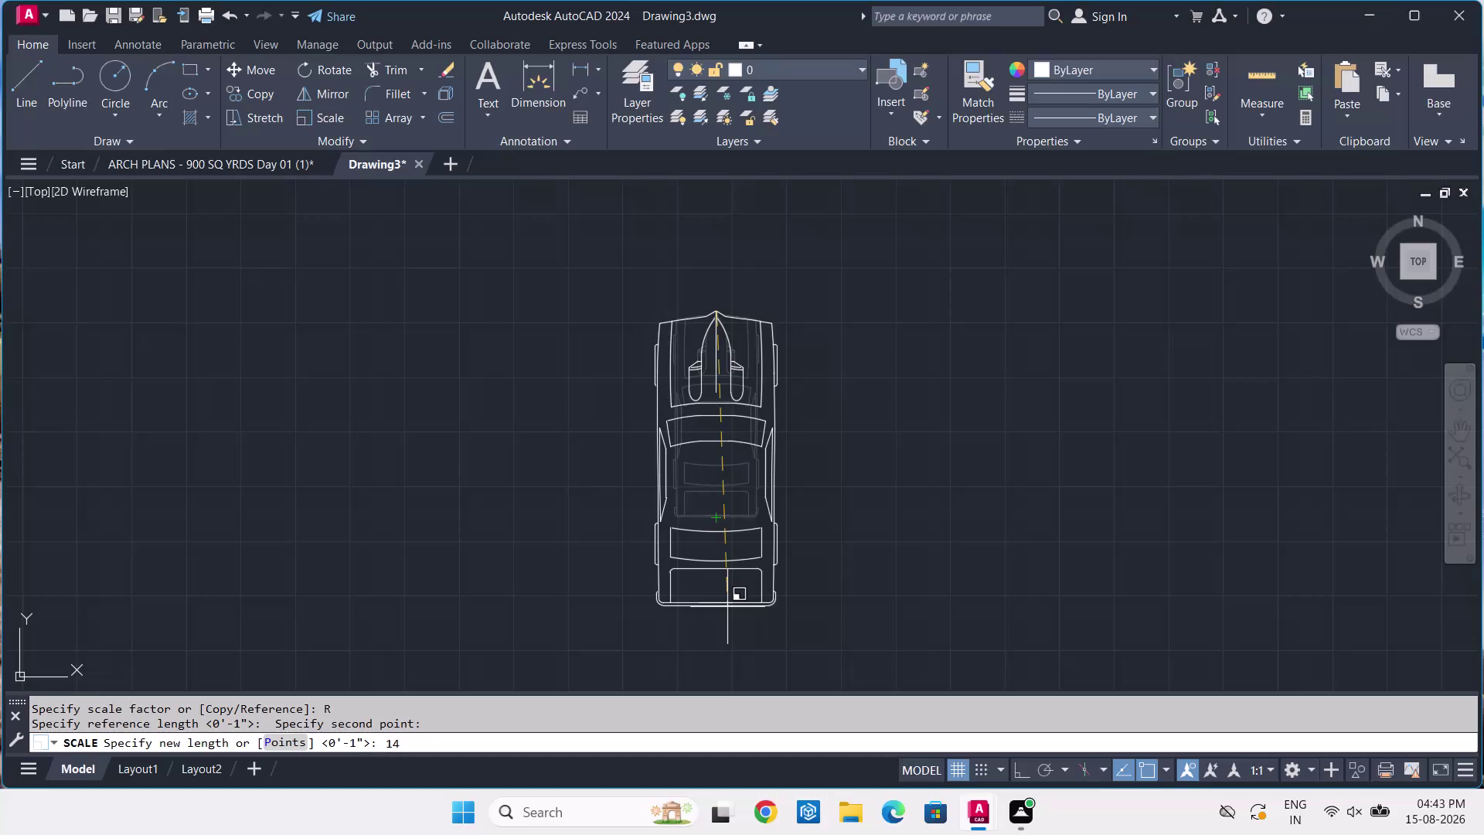
Finish scaling the car block to a 14'-6" reference length.
text('-)
key(6)
key(Return)
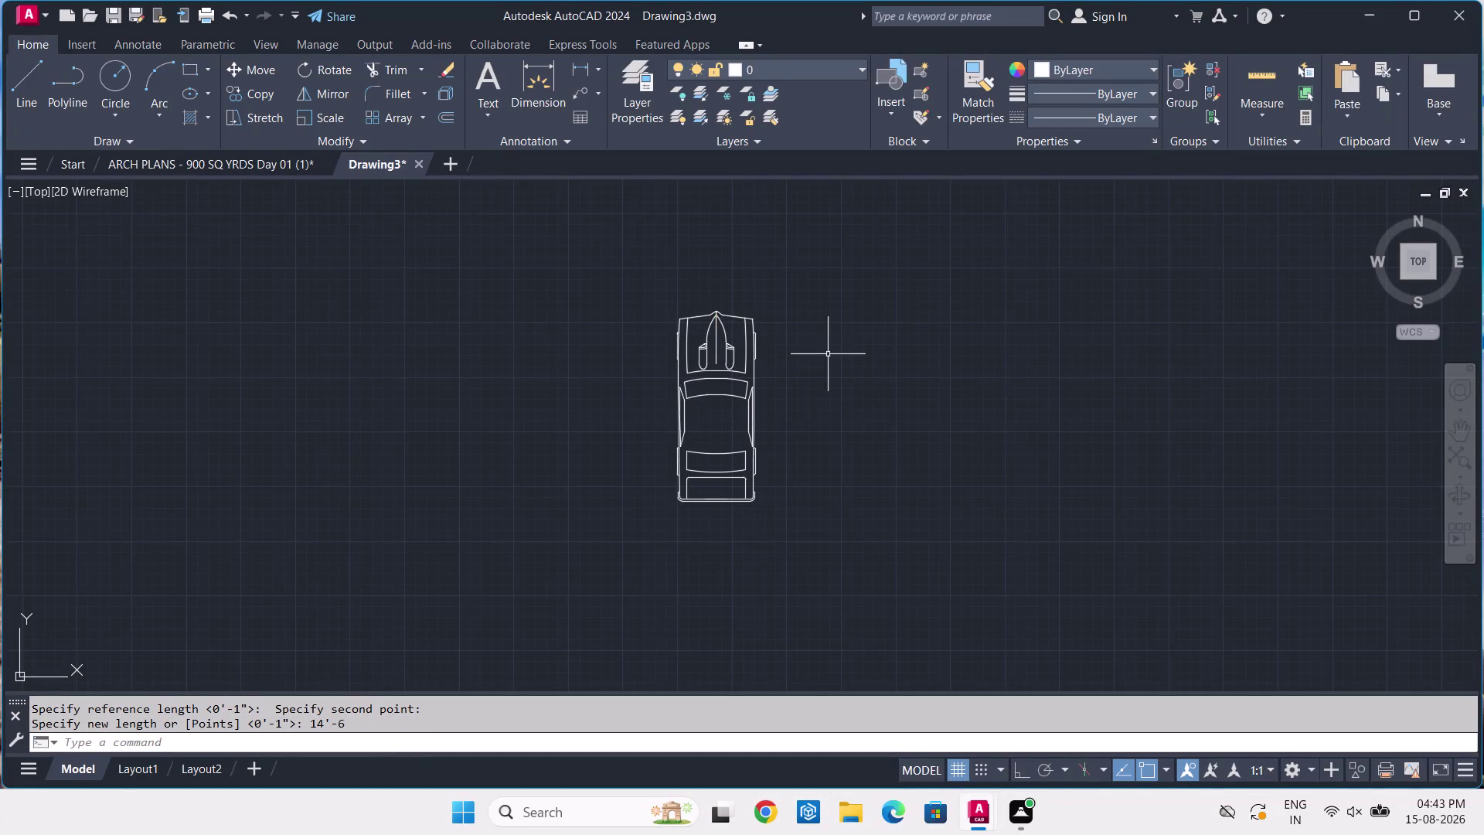
Copy the resized car into the first parking bay of the top row.
click(844, 298)
click(584, 397)
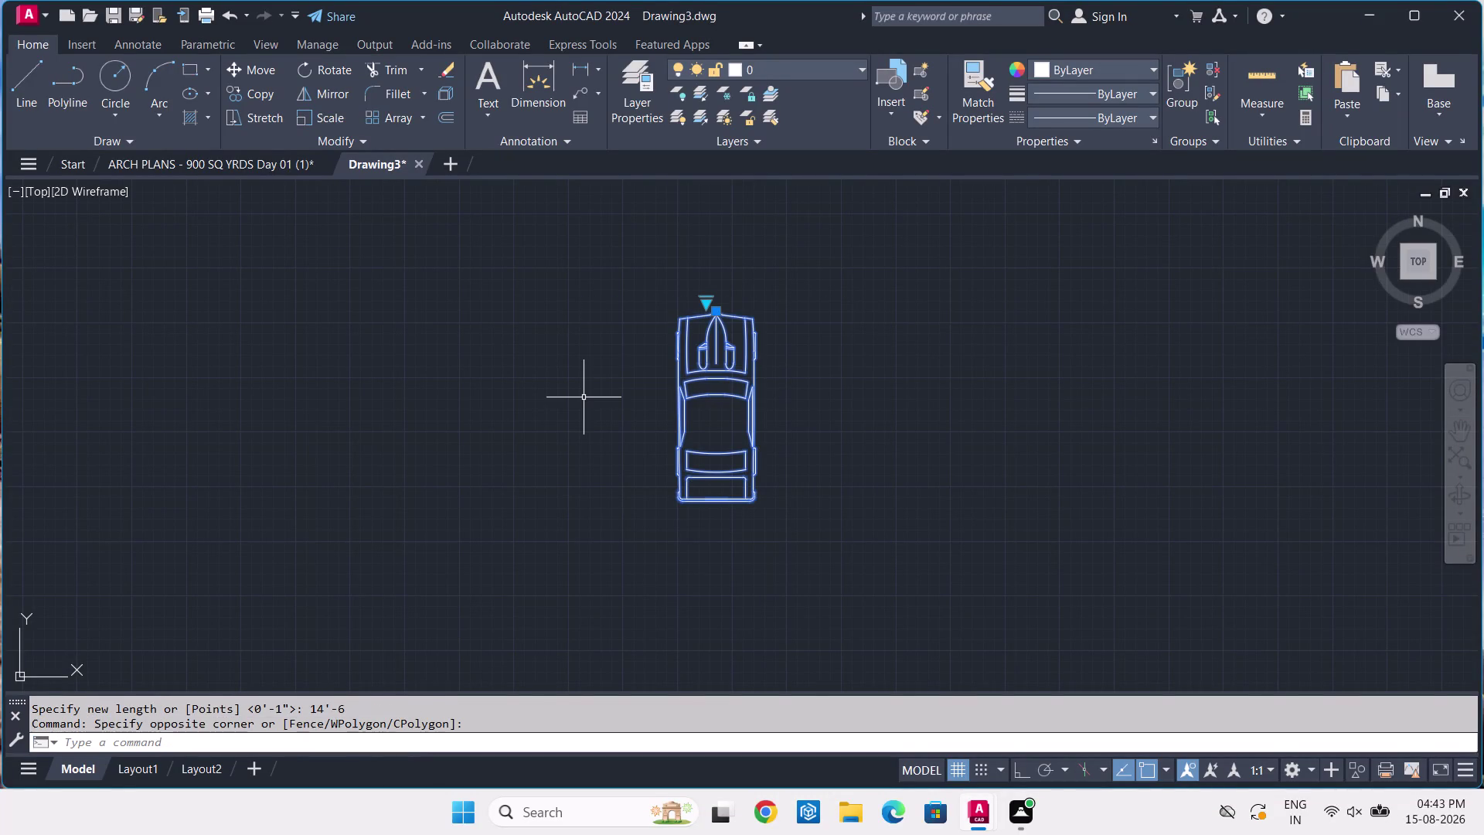
text(CO)
key(space)
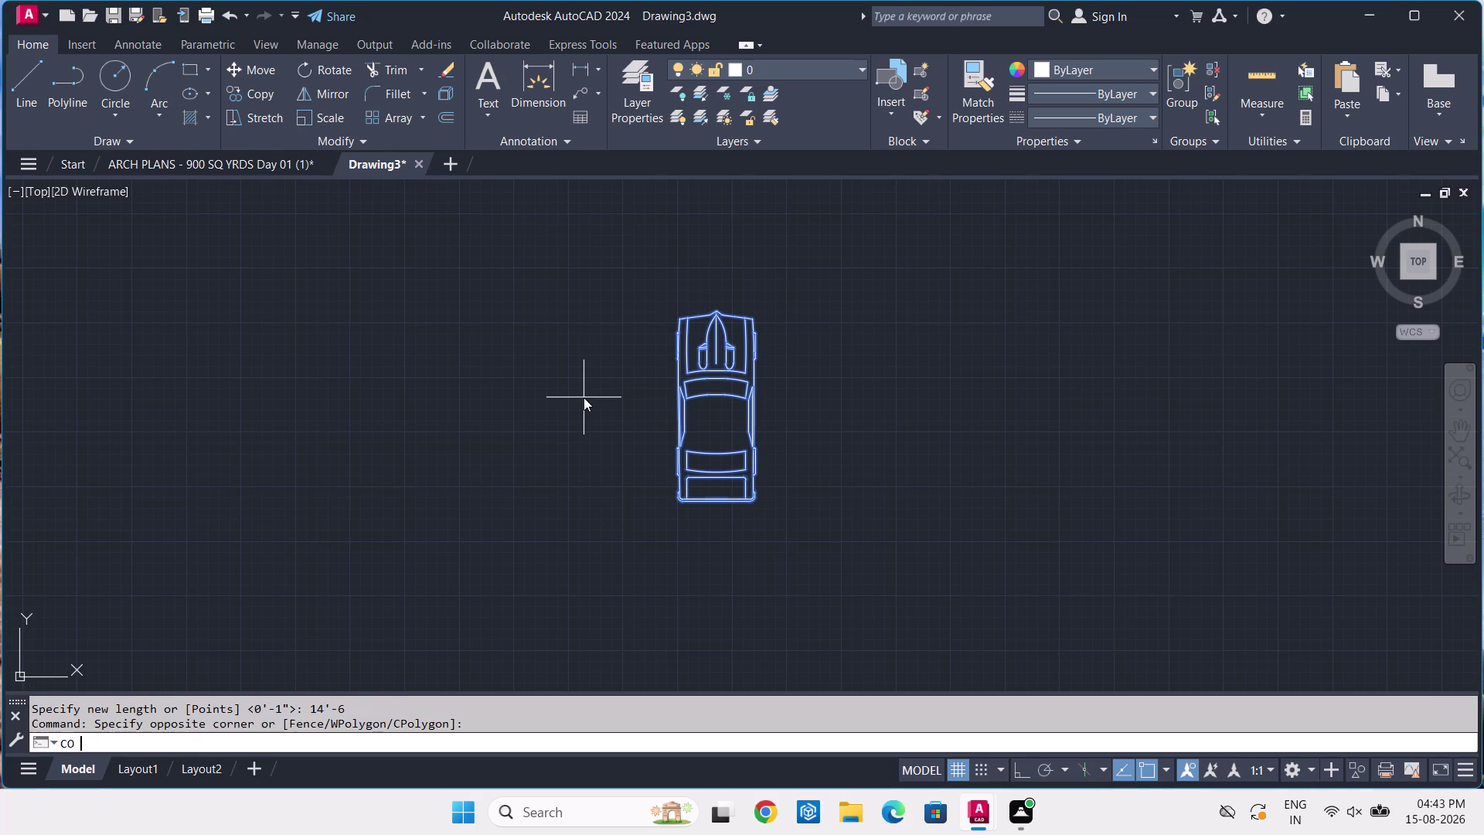
key(F8)
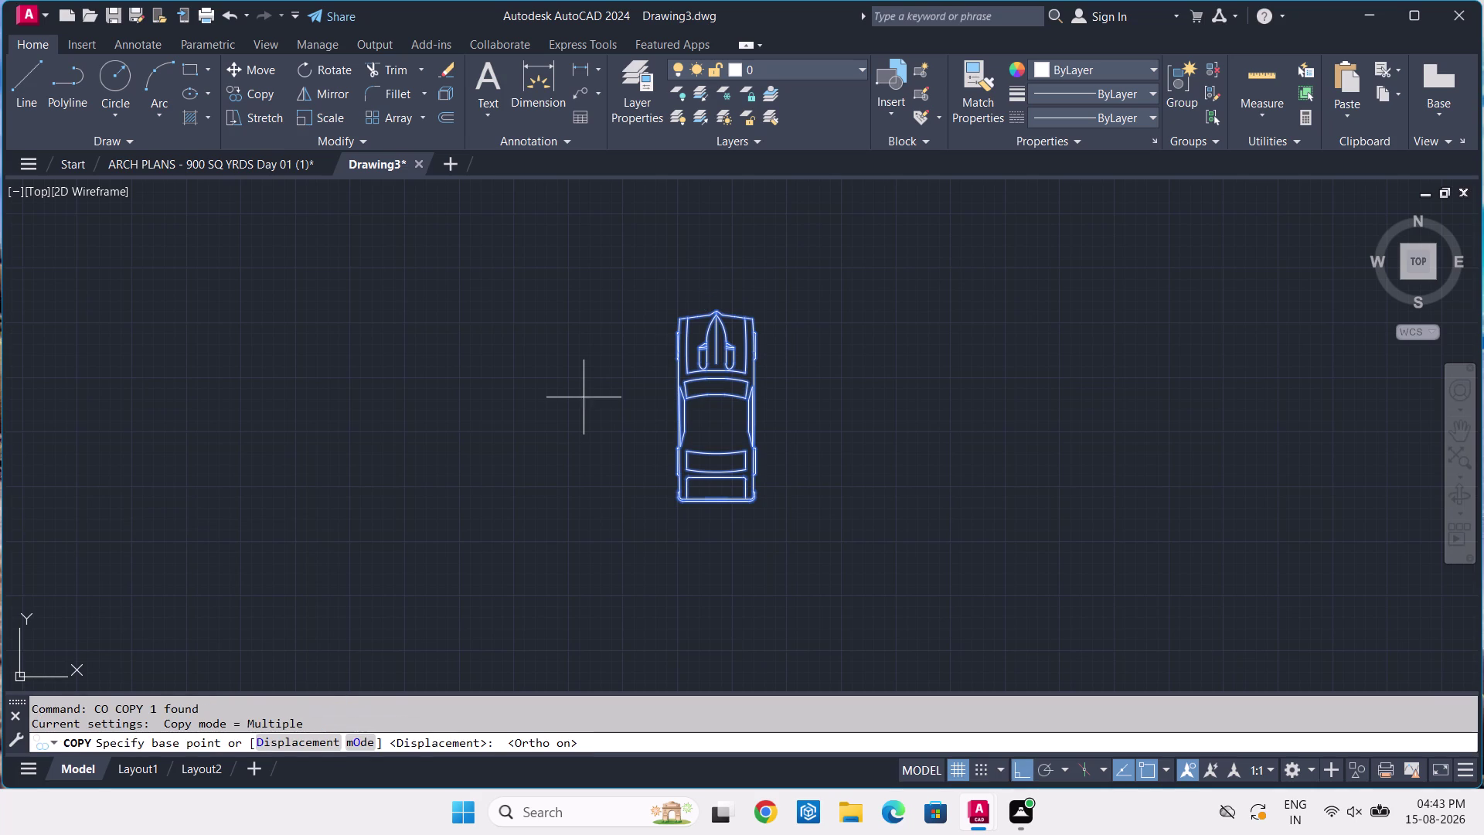
key(F8)
click(704, 386)
scroll(down, 3)
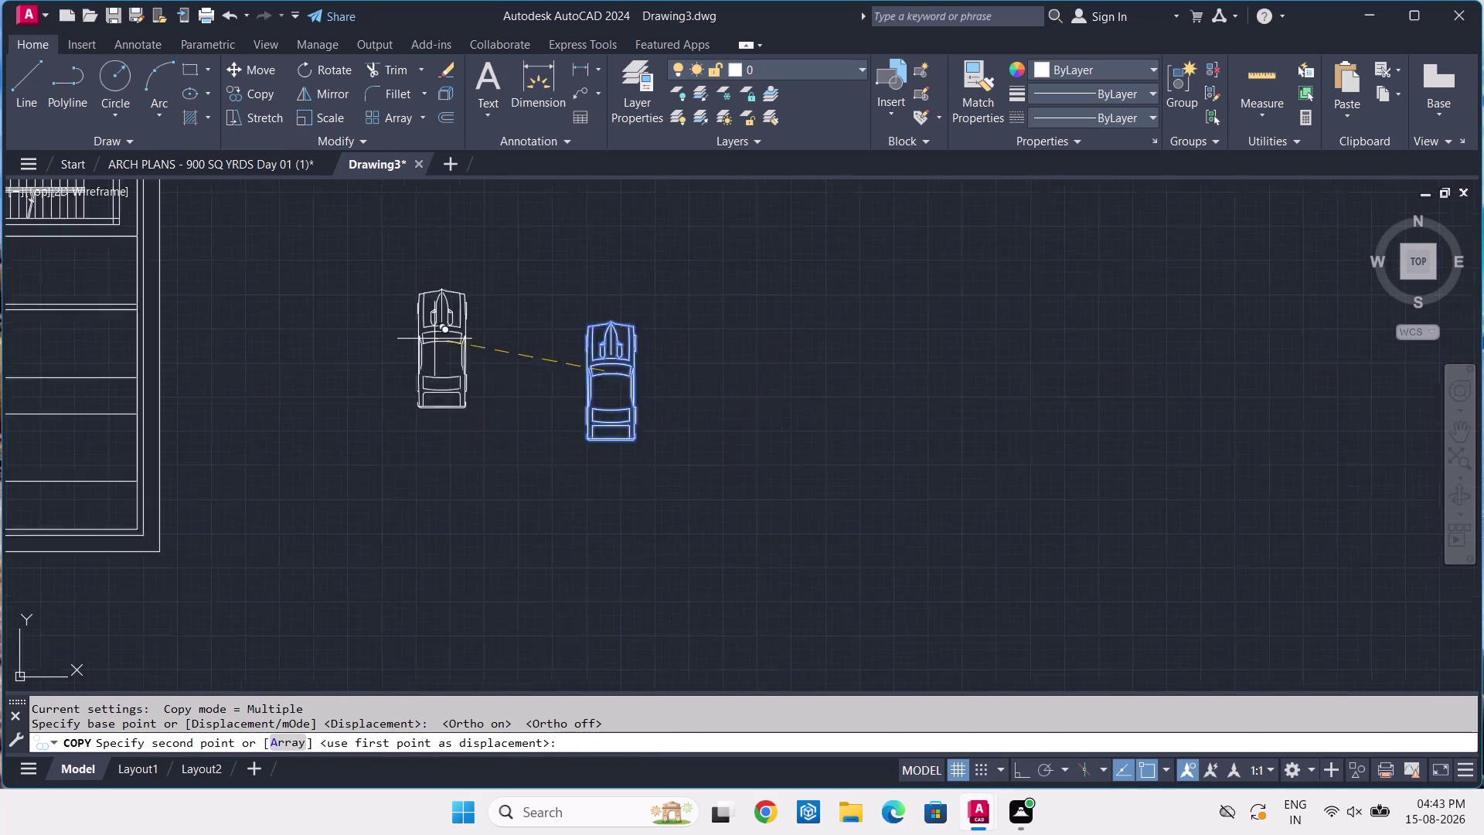
scroll(down, 3)
middle_drag(427, 338, 897, 534)
scroll(up, 3)
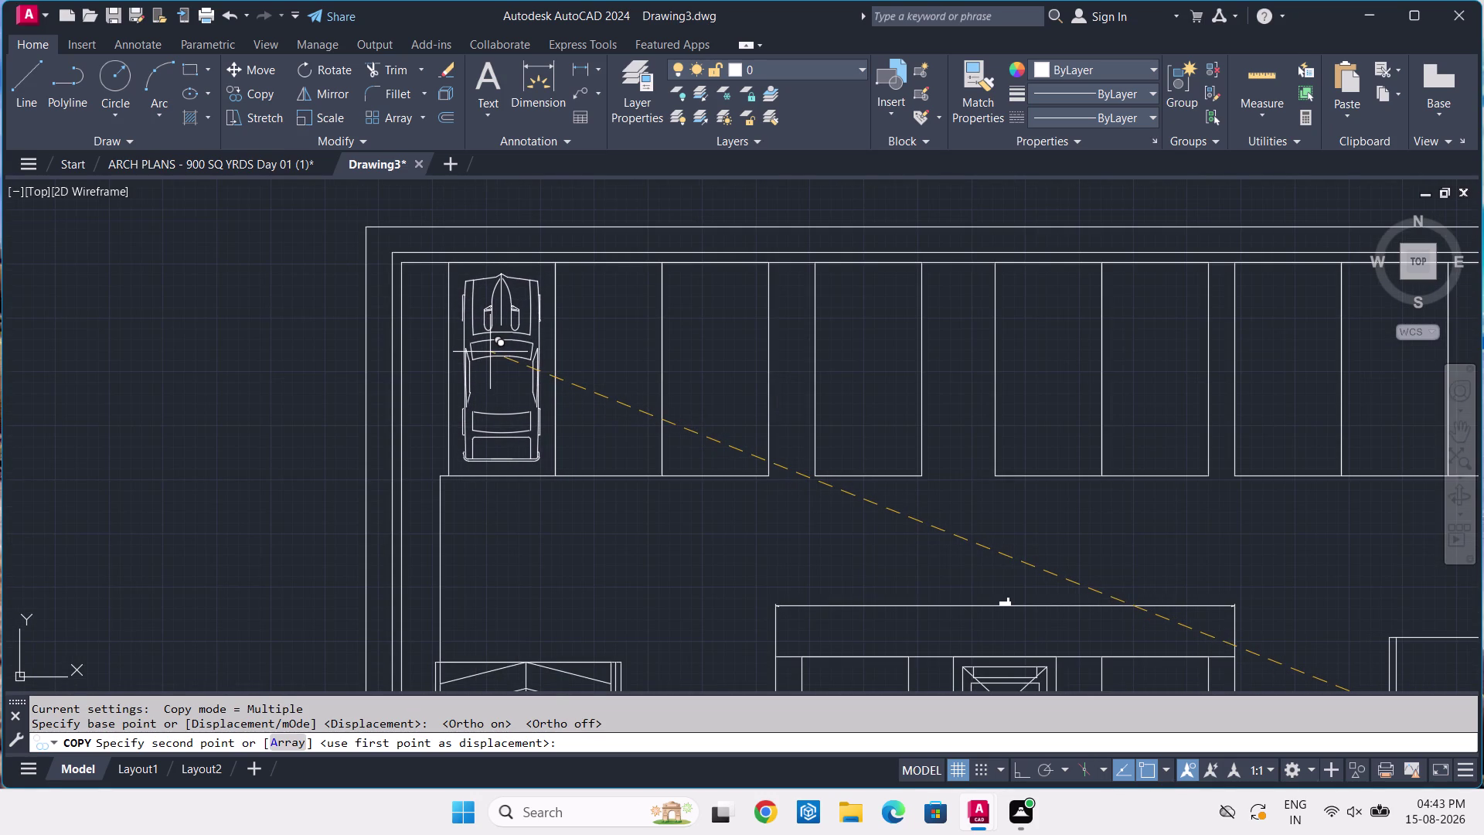
click(490, 352)
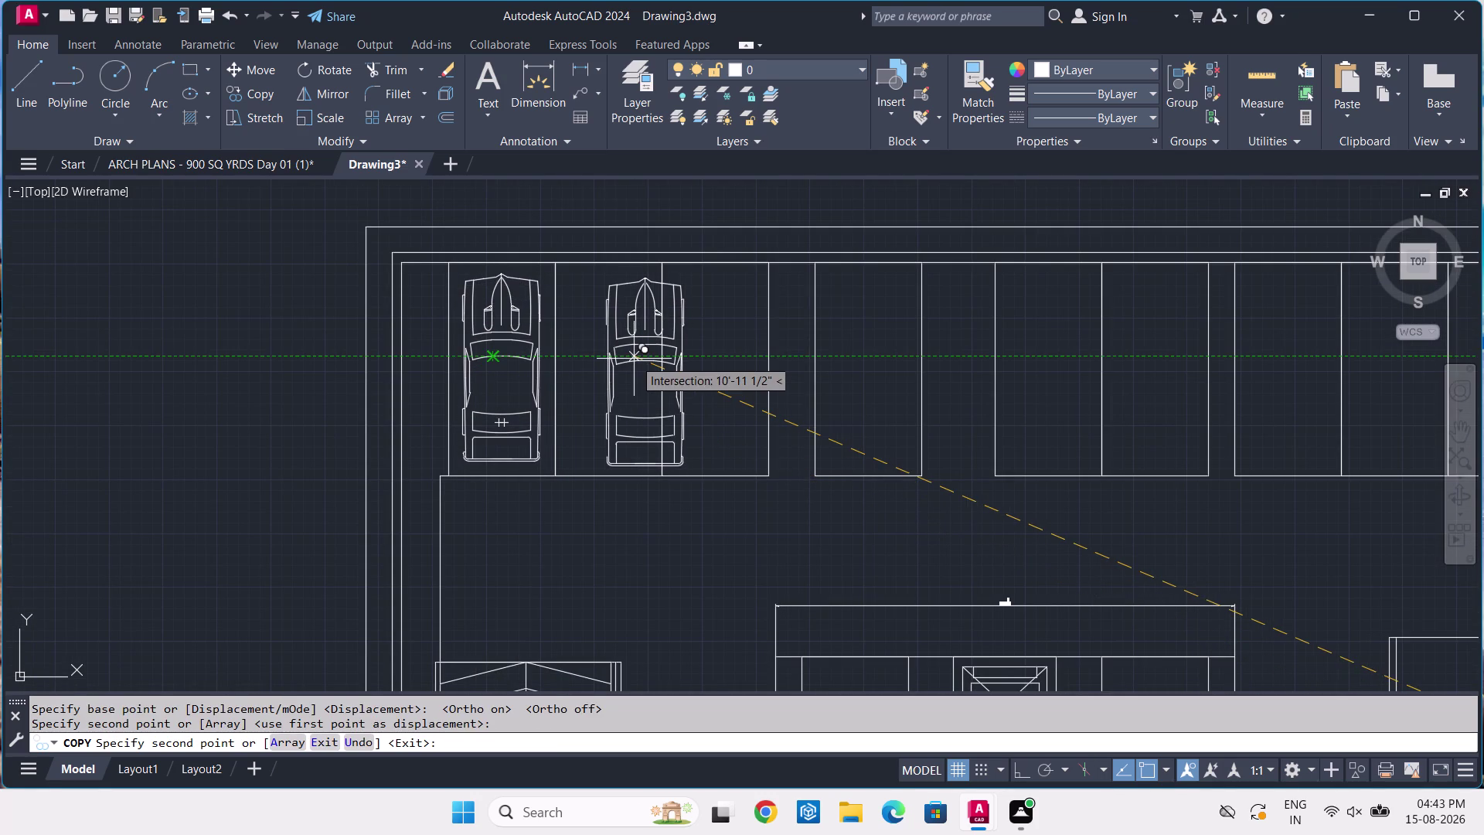
key(space)
click(517, 321)
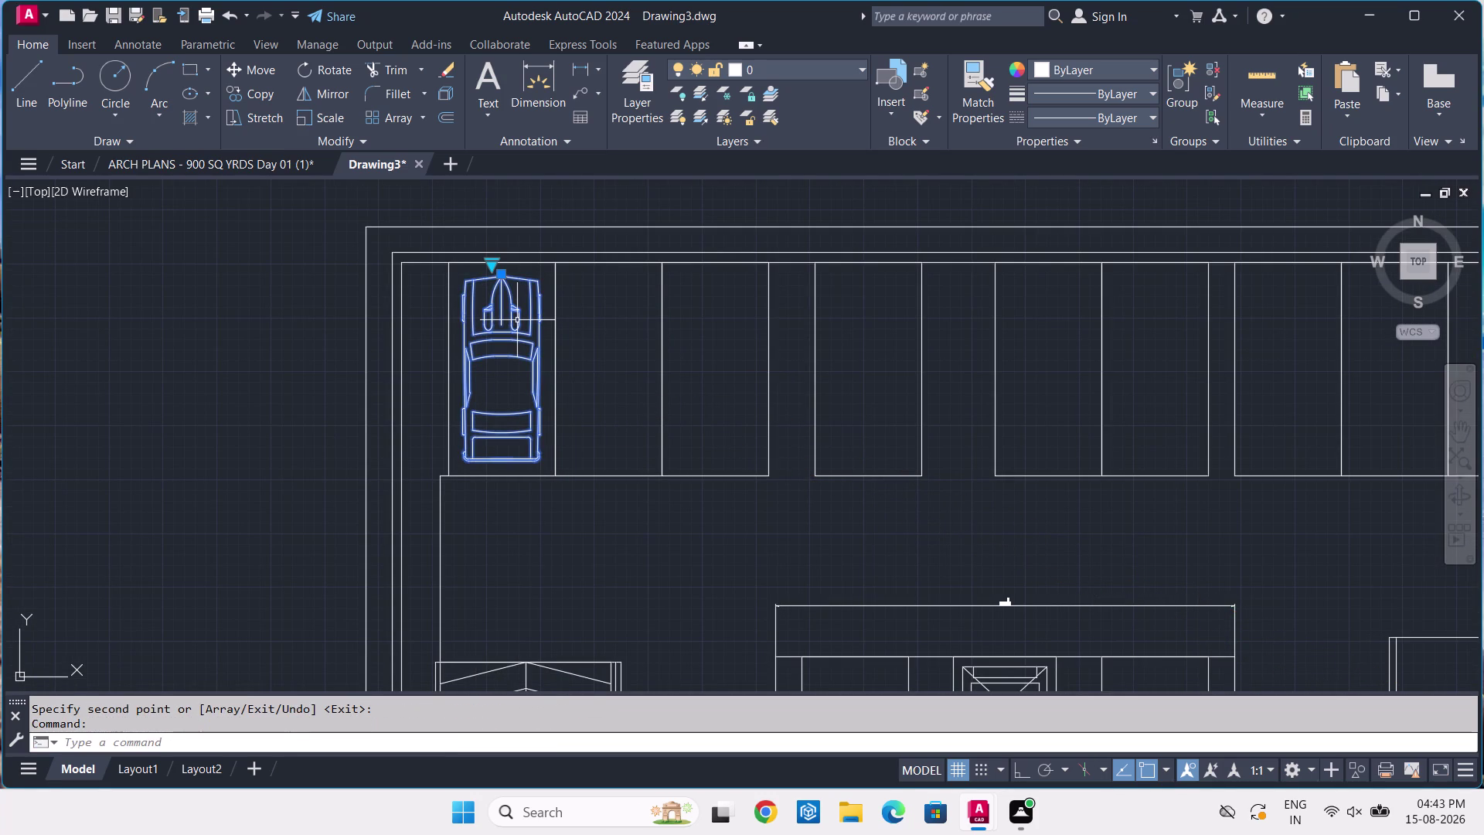
Copy the car with Ortho into the second, third and fourth top-row bays, redoing the misplaced third.
text(C)
text(O)
key(space)
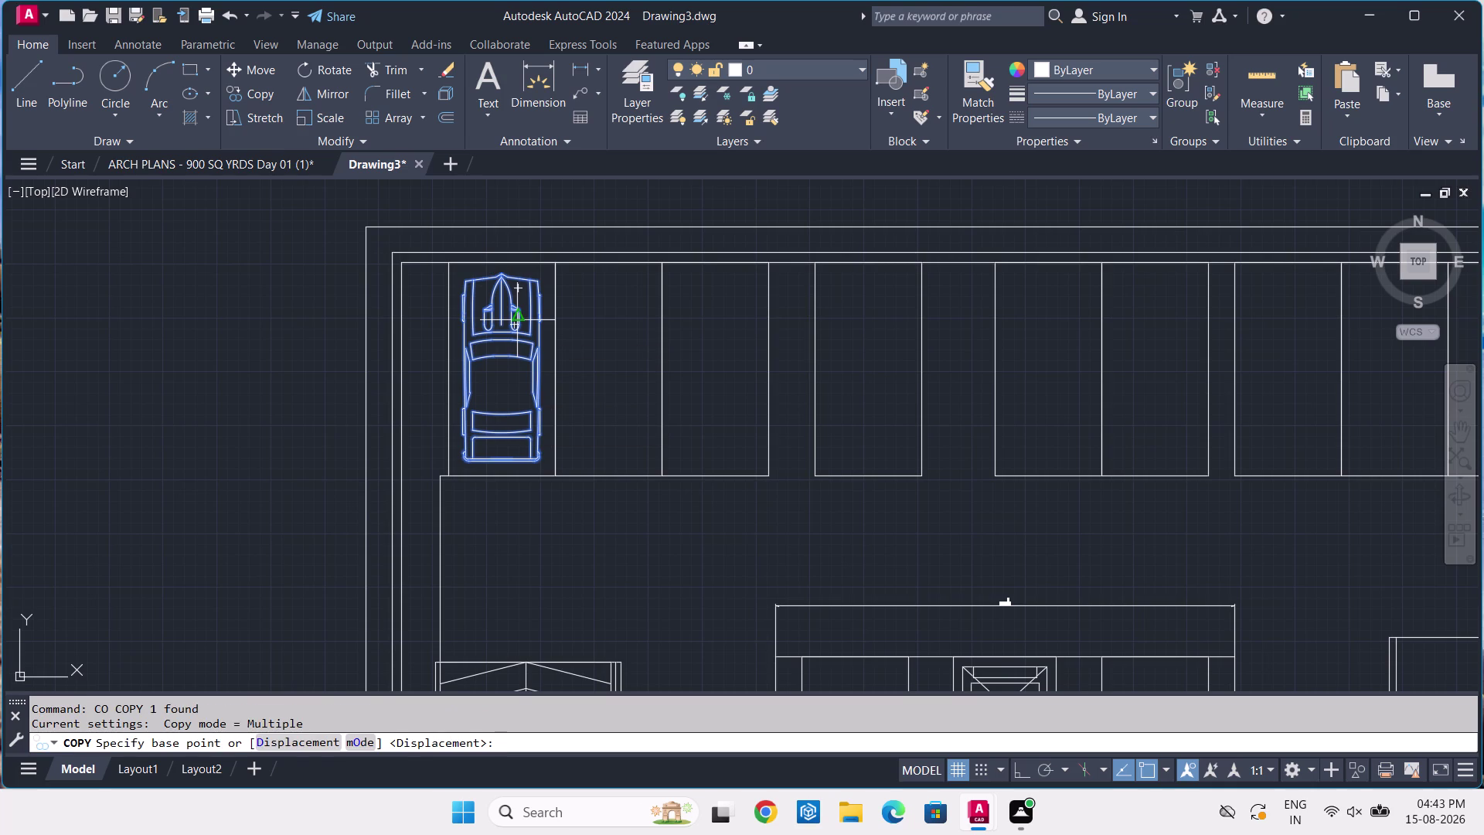
key(F8)
click(503, 347)
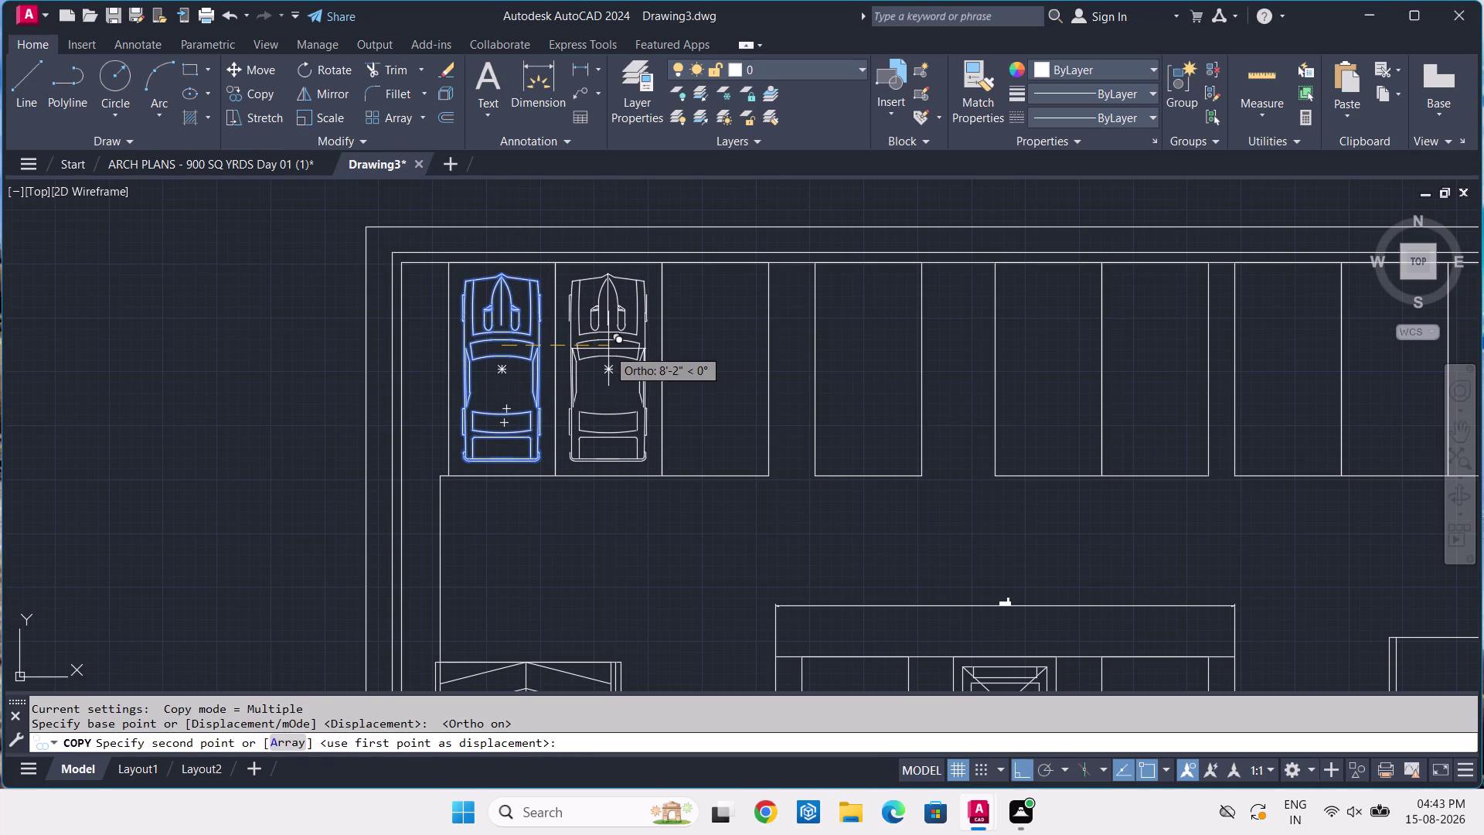
scroll(up, 3)
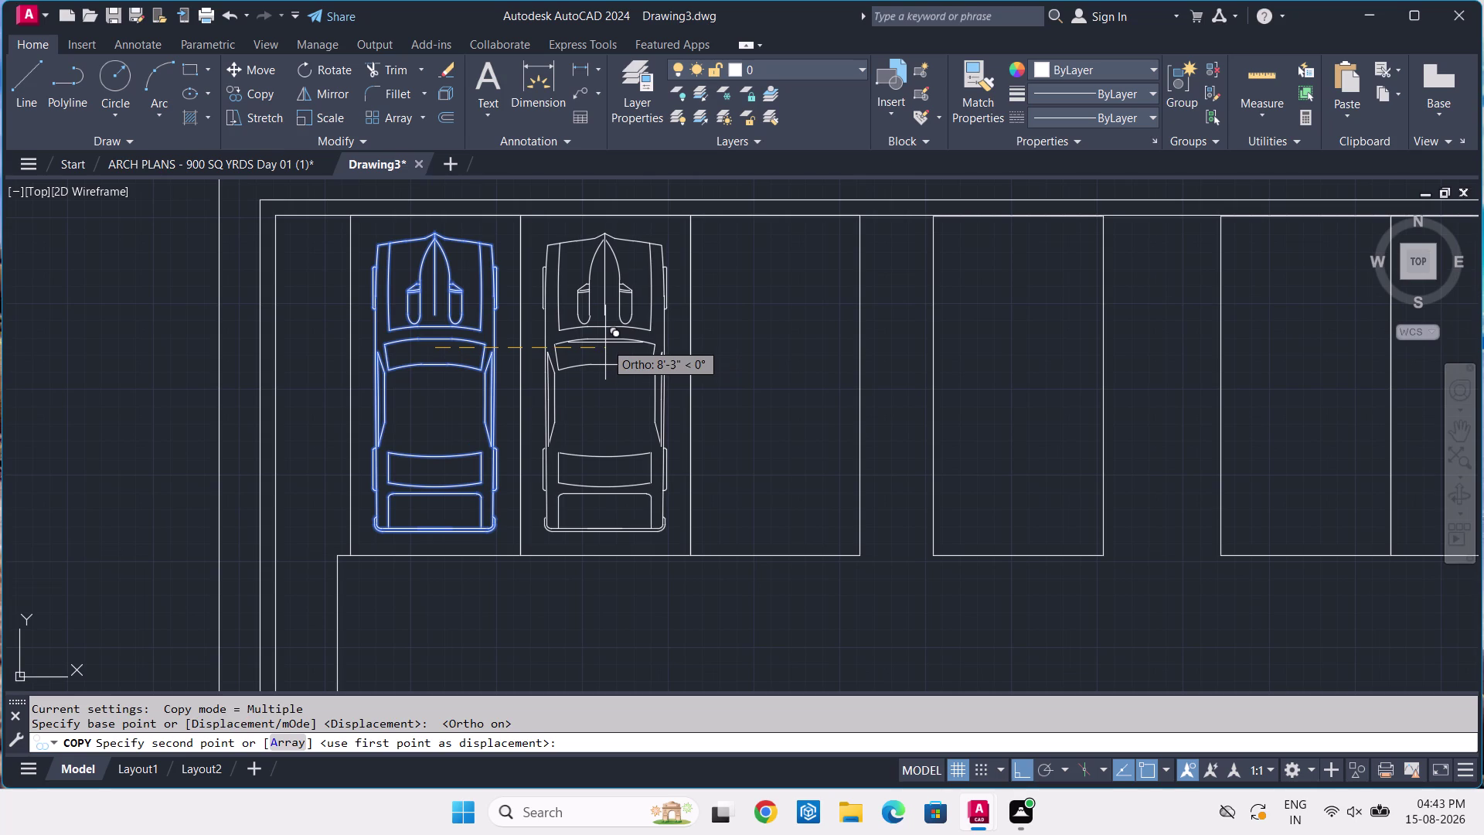
click(605, 343)
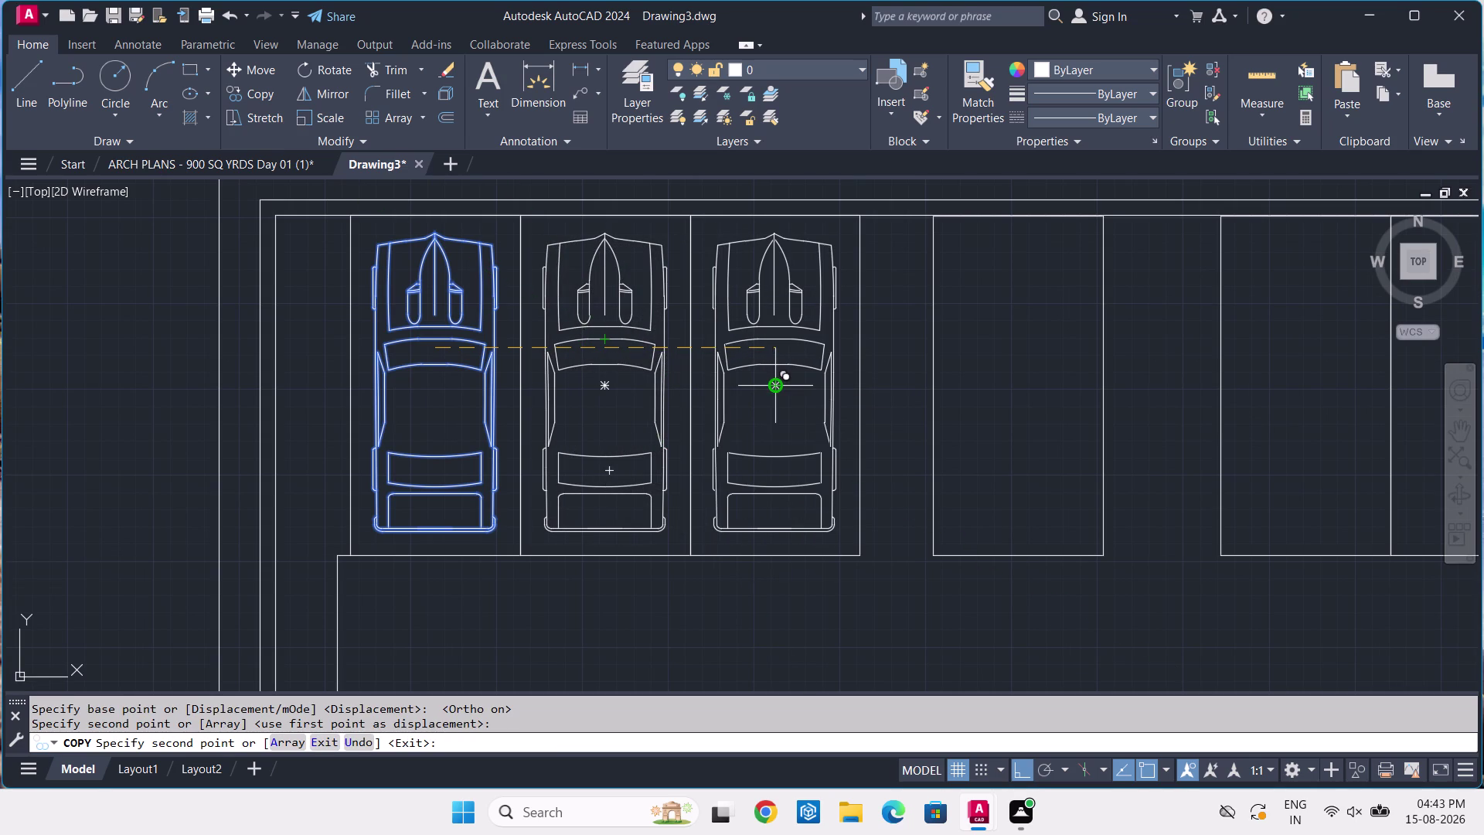
click(776, 387)
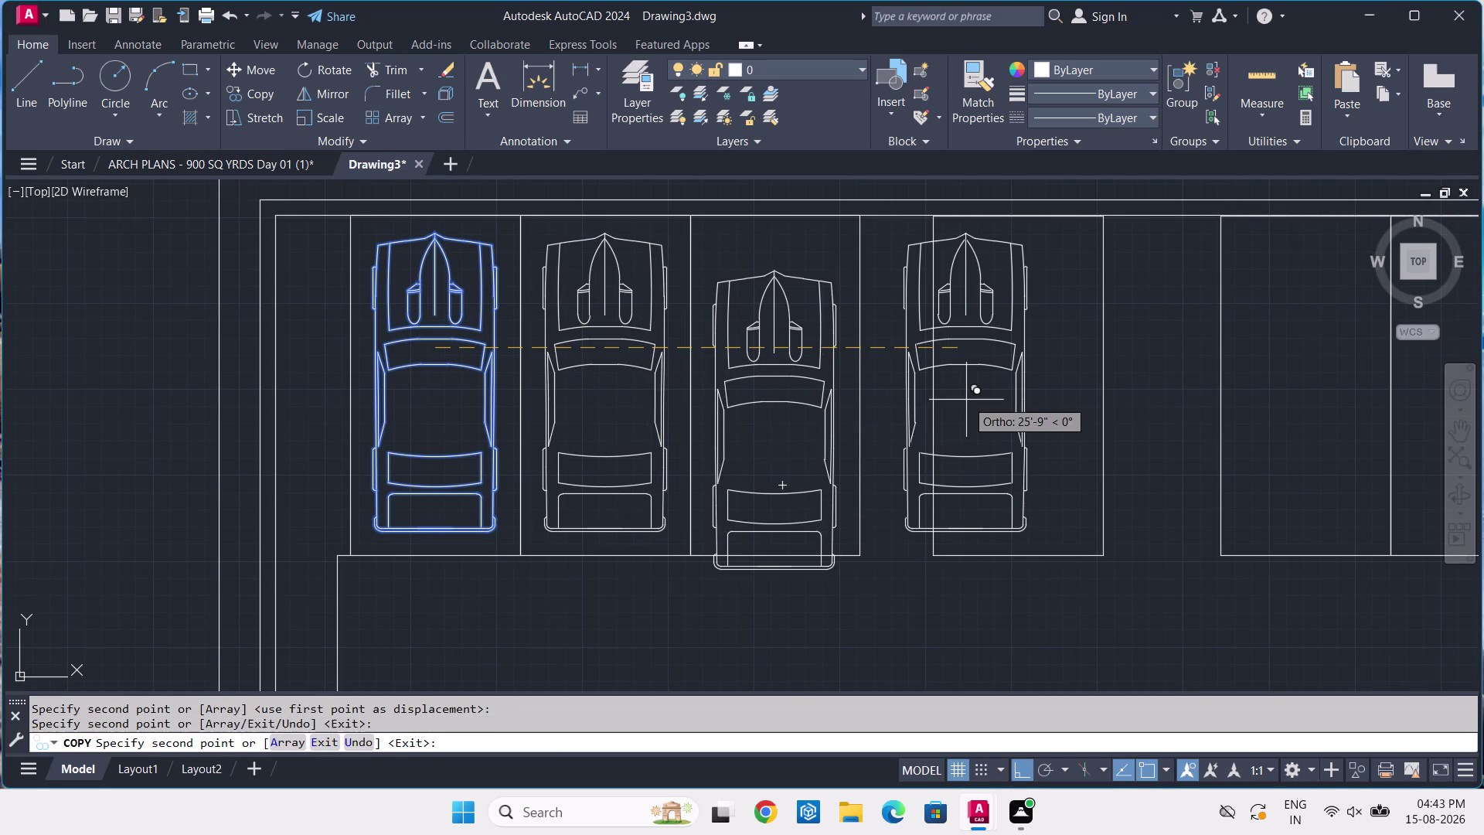
key(ctrl+z)
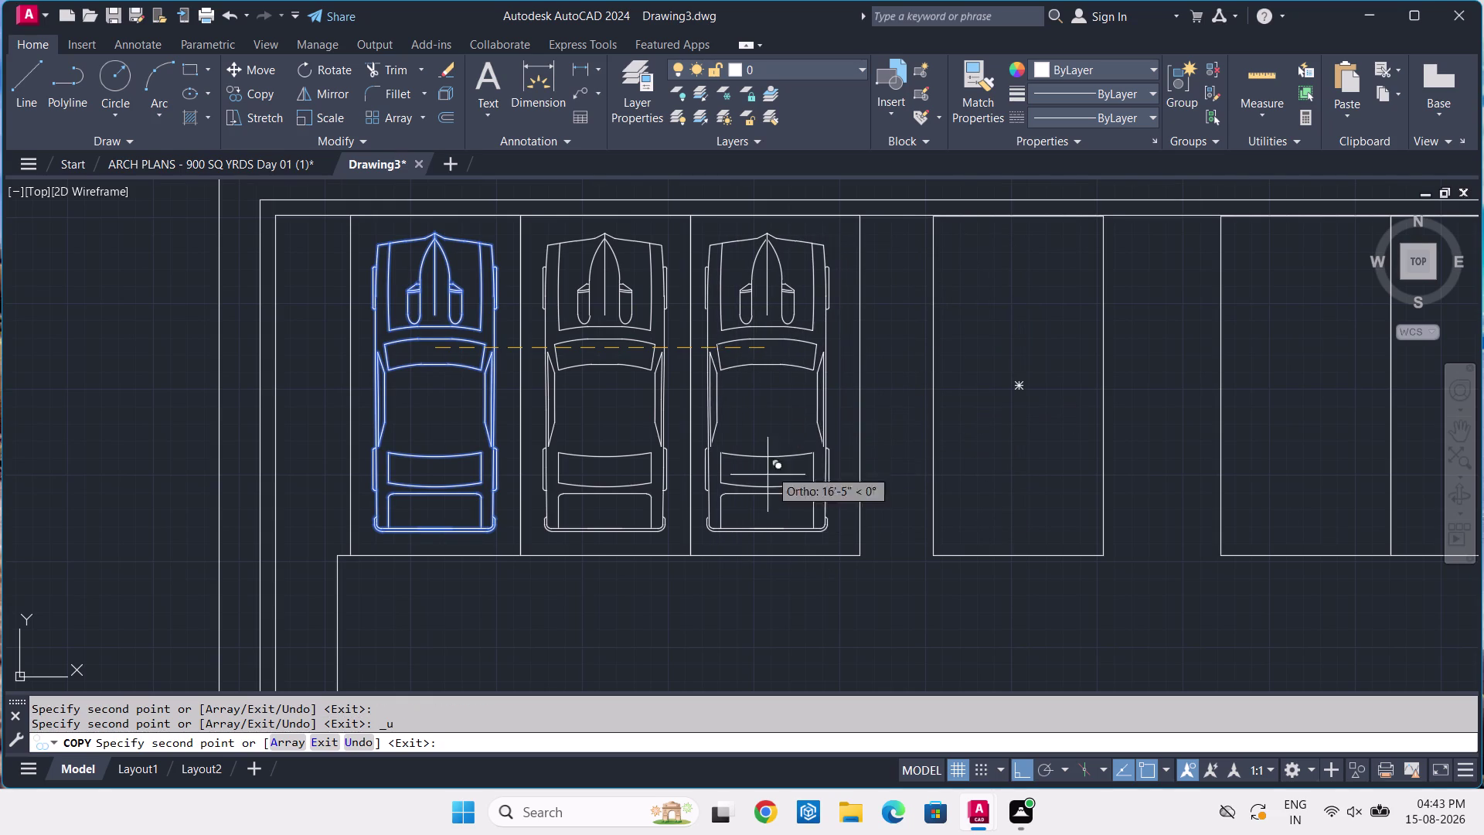
click(776, 511)
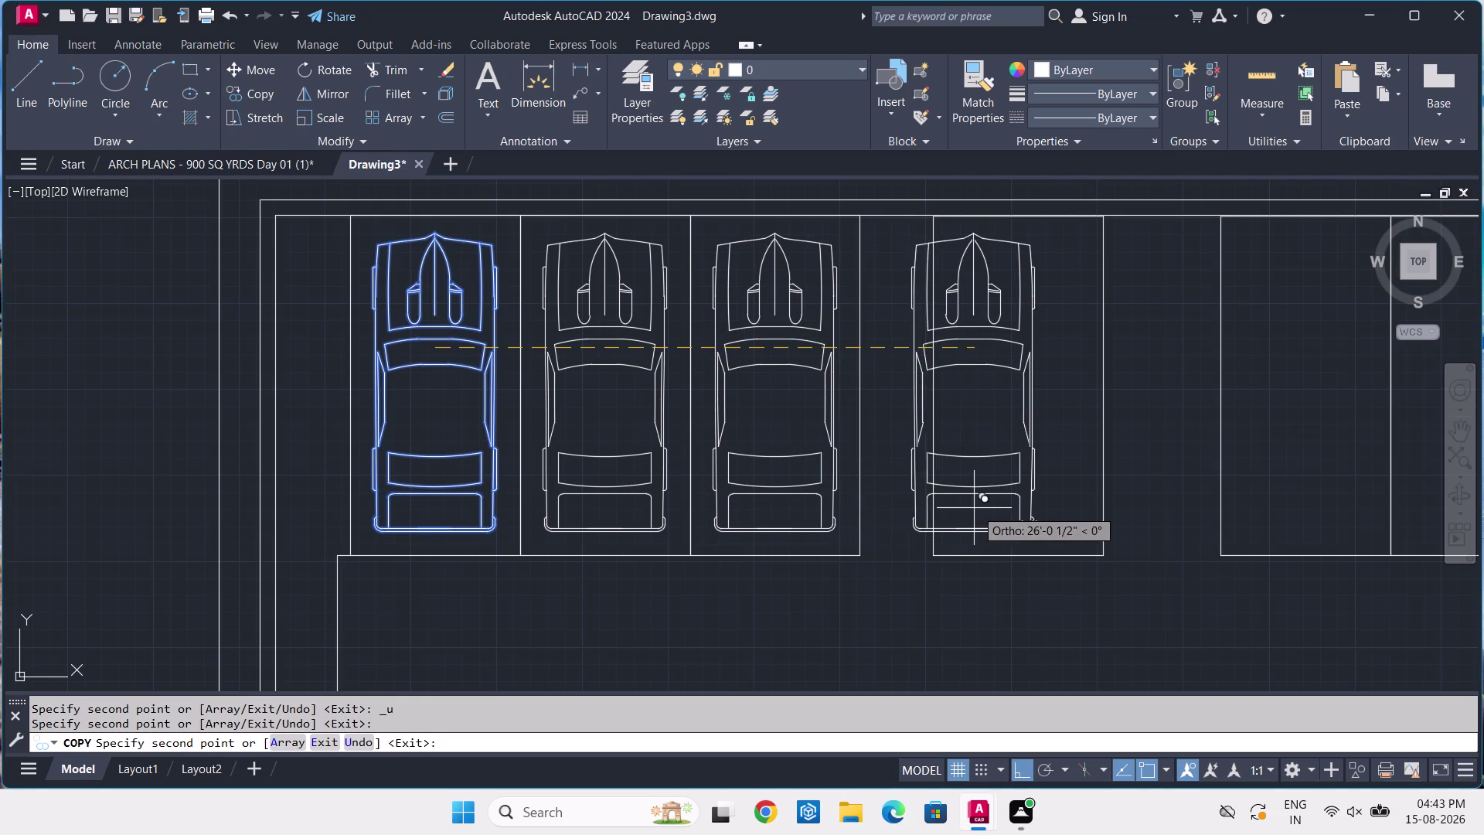
click(1018, 530)
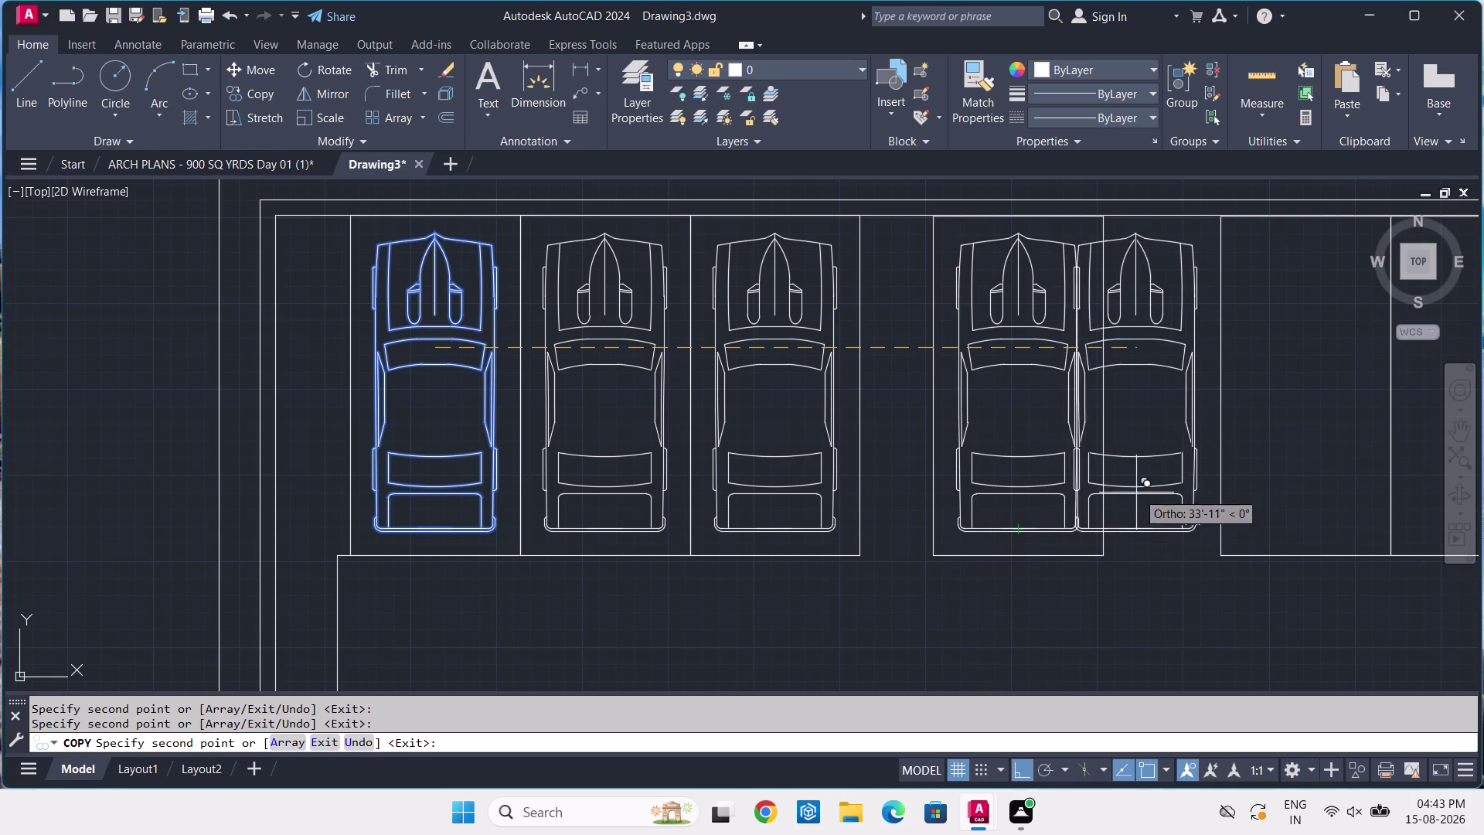
Continue placing car copies across the remaining top-row bays through the last one.
middle_drag(1153, 484, 656, 488)
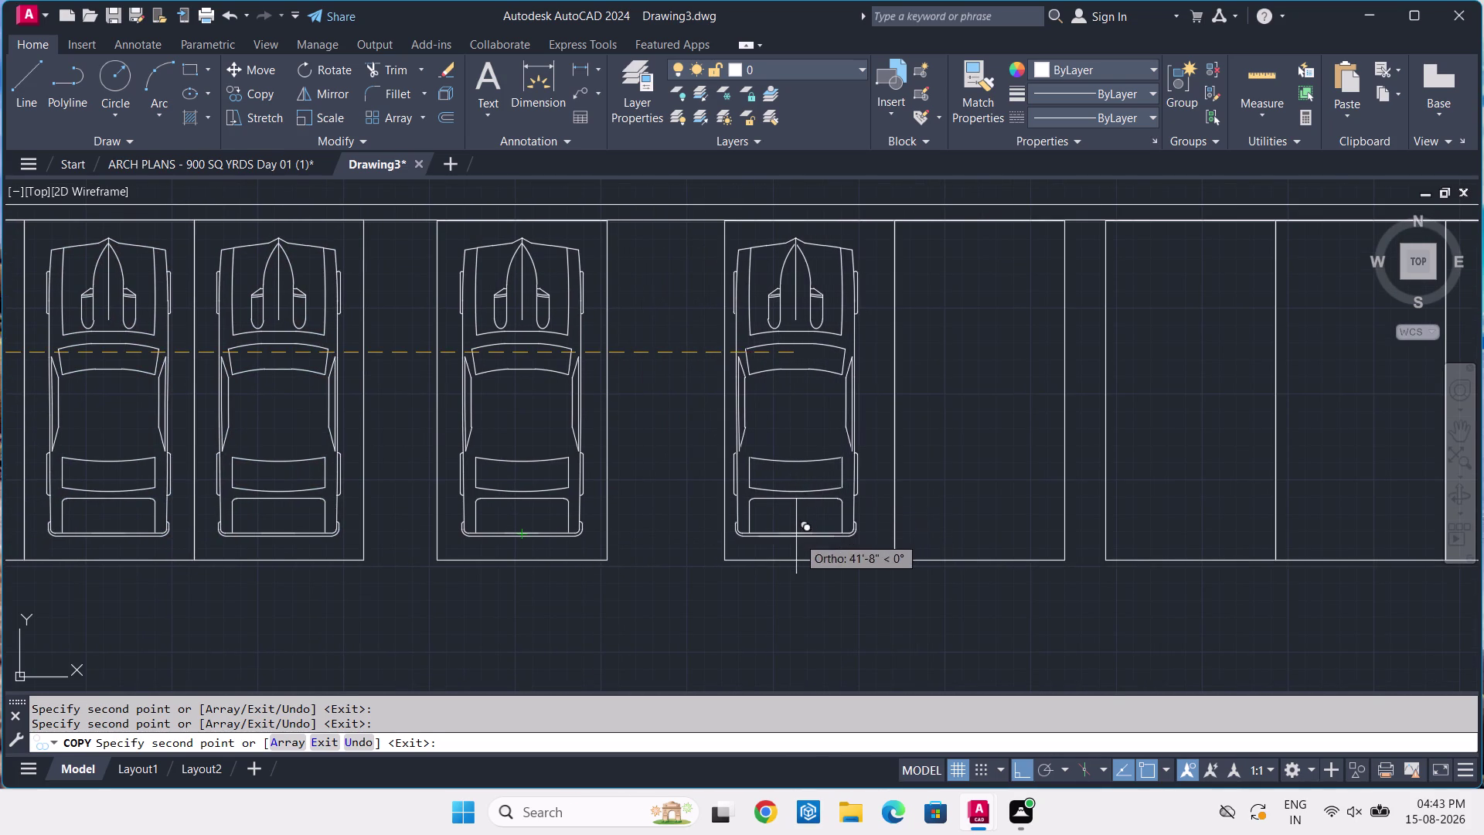
click(809, 549)
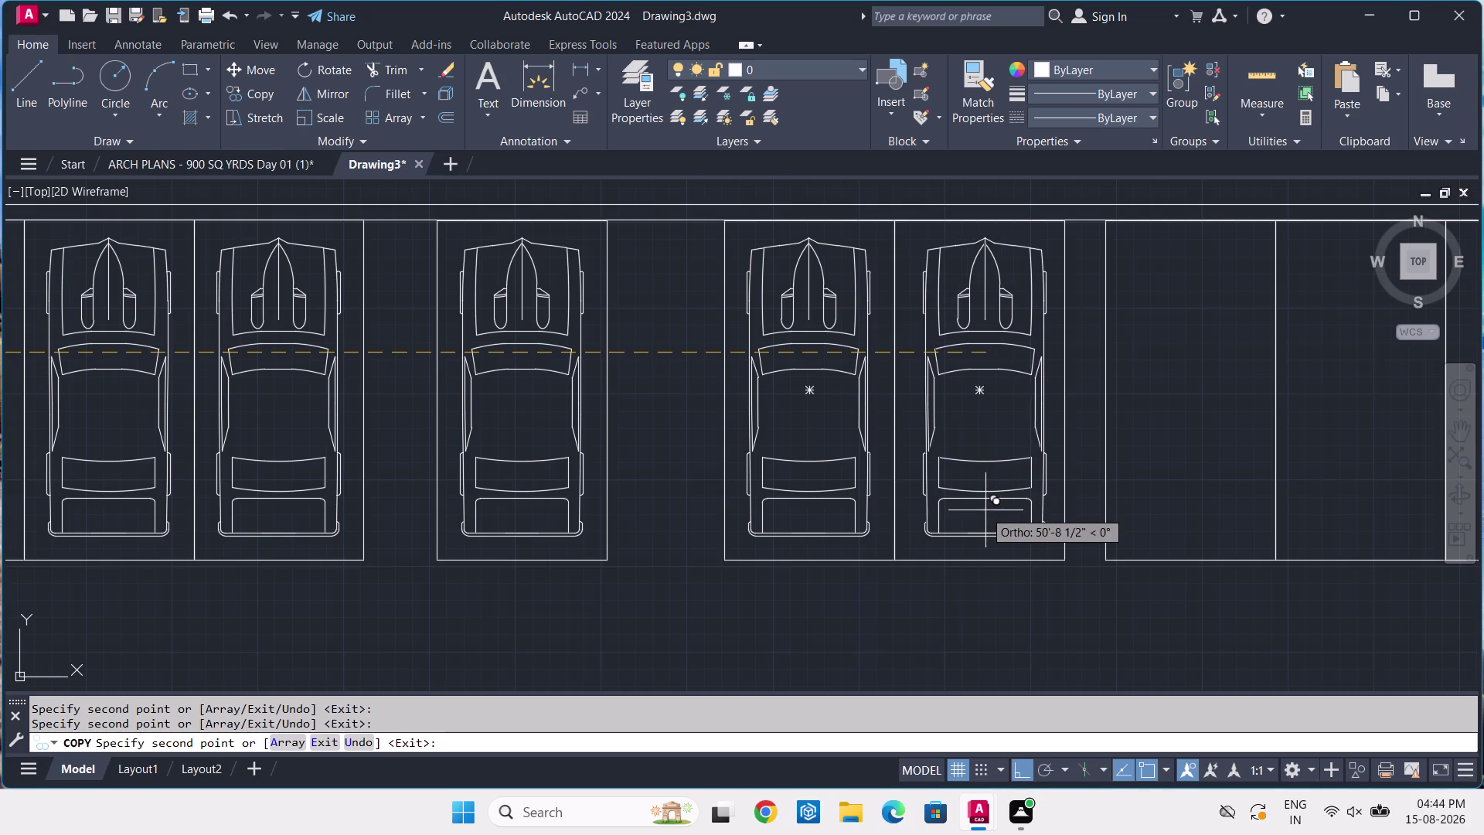
click(981, 504)
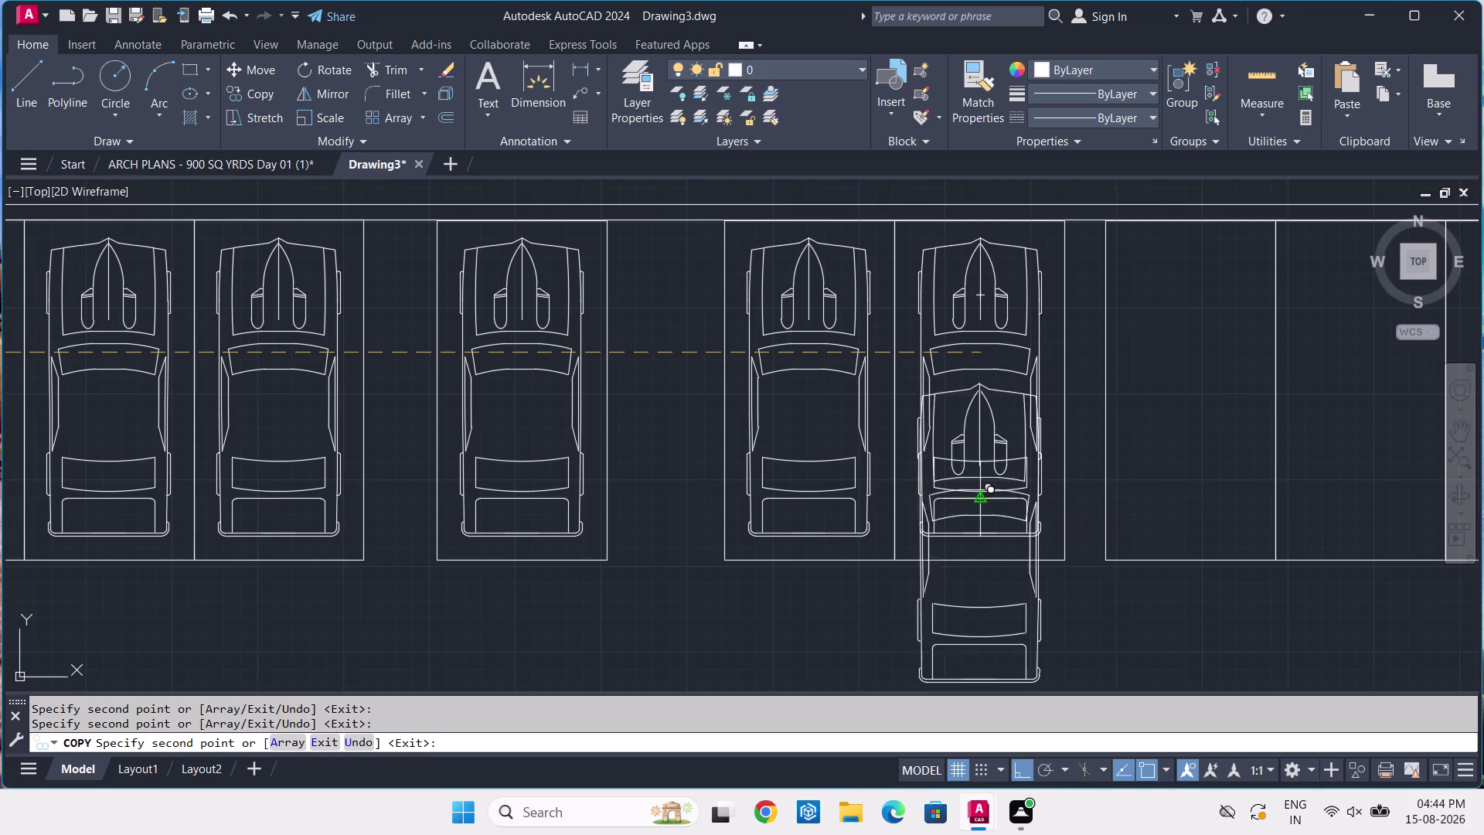
click(1191, 630)
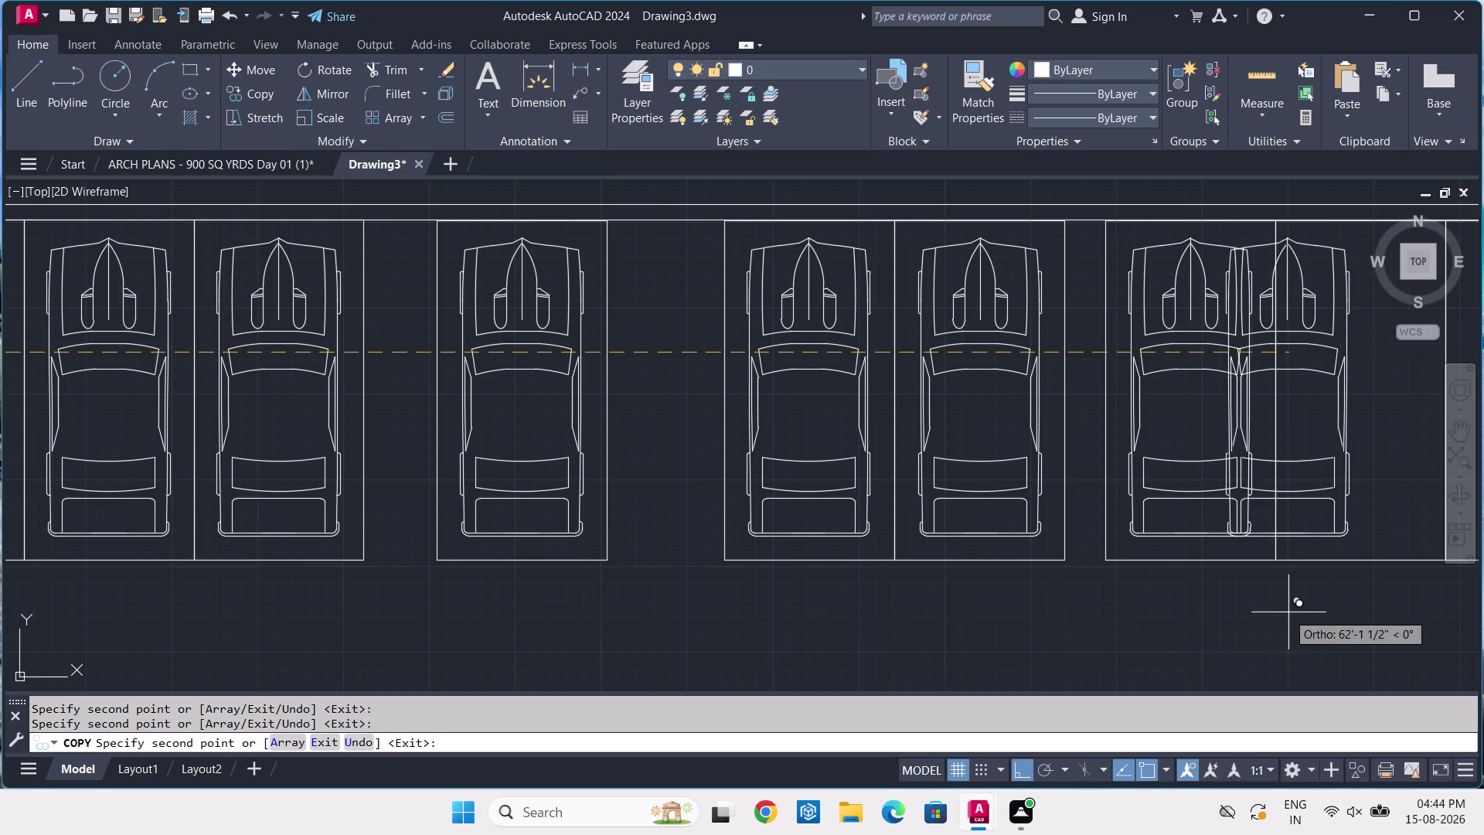
middle_drag(1320, 596, 938, 568)
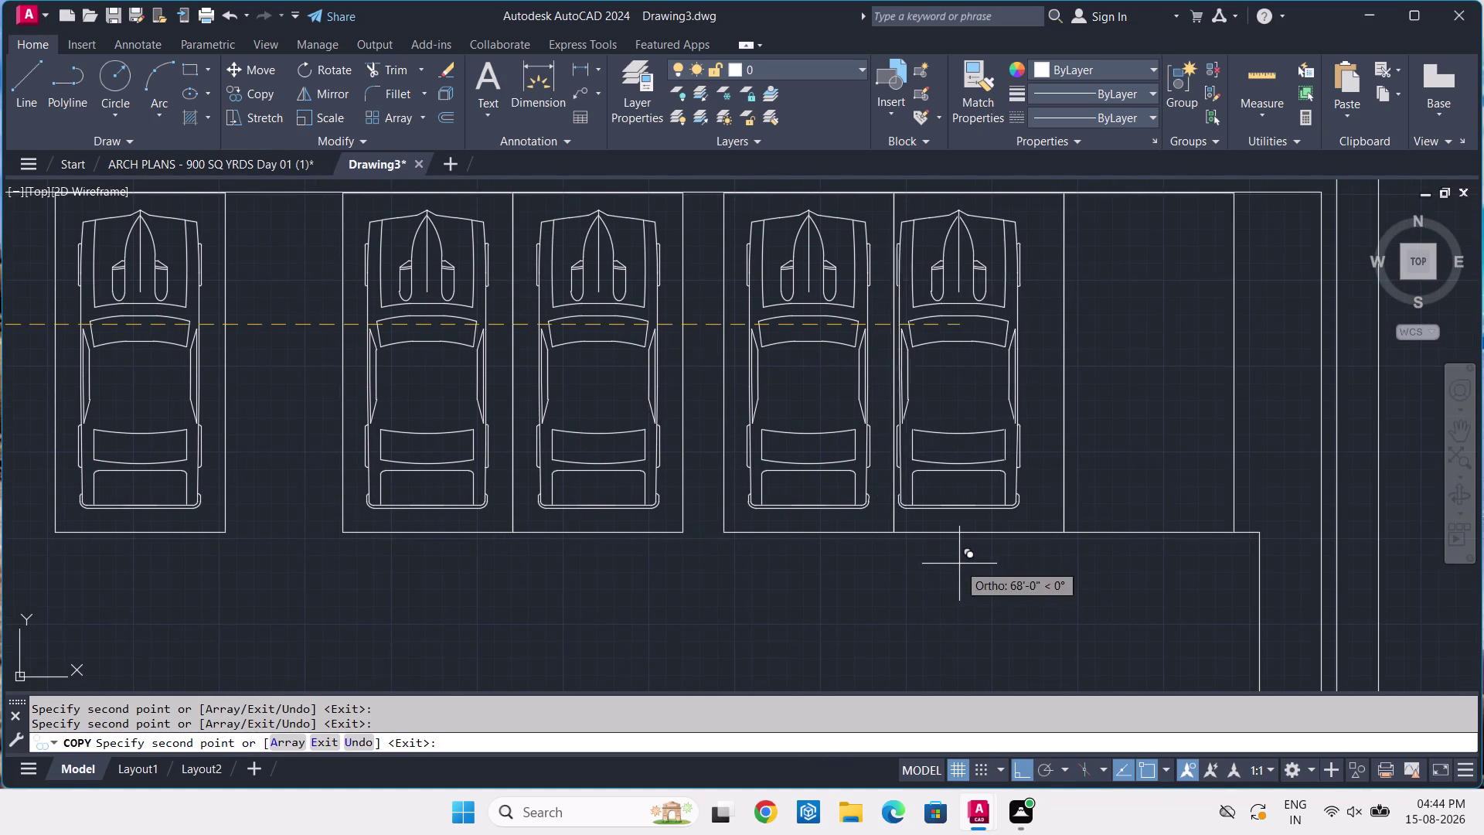
click(977, 626)
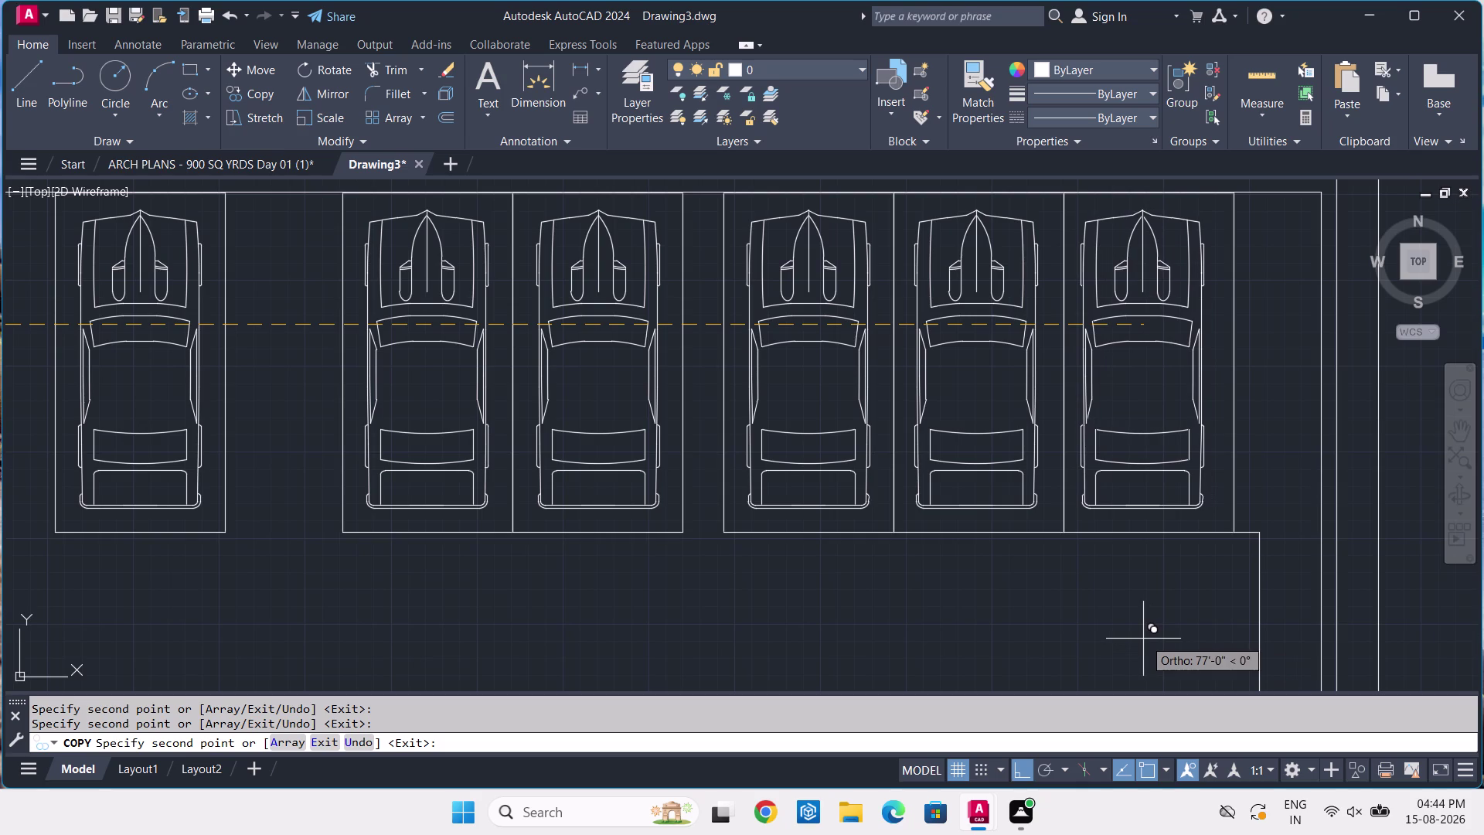
click(1150, 645)
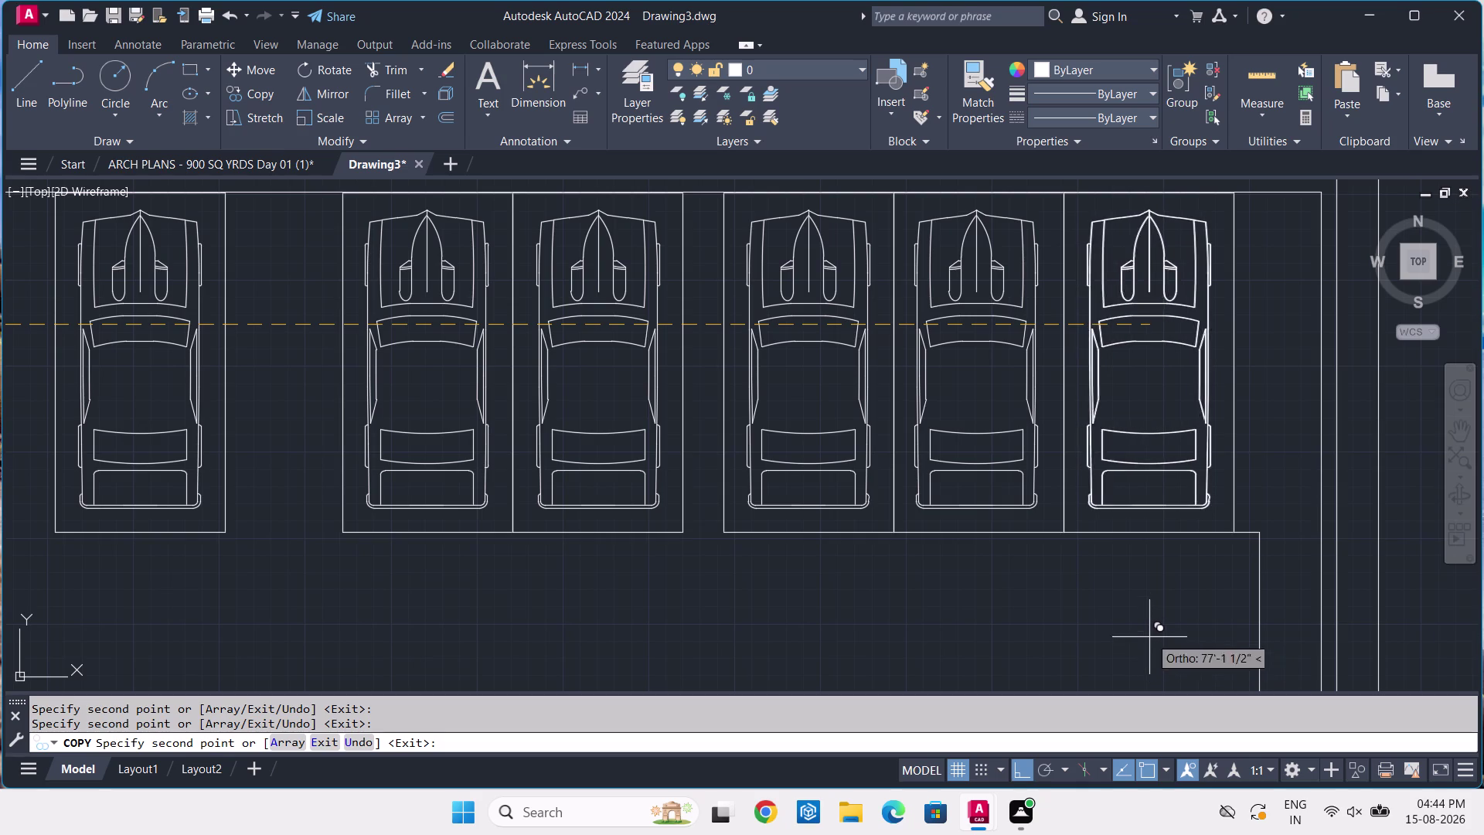
scroll(down, 3)
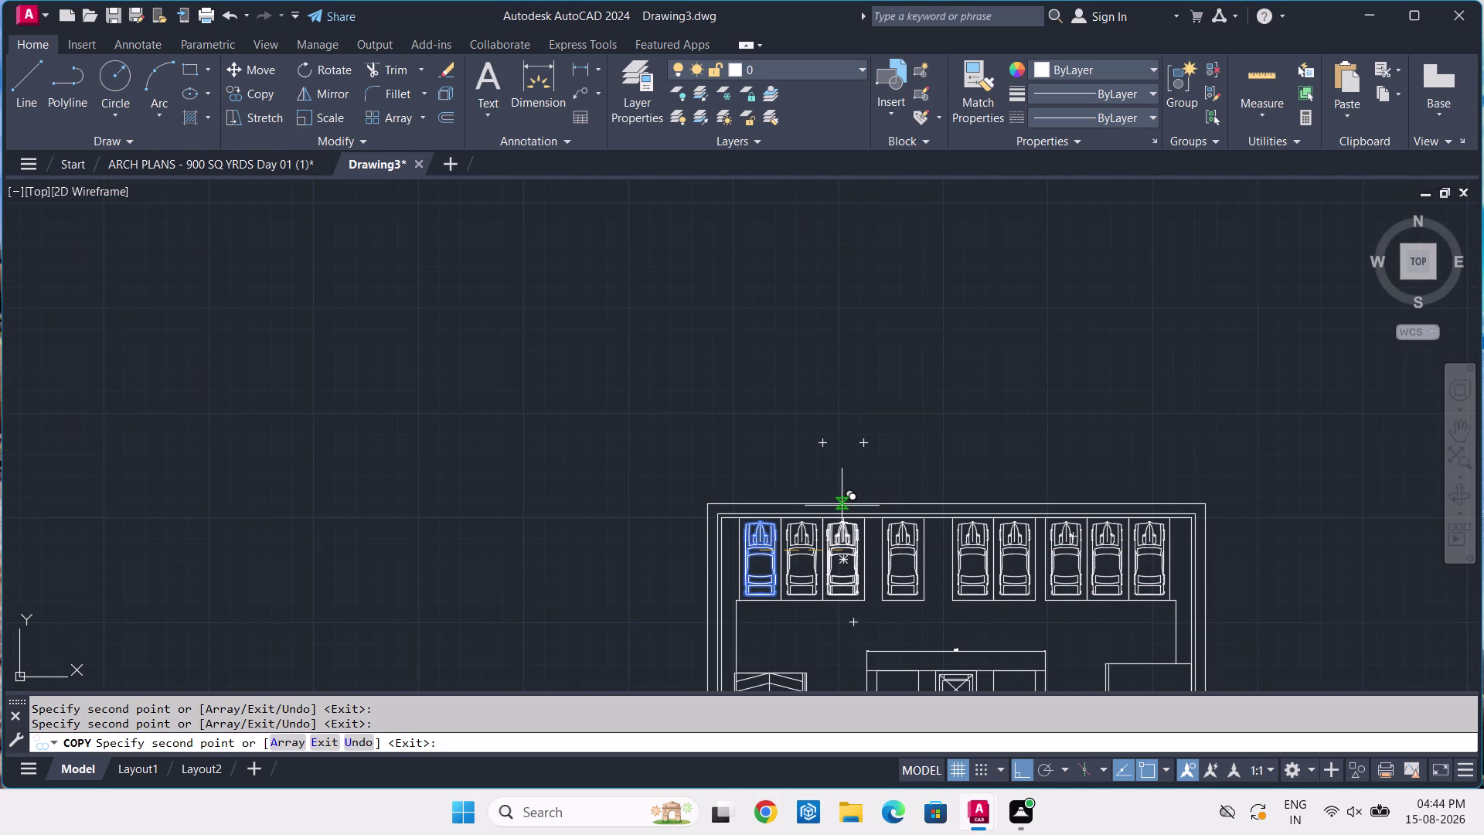
key(Escape)
scroll(down, 3)
scroll(down, 3)
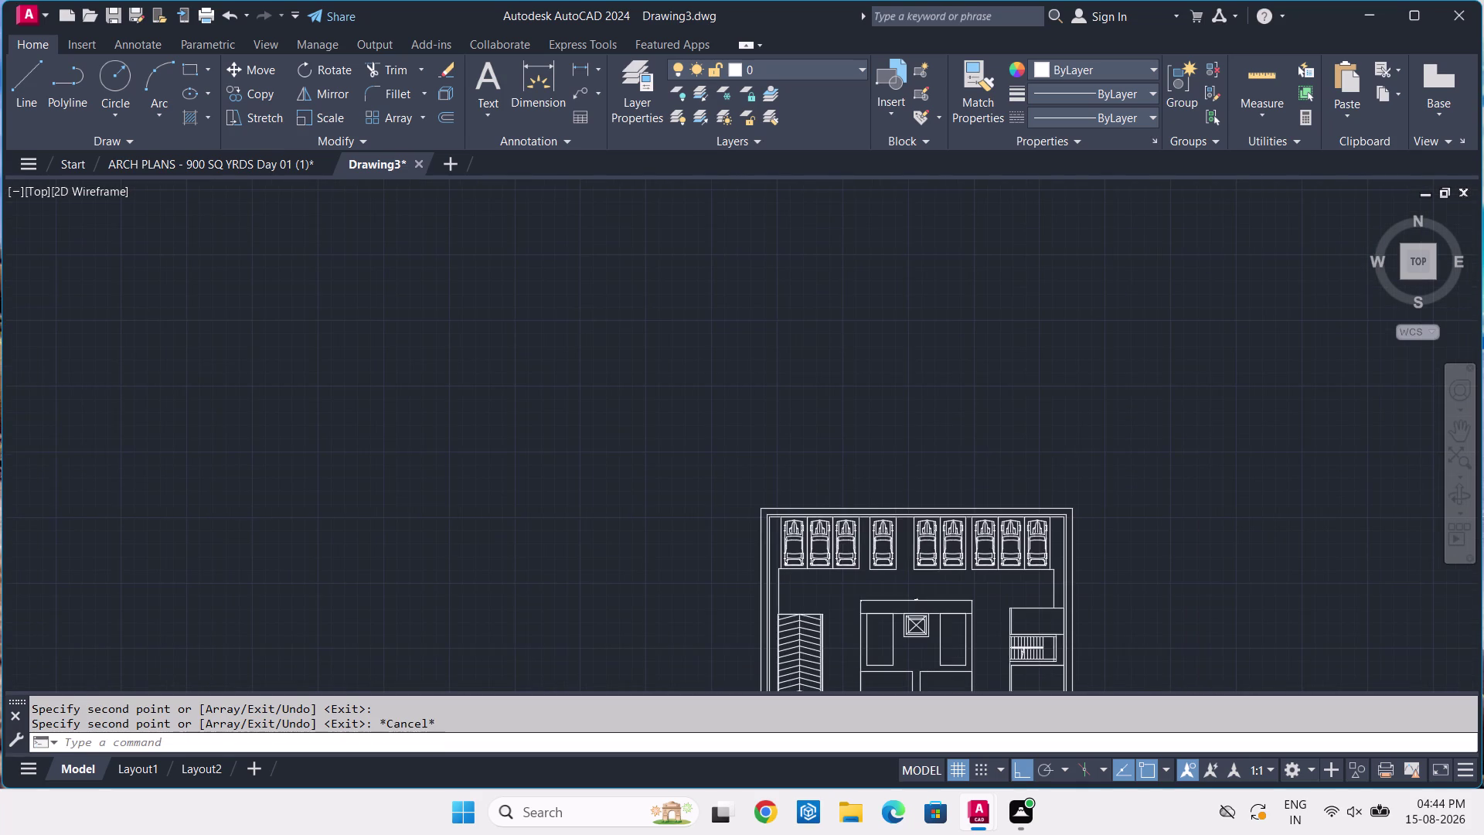
Dismiss the quick action menu and review the ARCH PLANS reference parking layout.
middle_drag(923, 555, 892, 412)
right_click(892, 413)
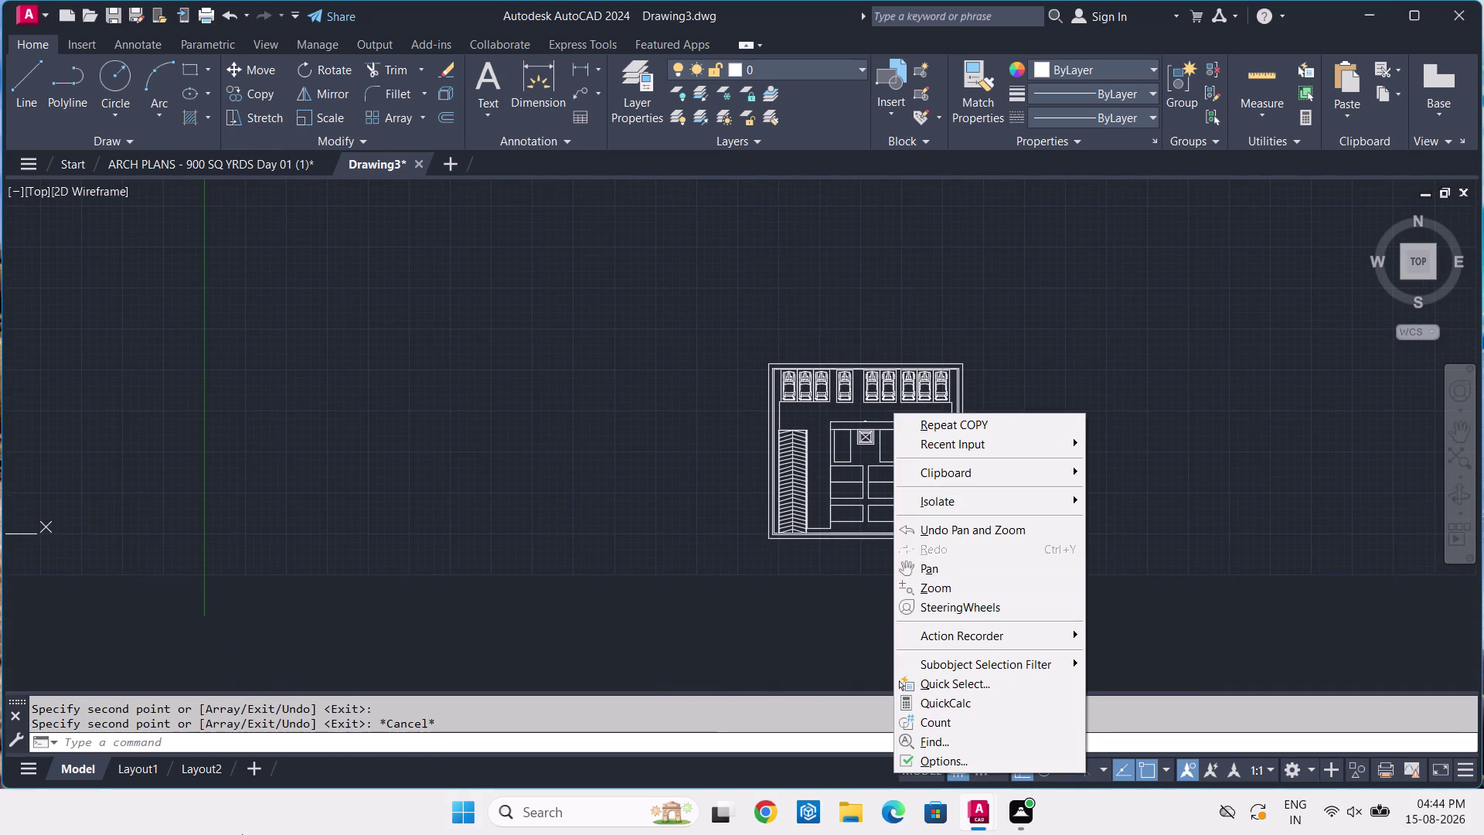
key(Escape)
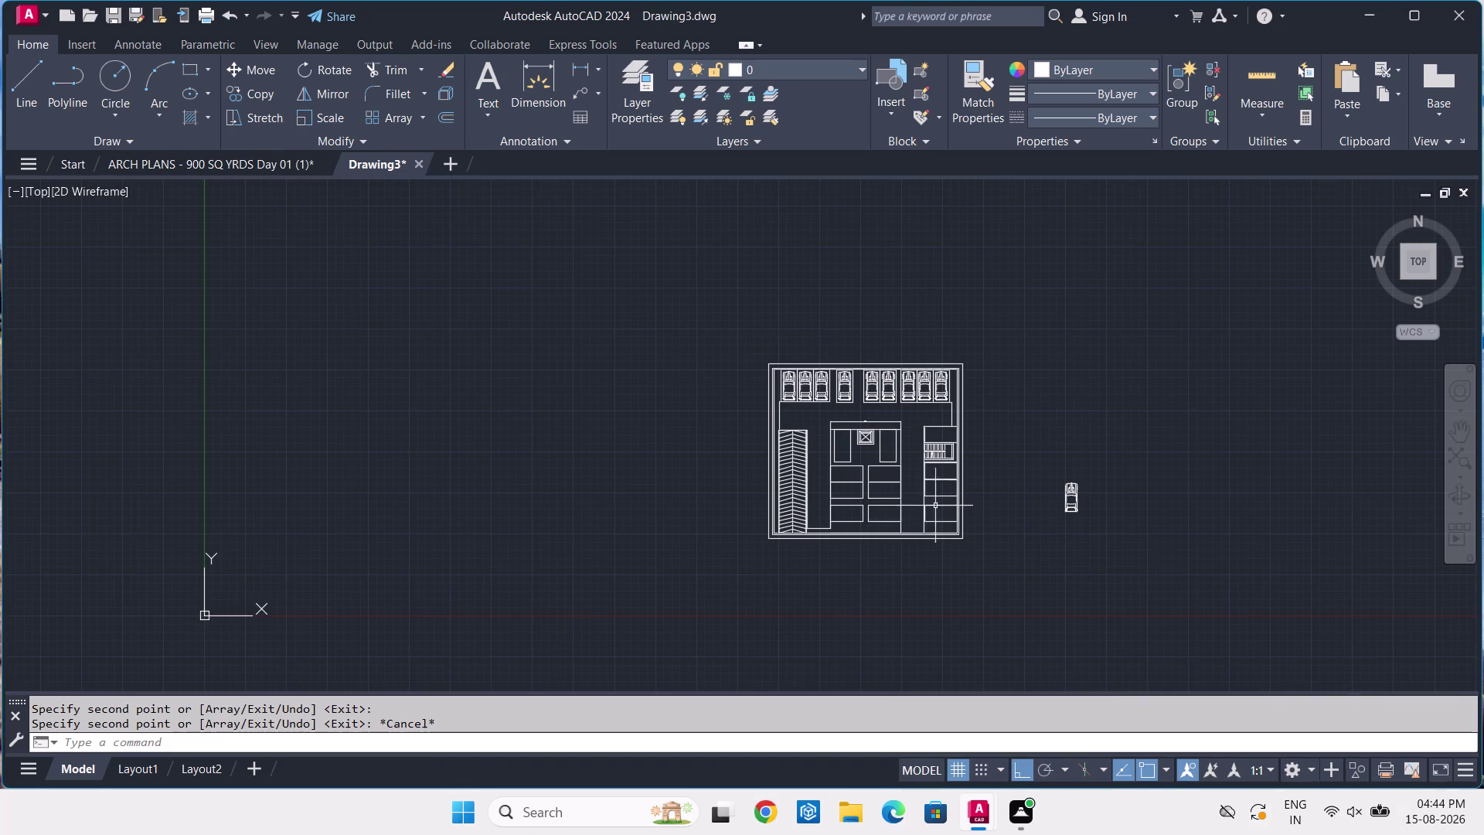
scroll(up, 3)
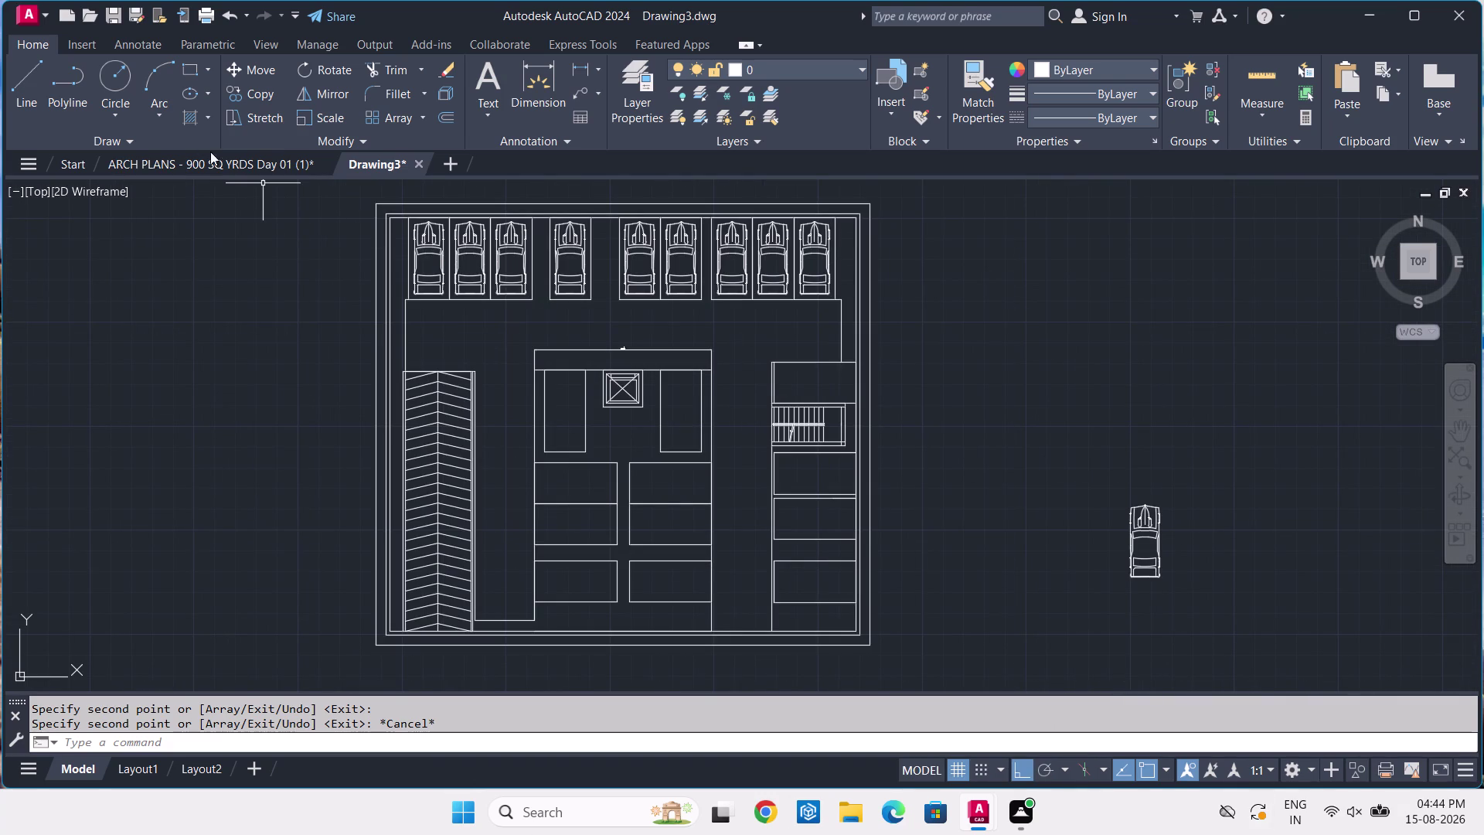
click(220, 162)
scroll(down, 3)
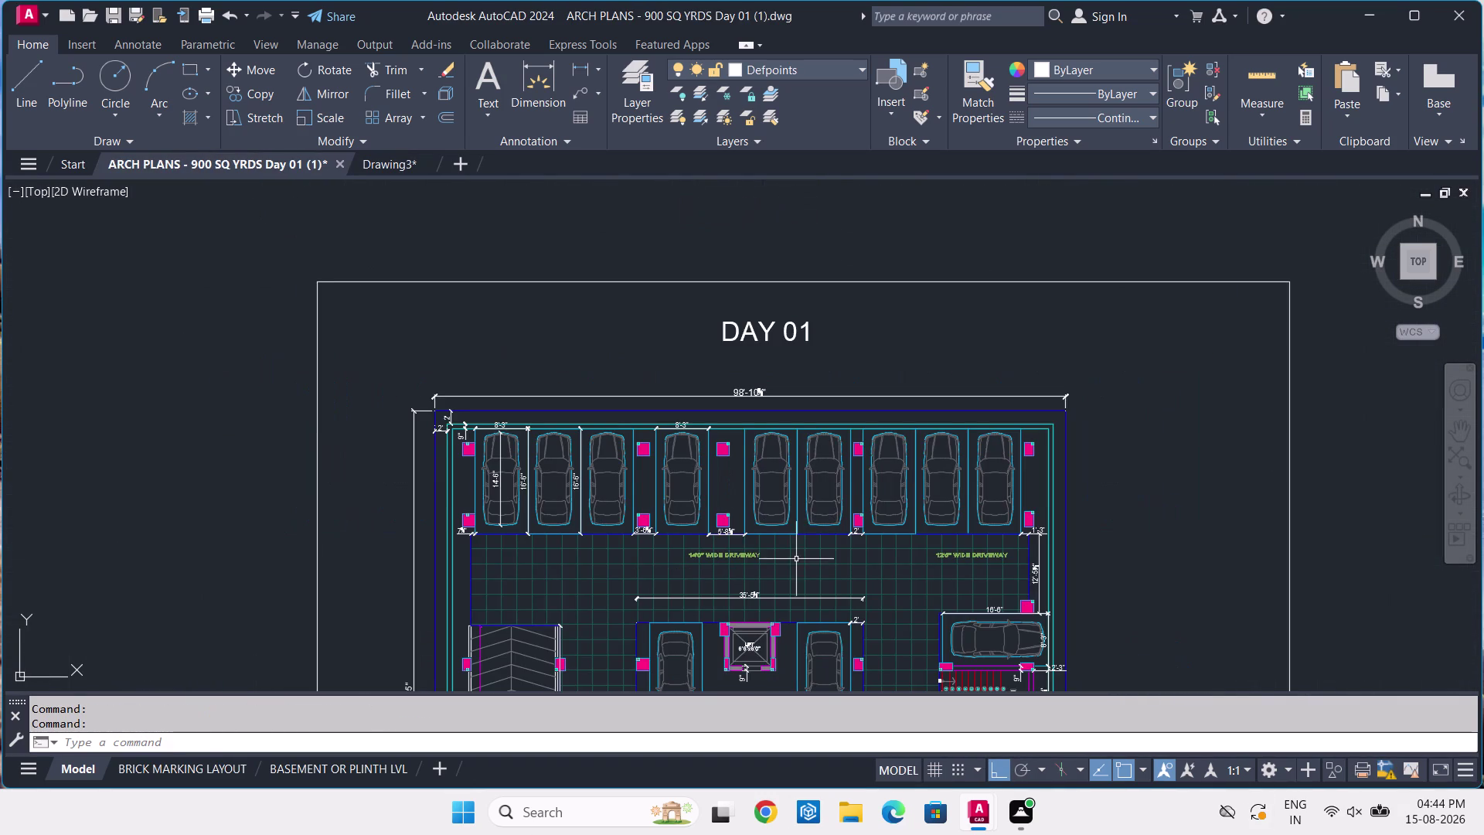
middle_drag(797, 563, 783, 493)
Return to Drawing3 and box-select the stray car beside the plan.
click(372, 159)
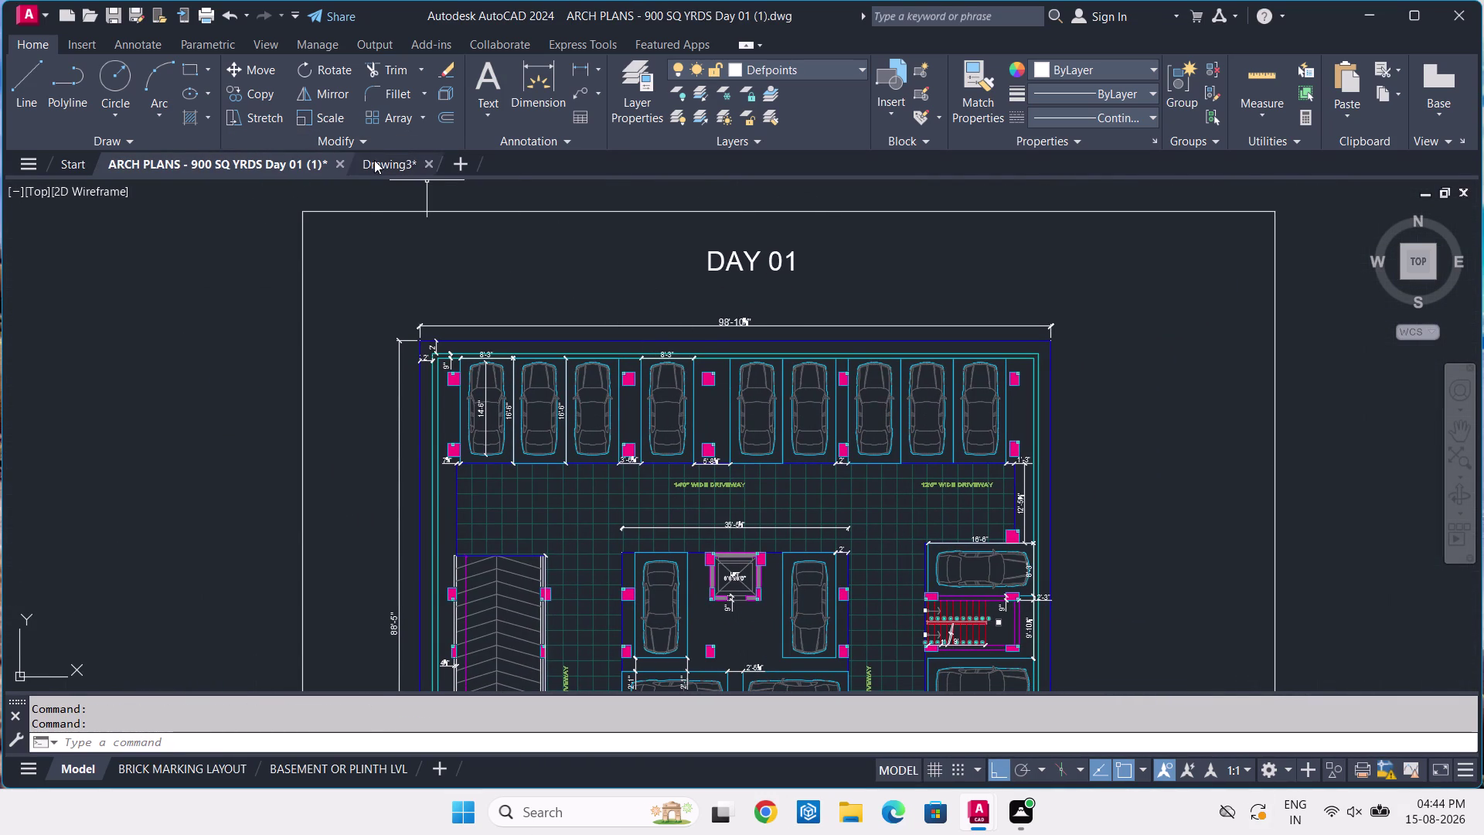
middle_drag(1198, 508, 1082, 330)
drag(1094, 337, 1081, 350)
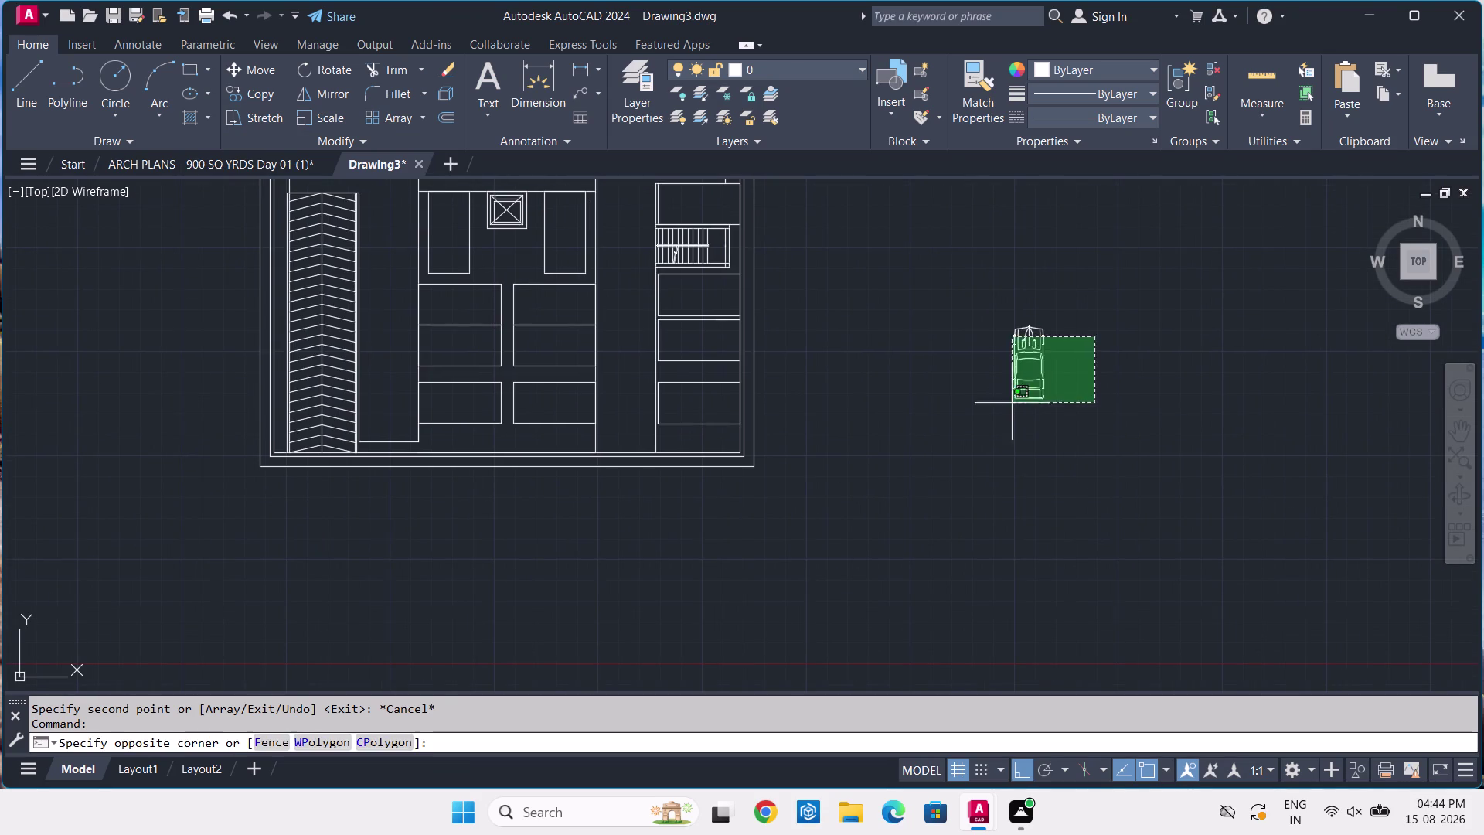
Mirror the car block, keeping the original.
click(1003, 409)
click(1003, 409)
text(MI)
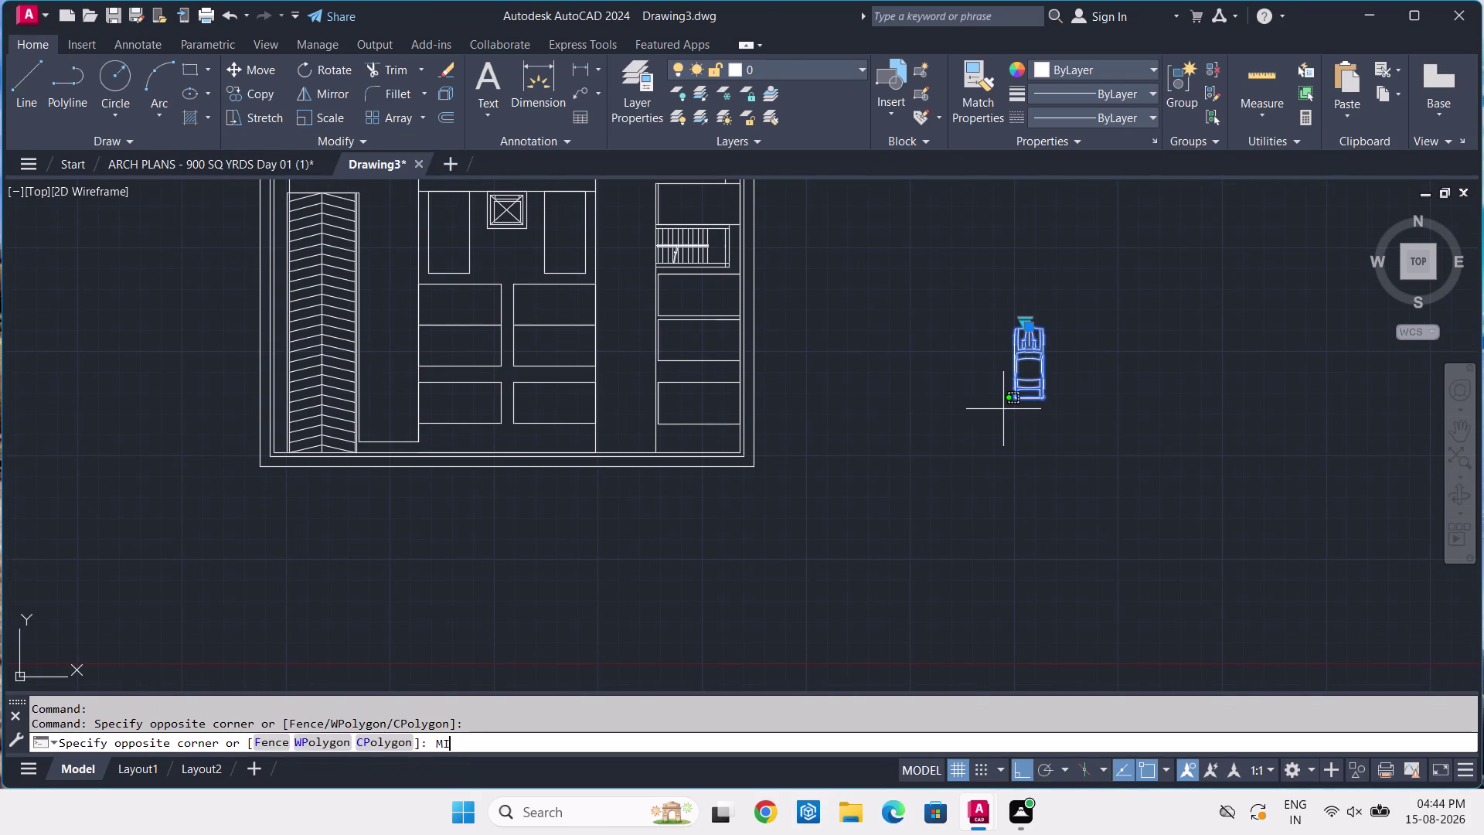
key(space)
click(1002, 419)
click(1187, 402)
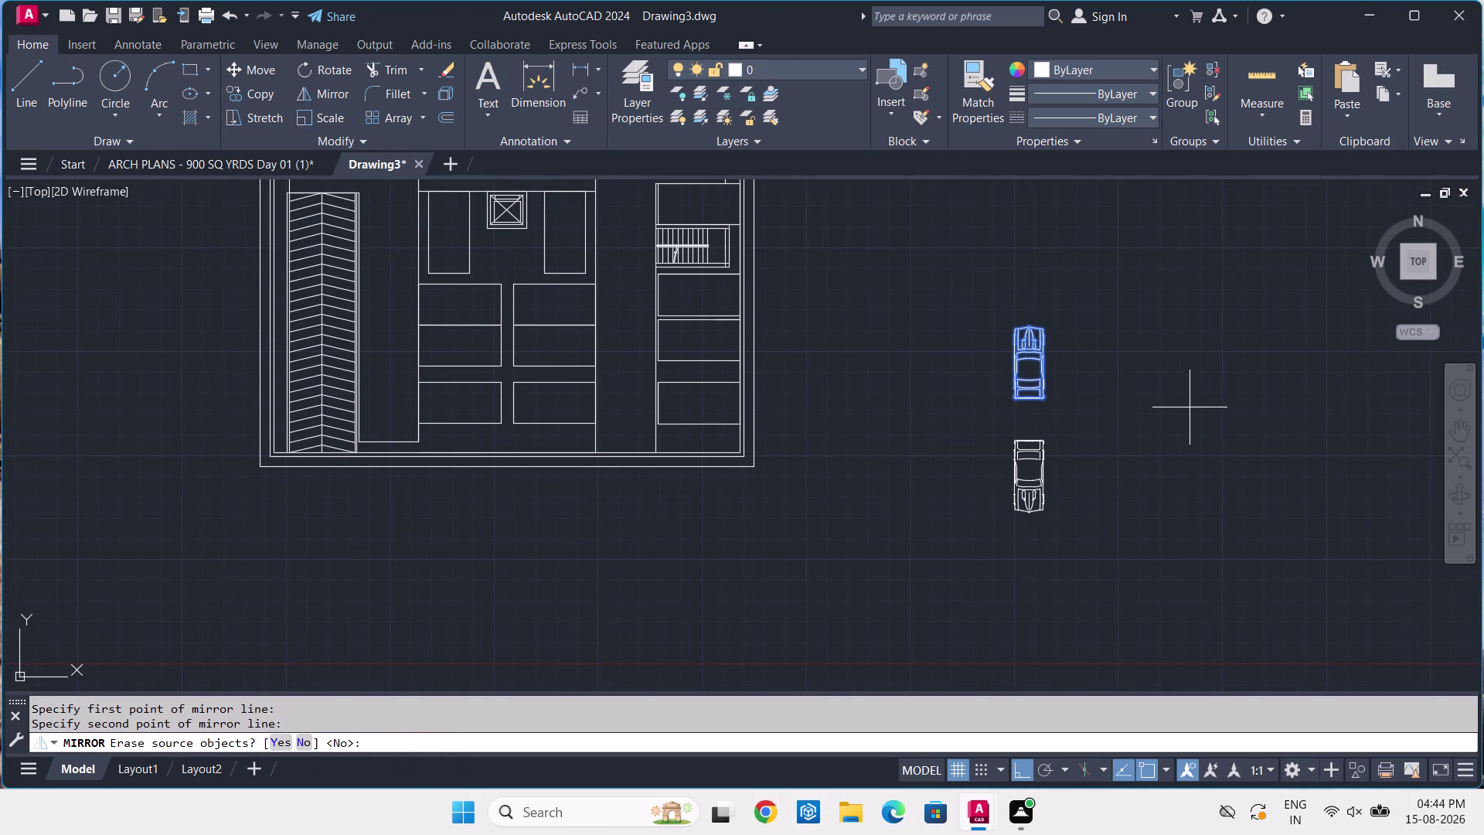
key(space)
Select the flipped car and start a copy, then cancel it.
click(1125, 435)
click(981, 513)
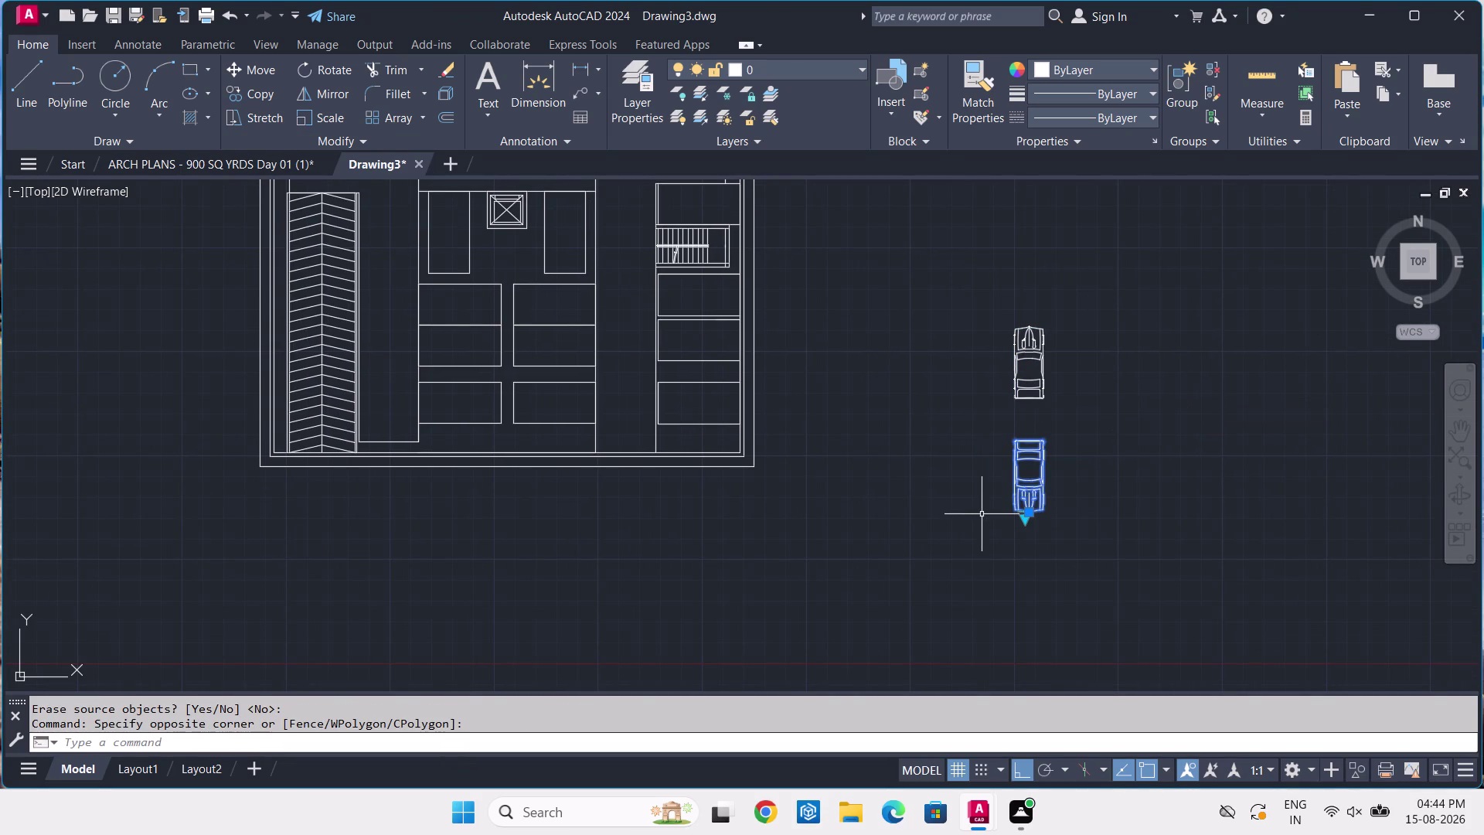
text(CO)
key(space)
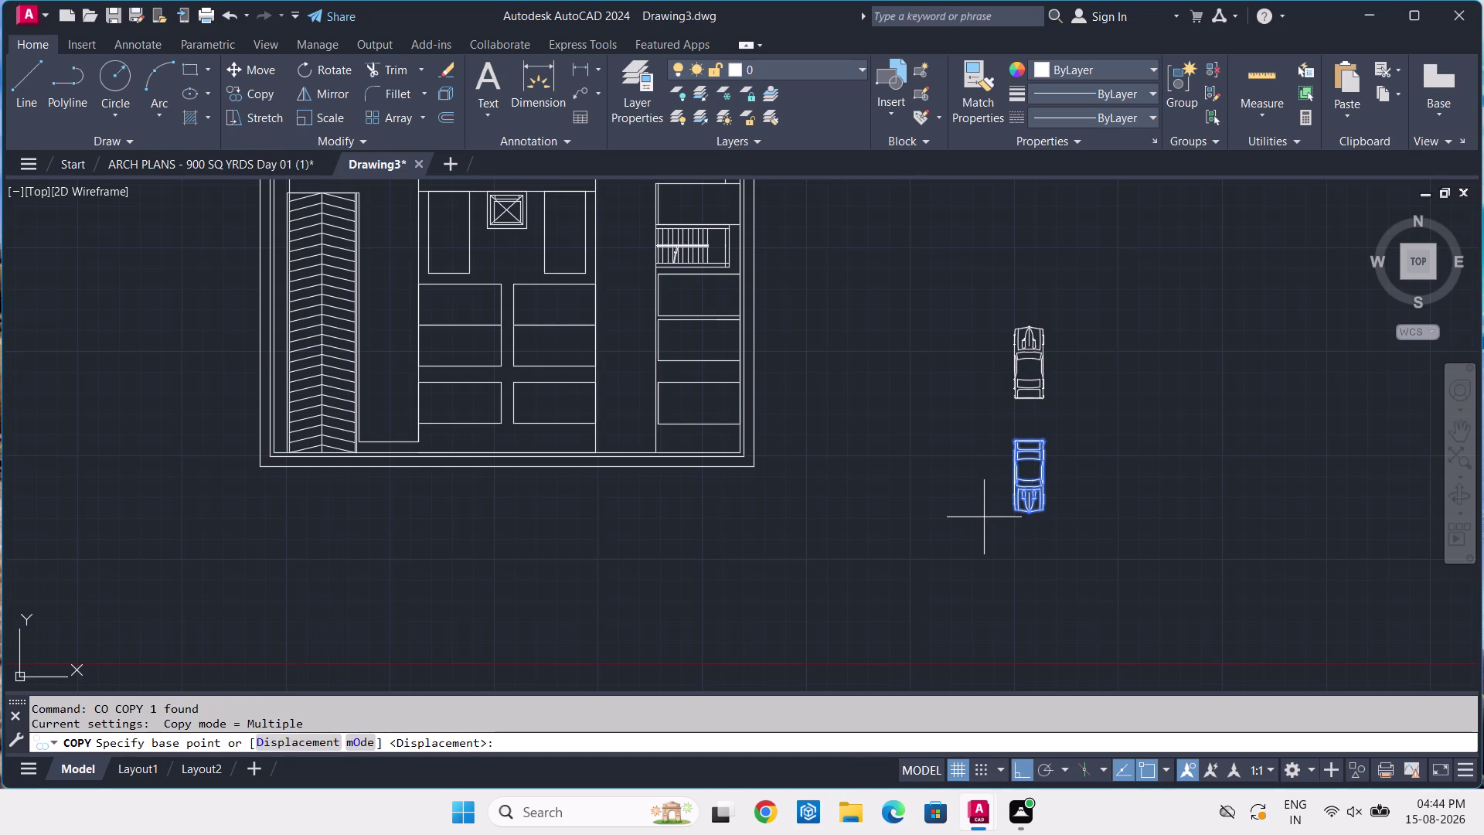
key(Return)
key(Escape)
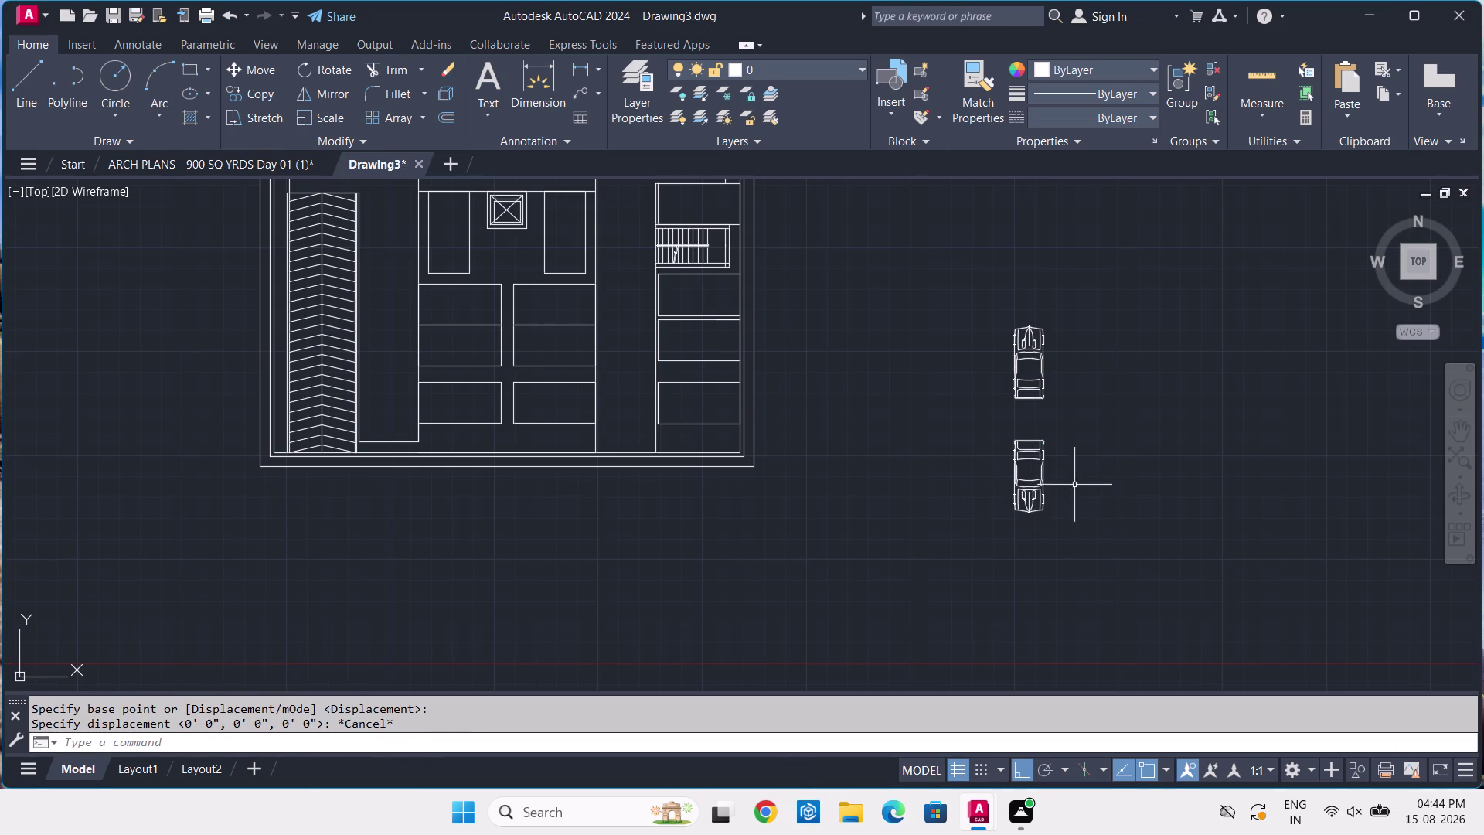
Copy the flipped car into the parking bay left of the lift shaft.
click(1066, 474)
click(998, 488)
key(c)
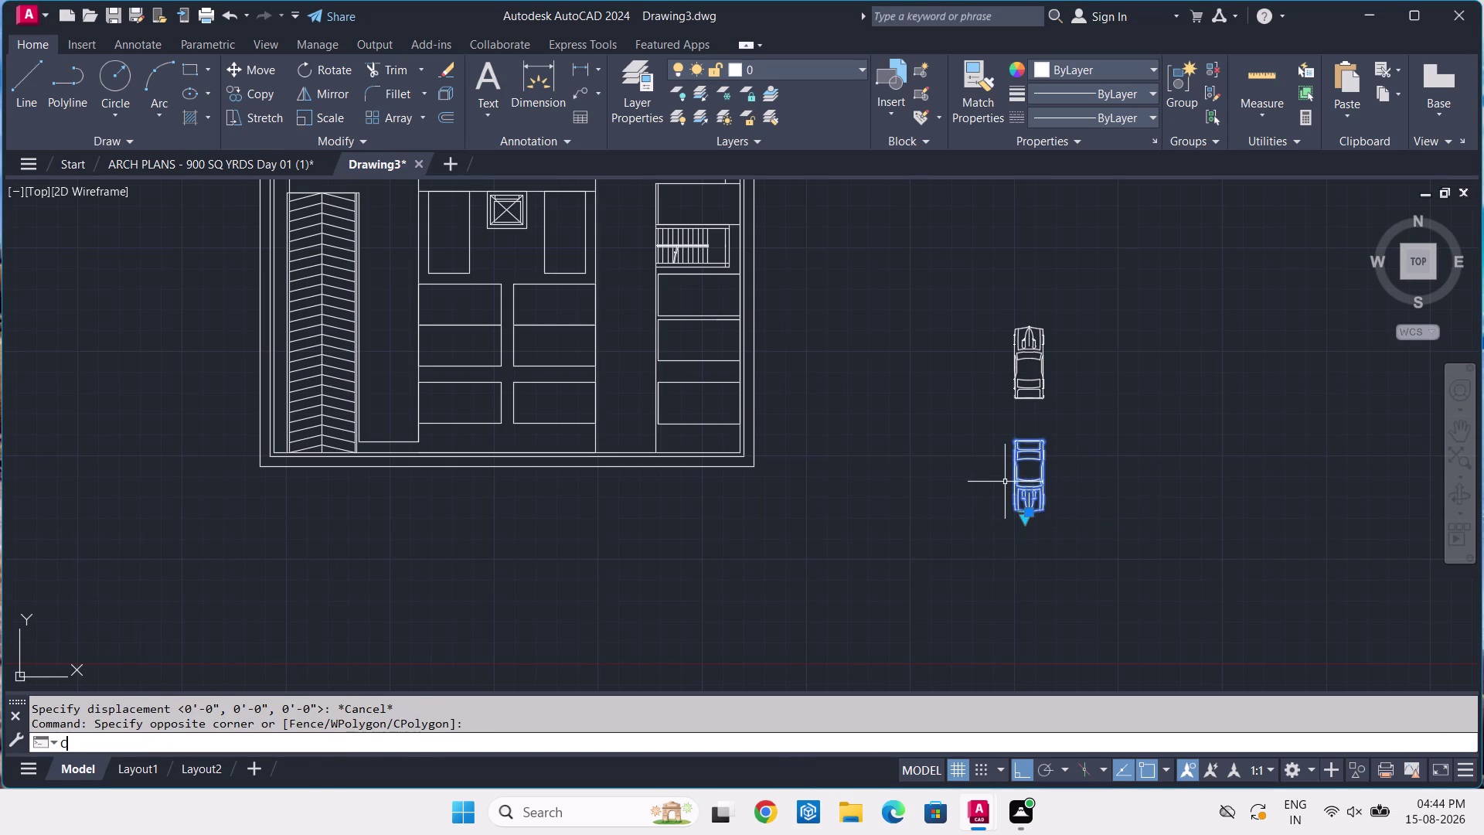
text(O)
key(space)
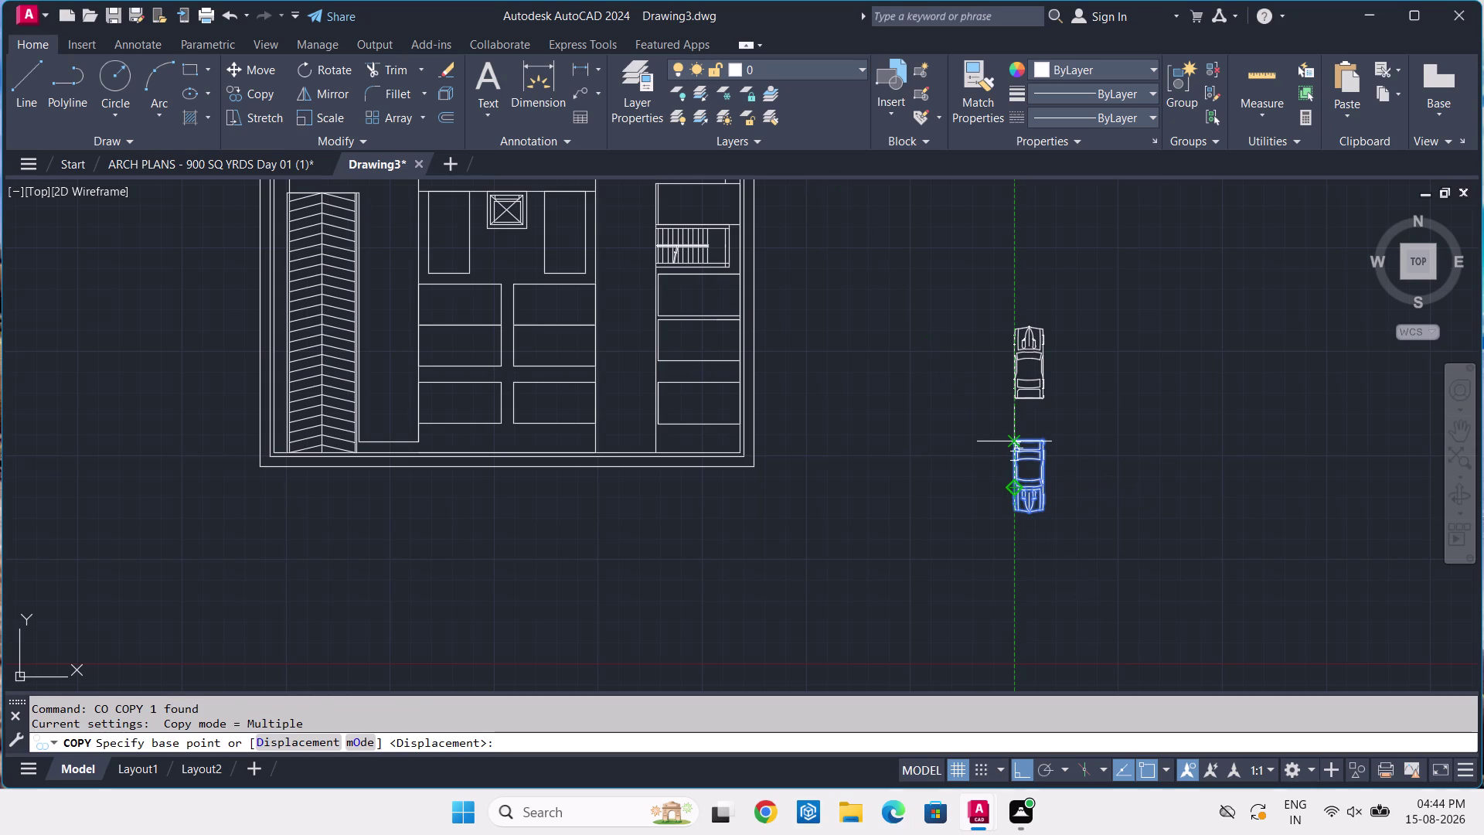
key(F8)
click(1027, 449)
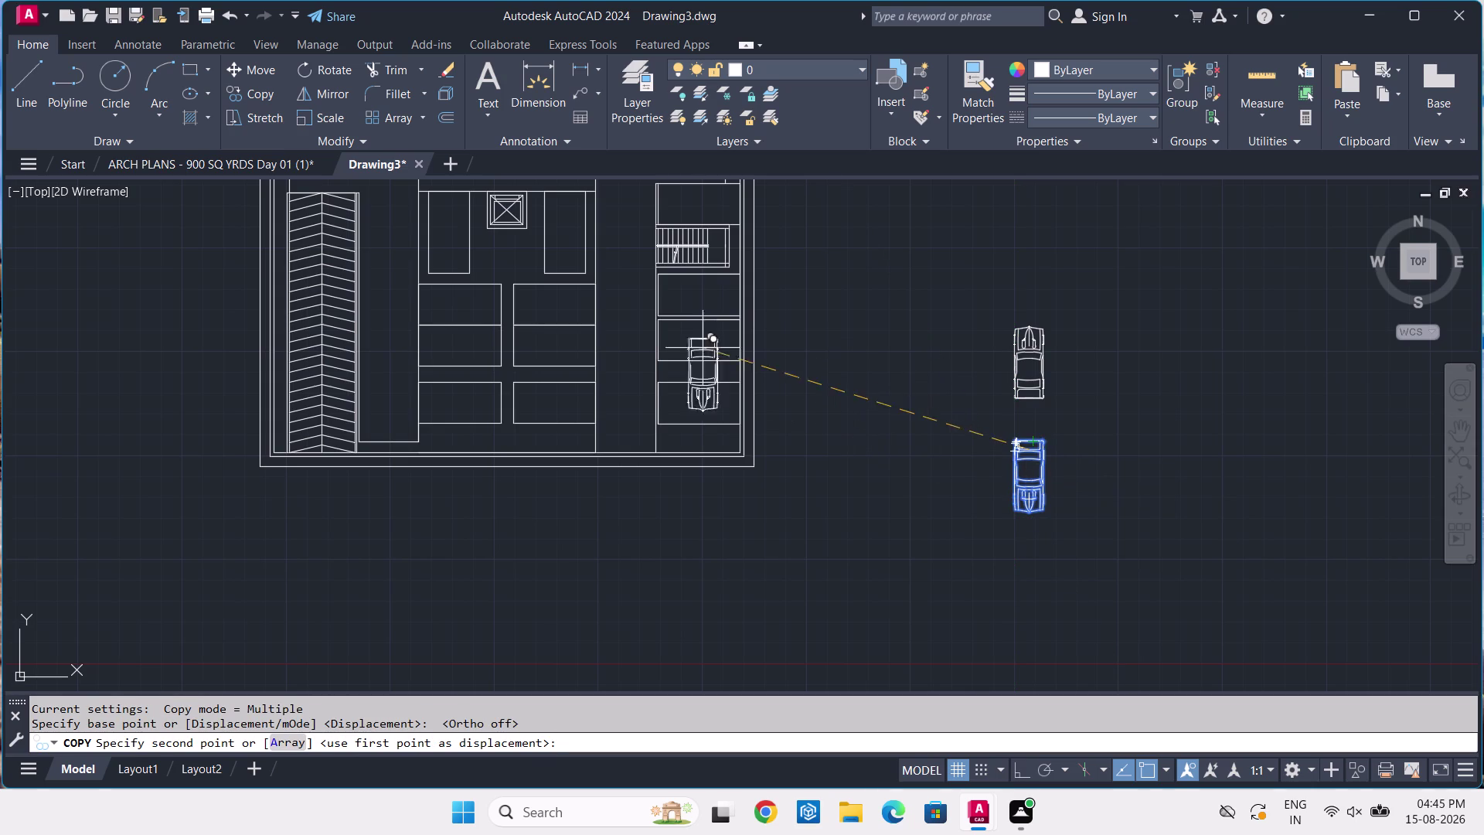
scroll(up, 3)
middle_drag(456, 225, 456, 235)
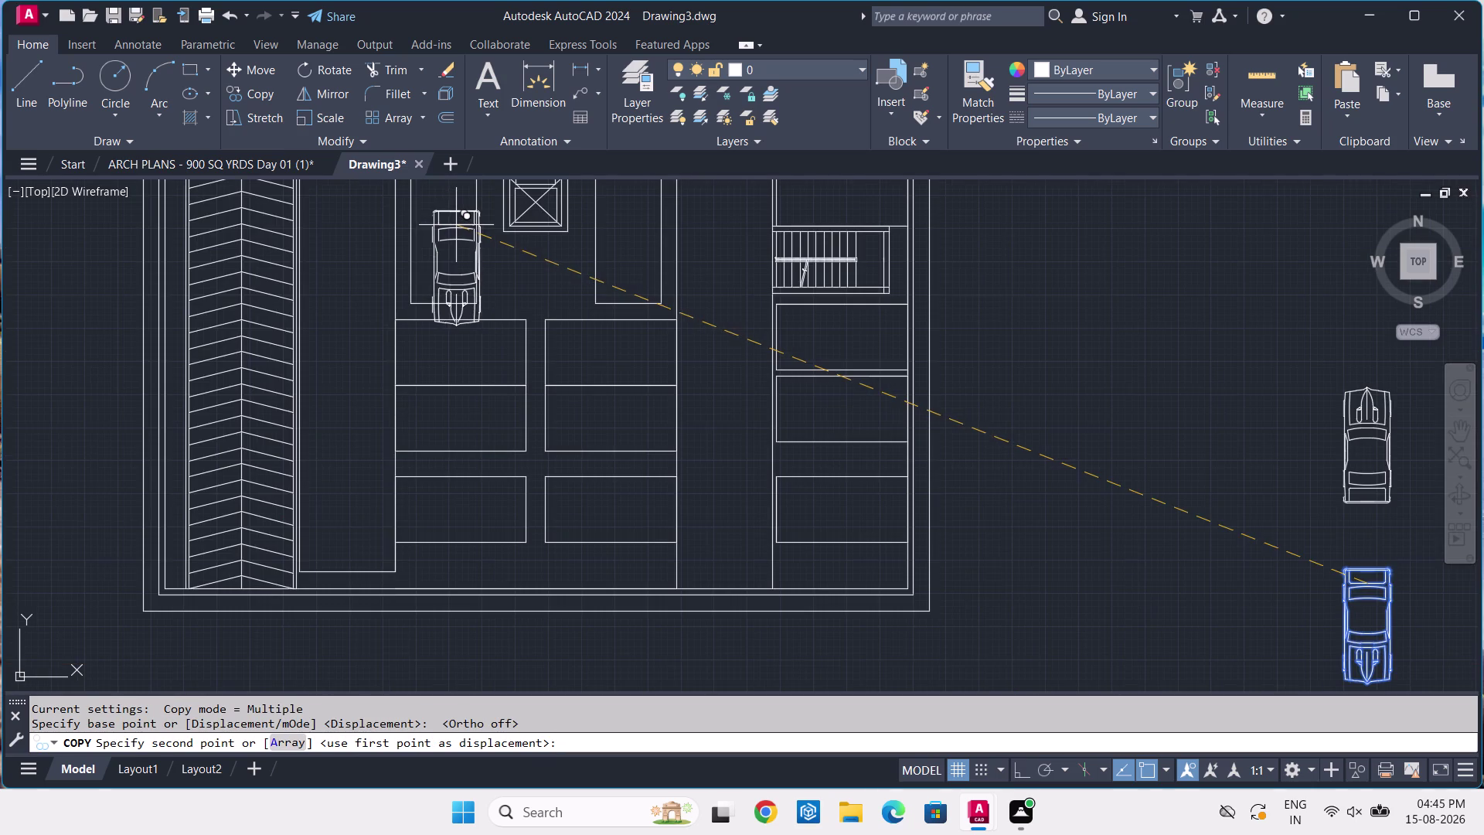
middle_drag(457, 235, 428, 456)
scroll(up, 3)
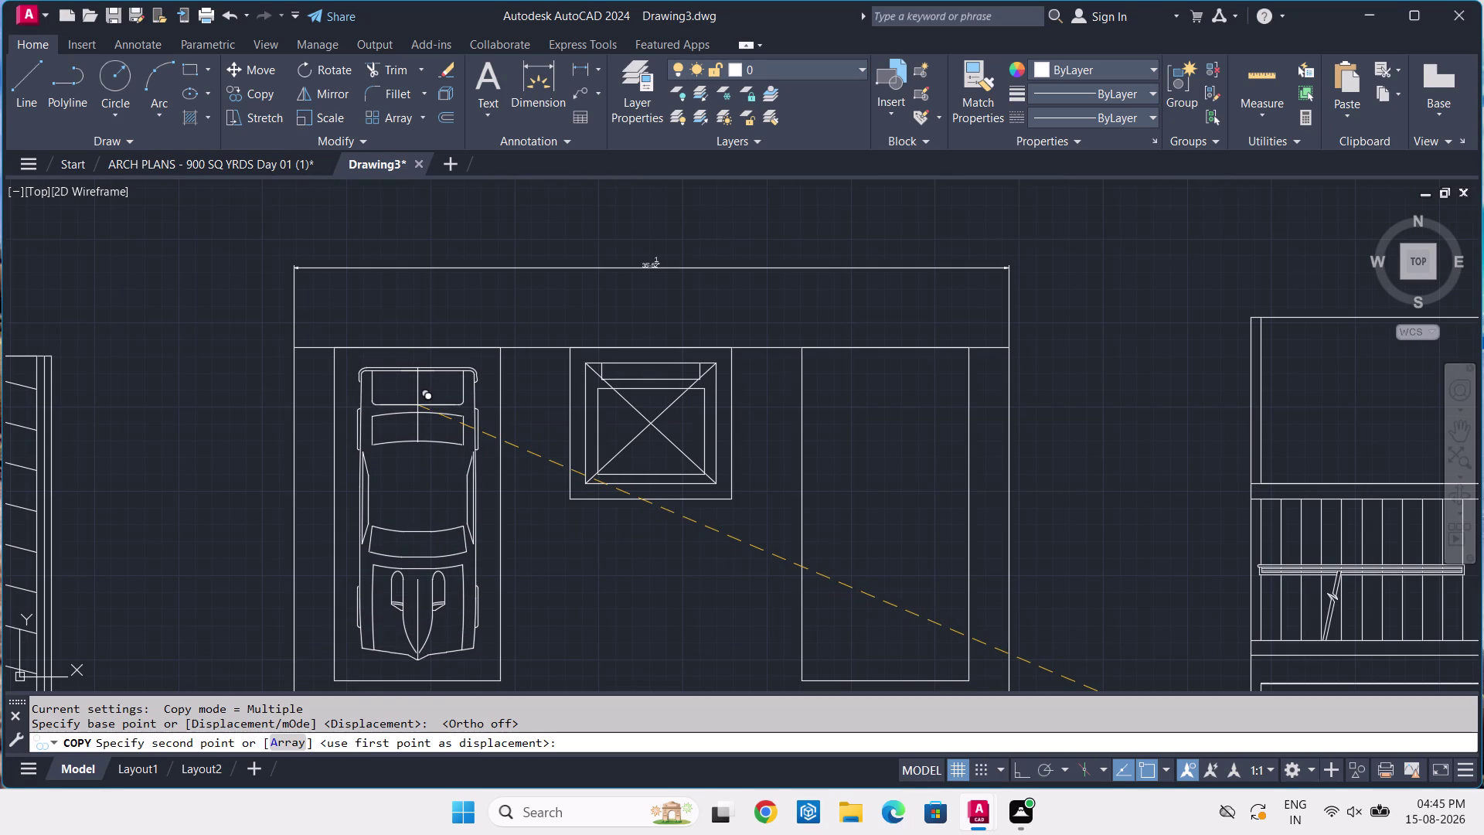
click(417, 405)
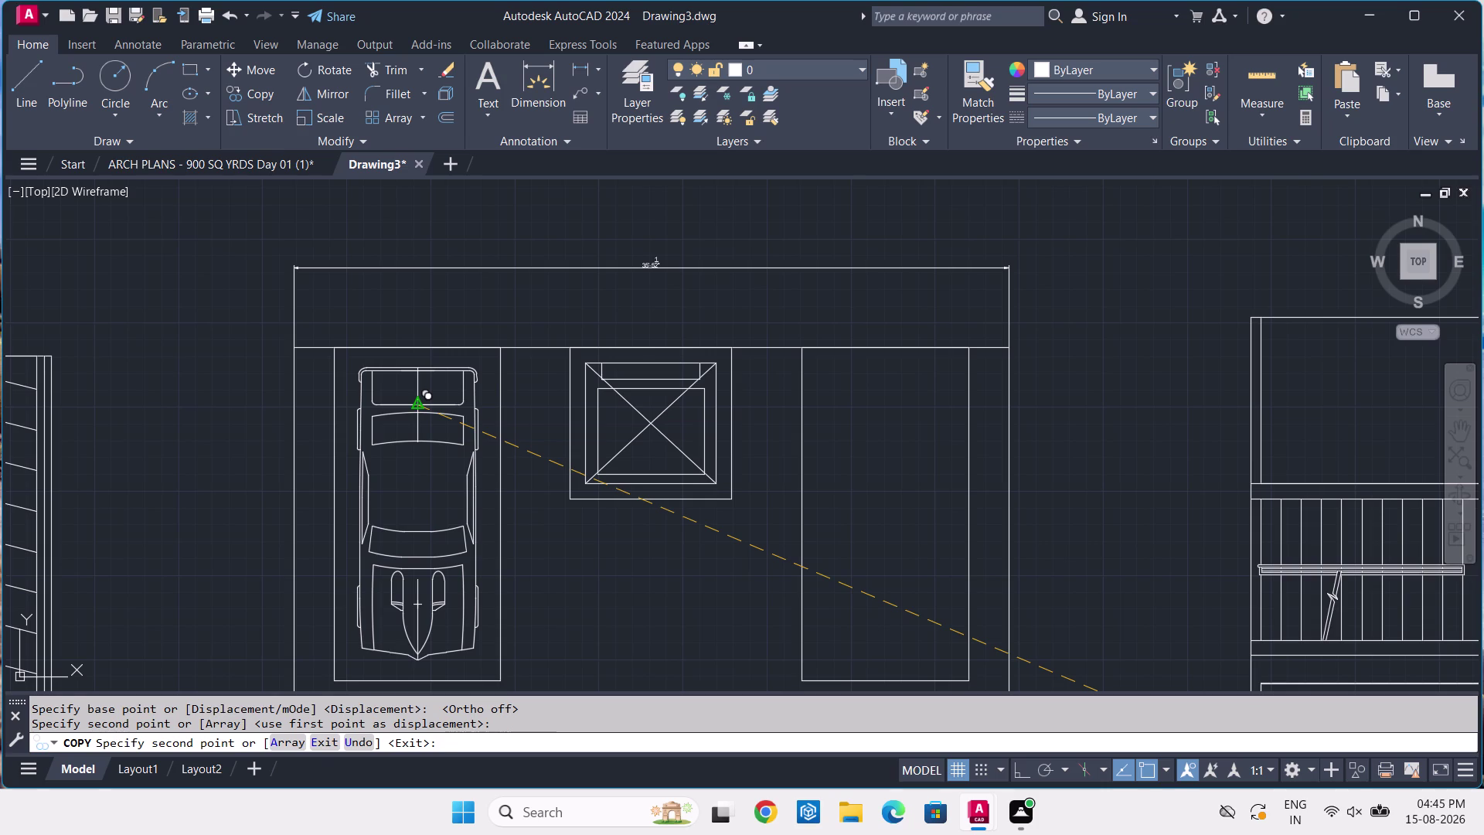
key(space)
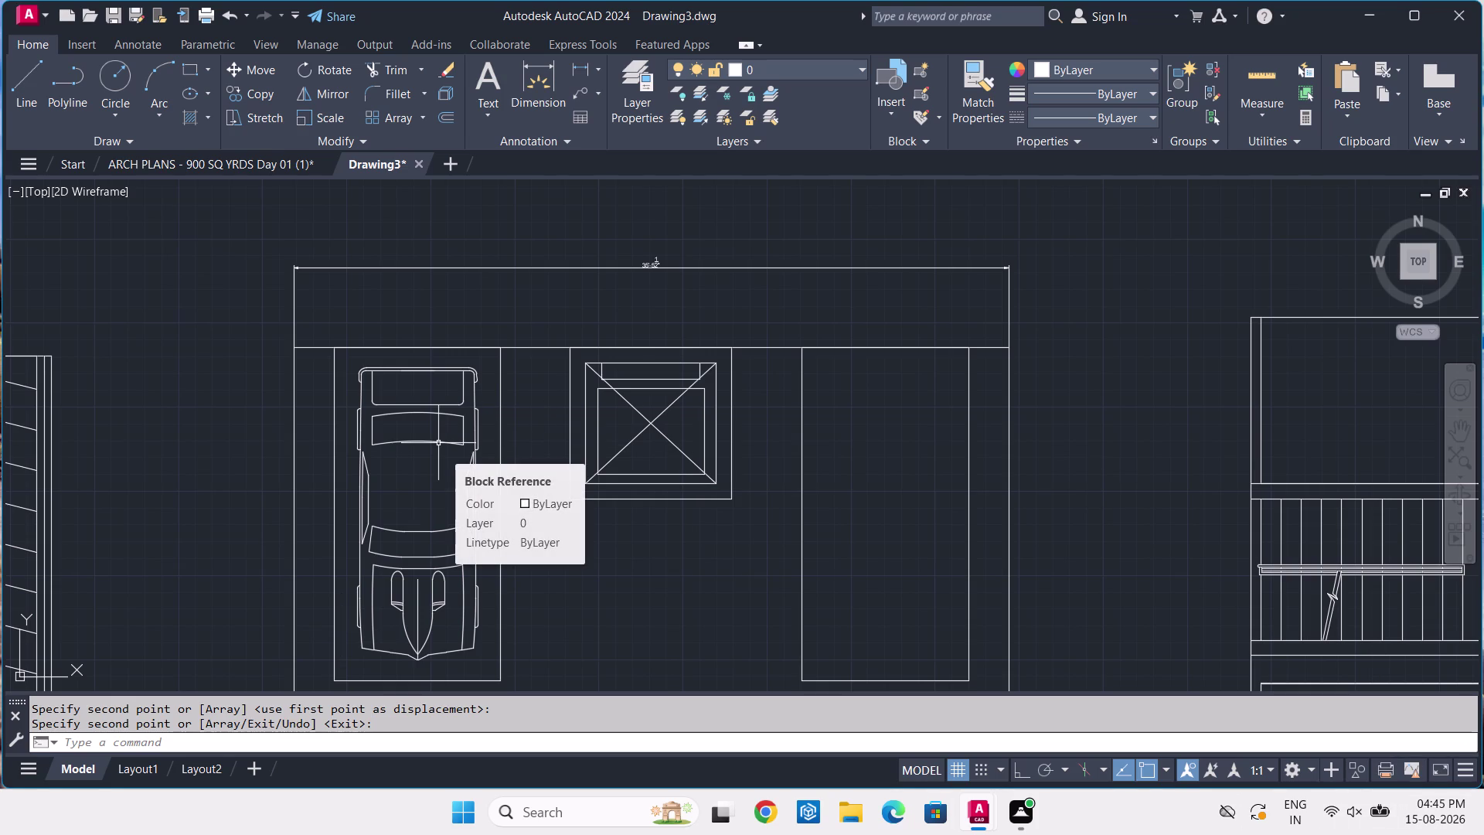
Select the car now sitting in the bay left of the lift.
click(470, 398)
click(471, 396)
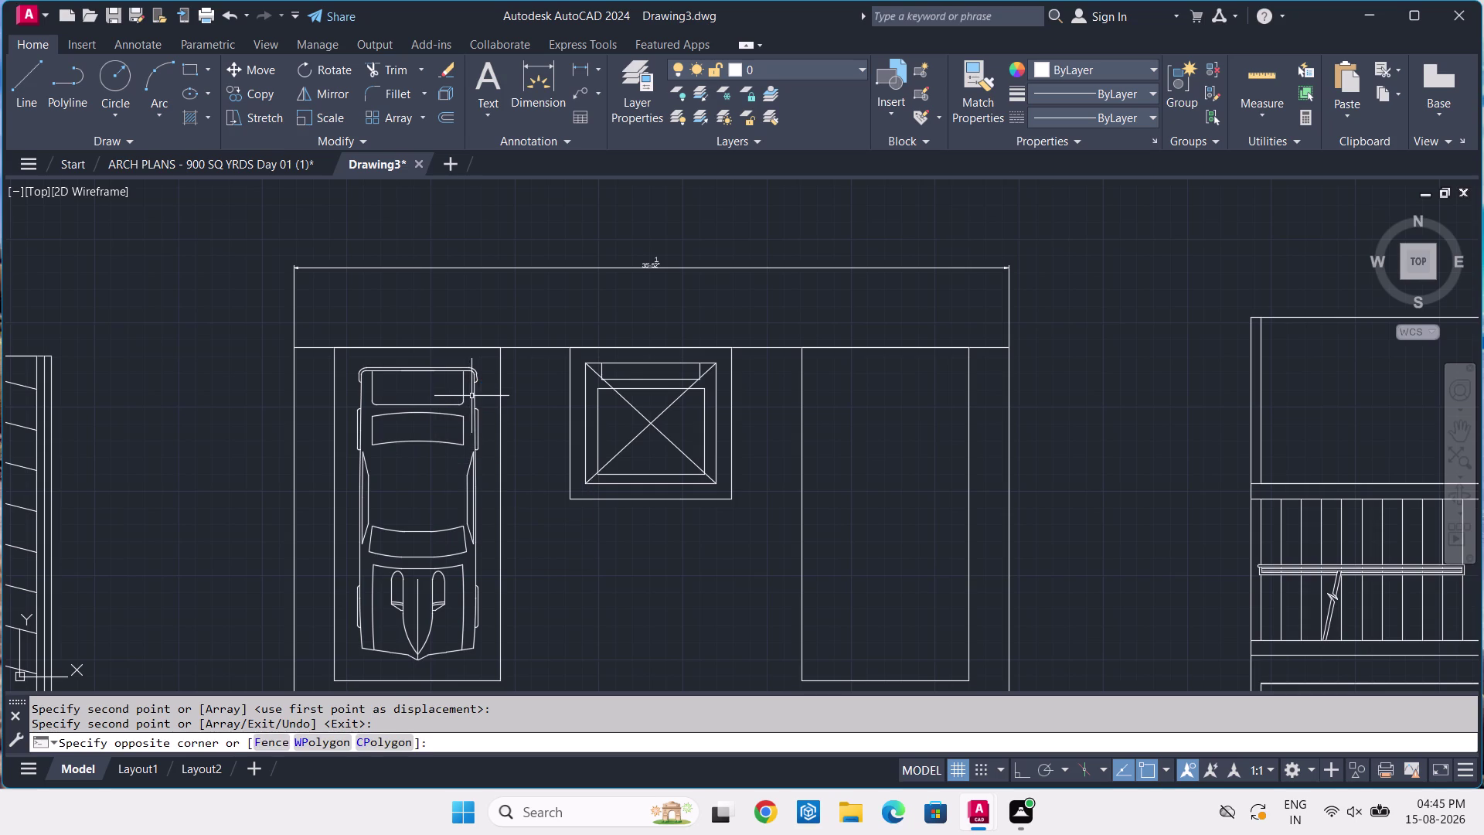
click(440, 415)
Copy the left-bay car with Ortho into the bay right of the lift shaft.
text(C)
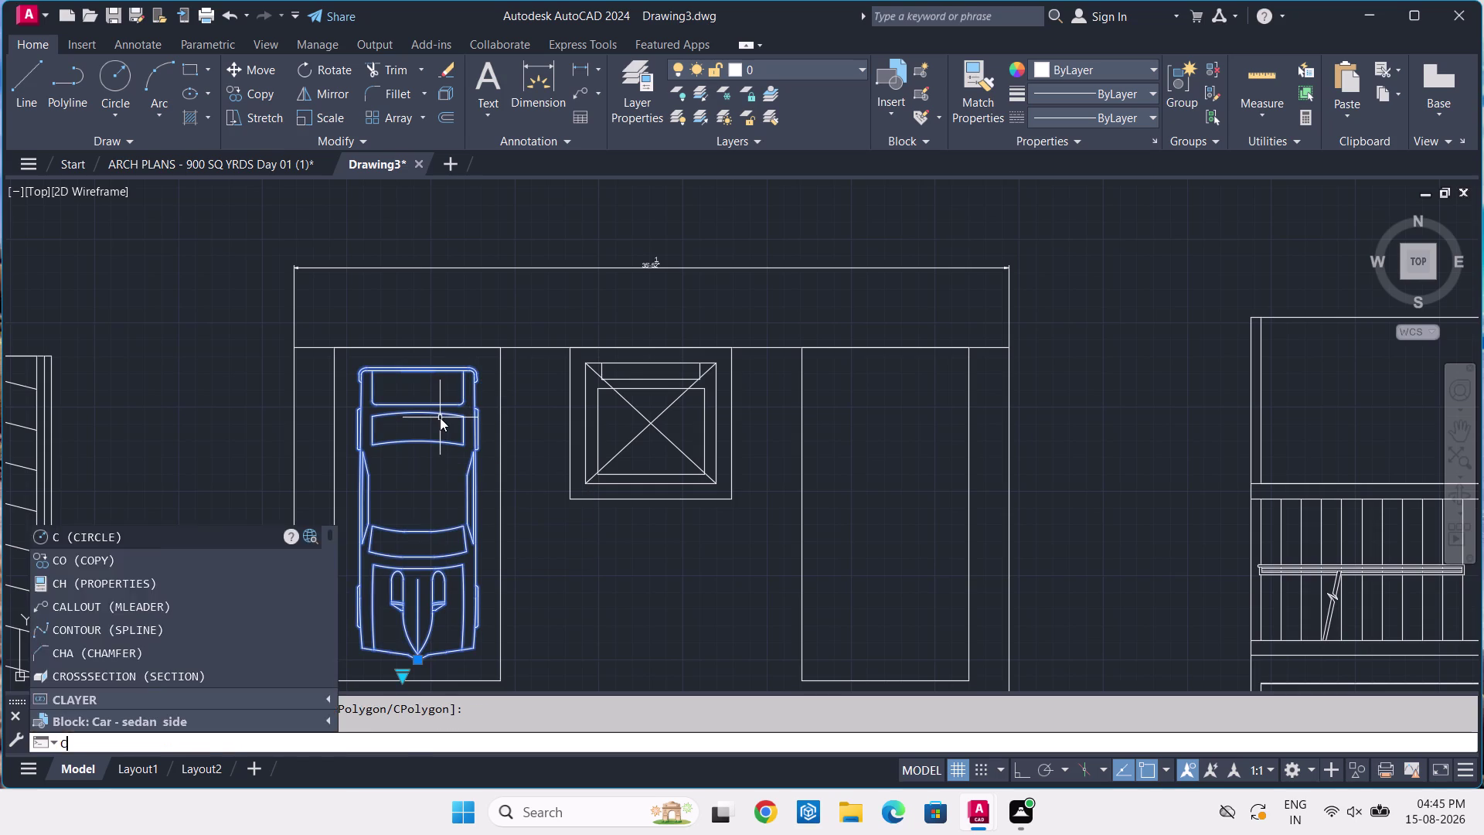
text(O)
key(space)
key(F8)
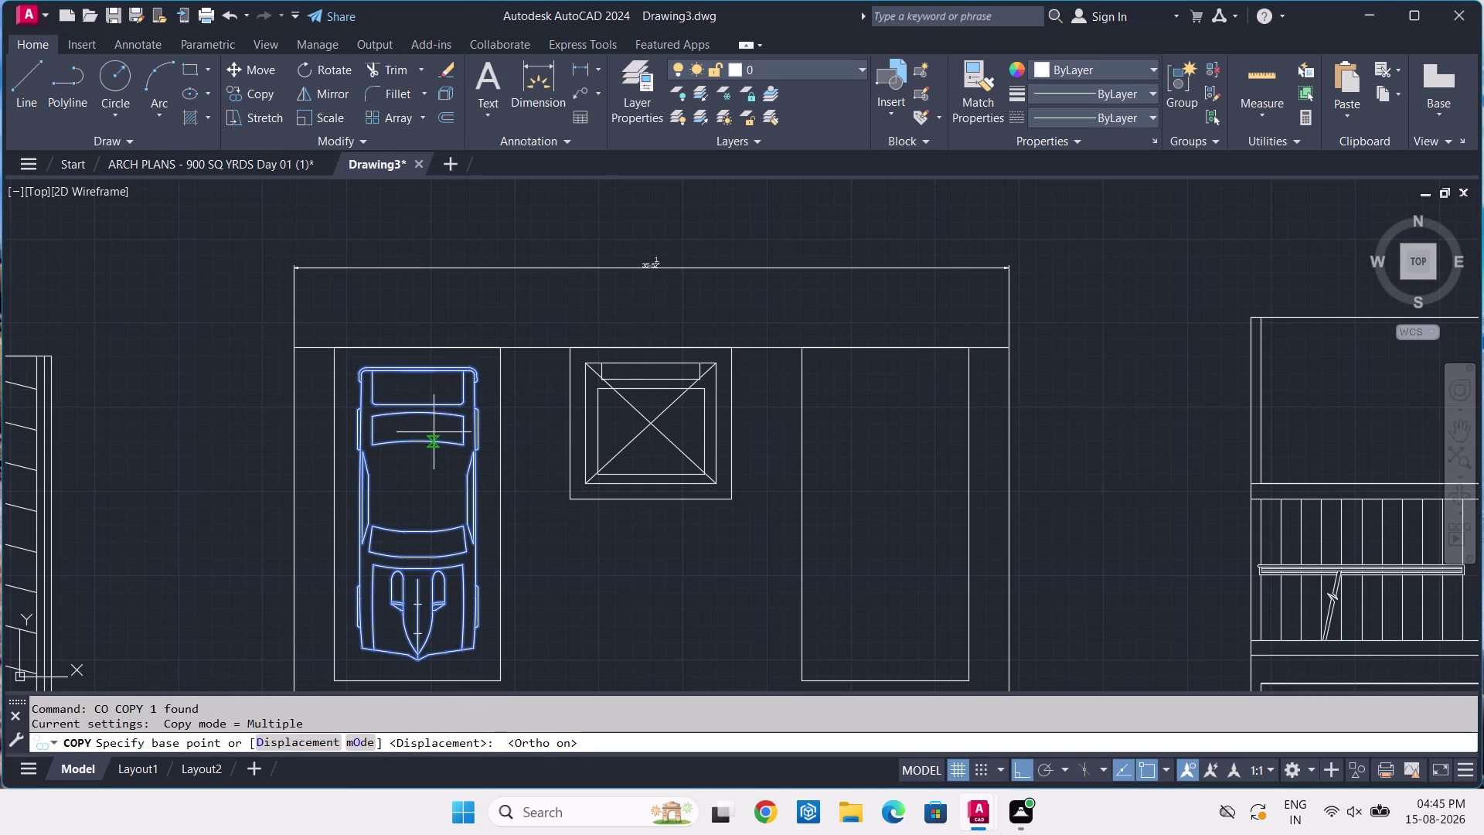
click(425, 439)
middle_drag(906, 370, 904, 369)
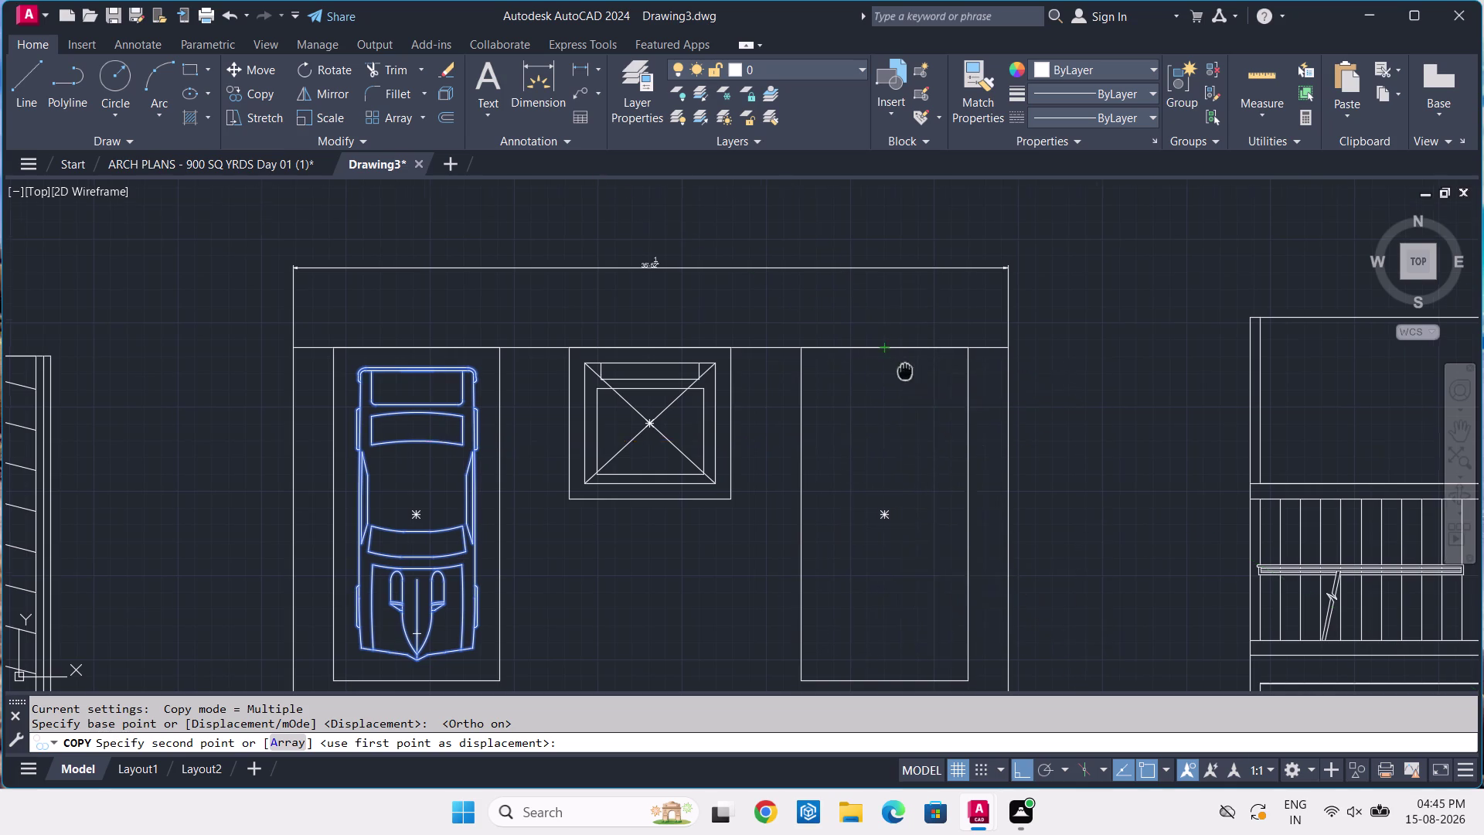
middle_drag(905, 370, 757, 263)
scroll(up, 3)
scroll(down, 3)
middle_drag(762, 360, 743, 346)
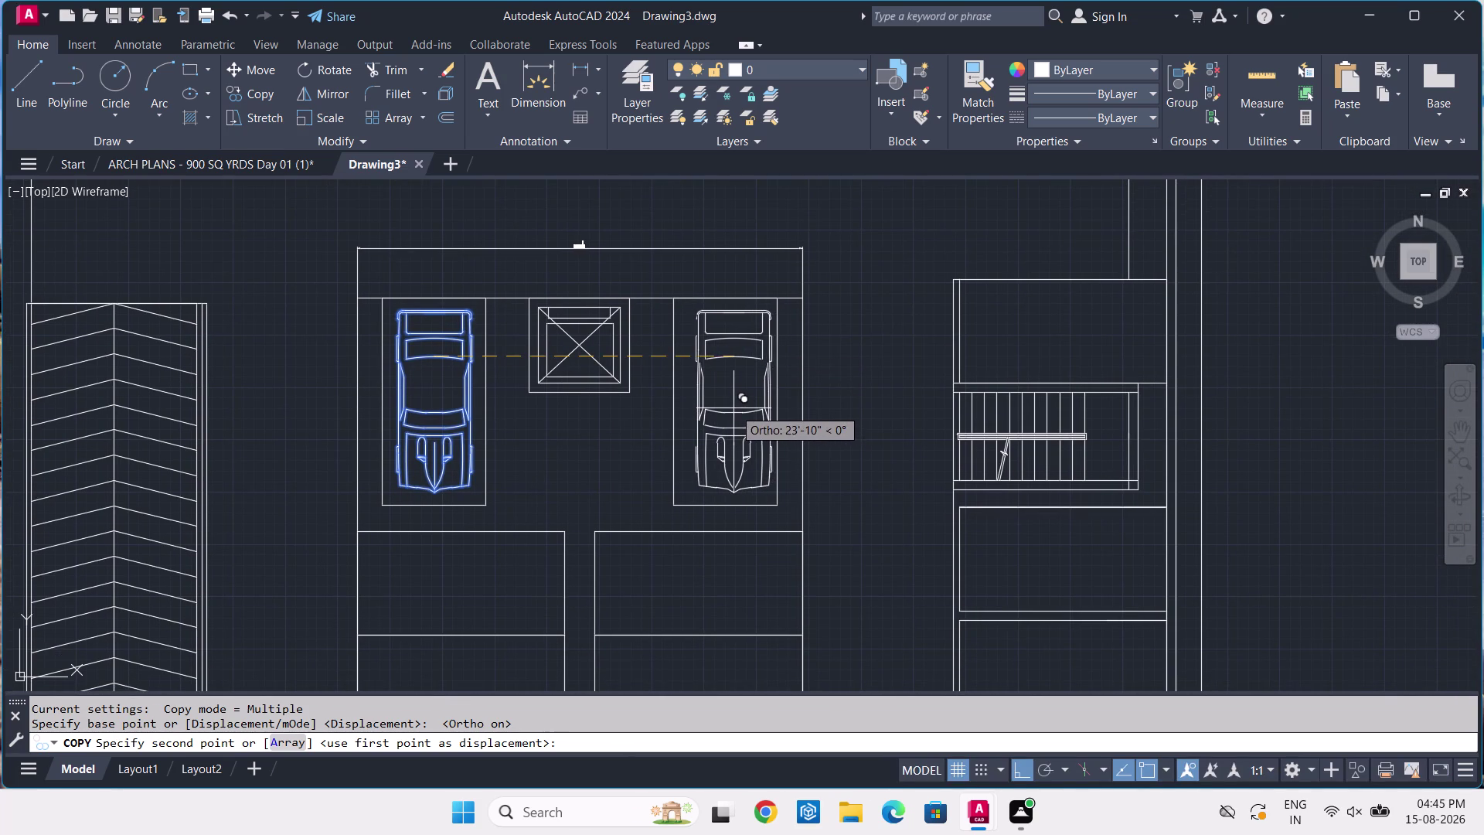
click(725, 401)
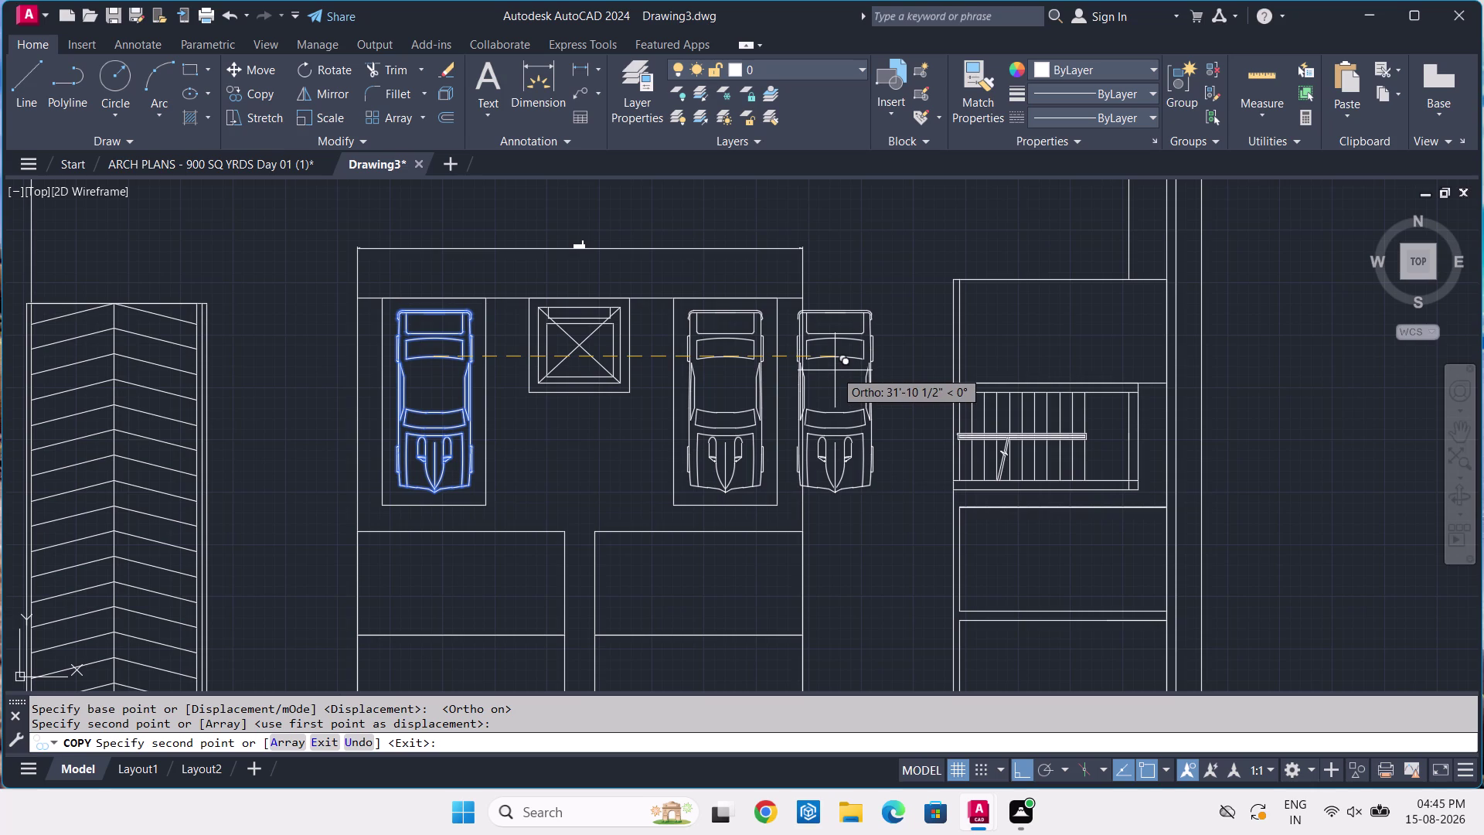
key(Return)
Zoom and pan out over the whole parking plan.
scroll(down, 3)
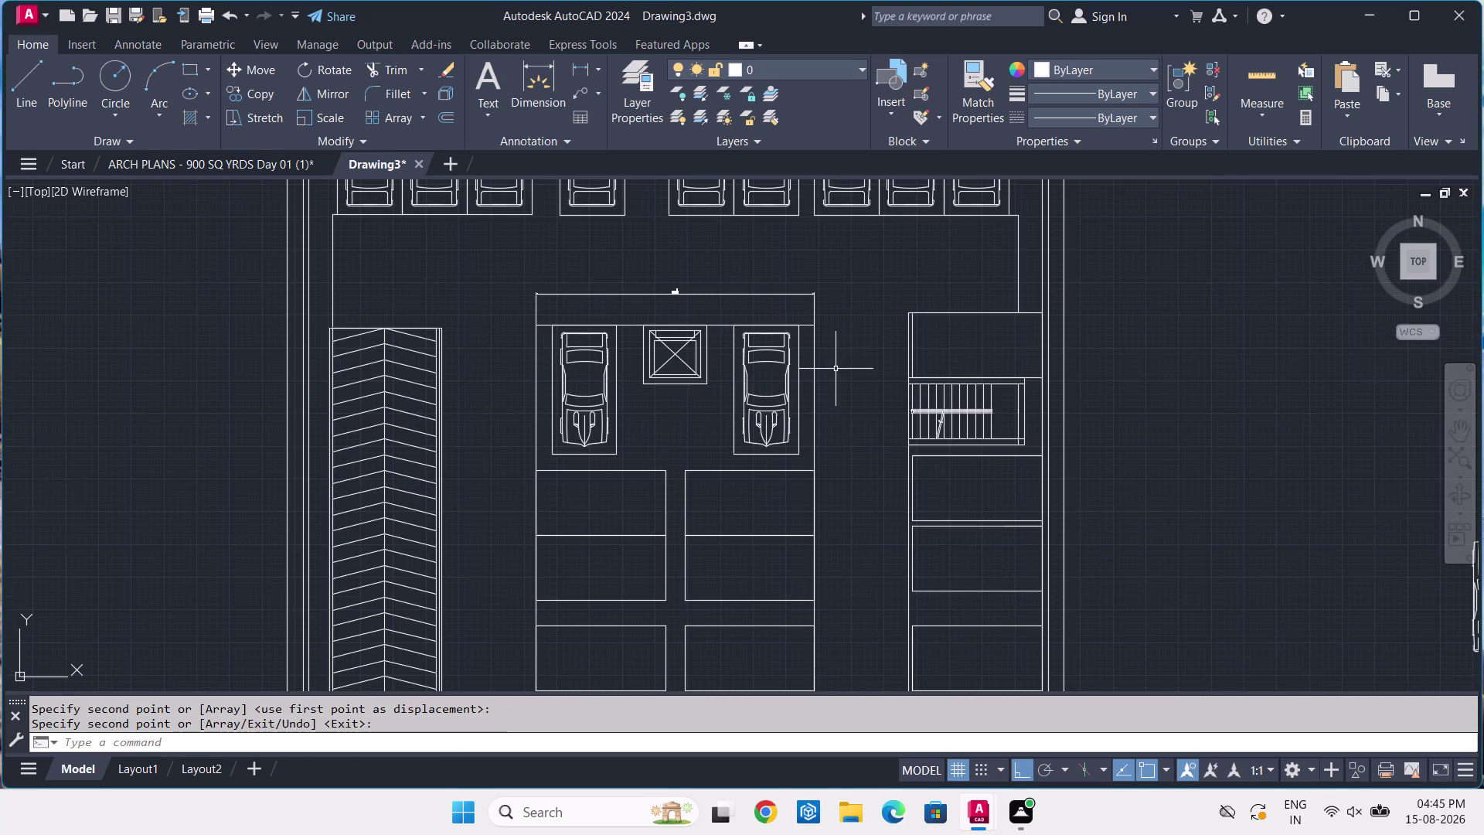
middle_drag(831, 365, 805, 323)
scroll(down, 3)
scroll(down, 3)
middle_drag(1201, 371, 983, 311)
click(250, 156)
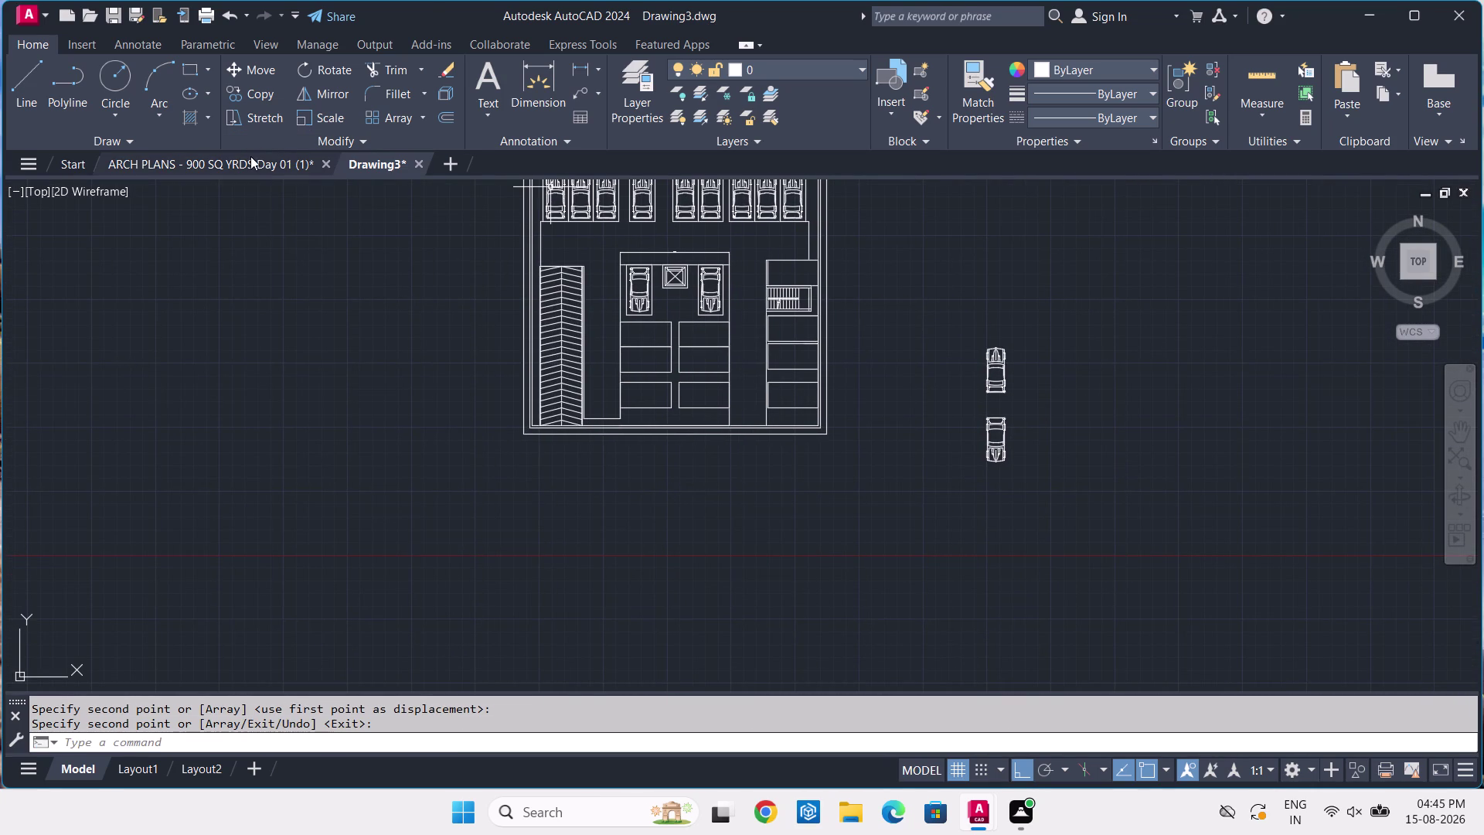
middle_drag(781, 367, 721, 289)
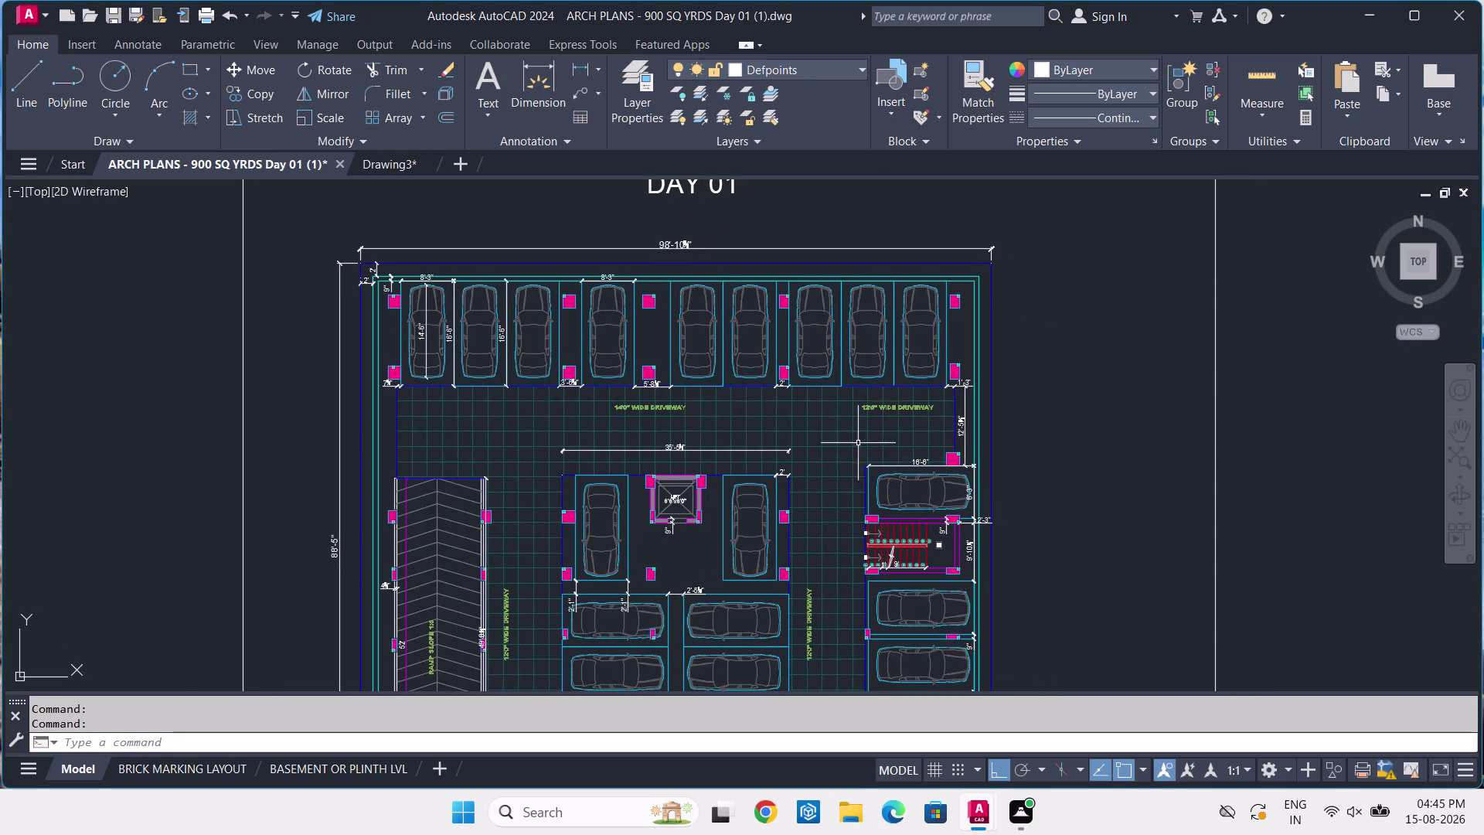
scroll(up, 3)
middle_drag(890, 476, 786, 300)
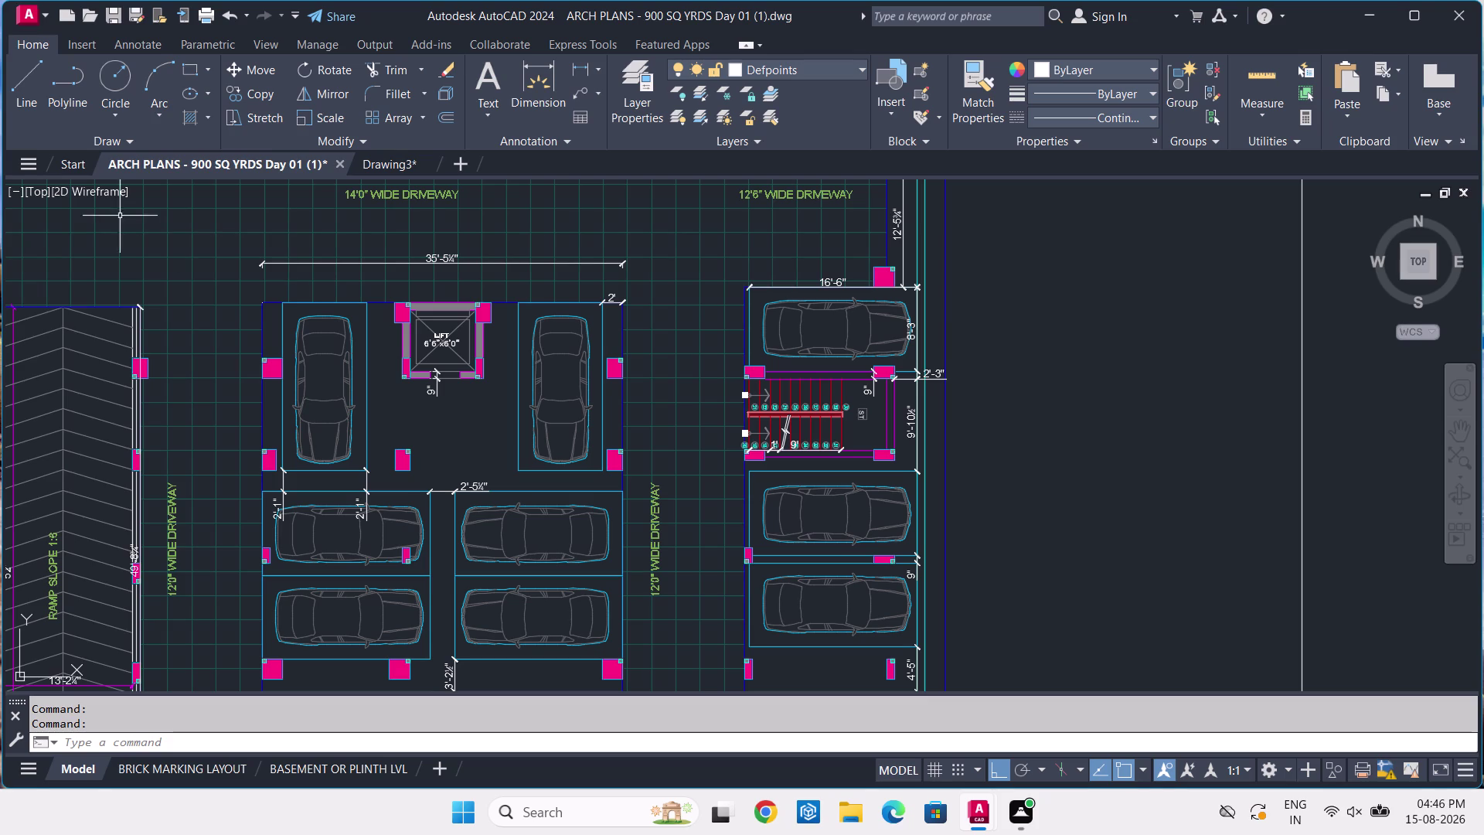
click(391, 156)
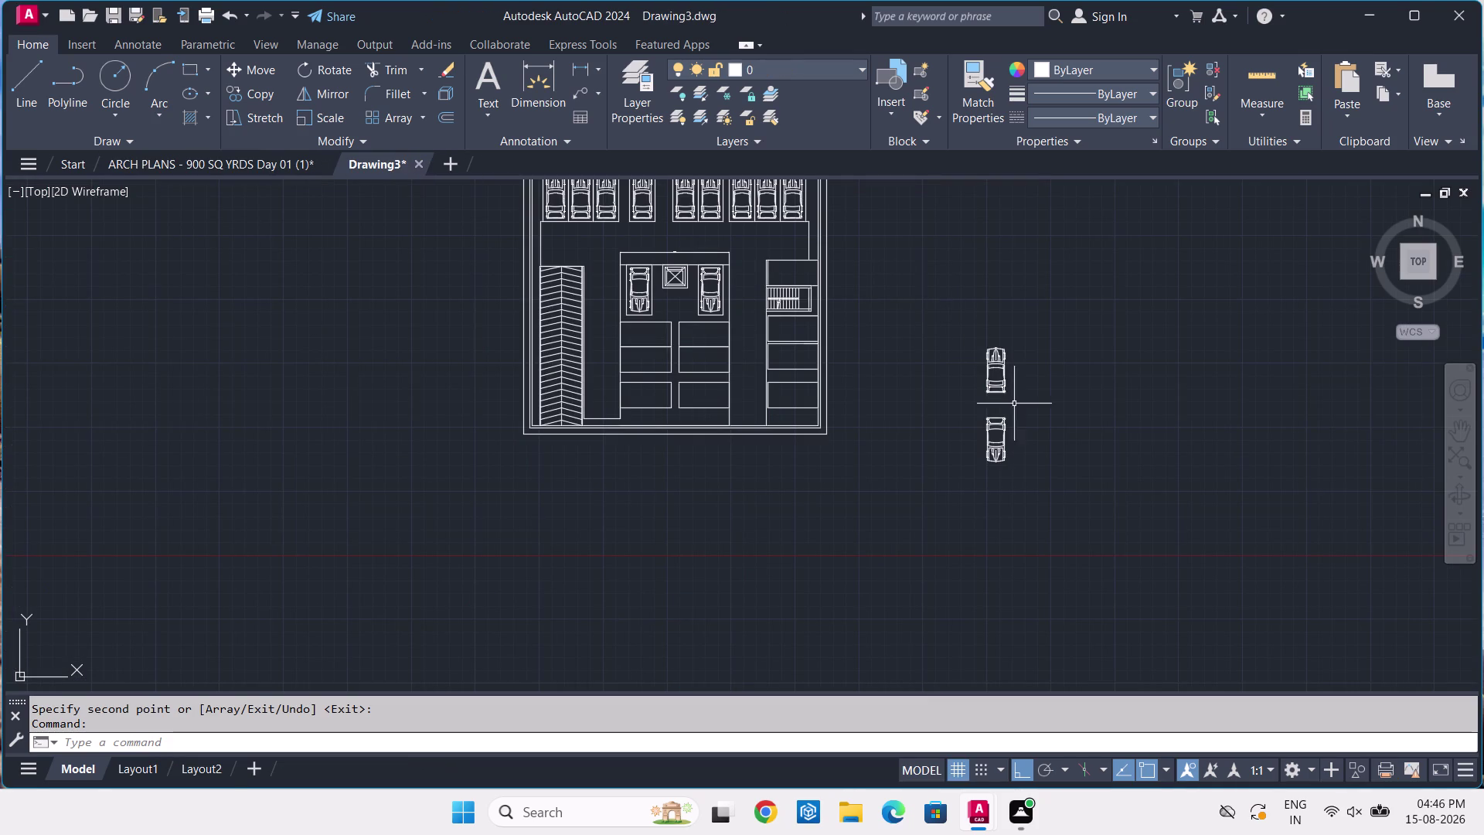
Rotate the spare car block a quarter turn to lie sideways.
middle_drag(1039, 498, 972, 463)
scroll(up, 3)
click(1007, 267)
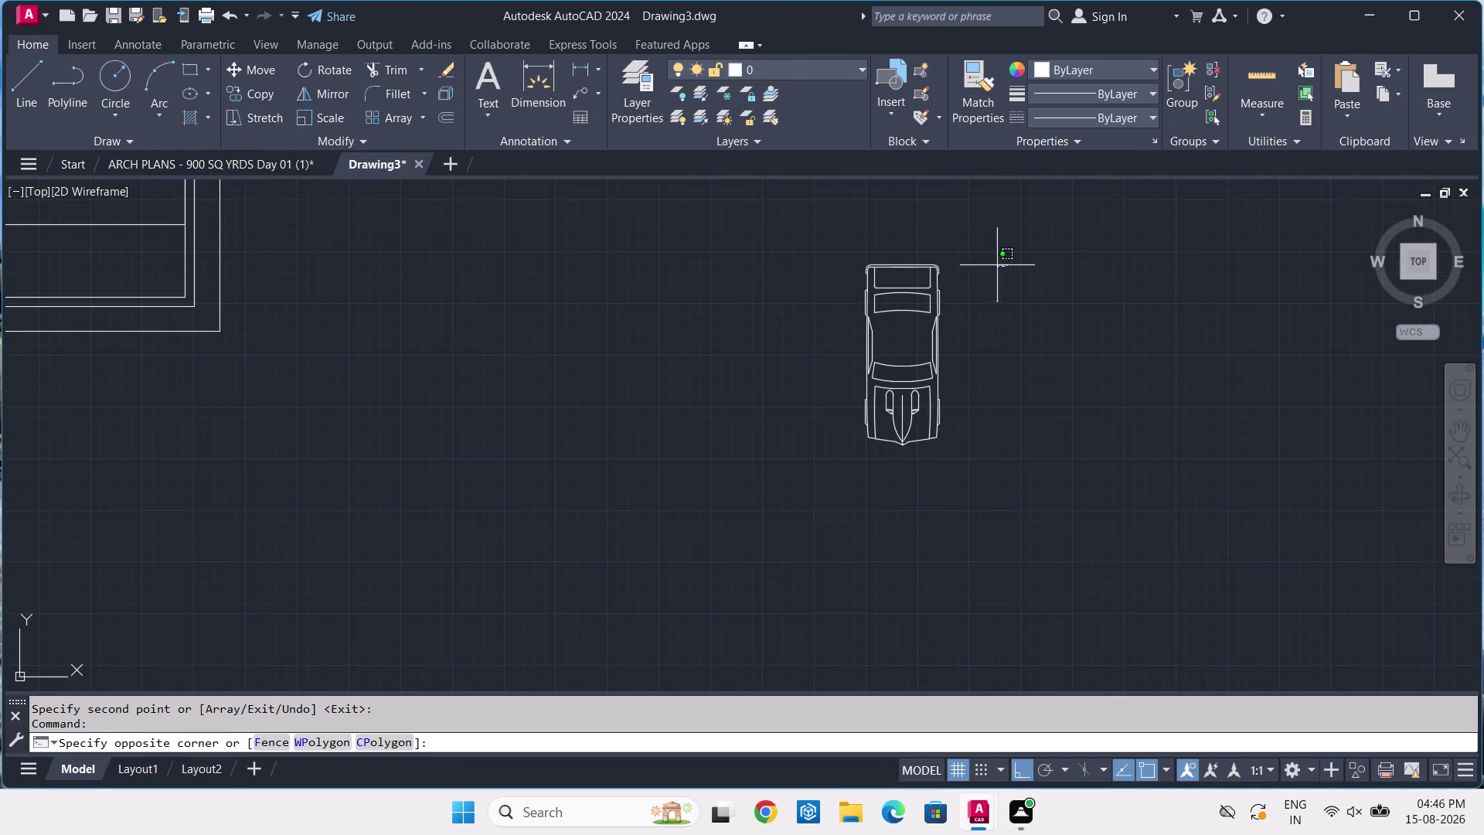
click(844, 381)
text(RO)
key(space)
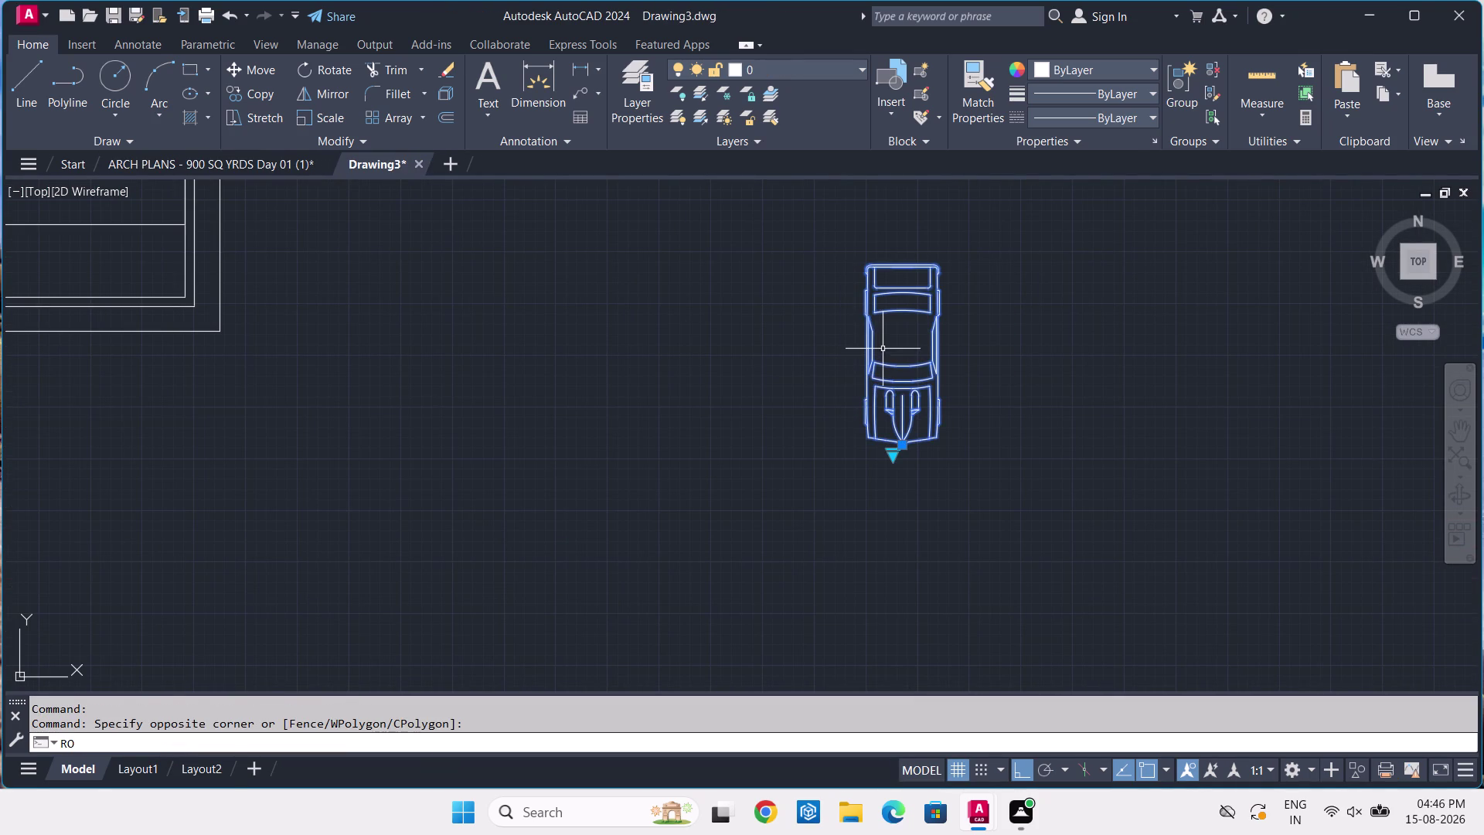
click(945, 426)
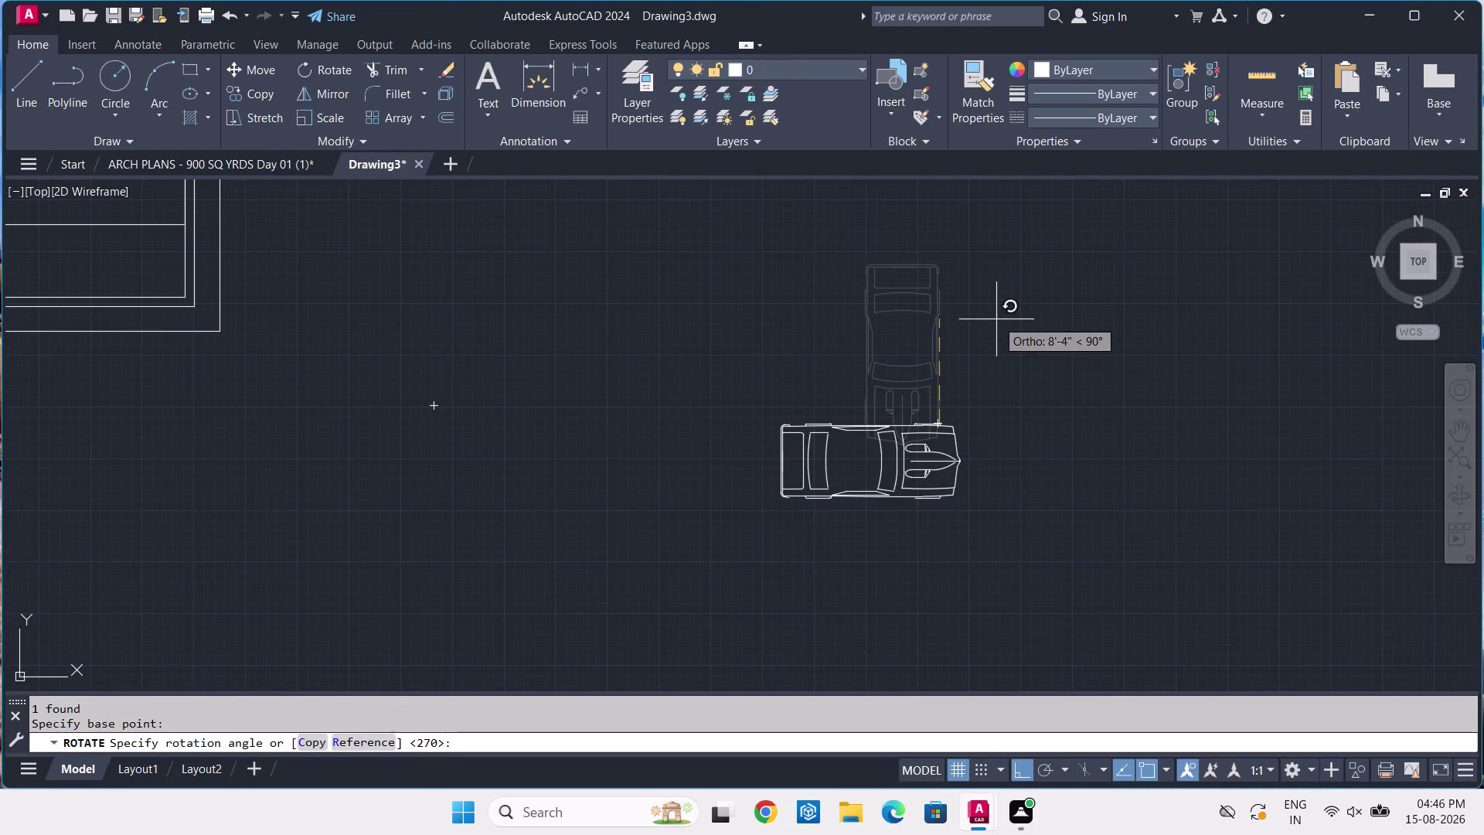
click(995, 318)
Mirror the sideways car, keeping the original.
click(1021, 351)
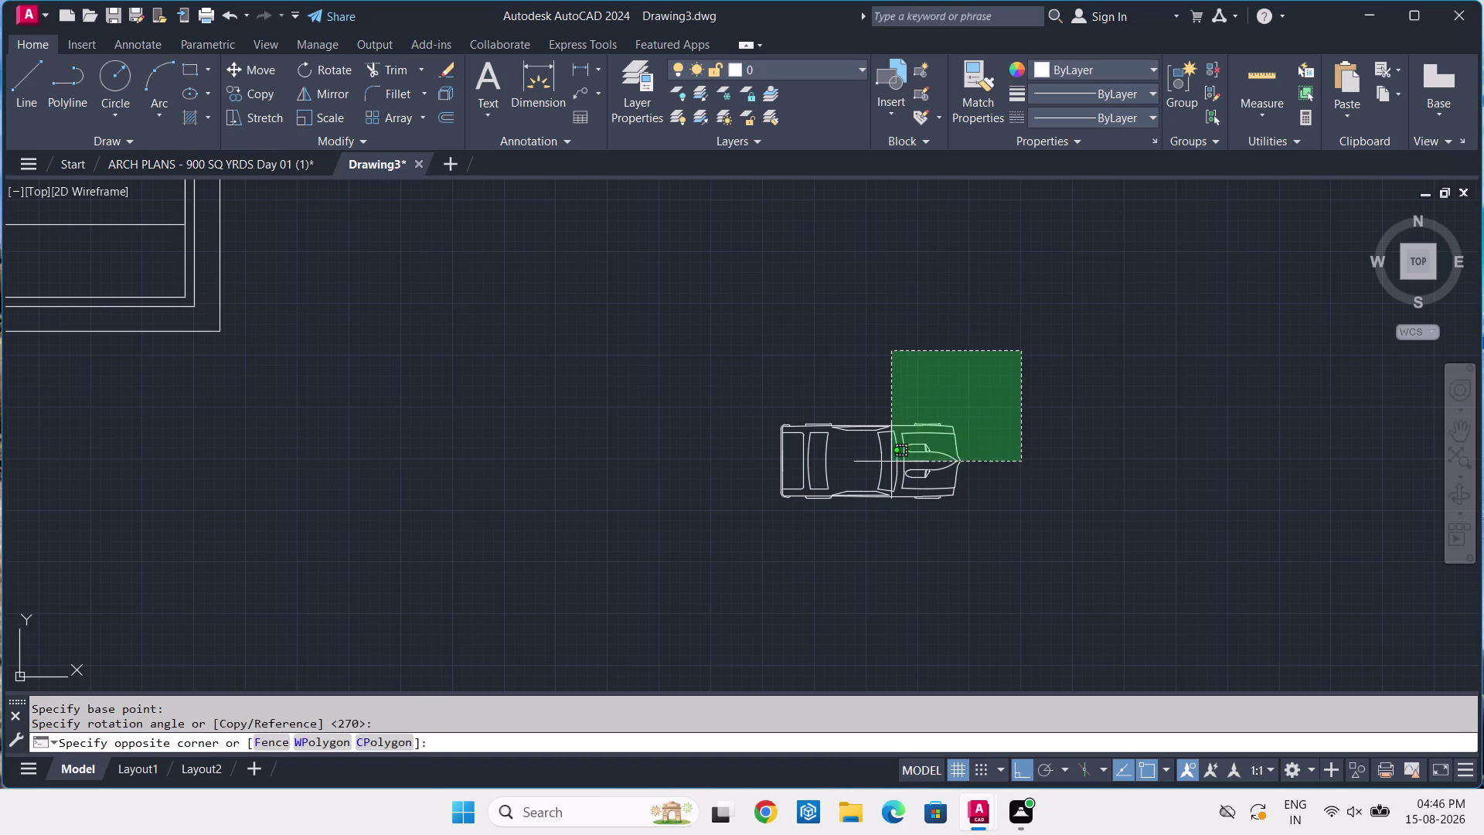
click(891, 461)
key(m)
key(i)
key(space)
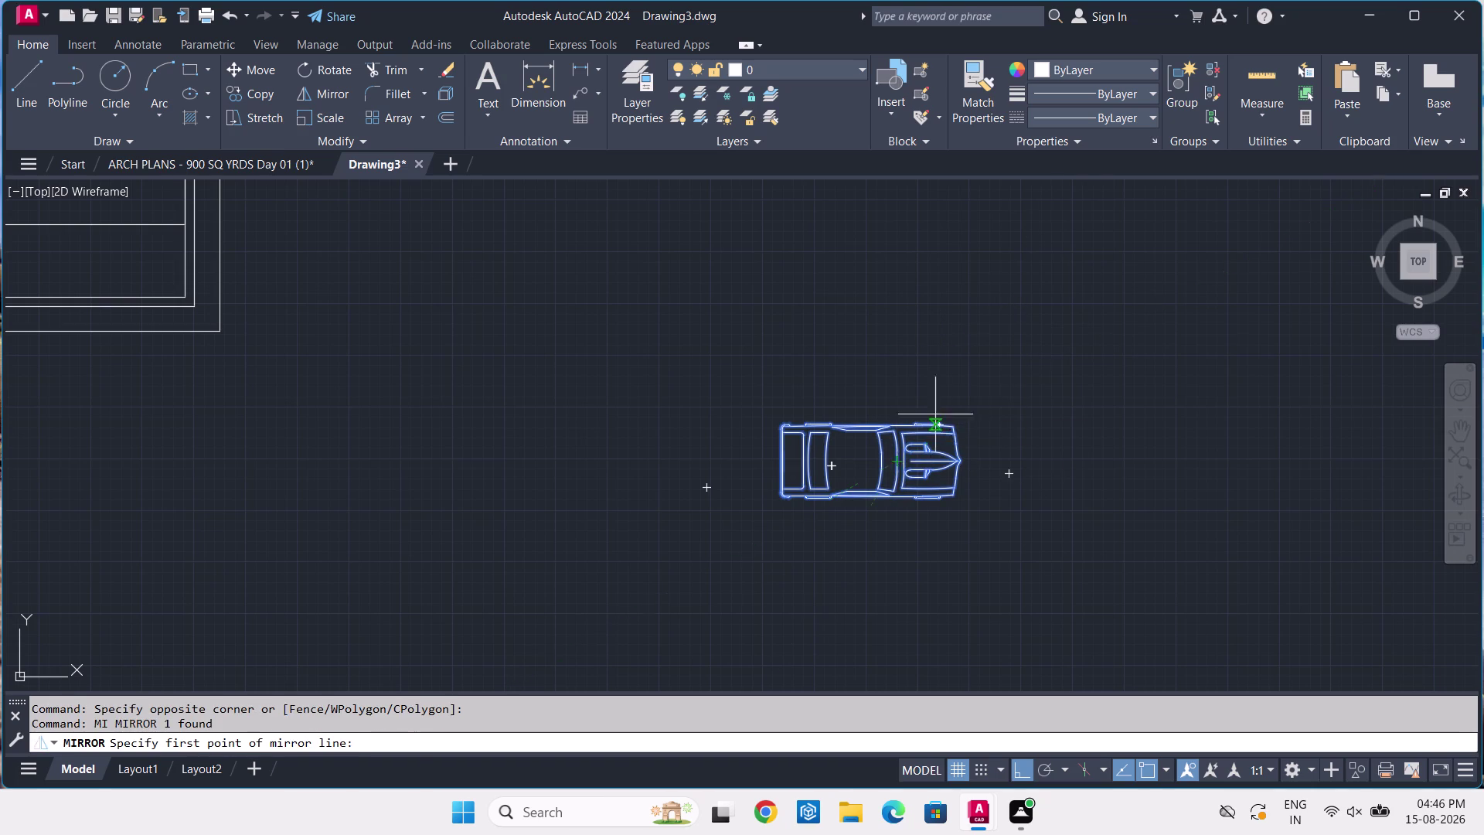
click(997, 369)
click(1019, 528)
key(space)
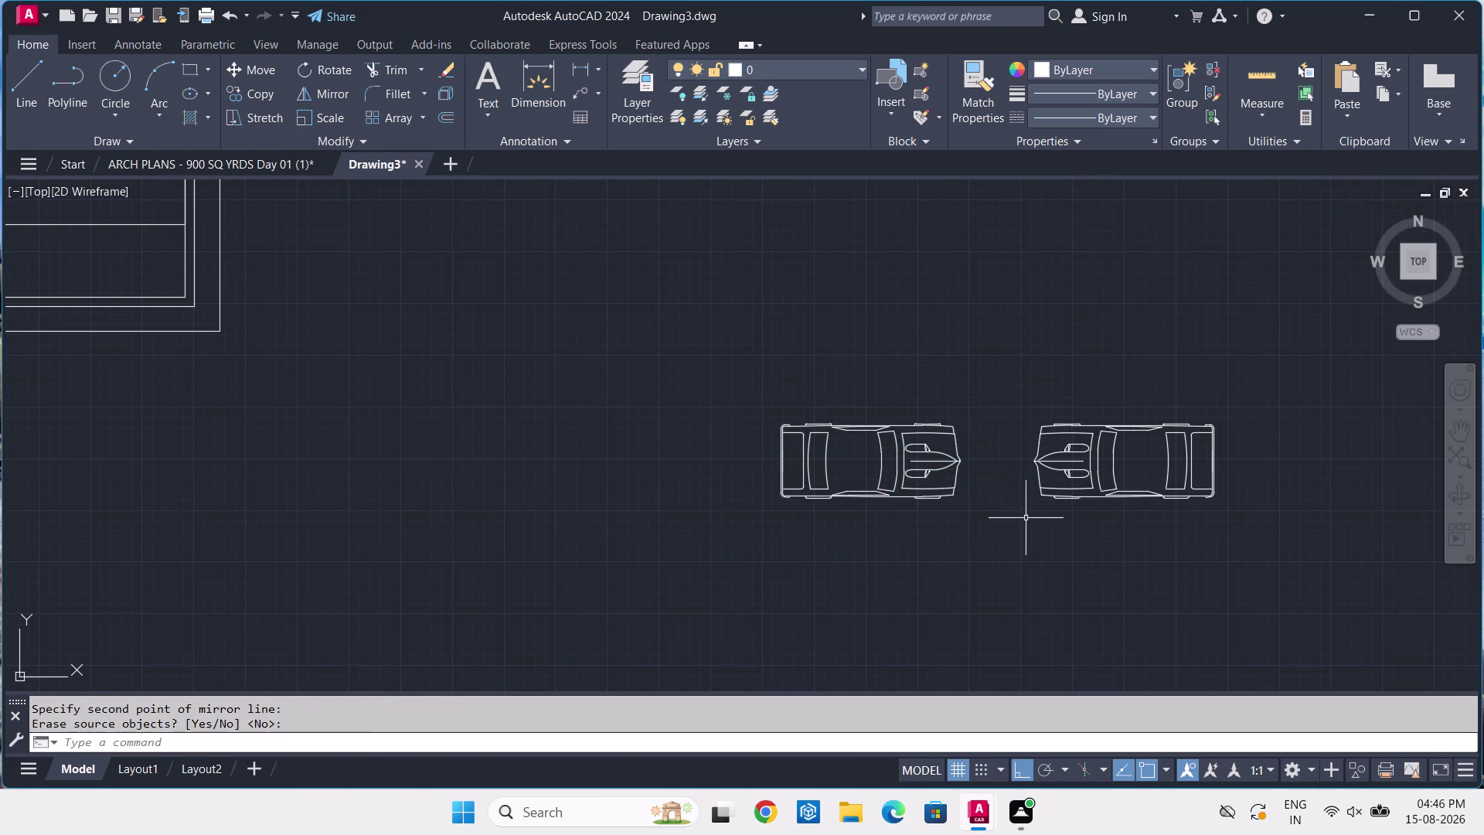
Select the sideways car and start copying it from a base point on it.
click(993, 398)
click(891, 495)
key(c)
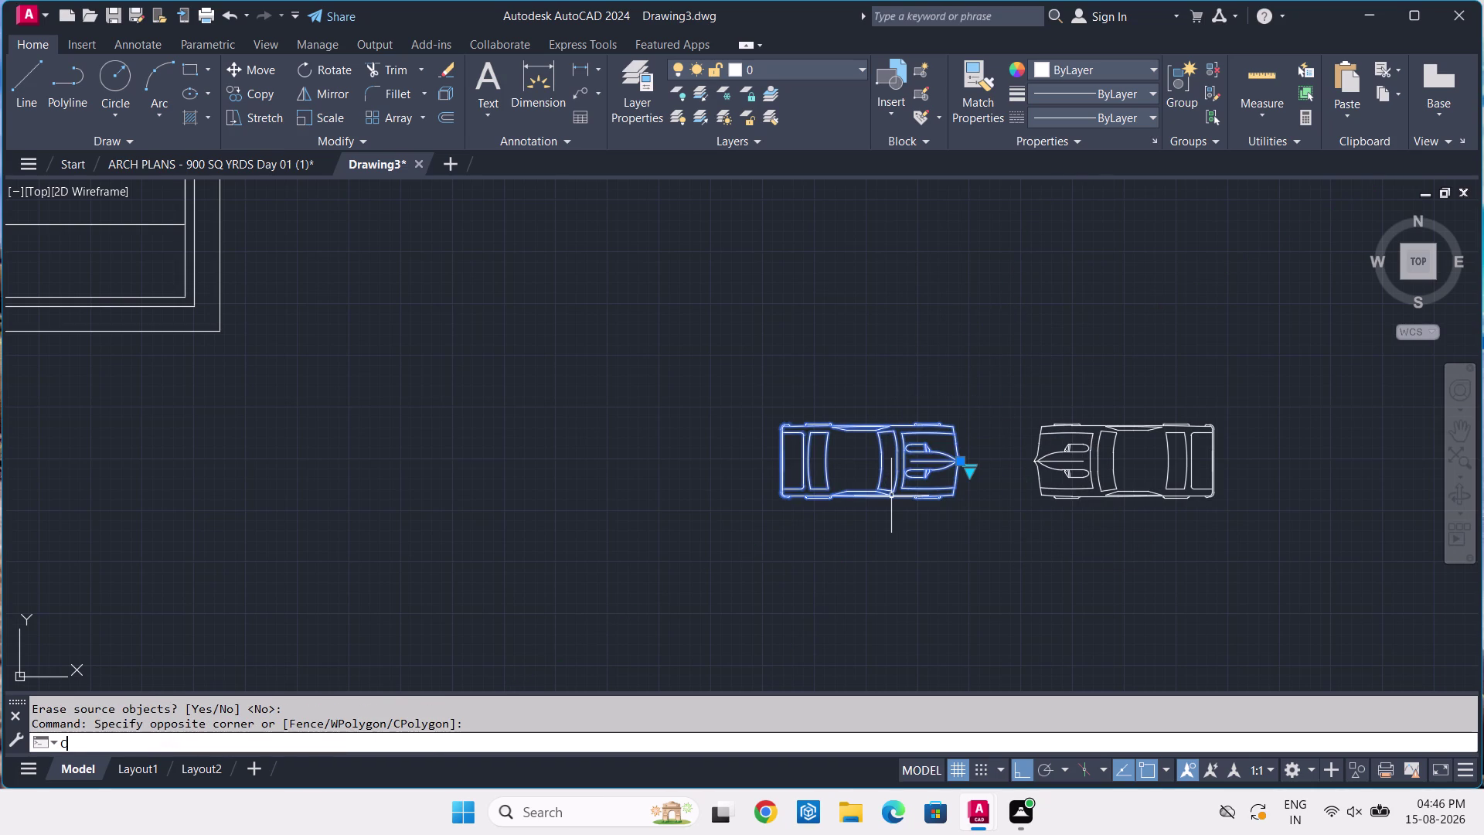
text(O)
key(space)
click(880, 489)
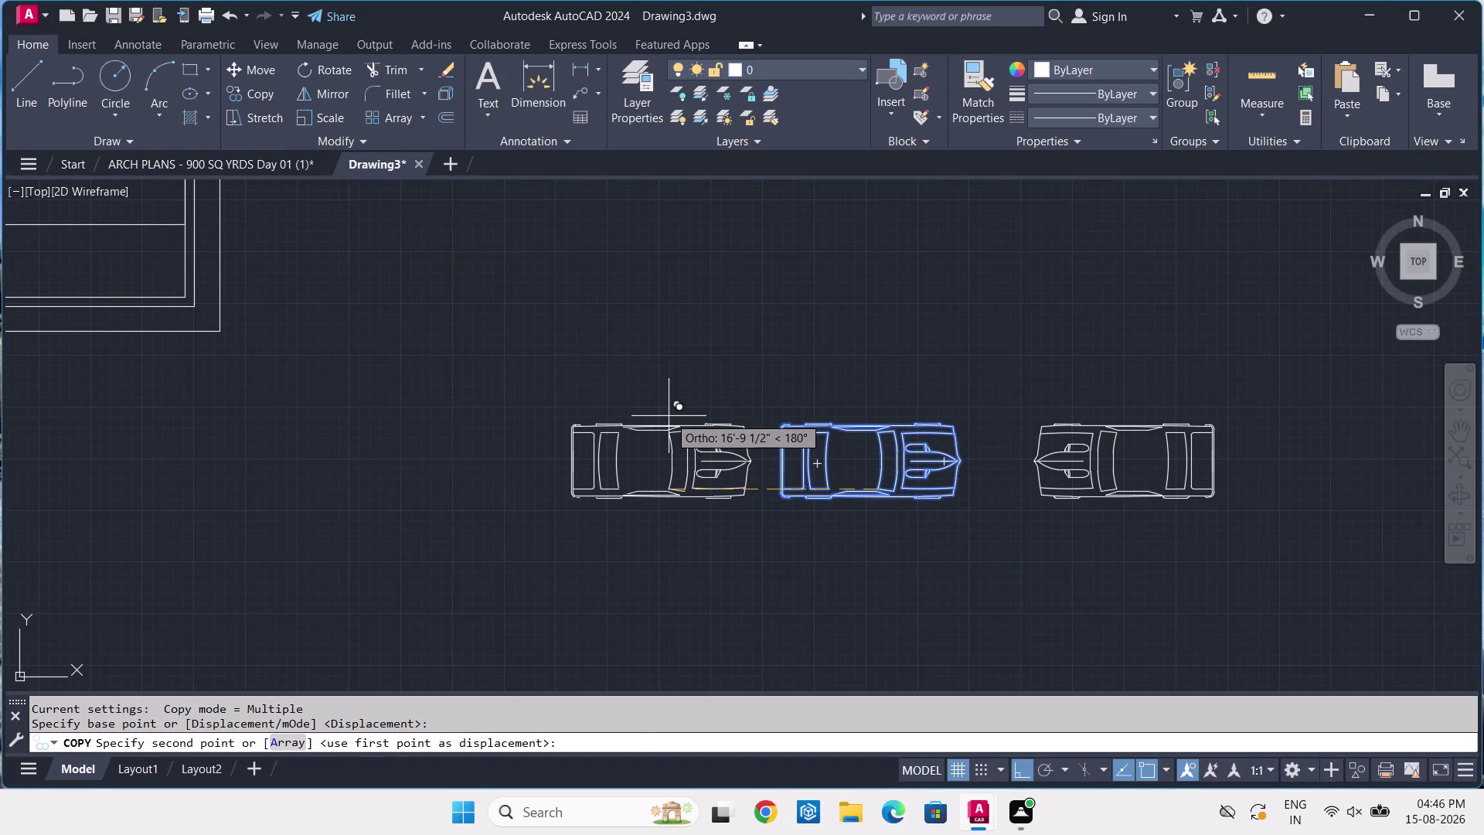
Place the sideways car copy in the top bay of the left column.
key(F8)
scroll(down, 3)
middle_drag(415, 372, 691, 458)
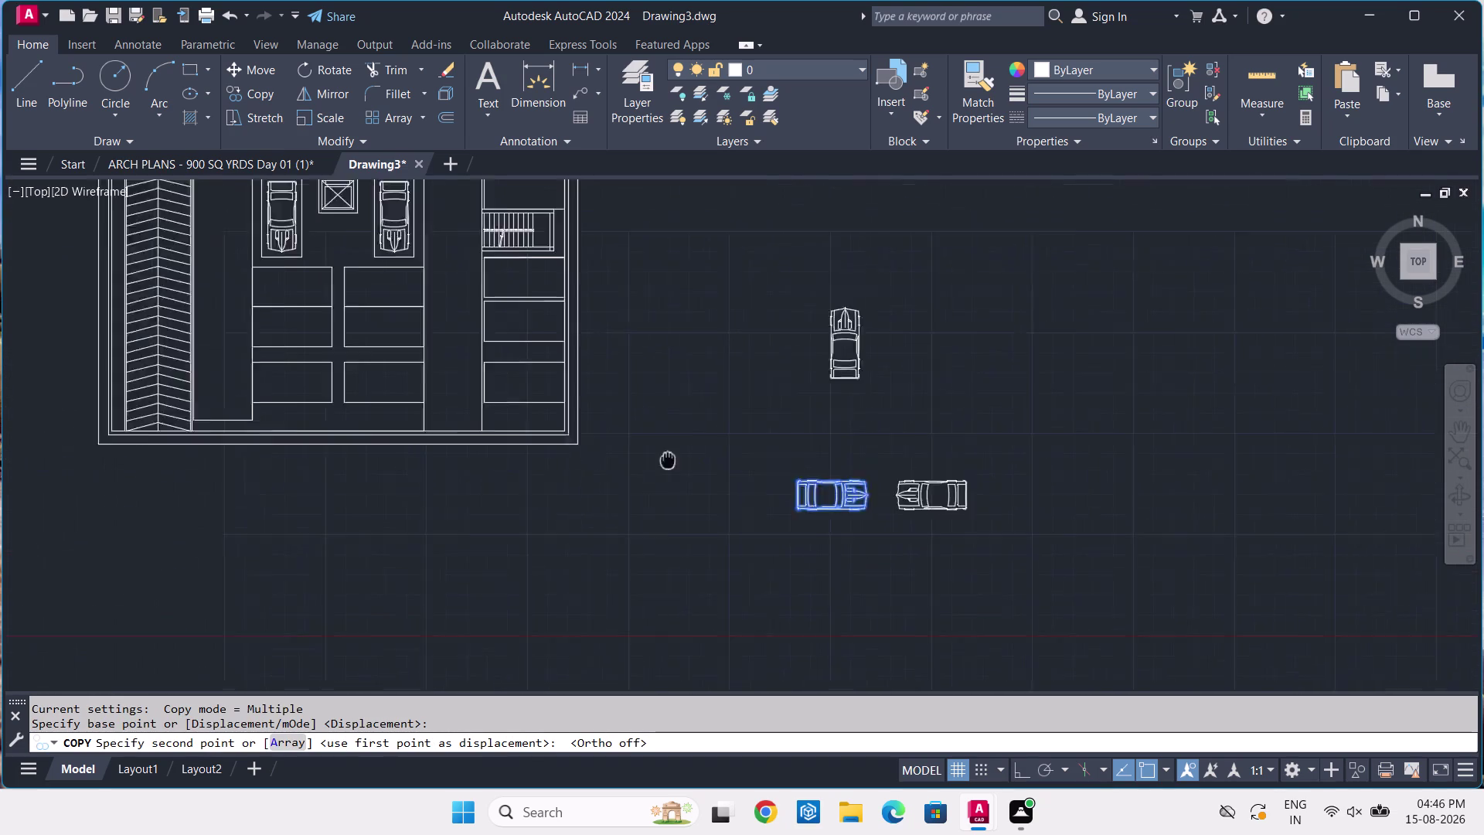
middle_drag(691, 458, 707, 457)
scroll(up, 3)
middle_drag(361, 301, 460, 418)
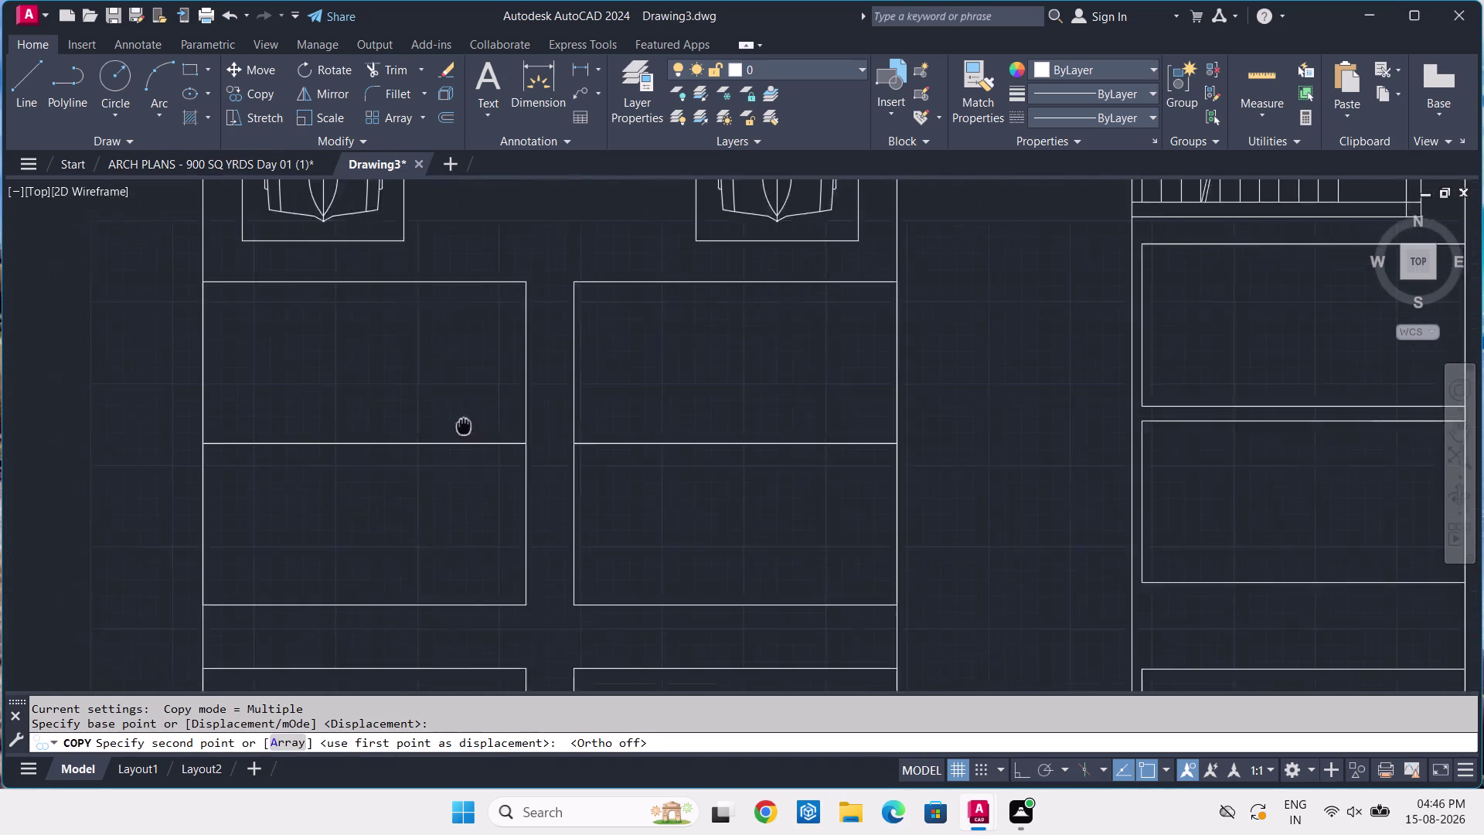
middle_drag(460, 419, 477, 445)
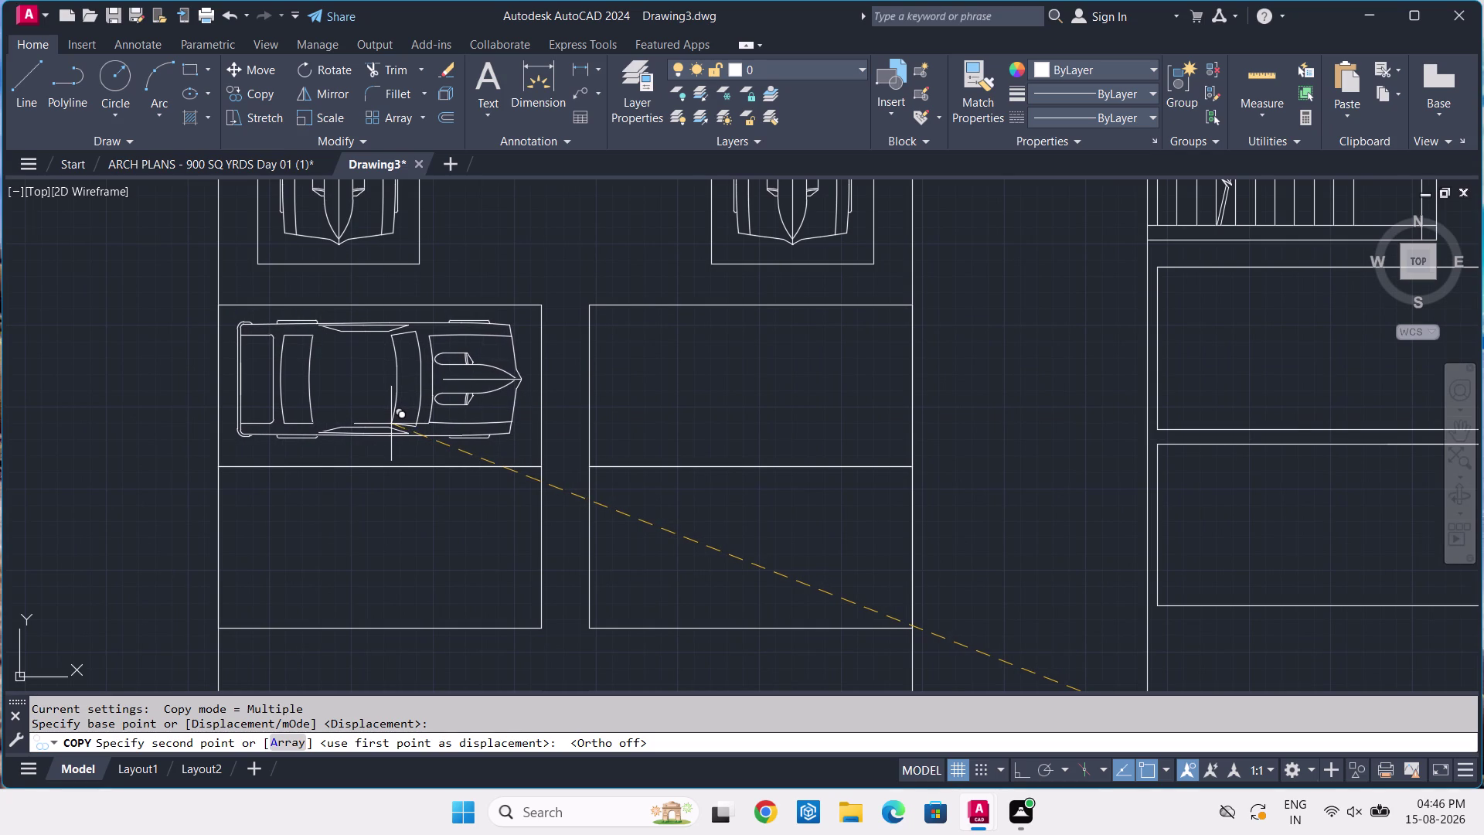
click(392, 430)
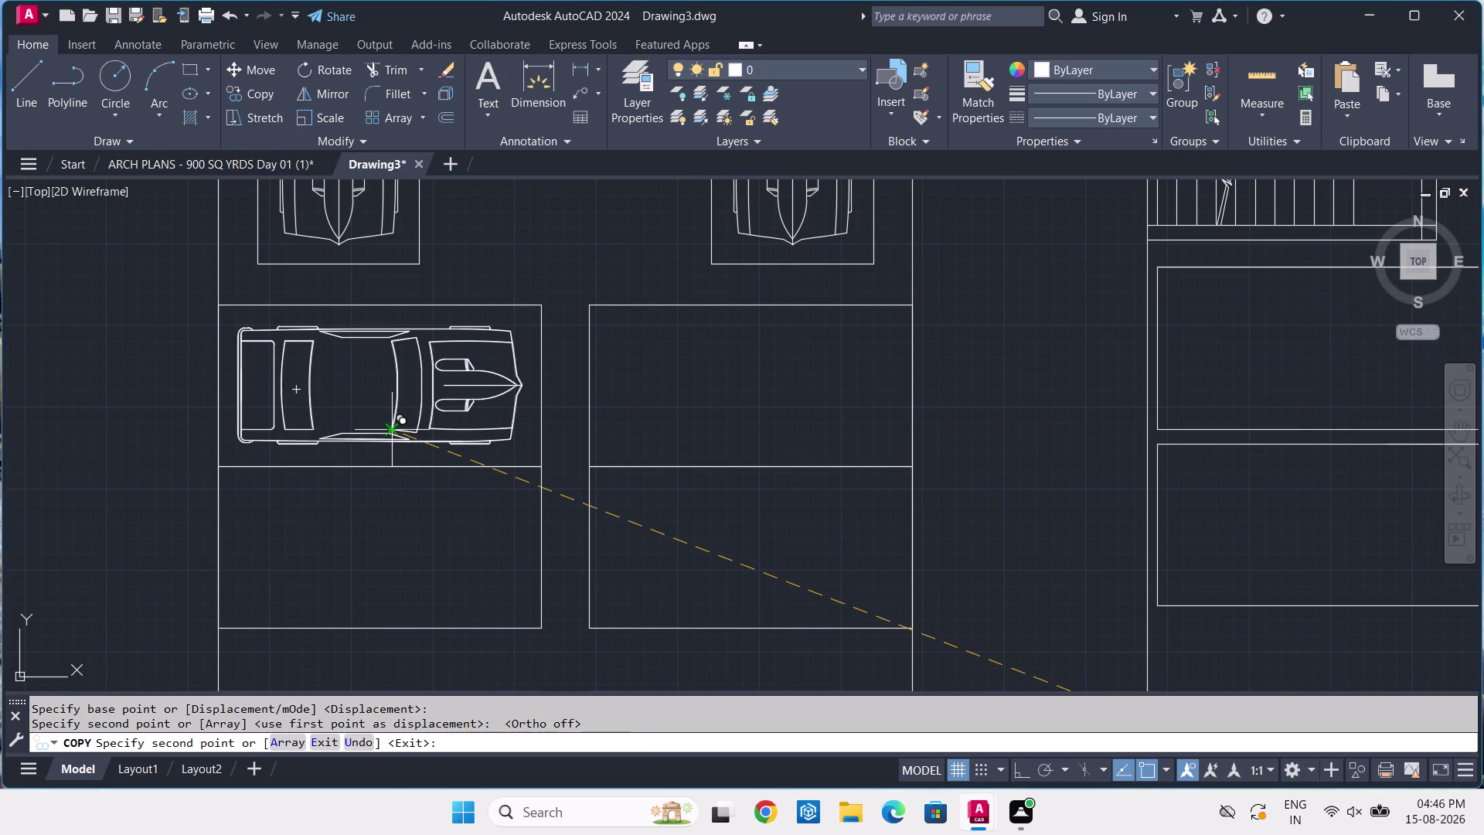
key(space)
Copy that car with Ortho straight down into the two bays below it.
click(480, 406)
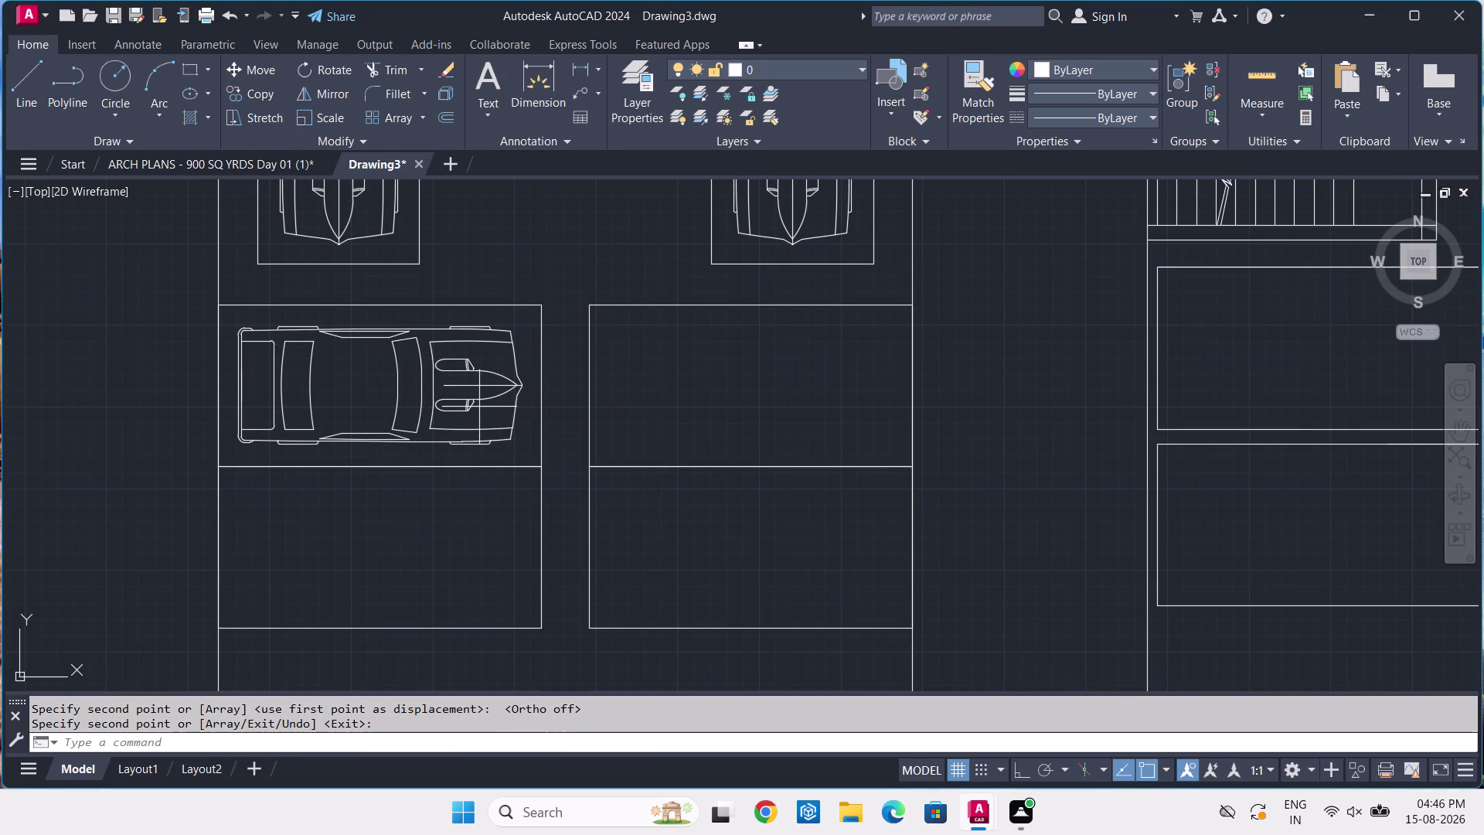
click(469, 397)
key(c)
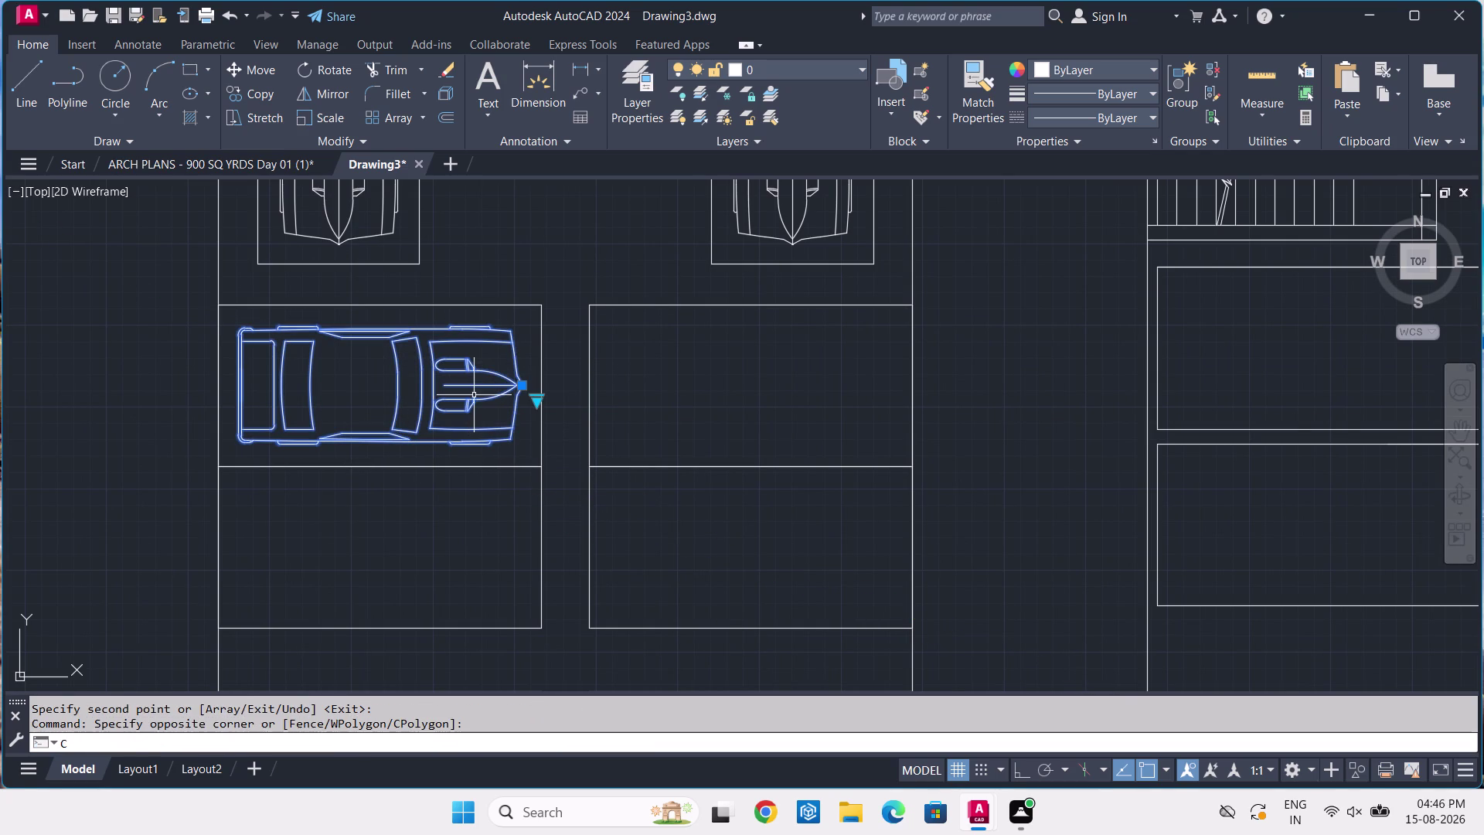
key(o)
key(space)
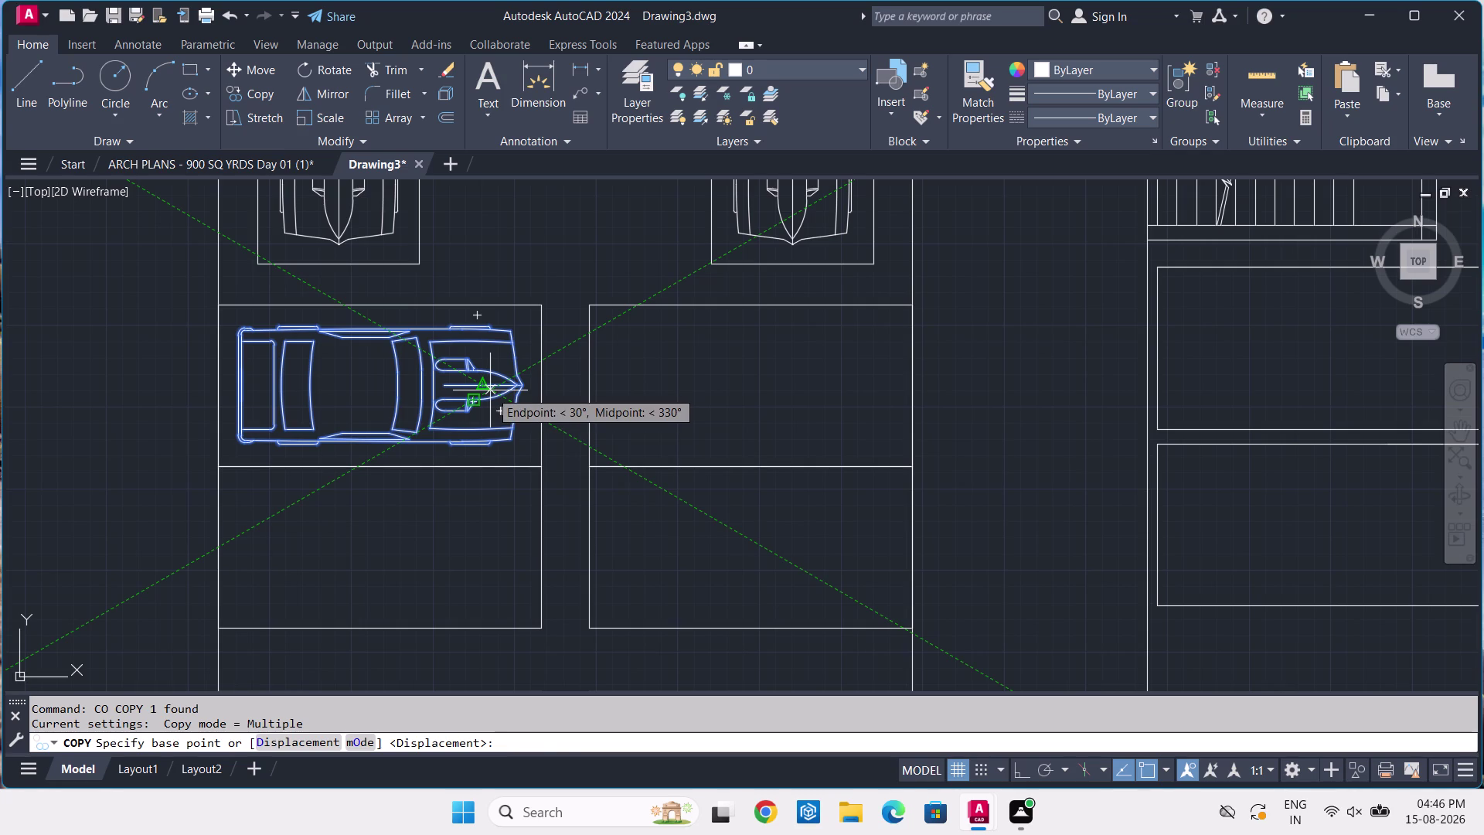
key(F8)
click(437, 400)
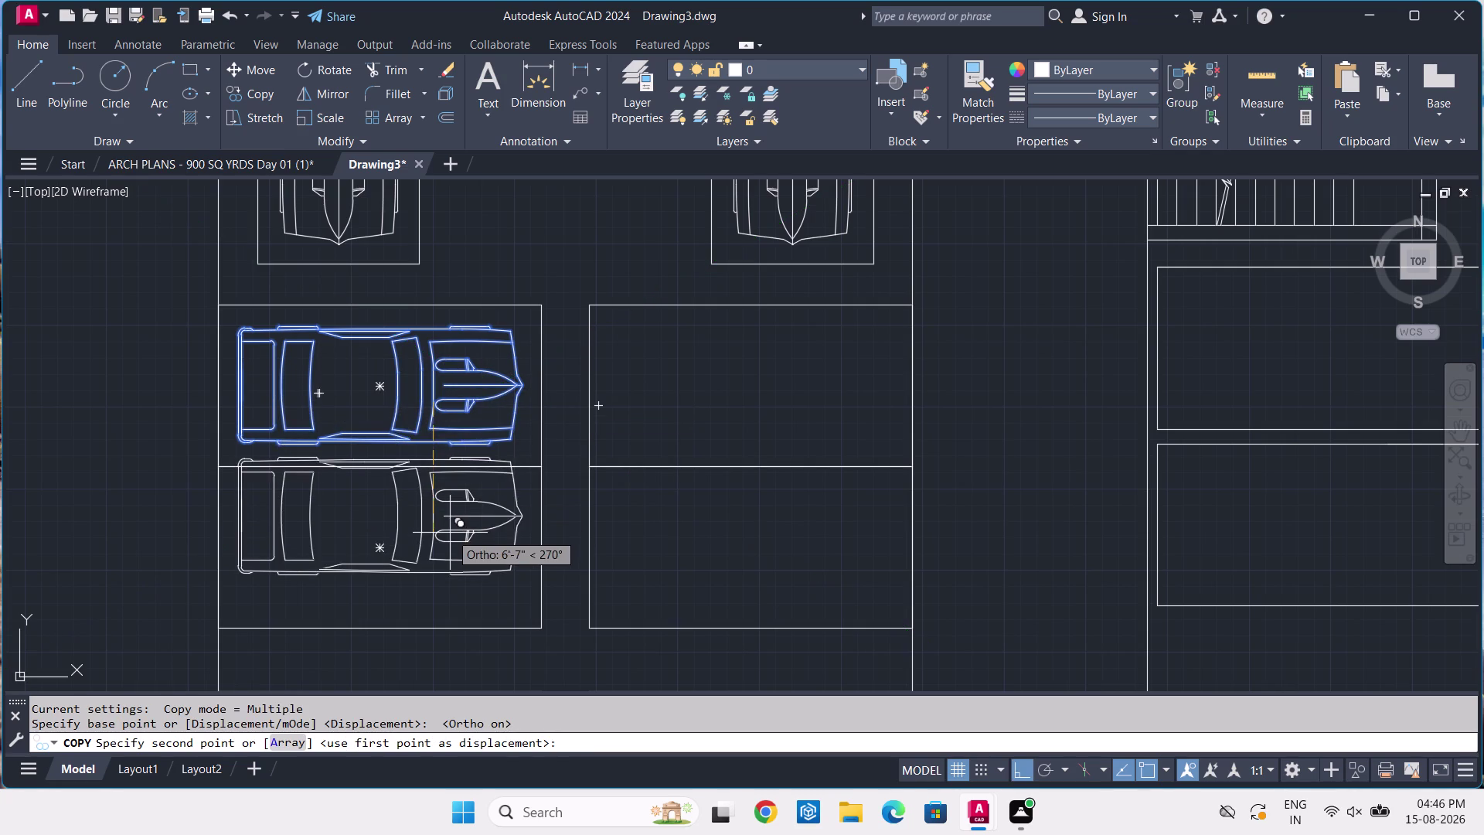
middle_drag(450, 533, 474, 427)
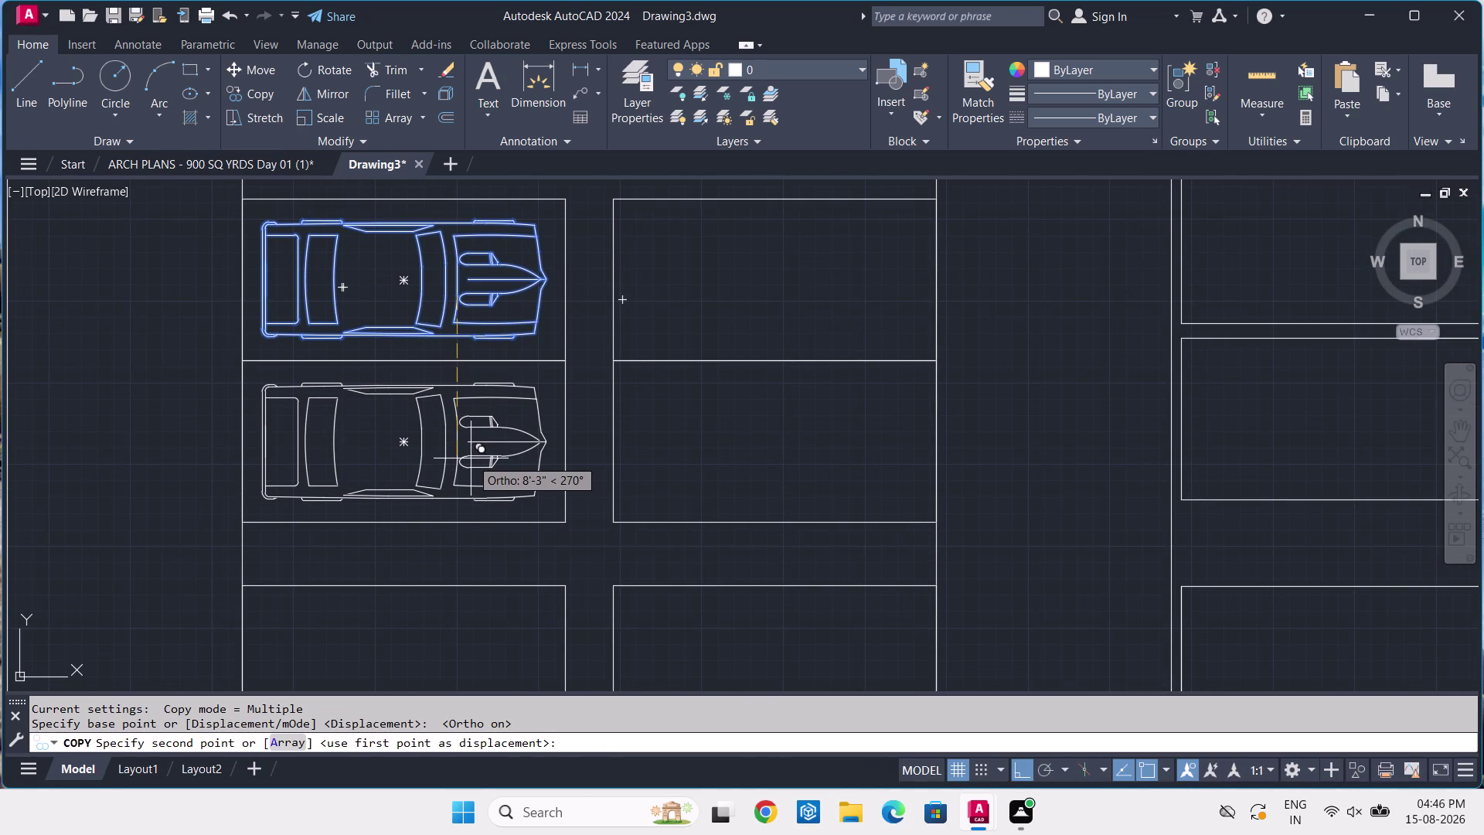
click(471, 459)
middle_drag(459, 509, 459, 374)
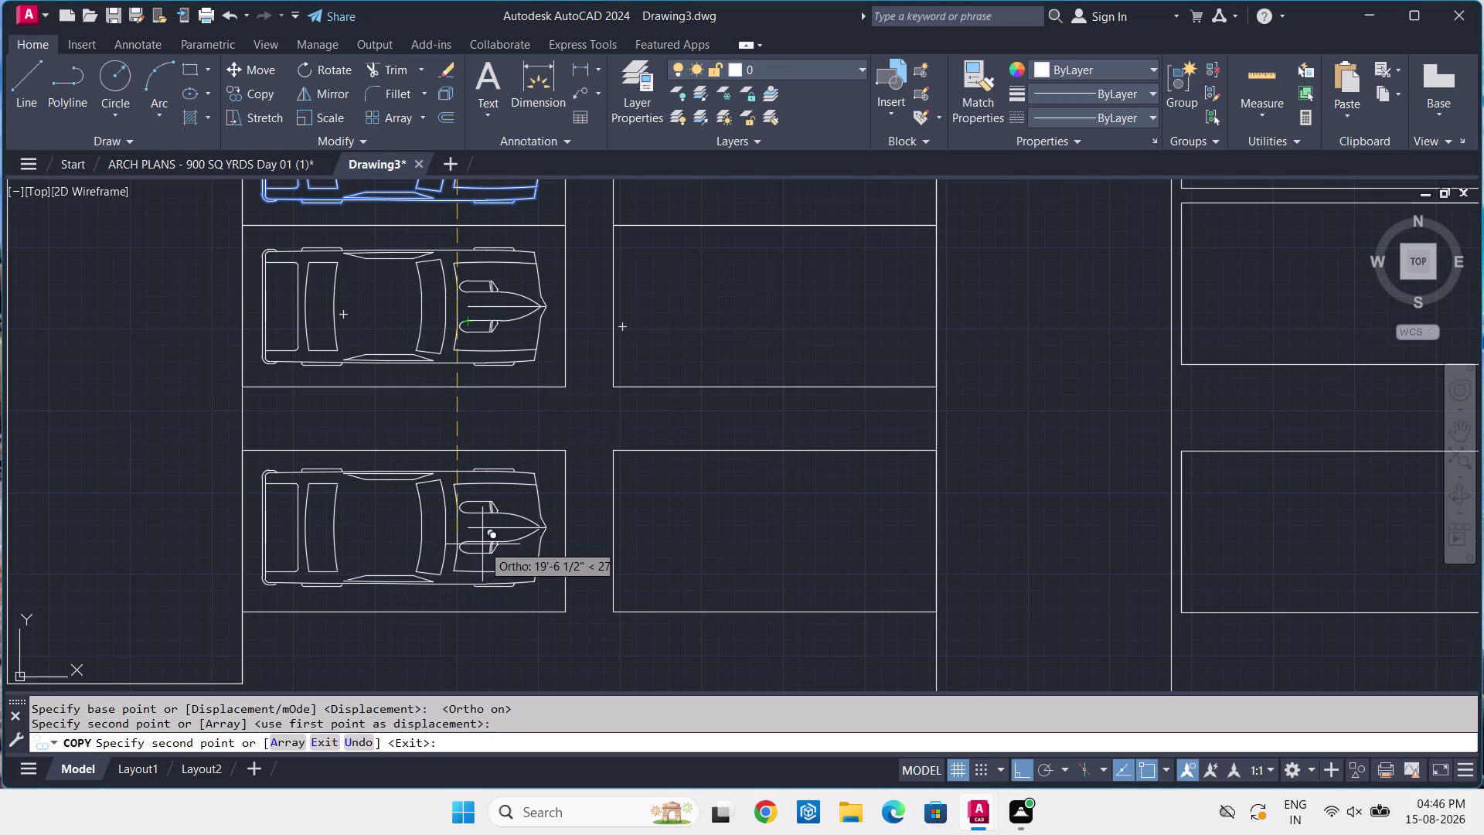
click(482, 544)
scroll(down, 3)
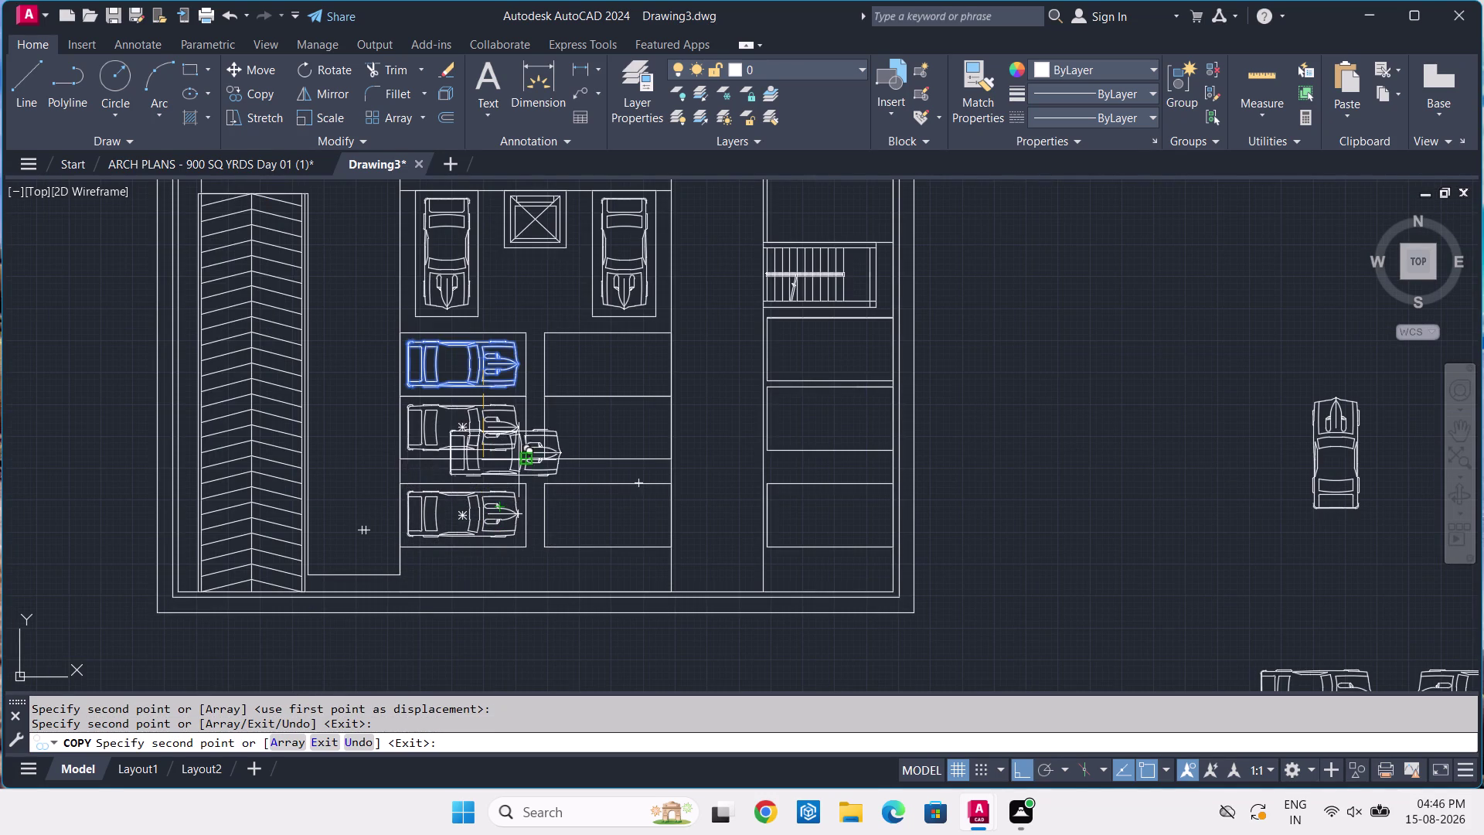
key(space)
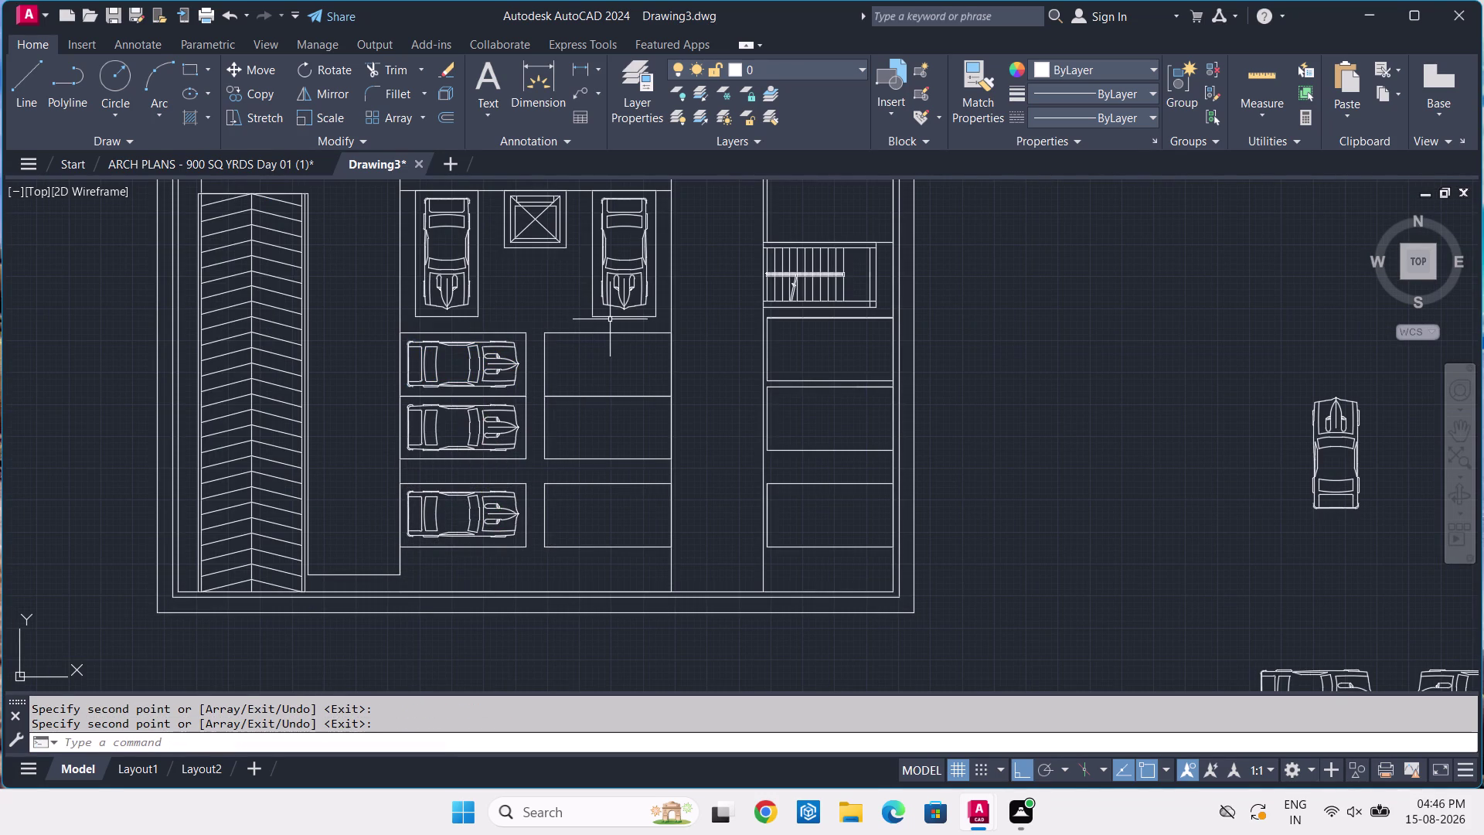
Draw a short guide line across the top corner between the two bay columns.
text(L)
key(space)
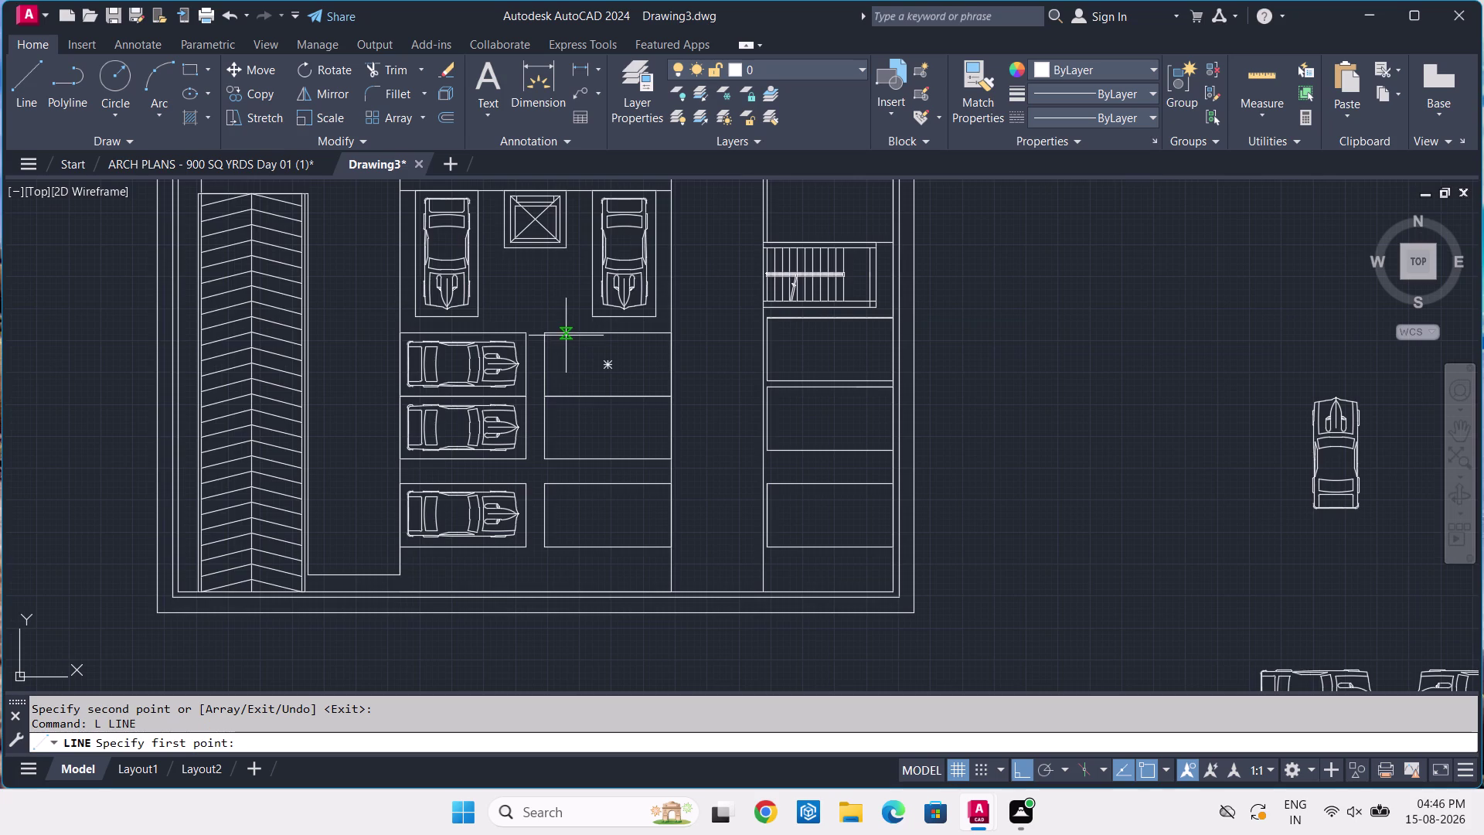
scroll(up, 3)
click(529, 340)
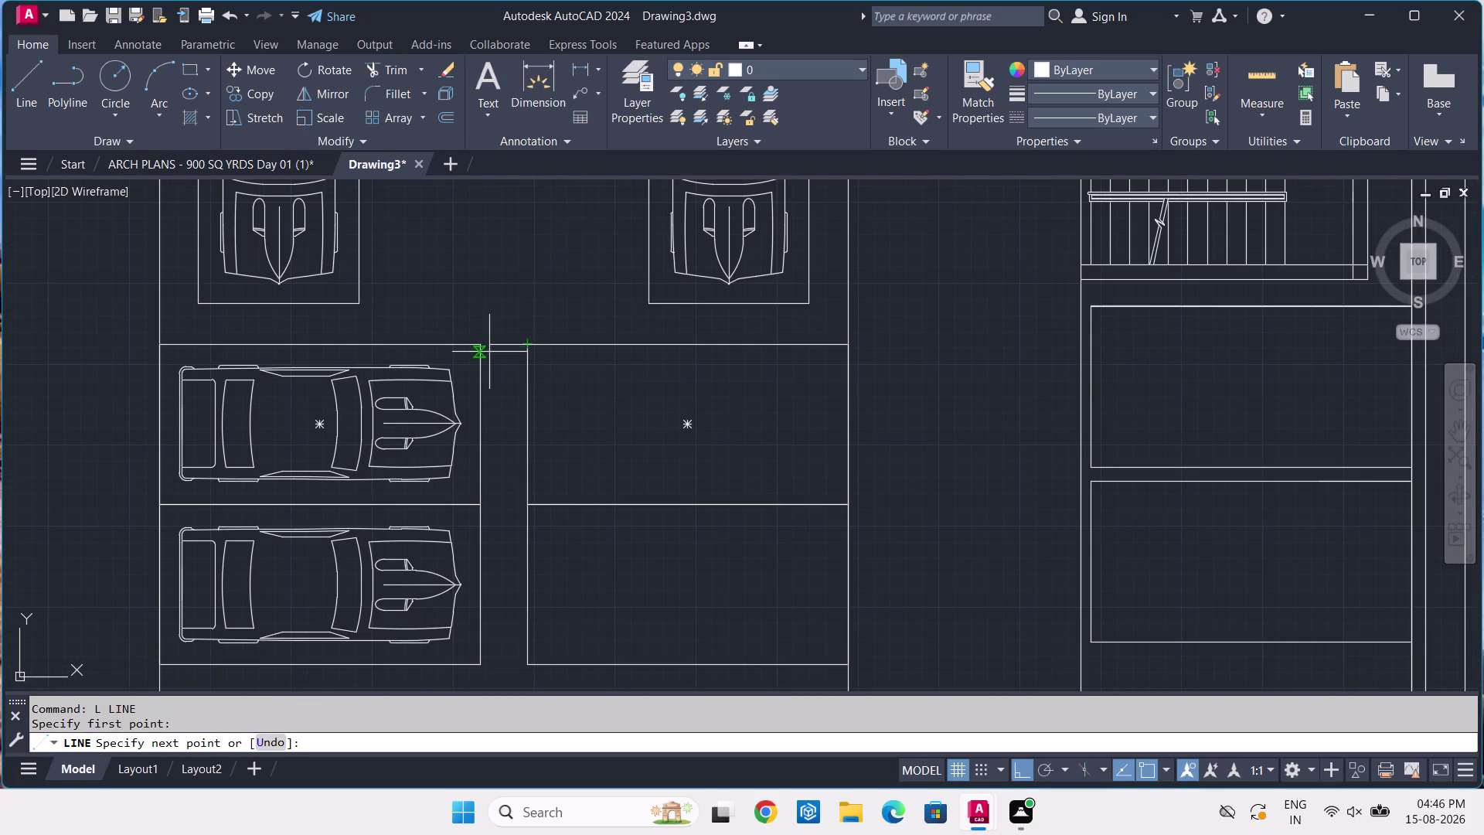
click(483, 341)
key(space)
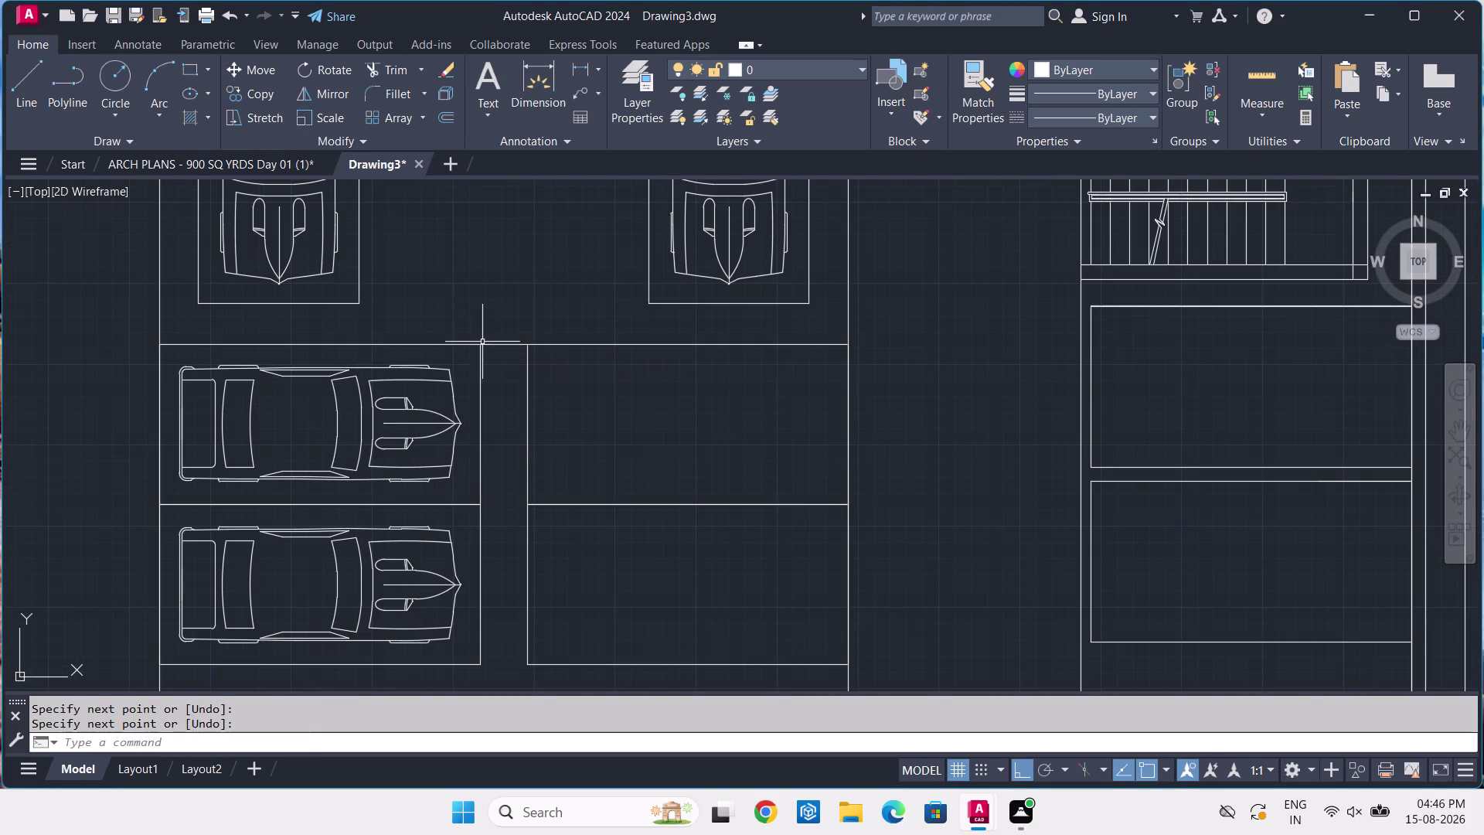
Select the sideways cars in the left column and zoom out to the whole bay group.
click(451, 368)
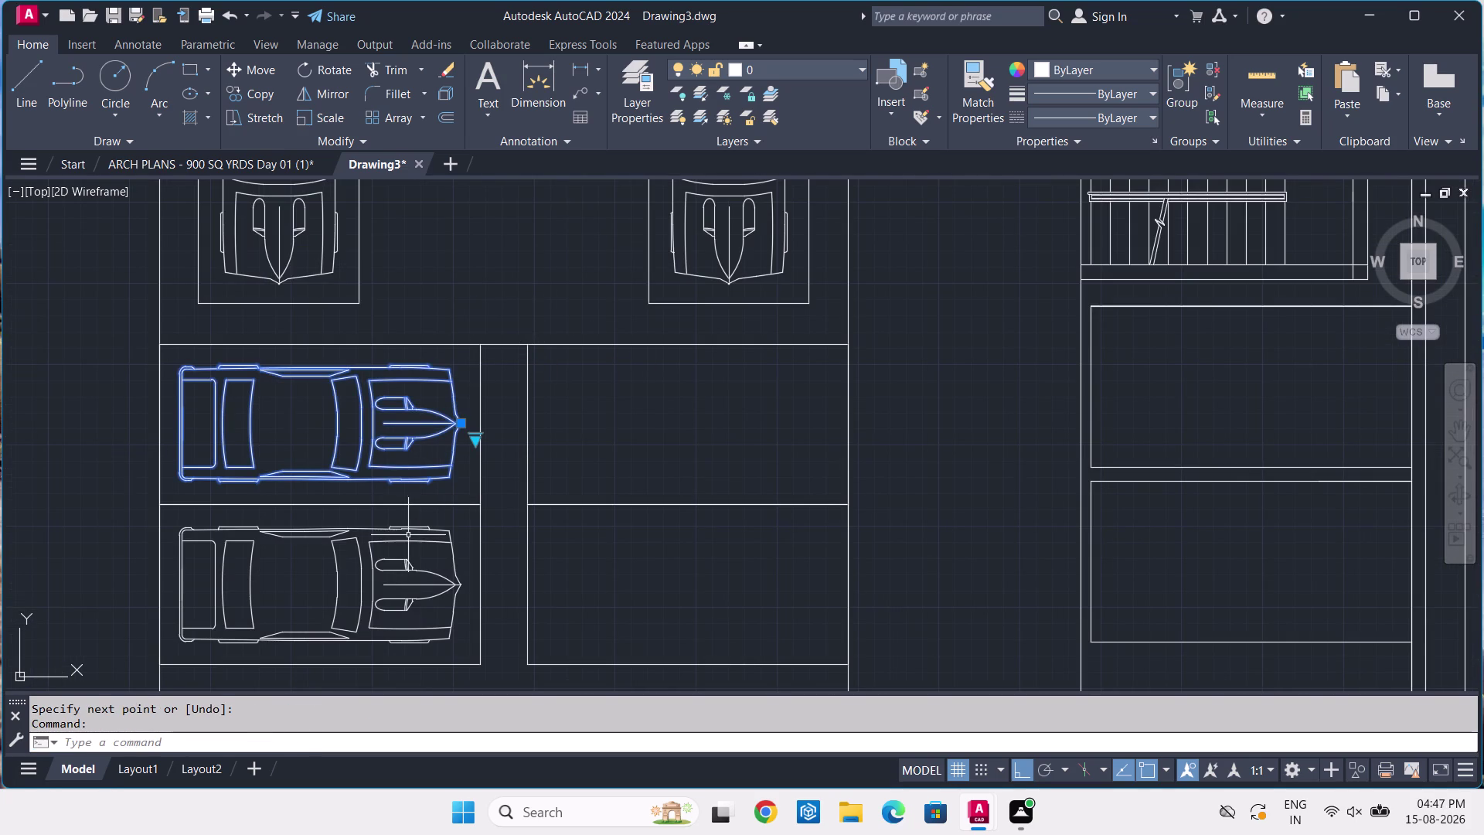
click(408, 535)
click(366, 546)
scroll(down, 3)
middle_drag(385, 537, 394, 472)
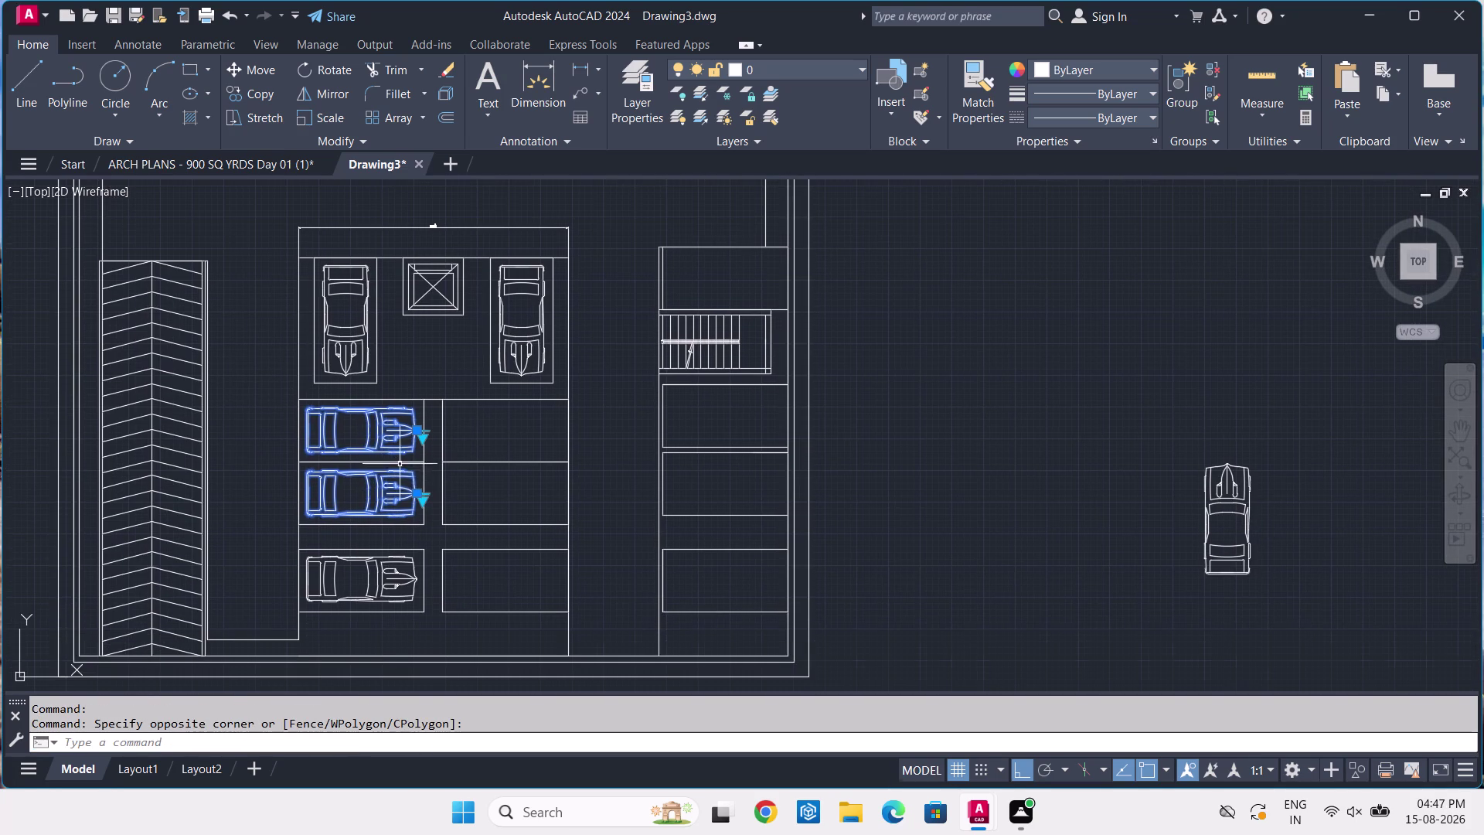
Mirror the three selected cars across a vertical axis, keeping the originals.
click(404, 576)
key(m)
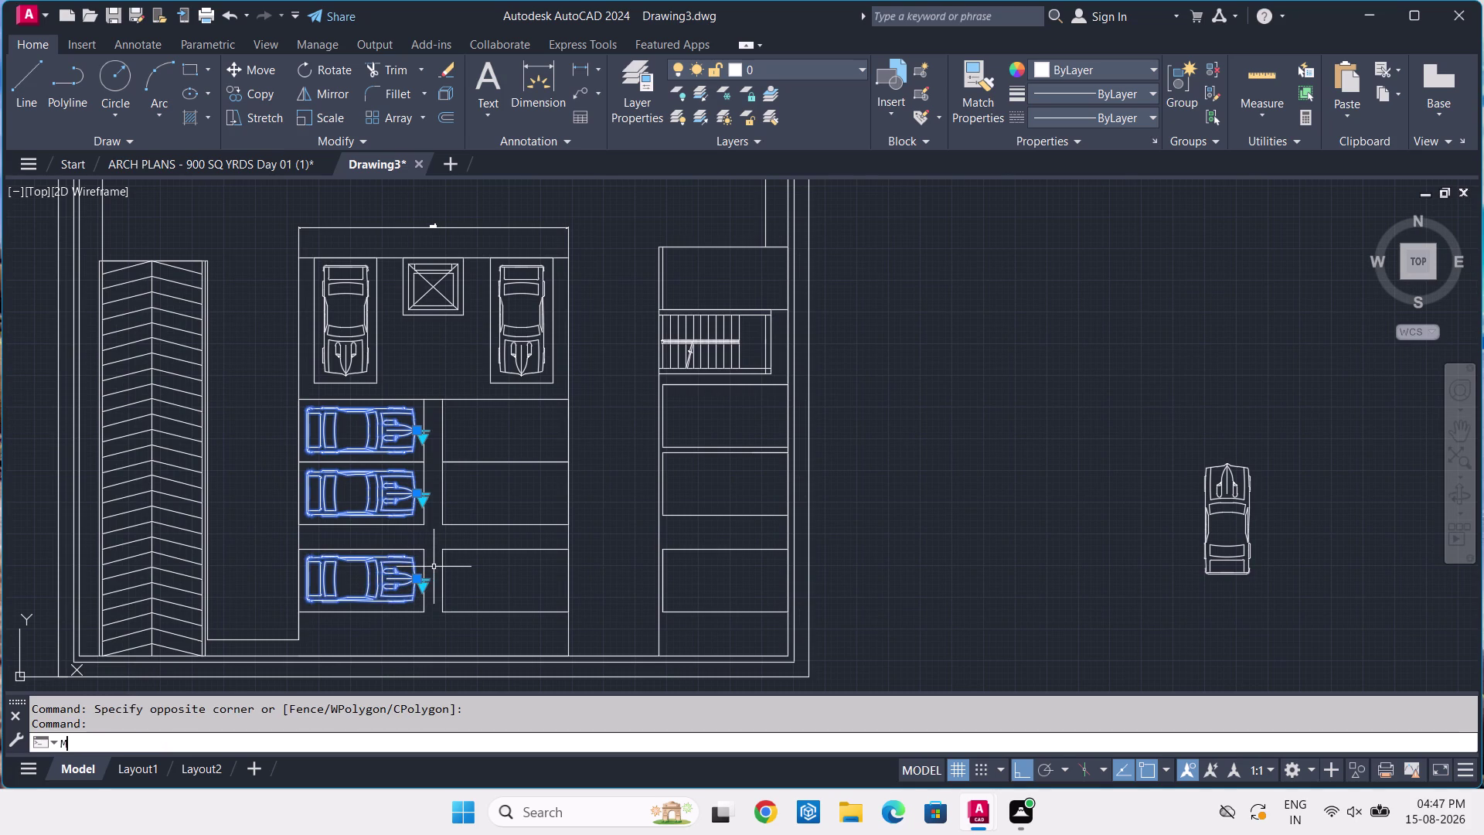
key(i)
key(space)
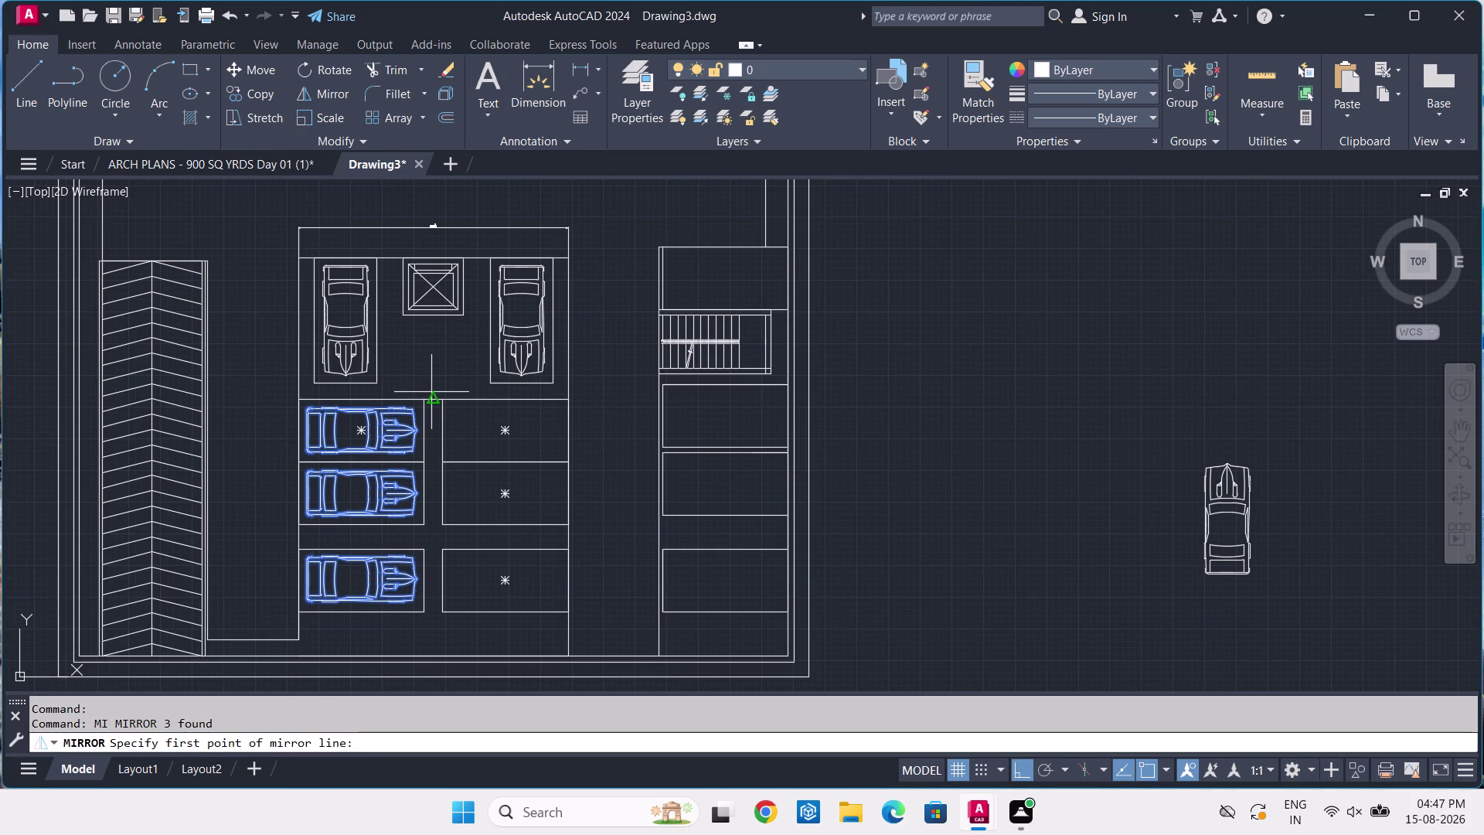
click(427, 401)
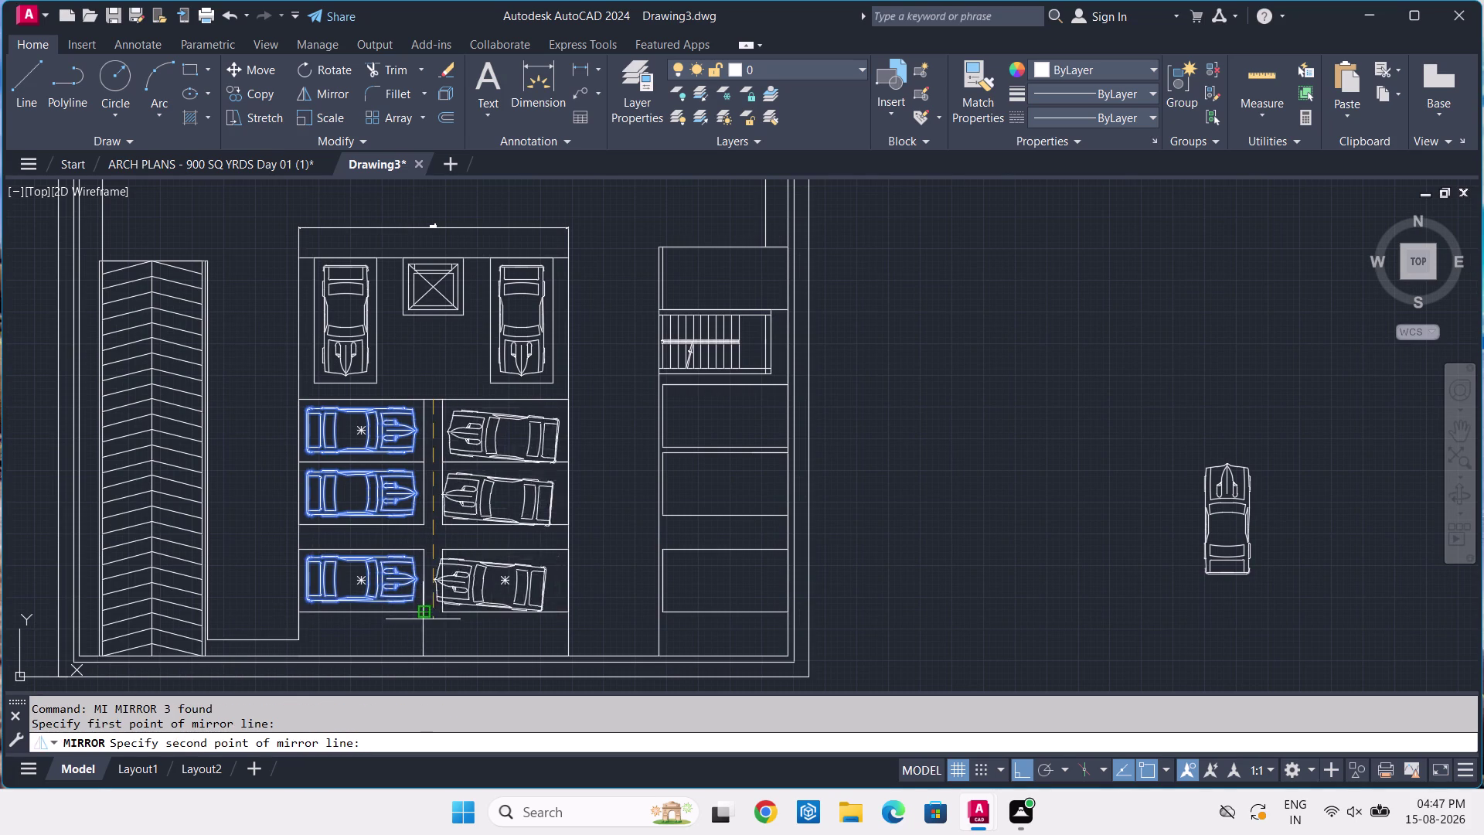
click(442, 631)
key(space)
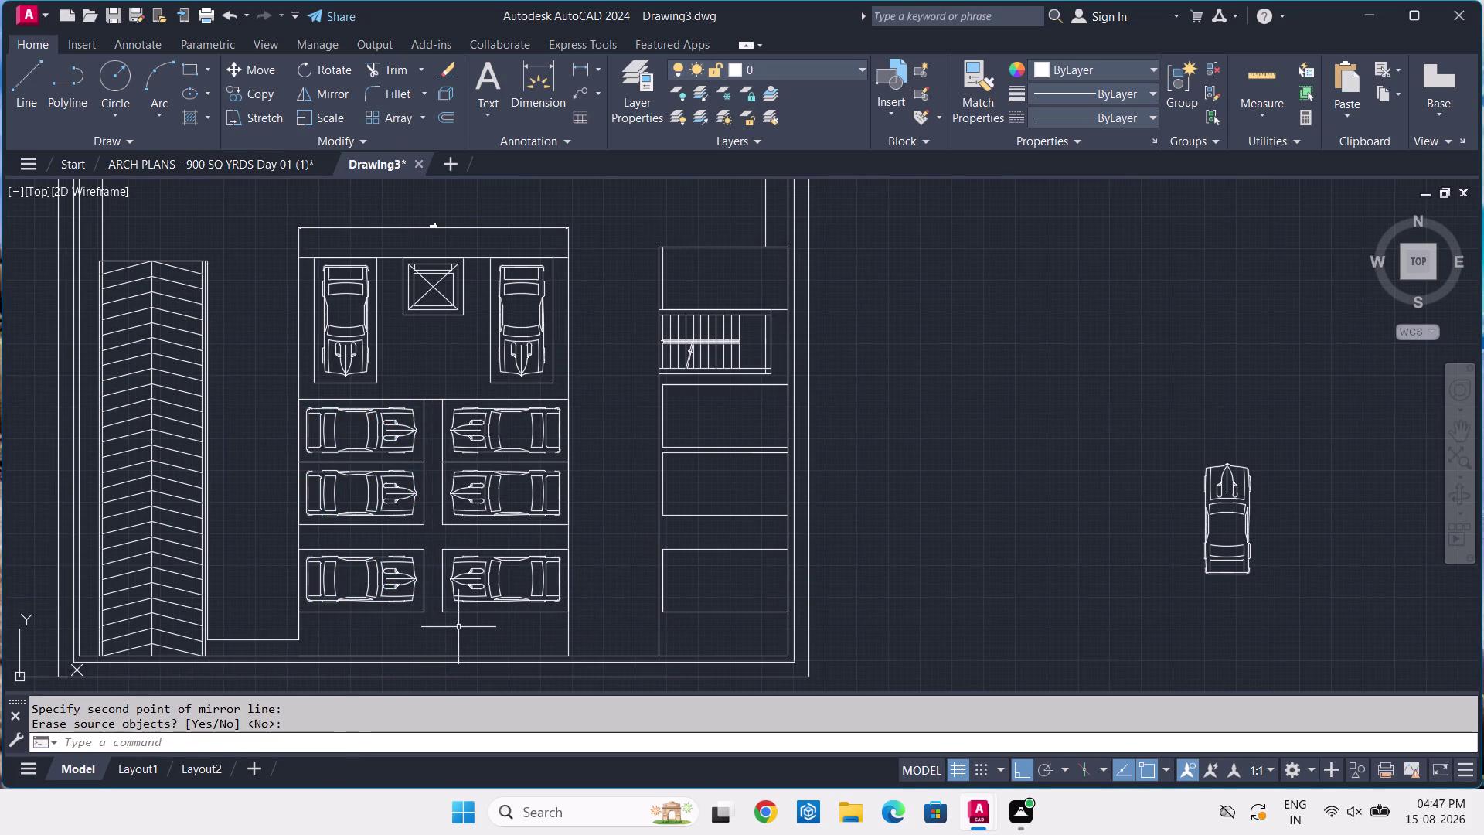
Delete the guide line, check ARCH PLANS, then select the top left-column car in Drawing3.
click(434, 401)
key(Delete)
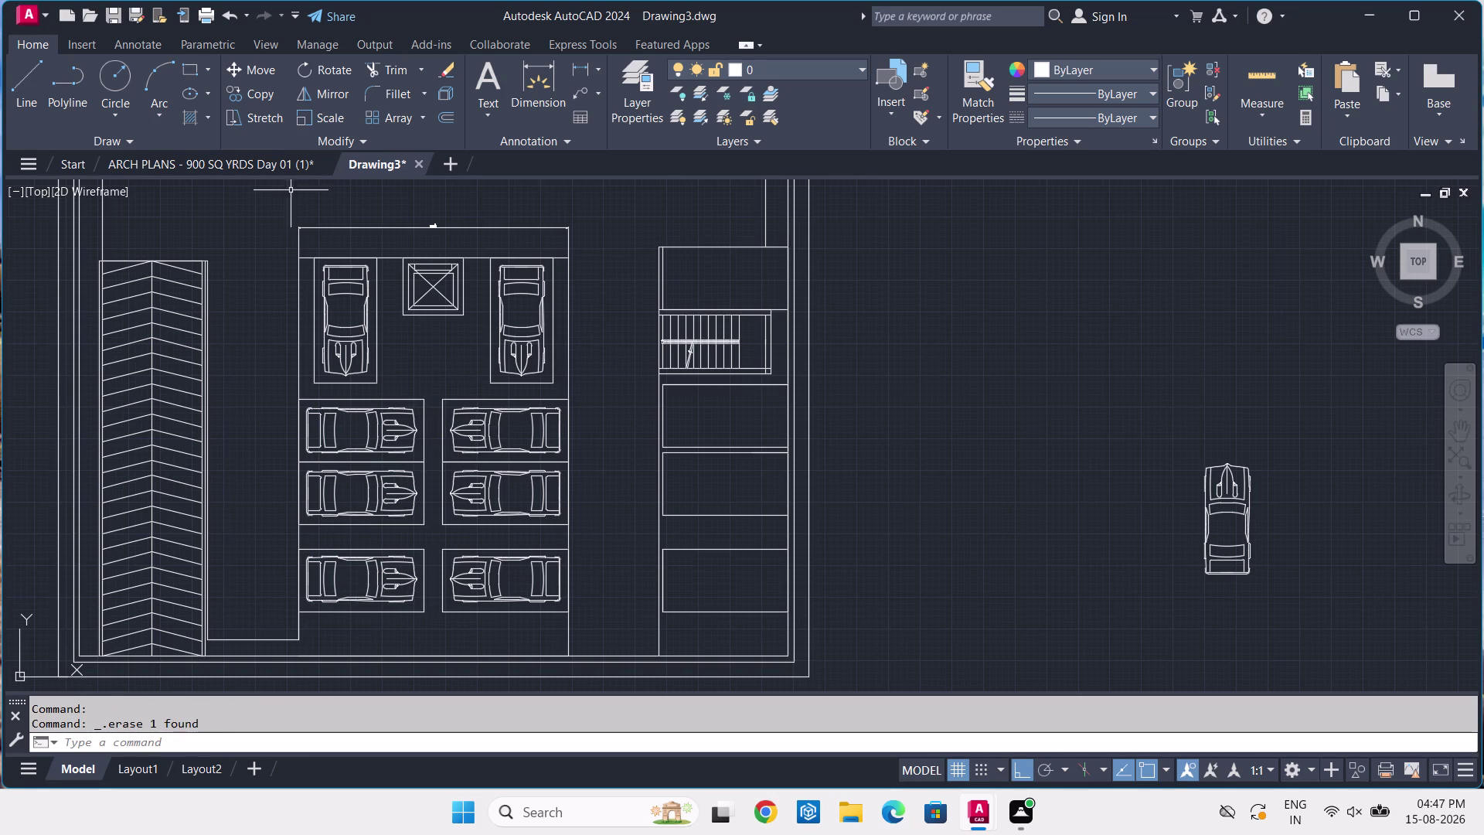
click(298, 158)
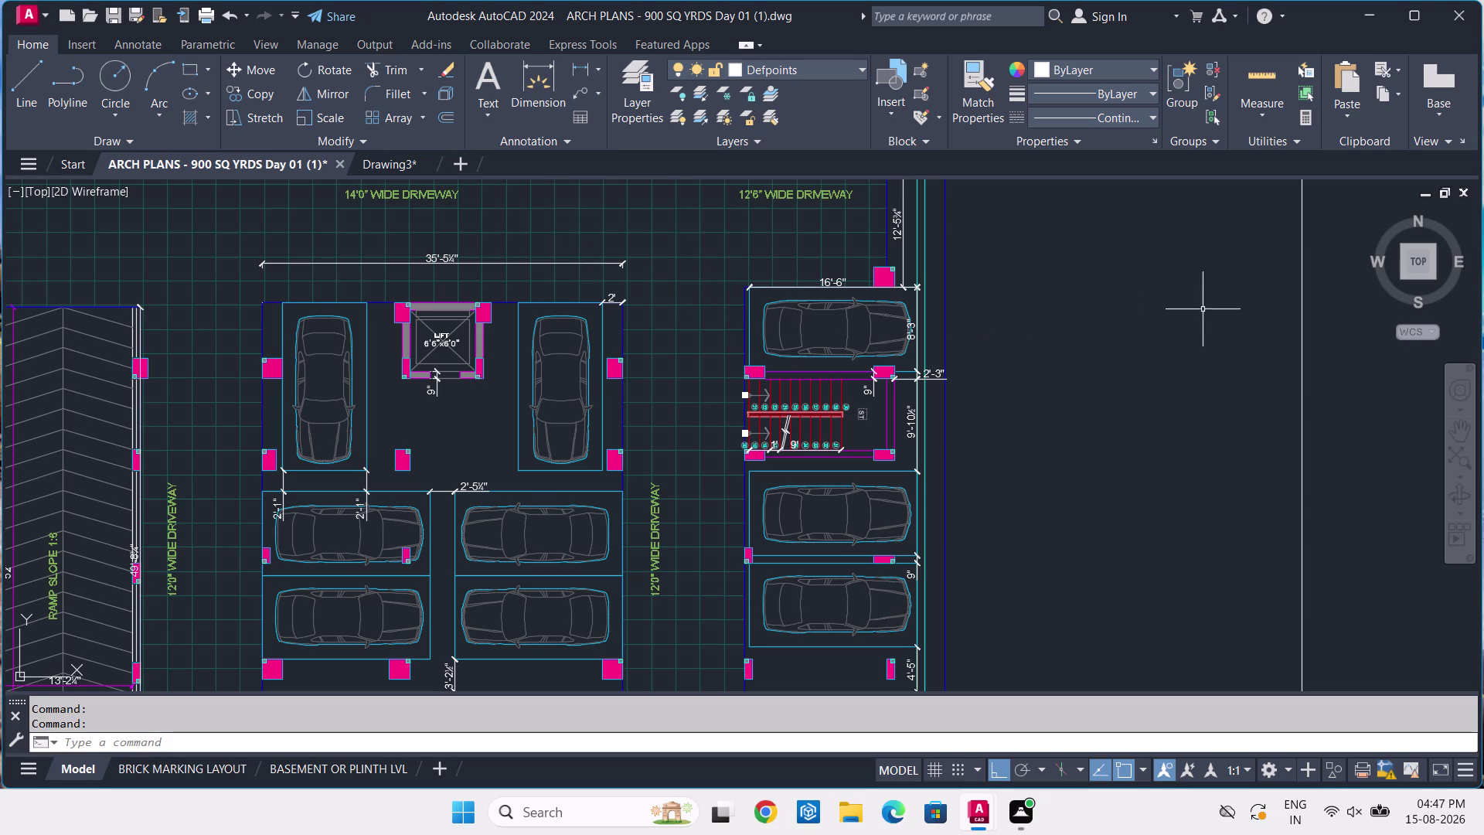
click(382, 164)
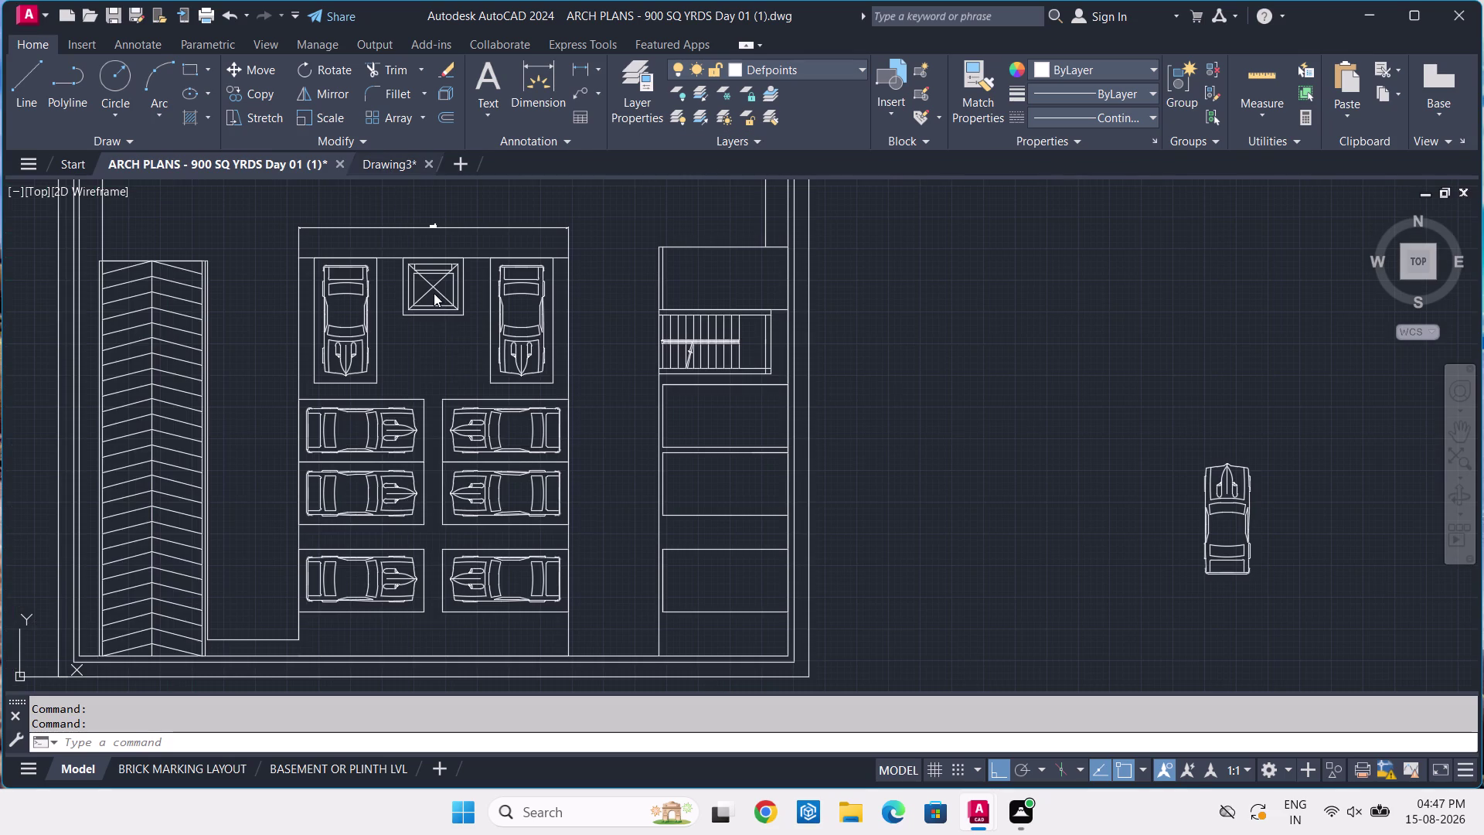
click(400, 409)
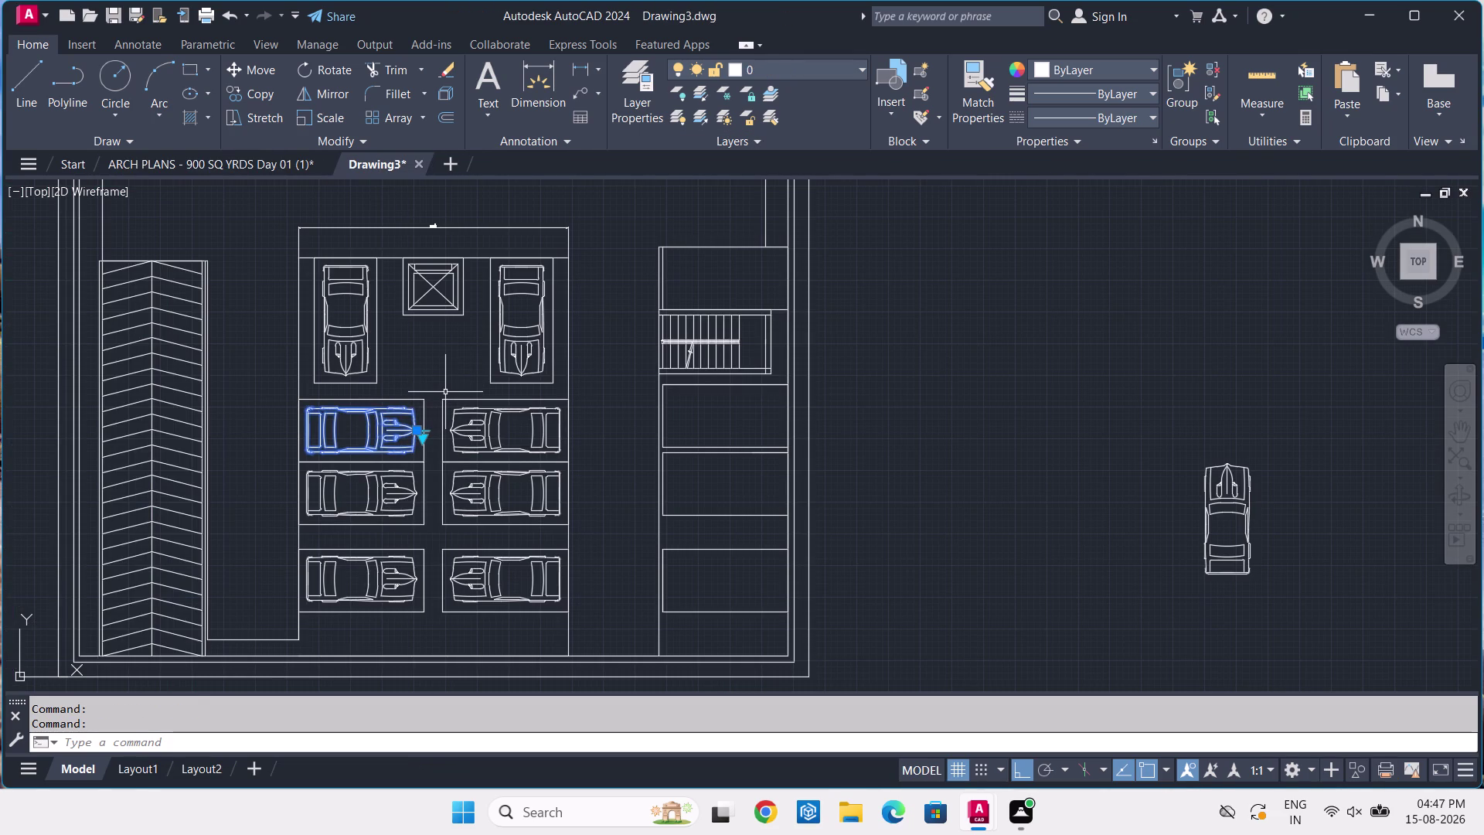
With Ortho off, copy the car into the right-column bay below the stairs.
key(F8)
text(C)
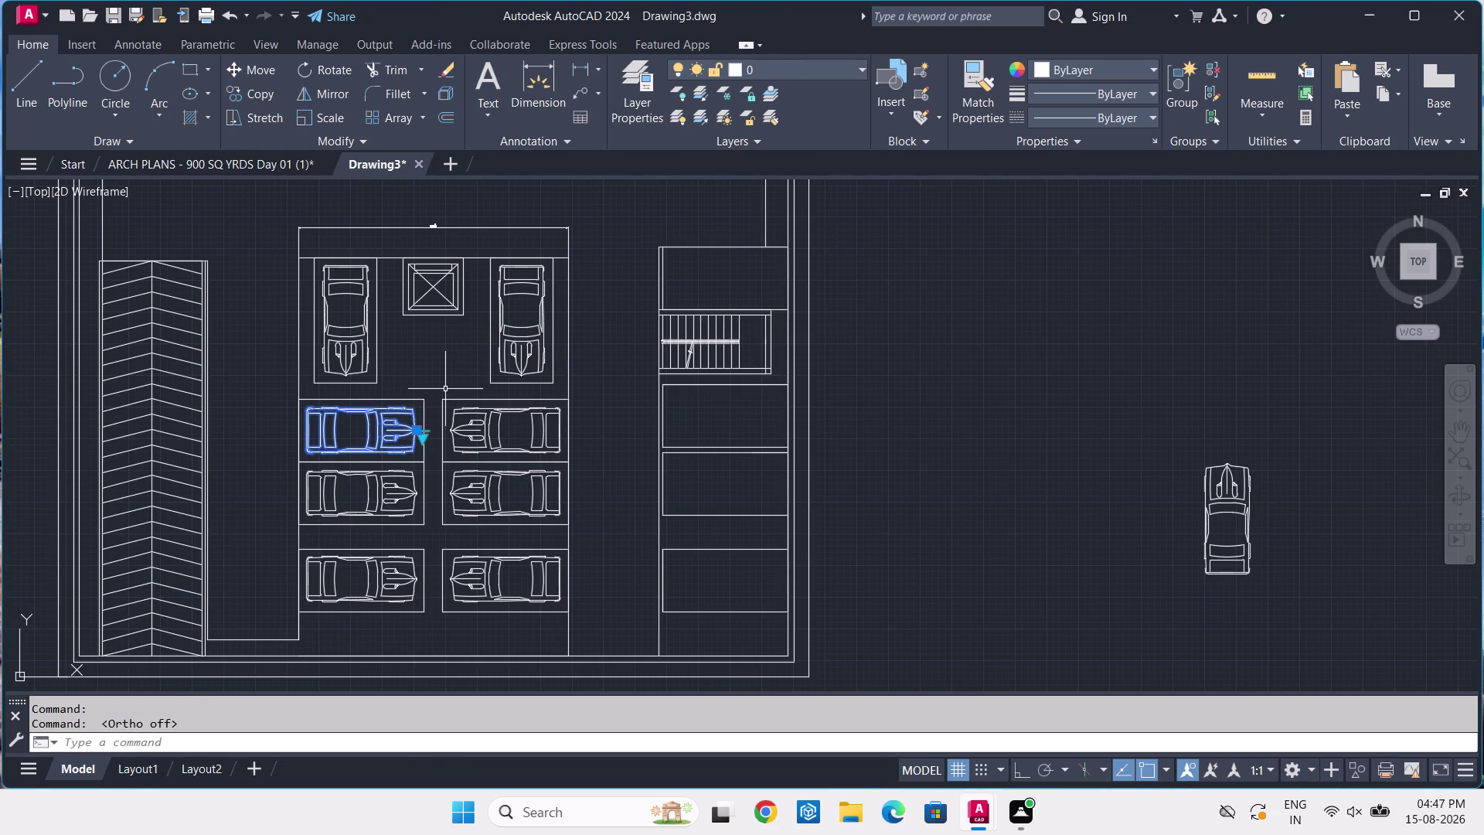
text(O)
key(space)
click(391, 420)
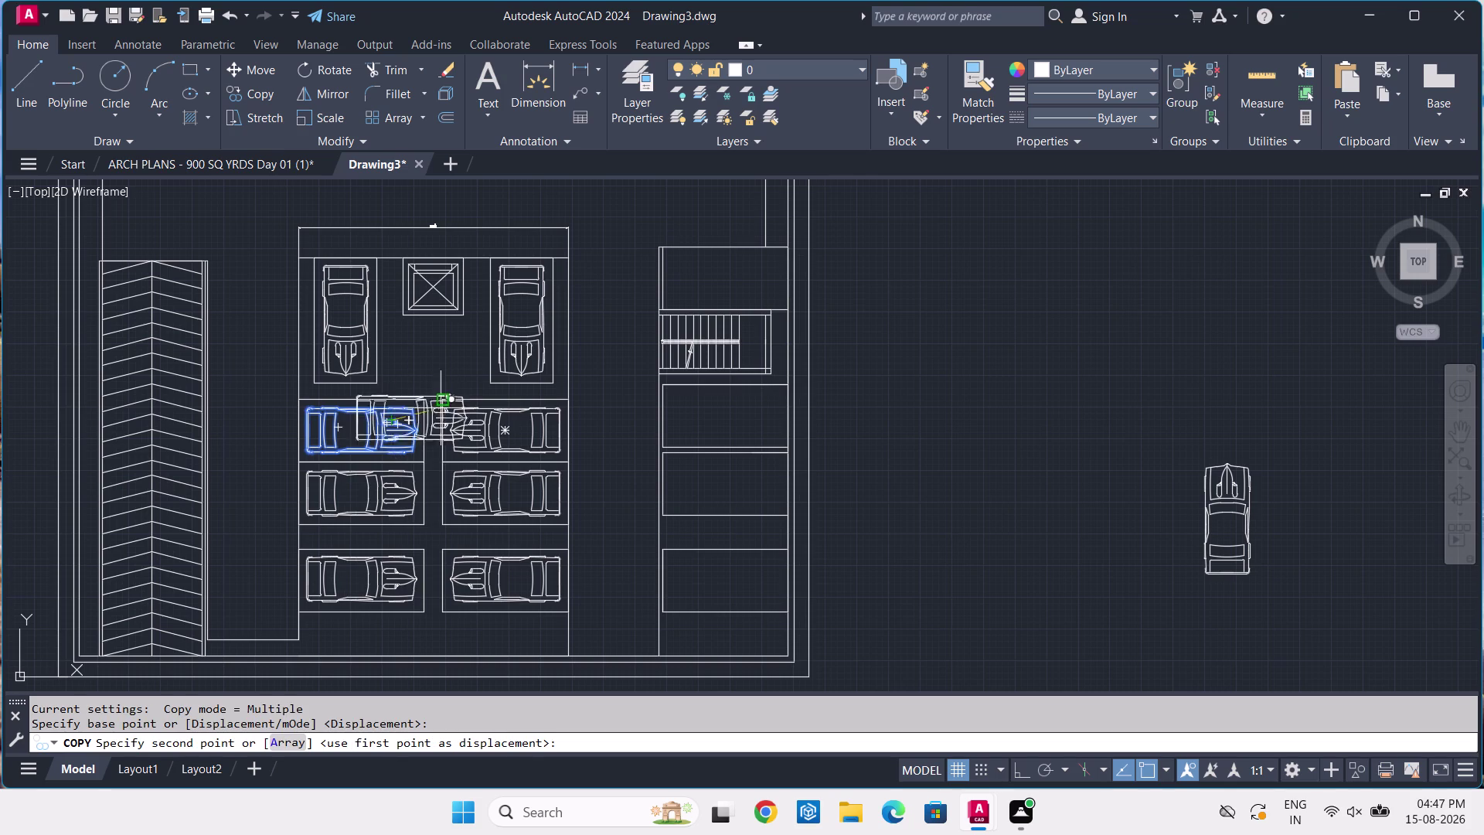
scroll(up, 3)
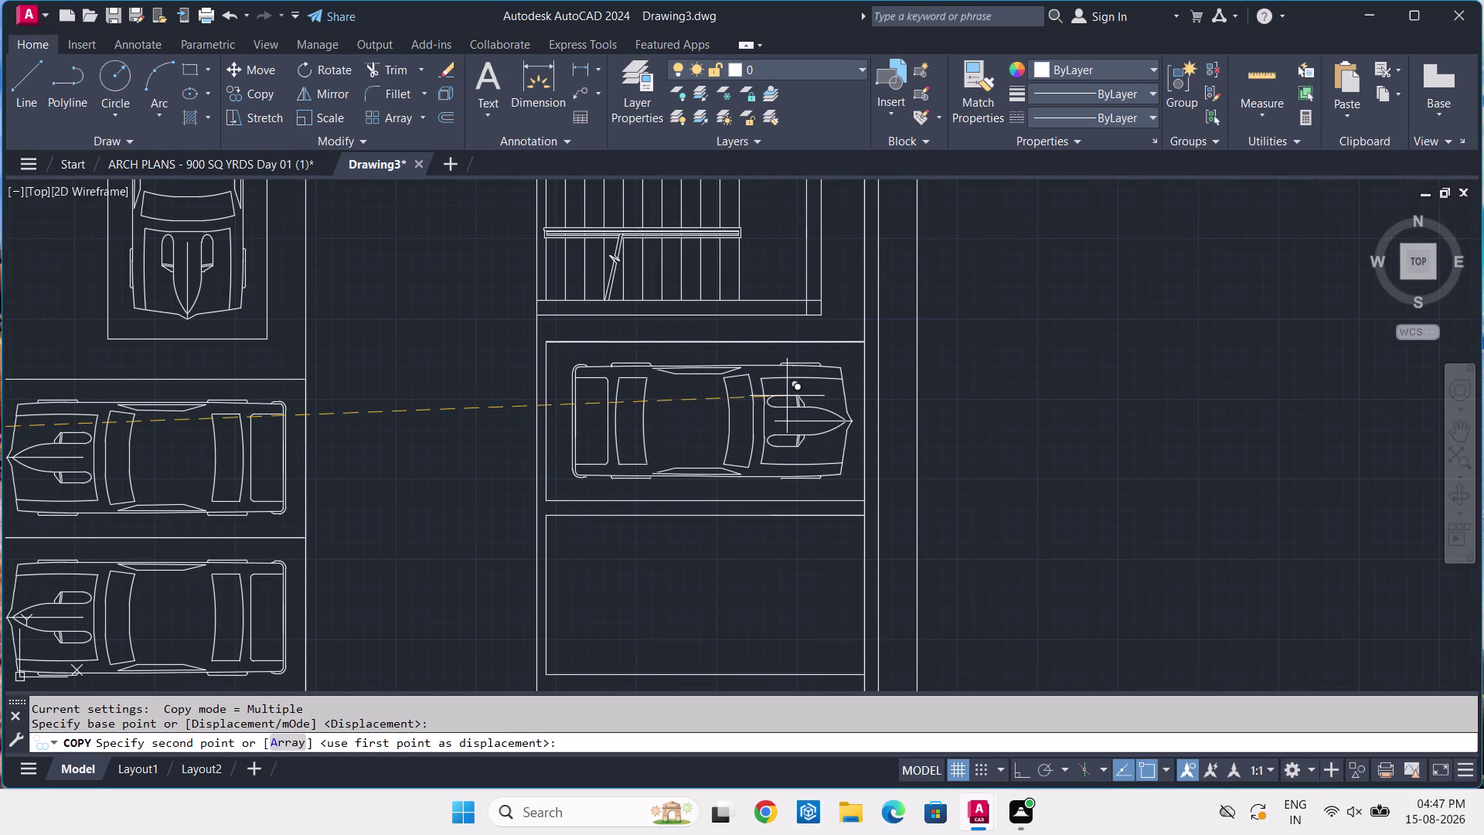
click(782, 395)
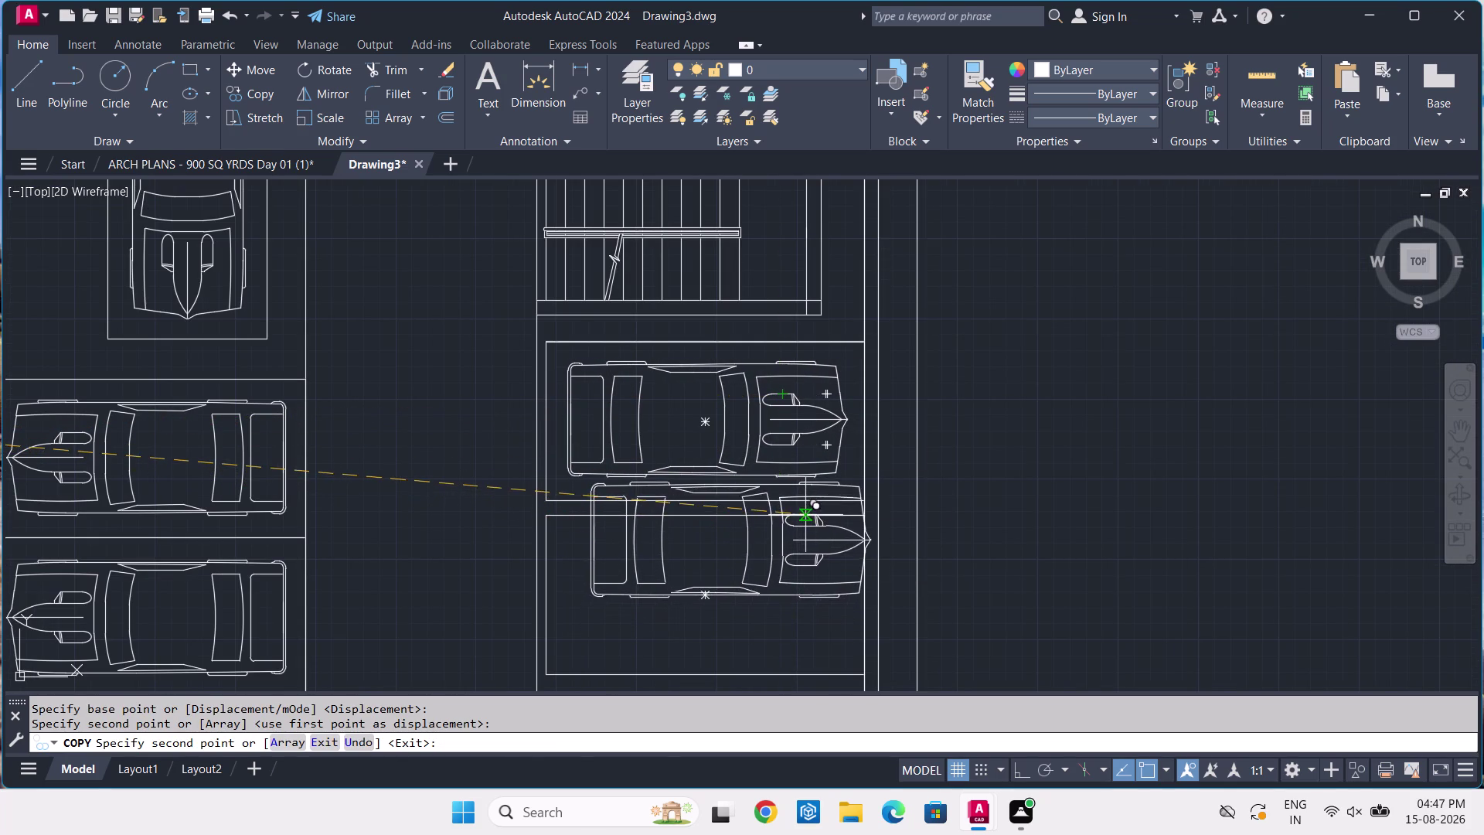
key(space)
scroll(down, 3)
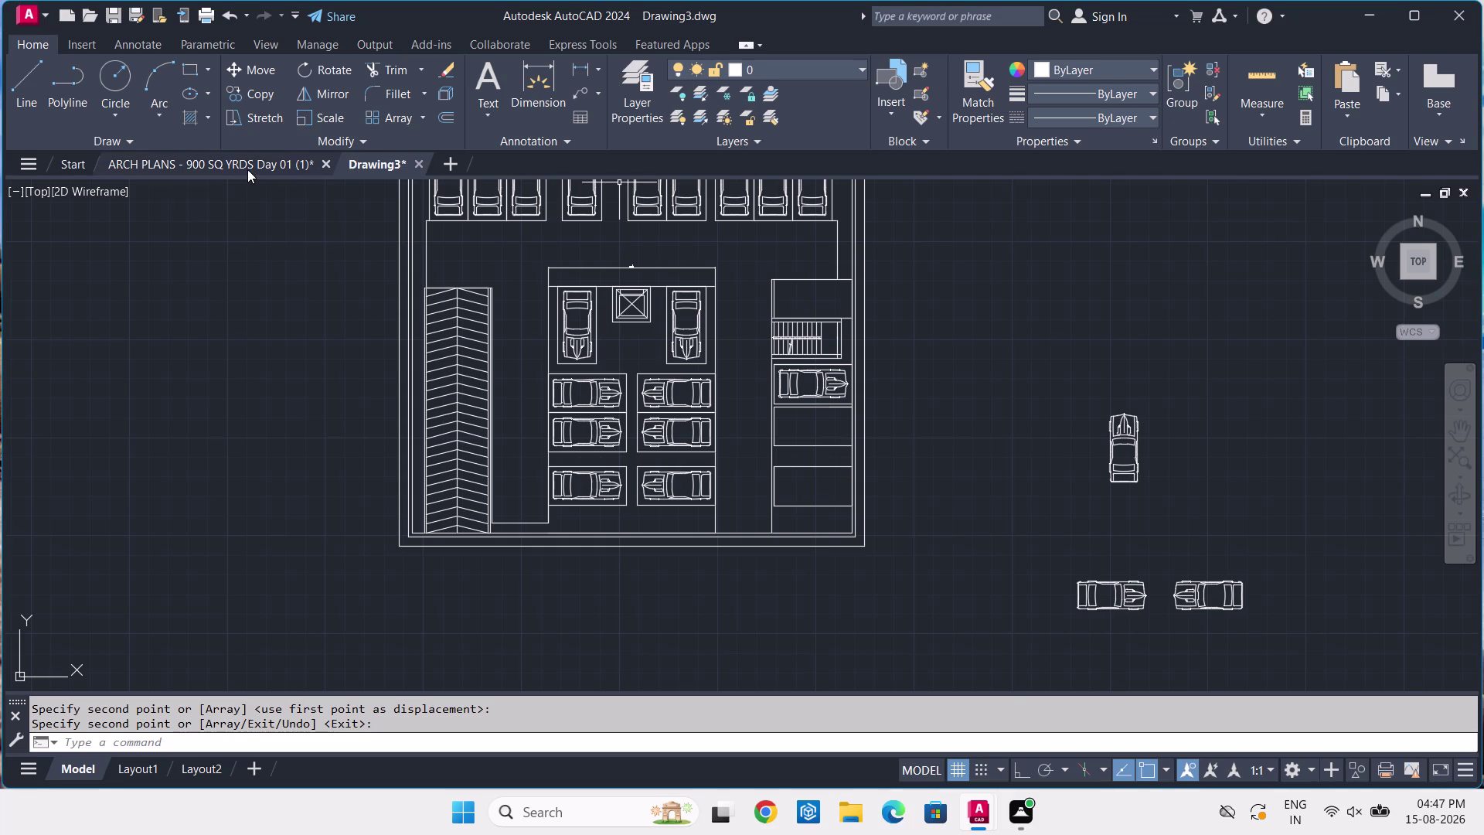
Check the ARCH PLANS reference, then select the new car below the stairs.
click(247, 169)
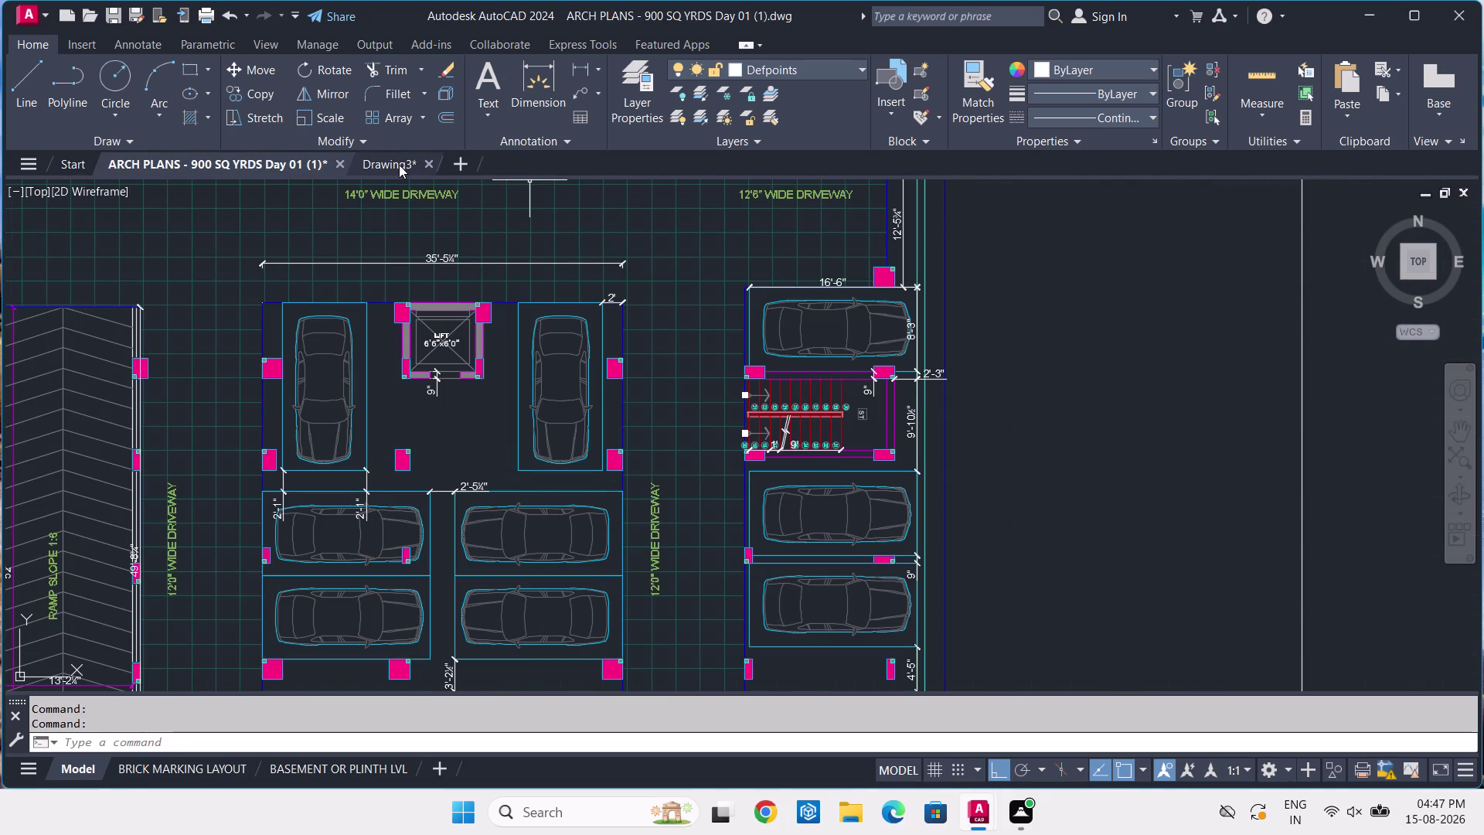
click(399, 165)
click(820, 382)
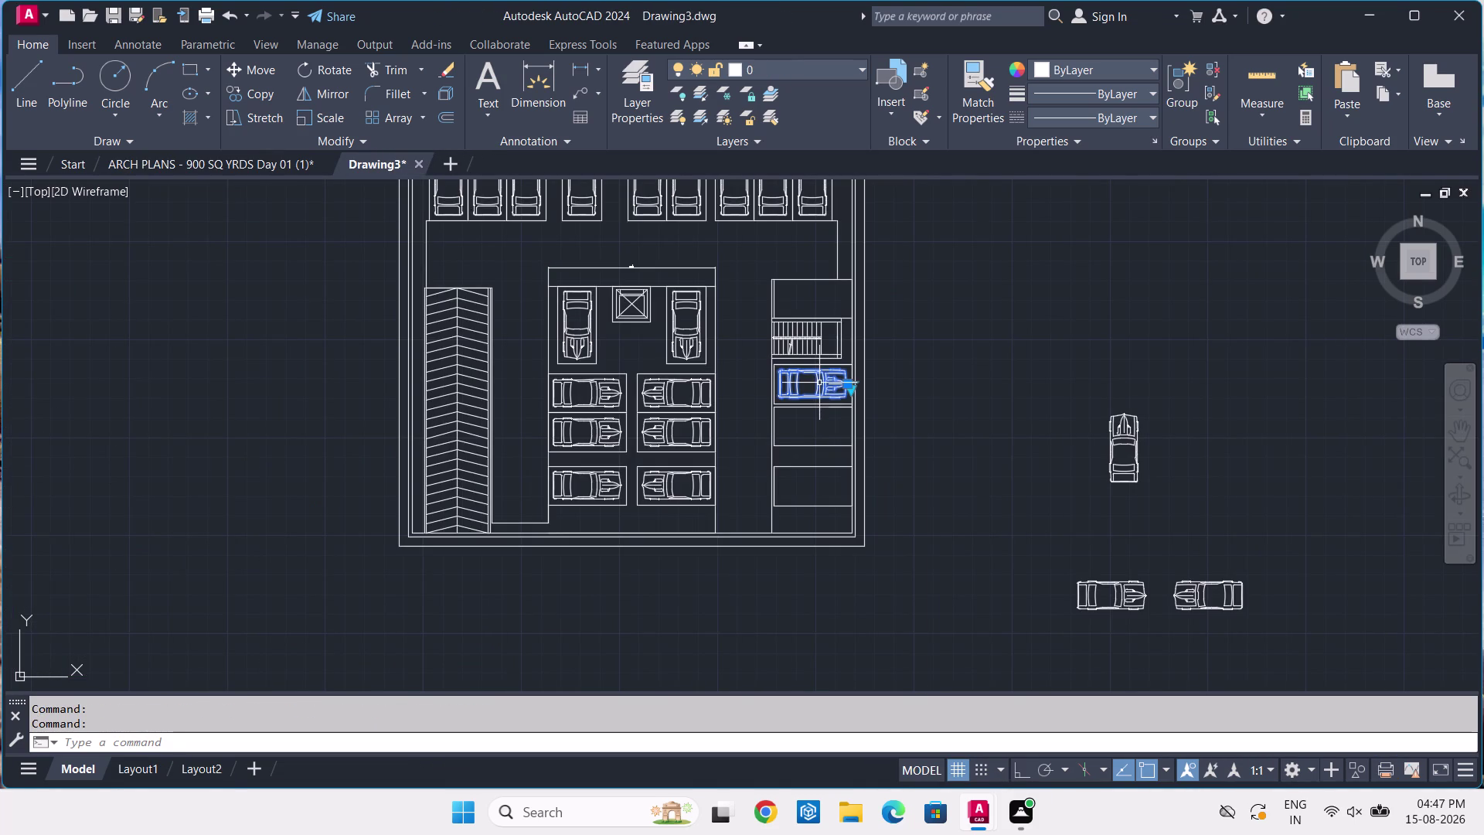
With Ortho on, copy the car into the top bay above the stairs and two lower bays.
key(c)
text(O)
key(space)
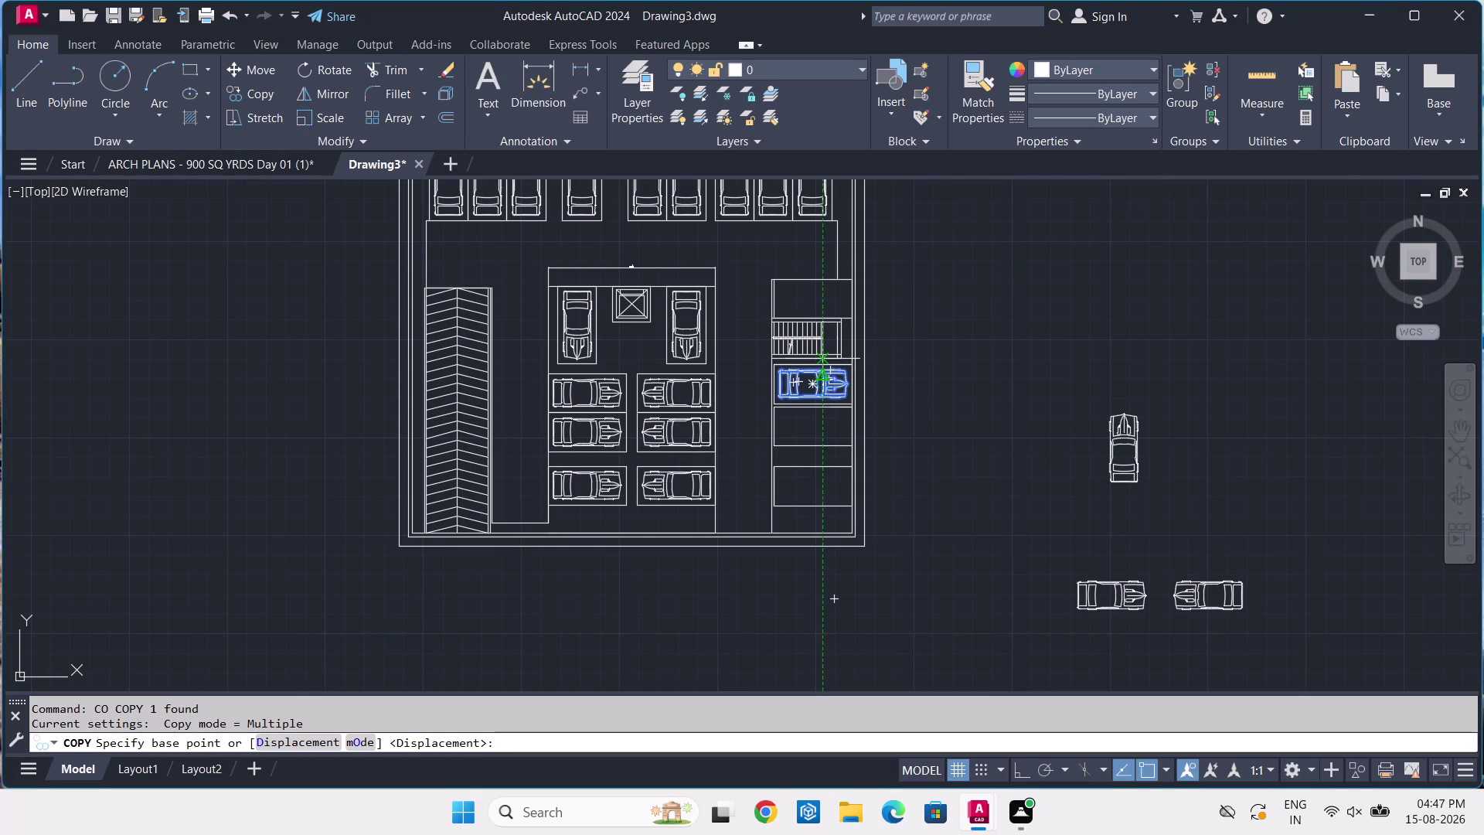
click(806, 387)
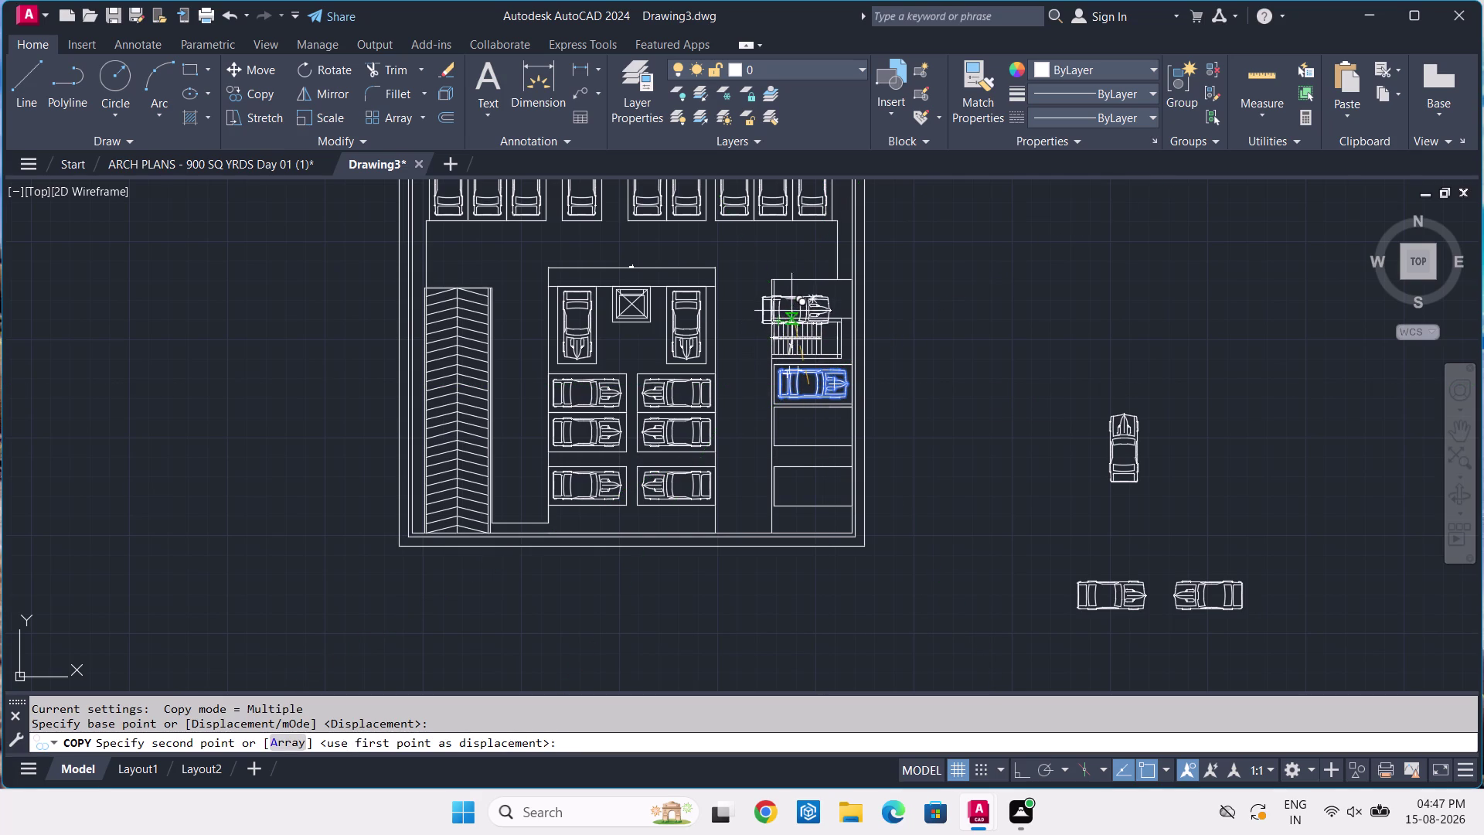
key(F8)
scroll(up, 3)
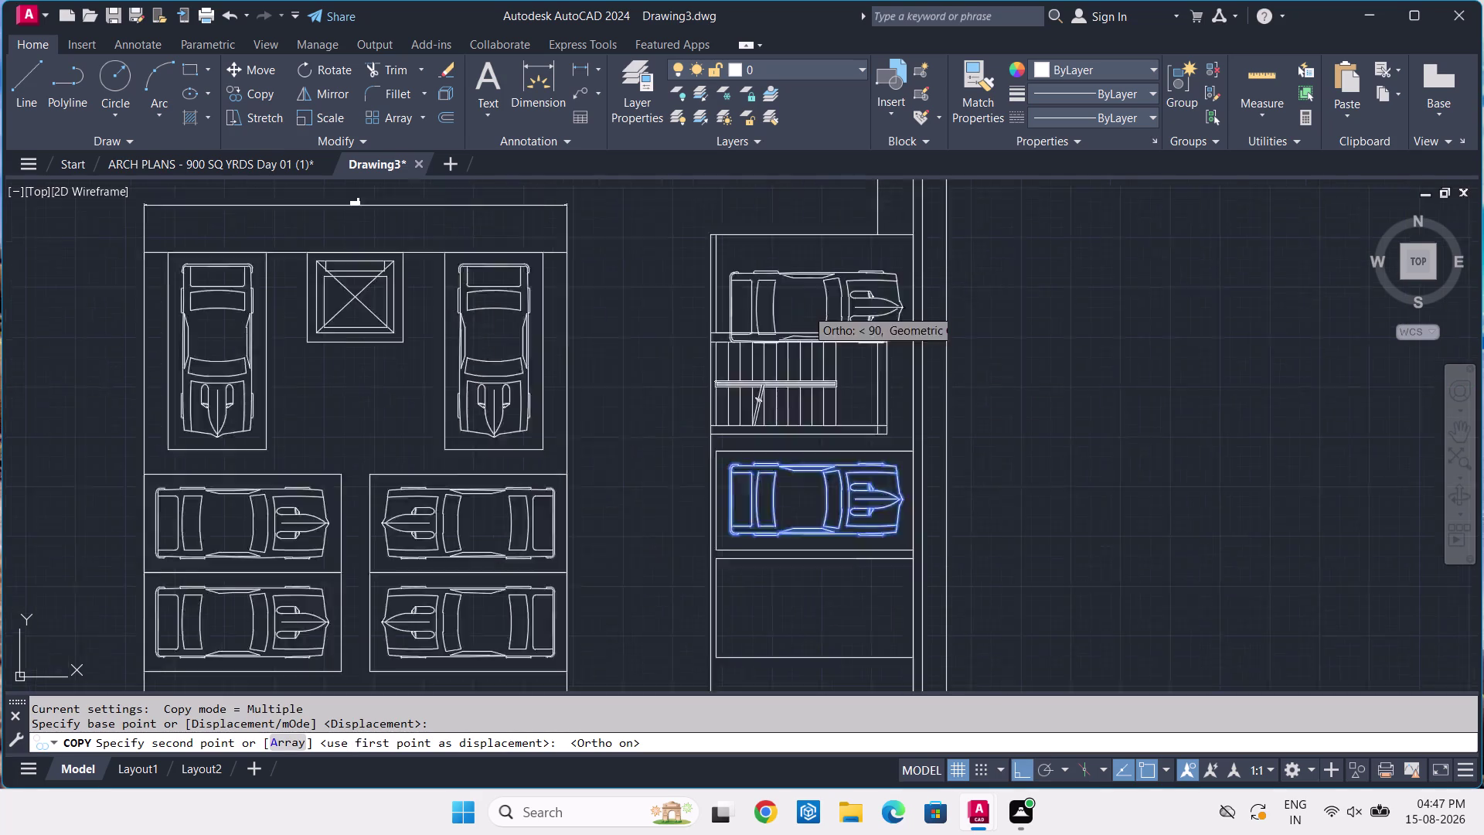
scroll(up, 3)
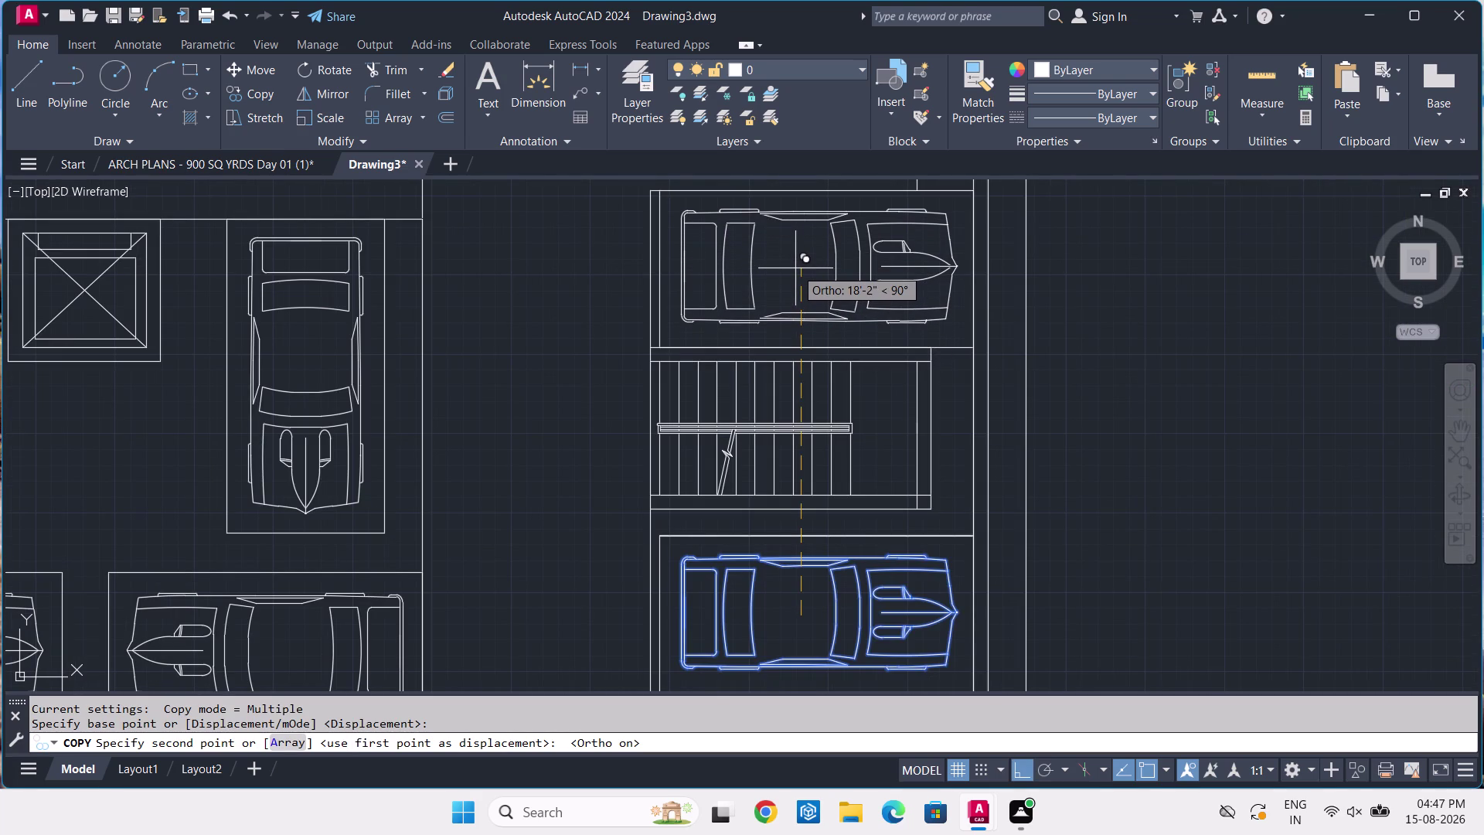
click(795, 268)
scroll(down, 3)
scroll(up, 3)
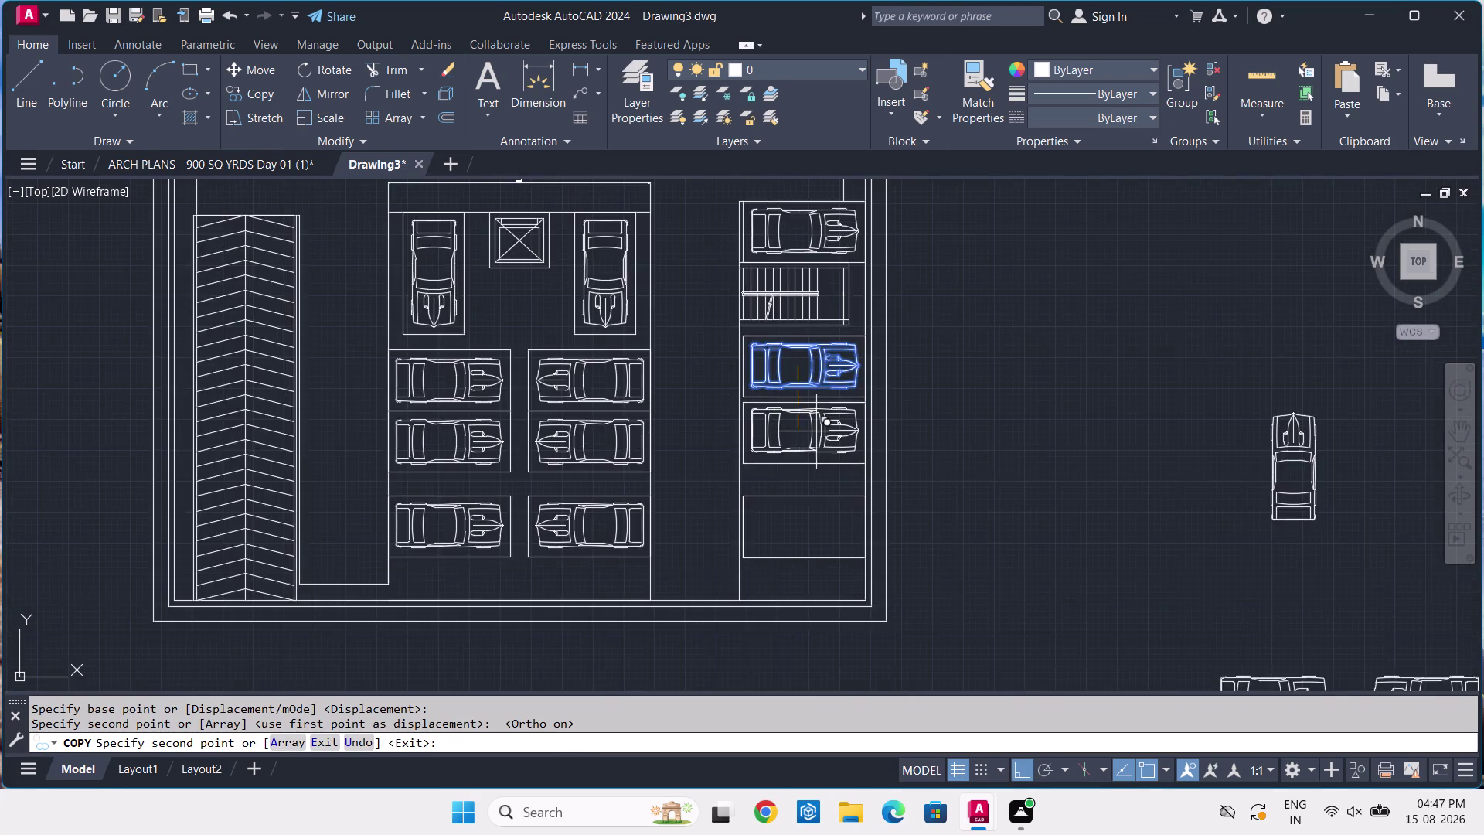
scroll(up, 3)
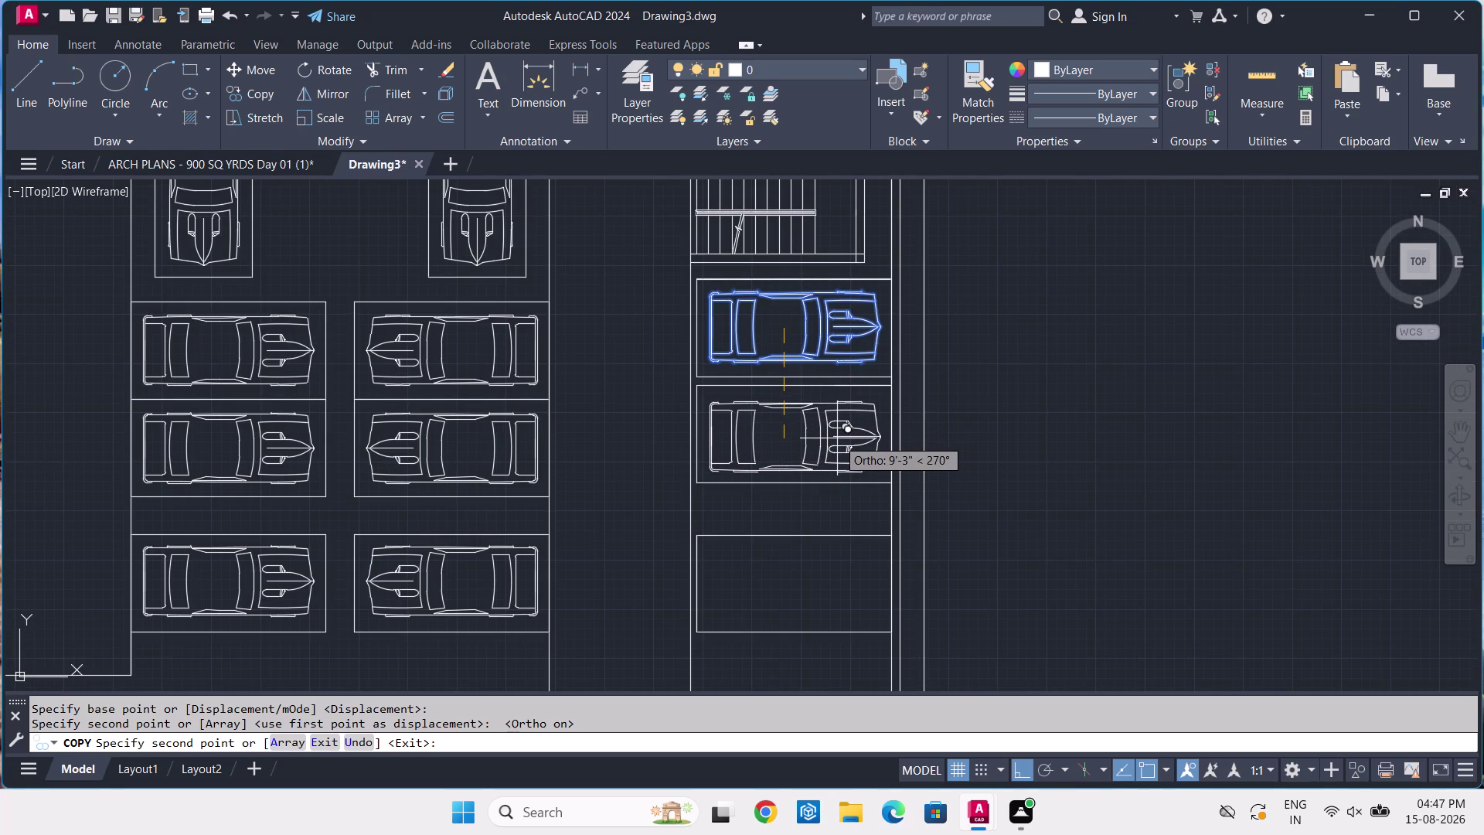
click(837, 438)
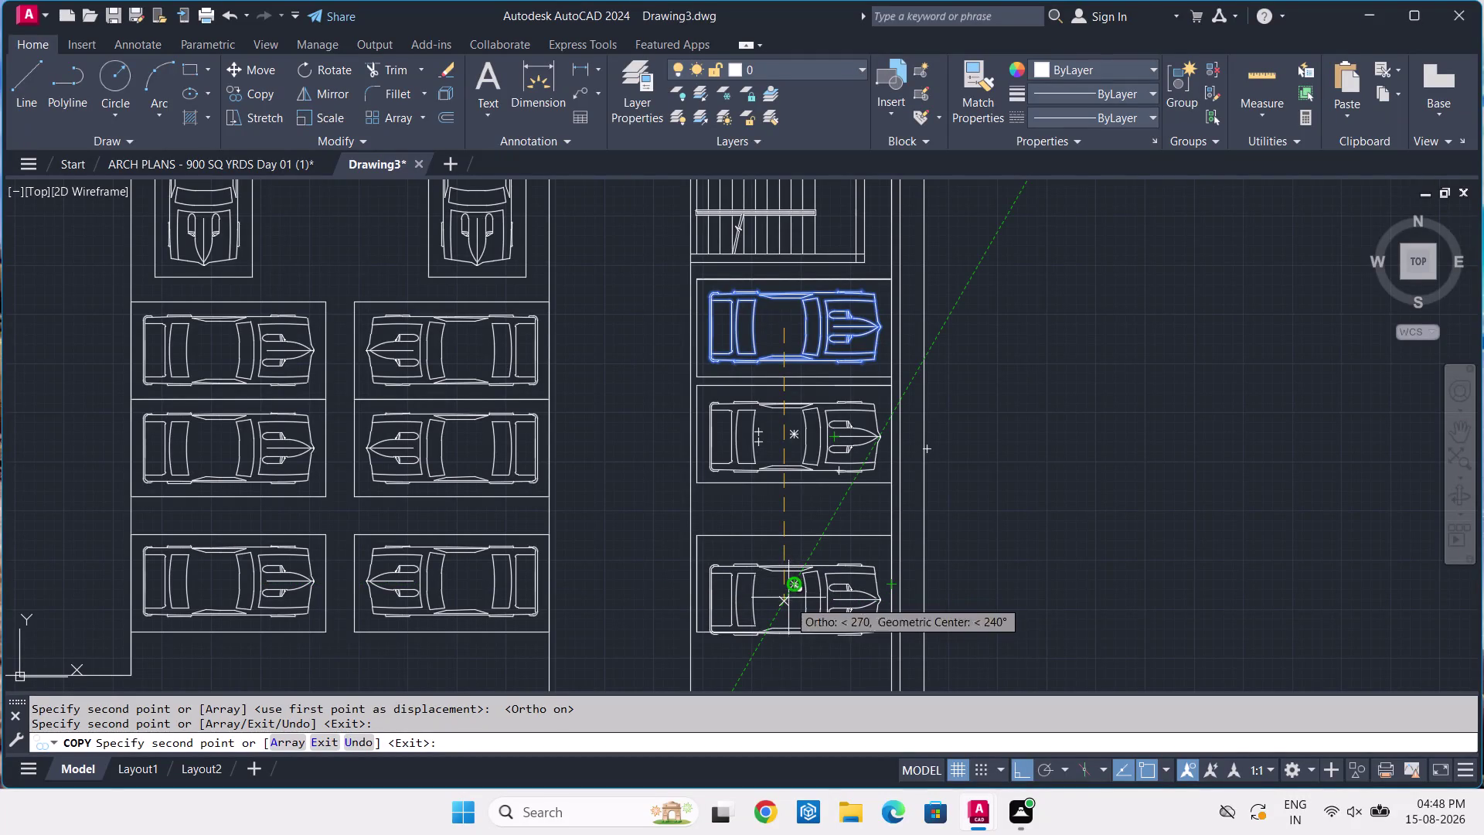
click(838, 582)
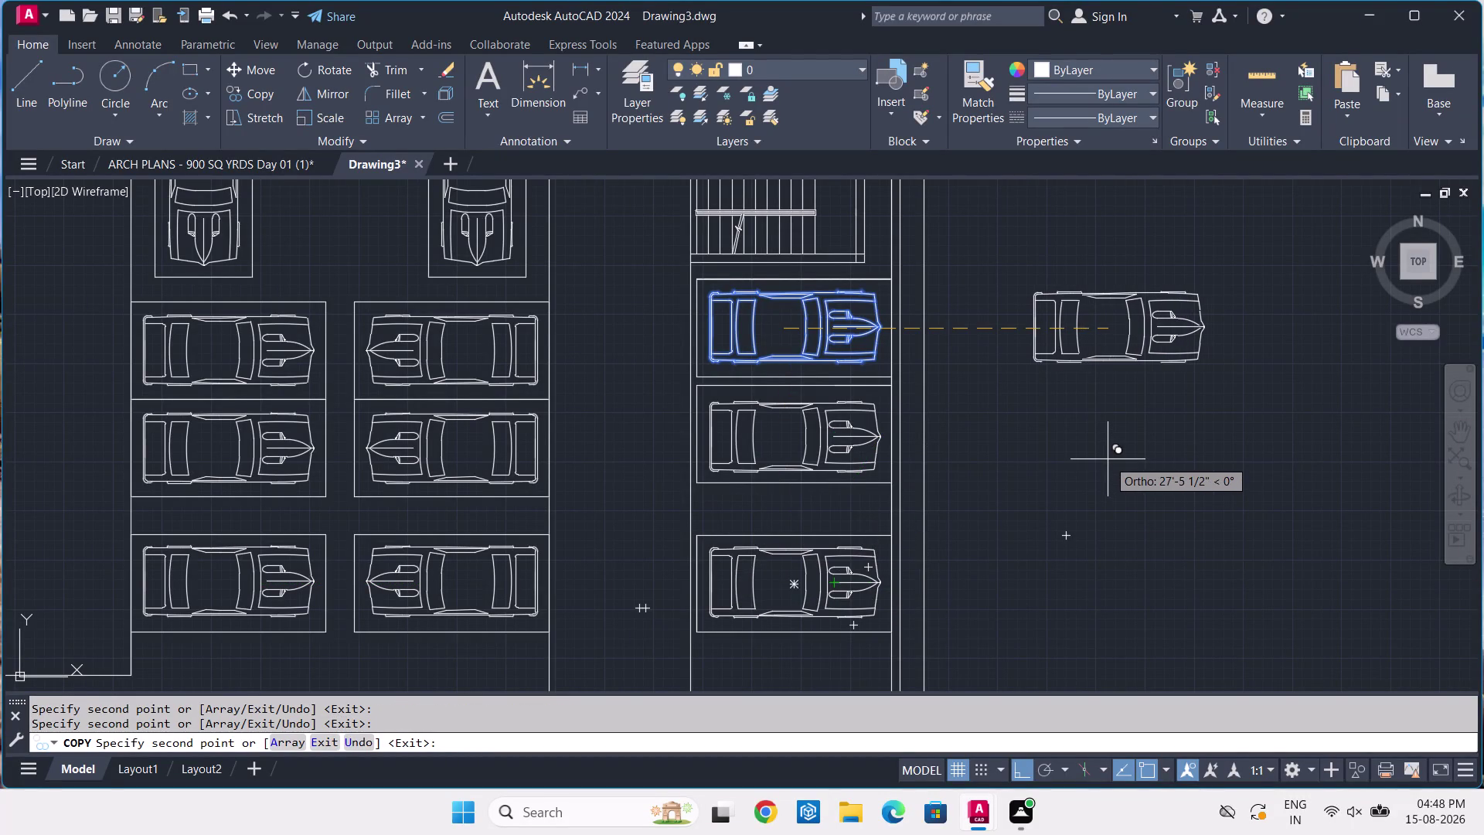
key(space)
Pan over the parking plan's top row of bays, then switch to ARCH PLANS.
scroll(down, 3)
middle_drag(1103, 474, 1086, 436)
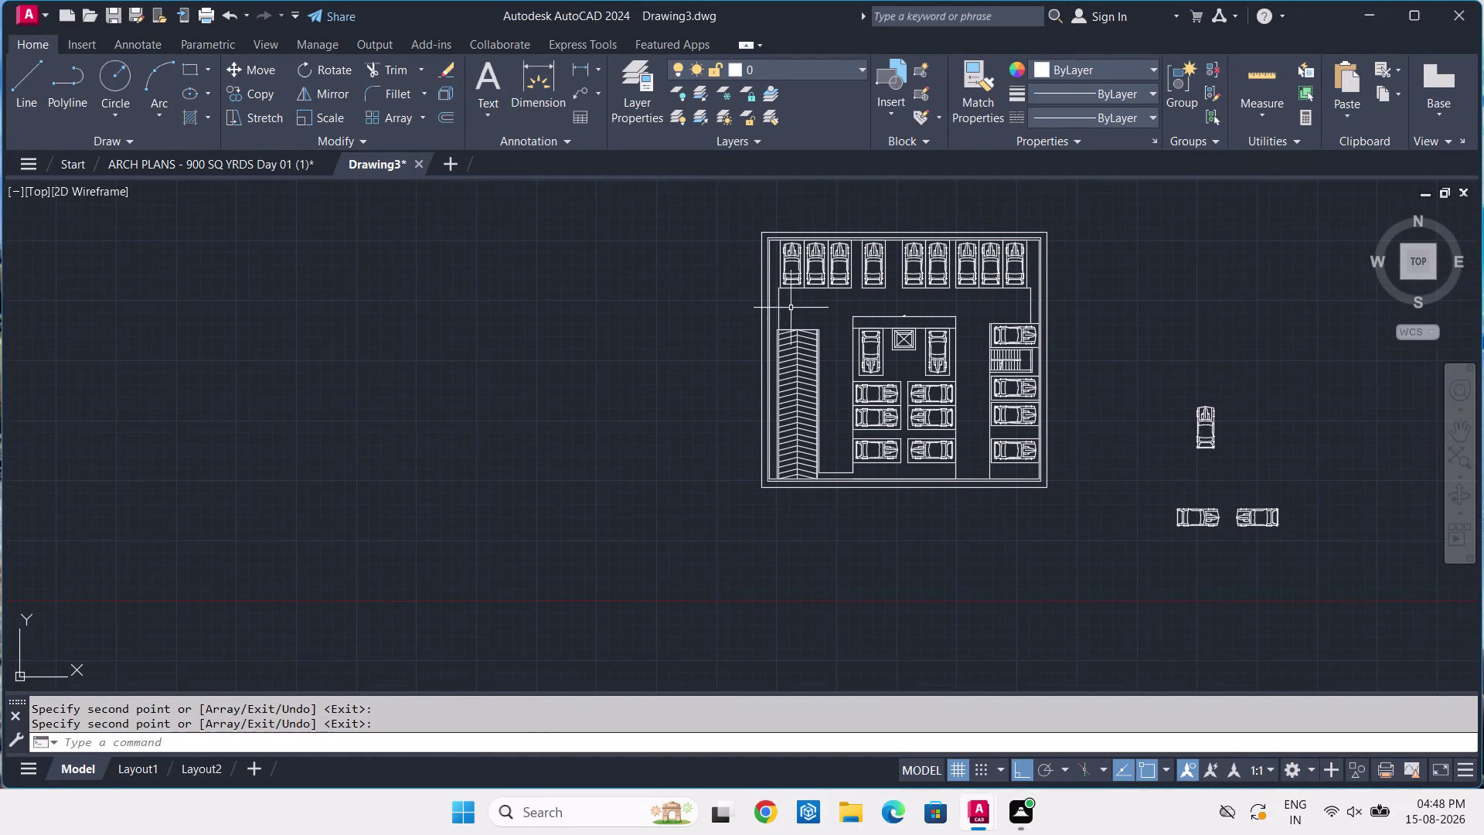
scroll(up, 3)
middle_drag(919, 266, 953, 375)
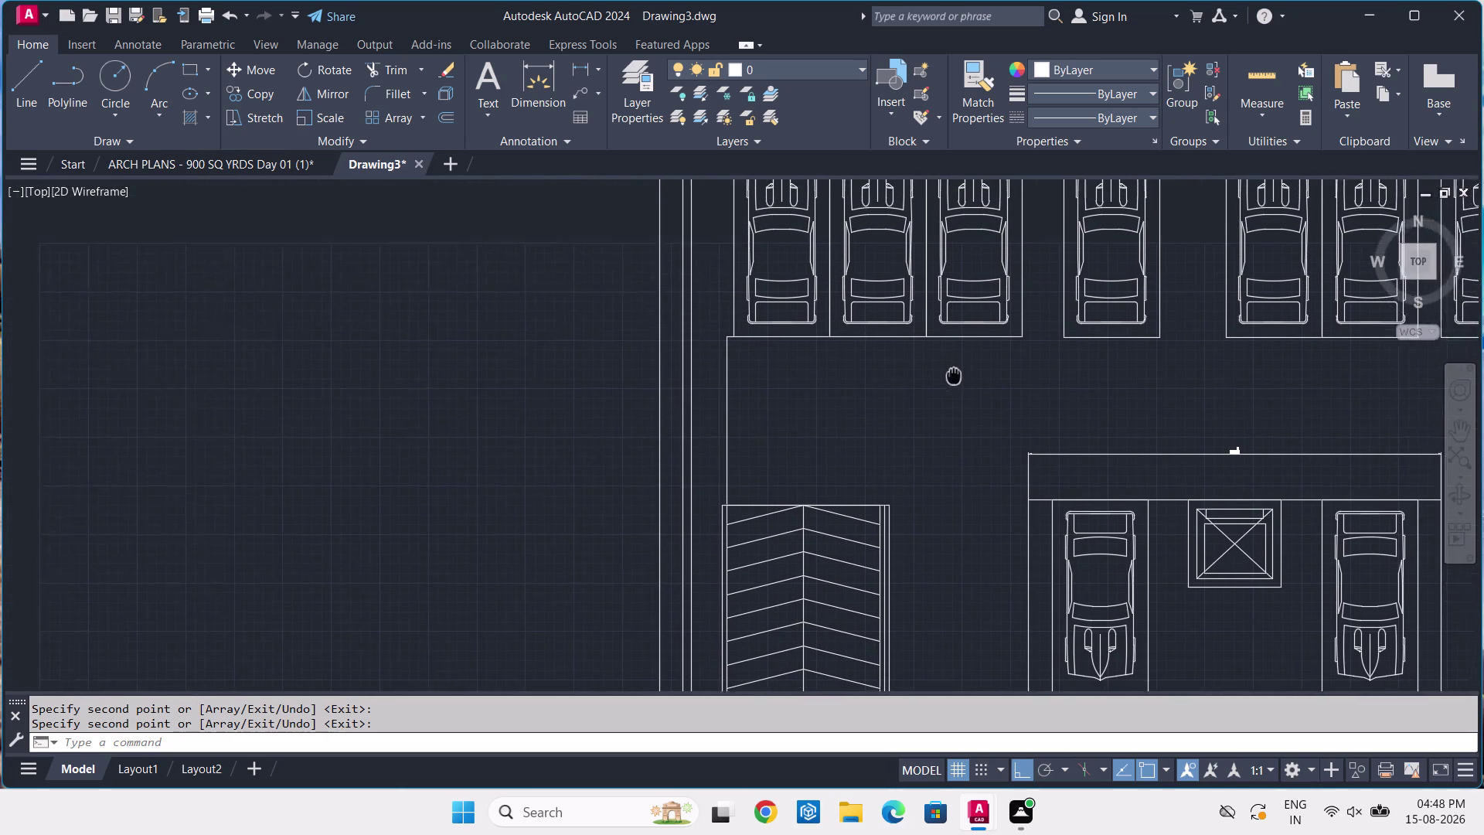
middle_drag(953, 376, 935, 438)
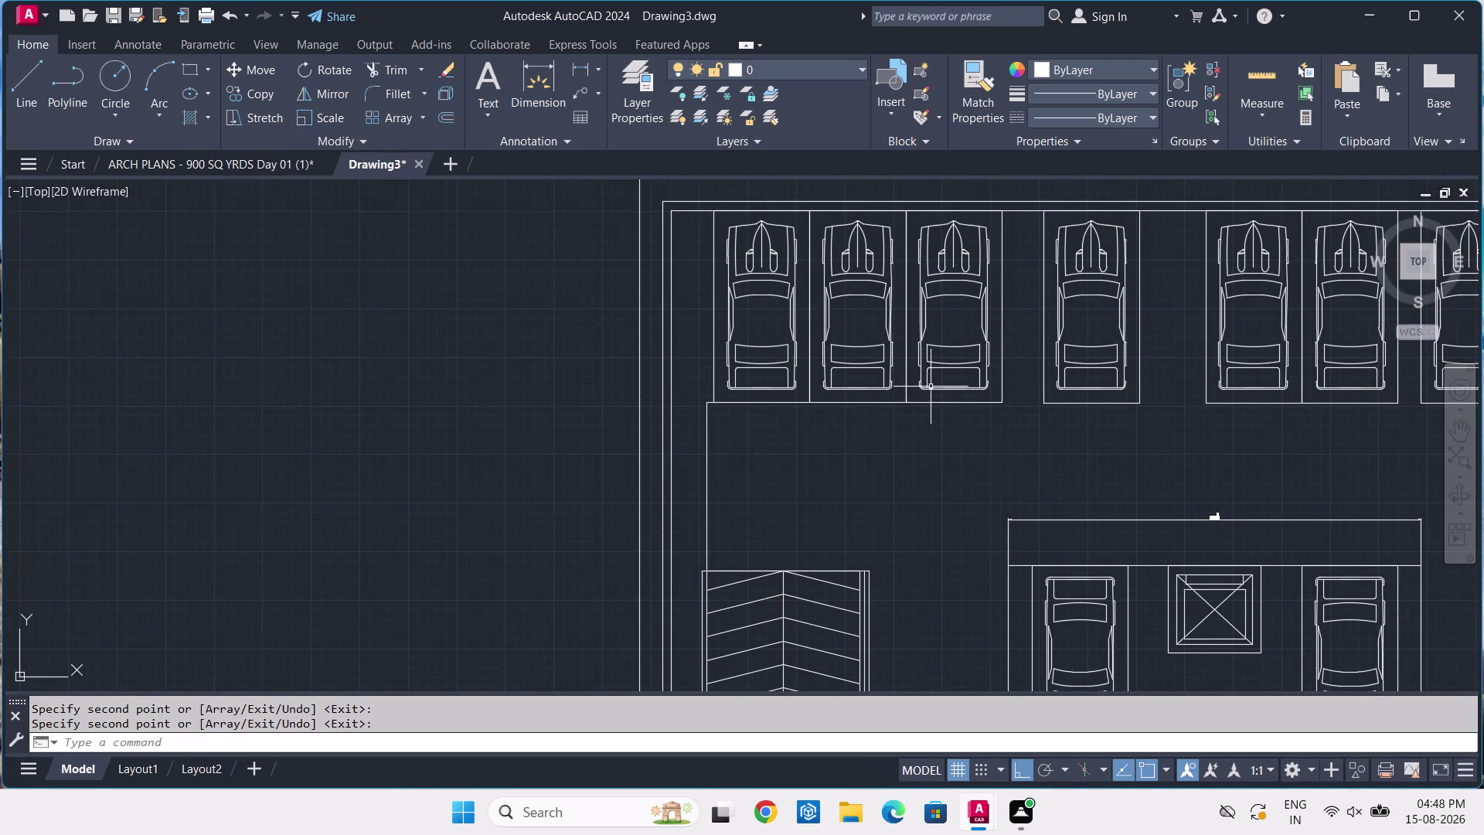
click(245, 165)
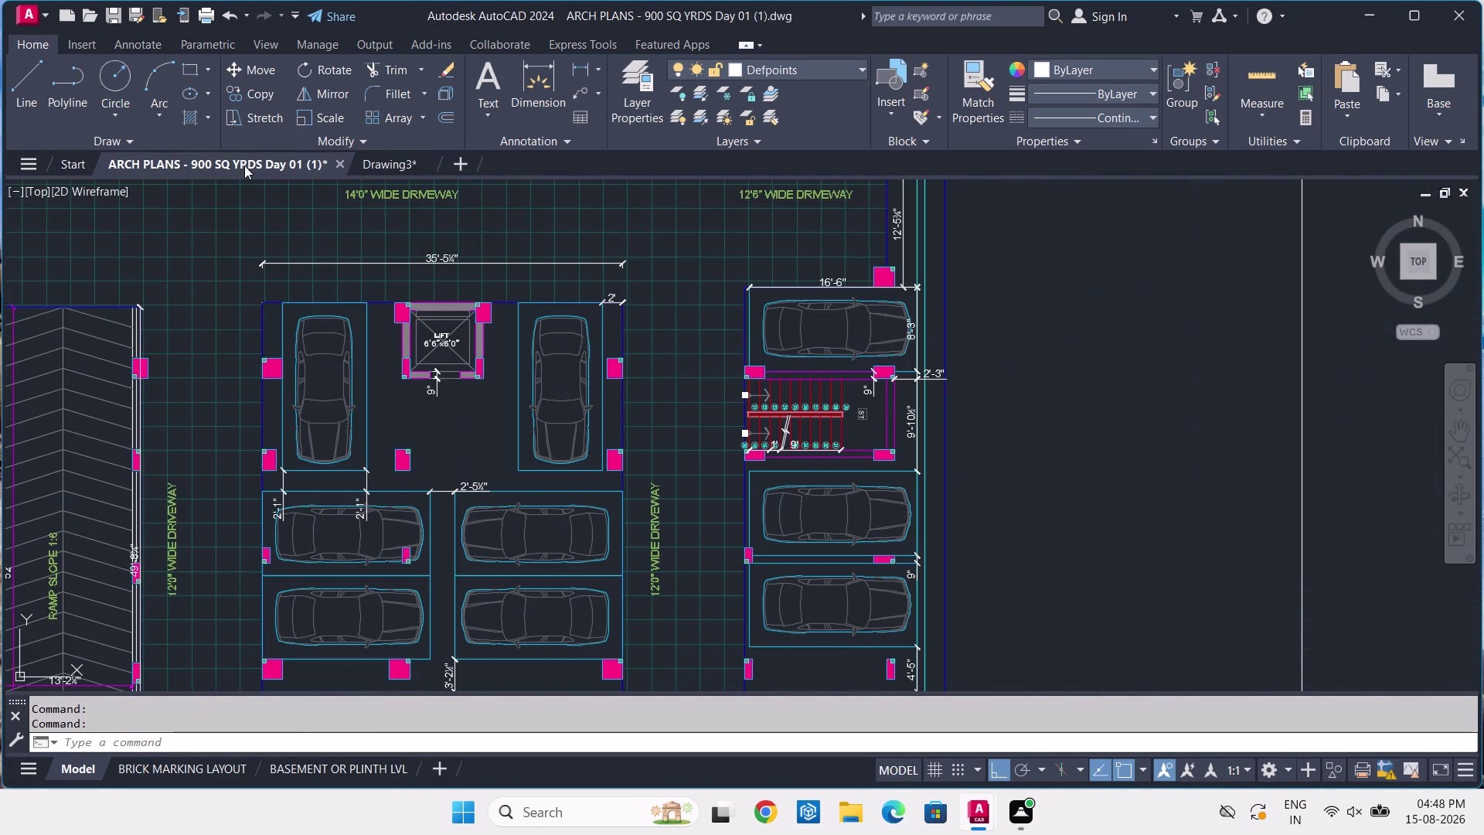
scroll(down, 3)
middle_drag(604, 399, 875, 337)
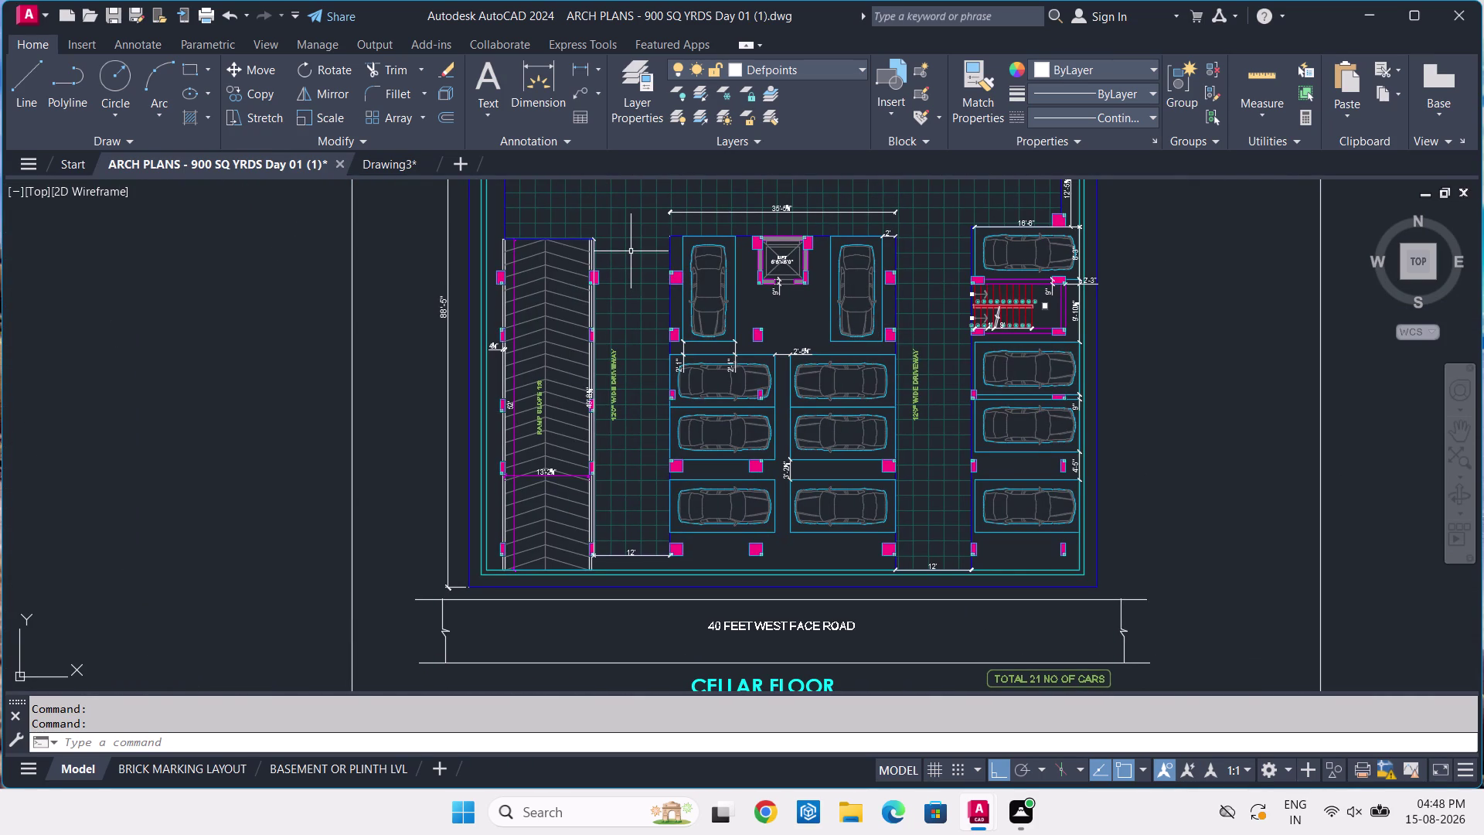
middle_drag(631, 252, 487, 305)
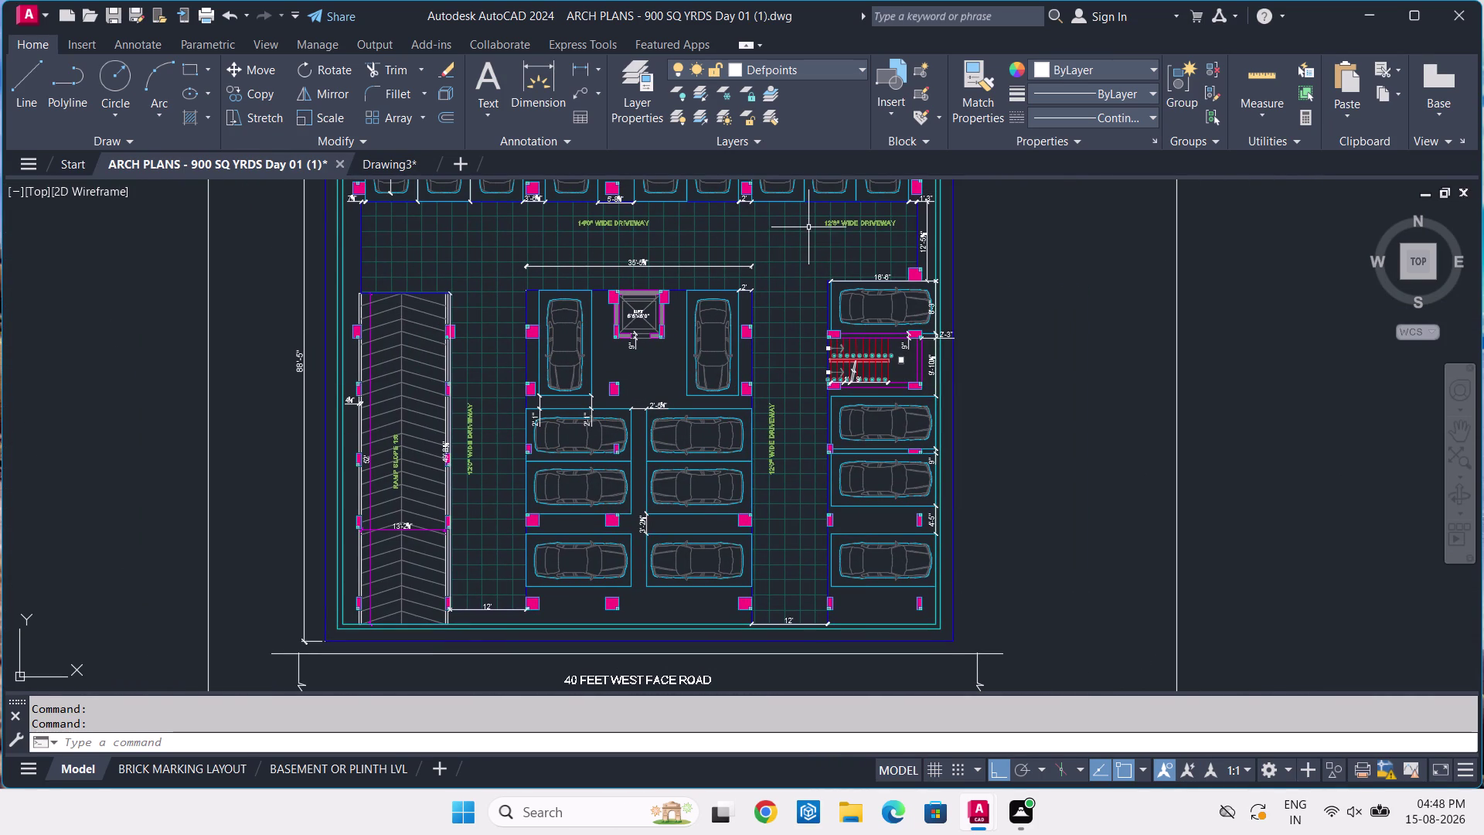
middle_drag(806, 231, 617, 346)
middle_drag(610, 388, 725, 289)
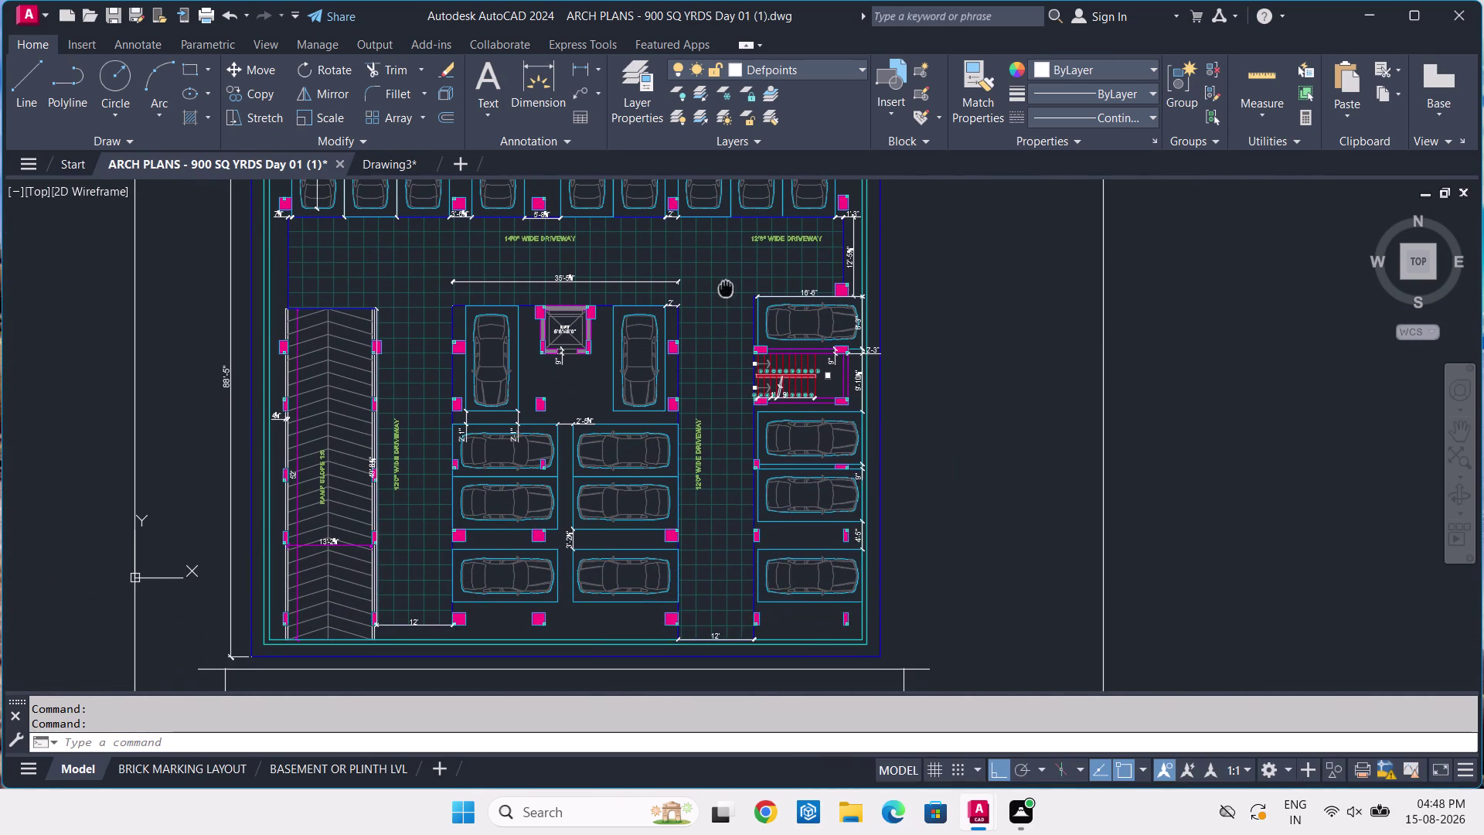
middle_drag(725, 289, 726, 288)
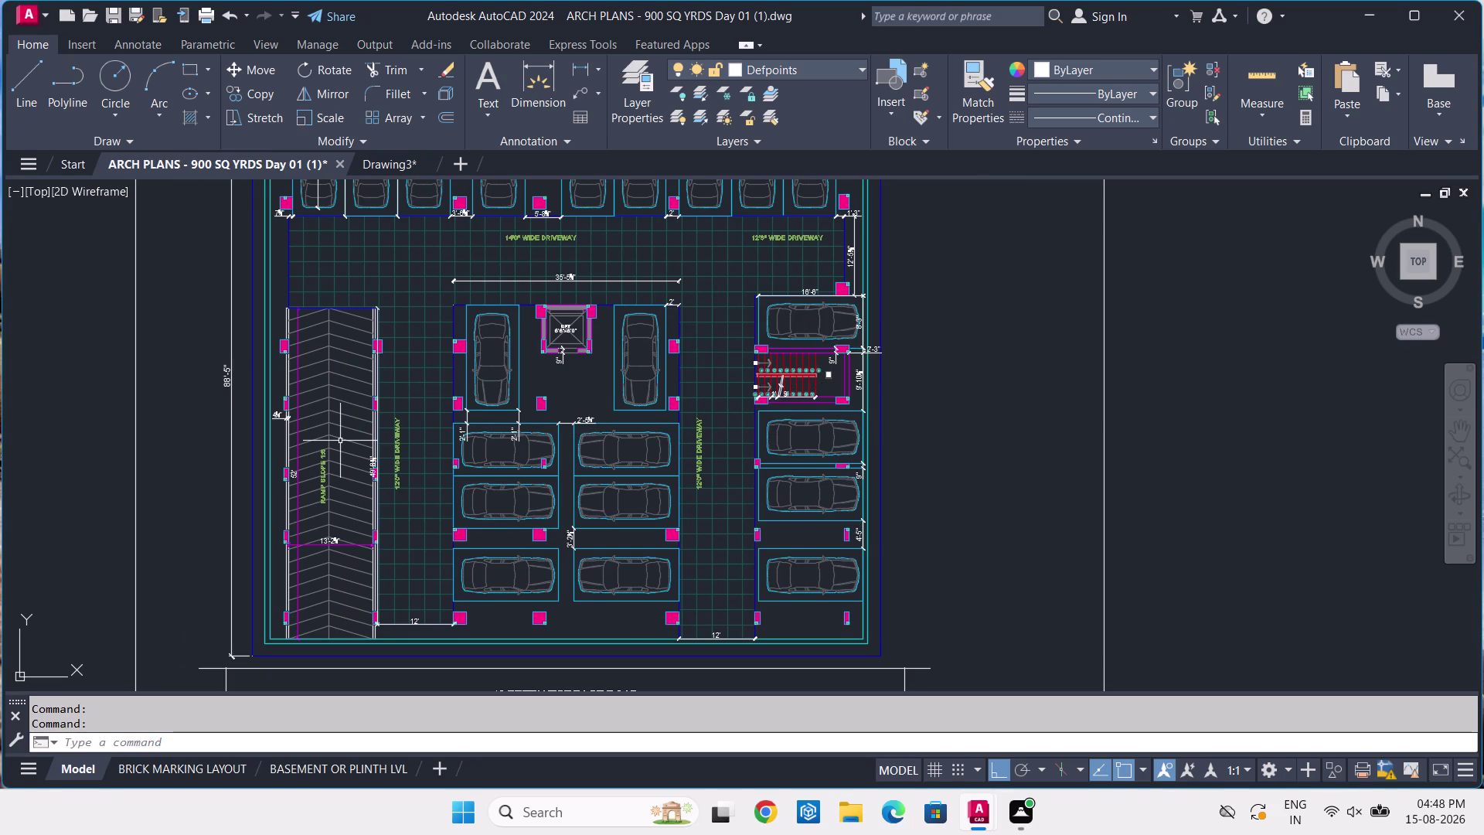
scroll(up, 3)
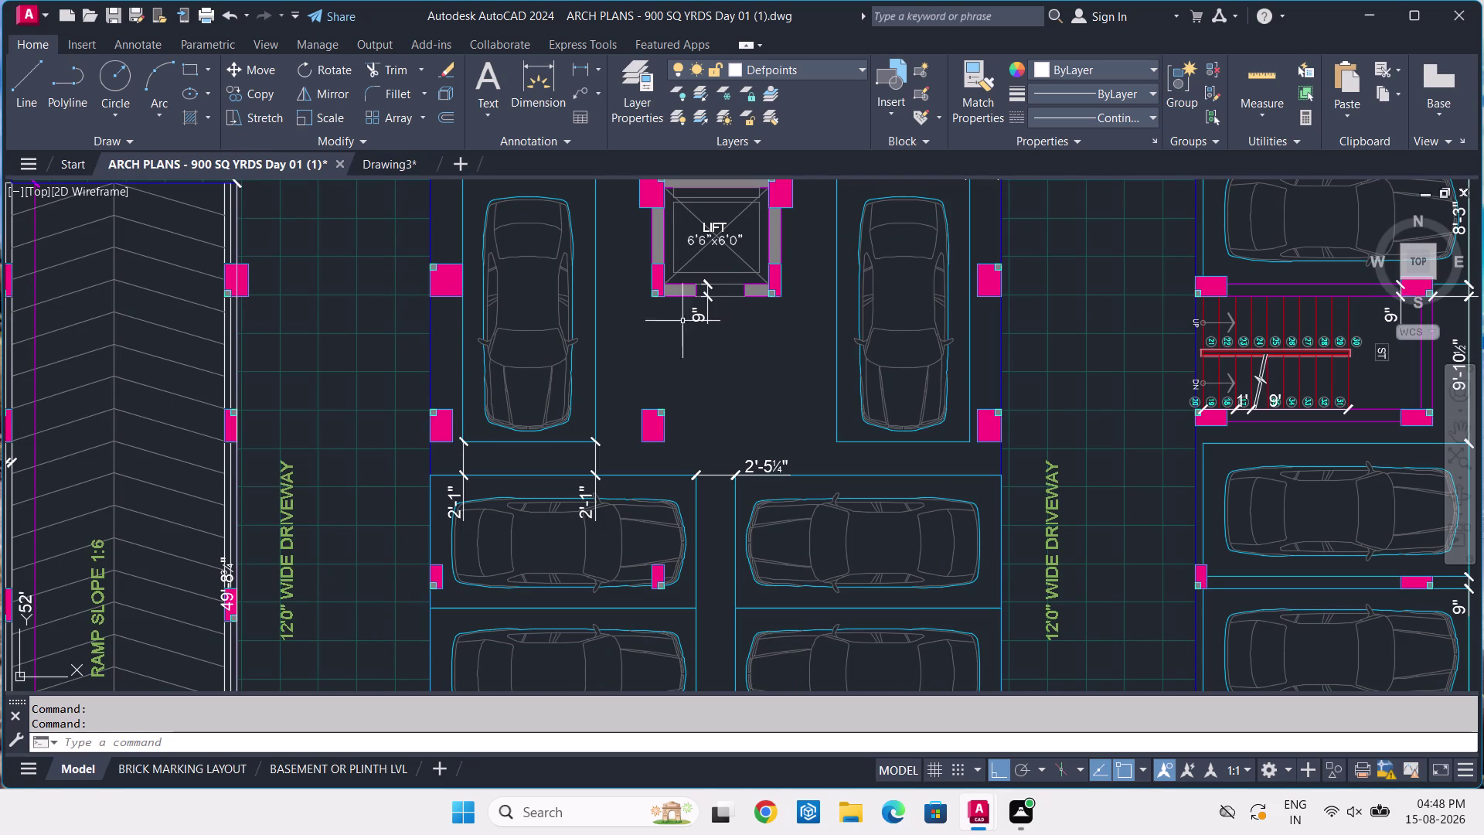
click(592, 315)
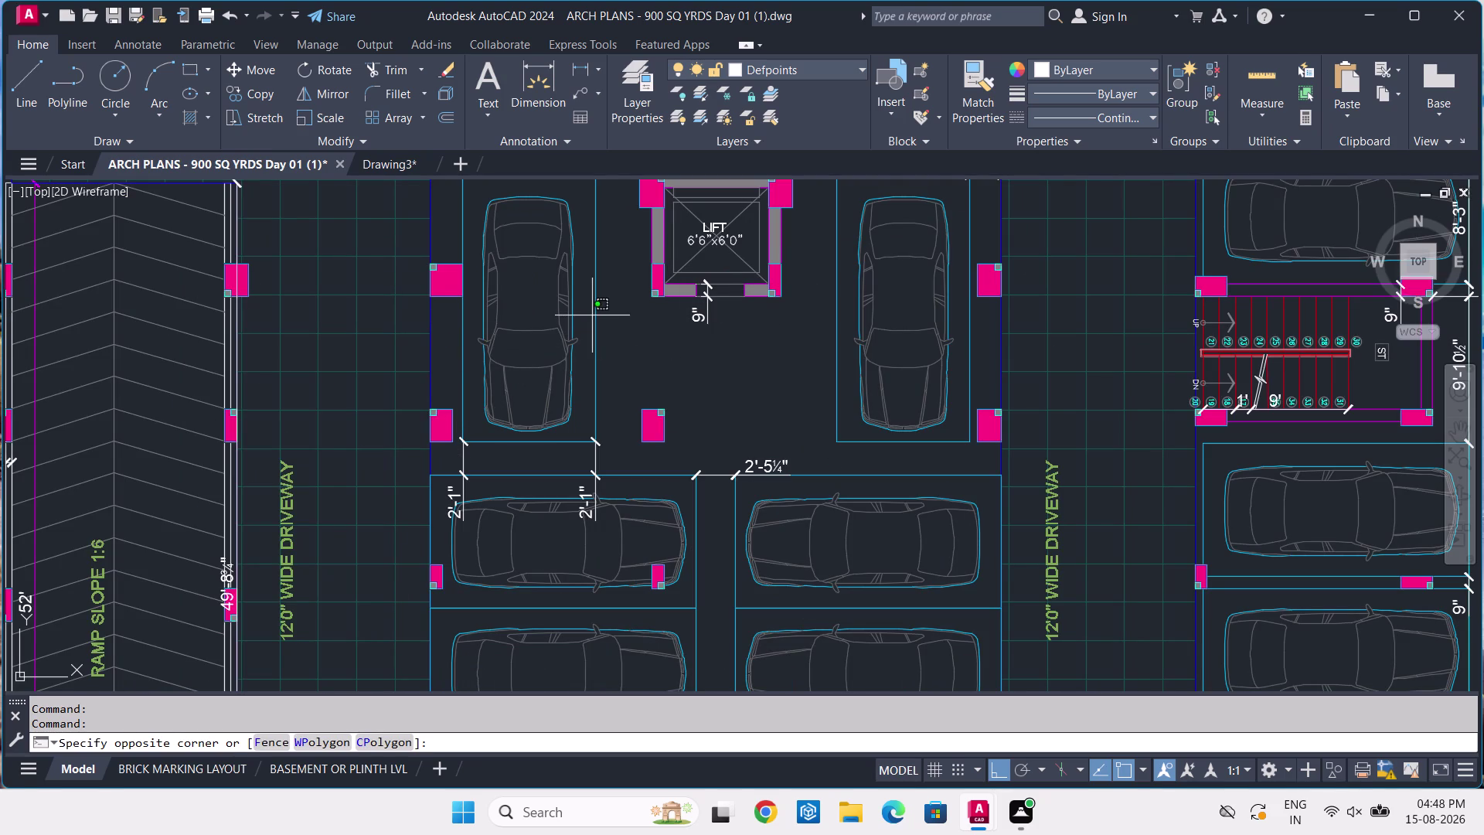
click(592, 315)
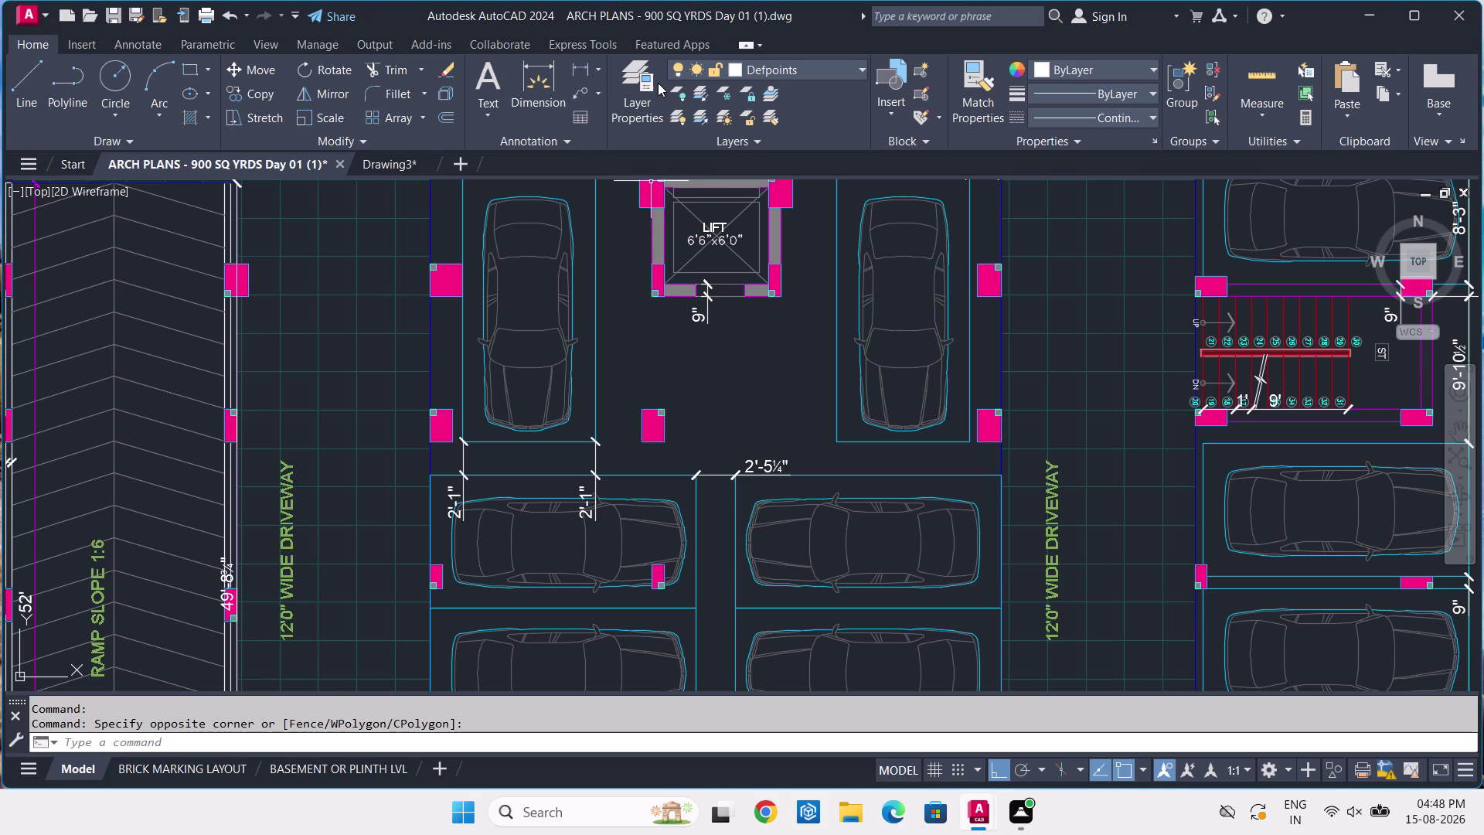
Open Layer Properties for ARCH PLANS and scroll through its layer list.
click(645, 71)
scroll(down, 3)
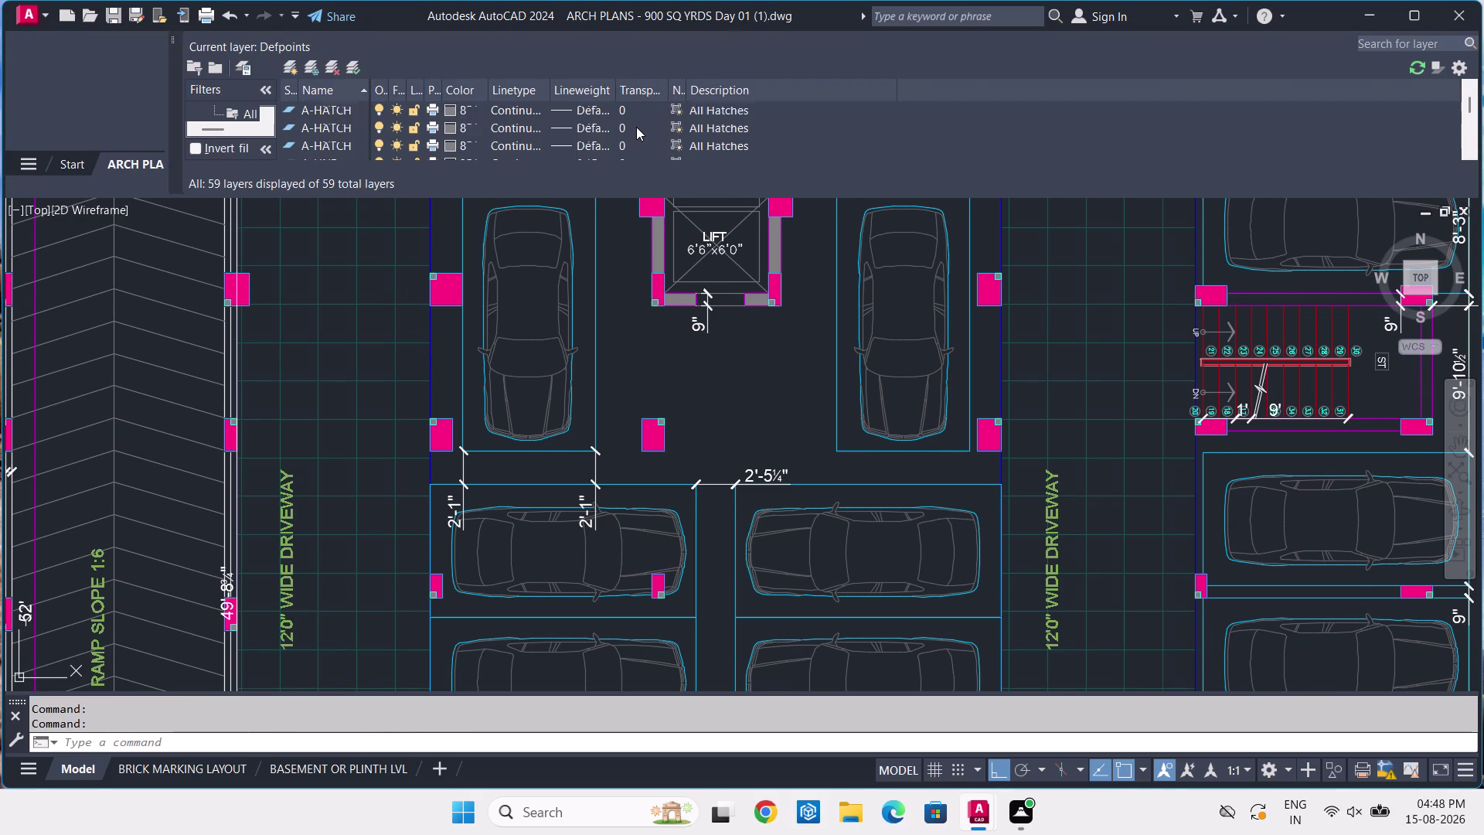
scroll(down, 3)
scroll(down, 3)
scroll(down, 3)
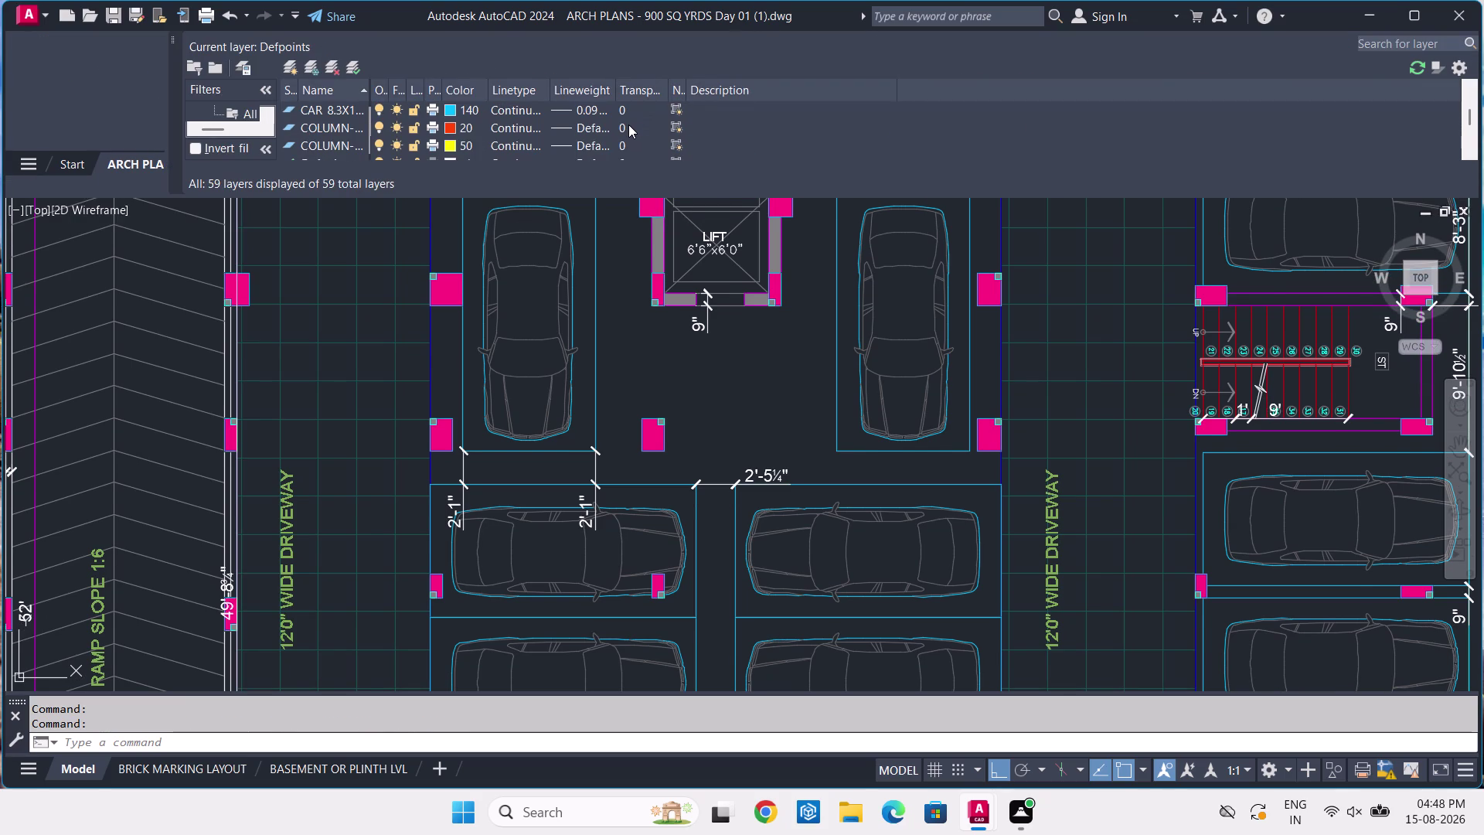
scroll(down, 3)
scroll(down, 3)
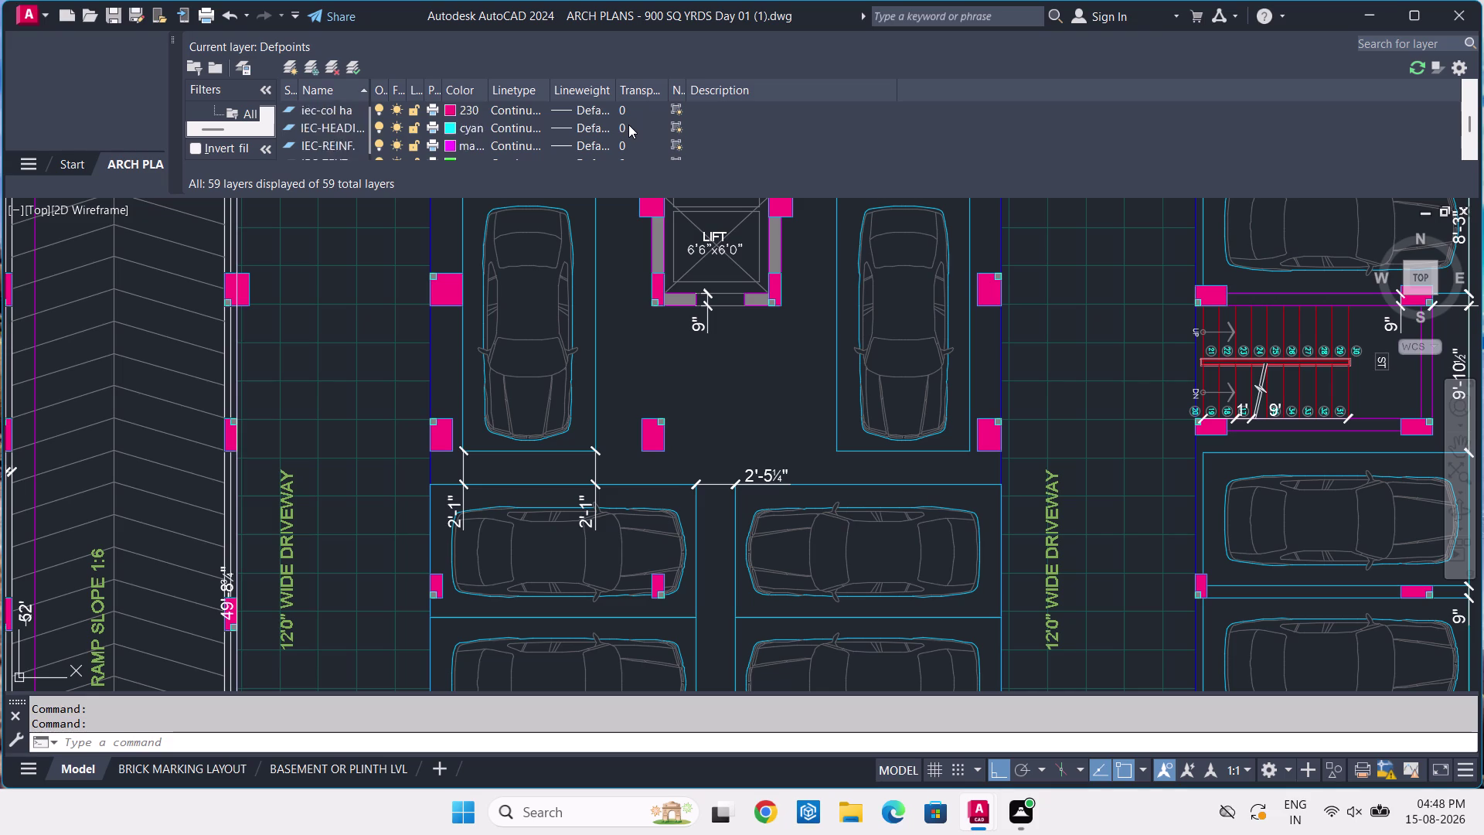
scroll(down, 3)
scroll(down, 3)
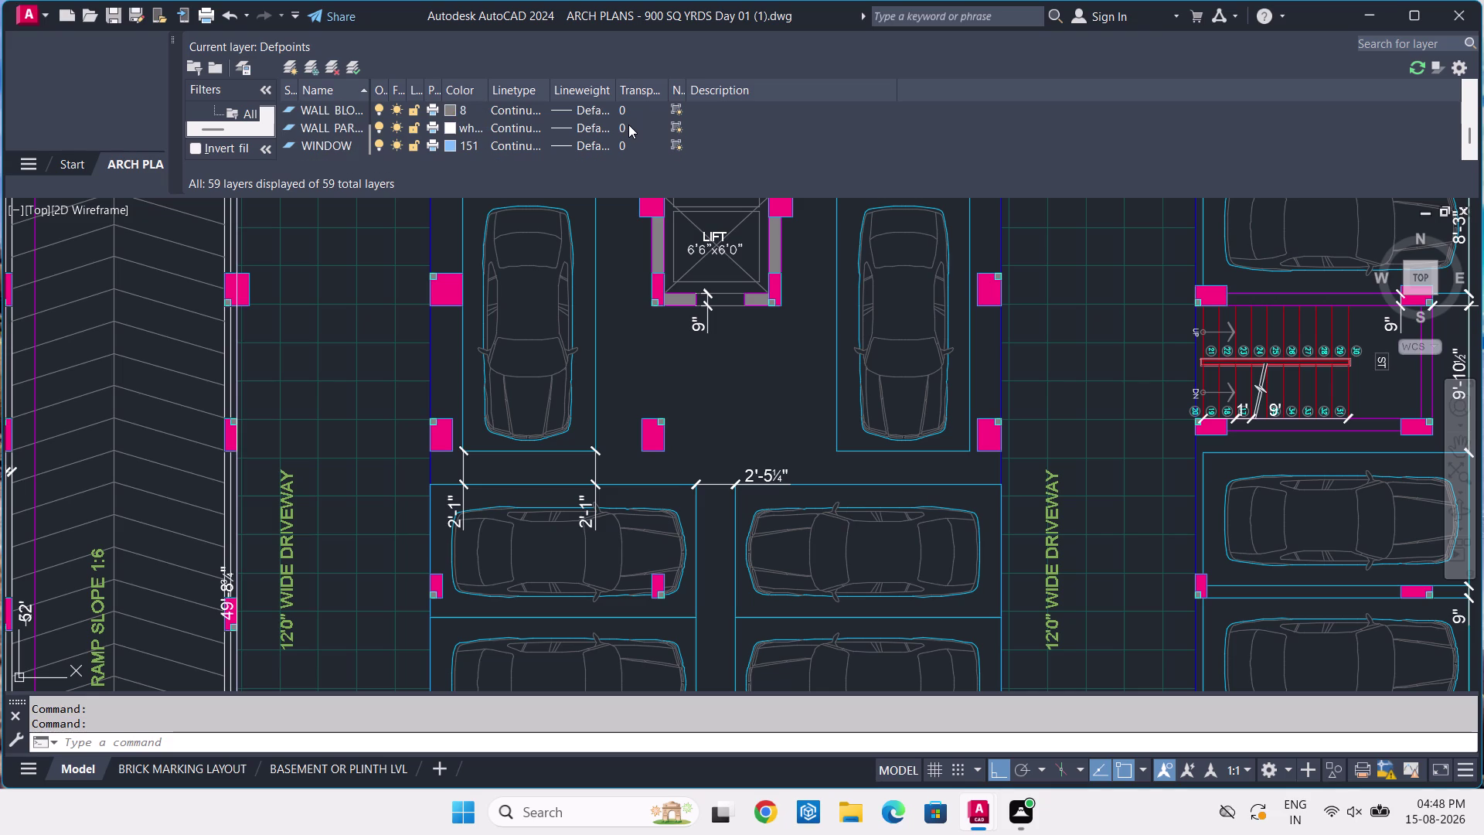
scroll(down, 3)
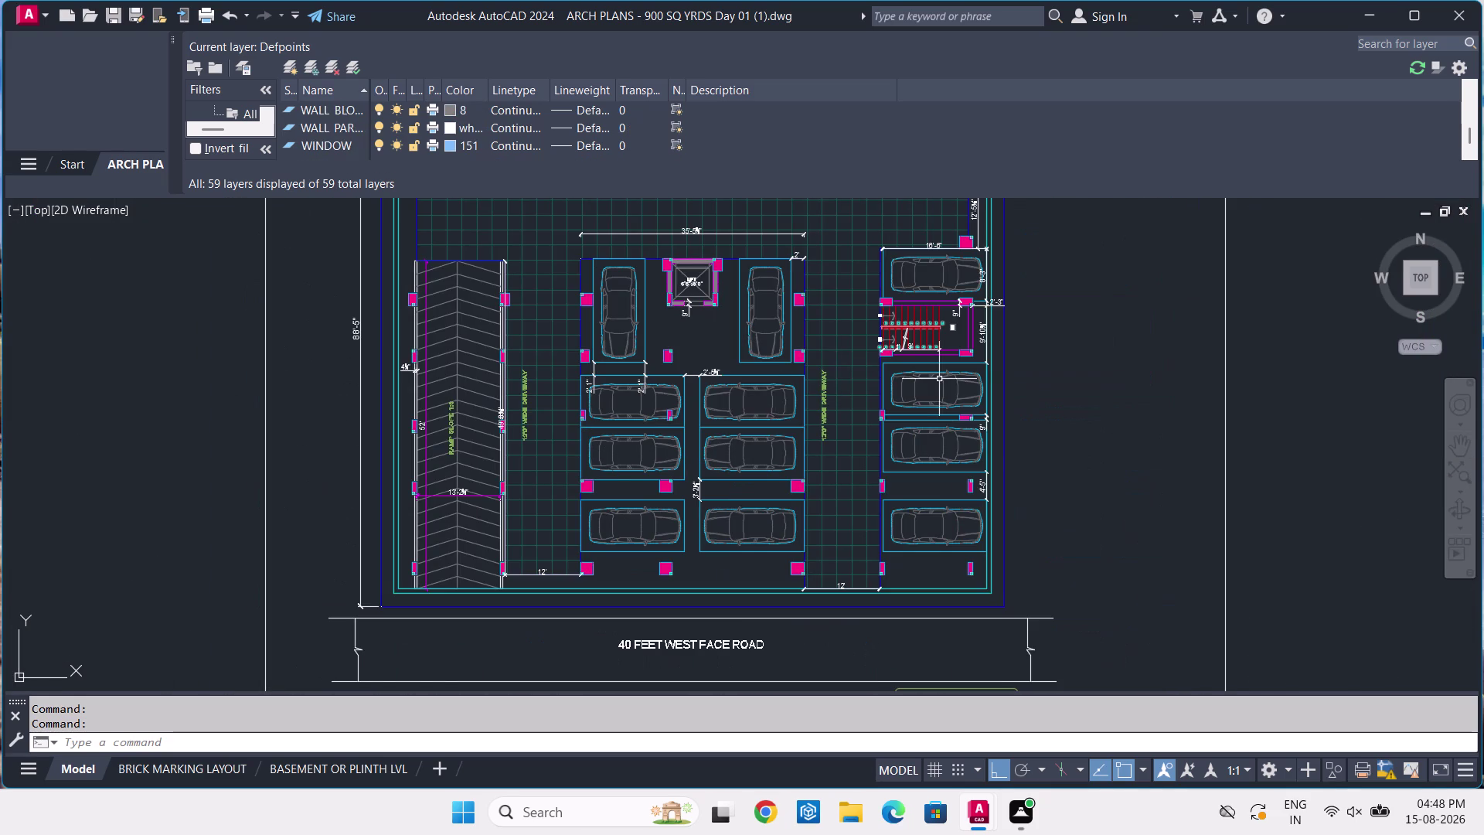
Pan and zoom to the reference top parking row with 8'-3" by 16'-6" bays.
middle_drag(1044, 362, 890, 308)
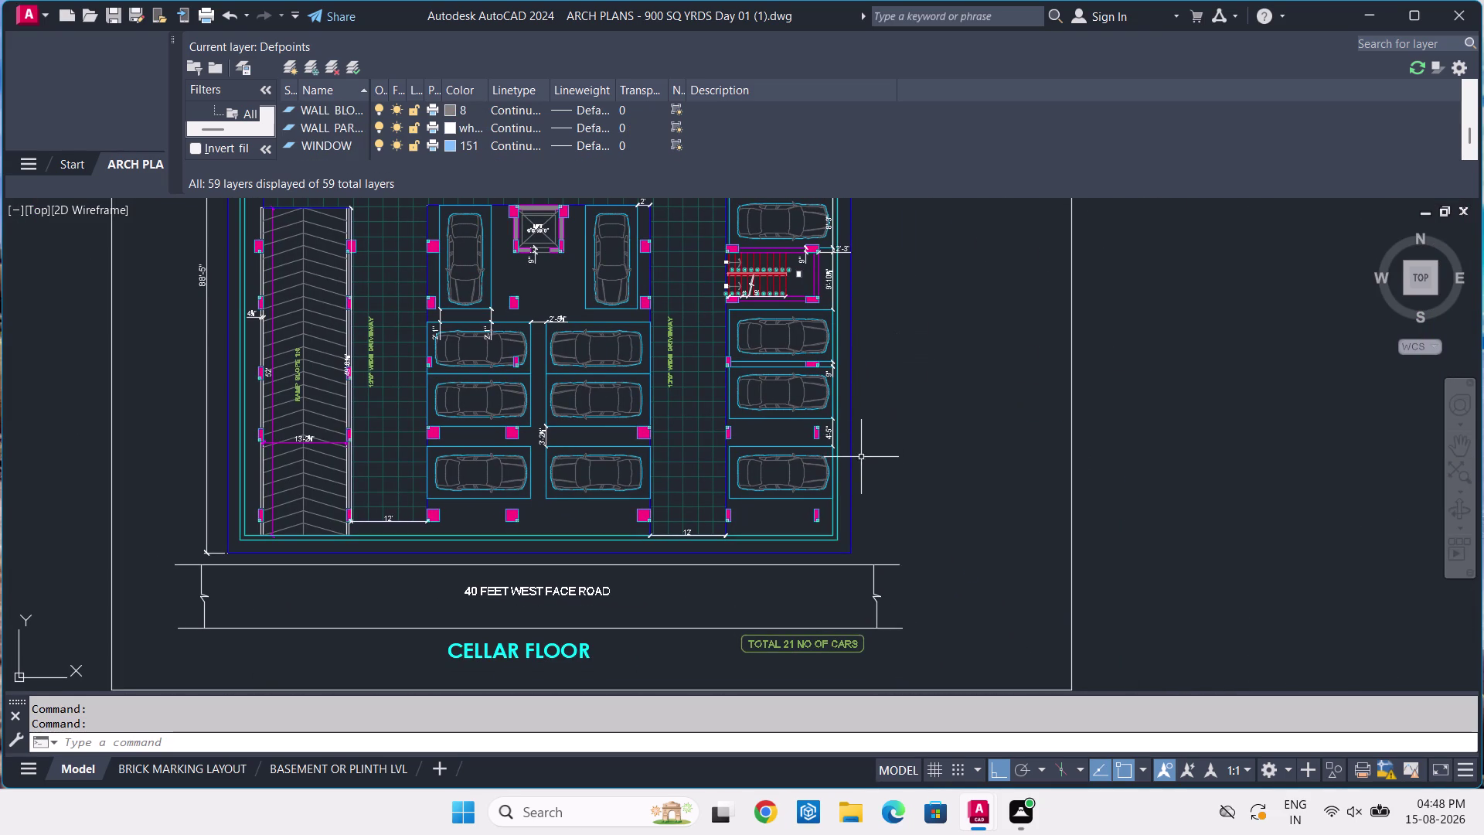
middle_drag(896, 466, 922, 318)
middle_drag(621, 309, 647, 346)
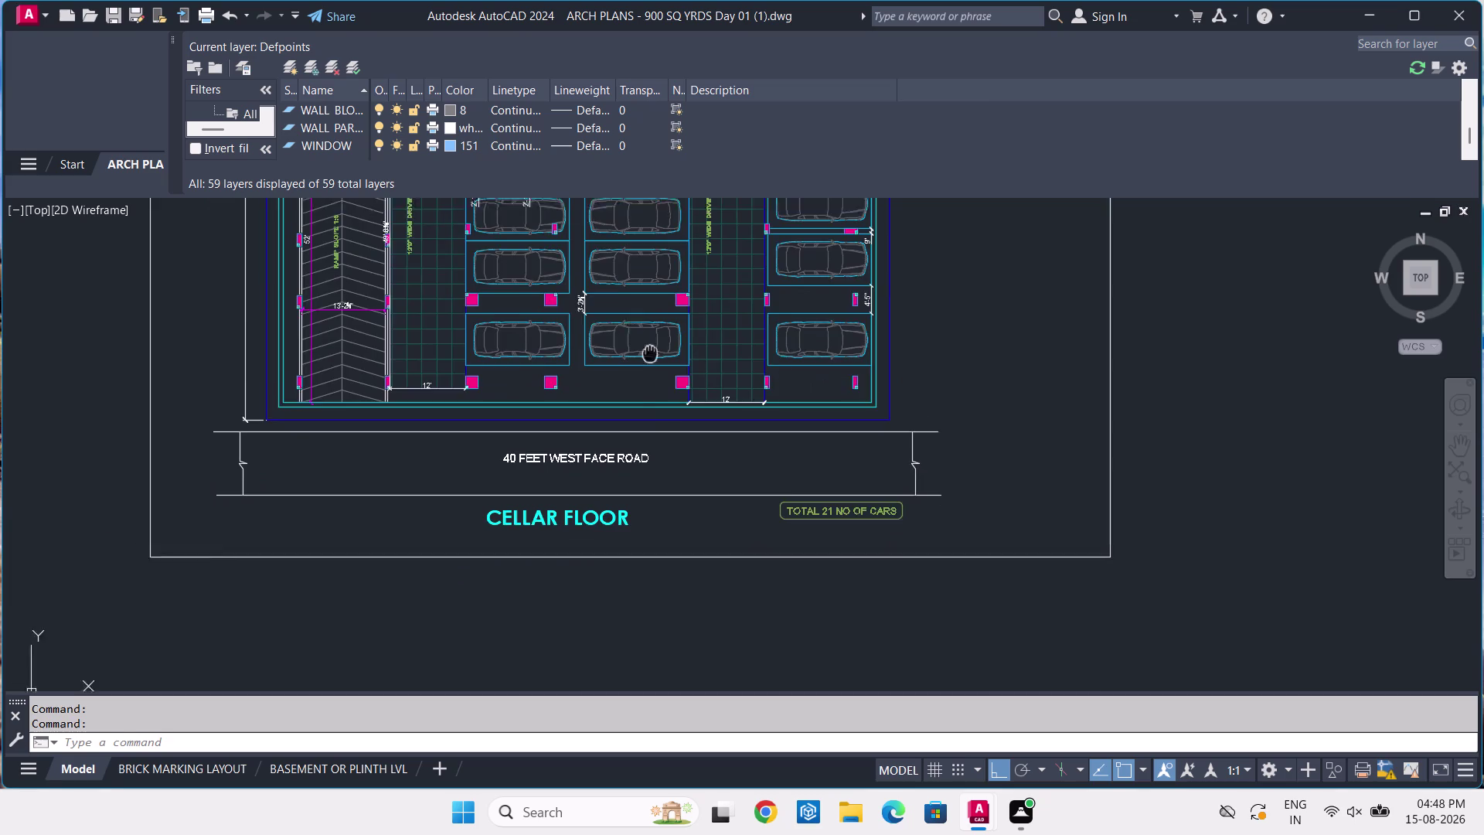
middle_drag(647, 346, 653, 635)
middle_drag(603, 503, 580, 632)
middle_drag(512, 490, 513, 493)
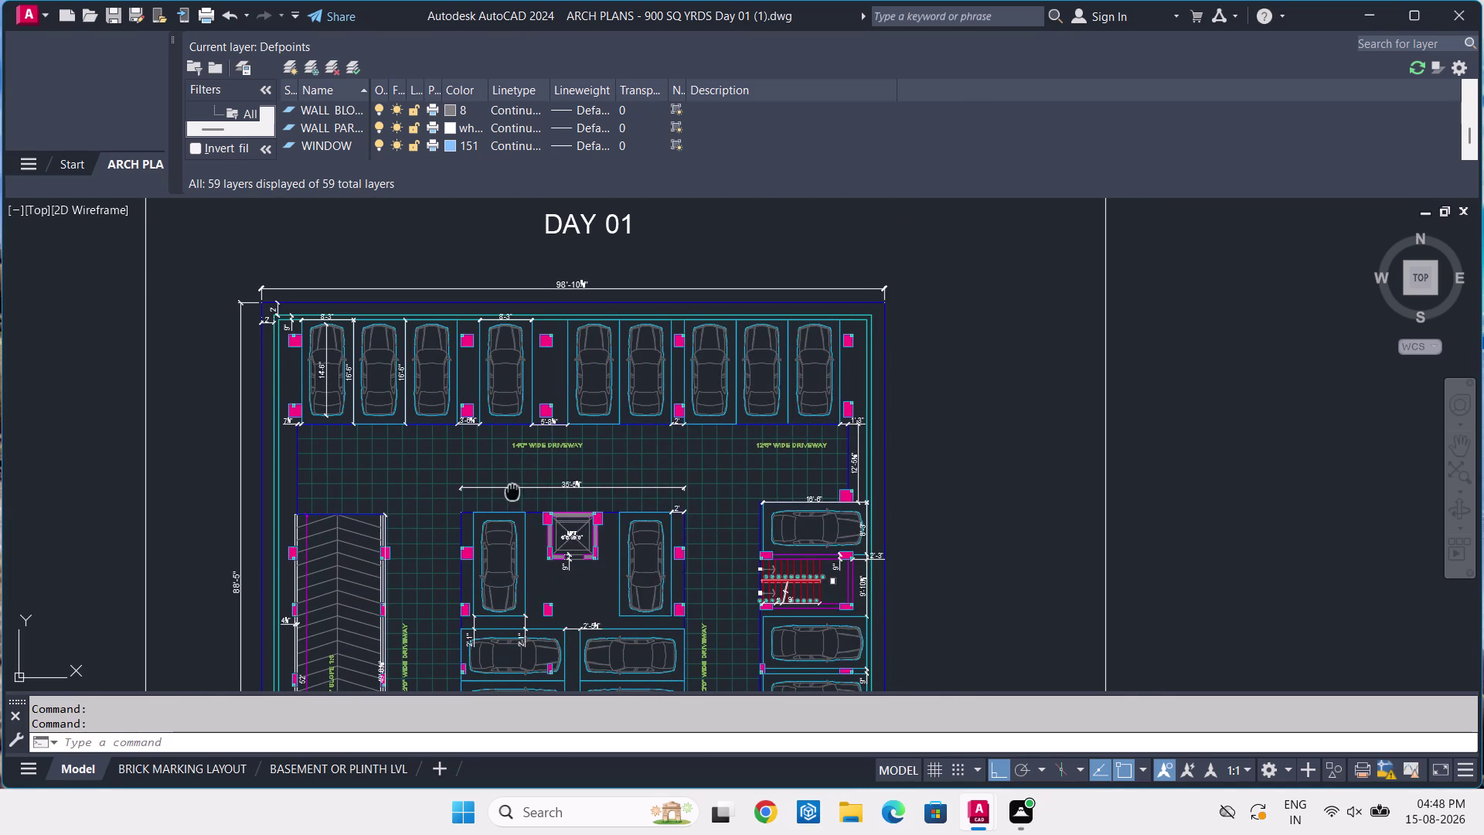
middle_drag(513, 494, 524, 547)
scroll(up, 3)
scroll(up, 3)
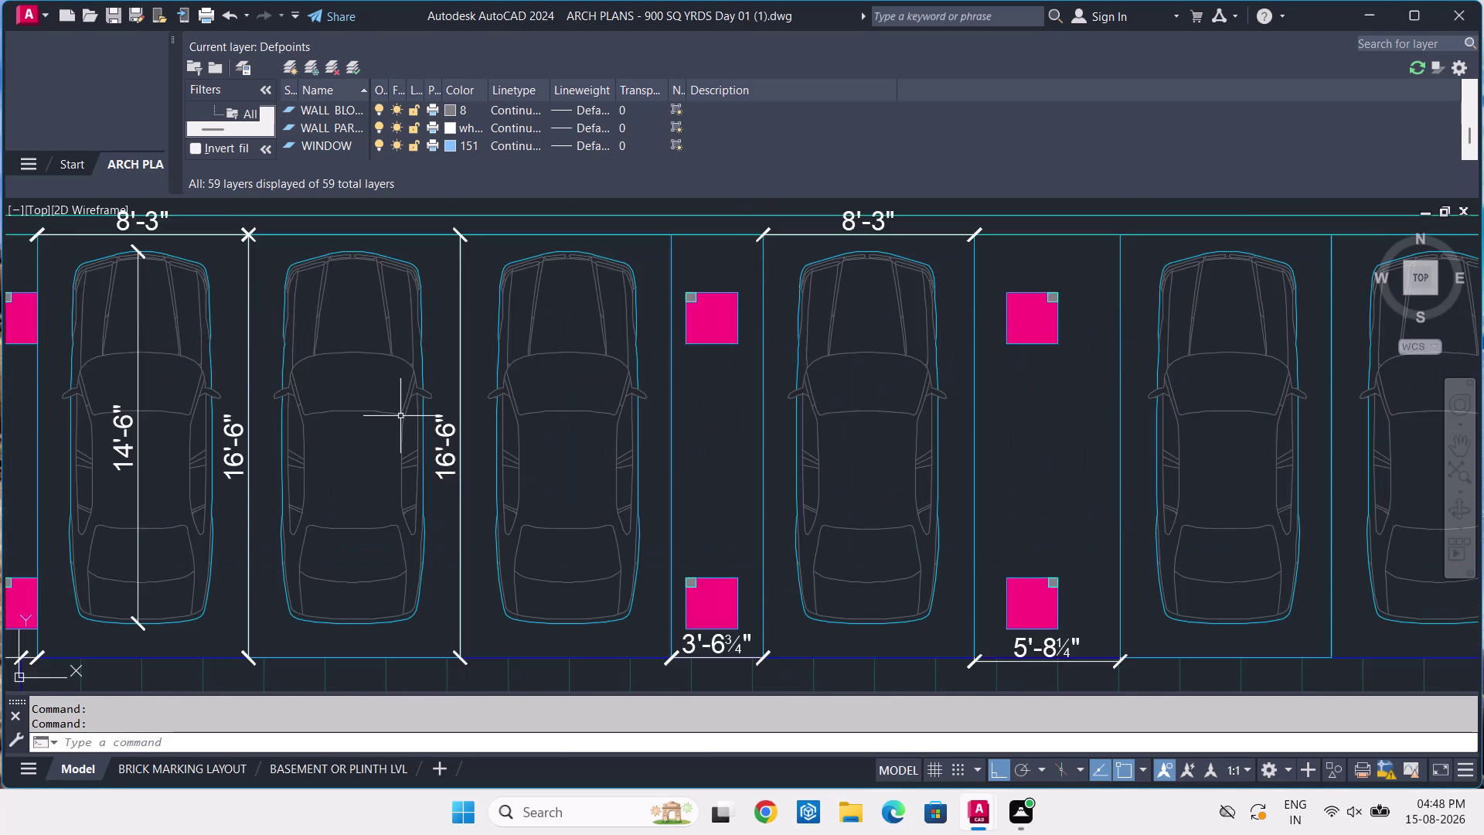
scroll(up, 3)
scroll(down, 3)
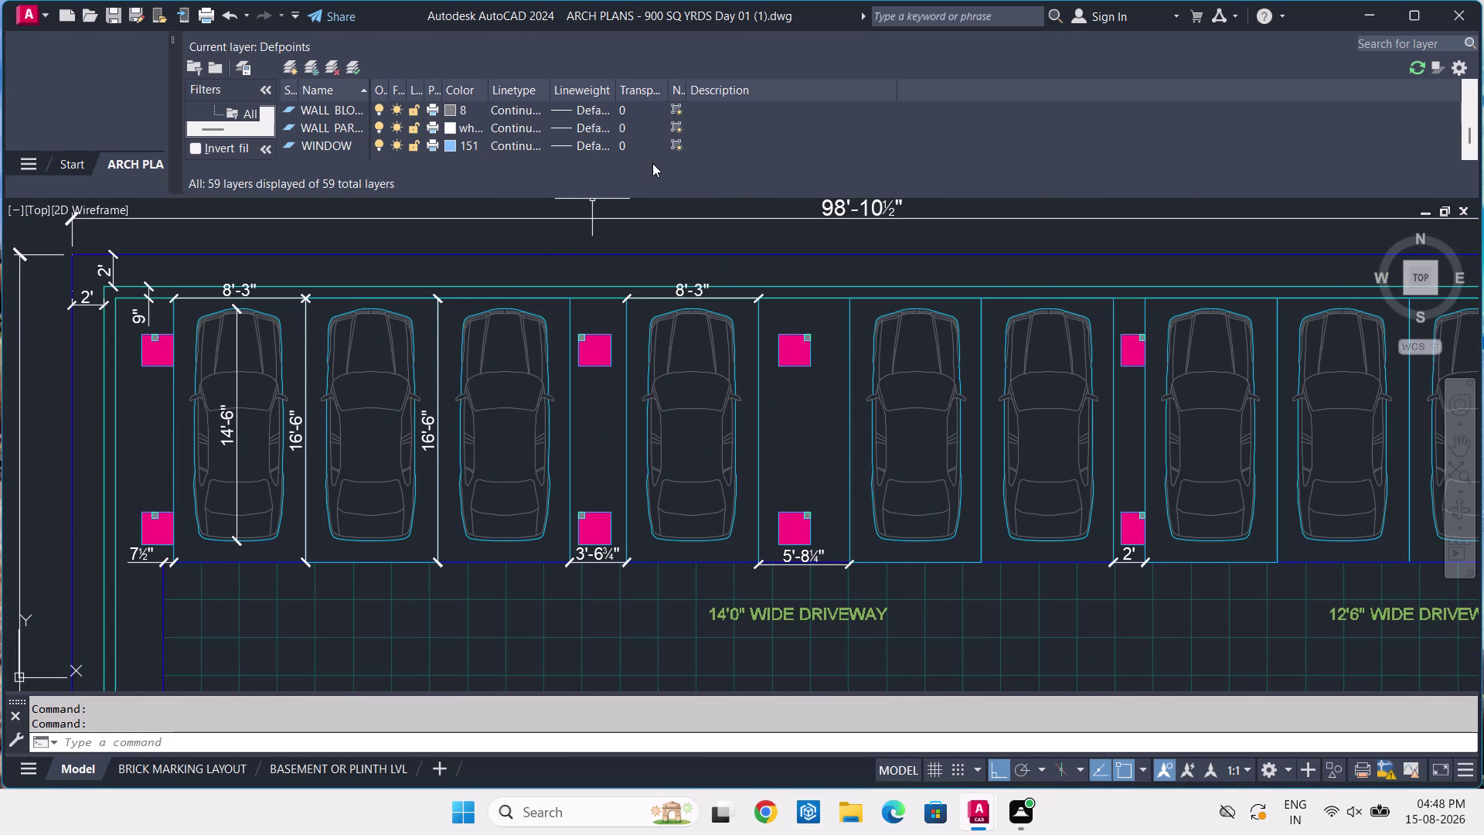
key(Escape)
click(169, 34)
click(176, 41)
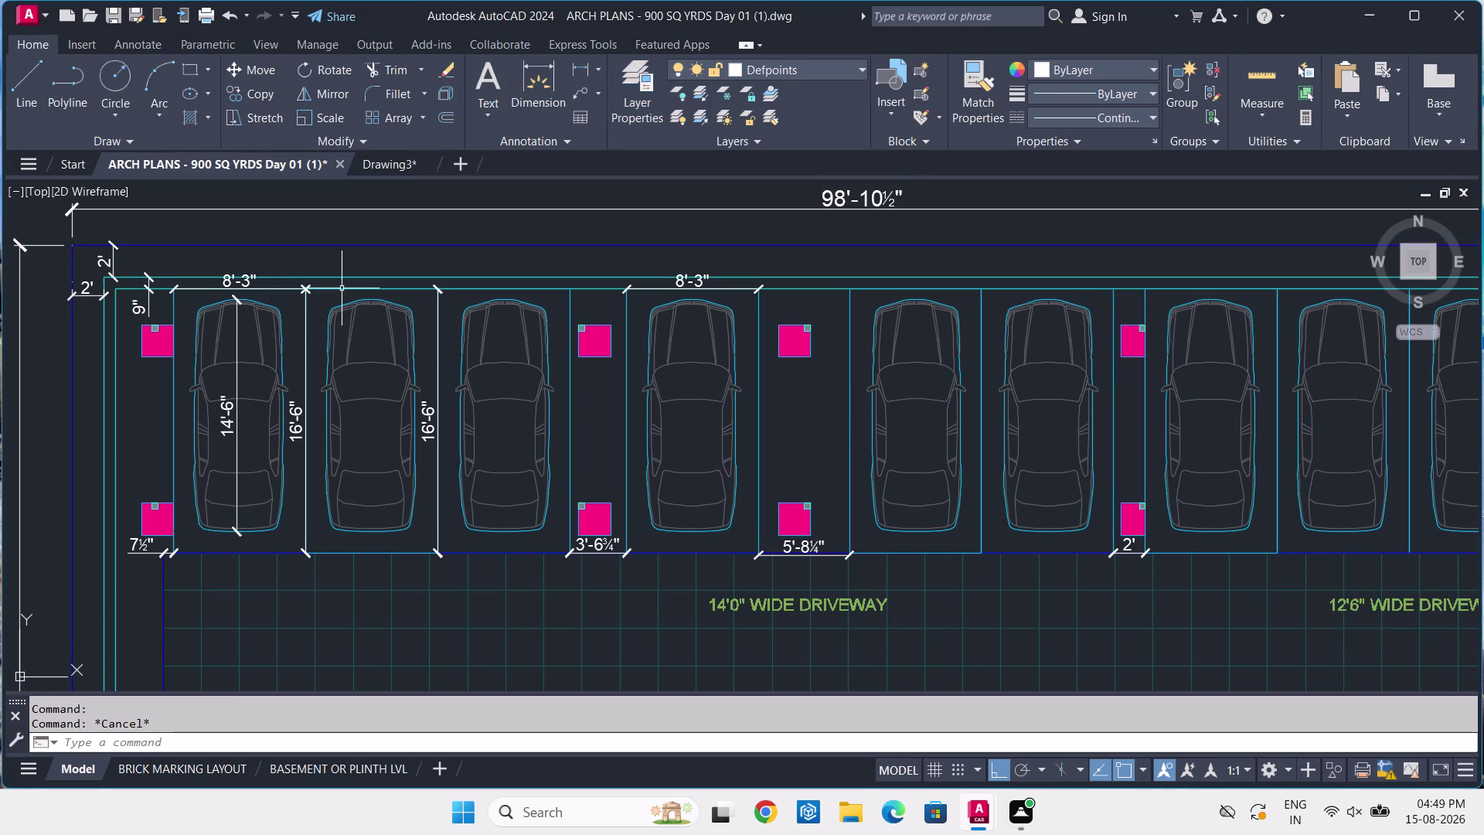
click(342, 289)
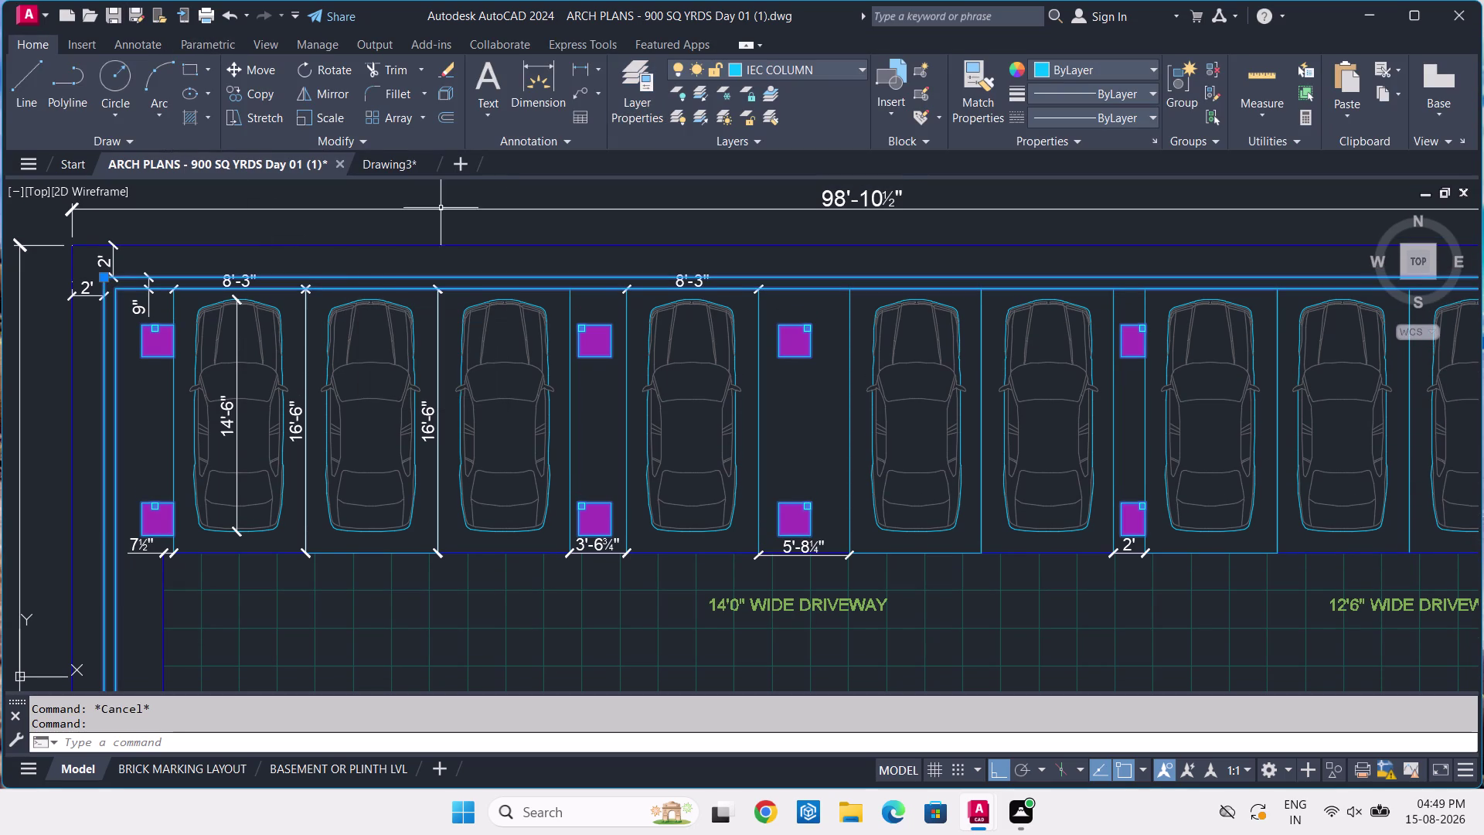
click(821, 71)
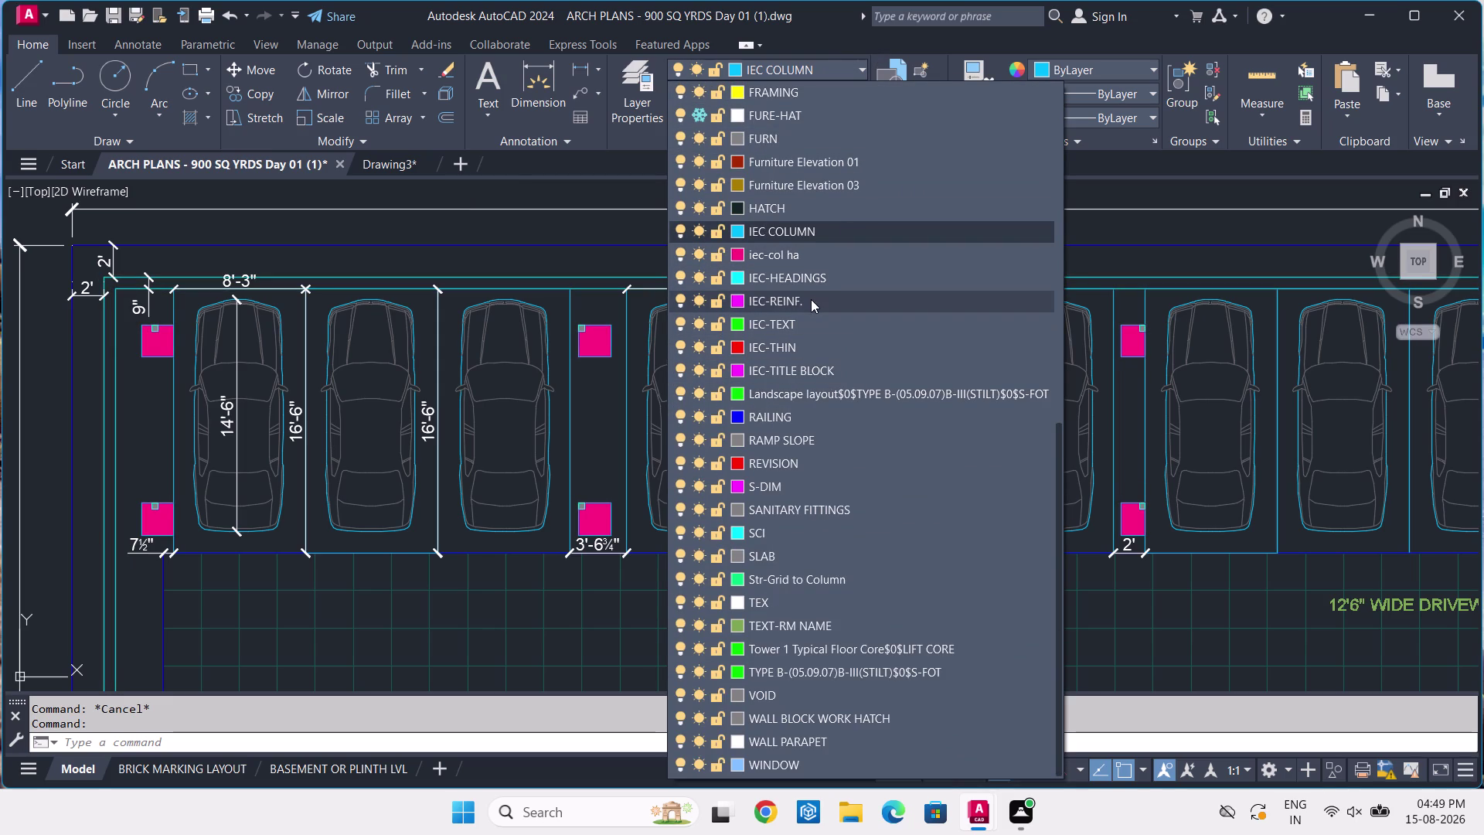
middle_drag(478, 372, 438, 310)
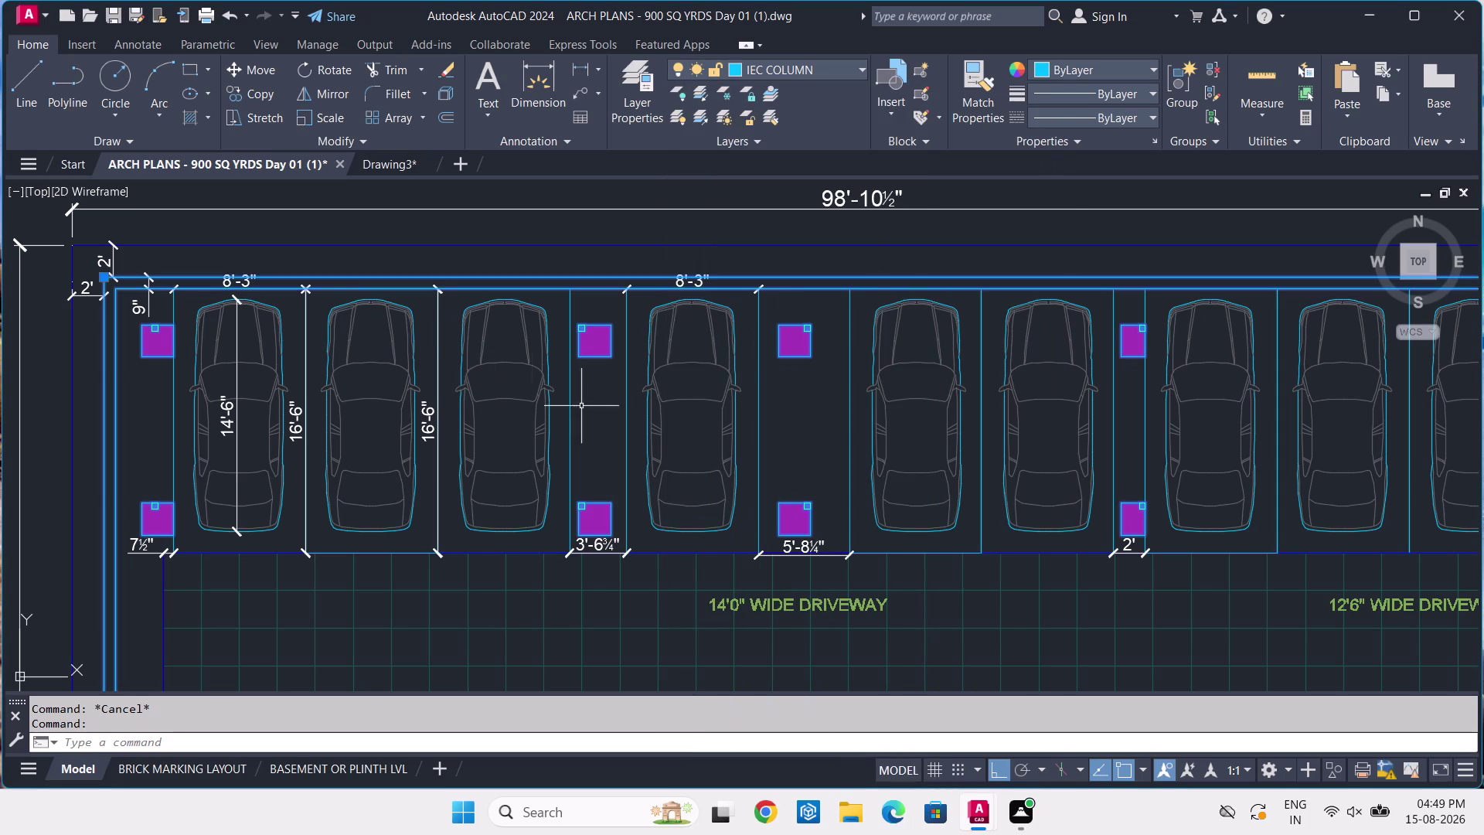
key(Escape)
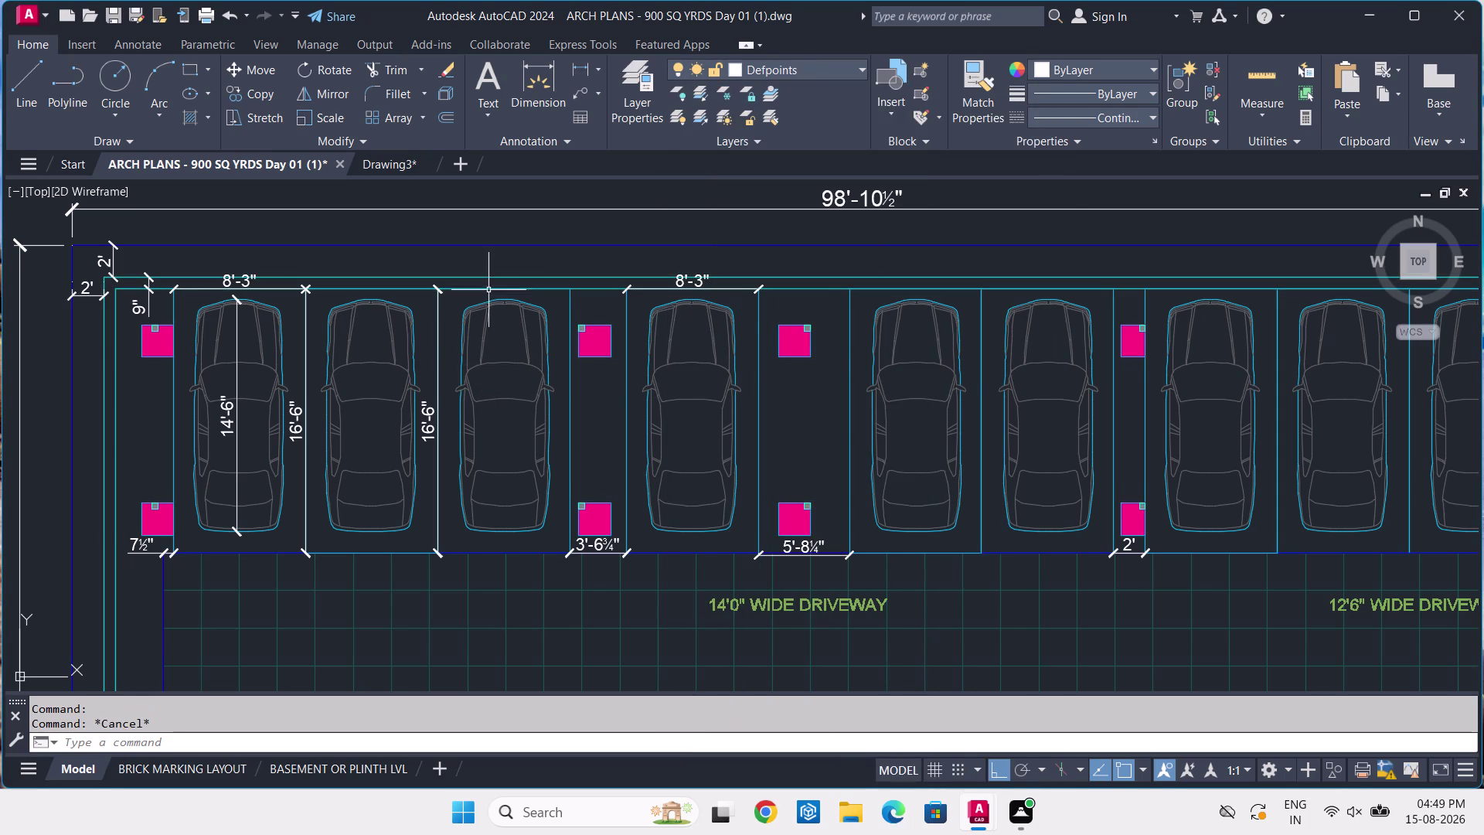
scroll(down, 3)
middle_drag(768, 505, 700, 394)
scroll(up, 3)
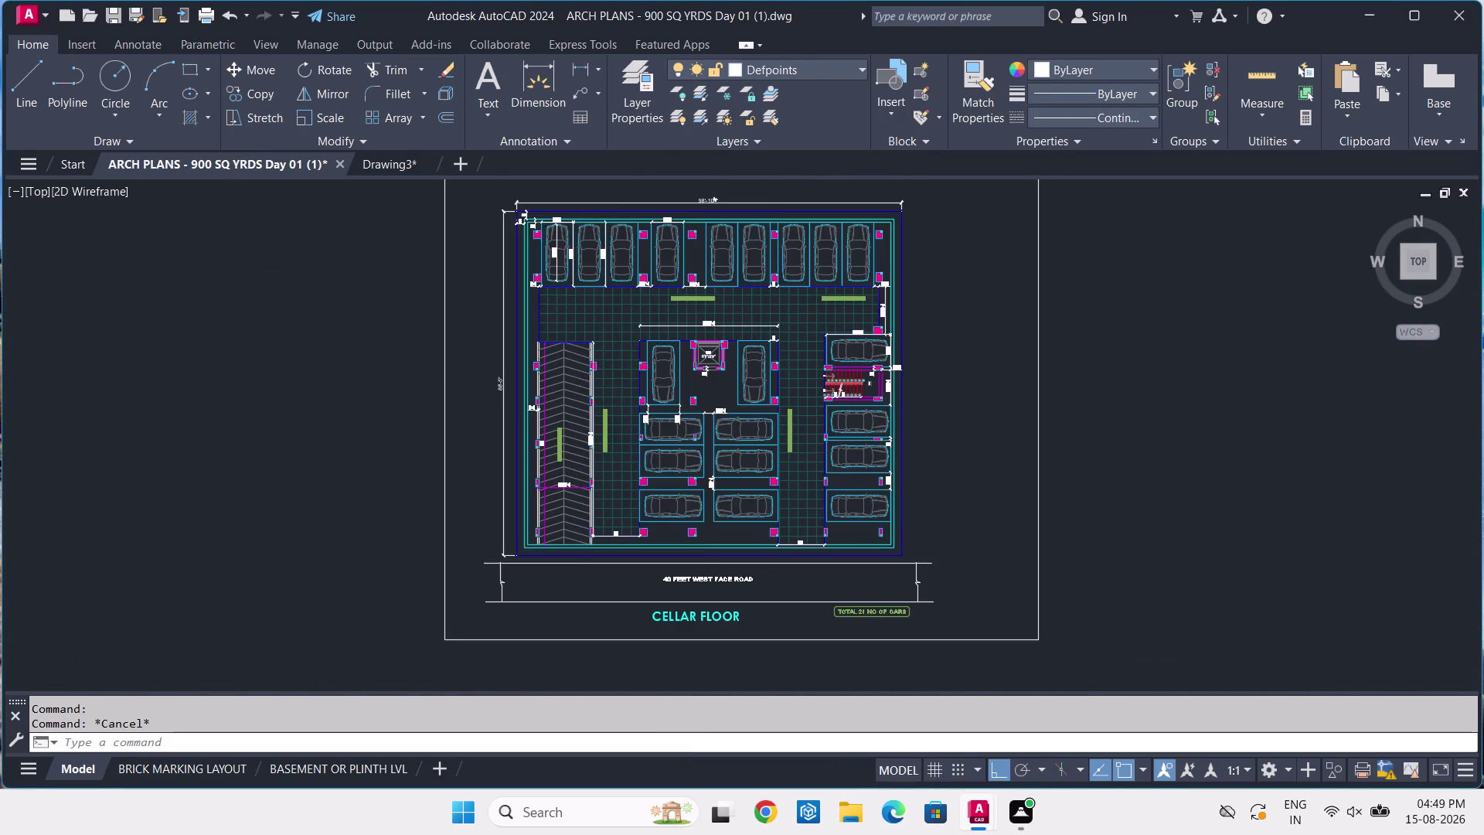
click(768, 63)
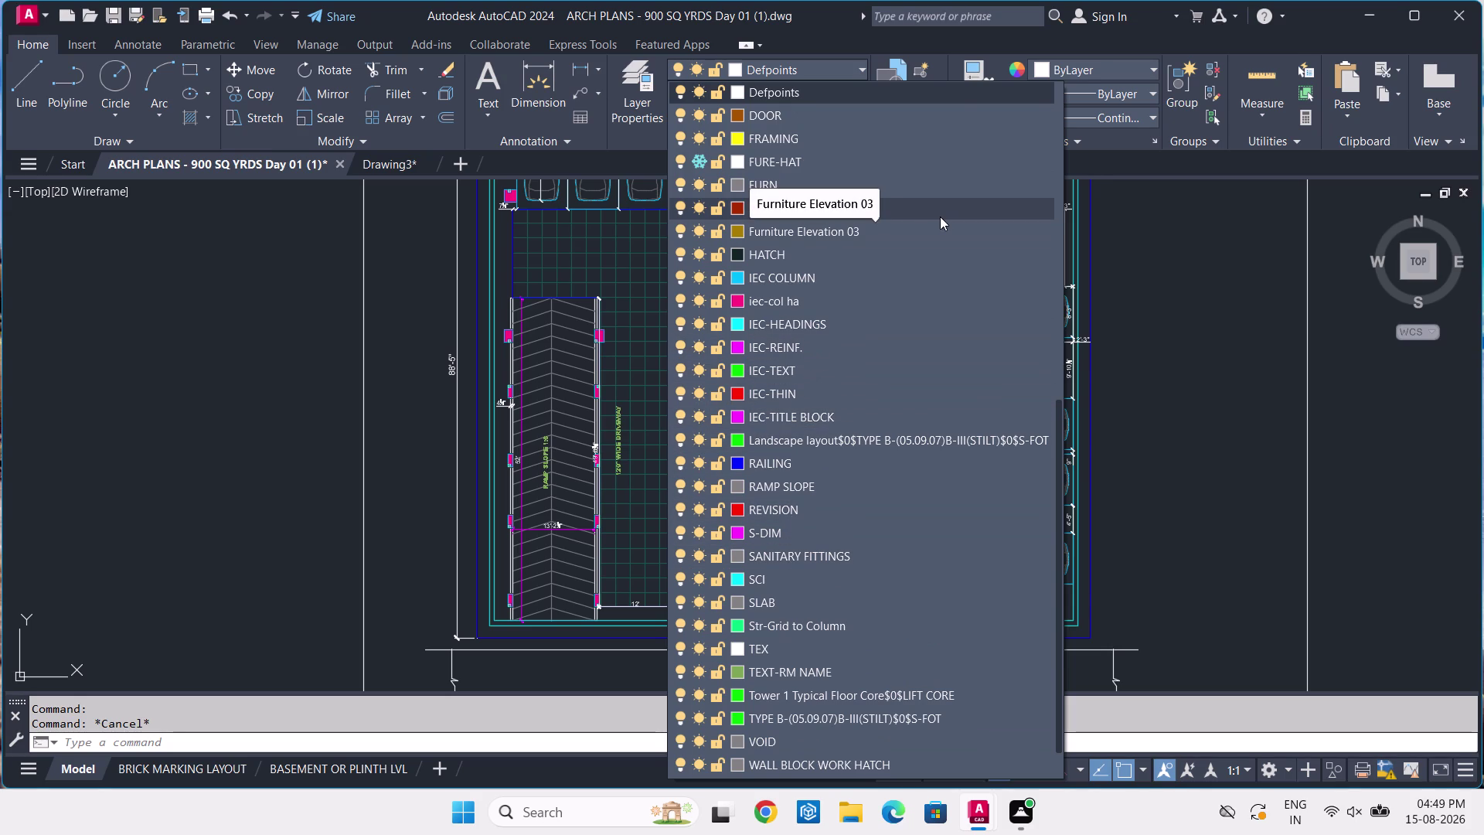
key(Escape)
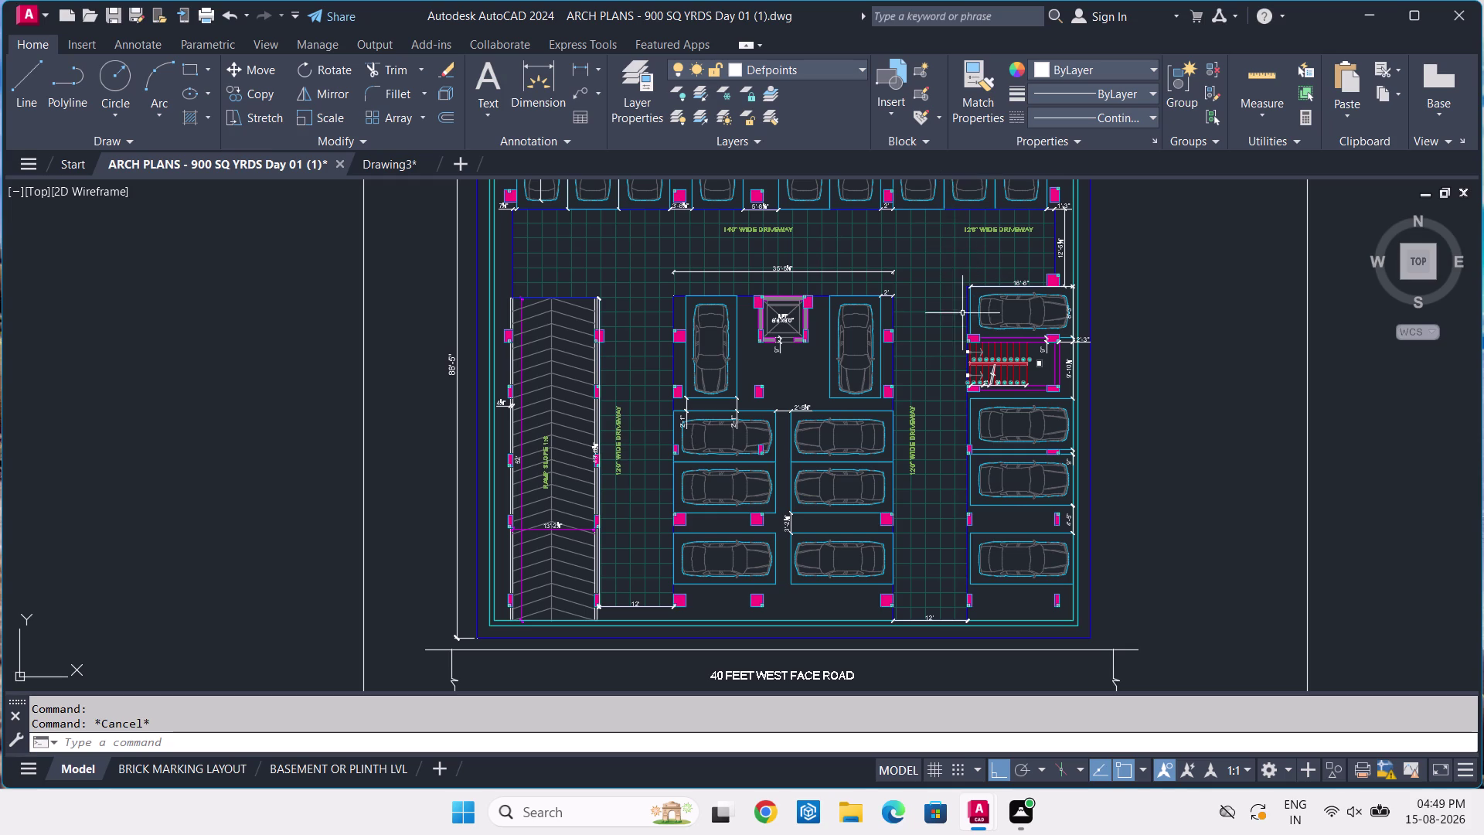
middle_drag(653, 302, 701, 427)
middle_drag(684, 391, 702, 431)
middle_drag(624, 289, 645, 347)
scroll(up, 3)
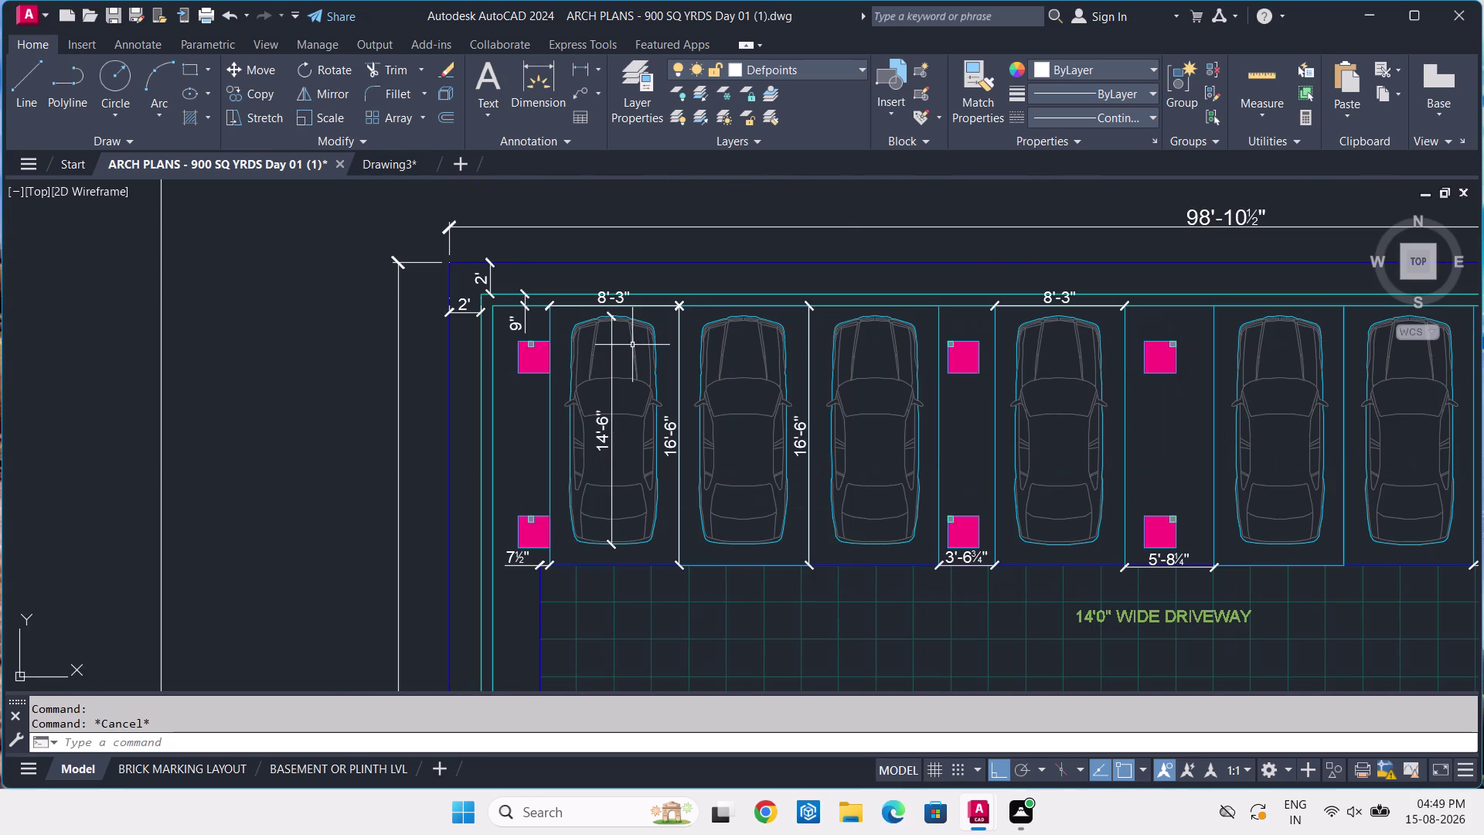
scroll(up, 3)
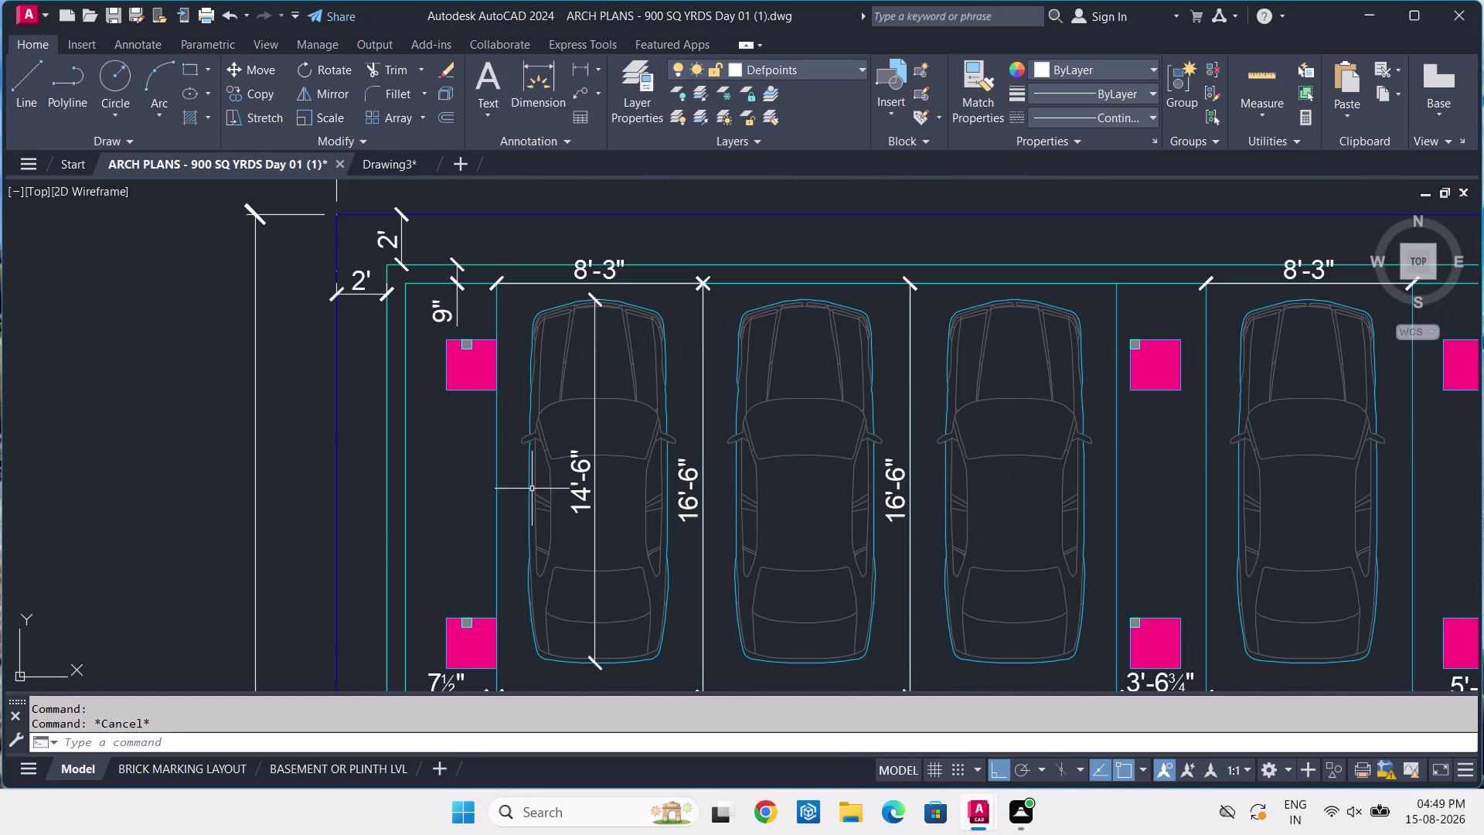
middle_drag(501, 438, 500, 402)
scroll(up, 3)
scroll(down, 3)
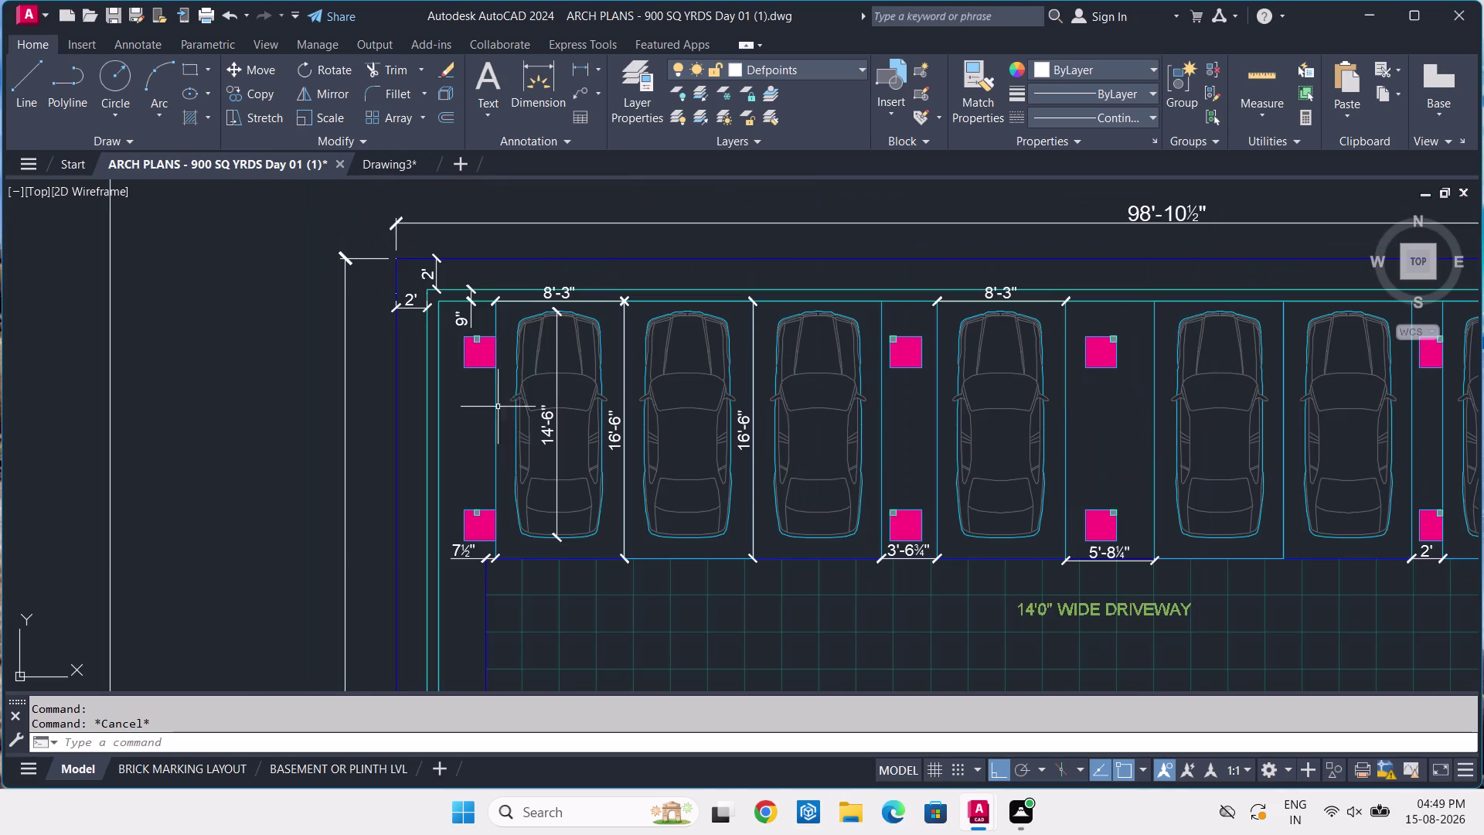
middle_drag(605, 538, 594, 494)
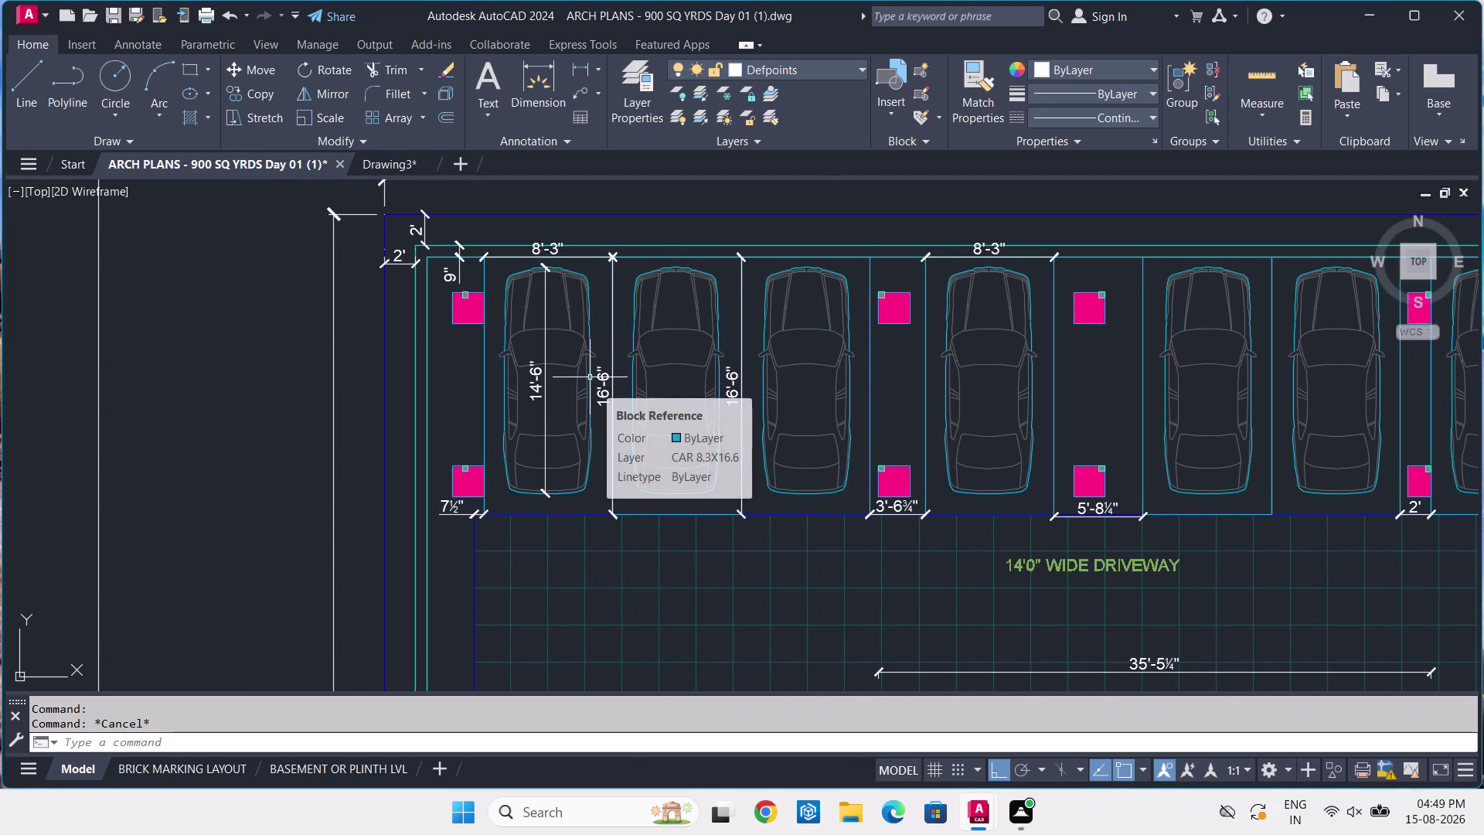
Select a car in Drawing3, recheck the ARCH PLANS top bays, and return to Drawing3.
click(389, 159)
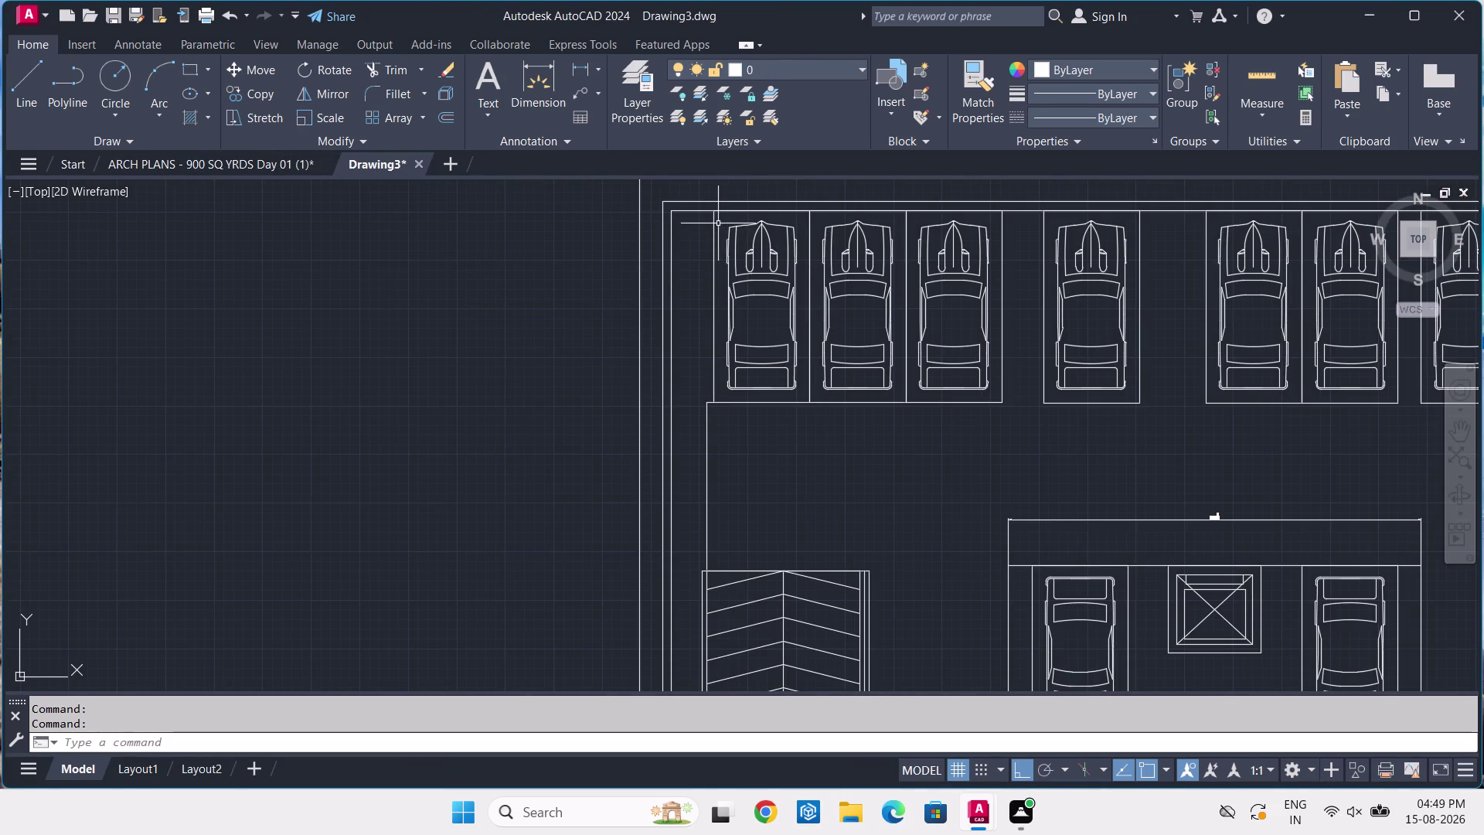
click(715, 220)
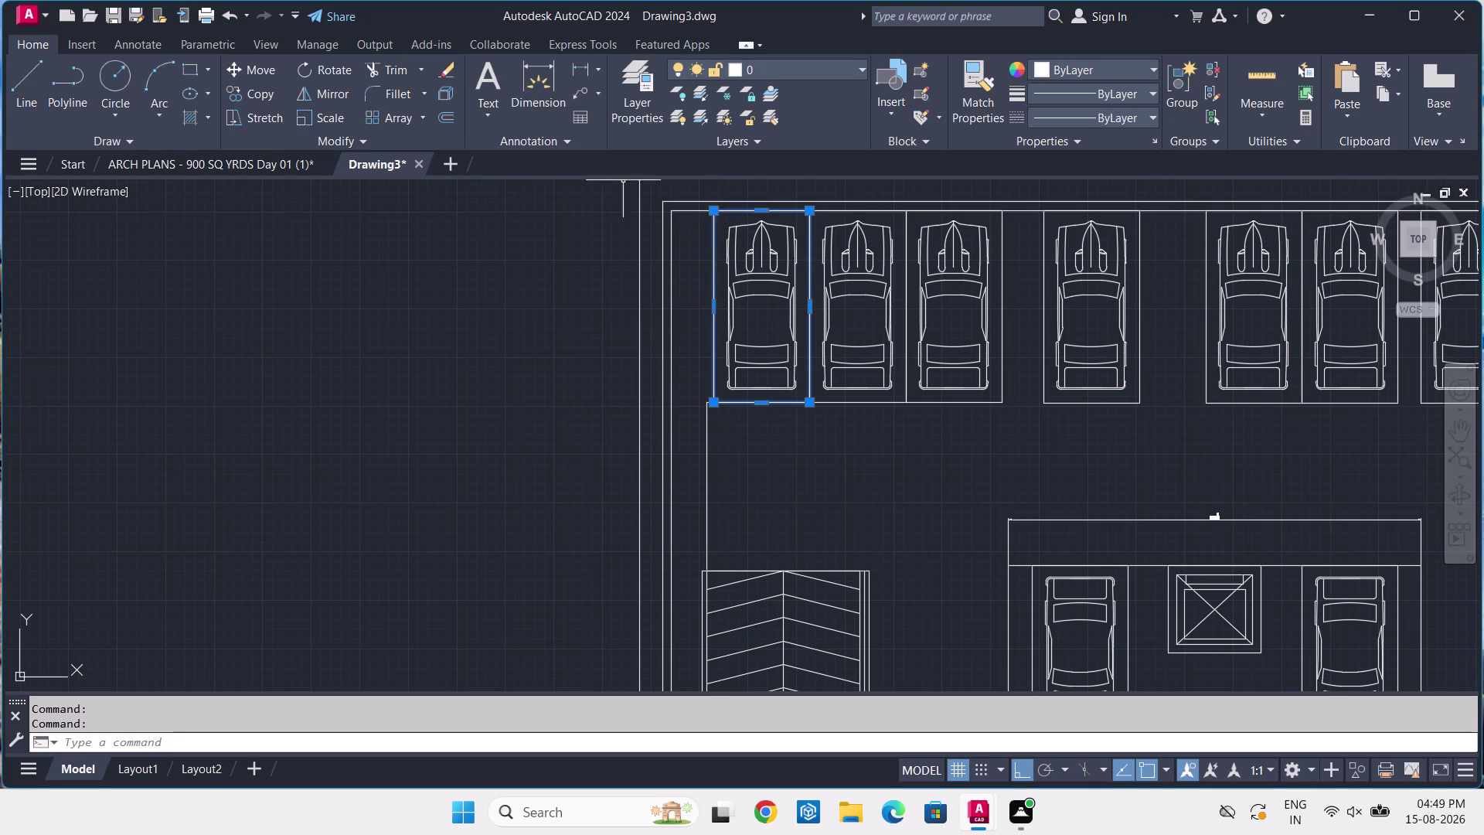
click(275, 167)
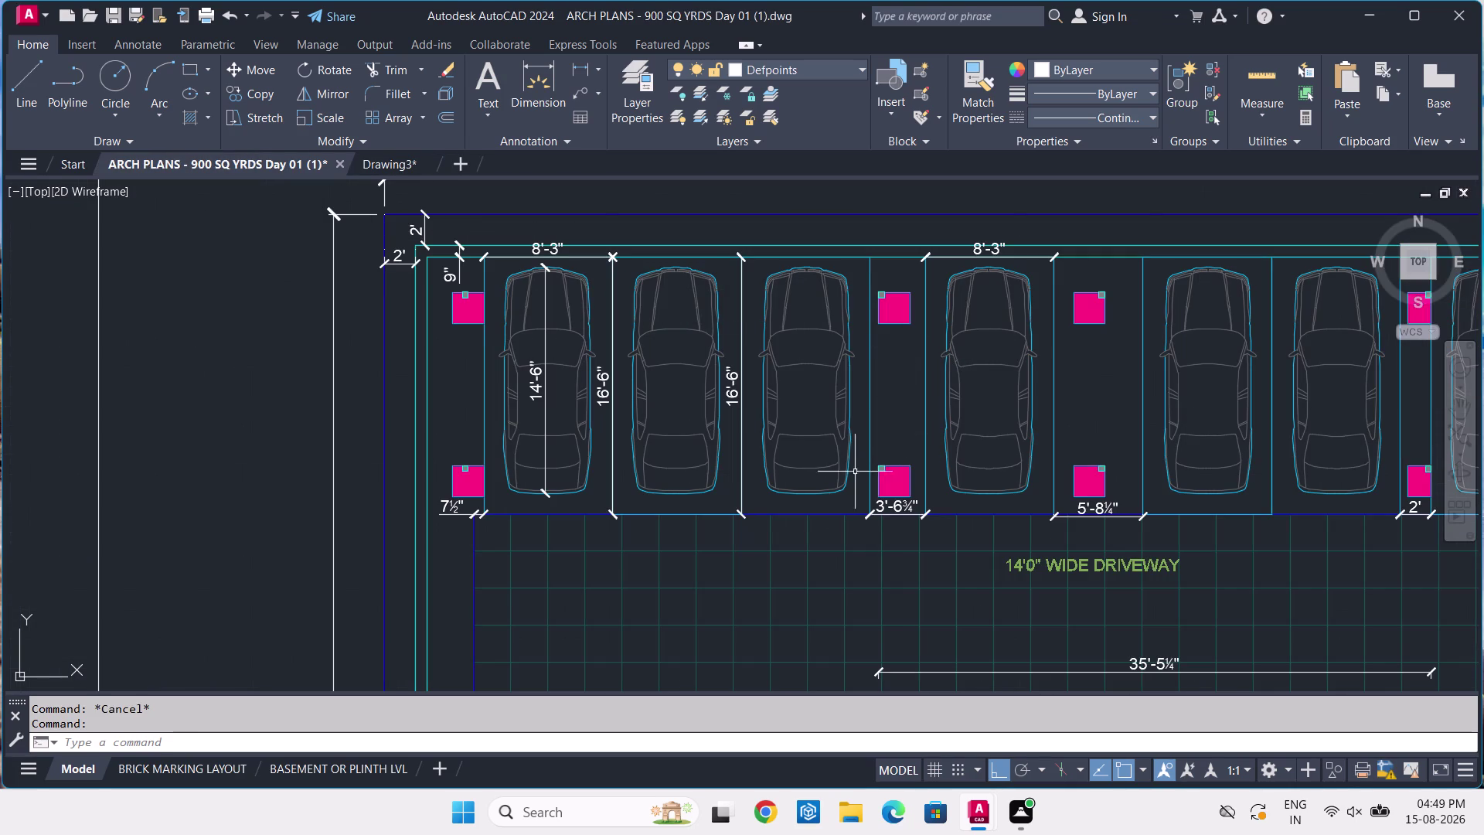
scroll(down, 3)
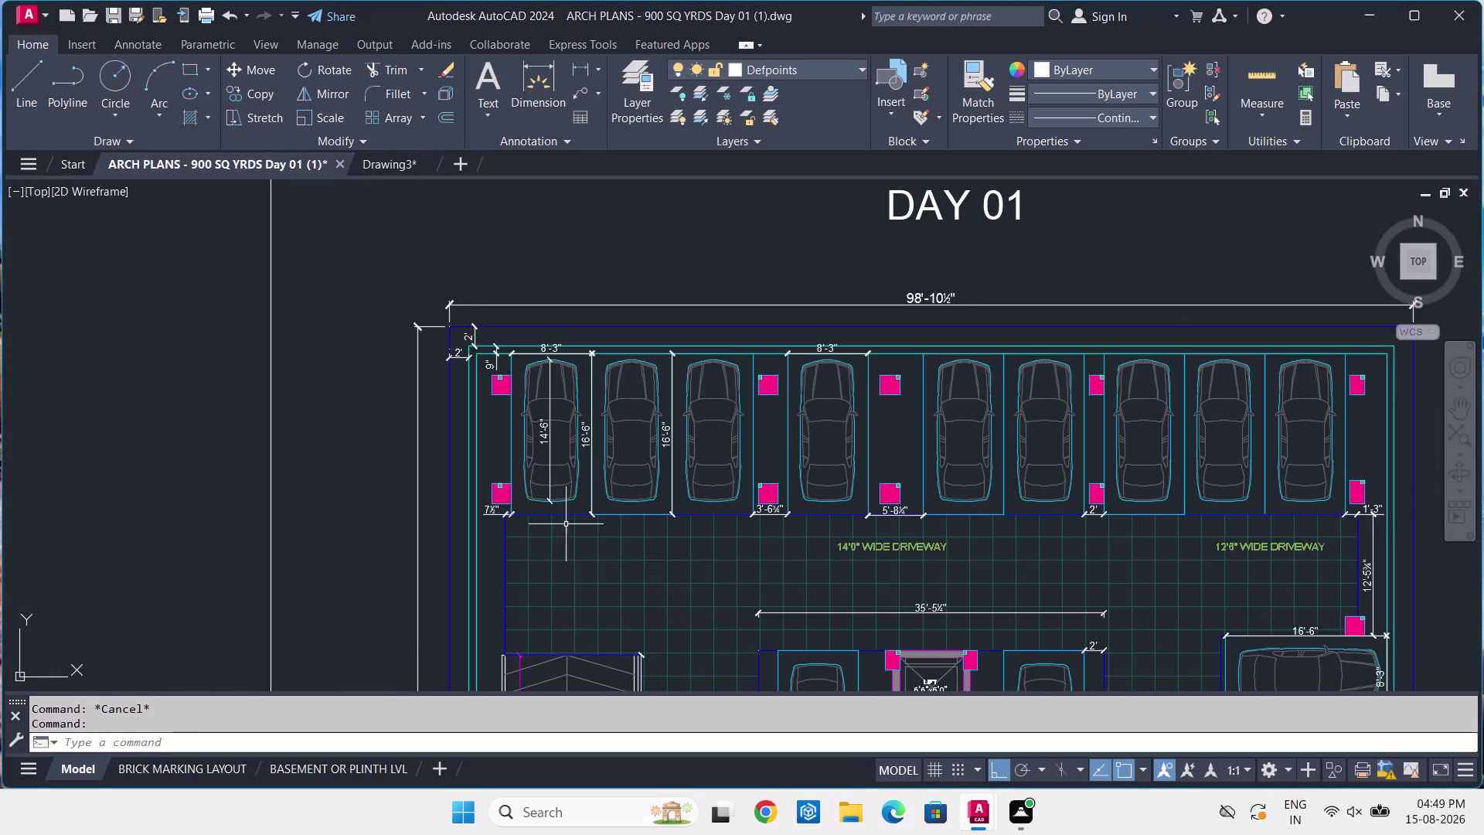
middle_drag(634, 560, 598, 497)
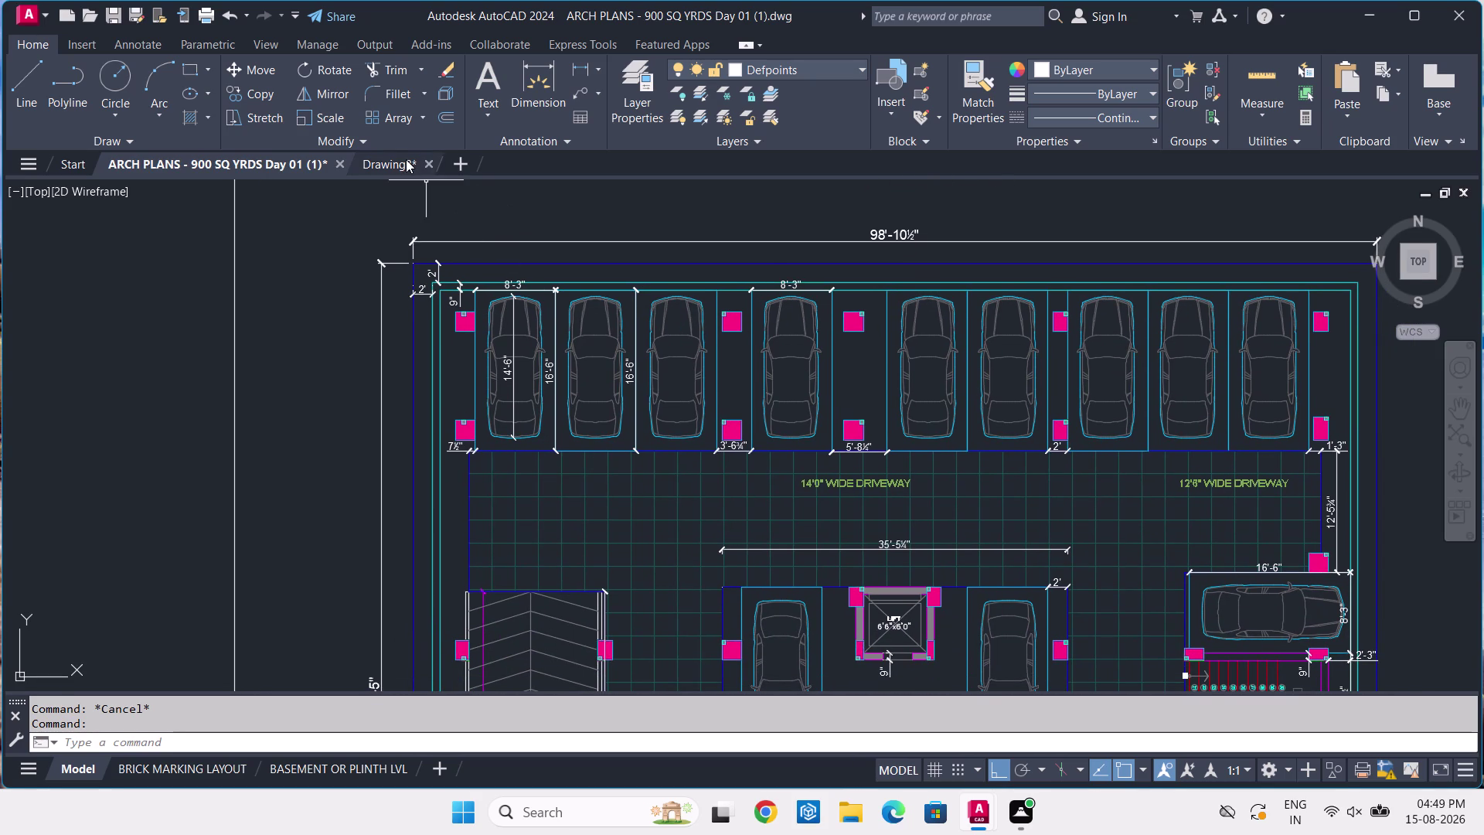
click(406, 159)
Draw a vertical line from the top bay row's right corner down to the lower block's edge.
text(L)
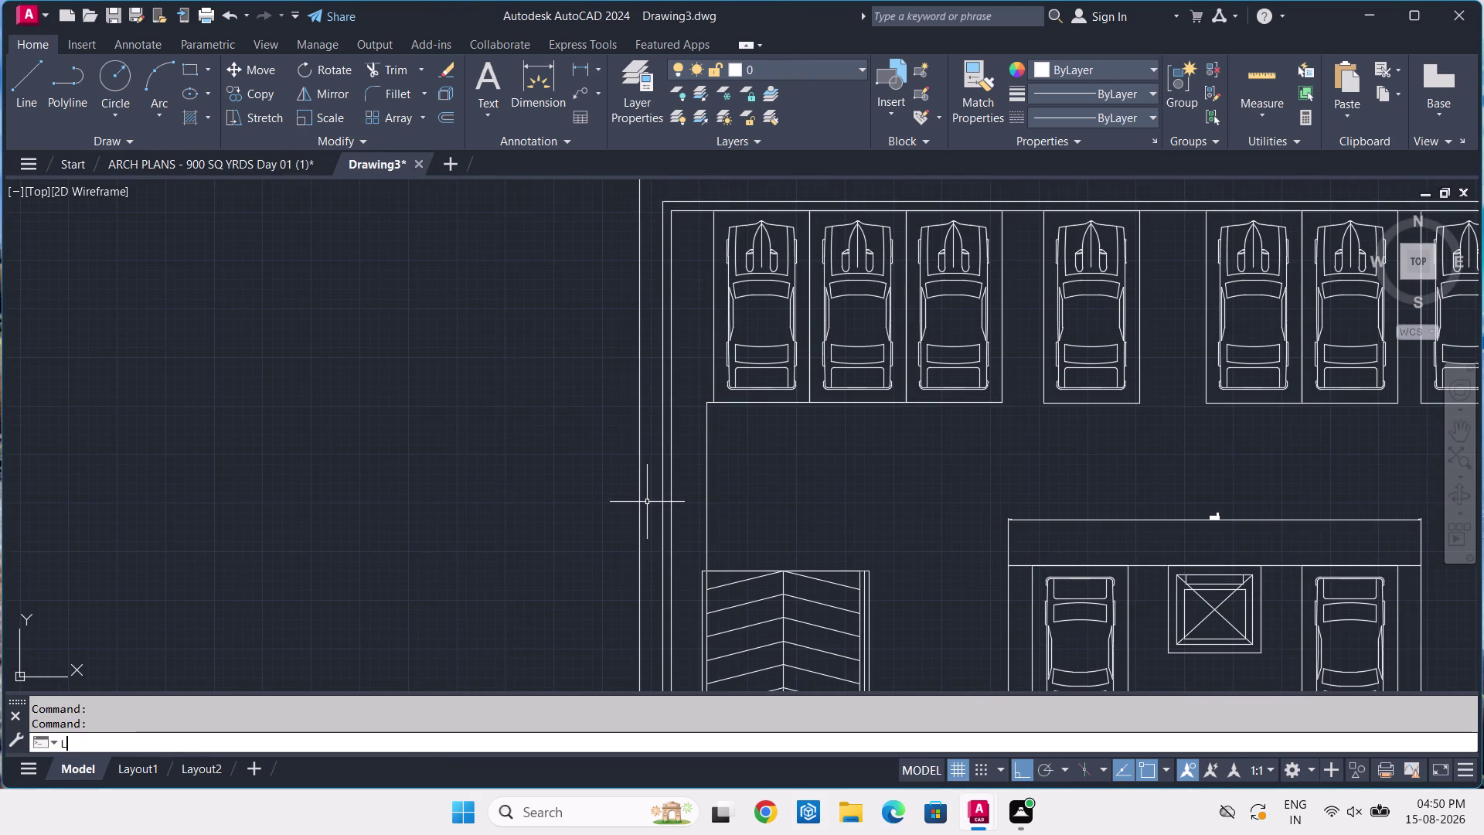
key(space)
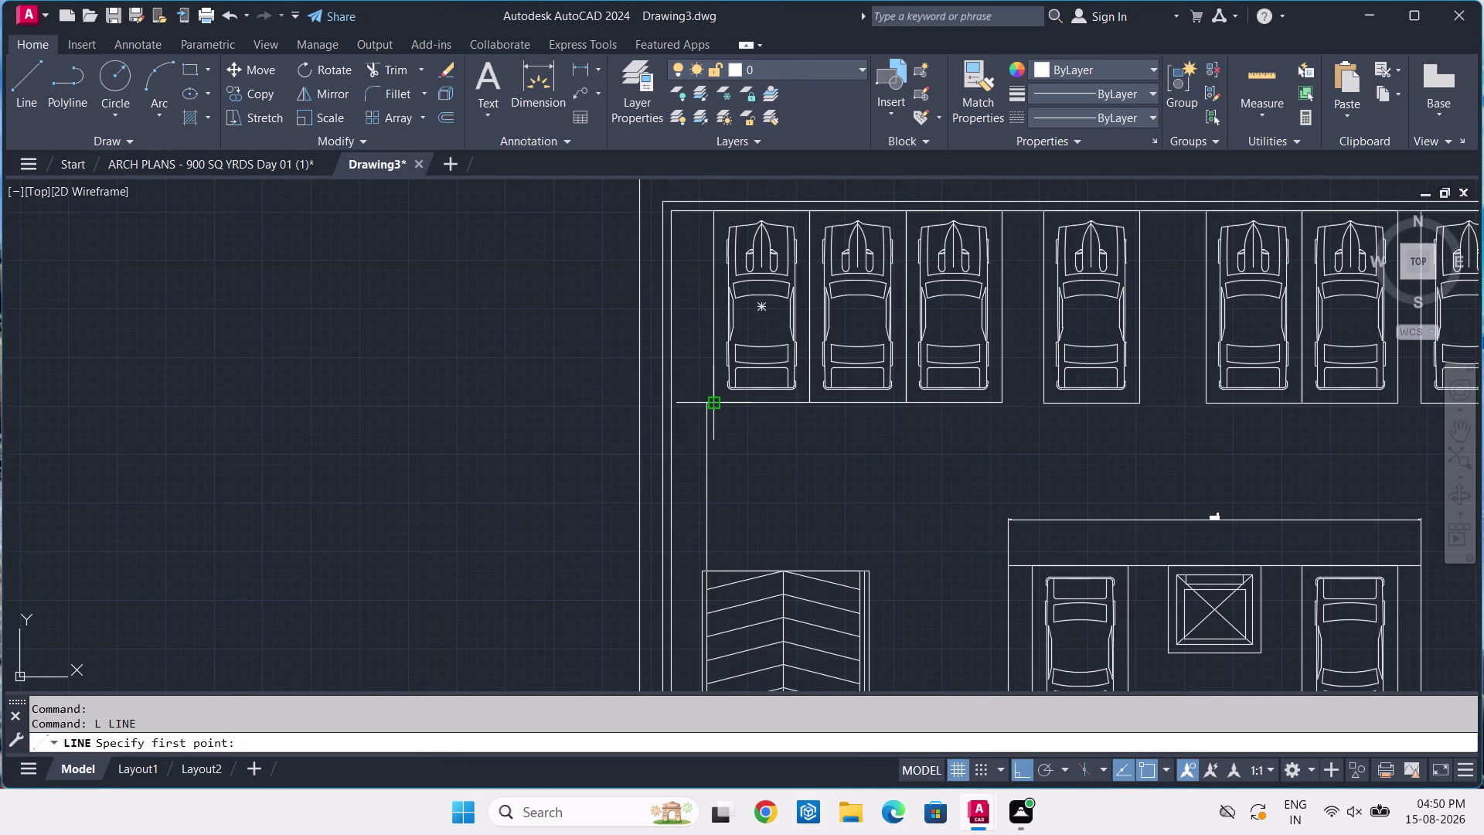
scroll(up, 3)
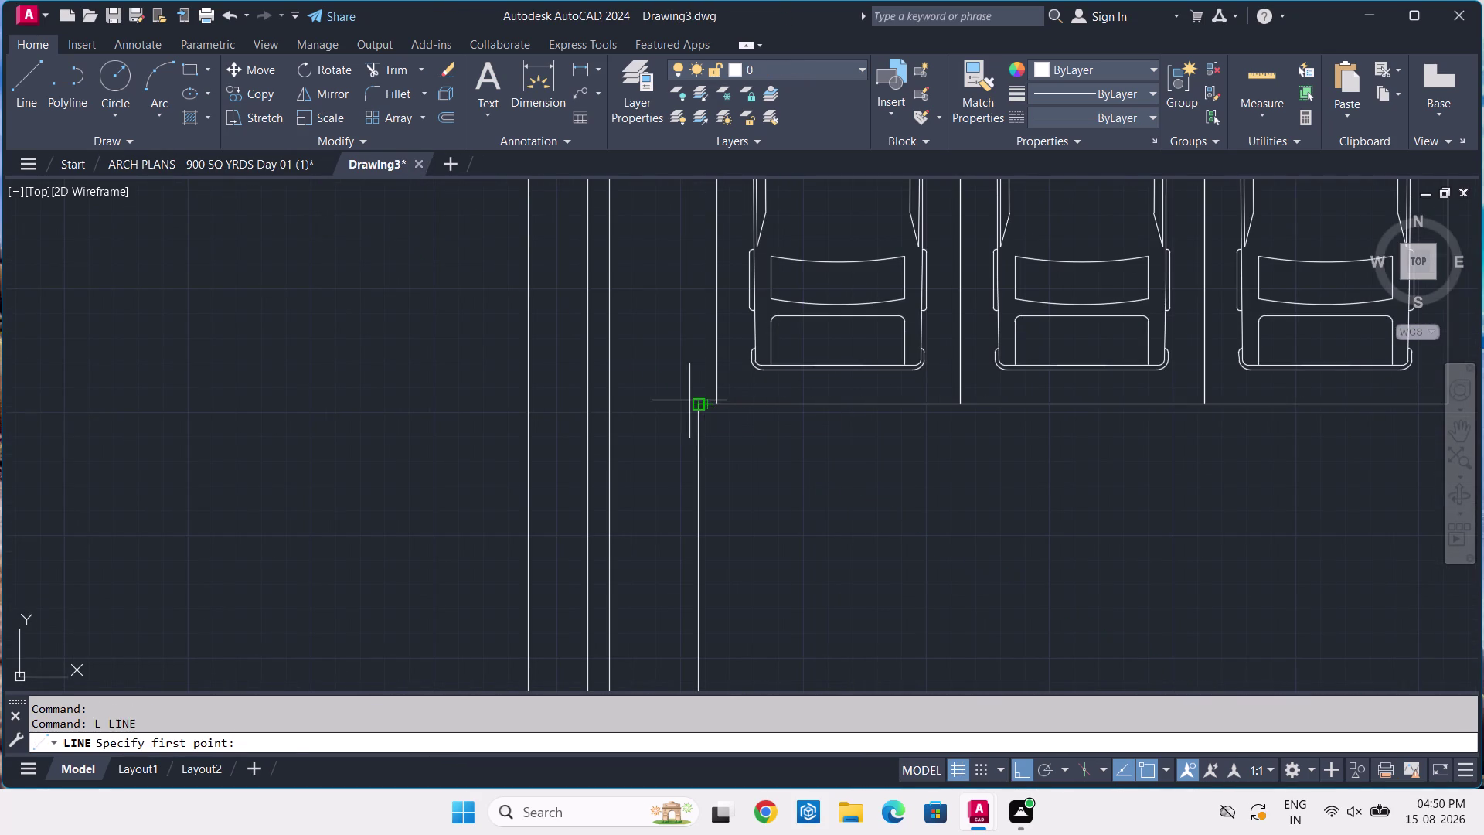
click(696, 407)
middle_drag(1331, 347, 545, 411)
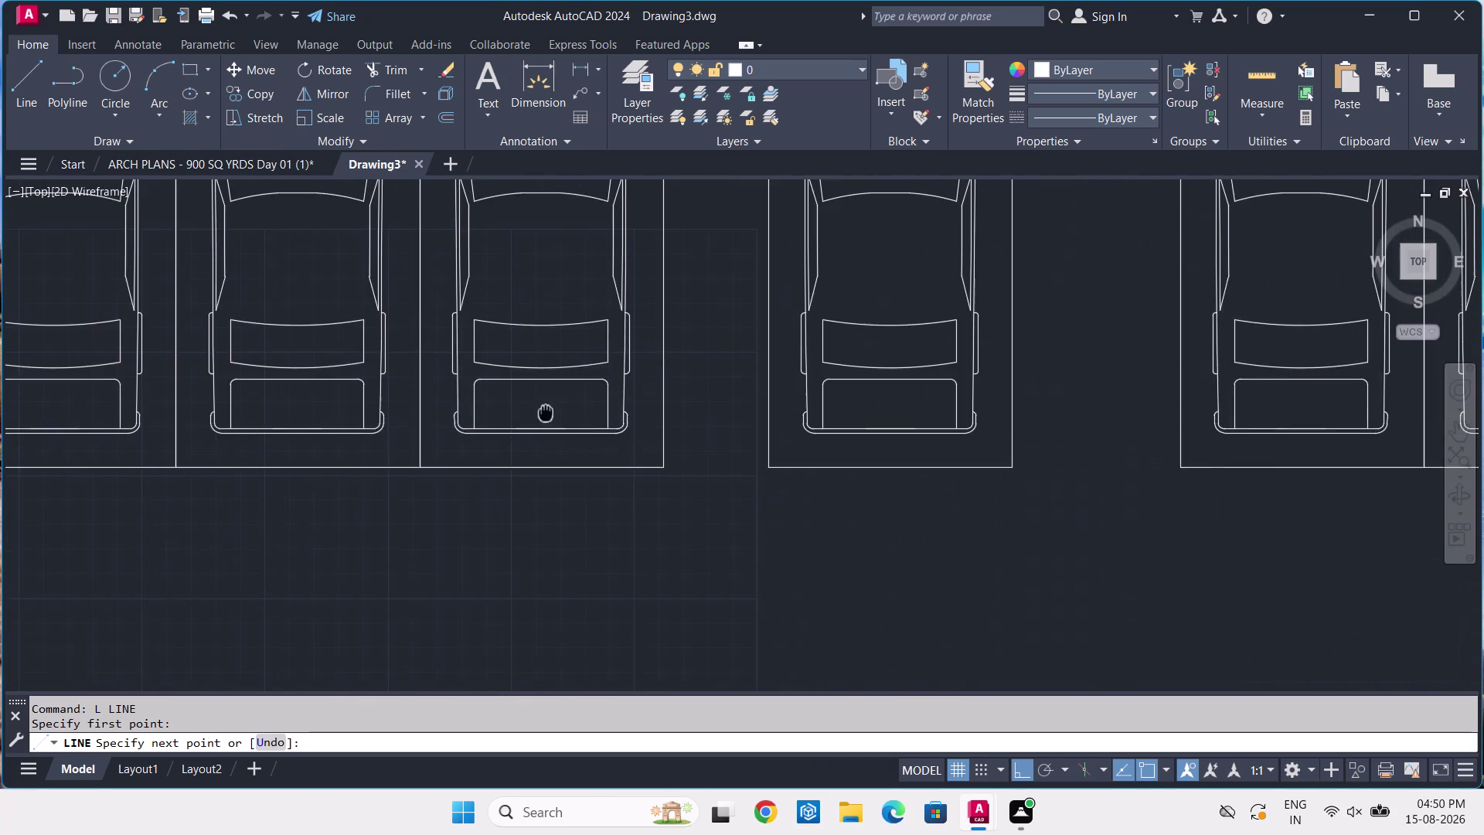
scroll(down, 3)
middle_drag(1132, 488, 612, 469)
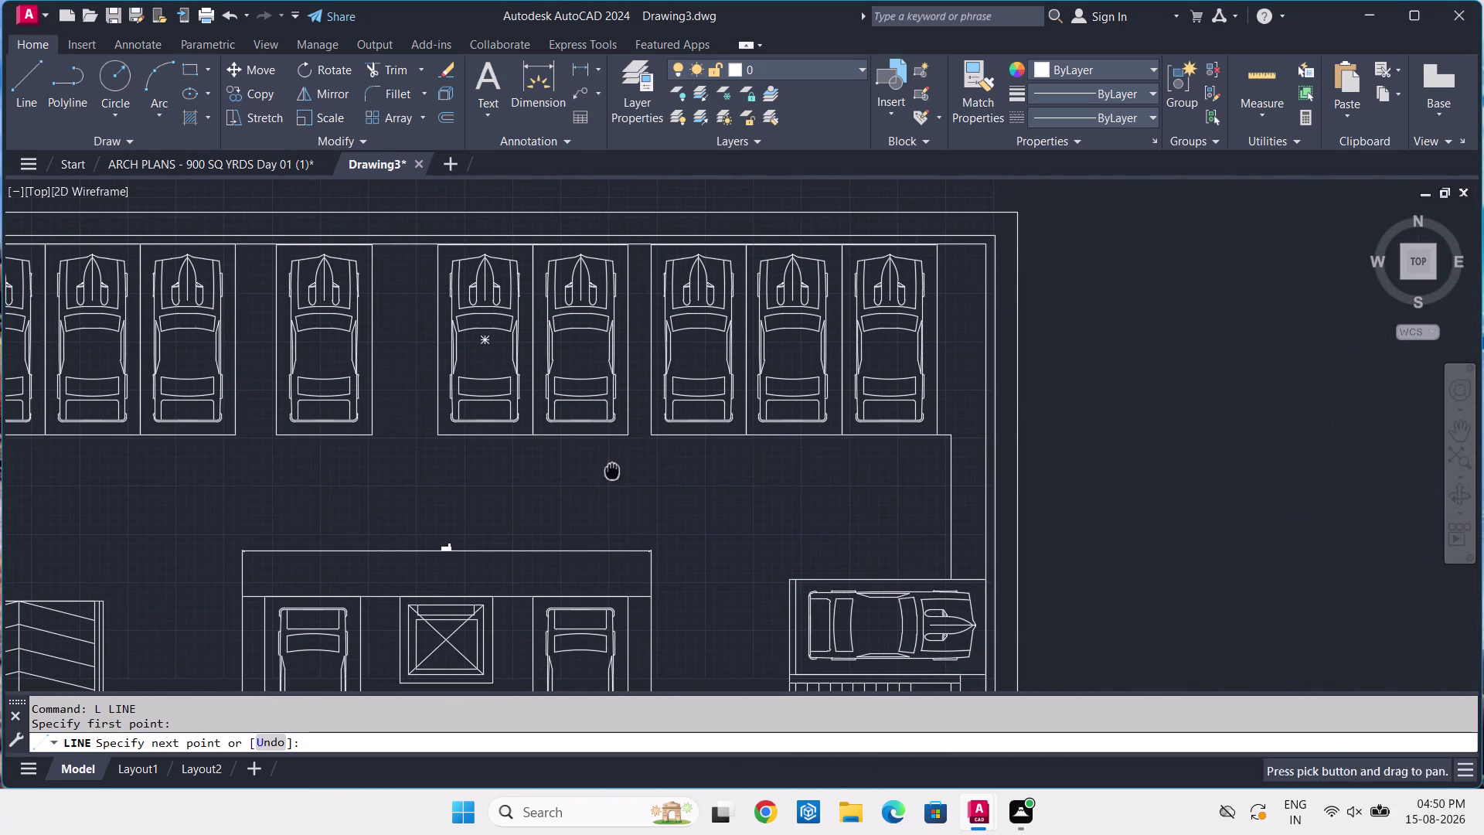
scroll(up, 3)
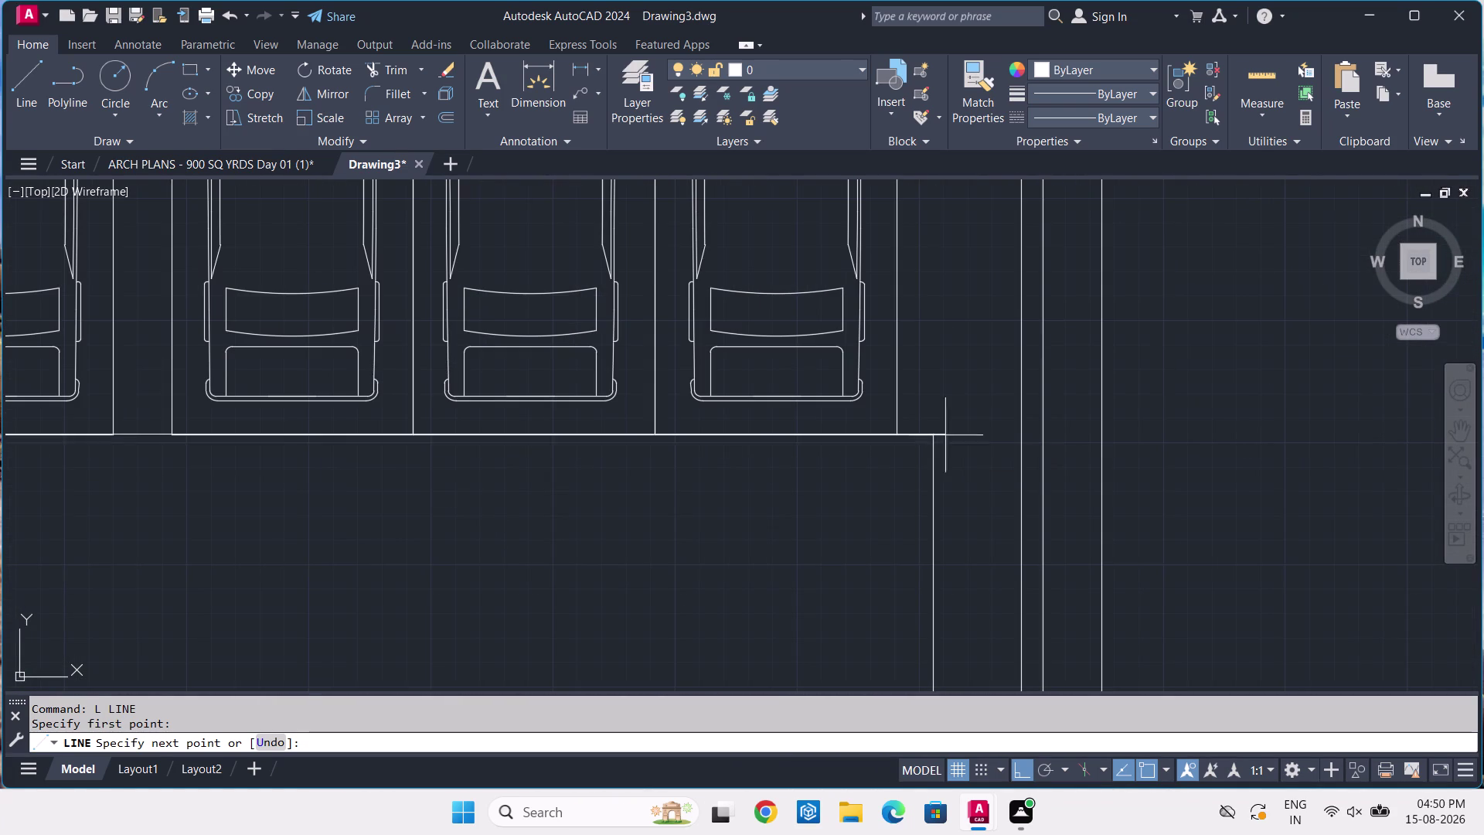
click(932, 433)
middle_drag(915, 569, 901, 406)
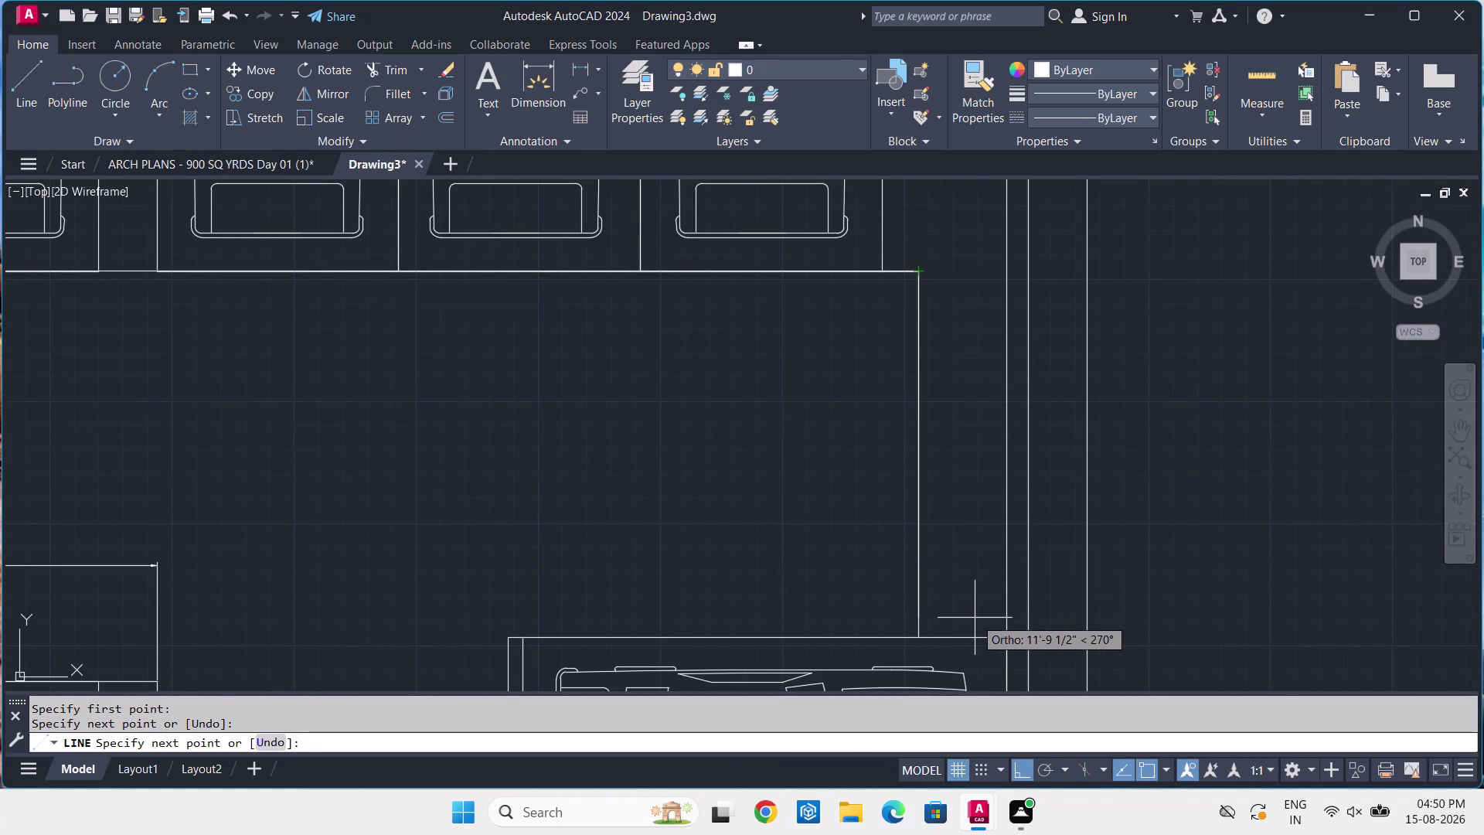
key(space)
click(920, 509)
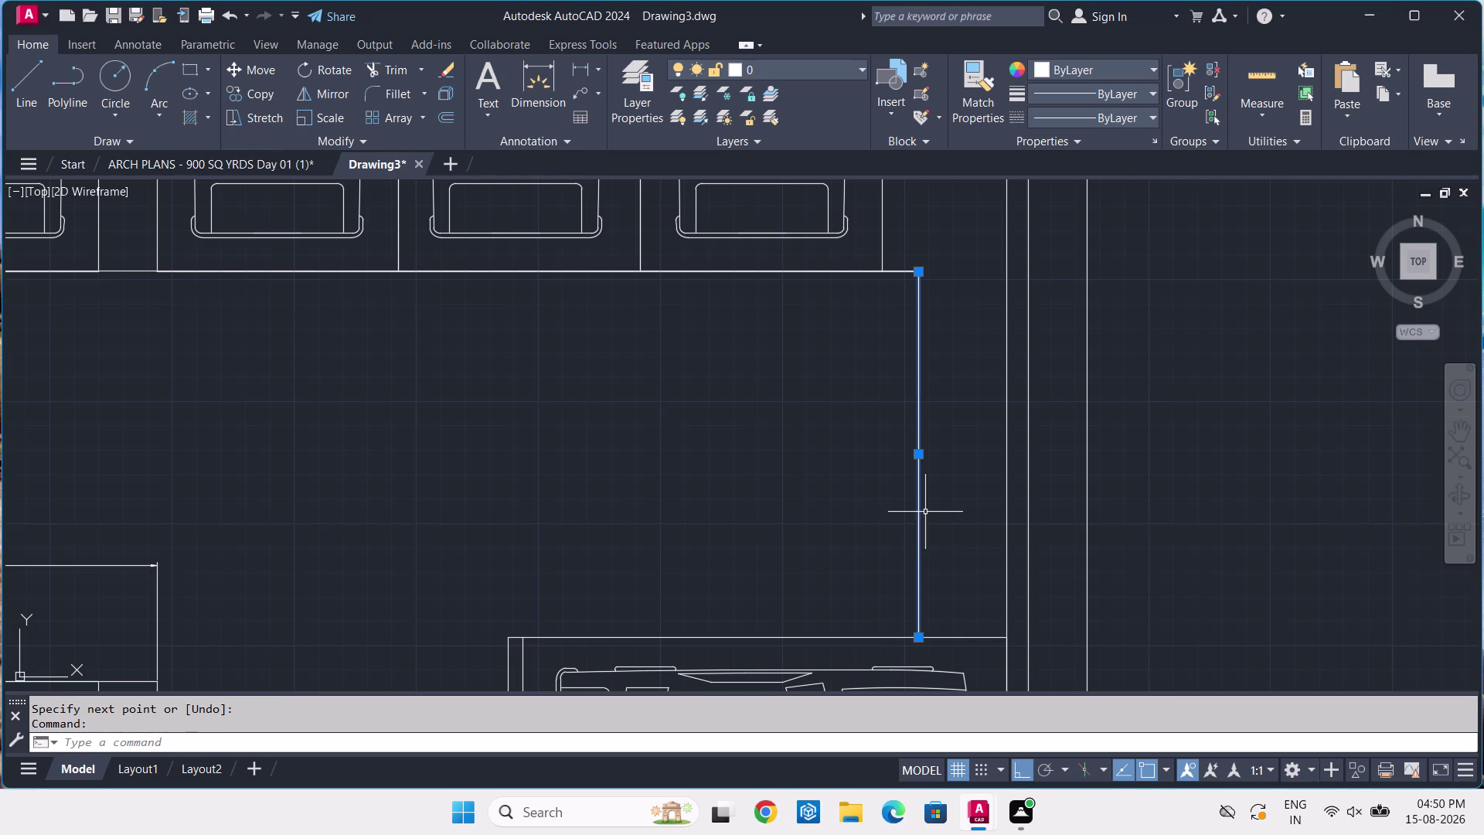
key(Escape)
Recheck ARCH PLANS, then open Layer Properties over Drawing3's top row of cars.
click(254, 166)
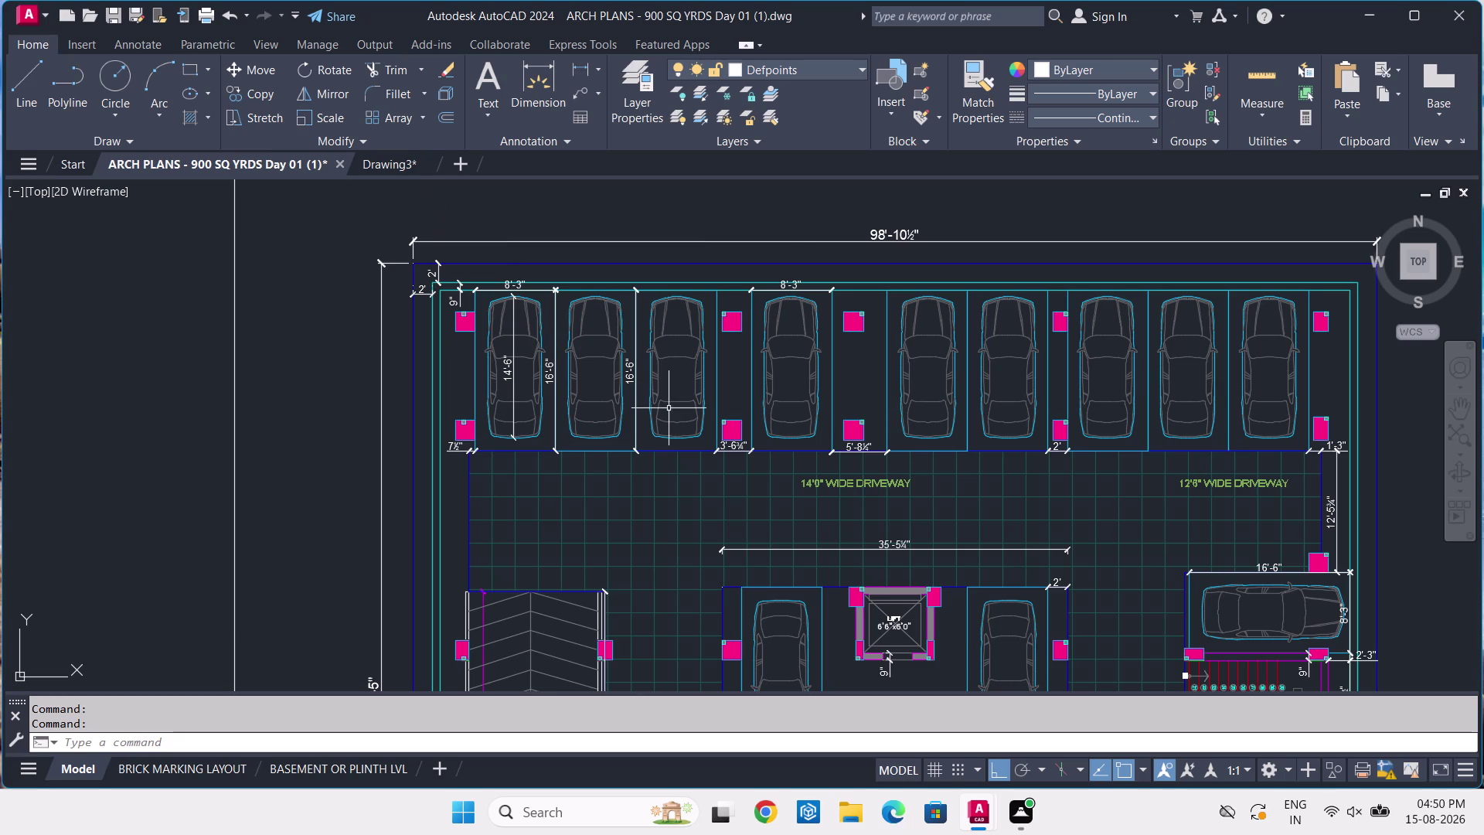
scroll(down, 3)
middle_drag(779, 499, 777, 442)
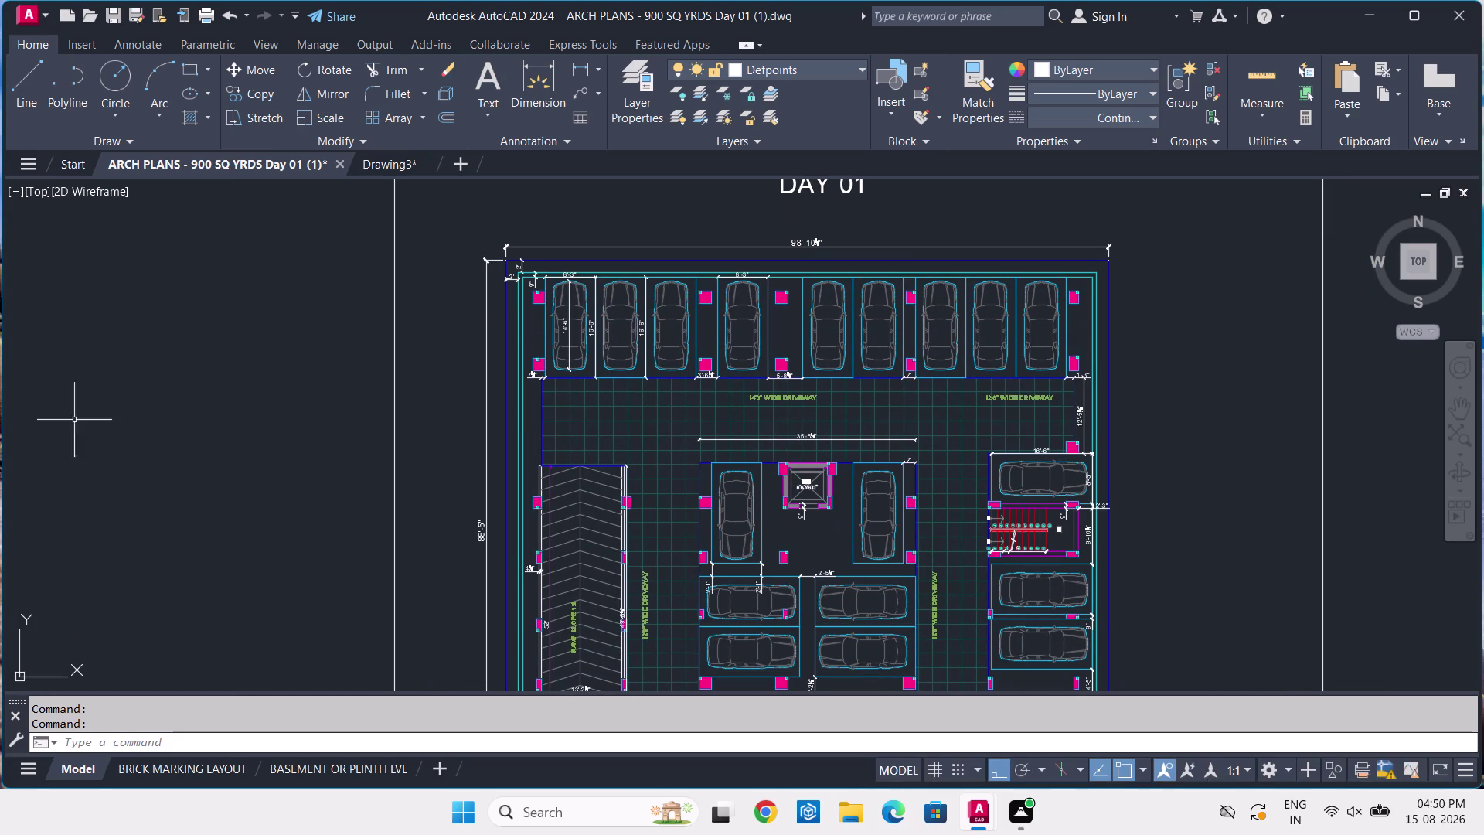
click(374, 170)
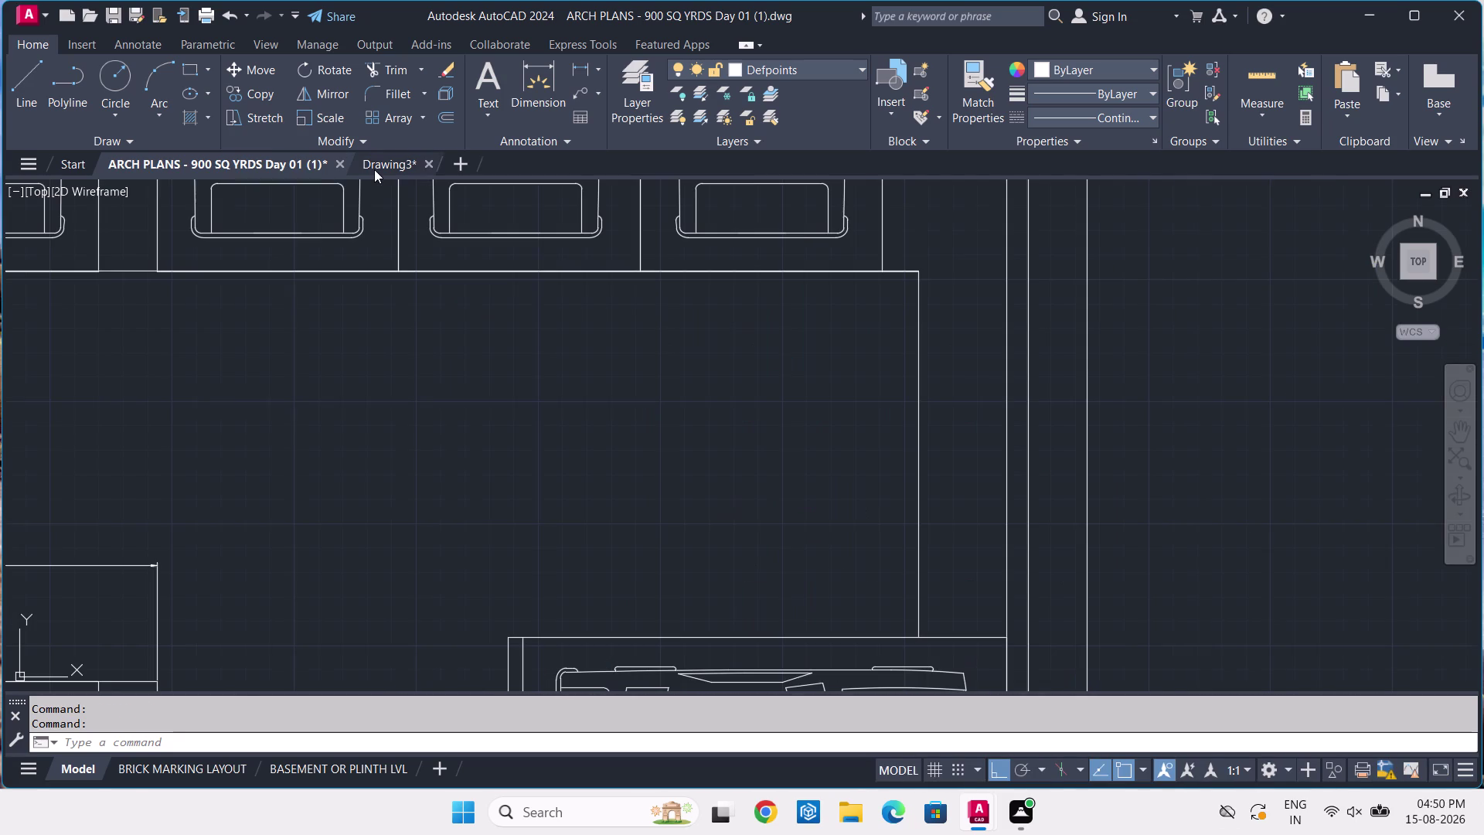
middle_drag(735, 246, 947, 514)
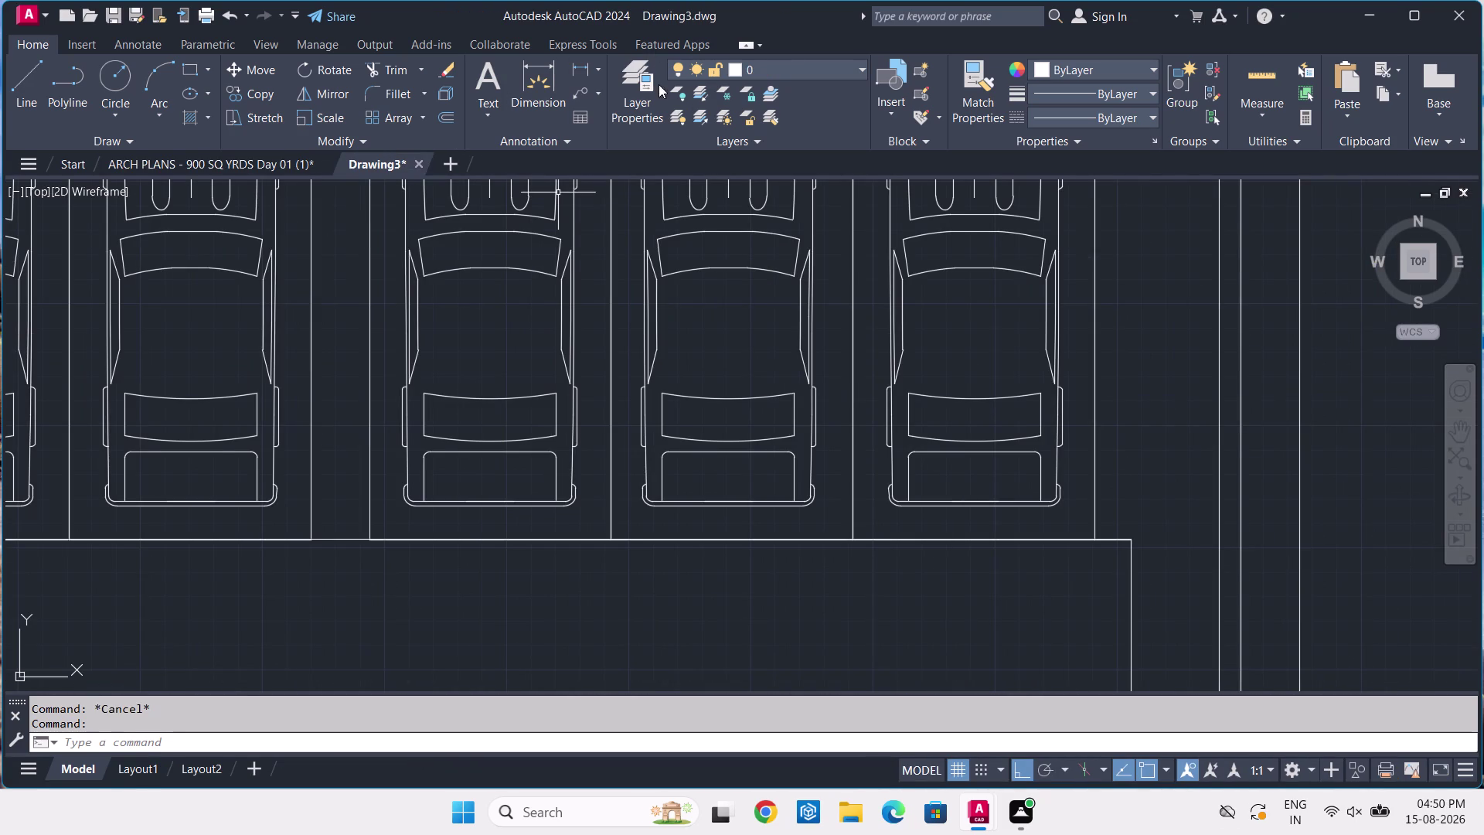
click(654, 91)
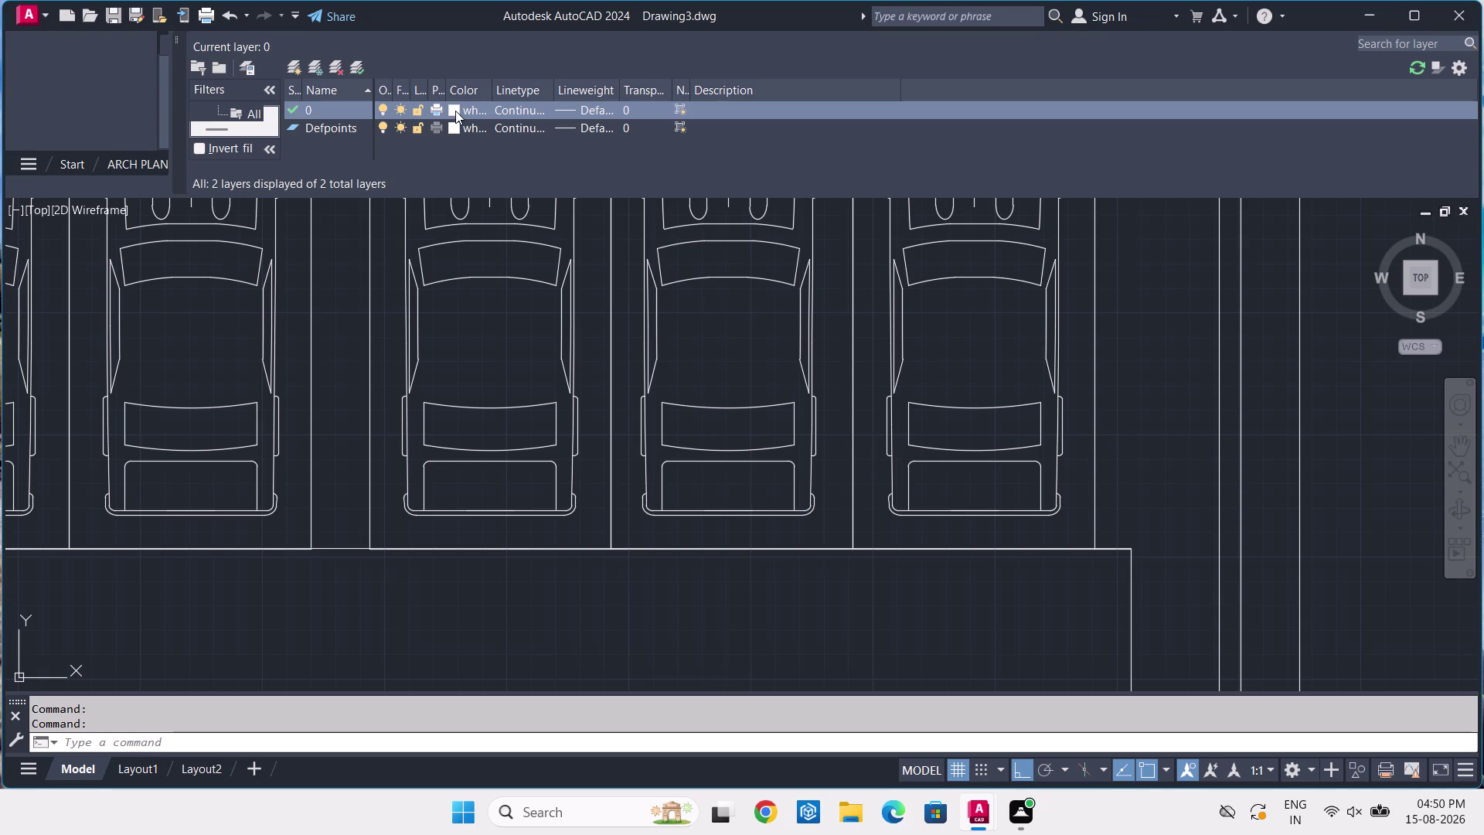
Create a new layer named CARS in Drawing3.
right_click(362, 103)
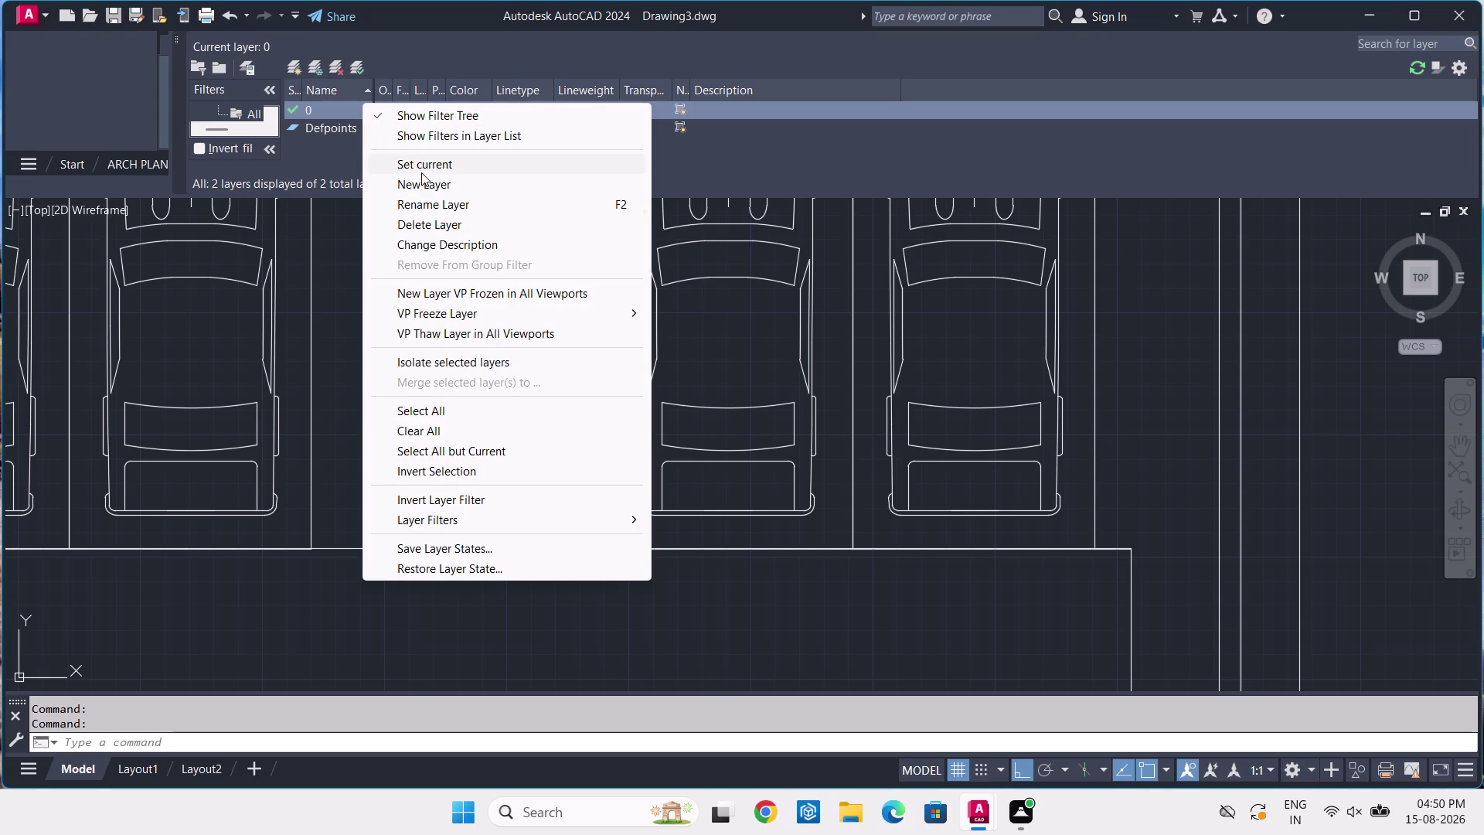
click(427, 179)
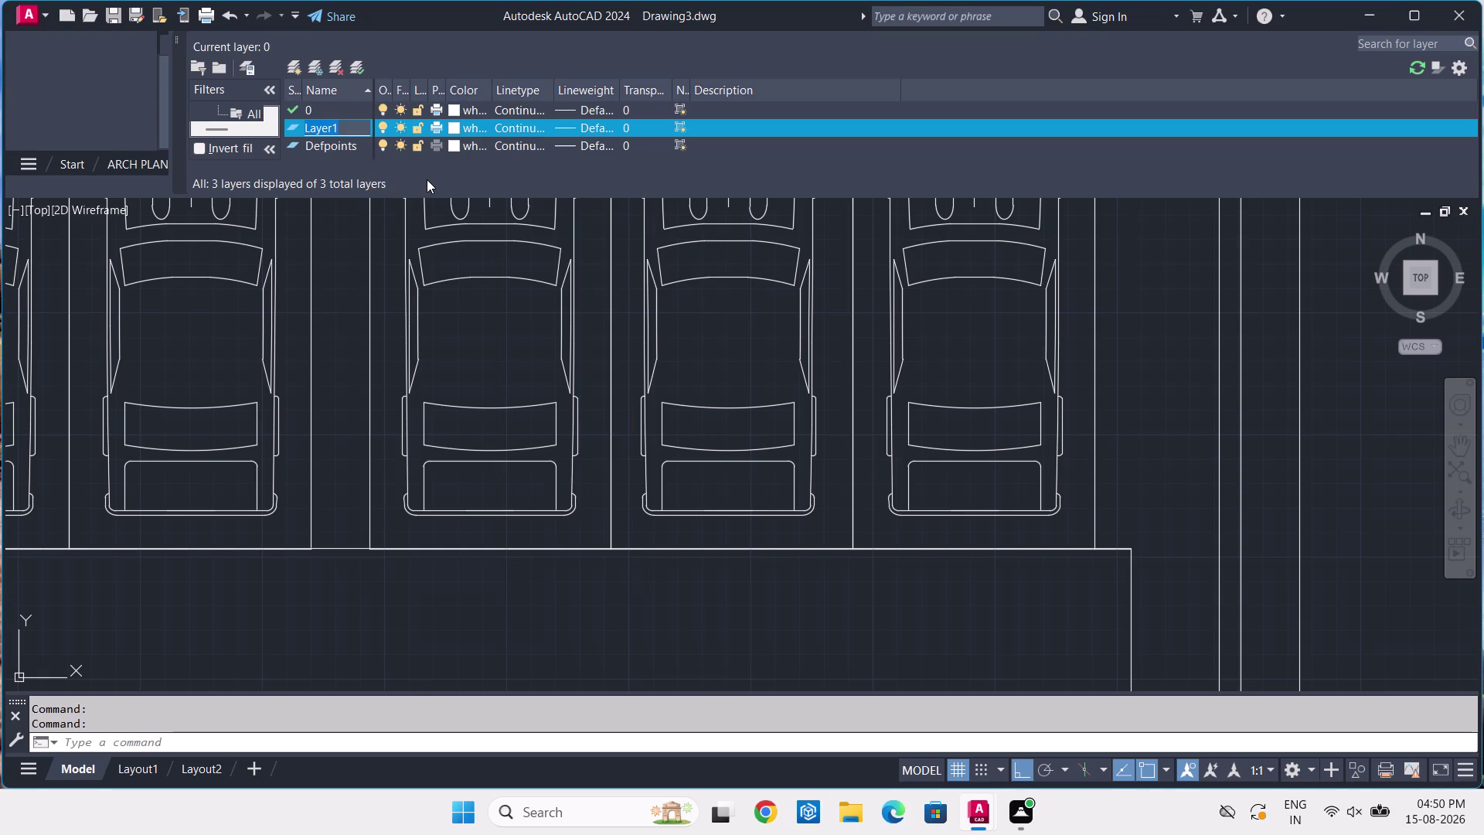
text(CA)
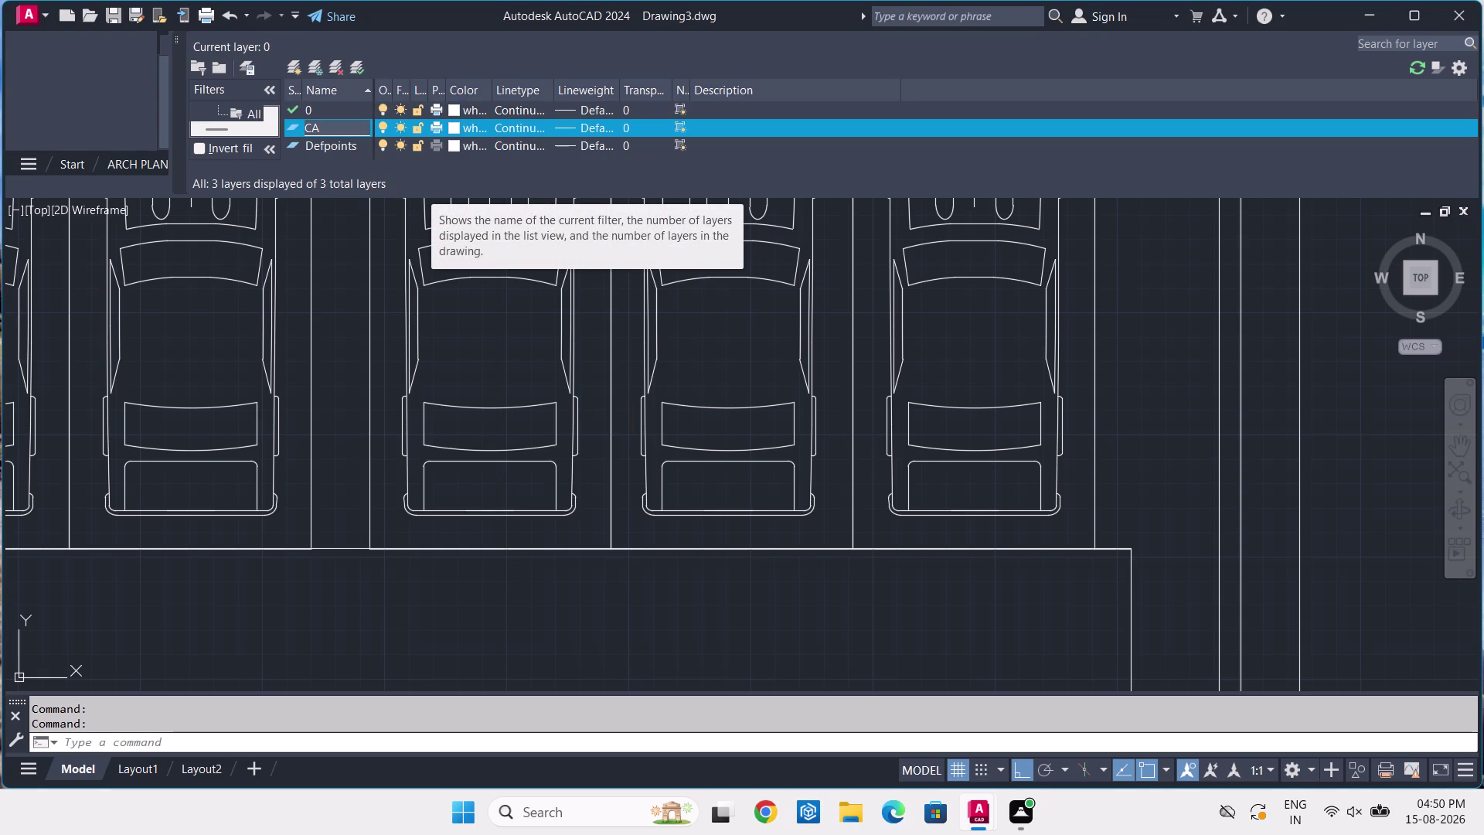
key(r)
key(s)
Give CARS cyan colour 140, make it current, and close the layer list.
click(461, 124)
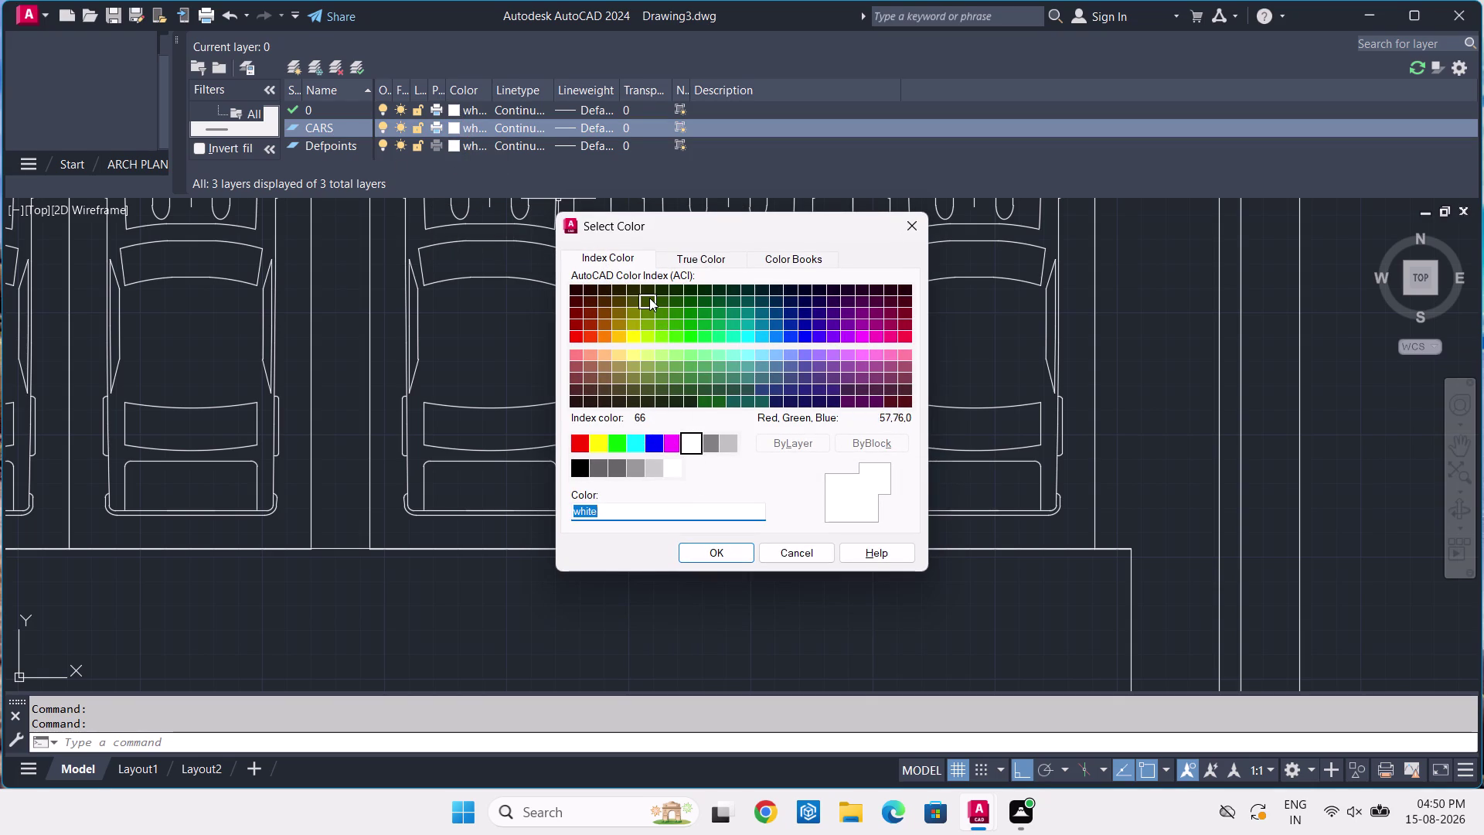
click(762, 337)
click(701, 565)
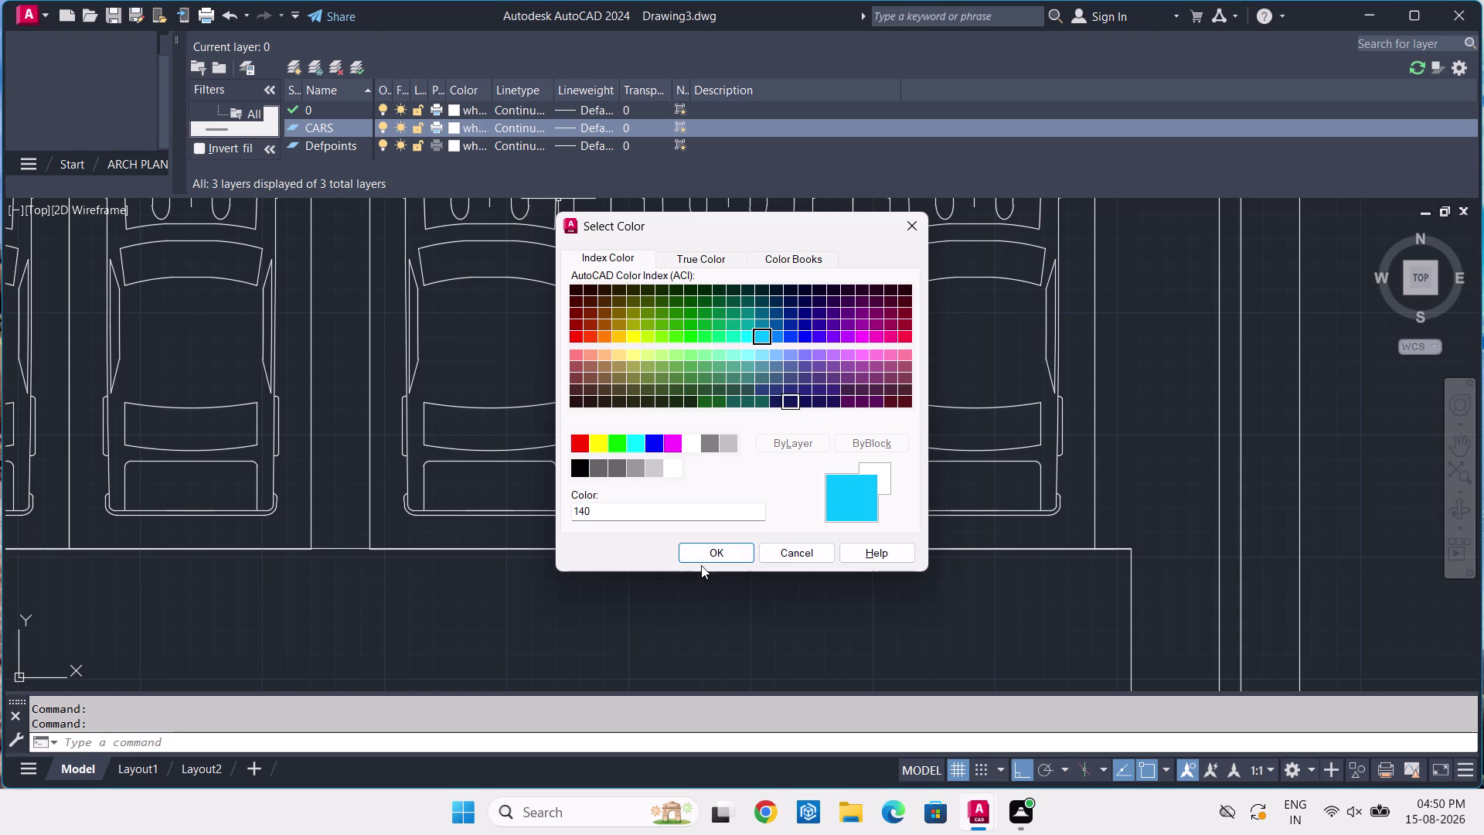
click(703, 558)
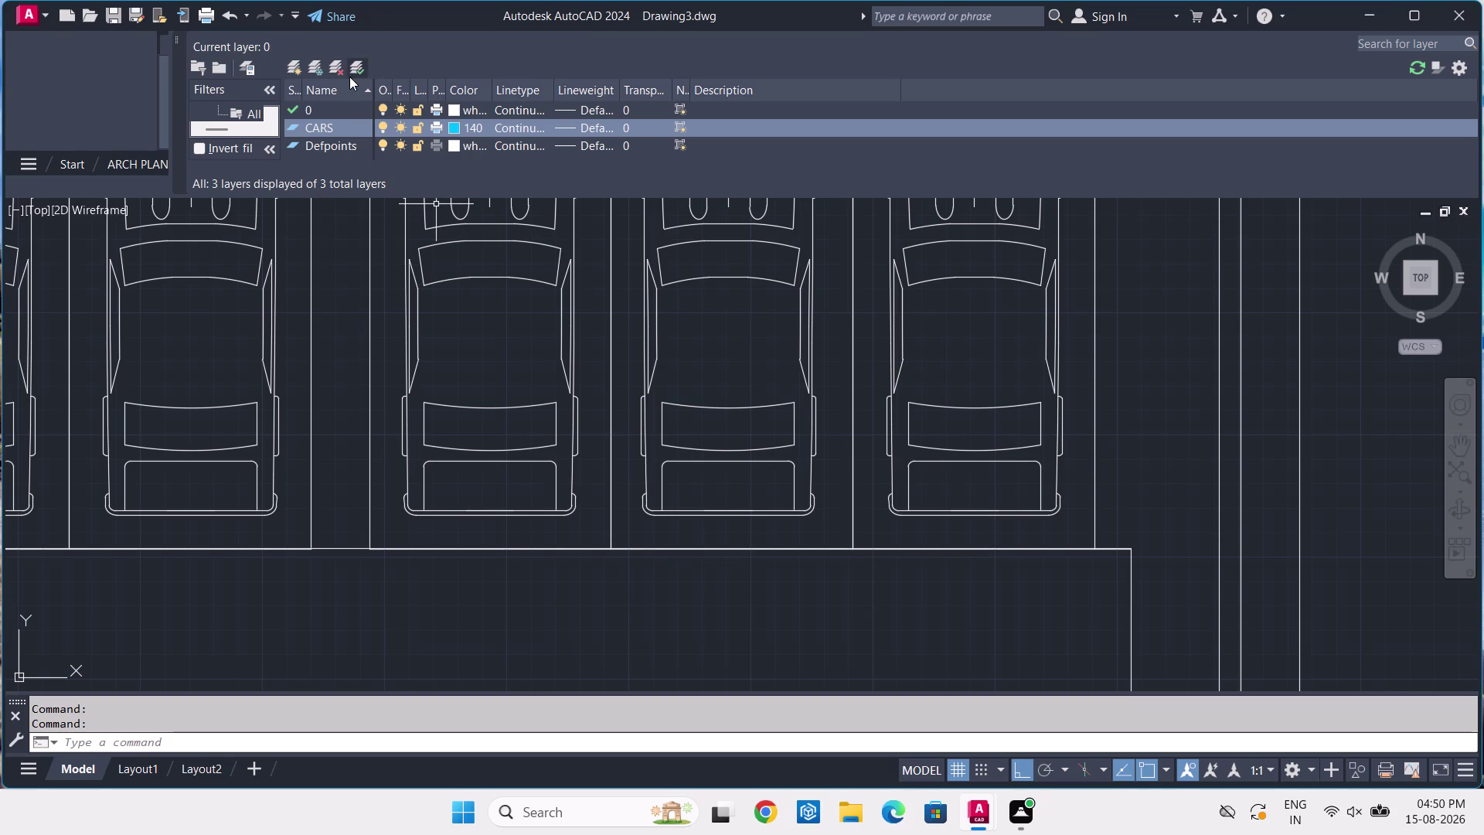
click(350, 73)
key(Escape)
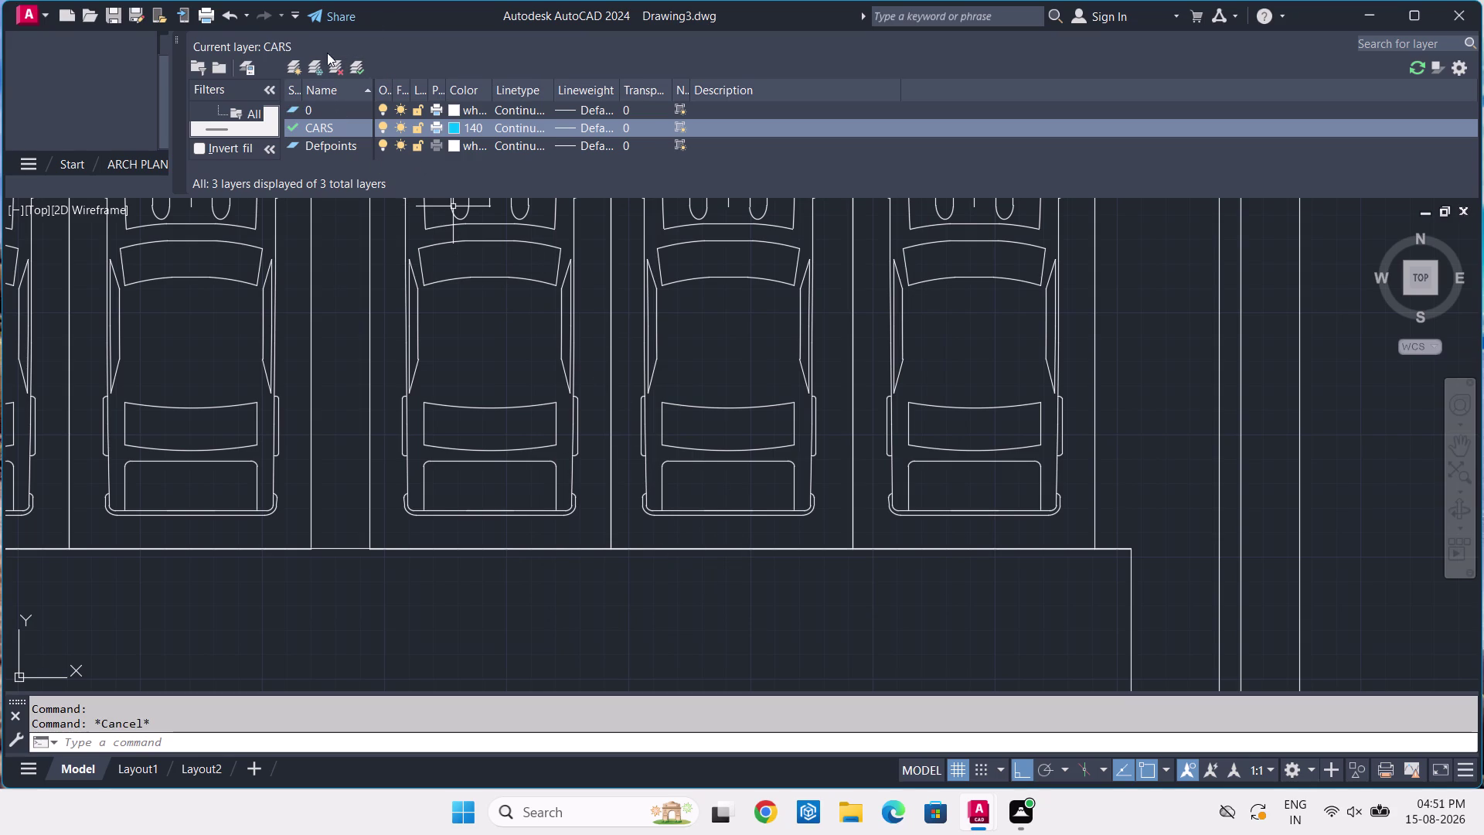
click(178, 40)
scroll(down, 3)
middle_drag(310, 337, 605, 541)
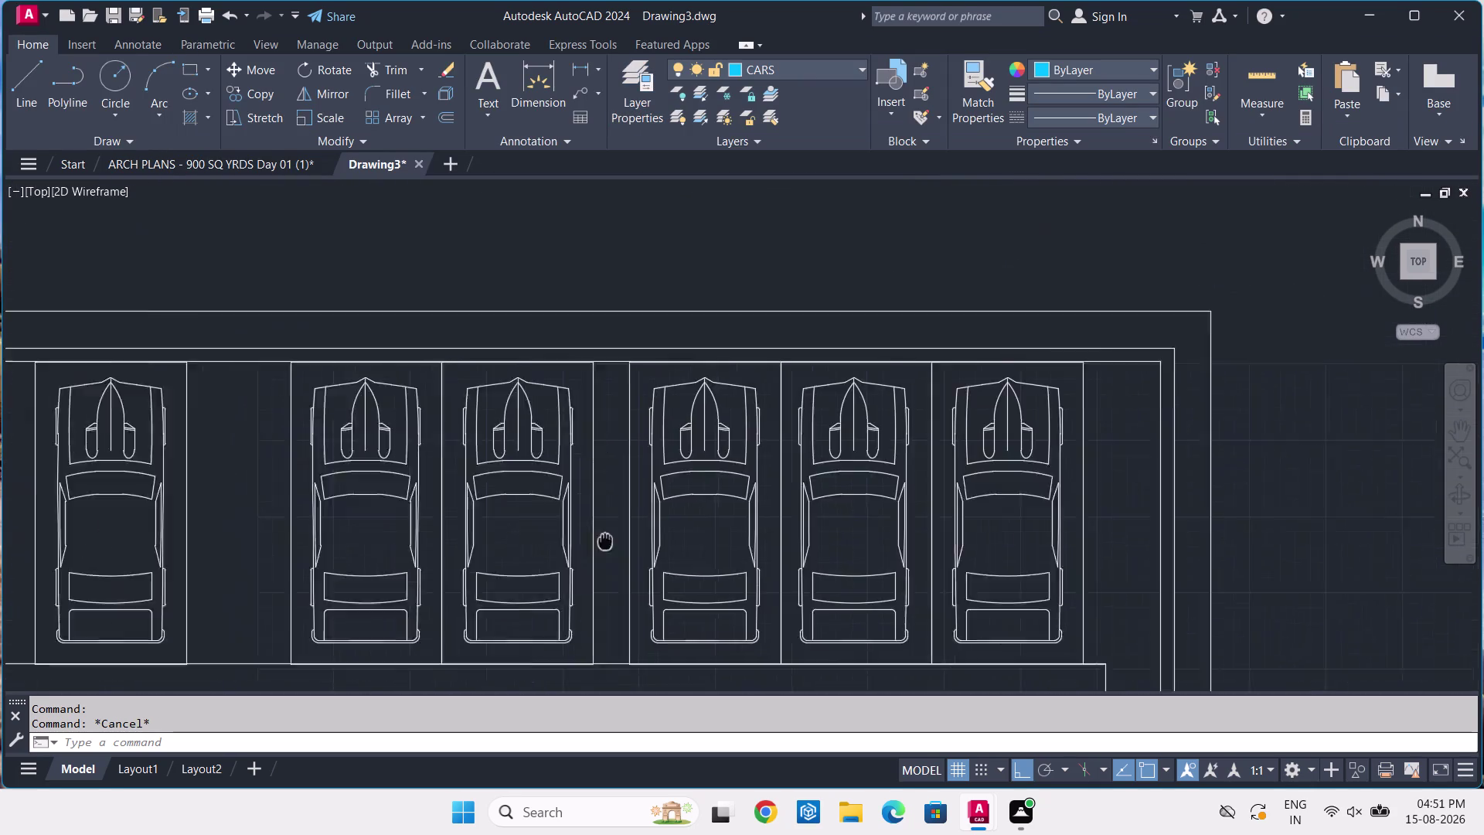
Pan and zoom across Drawing3 to view the full top row of parked cars.
middle_drag(605, 541, 1242, 457)
middle_drag(318, 487, 337, 495)
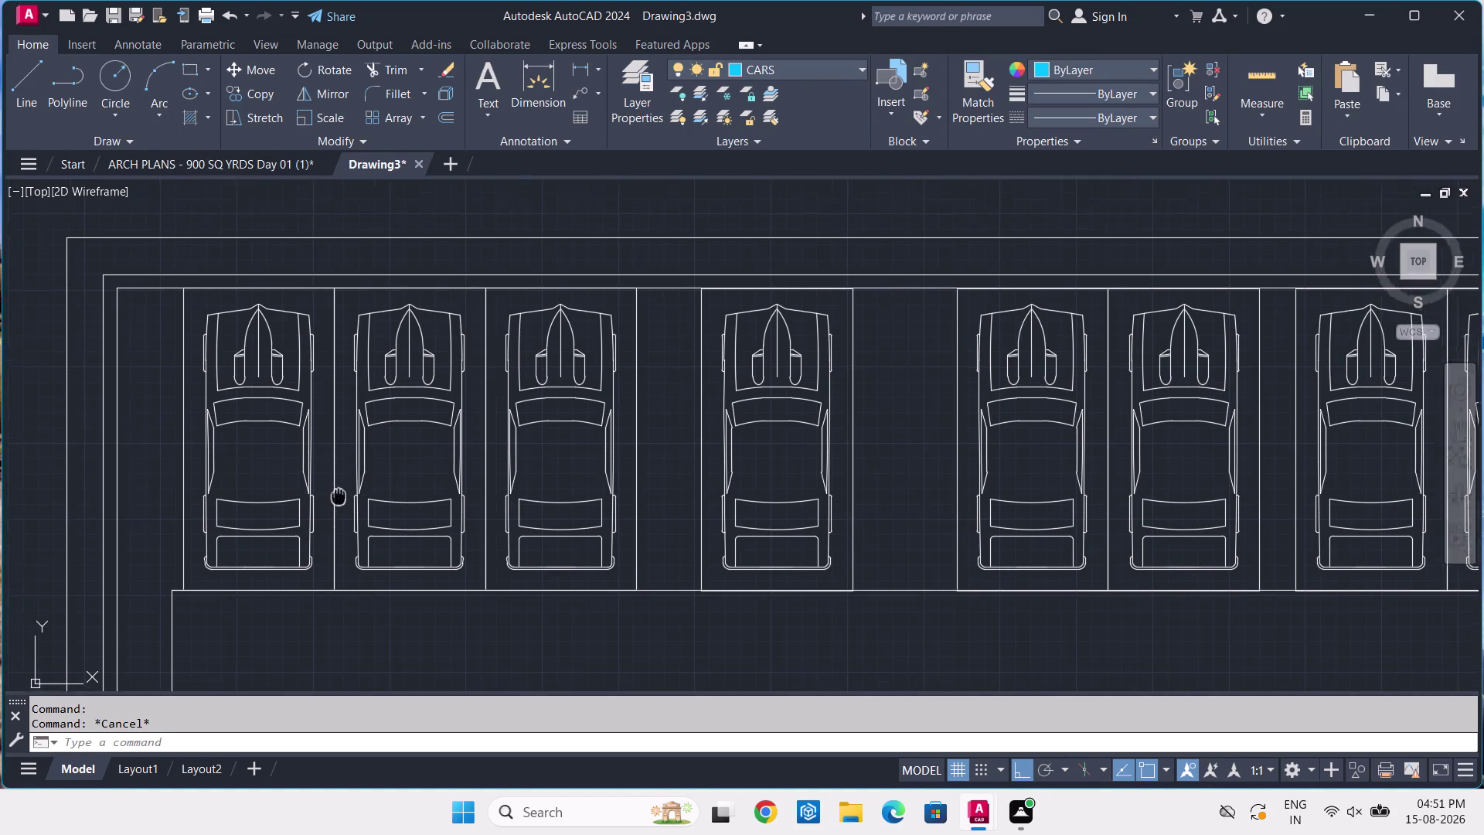
middle_drag(337, 496, 414, 519)
scroll(down, 3)
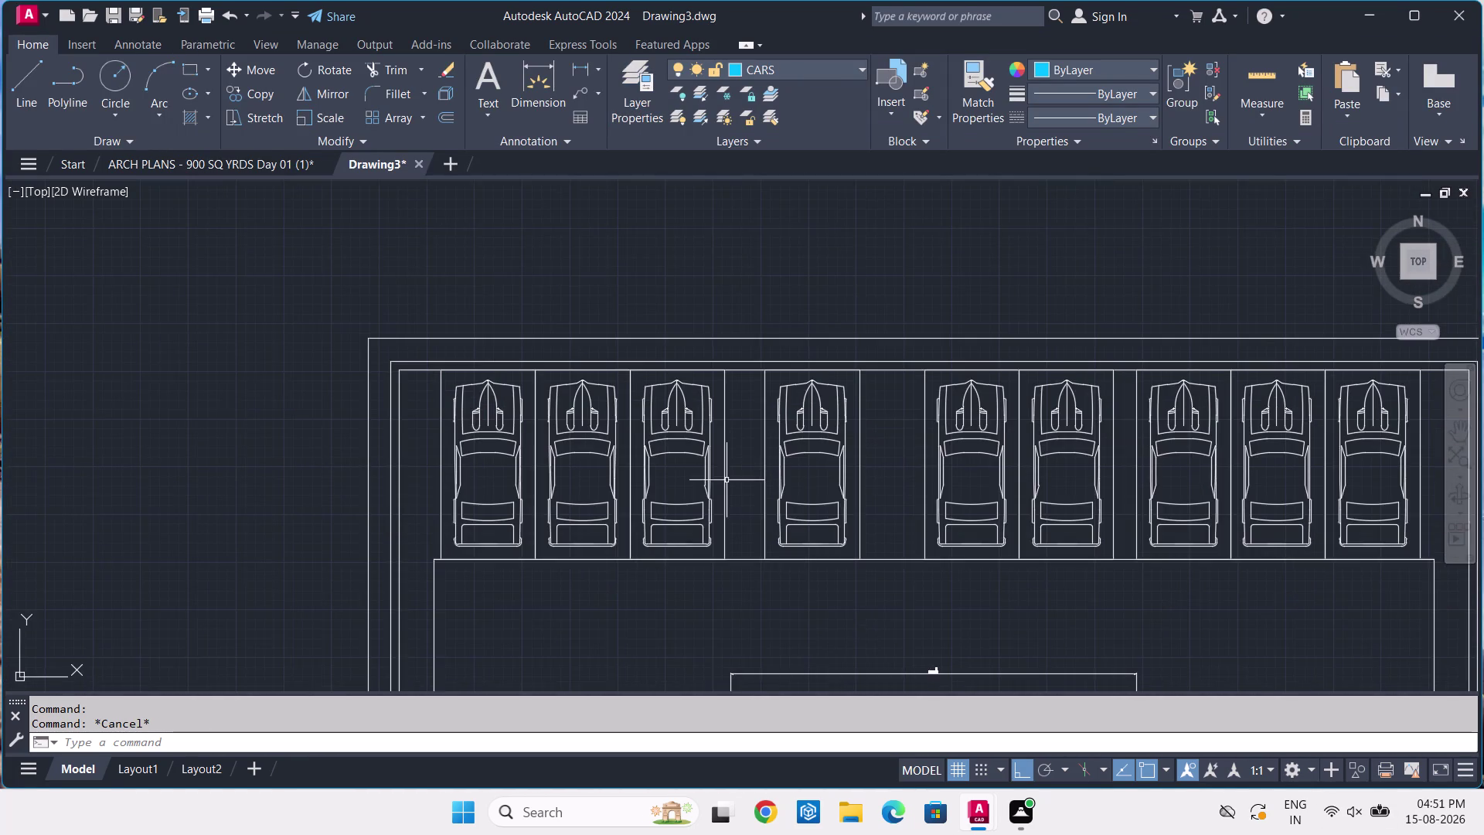
middle_drag(727, 483, 743, 381)
scroll(down, 3)
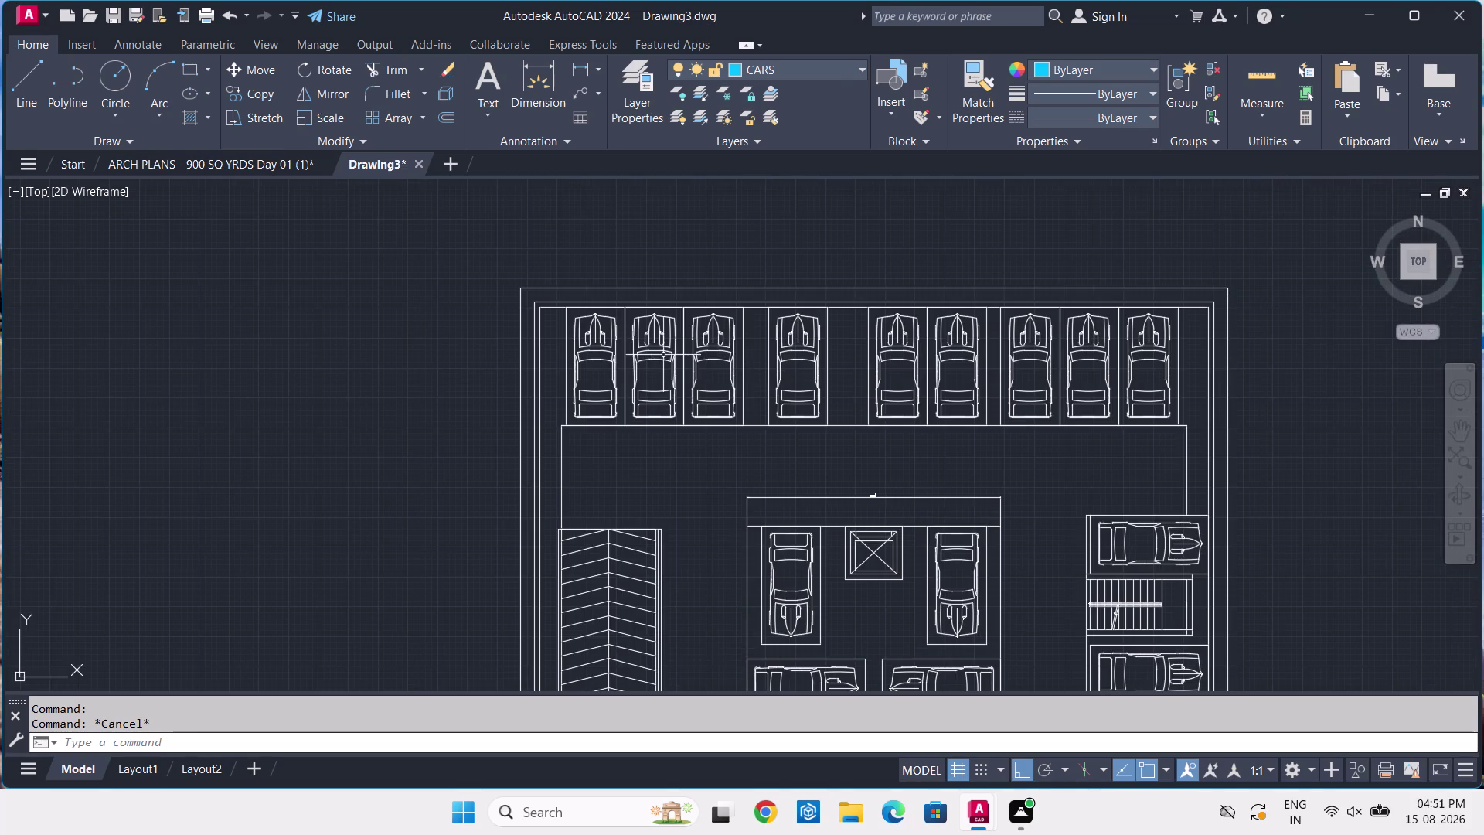
scroll(up, 3)
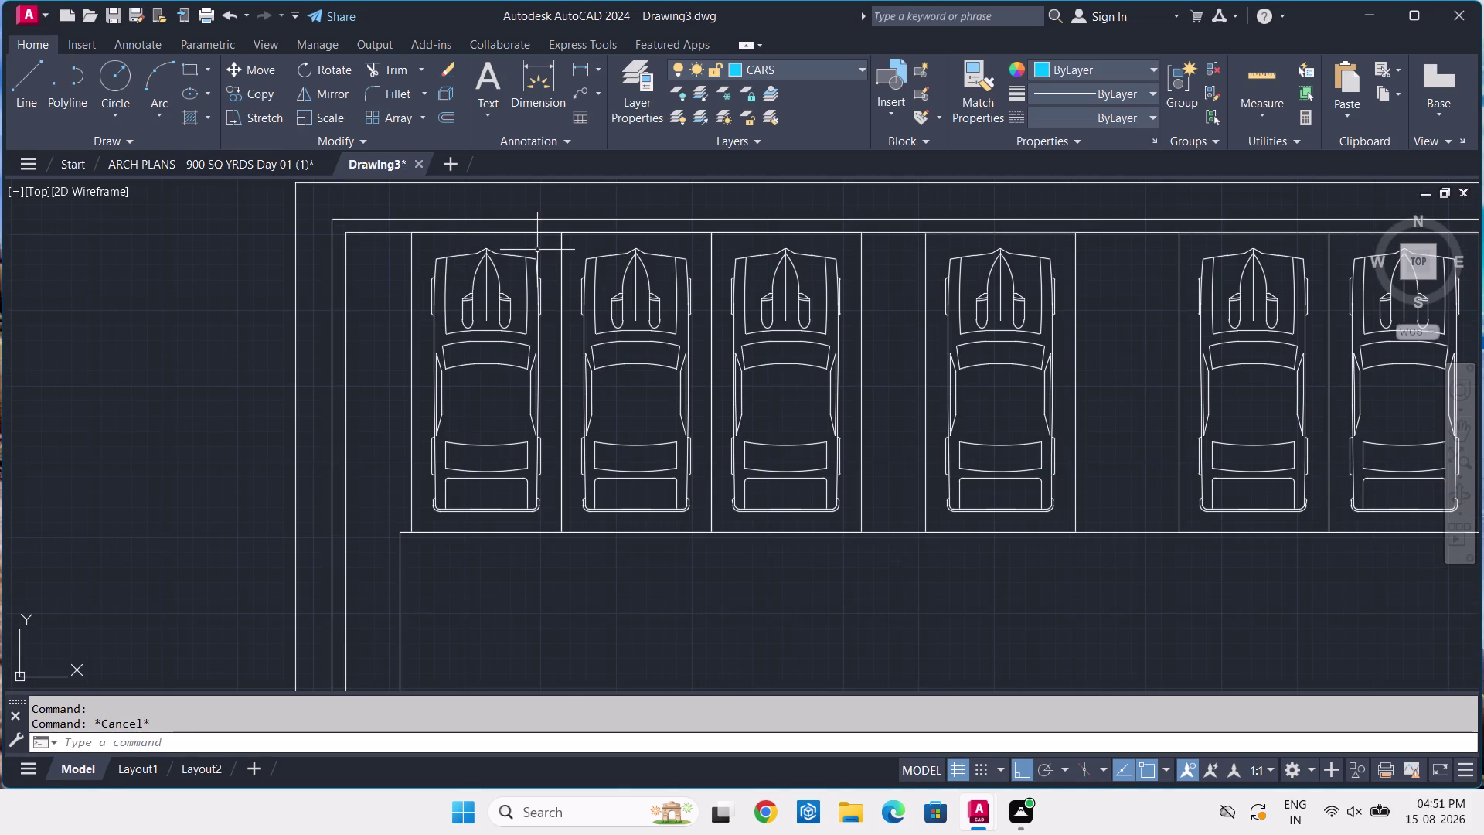
scroll(up, 3)
Window-select the car block in the first top-row bay and explode it with X.
click(547, 261)
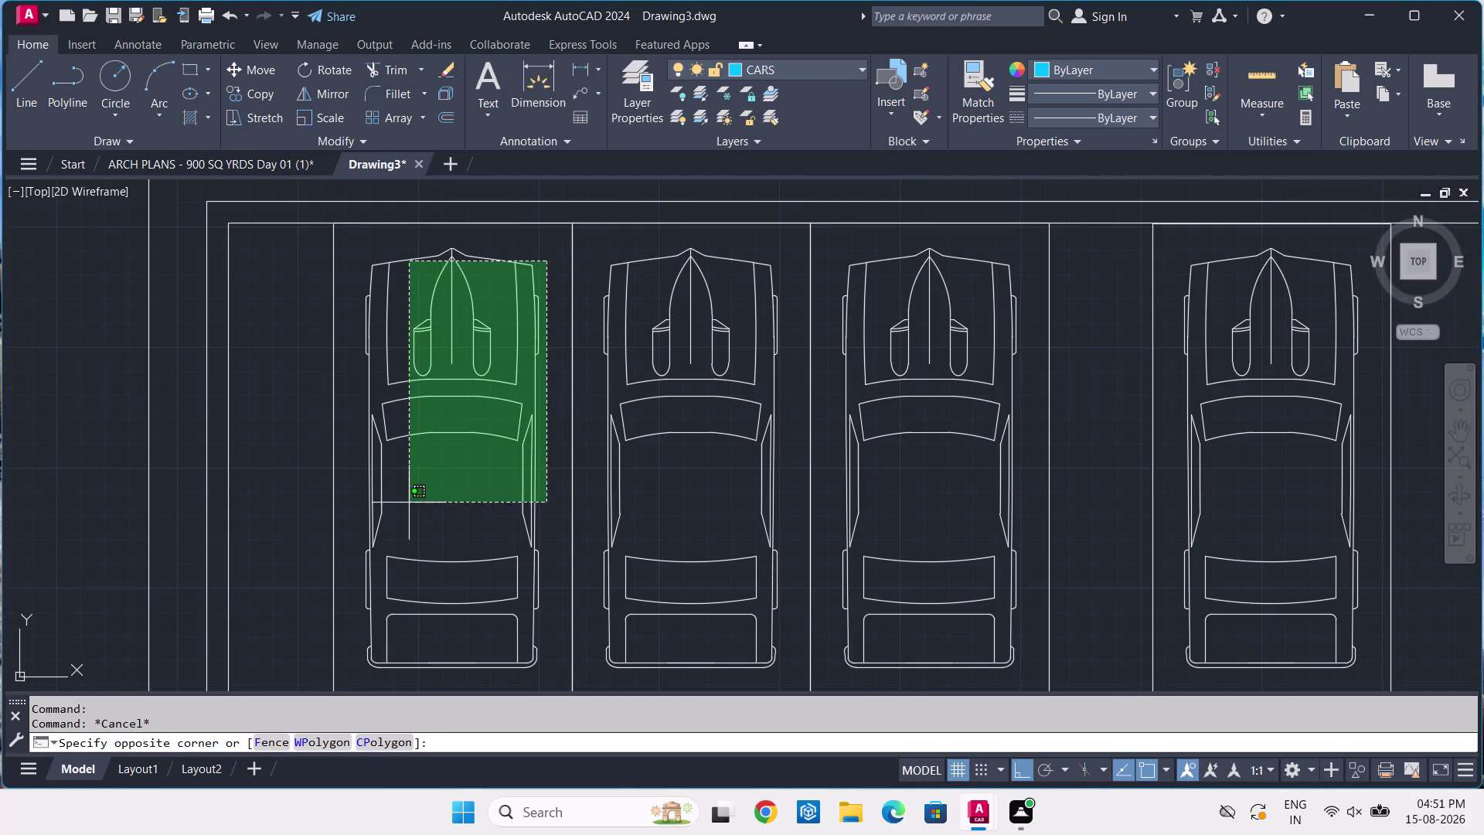
click(360, 483)
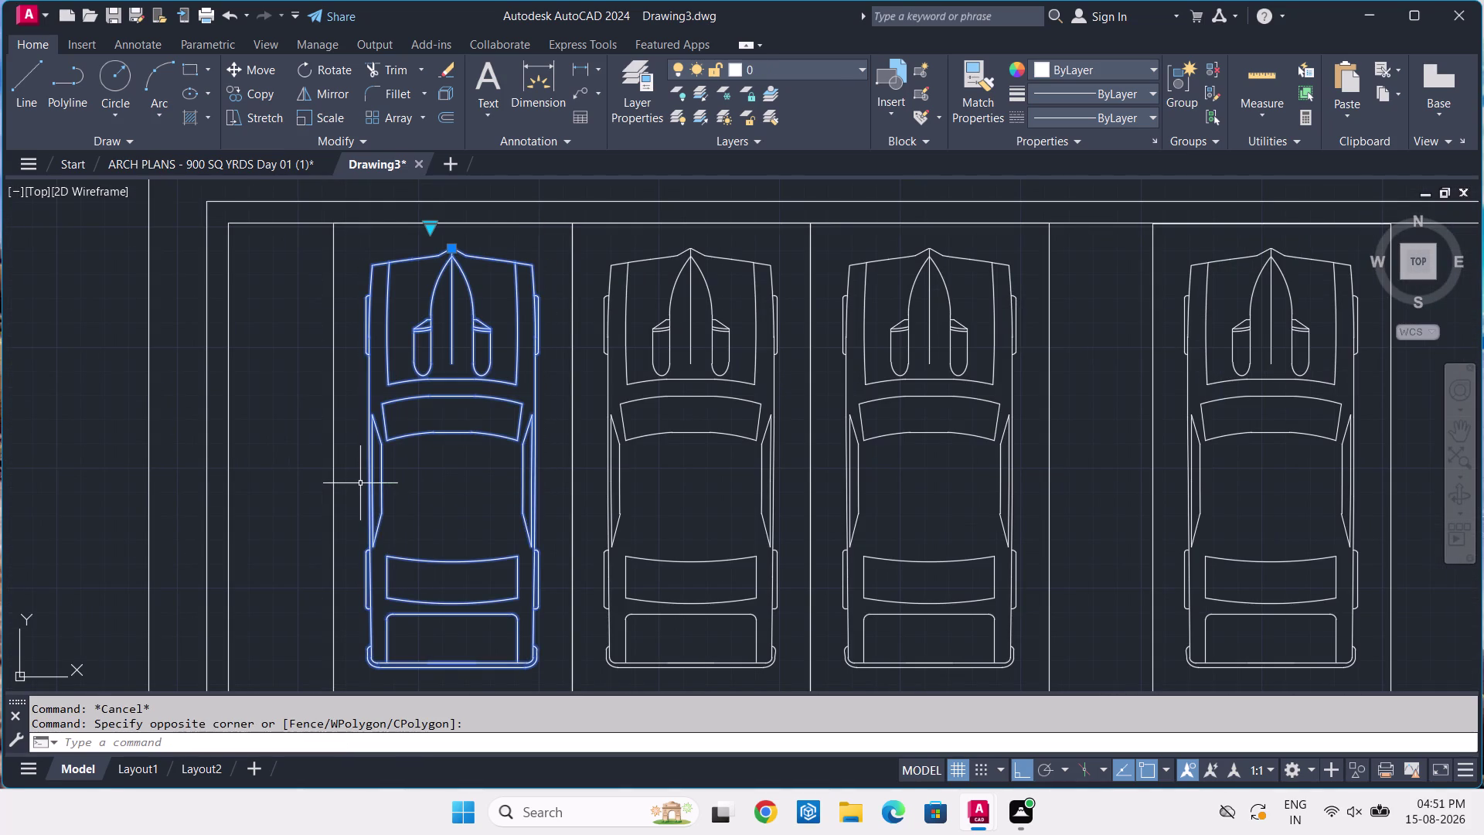
key(x)
key(space)
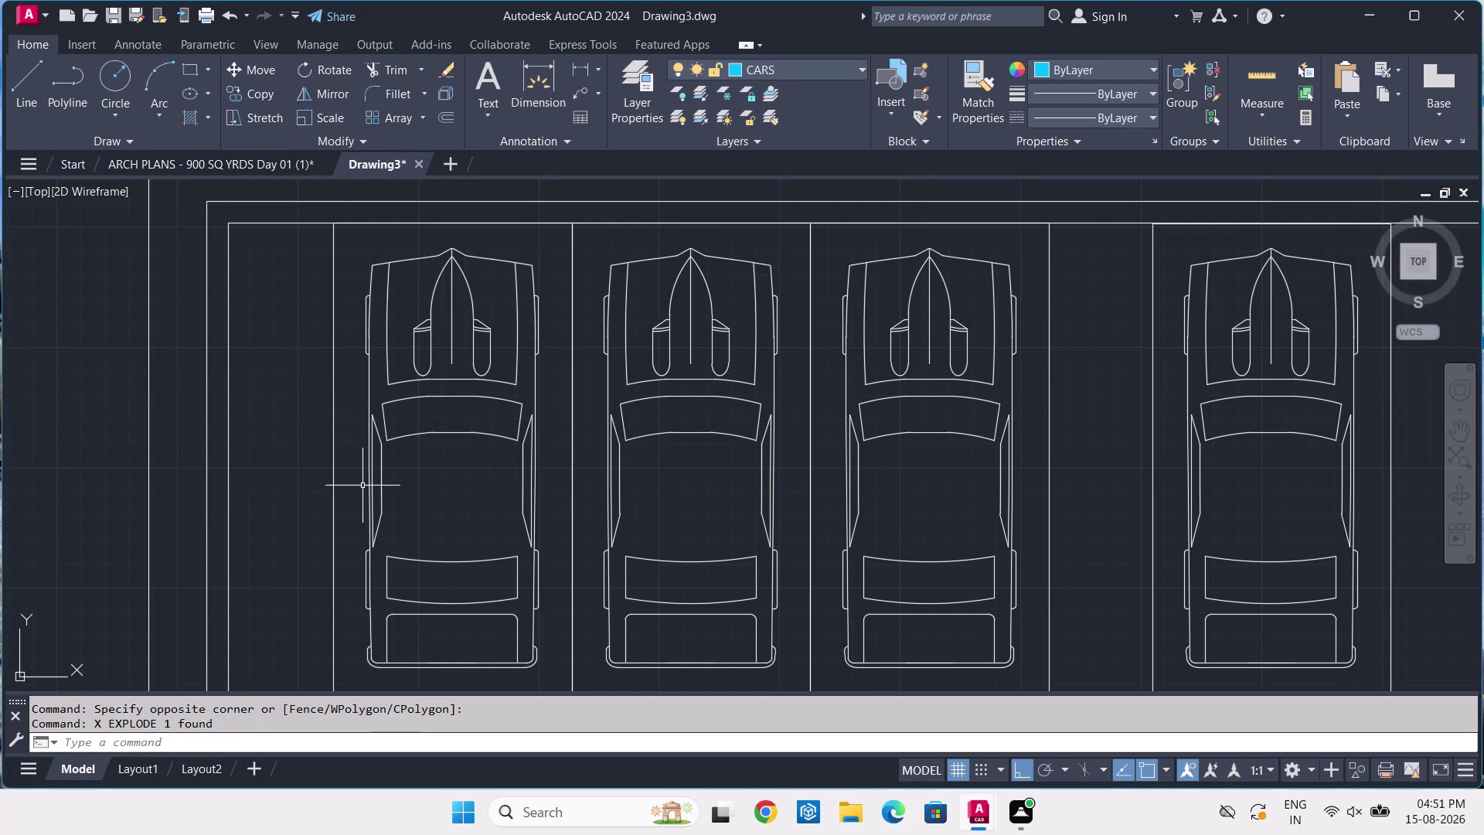
click(404, 439)
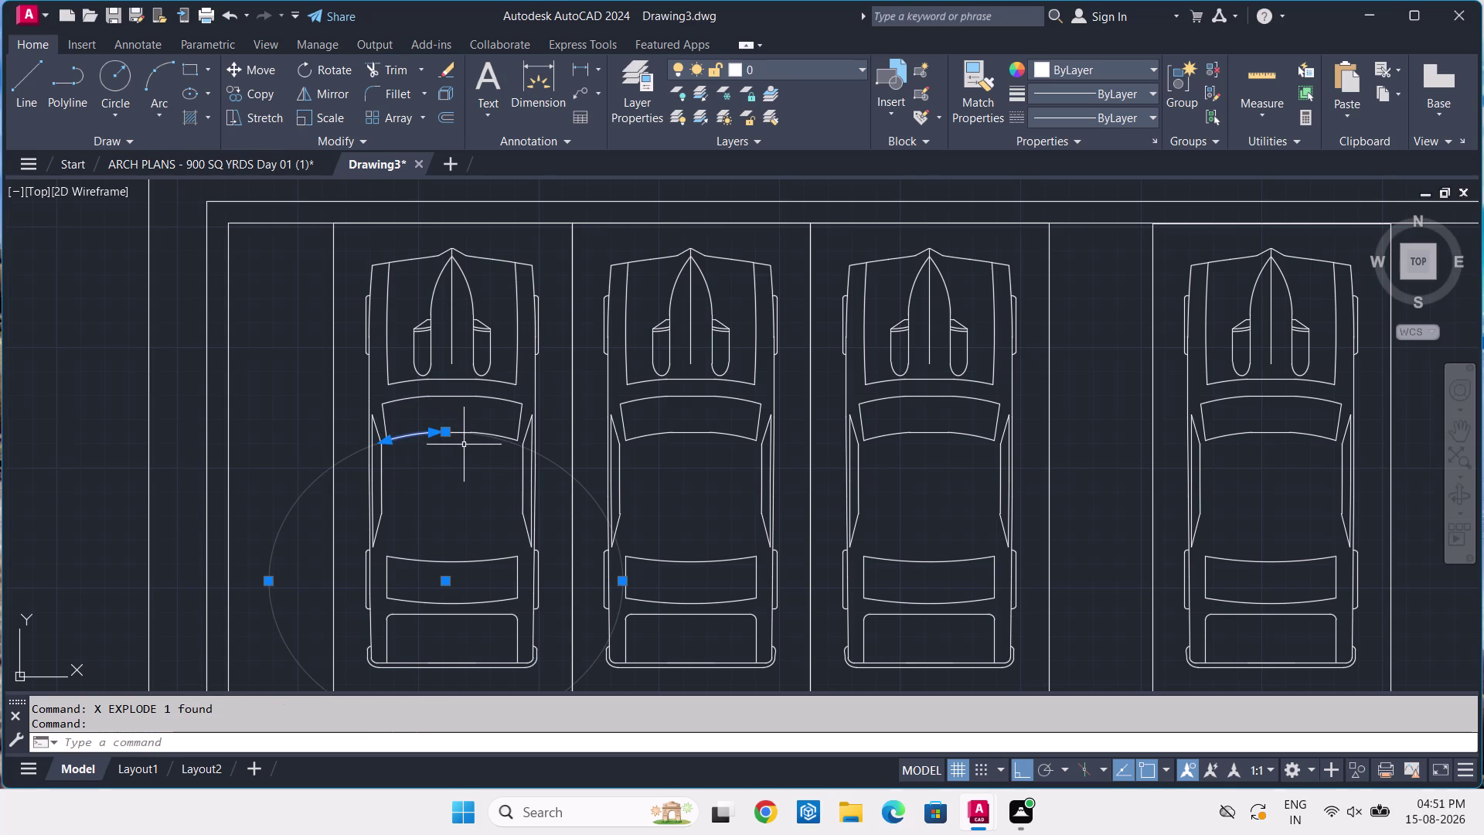
key(Escape)
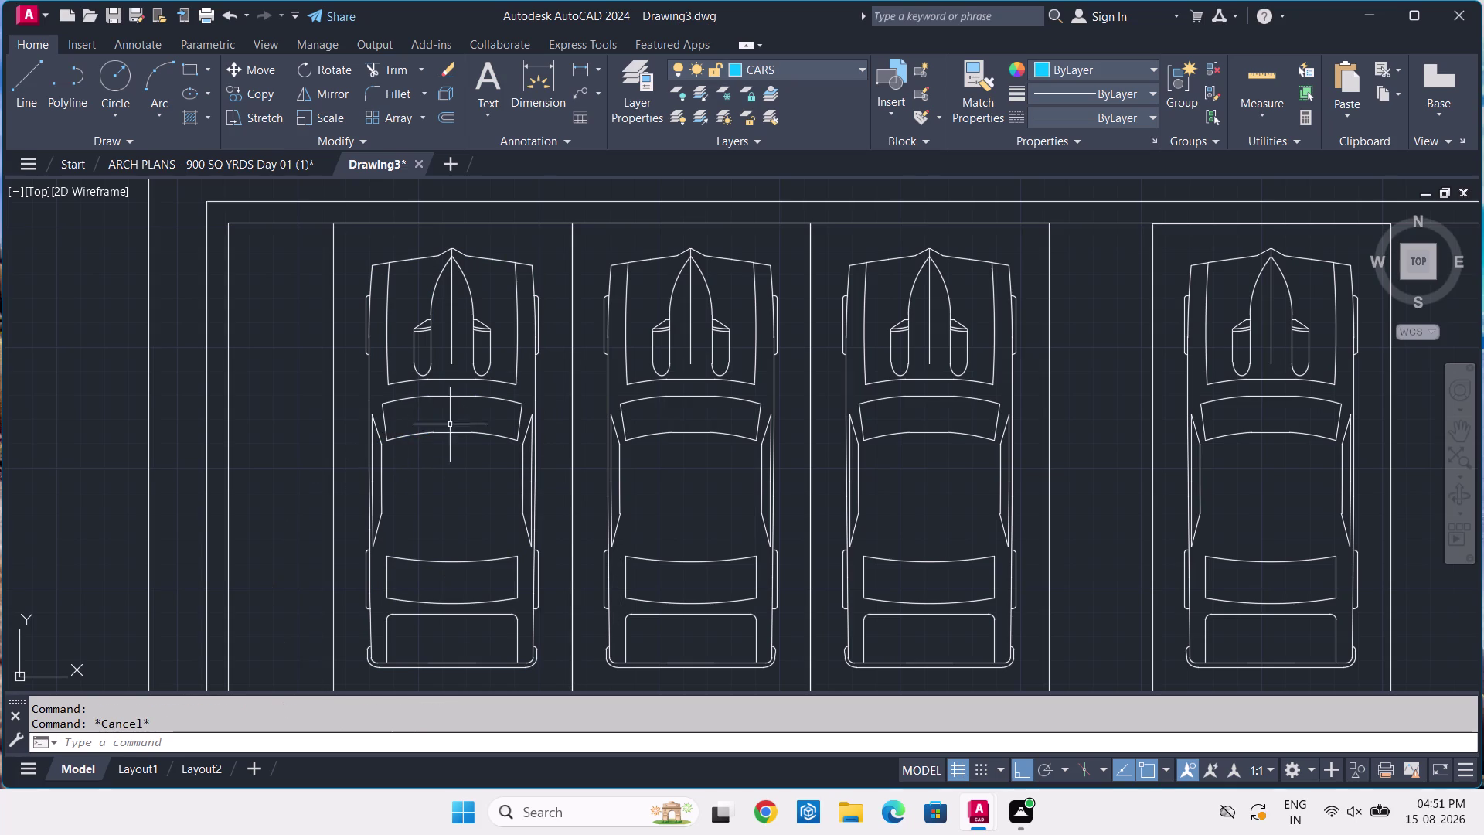
scroll(up, 3)
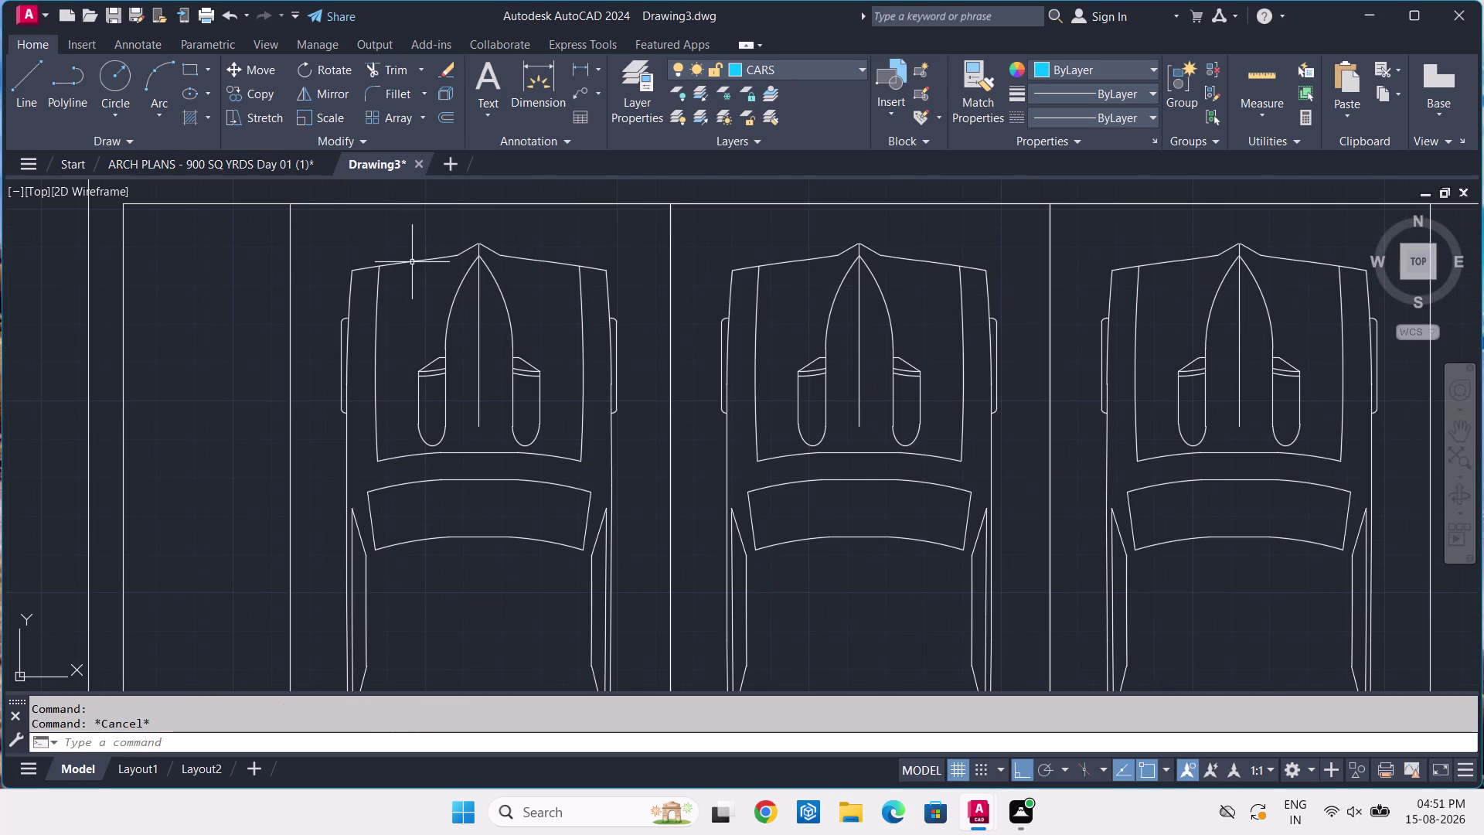
Select the front edge and right-side lines of the first car's outline.
click(414, 263)
scroll(up, 3)
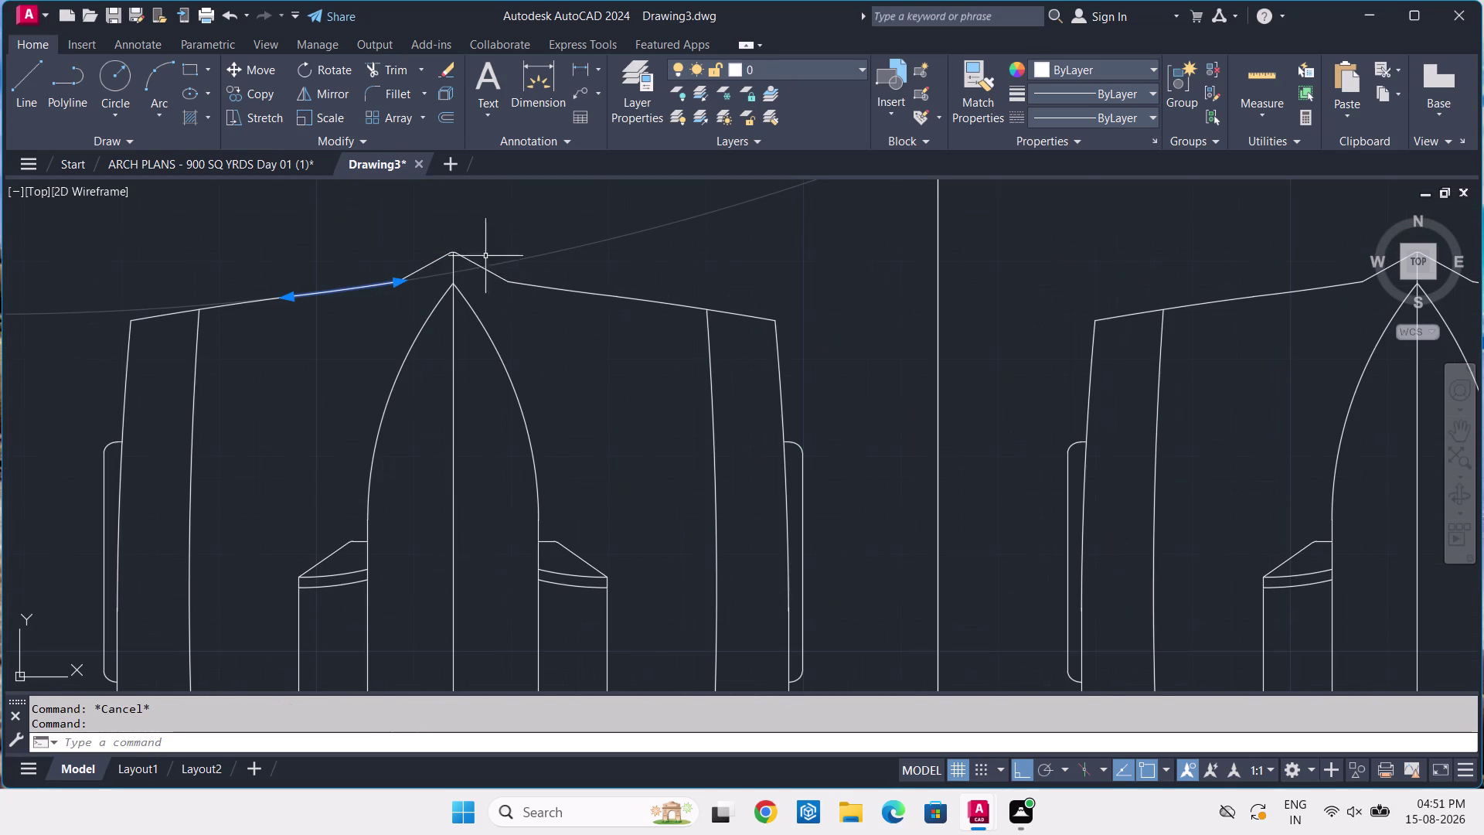
click(482, 263)
click(440, 259)
click(555, 287)
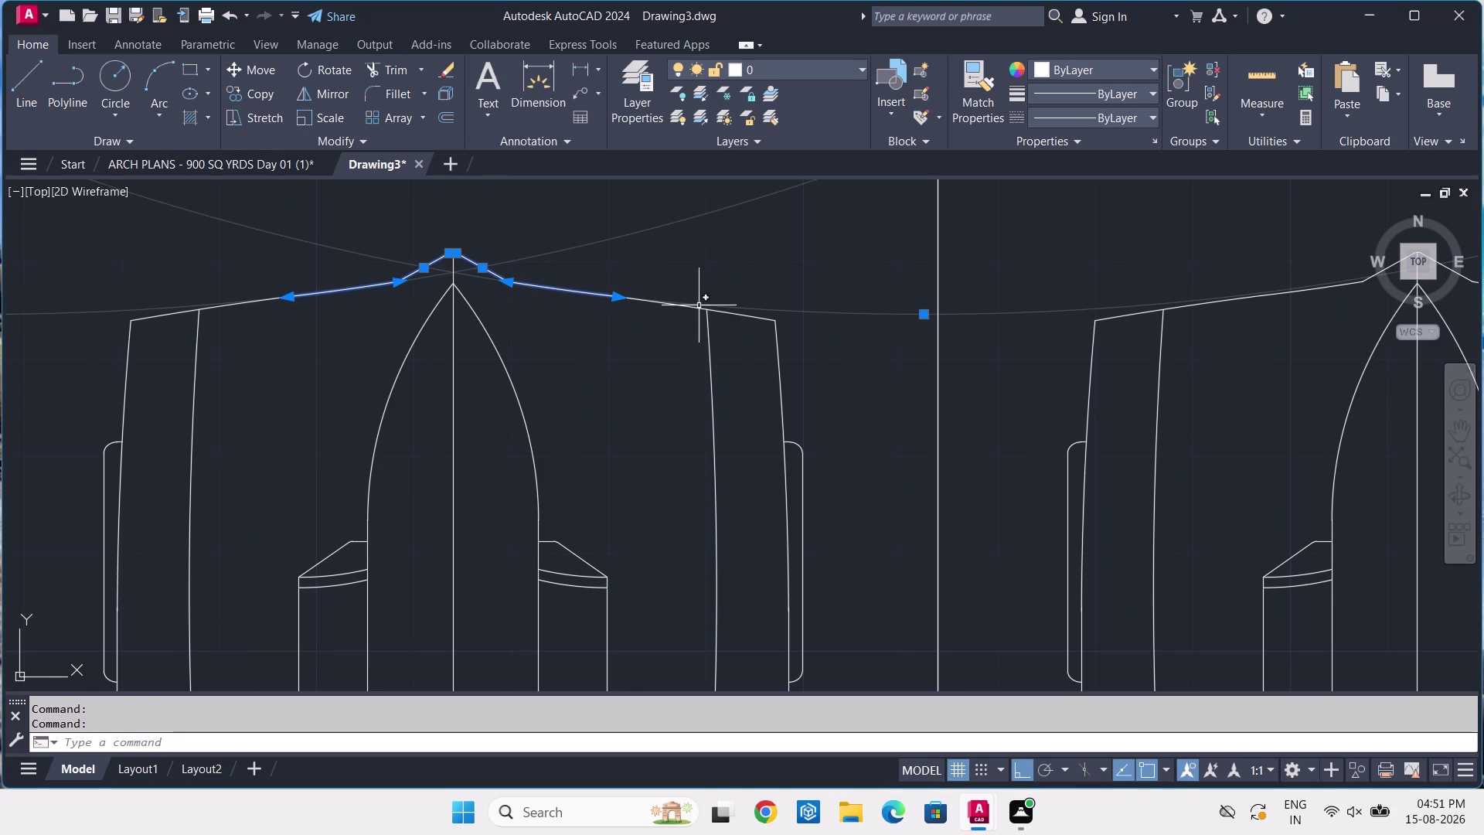
click(661, 304)
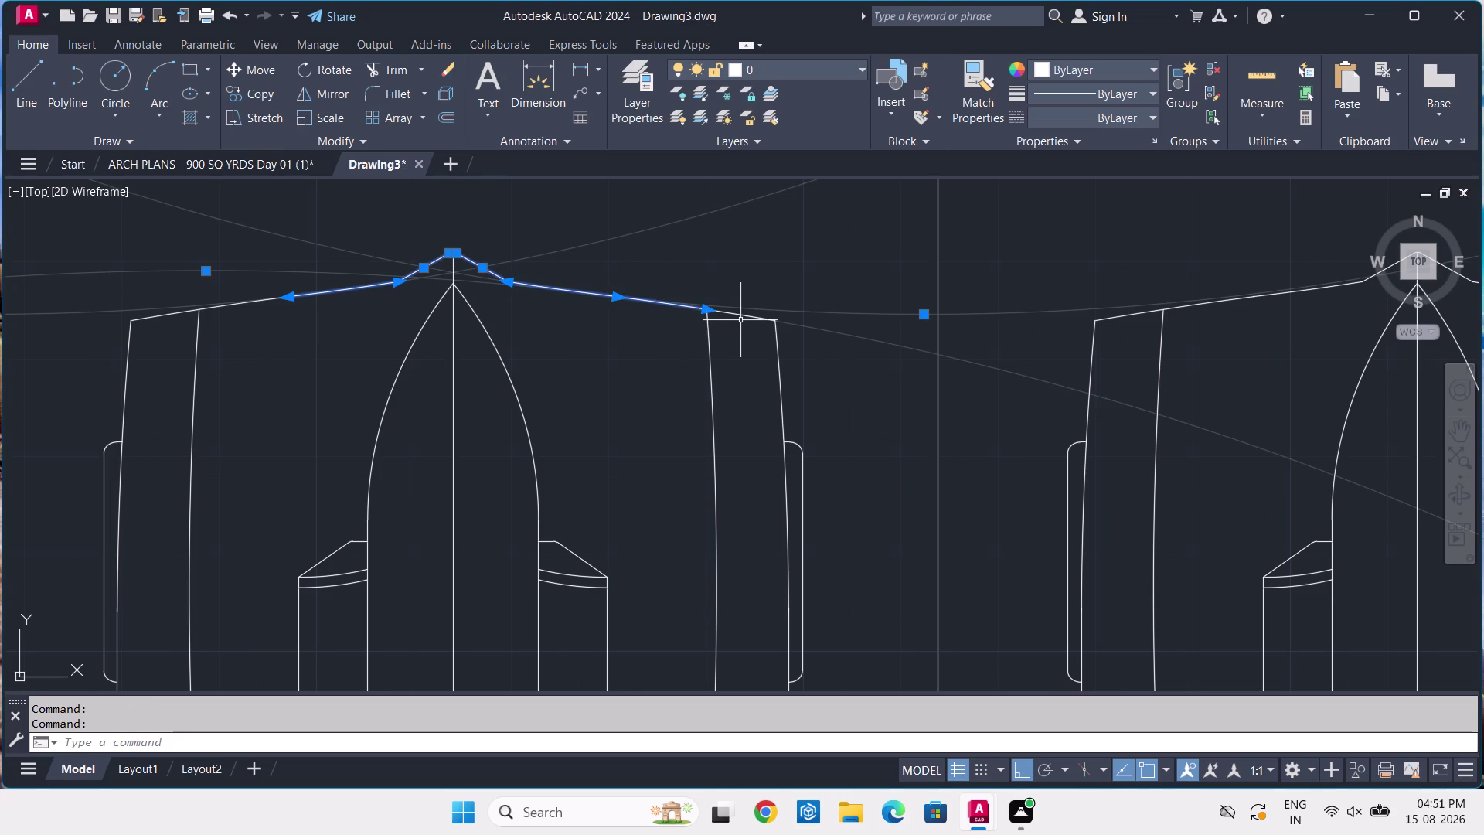
click(740, 314)
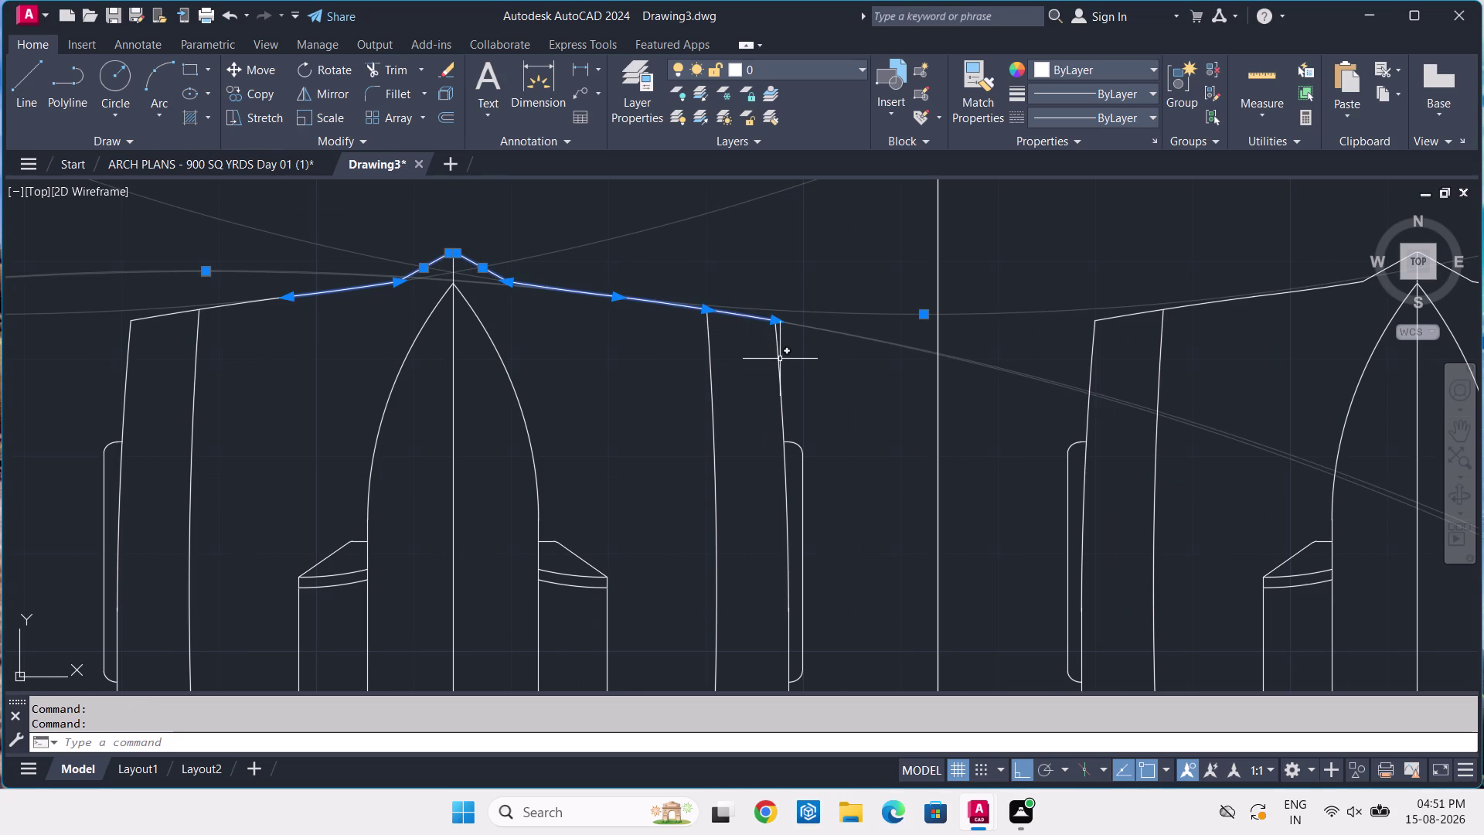
click(780, 359)
scroll(down, 3)
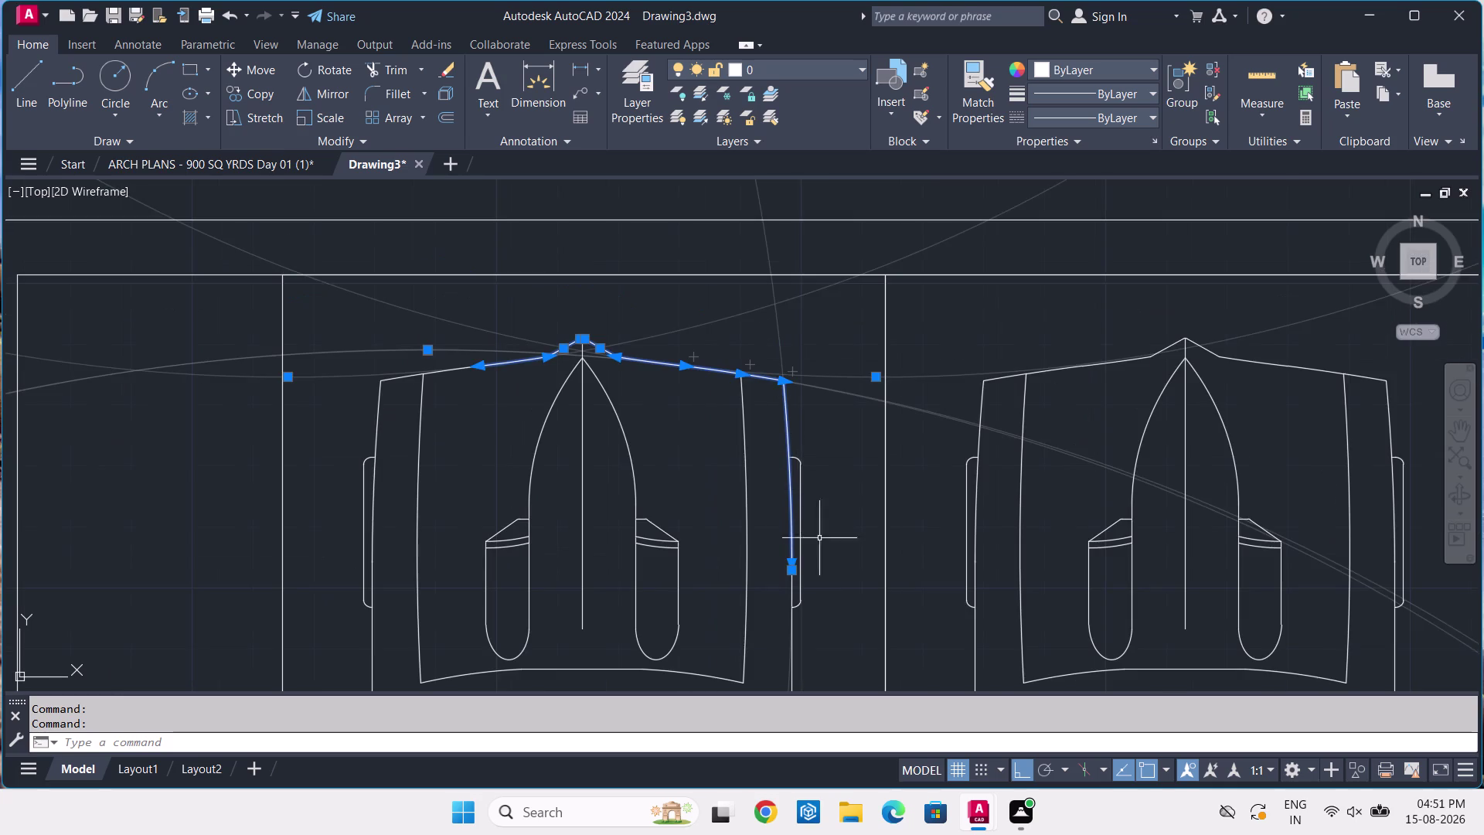
middle_drag(841, 578, 800, 448)
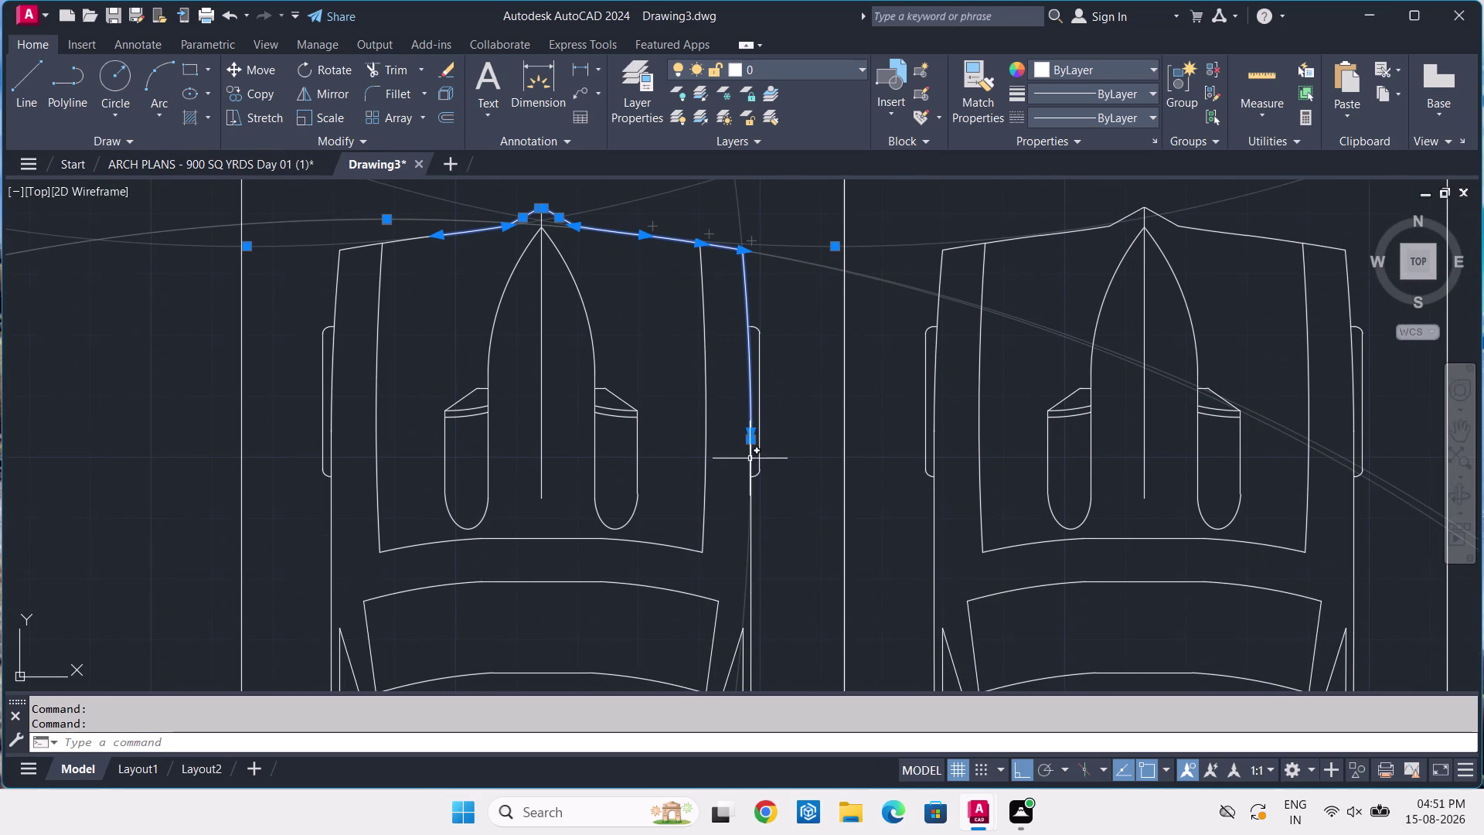
click(750, 457)
scroll(down, 3)
middle_drag(766, 556, 781, 477)
scroll(down, 3)
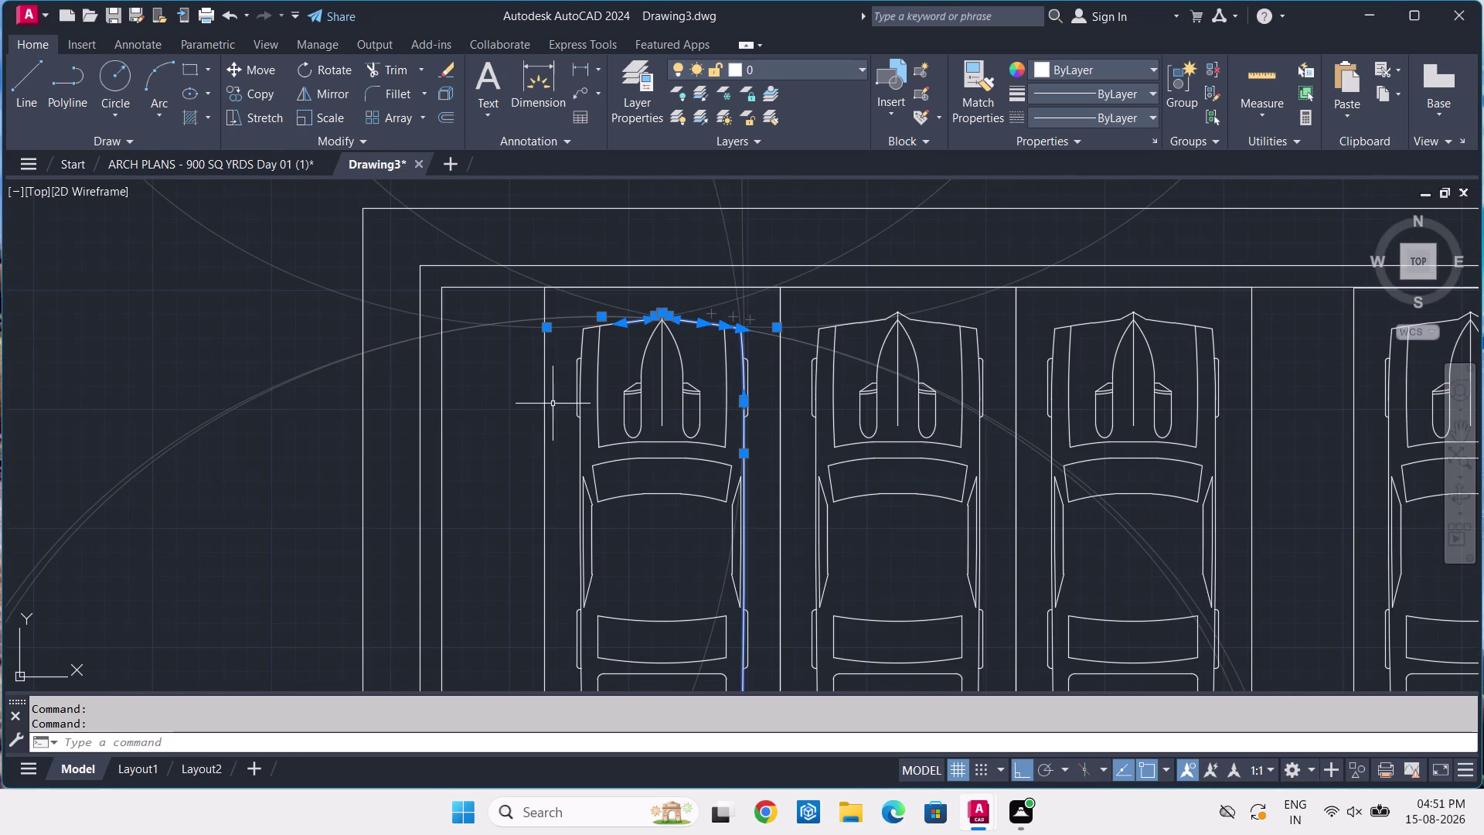
scroll(up, 3)
Add the car's left side and left front corner lines to the selection.
click(597, 295)
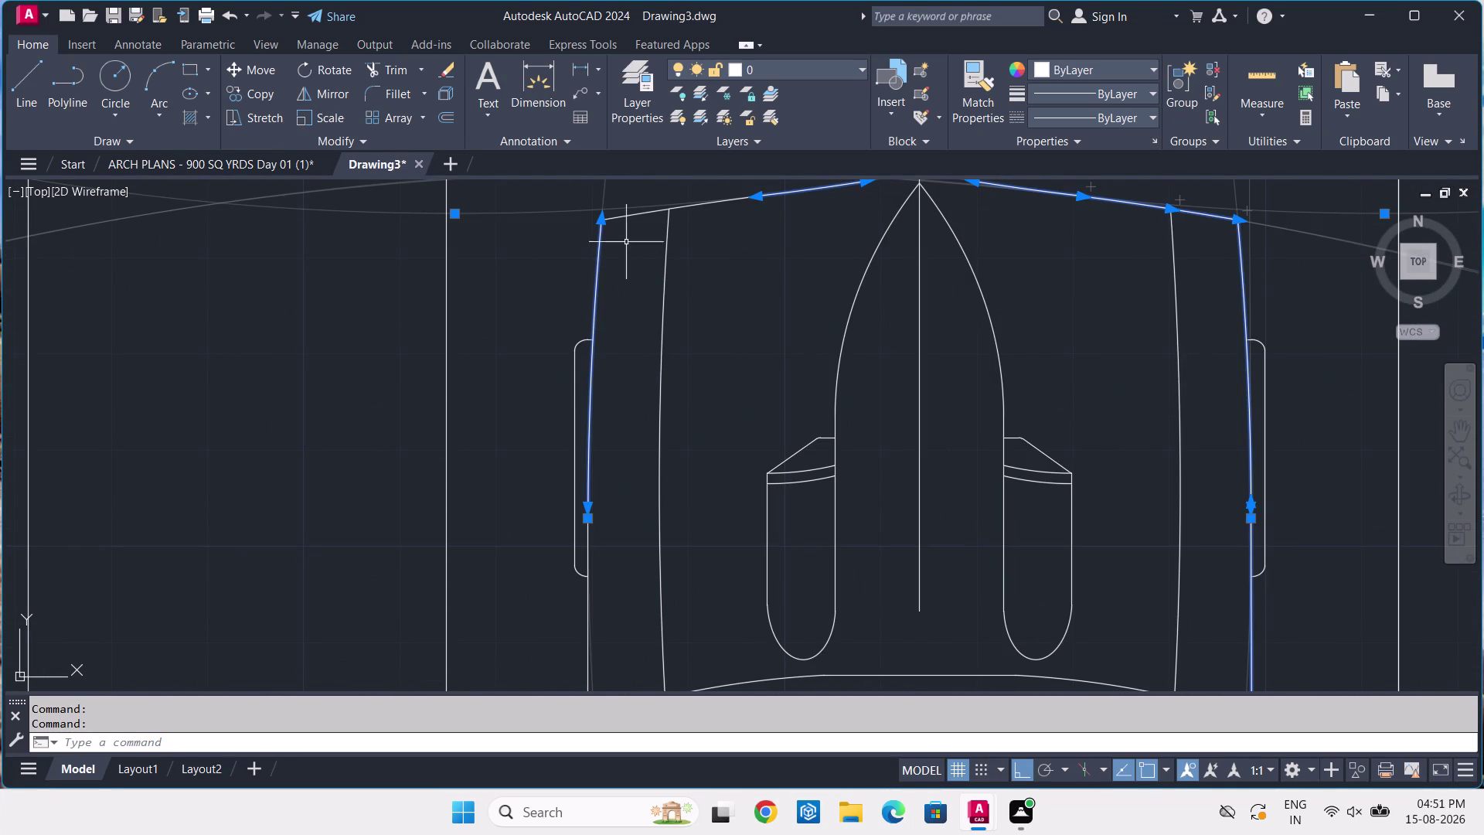
click(644, 214)
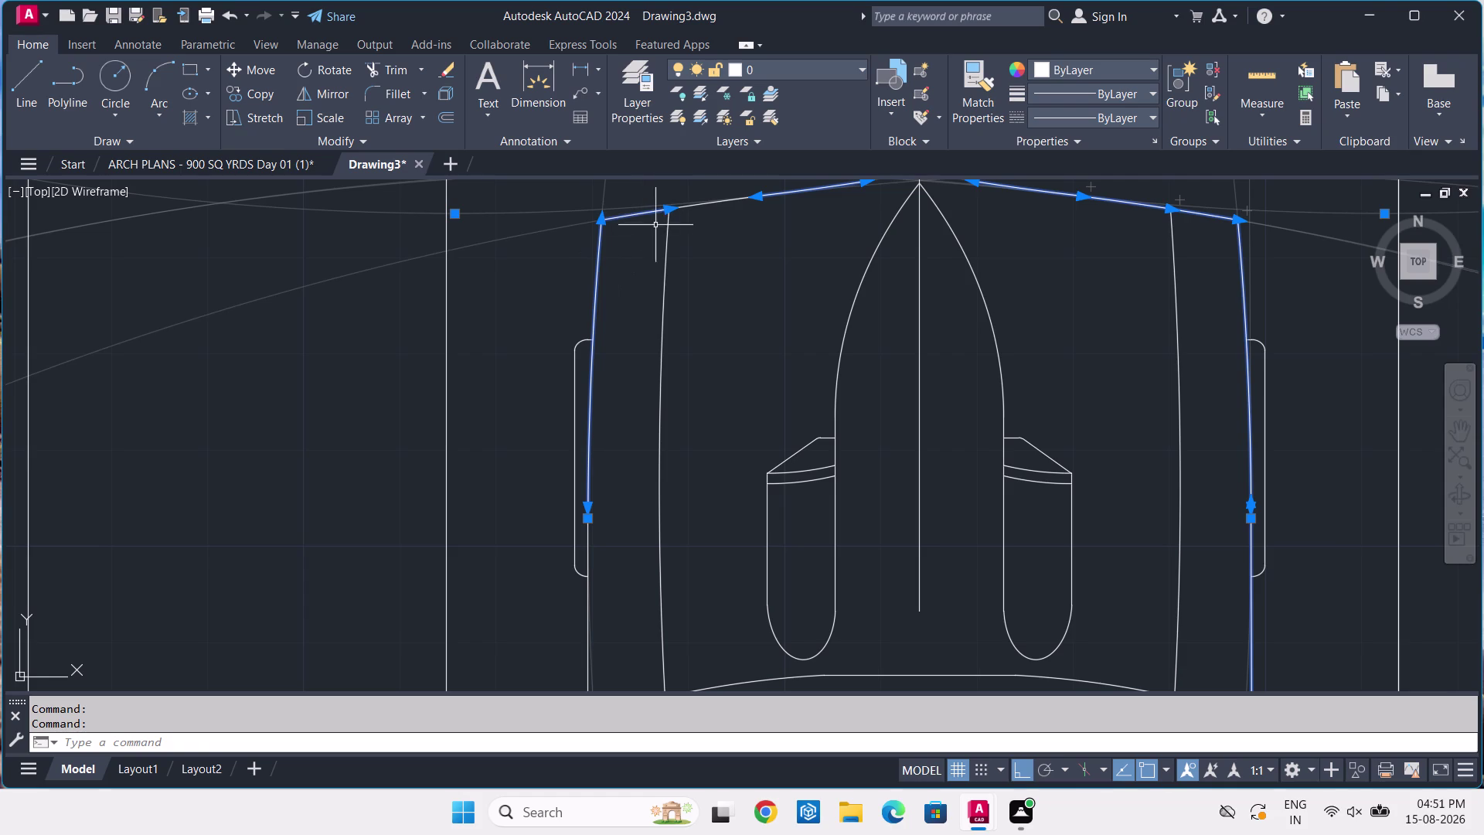
click(698, 204)
scroll(down, 3)
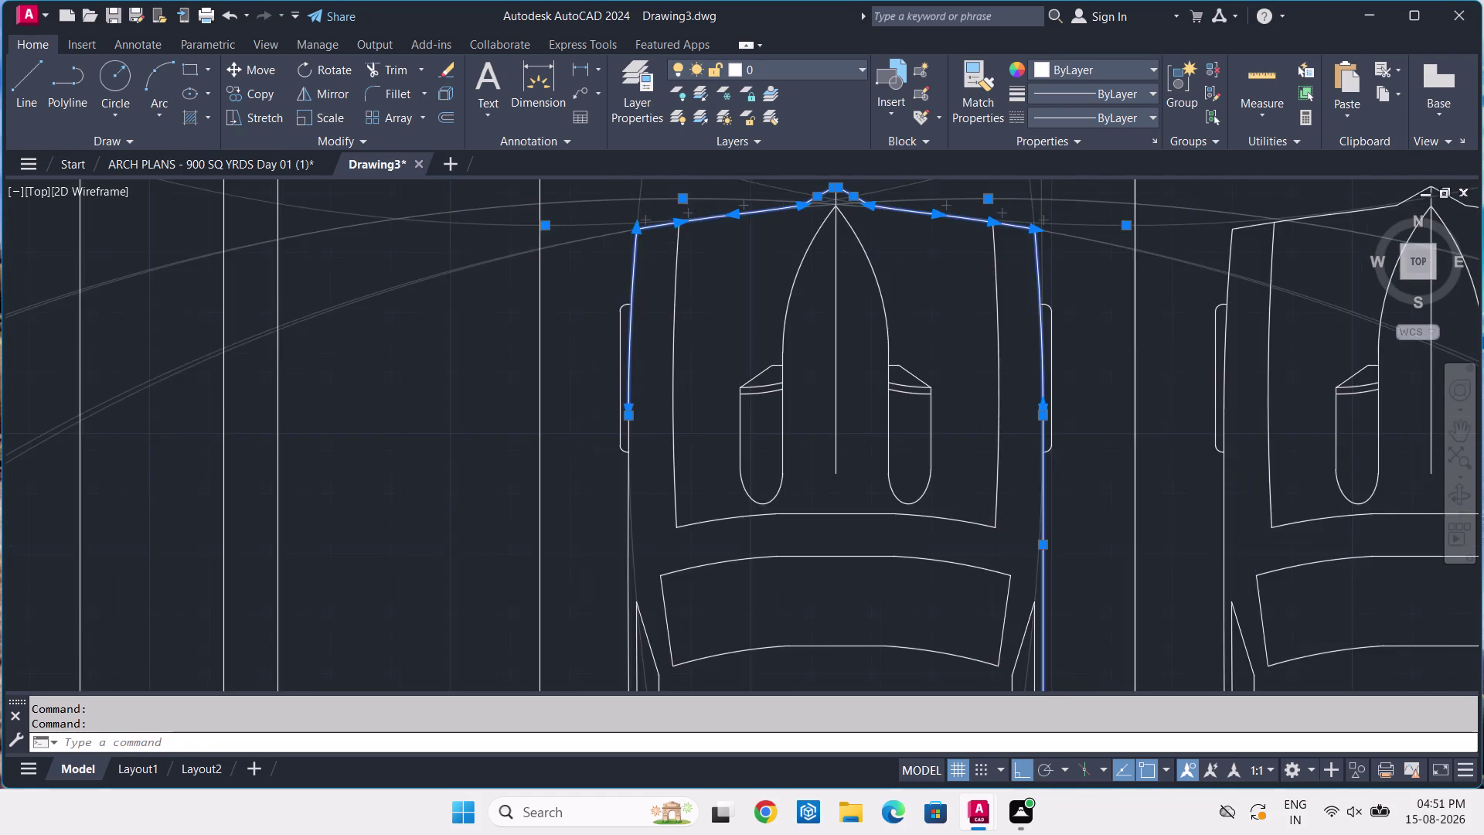
scroll(down, 3)
scroll(down, 3)
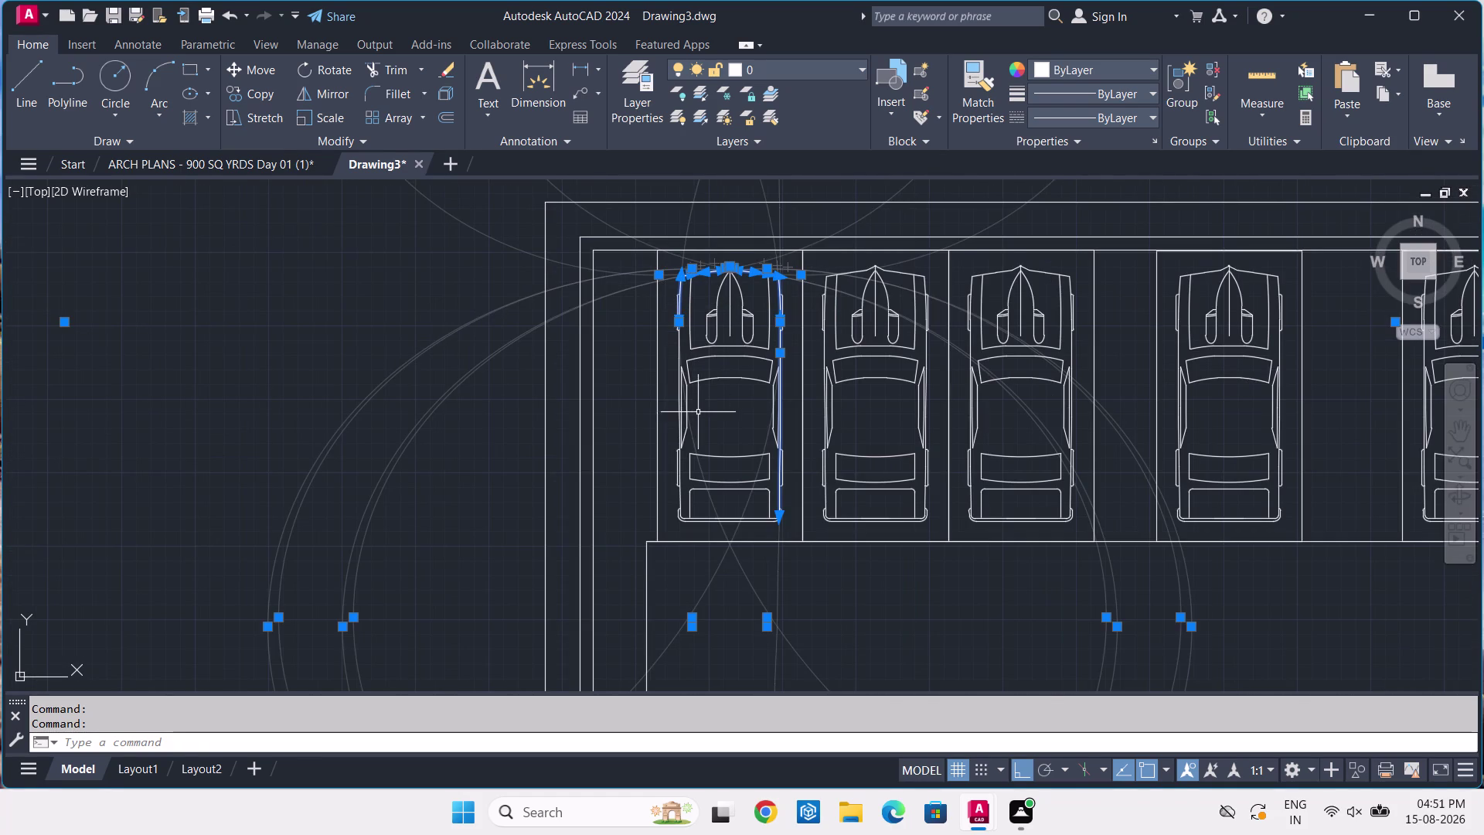
middle_drag(699, 412, 687, 305)
scroll(up, 3)
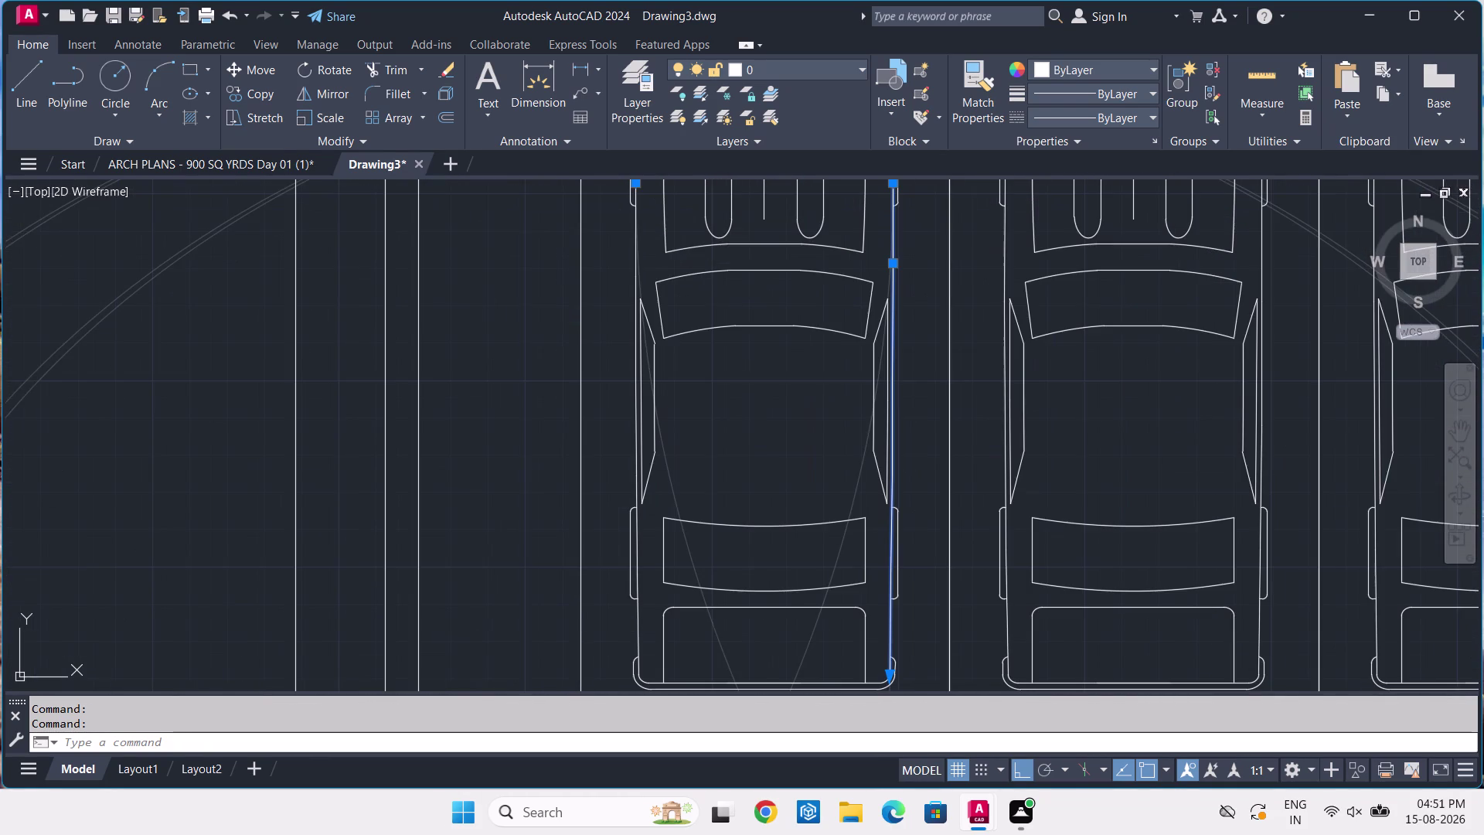
middle_drag(681, 238, 663, 304)
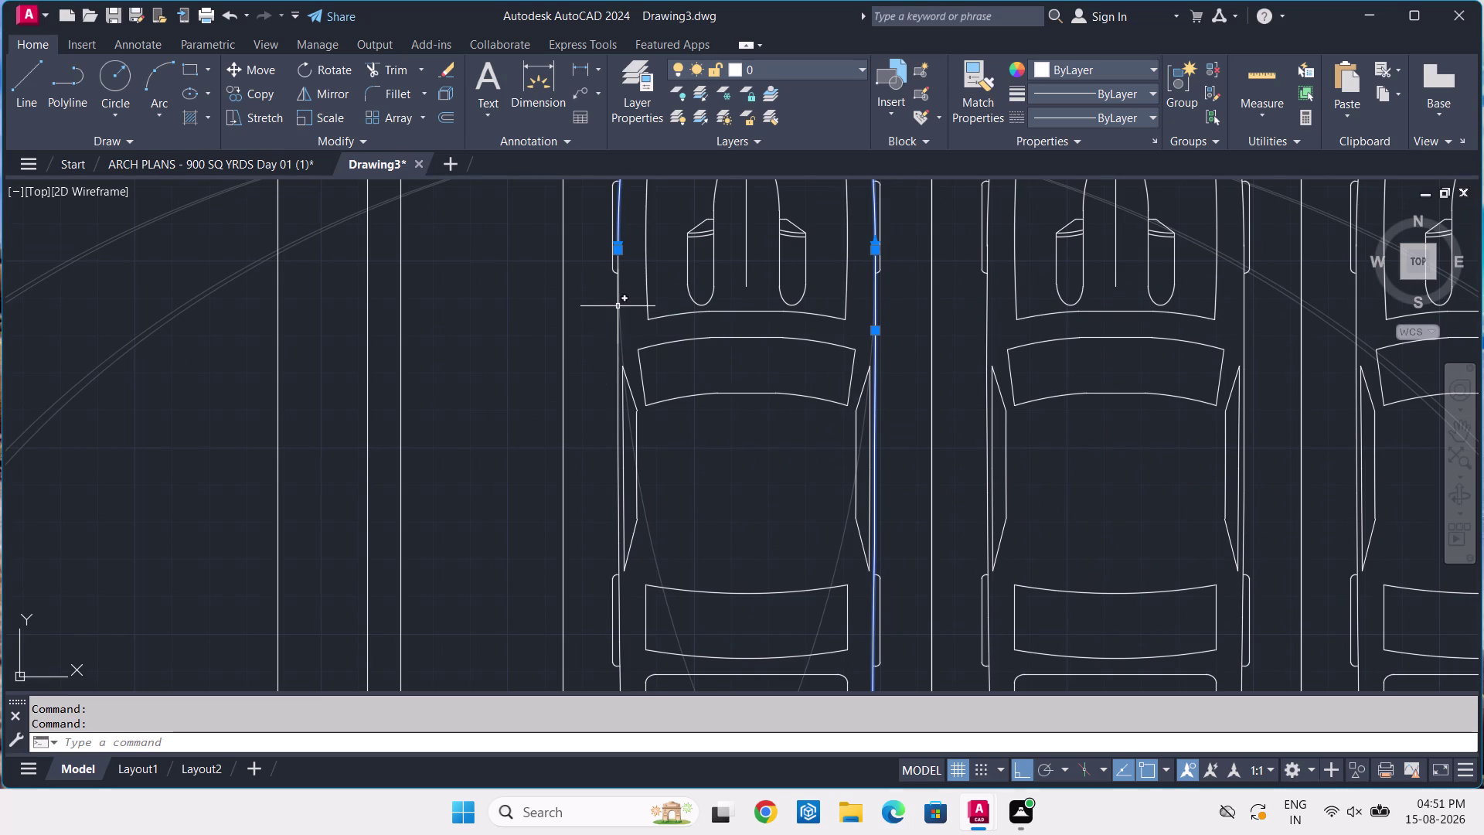
click(617, 306)
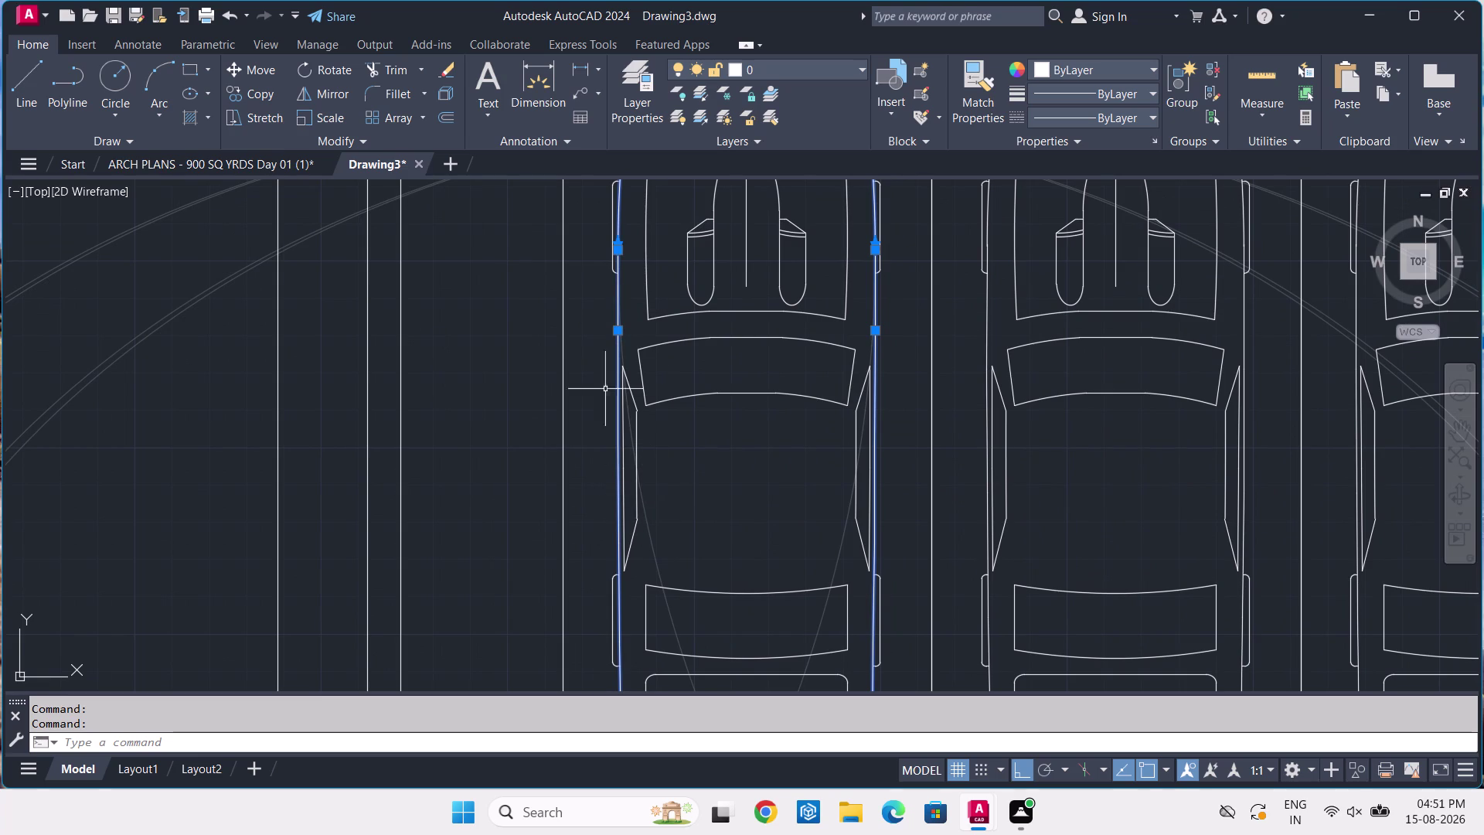
Add the rear left corner arc and rear edge, then put the selection on CARS.
scroll(up, 3)
scroll(up, 3)
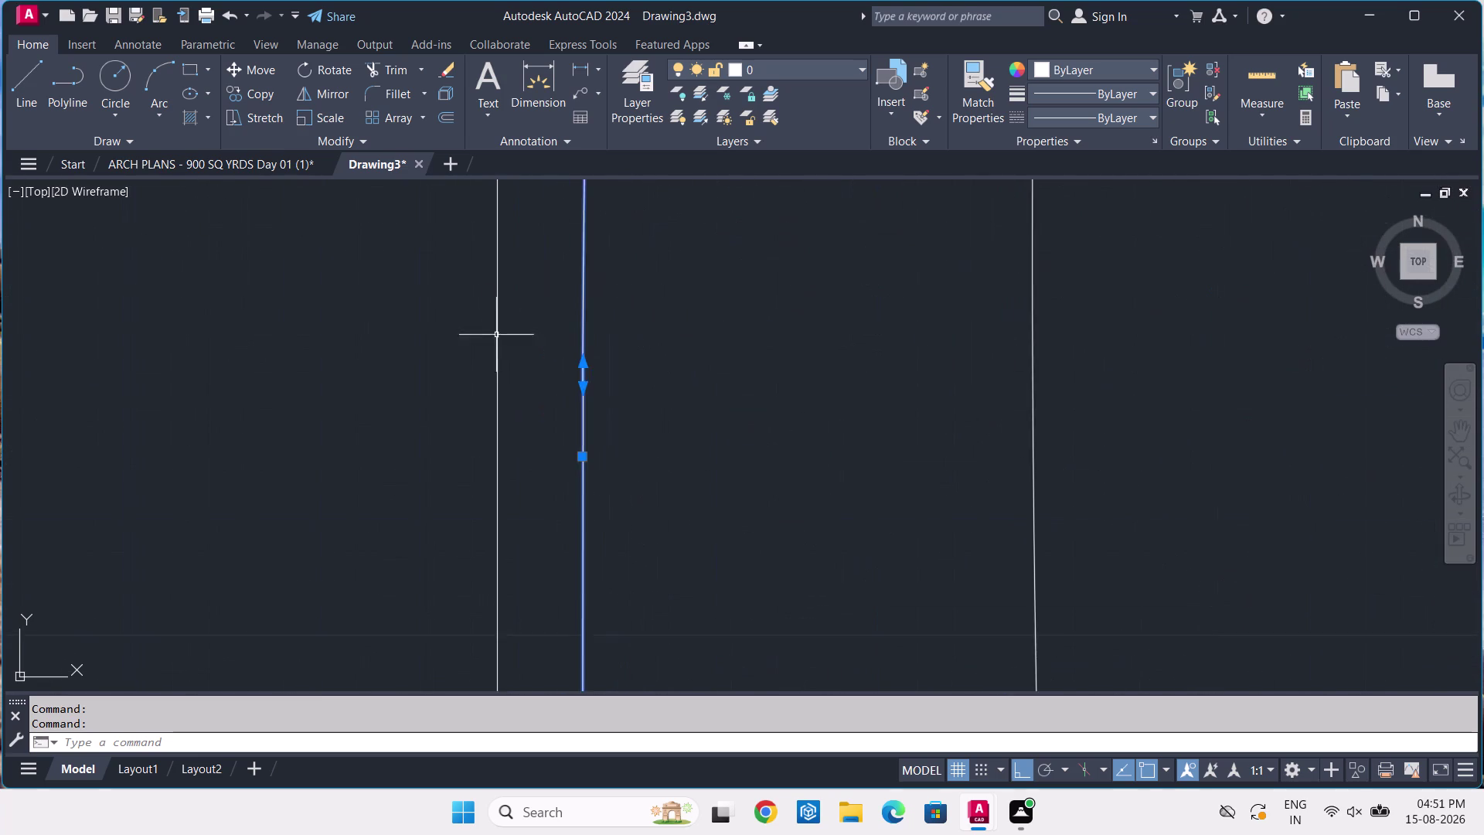
scroll(down, 3)
middle_drag(658, 541, 630, 355)
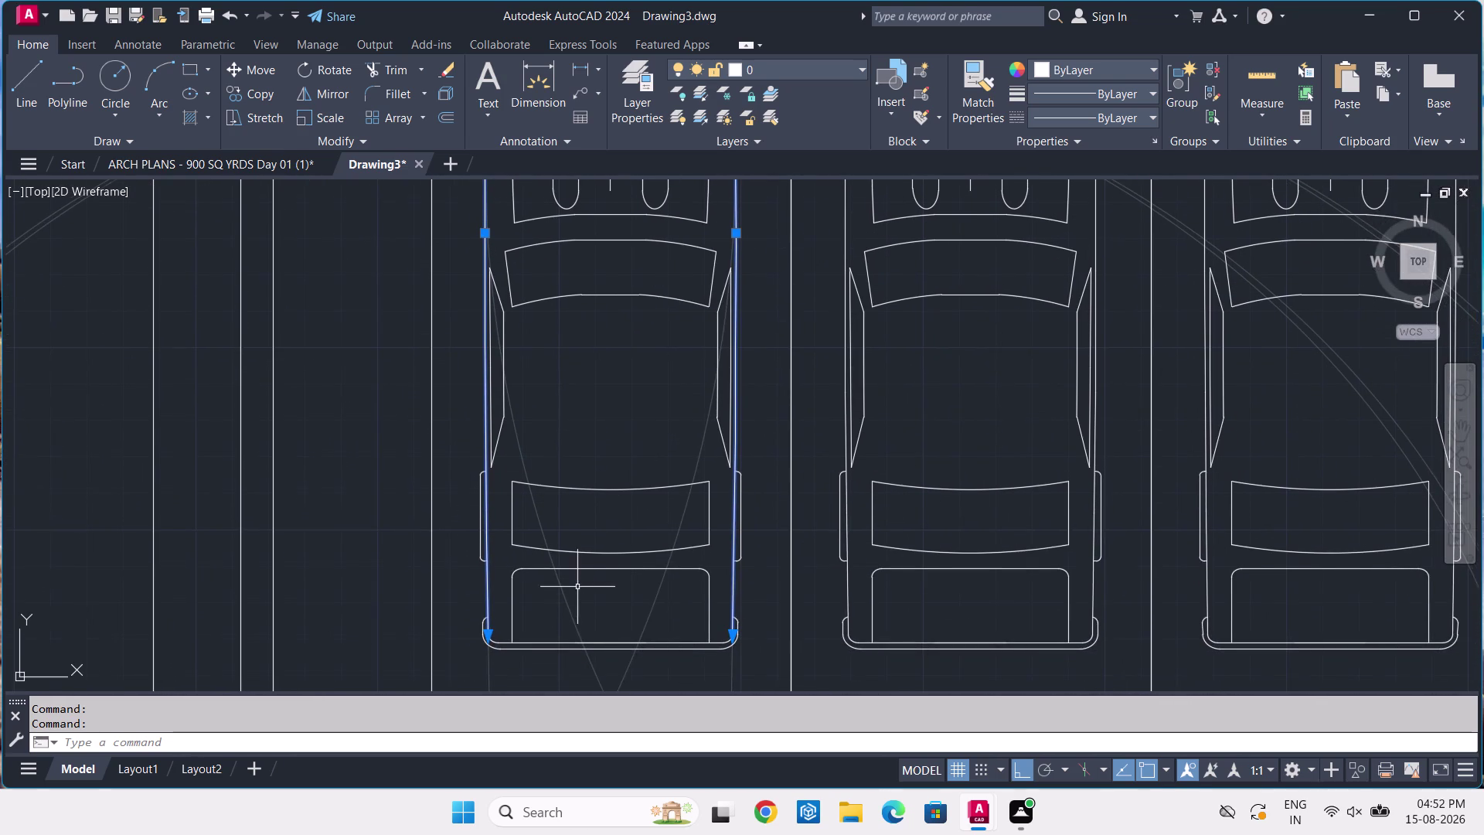
middle_drag(578, 590, 565, 479)
scroll(up, 3)
click(474, 449)
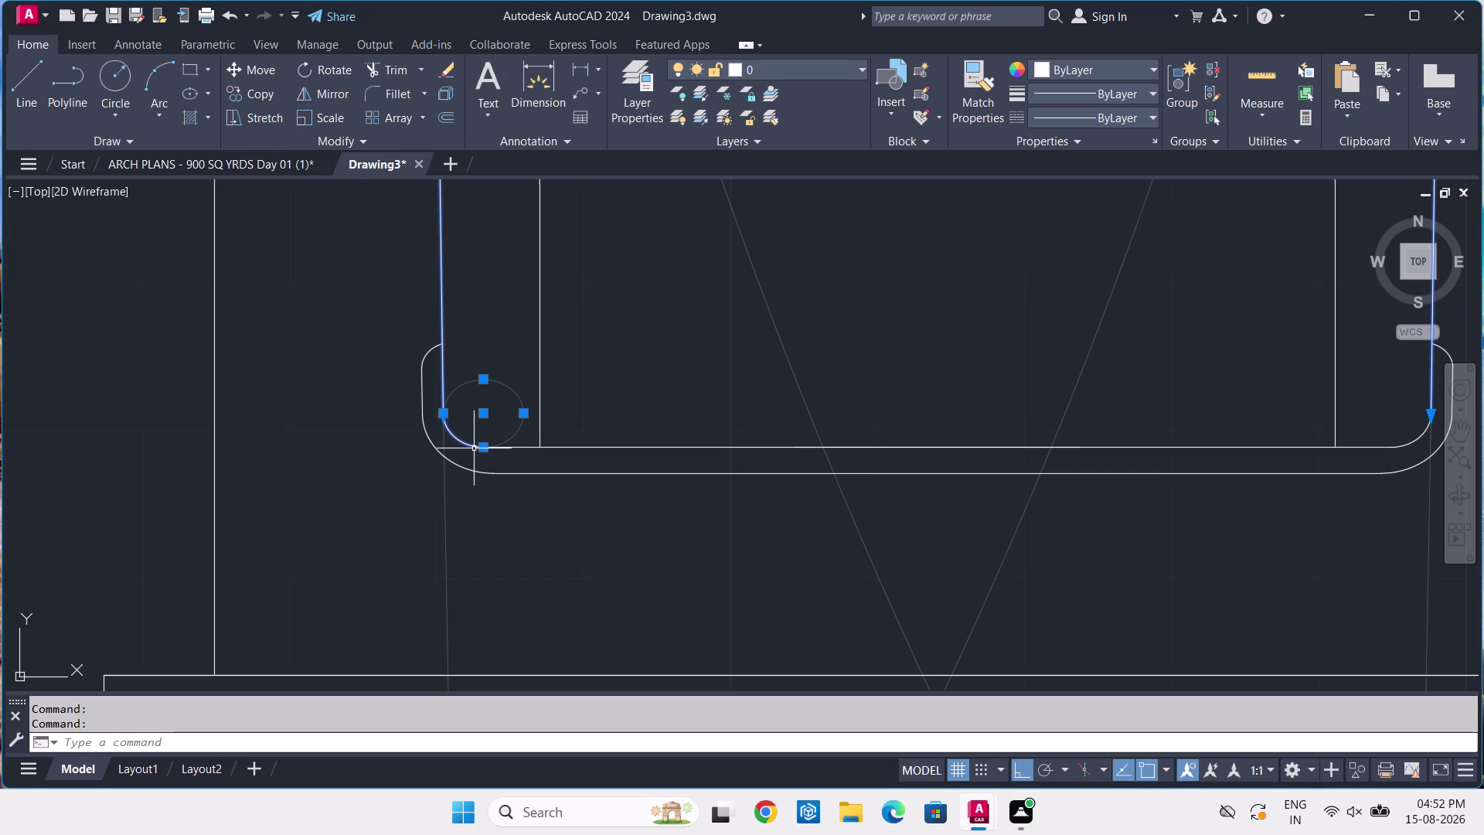
click(518, 447)
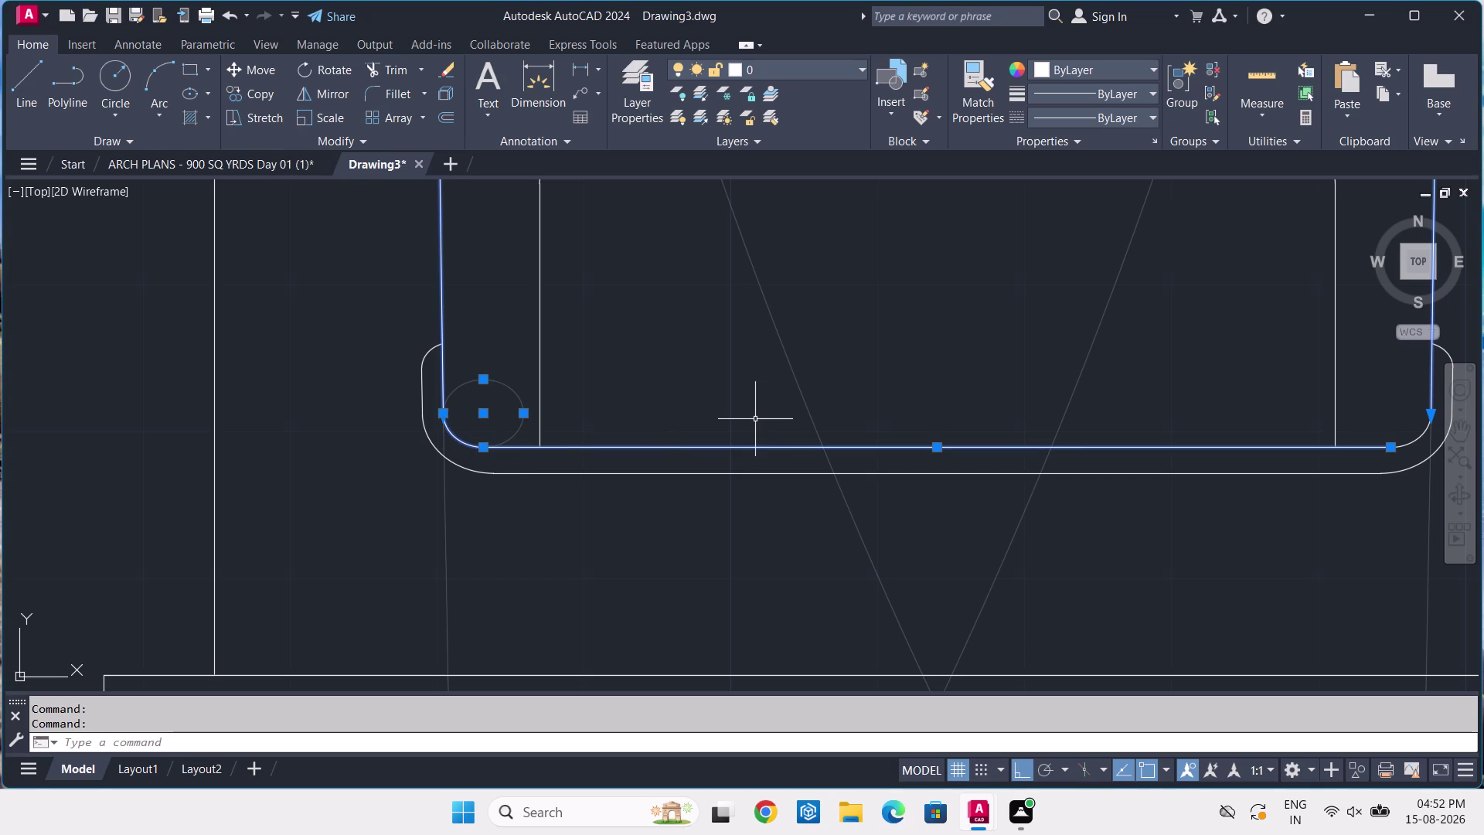
scroll(down, 3)
middle_drag(760, 418, 476, 506)
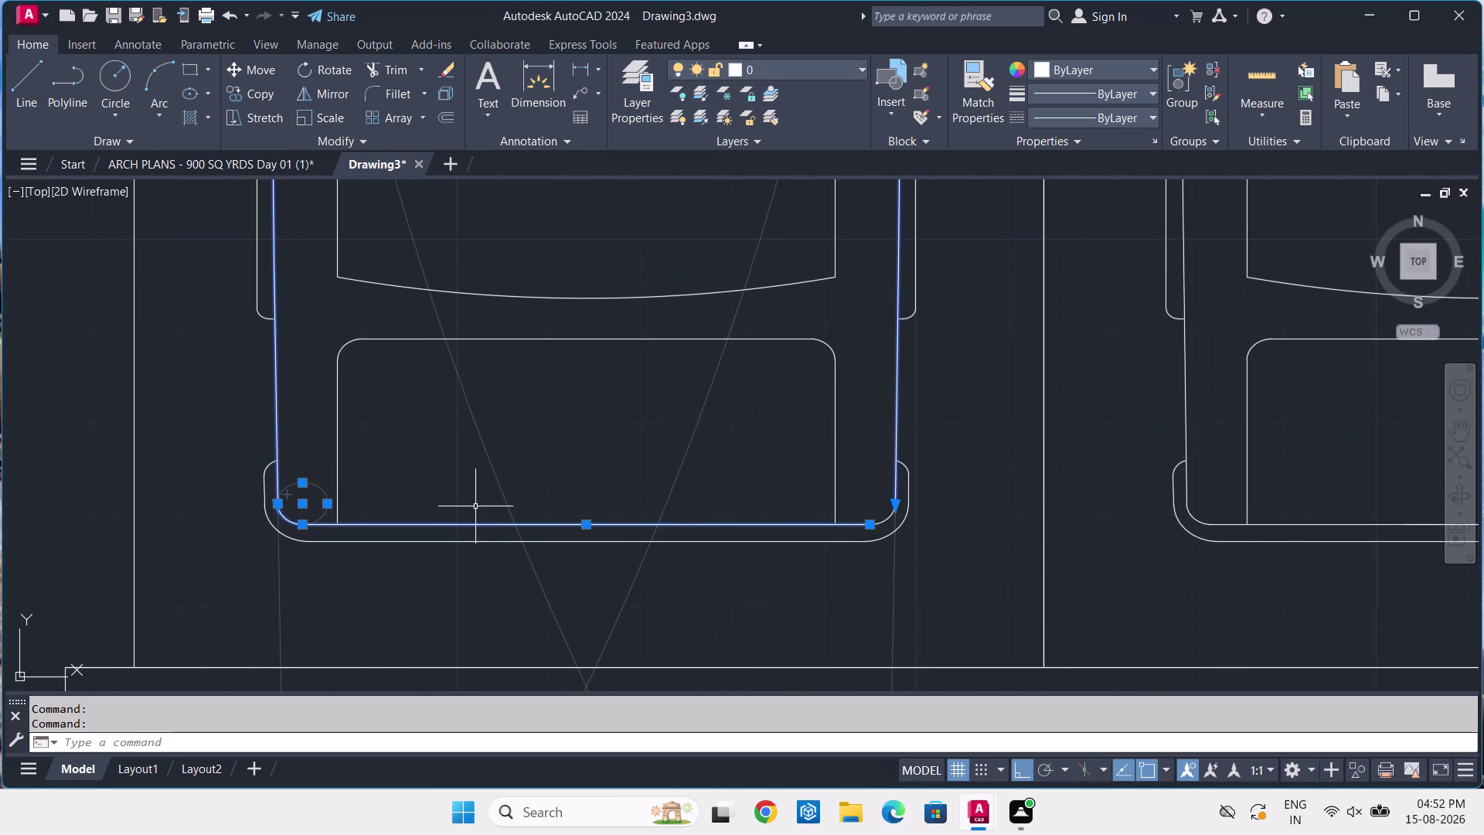
scroll(down, 3)
middle_drag(492, 451, 513, 522)
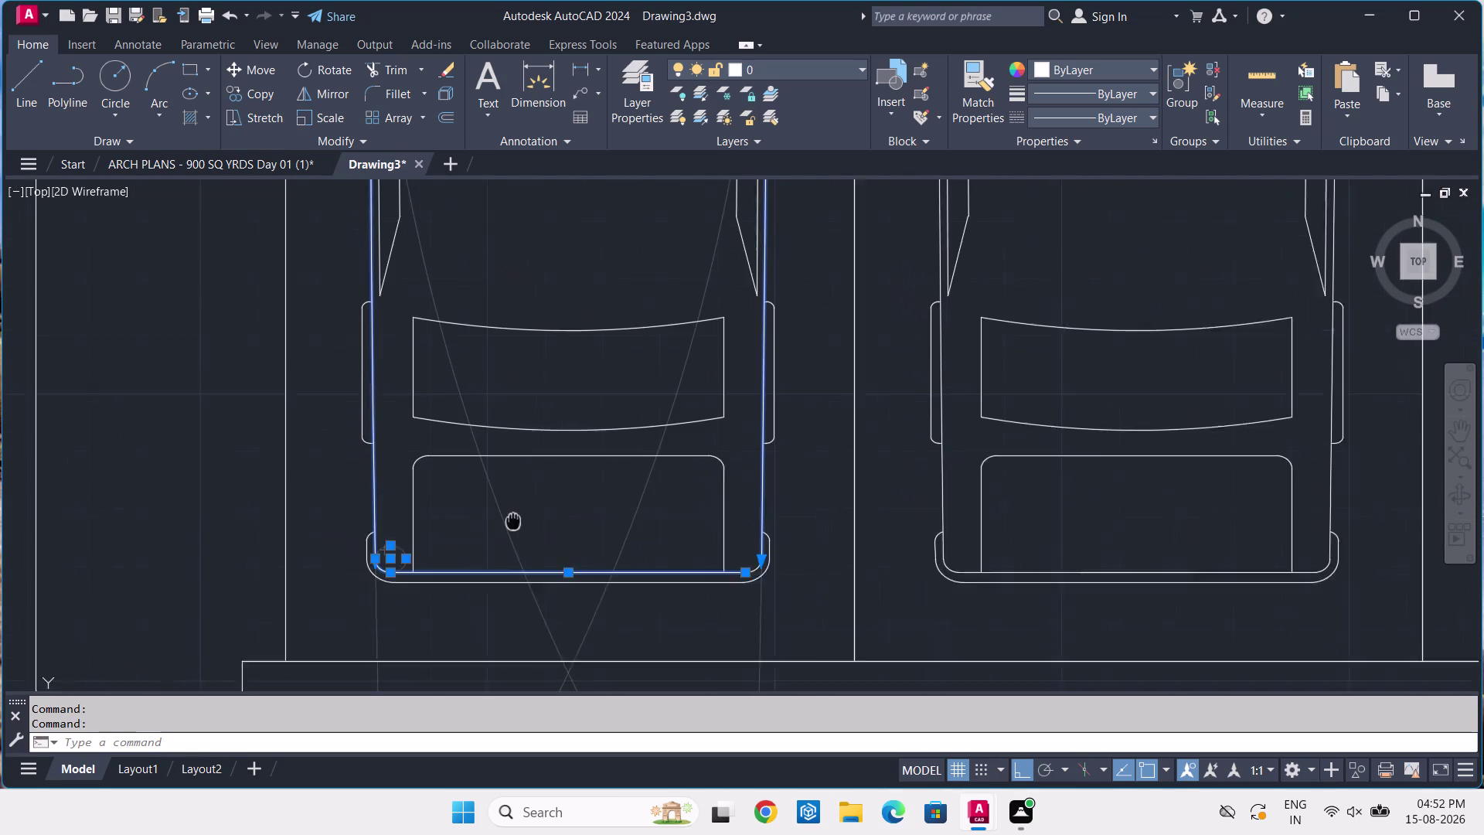
middle_drag(513, 523, 505, 565)
scroll(down, 3)
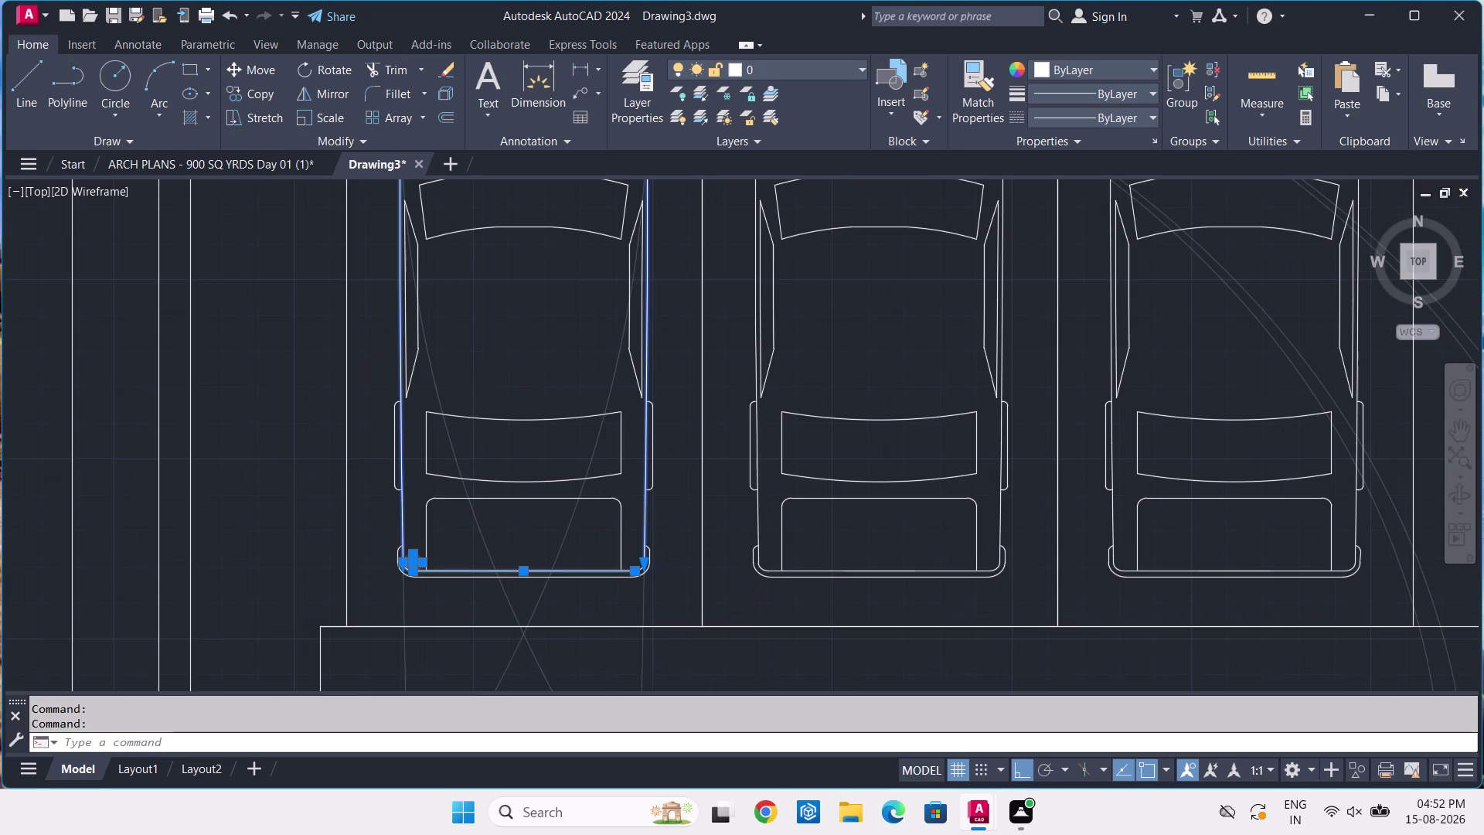
middle_drag(507, 390, 551, 536)
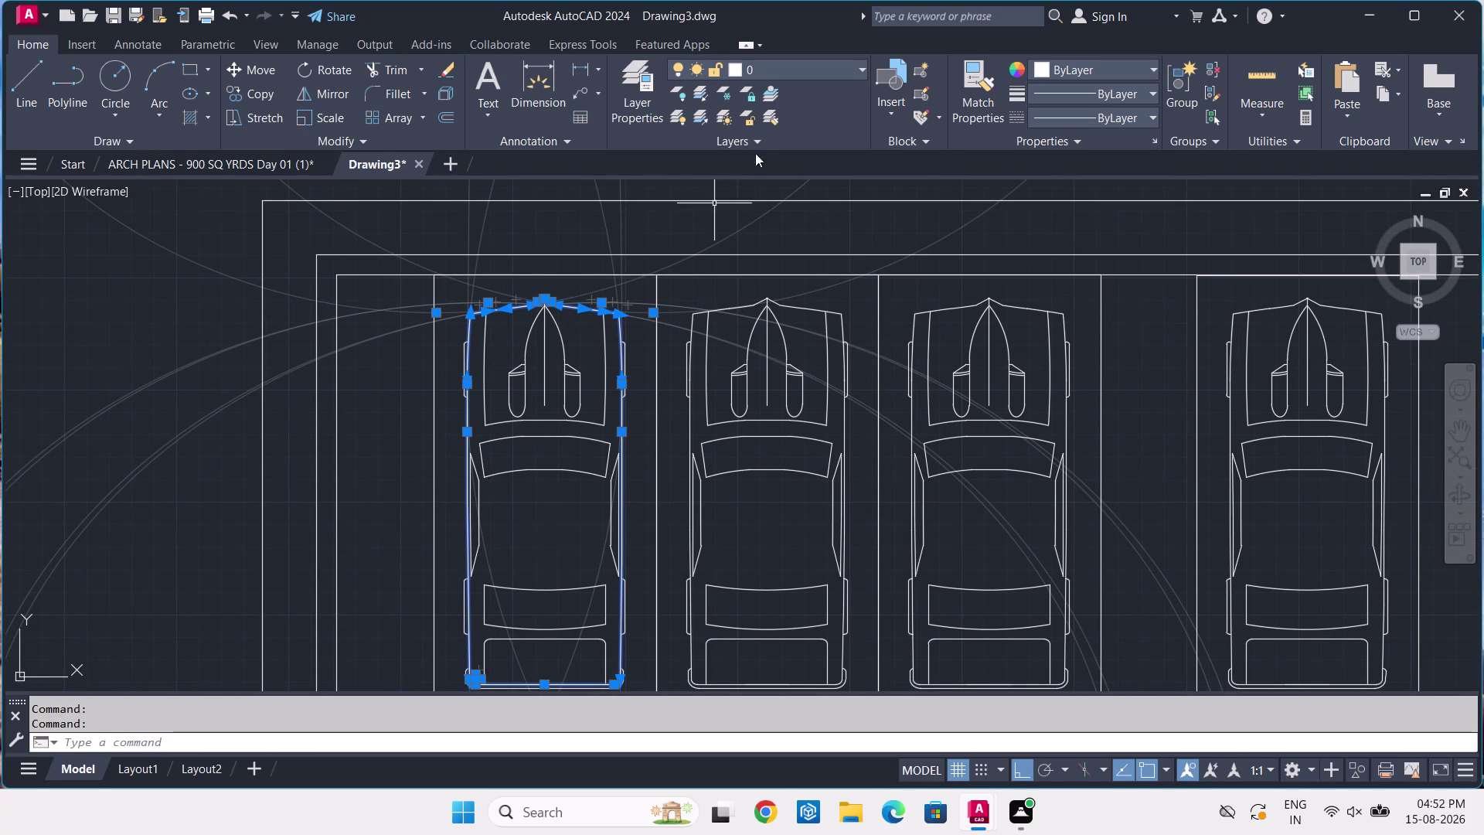
click(765, 72)
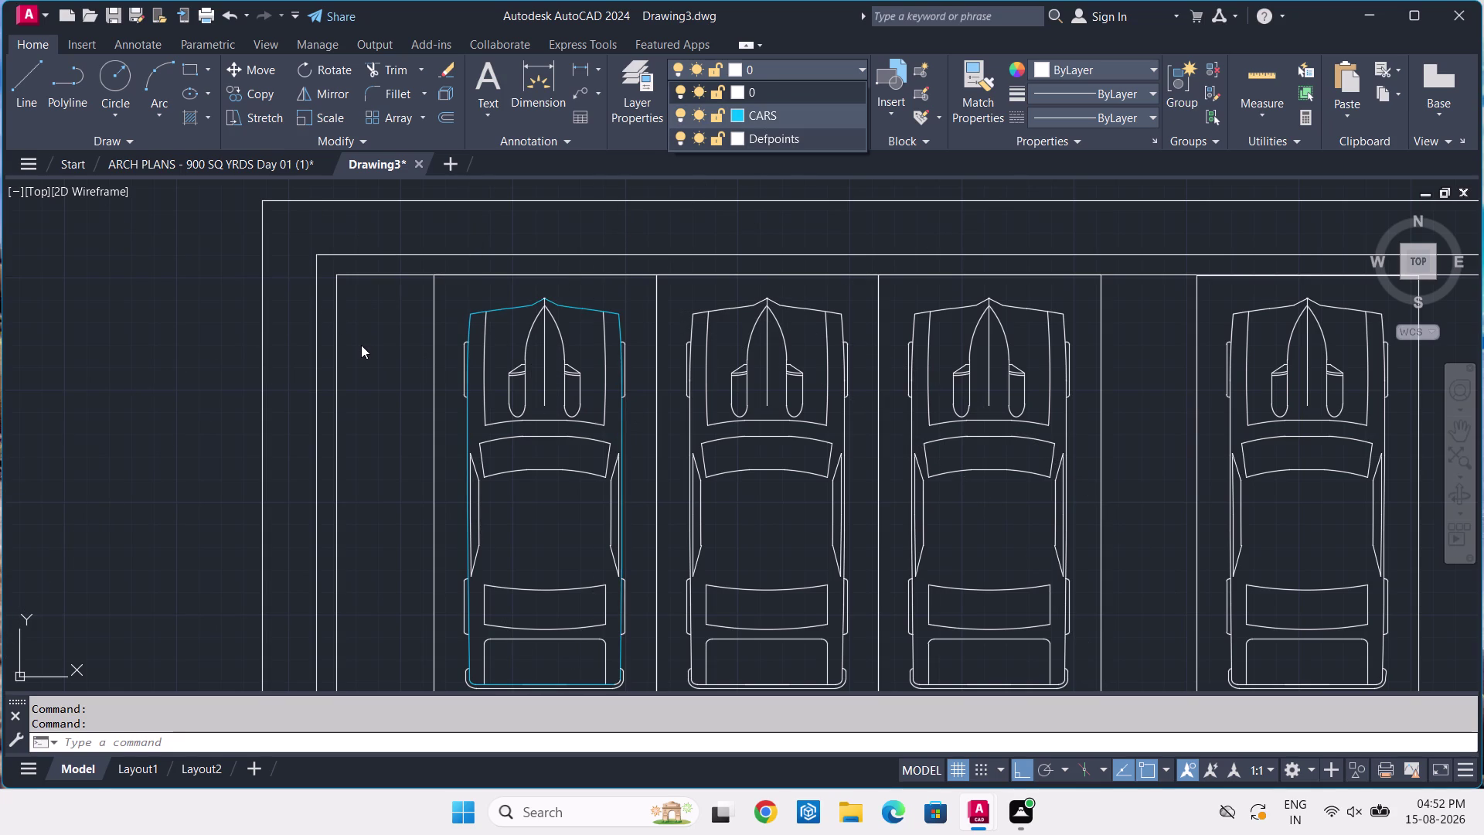
With CARS current, clear the selection and zoom back in on the first car.
key(Escape)
key(Escape)
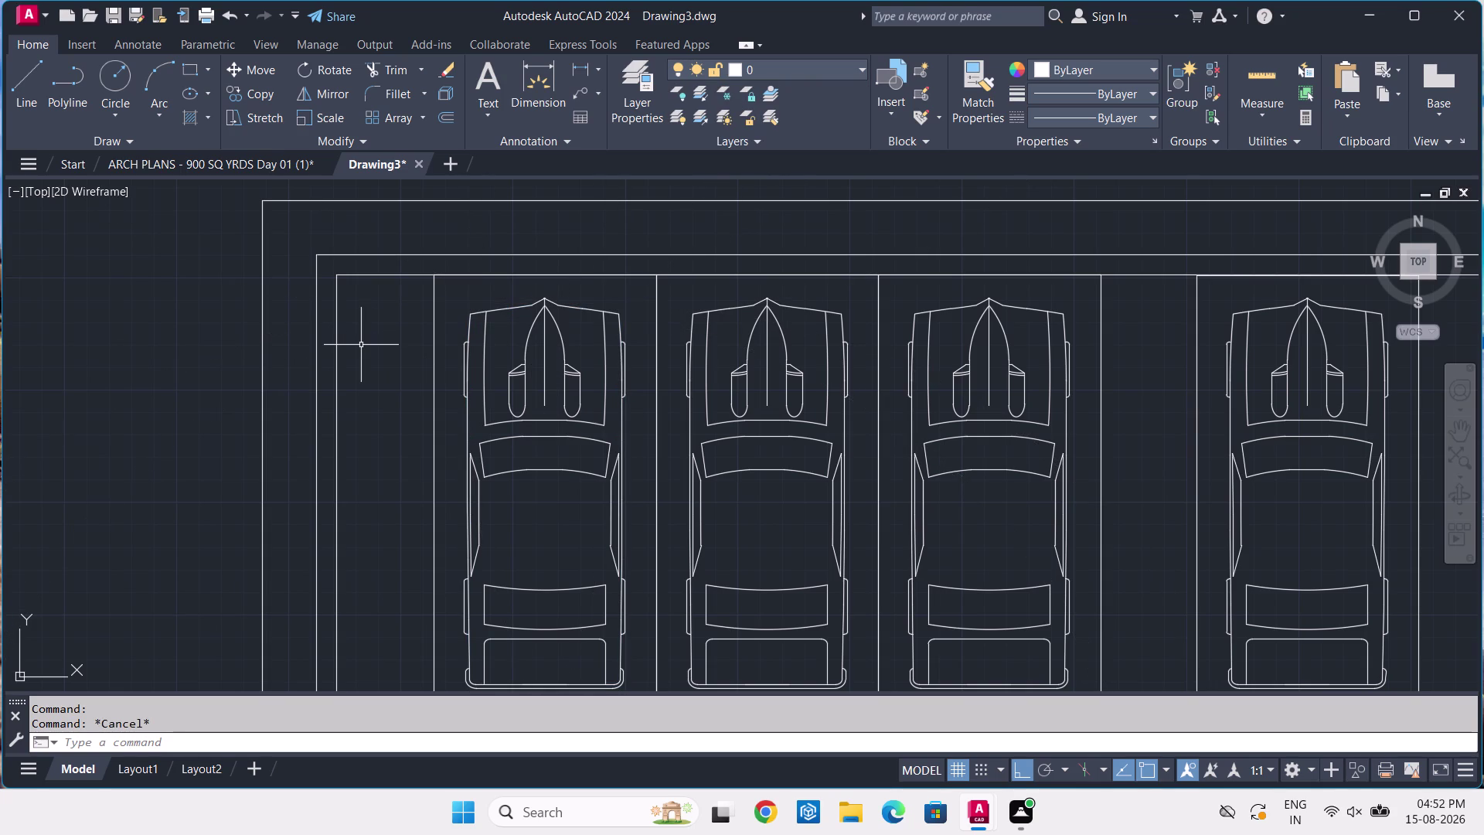
scroll(up, 3)
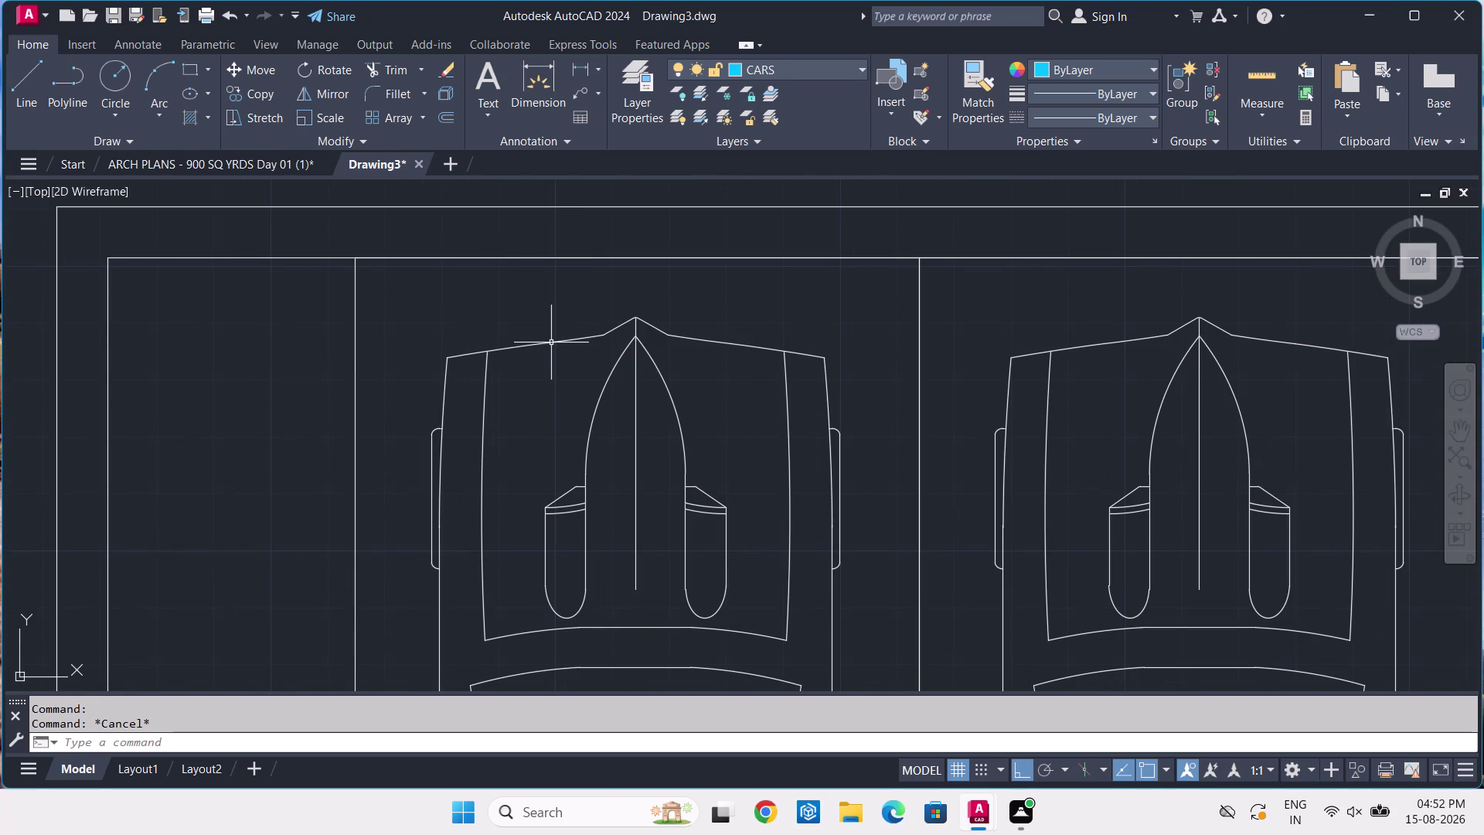
Select the first car's front edge, nose pieces and front right corner line.
click(551, 345)
click(621, 326)
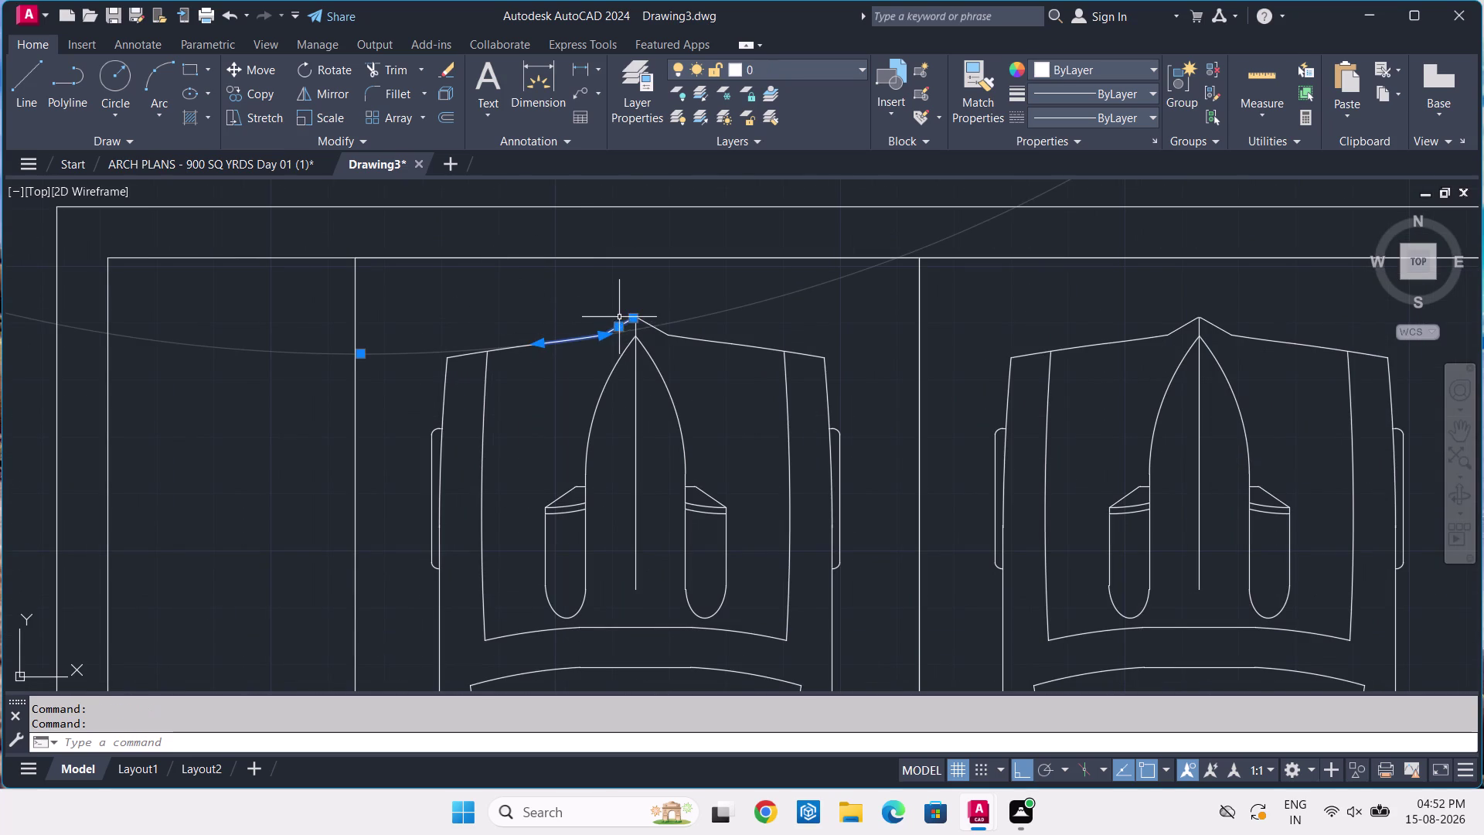
click(688, 331)
click(676, 341)
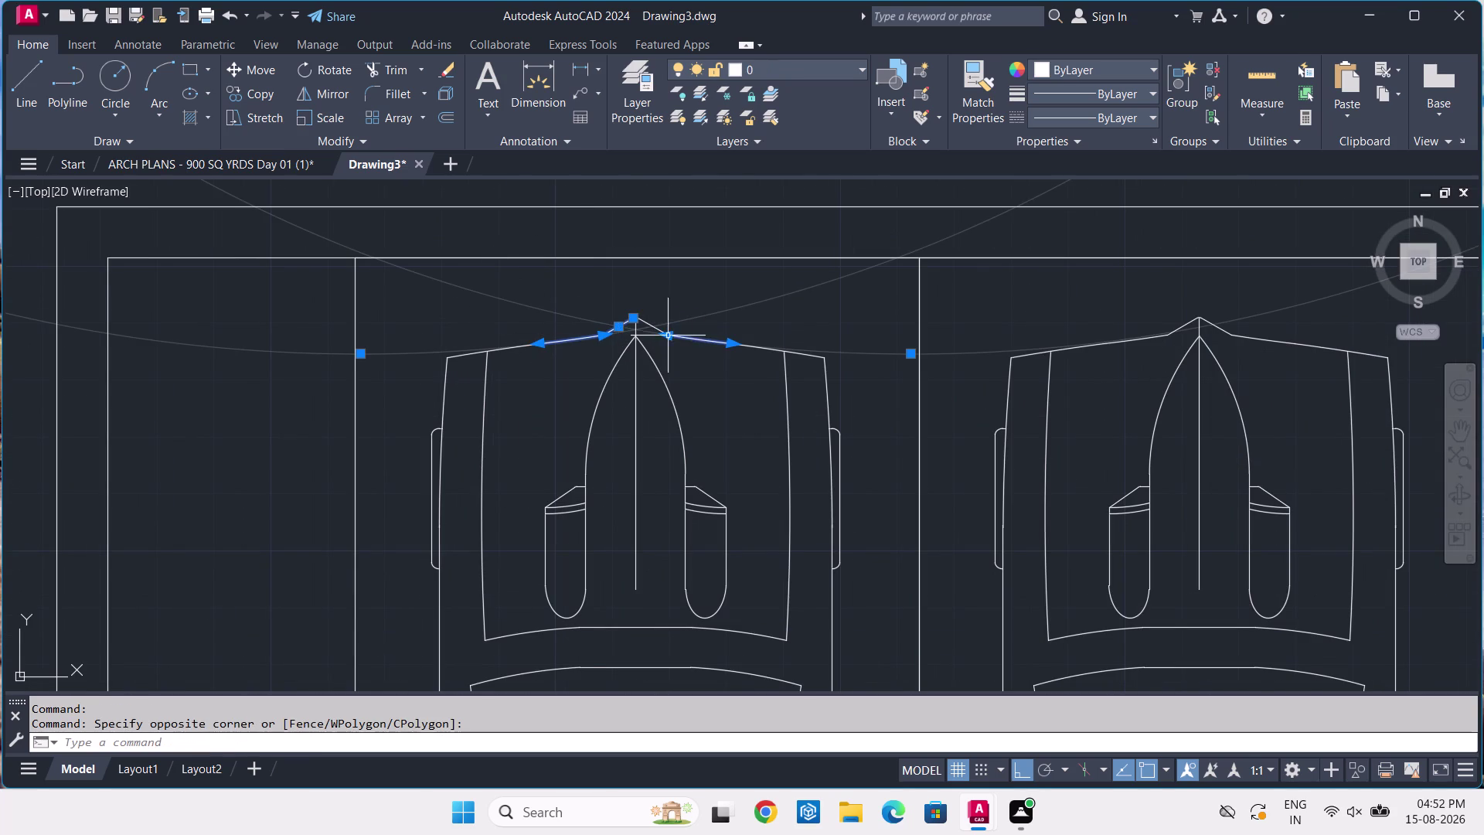
click(657, 322)
click(664, 337)
click(657, 314)
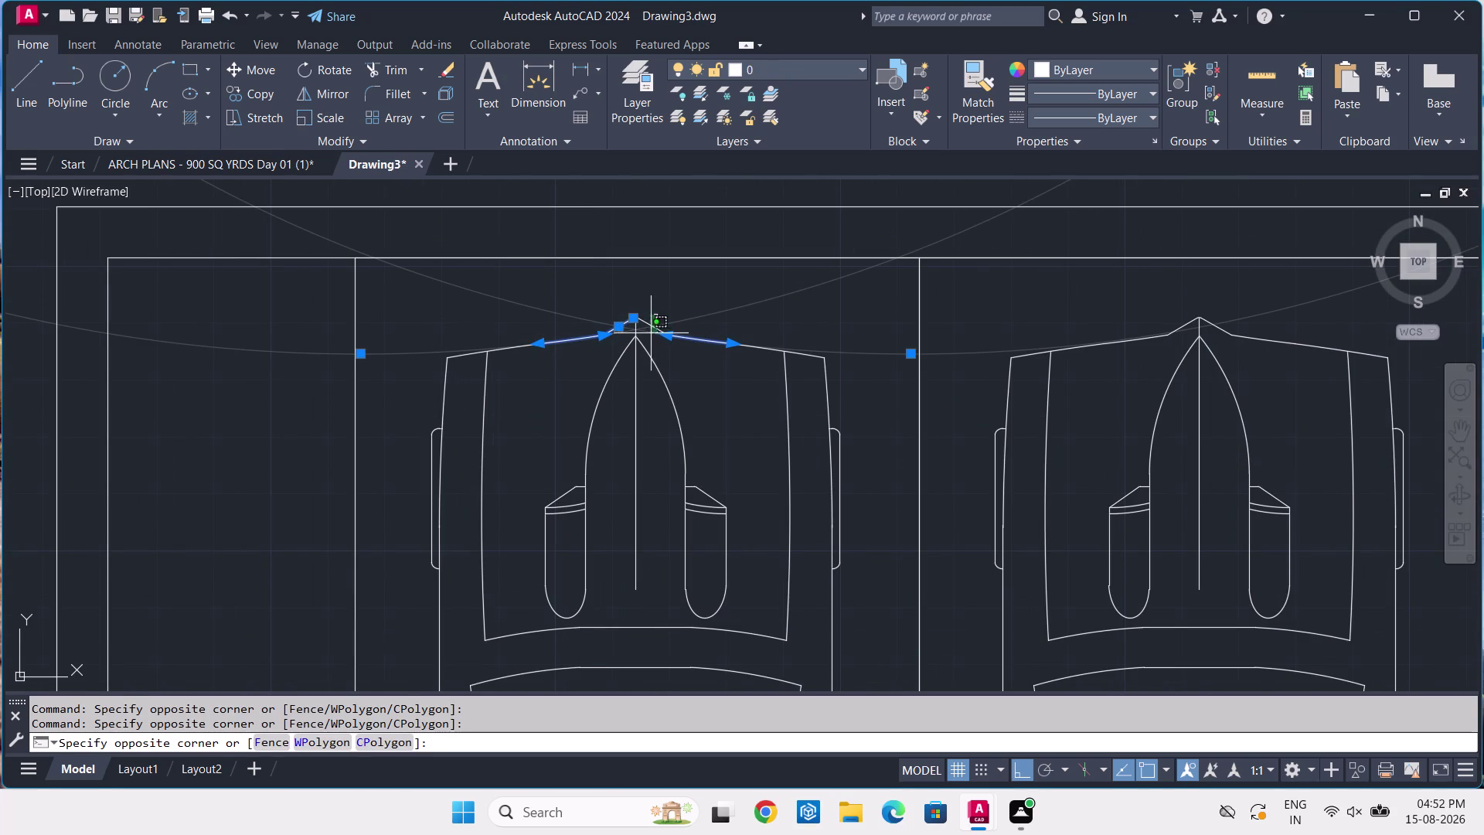
click(649, 330)
click(847, 347)
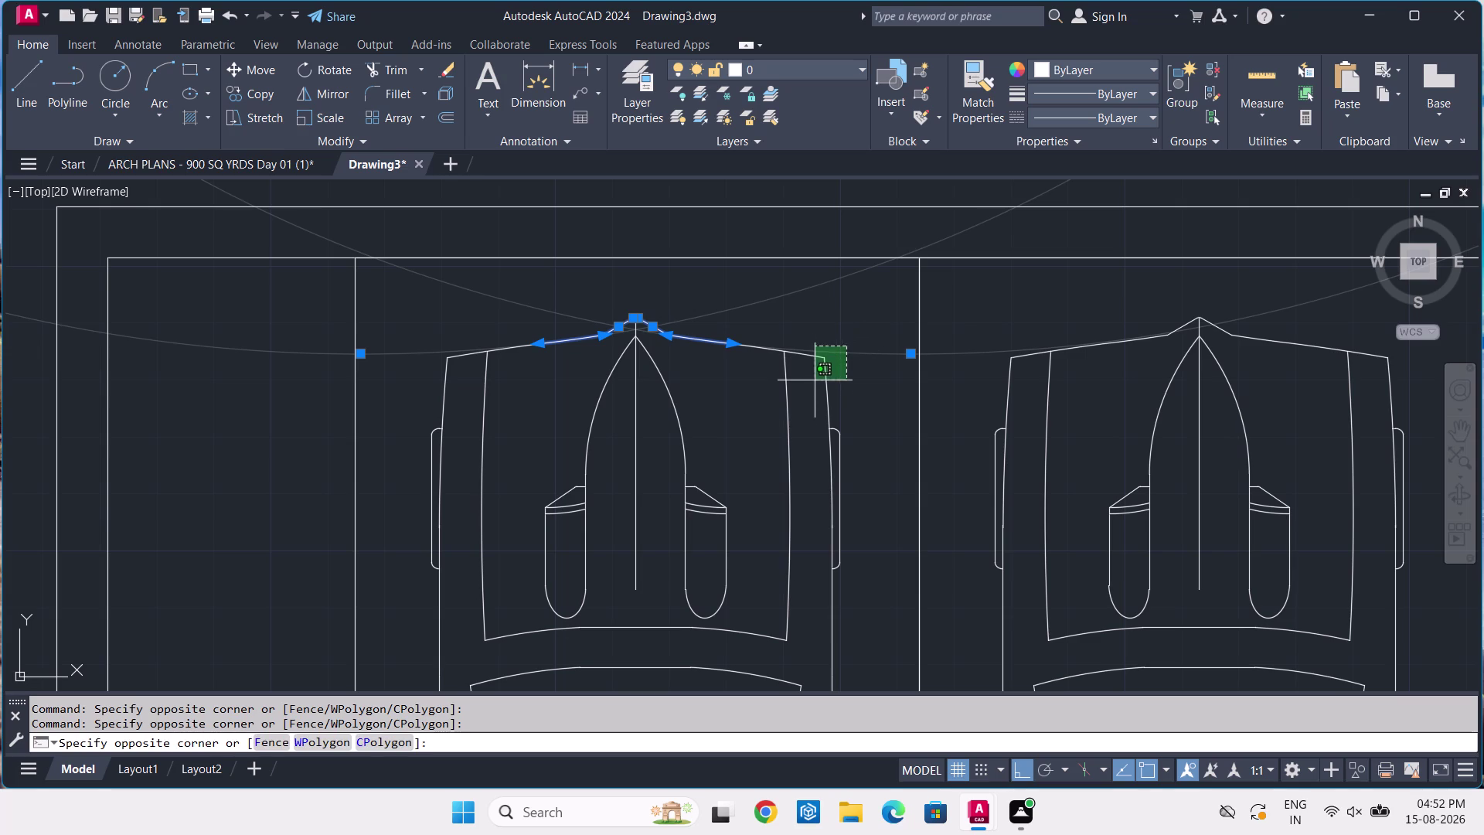
Add both side lines and the front left corner using crossing windows.
click(816, 389)
click(850, 409)
click(825, 609)
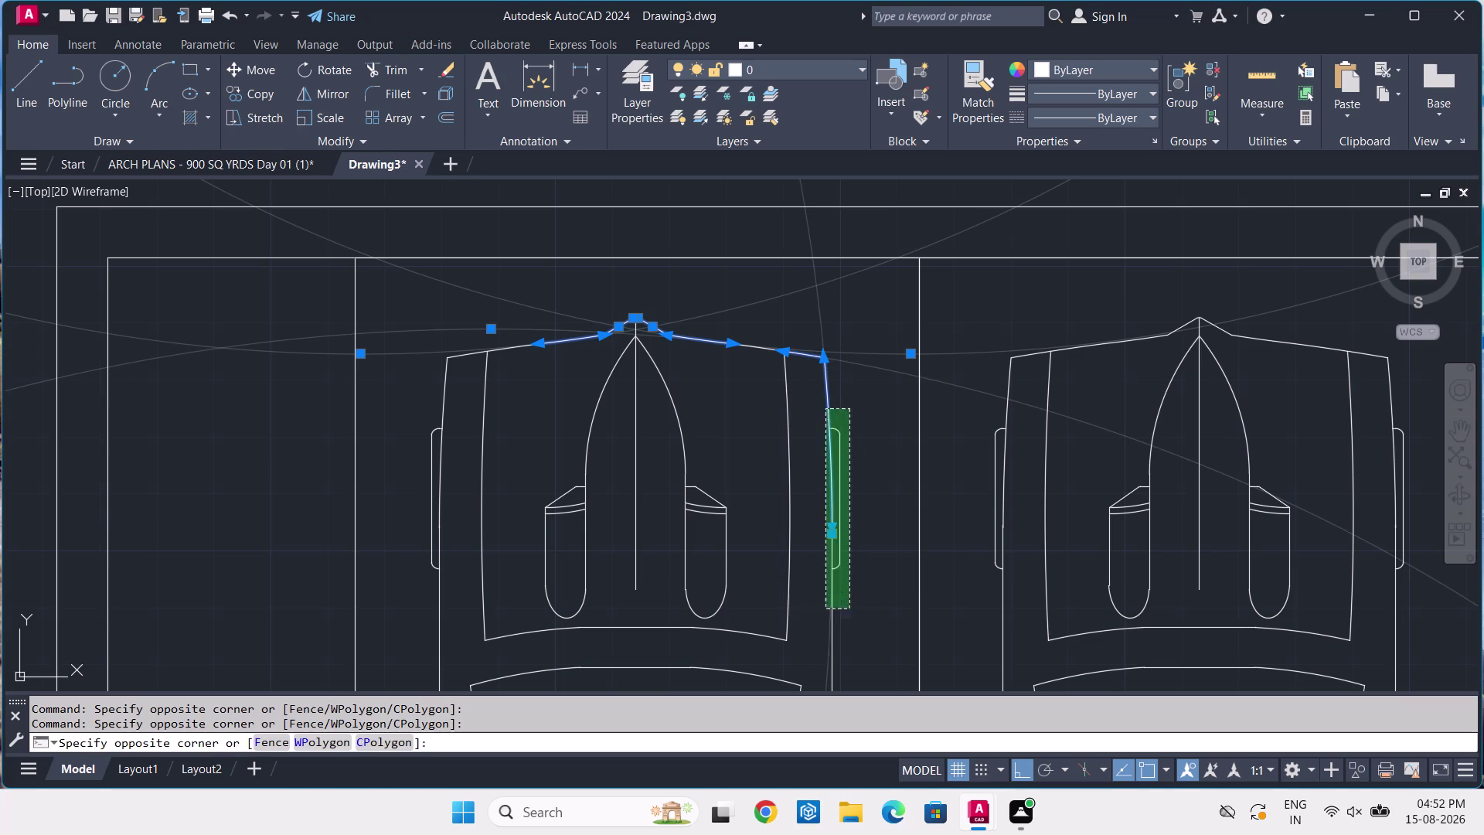
click(751, 344)
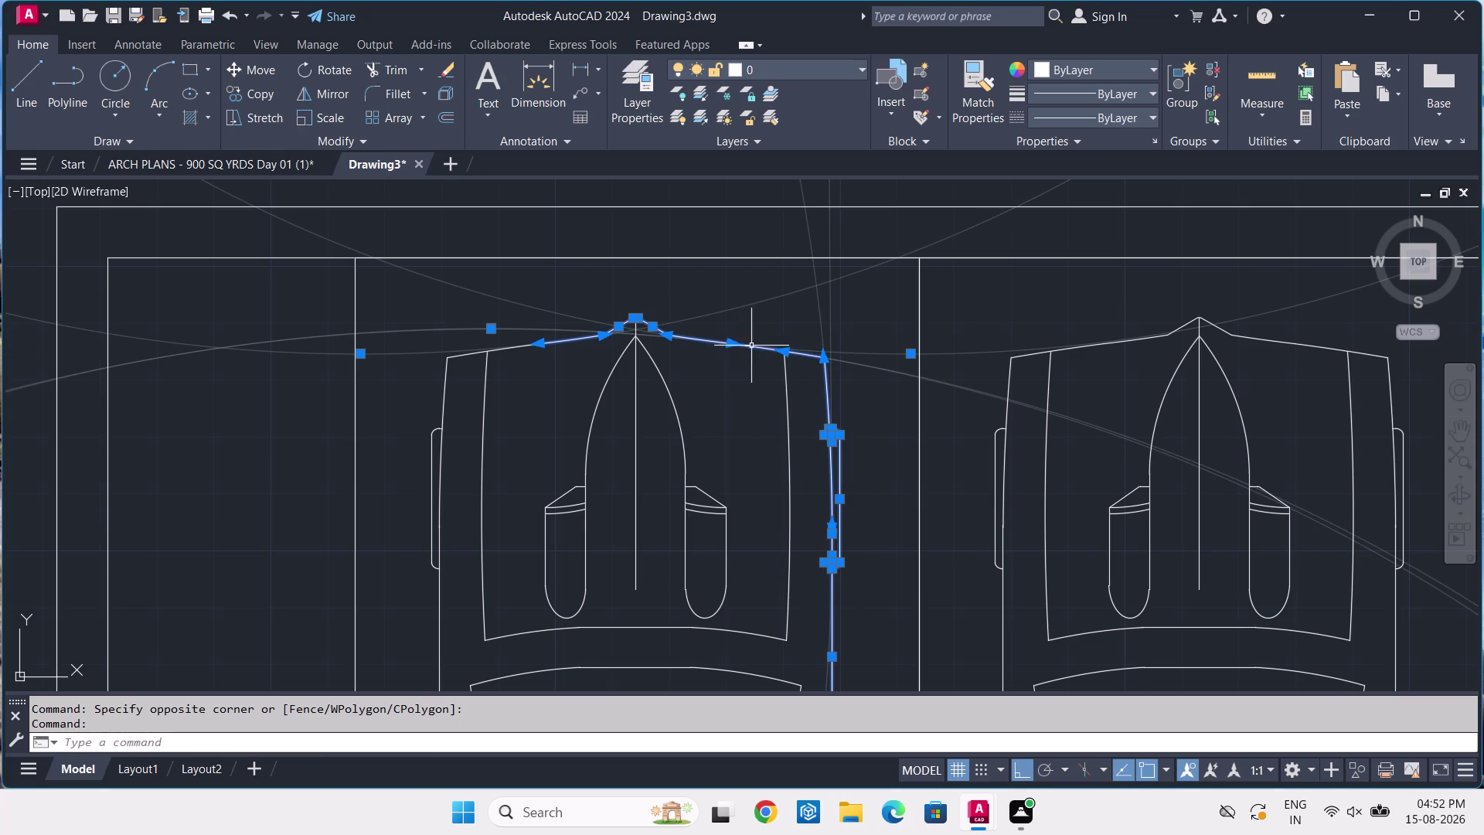
click(517, 349)
click(474, 351)
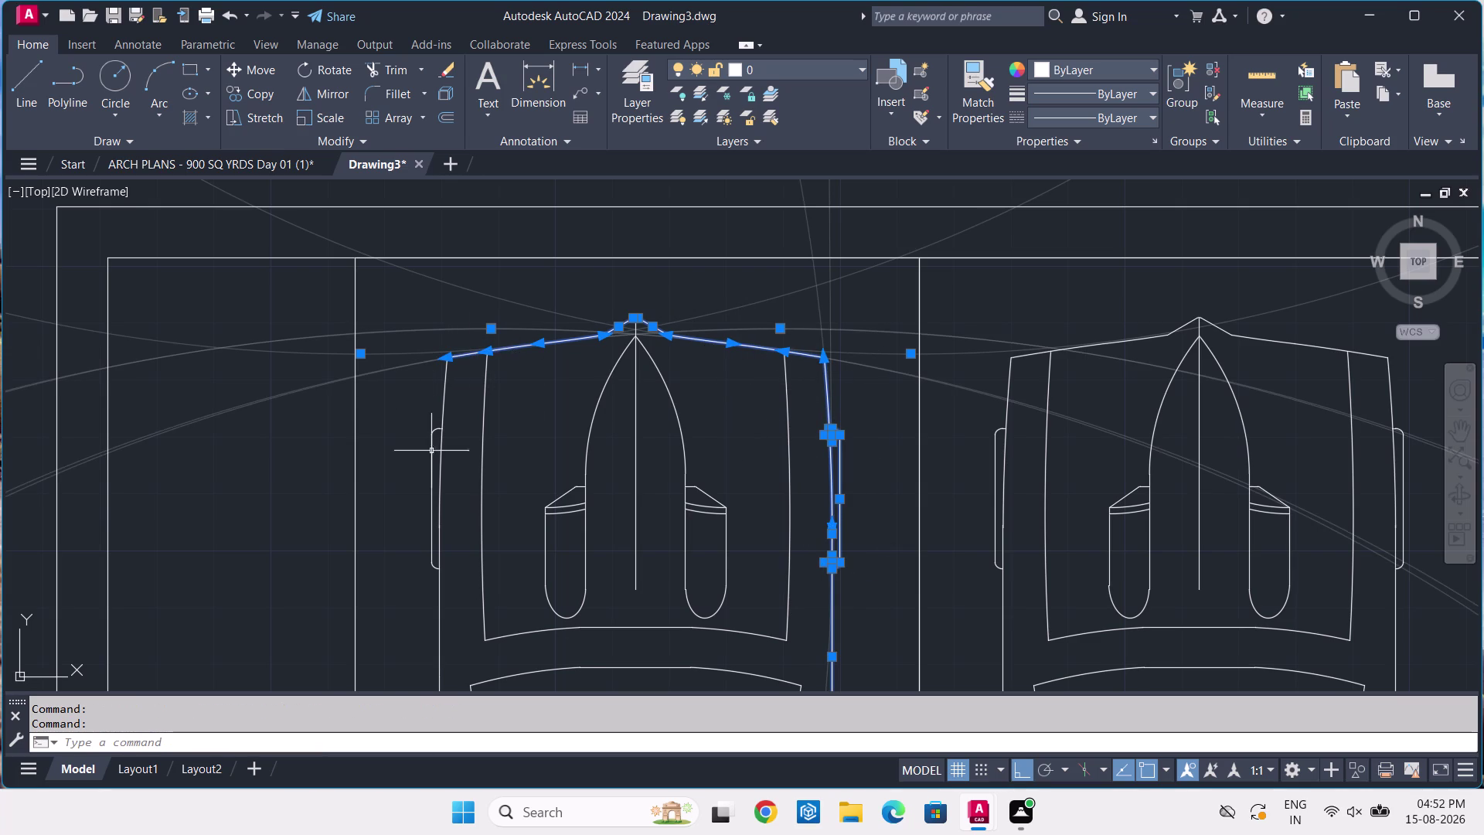
click(460, 340)
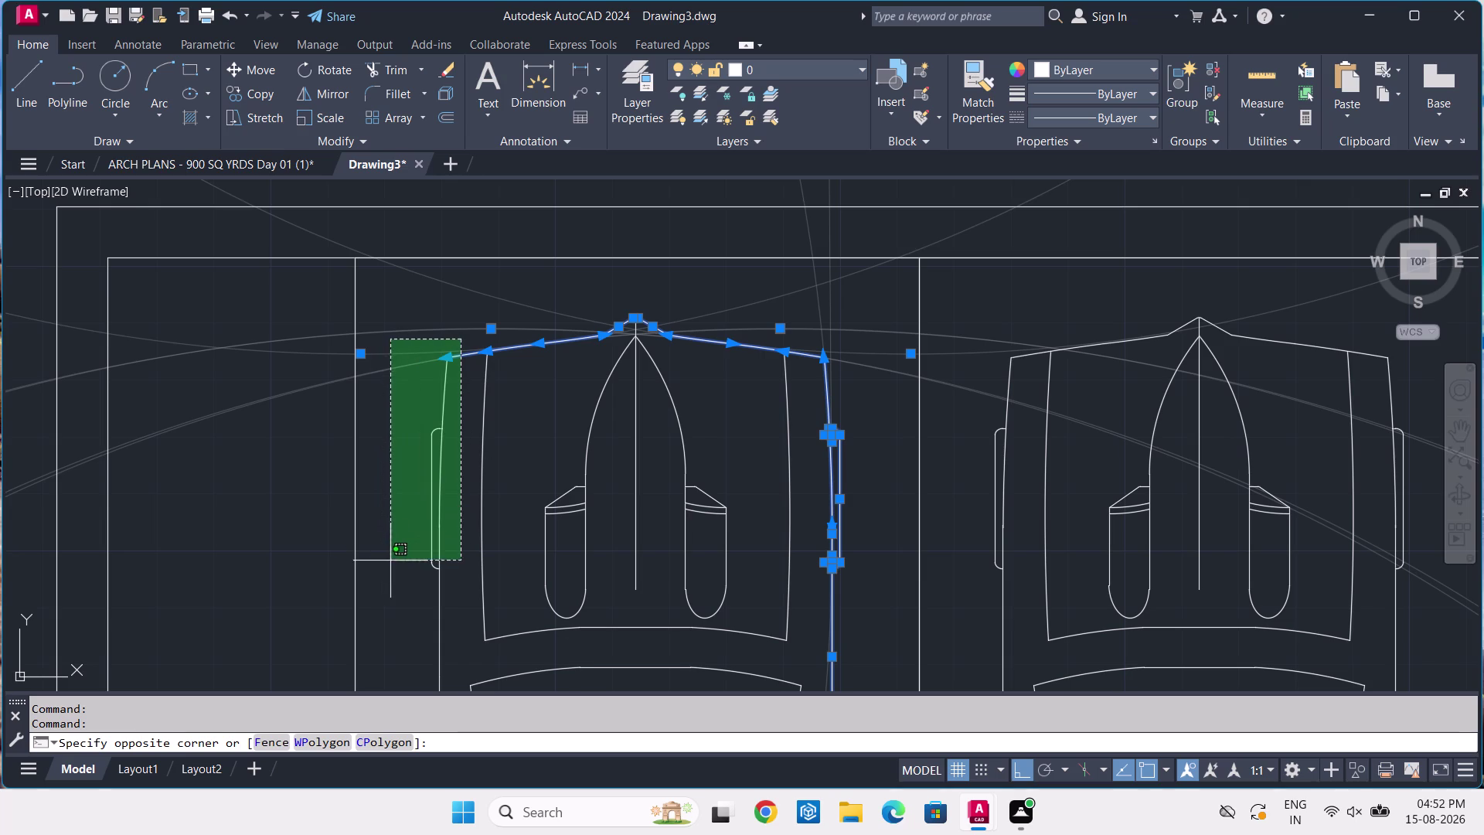
click(391, 561)
Add the lower right side line and the right rear corner curve.
scroll(down, 3)
middle_drag(443, 602, 454, 431)
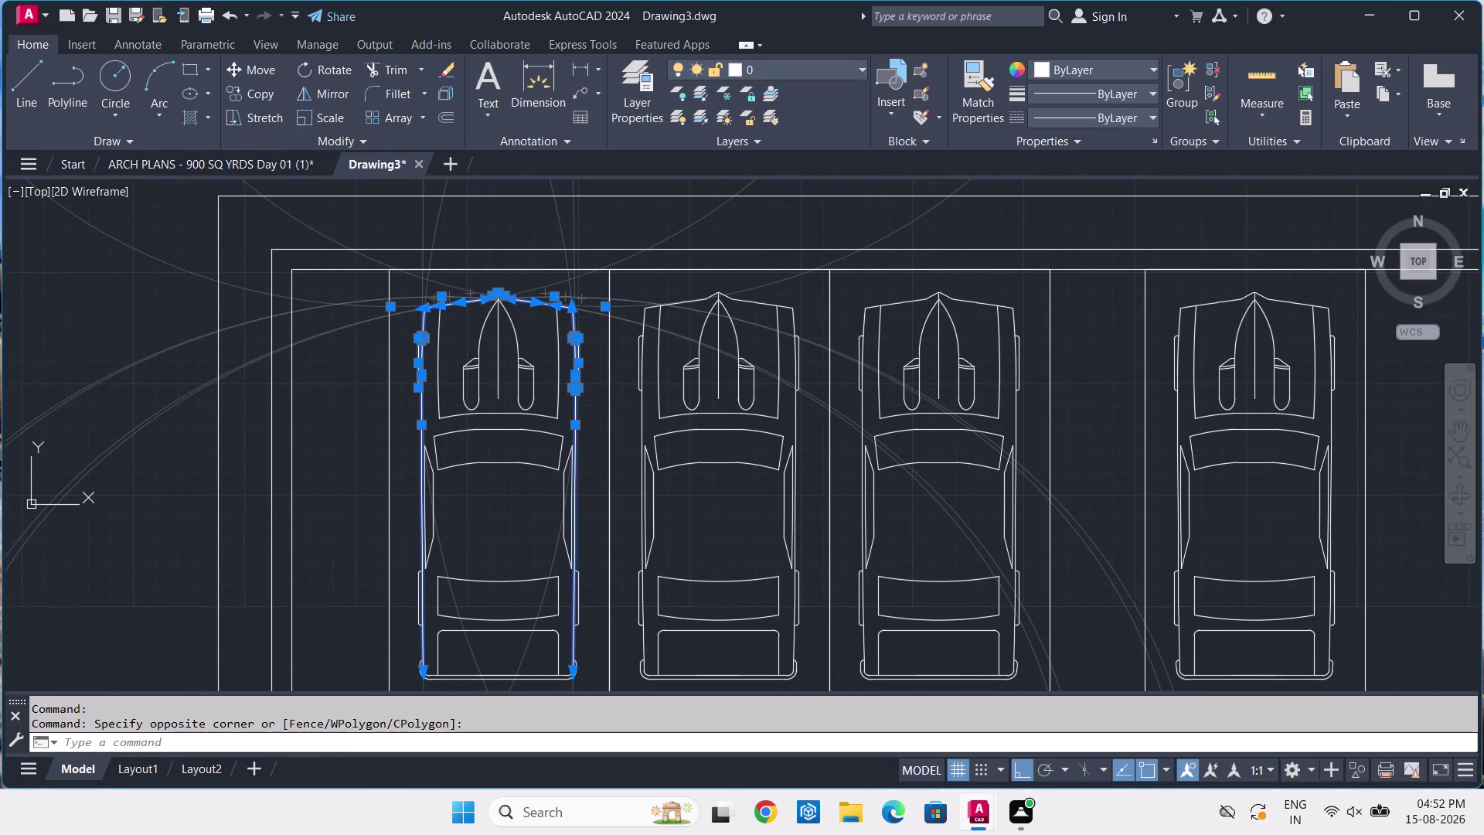
middle_drag(514, 573, 532, 419)
scroll(up, 3)
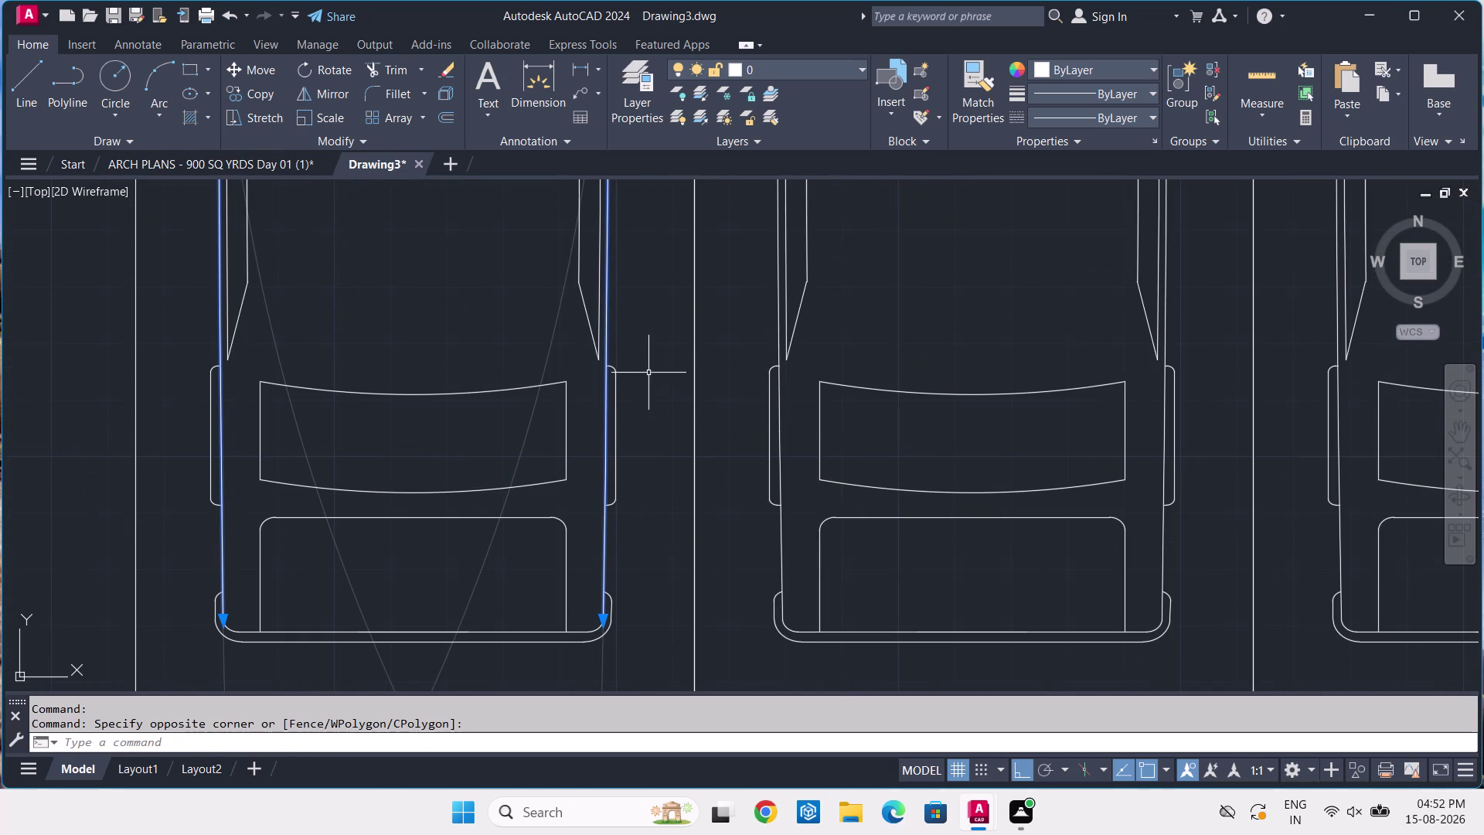
click(647, 371)
click(606, 528)
middle_drag(607, 605, 678, 483)
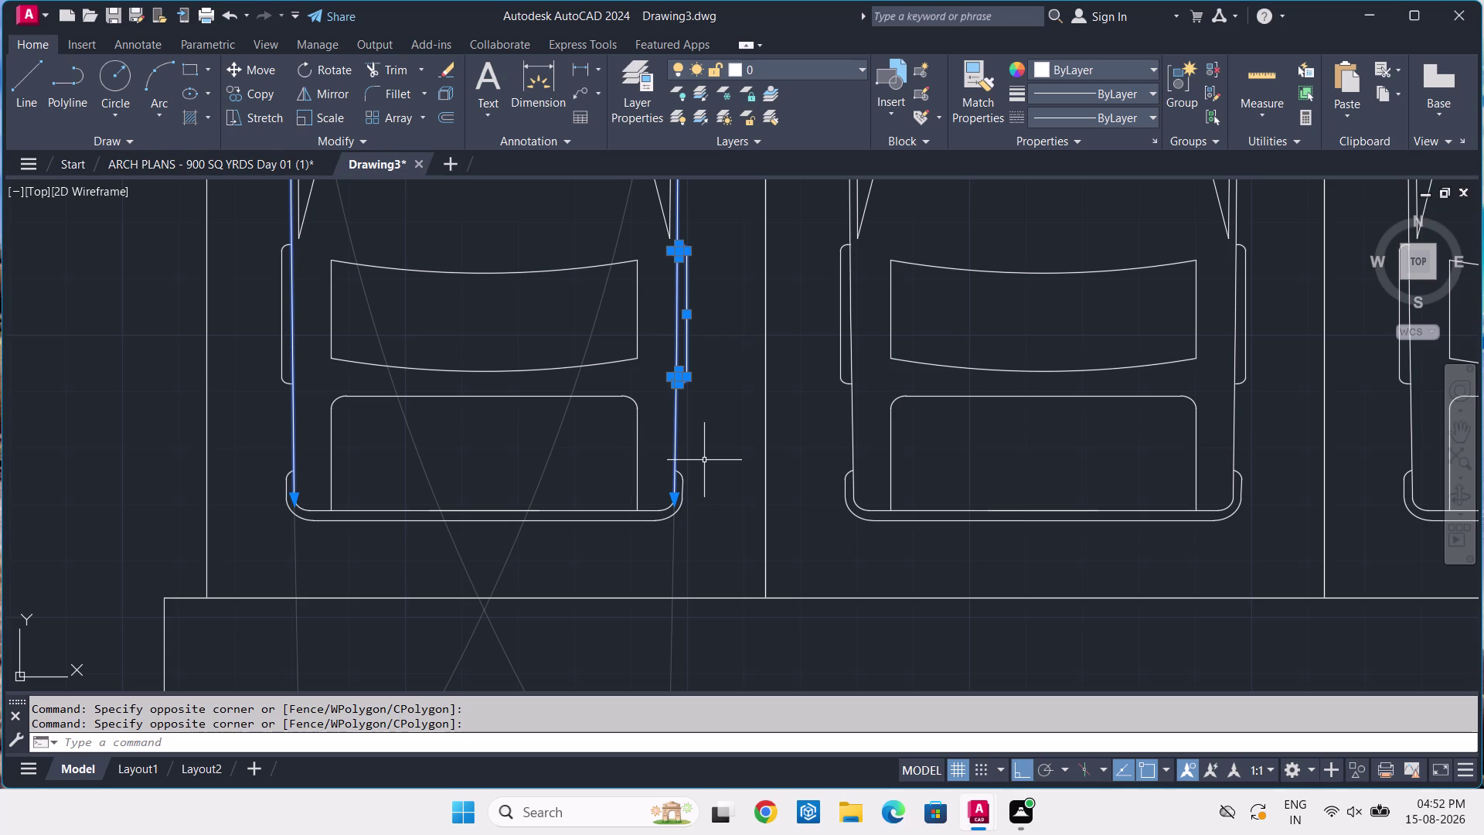
click(704, 460)
click(671, 540)
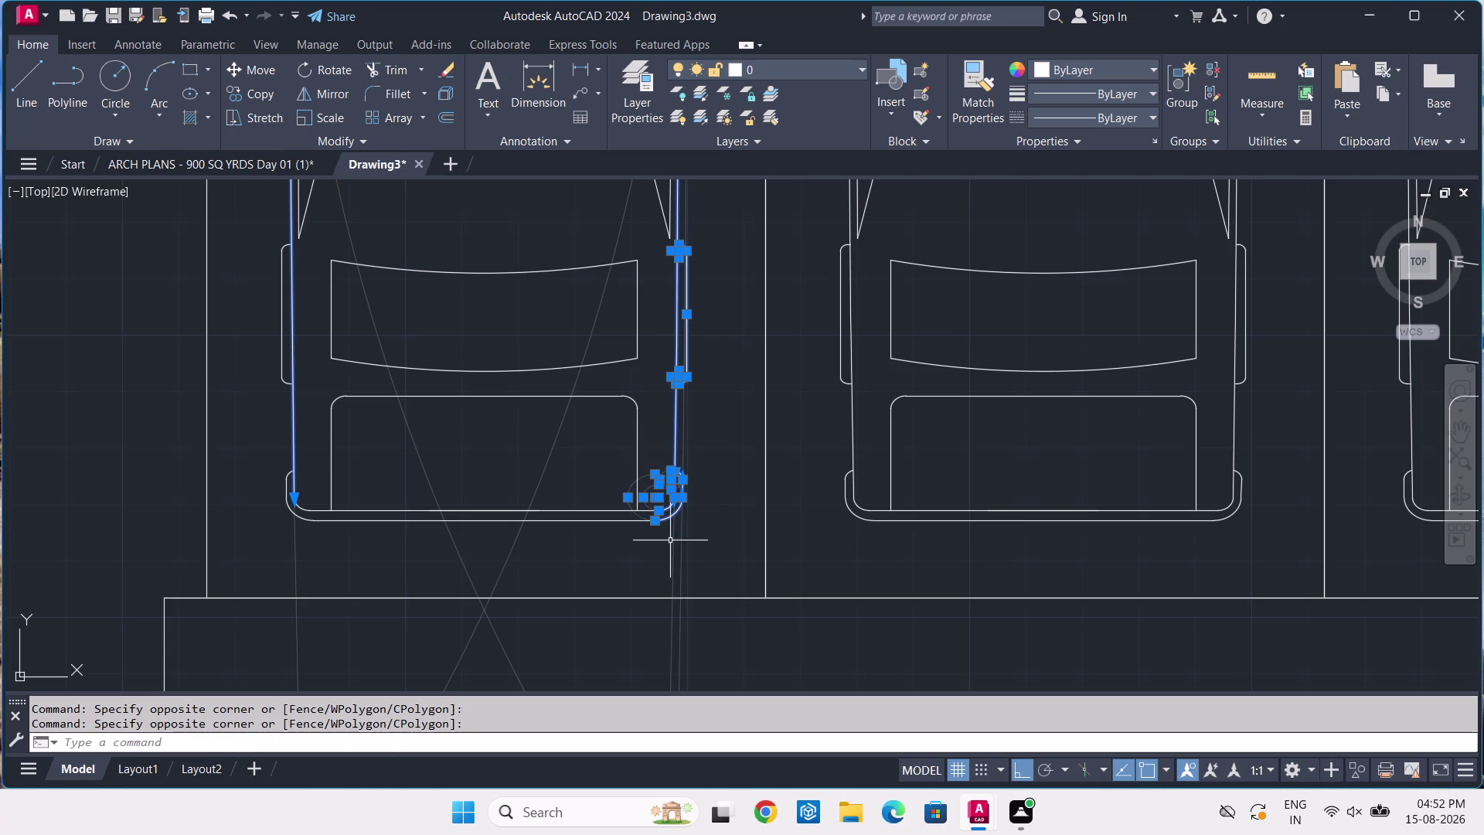
Add the rear bumper, left rear corner pieces and short side segments.
click(313, 480)
click(282, 537)
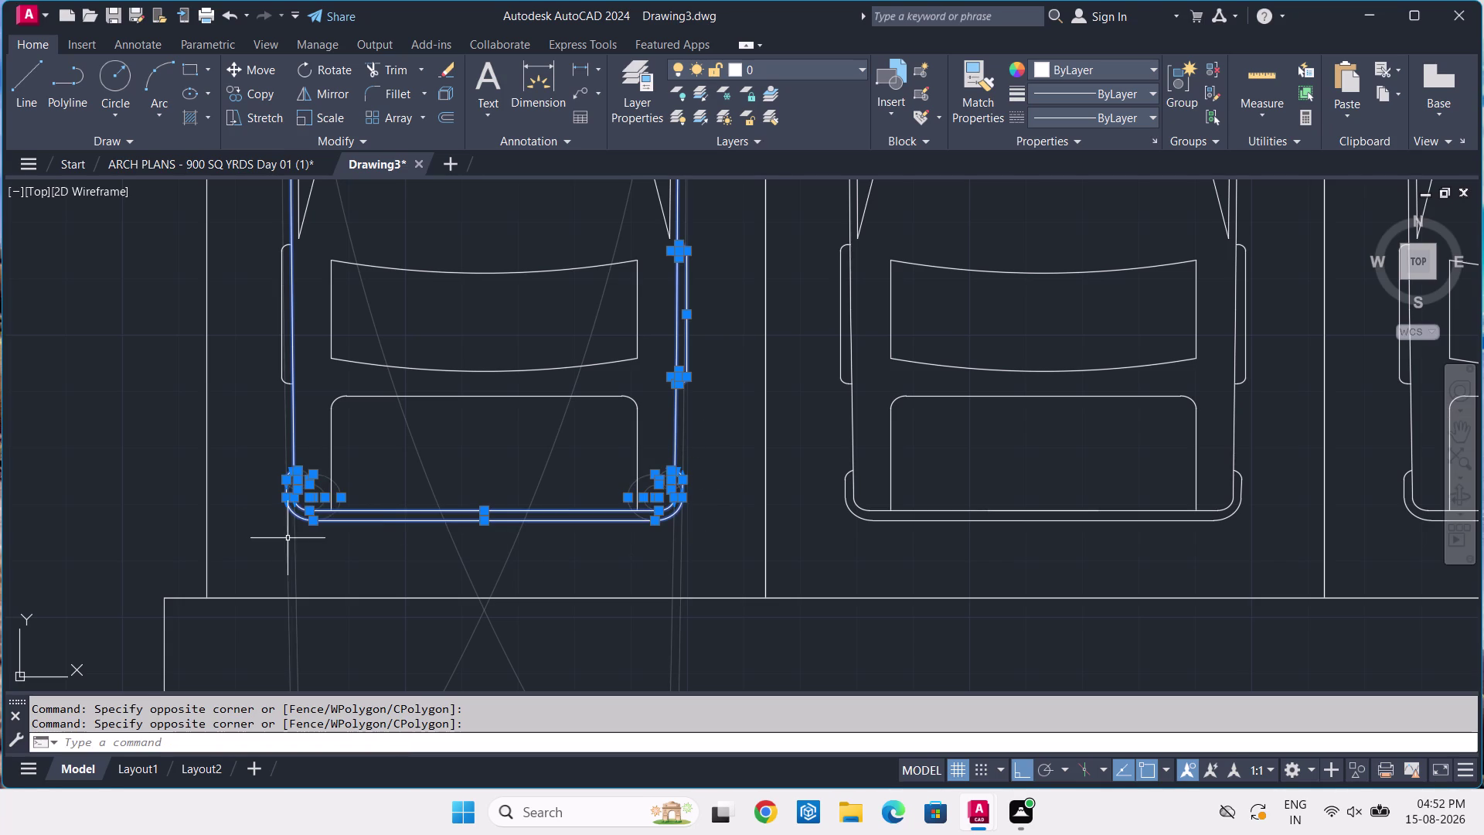
click(301, 303)
click(285, 334)
click(302, 286)
click(245, 338)
scroll(down, 3)
middle_drag(247, 340, 289, 468)
scroll(up, 3)
scroll(up, 3)
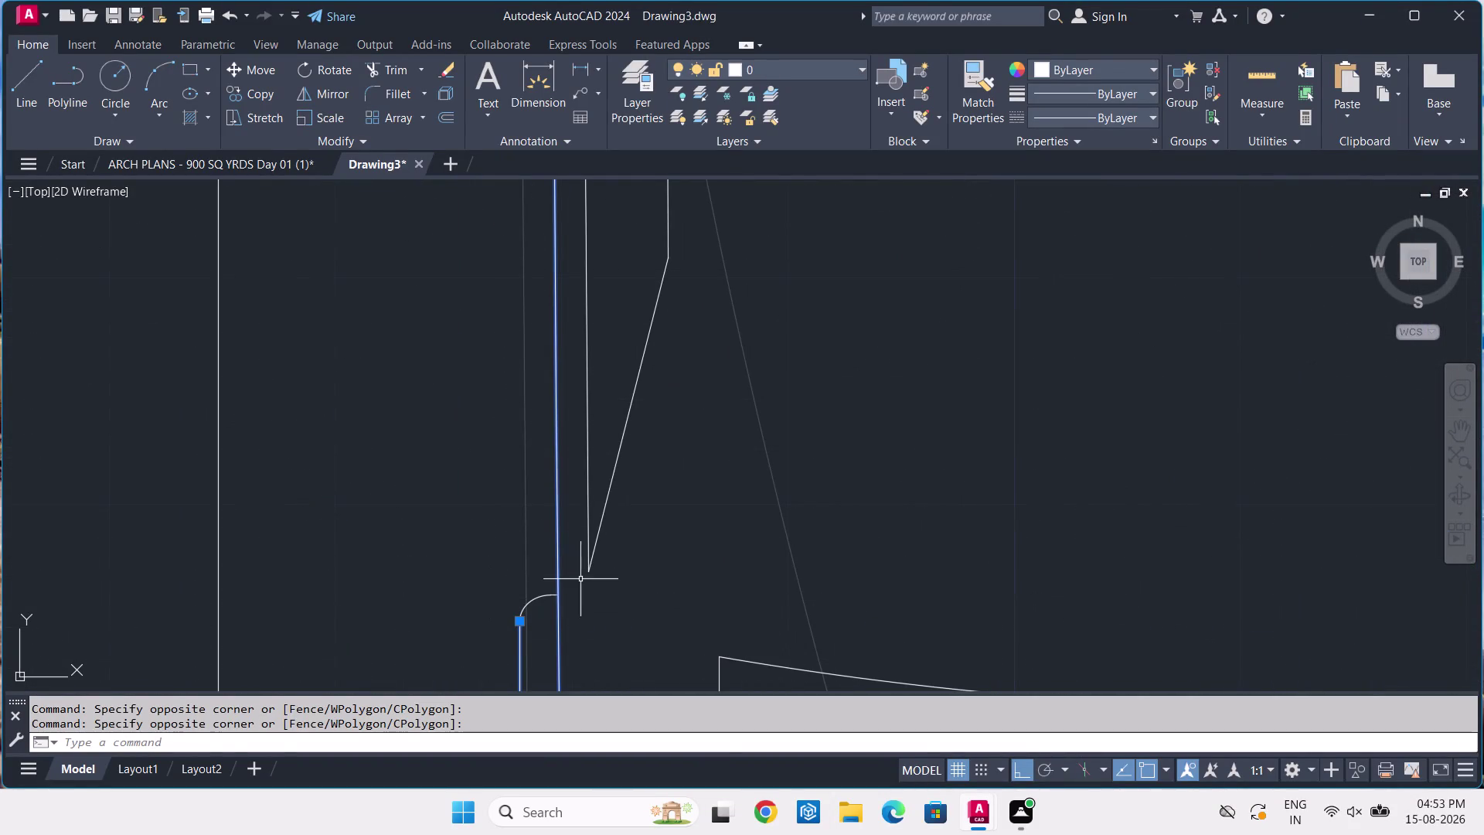
click(580, 599)
click(483, 619)
scroll(down, 3)
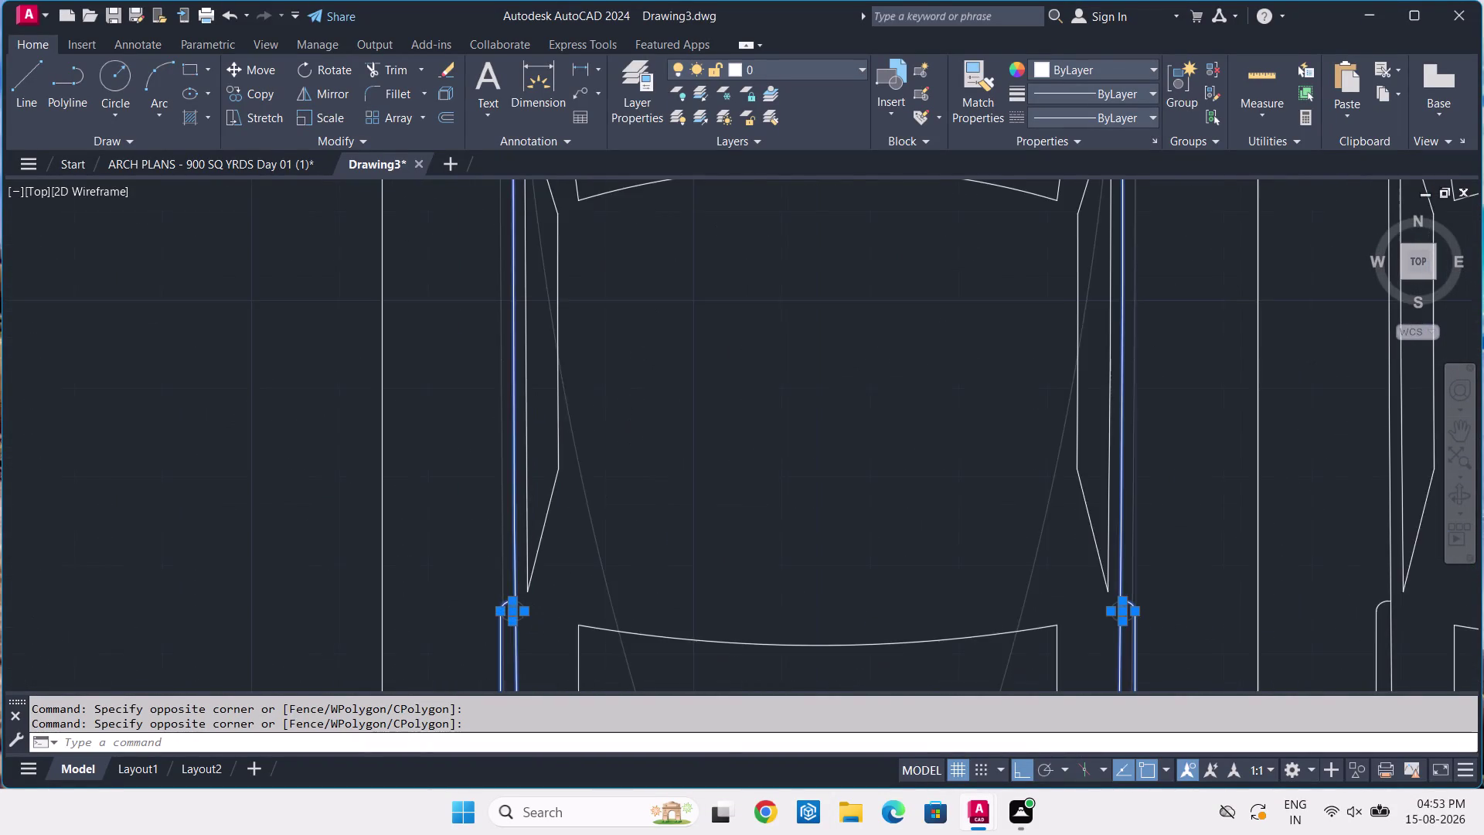
scroll(down, 3)
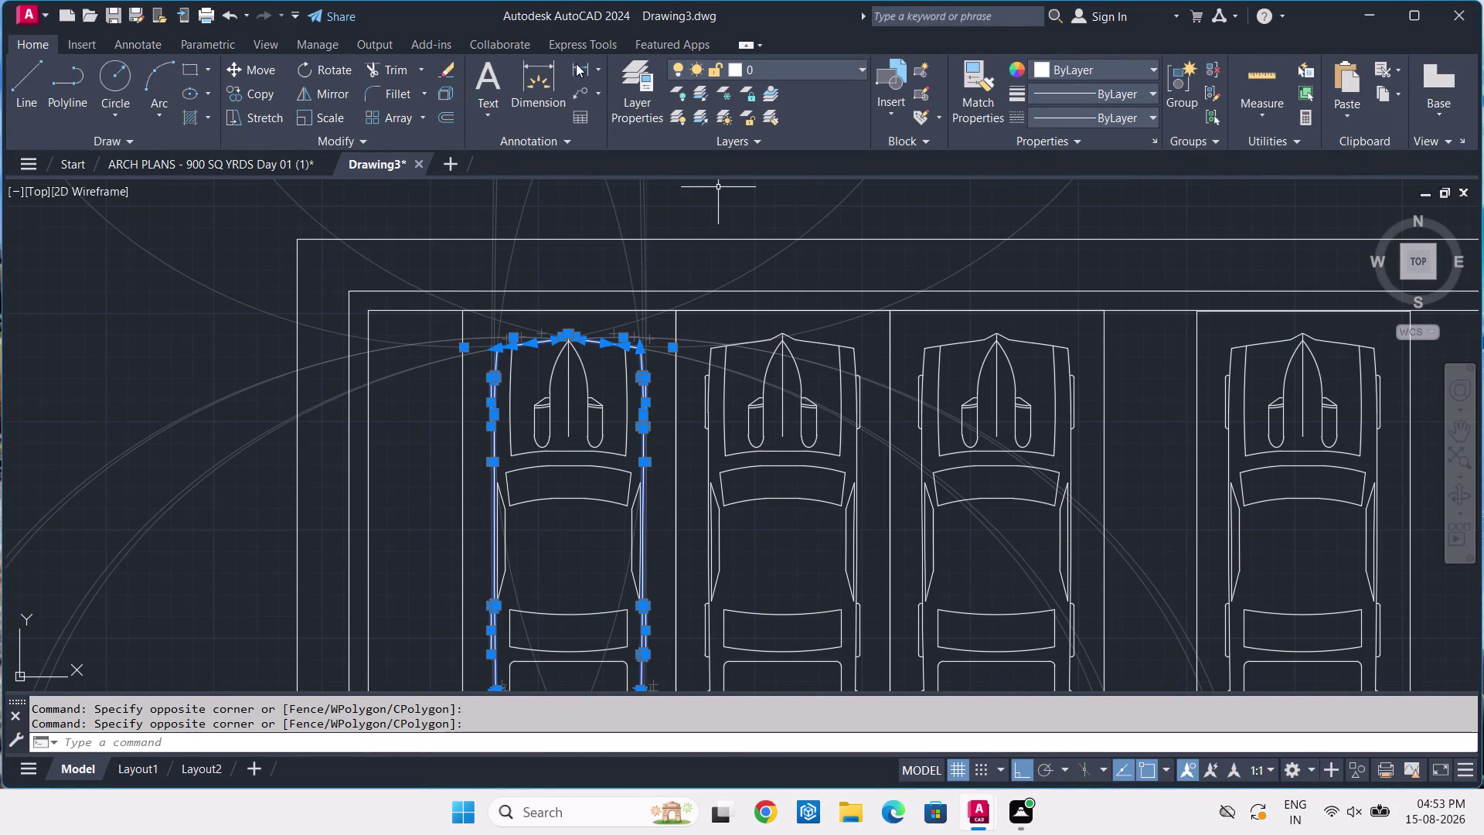
Move the selected first-car outline onto the cyan CARS layer and deselect it.
click(752, 69)
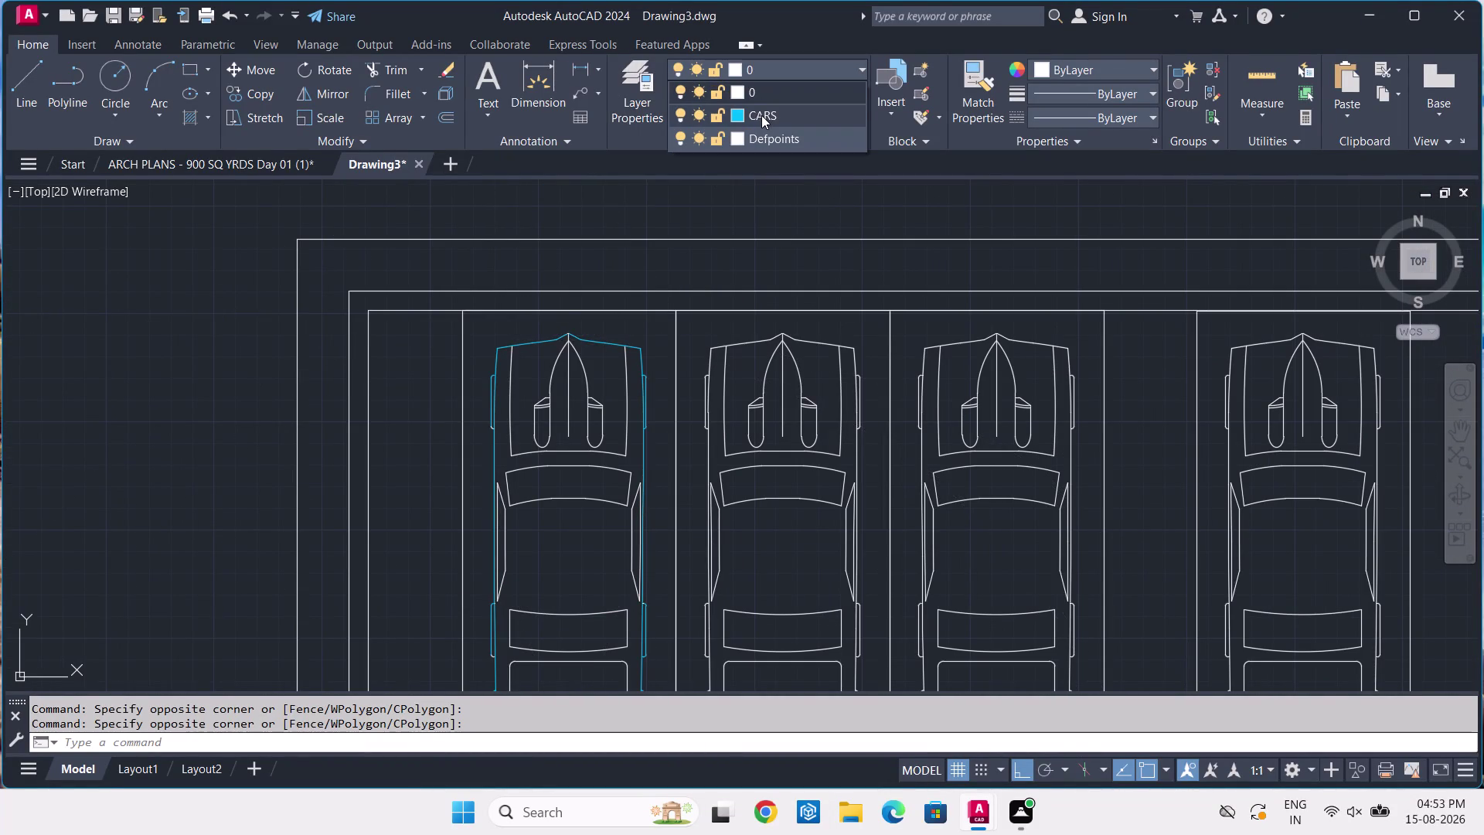
click(761, 115)
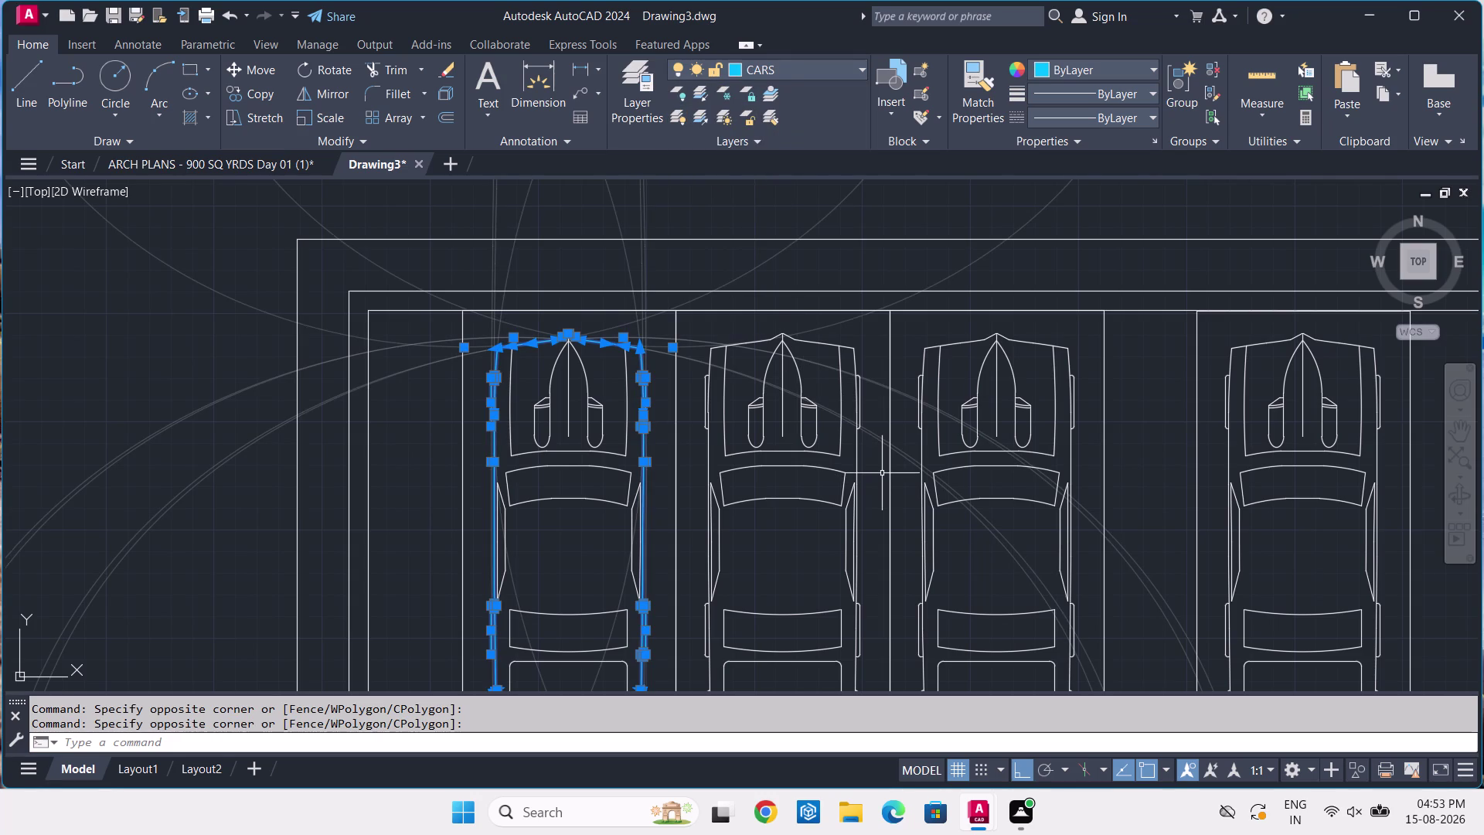
key(Escape)
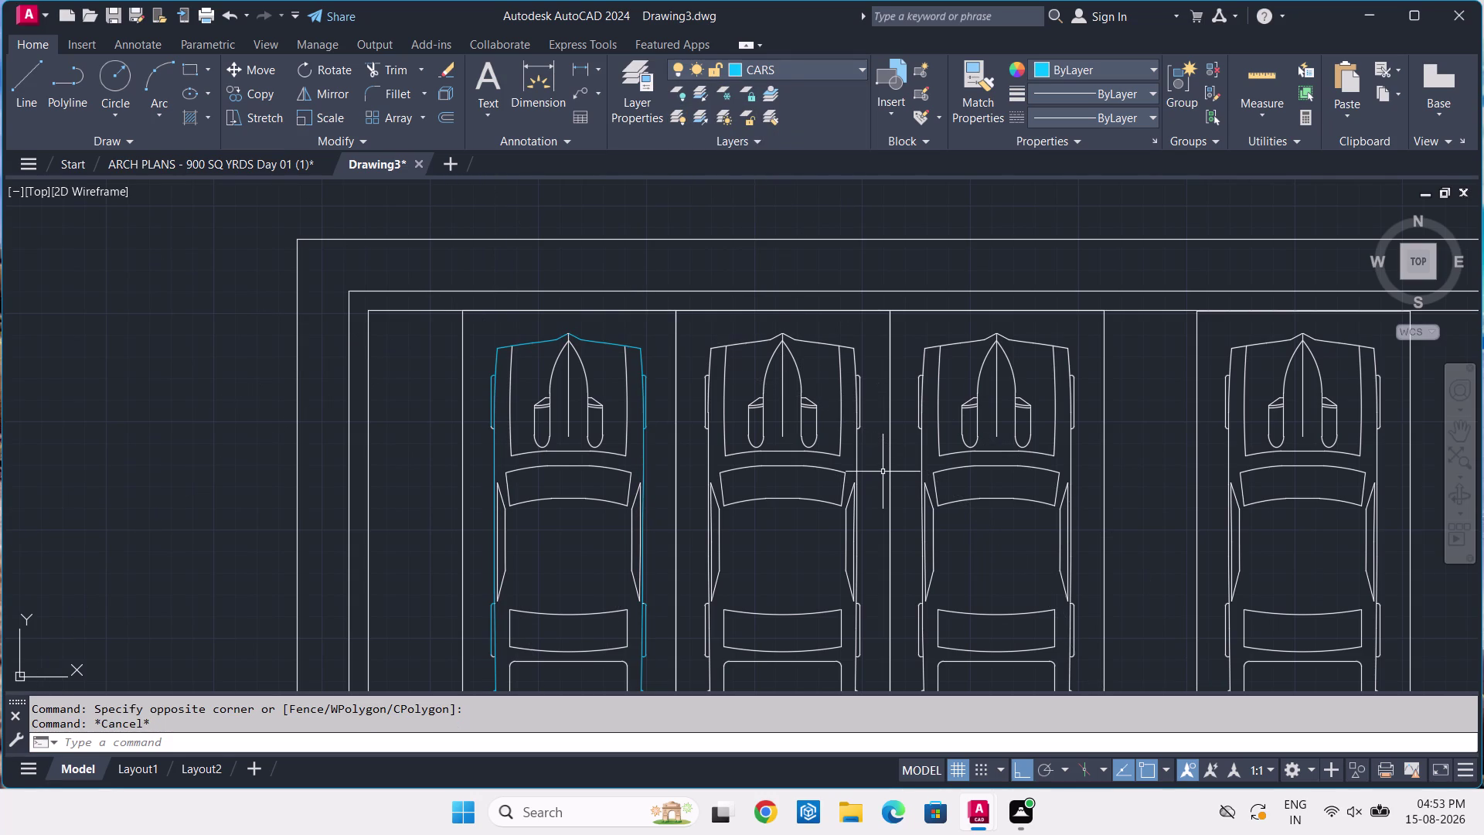
scroll(down, 3)
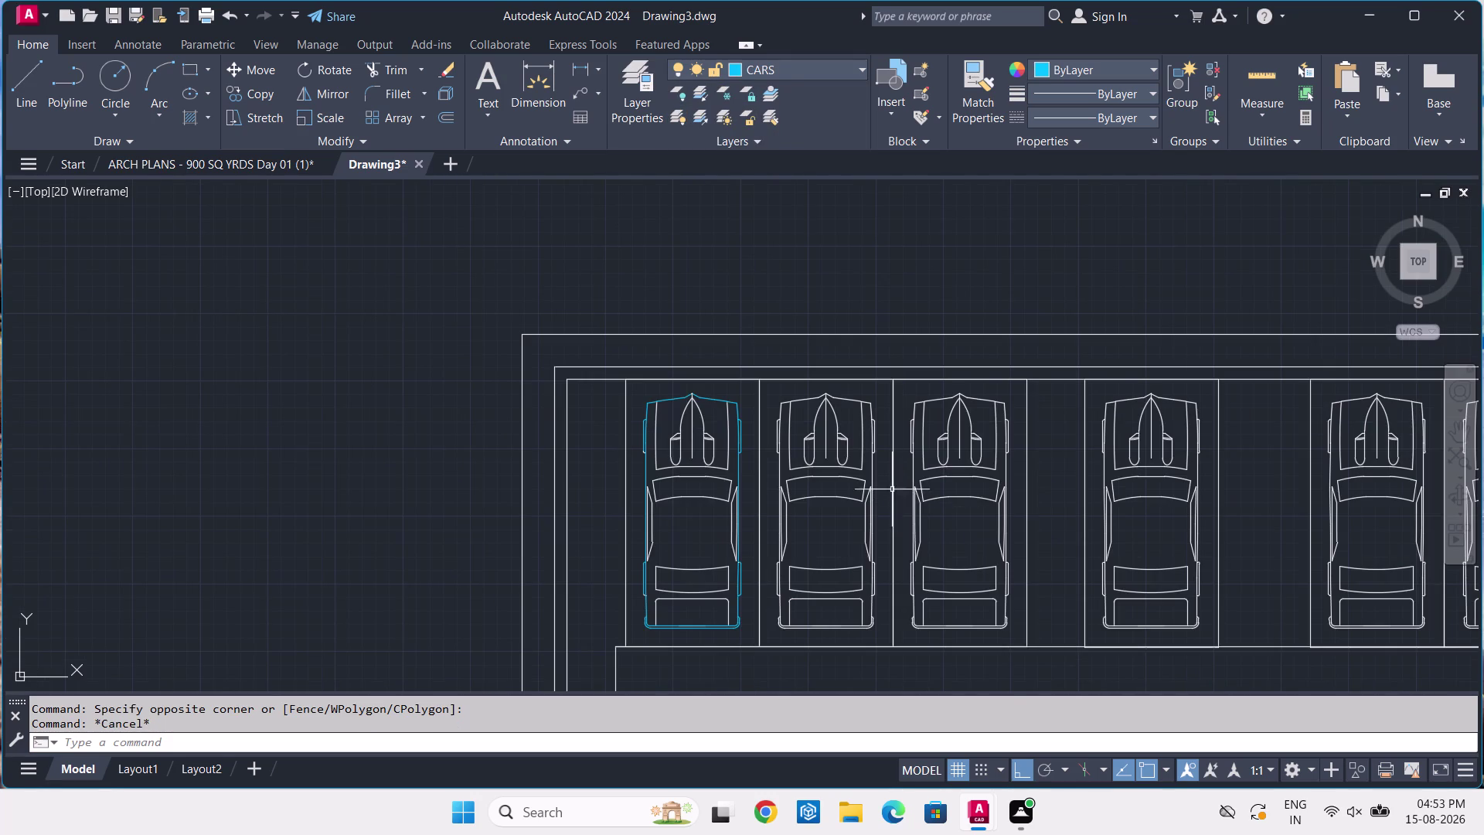
click(849, 412)
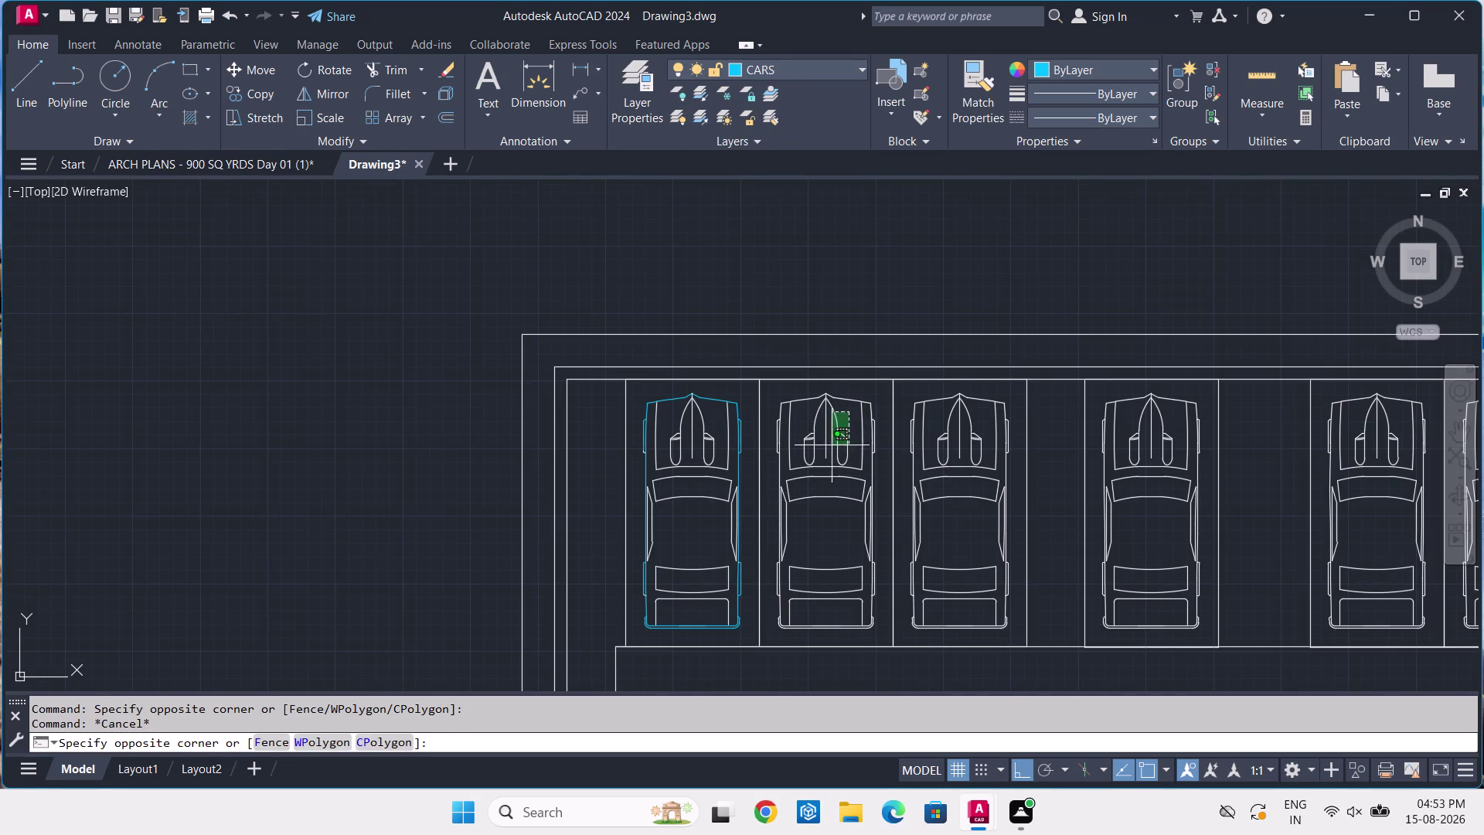
Select the eight white car blocks in the row and delete them.
click(823, 456)
click(967, 414)
click(1116, 439)
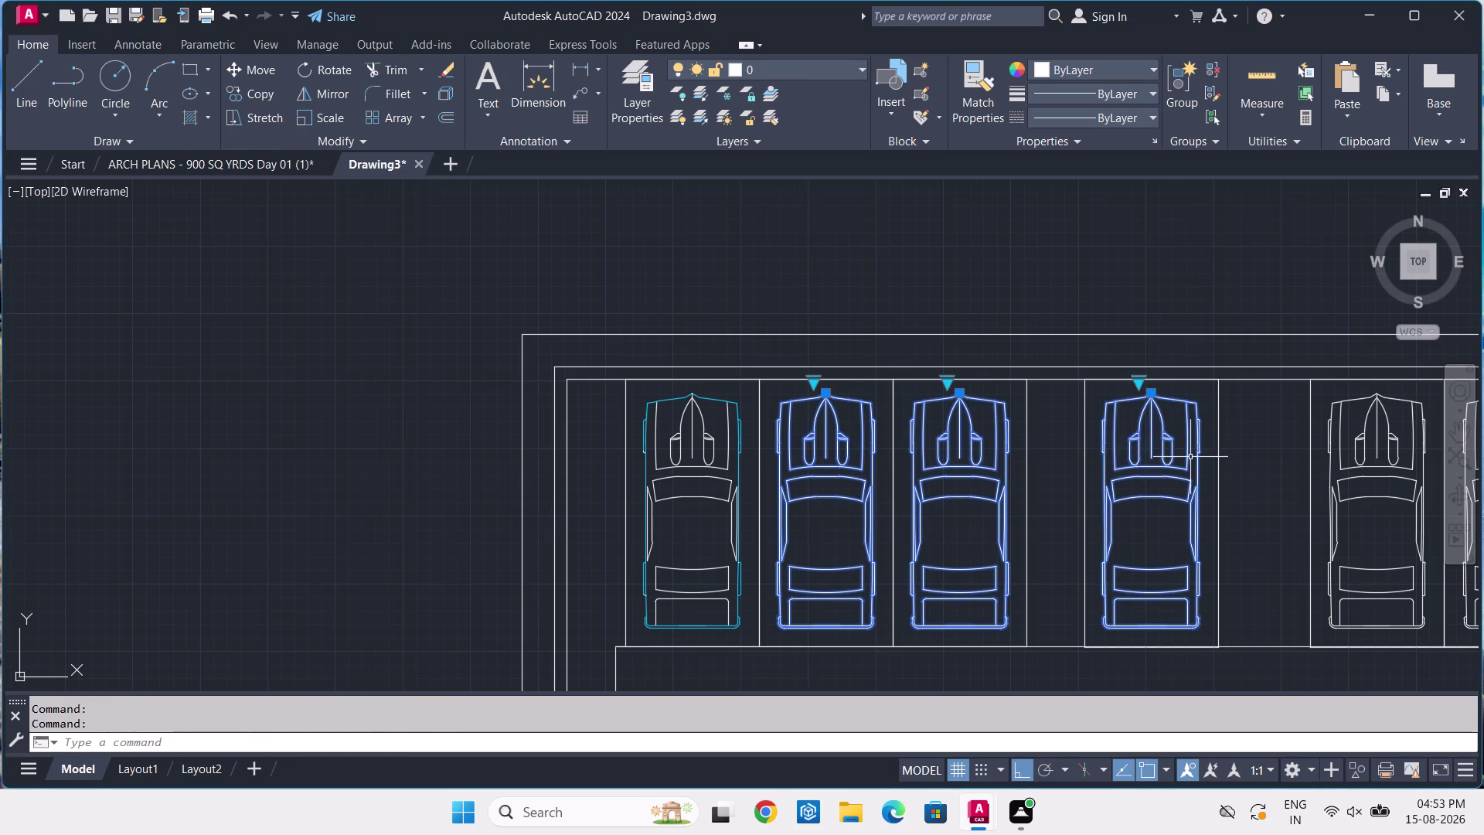
scroll(down, 3)
middle_drag(1190, 457, 670, 487)
click(792, 488)
click(870, 498)
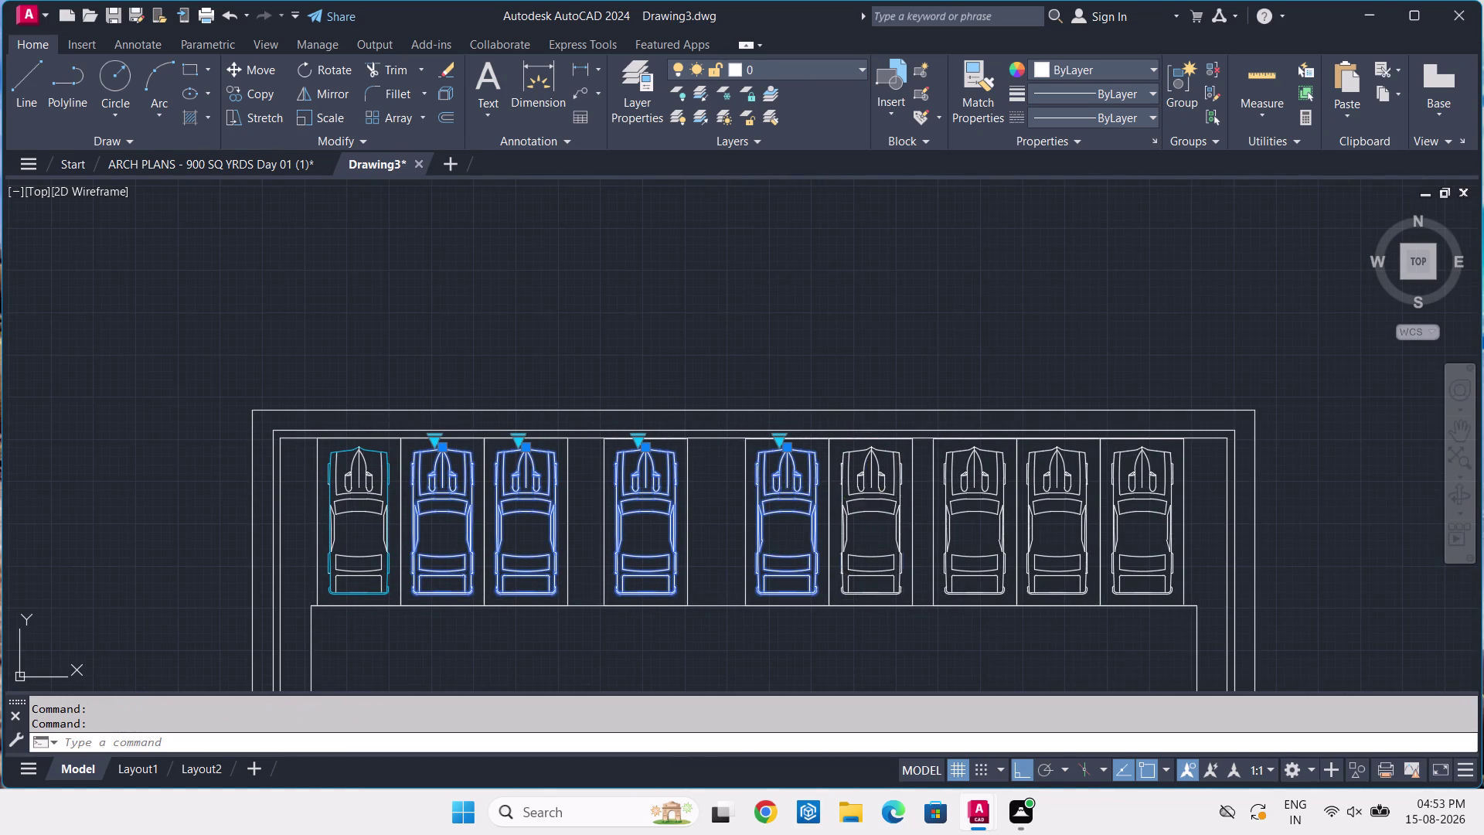
click(966, 511)
click(1041, 507)
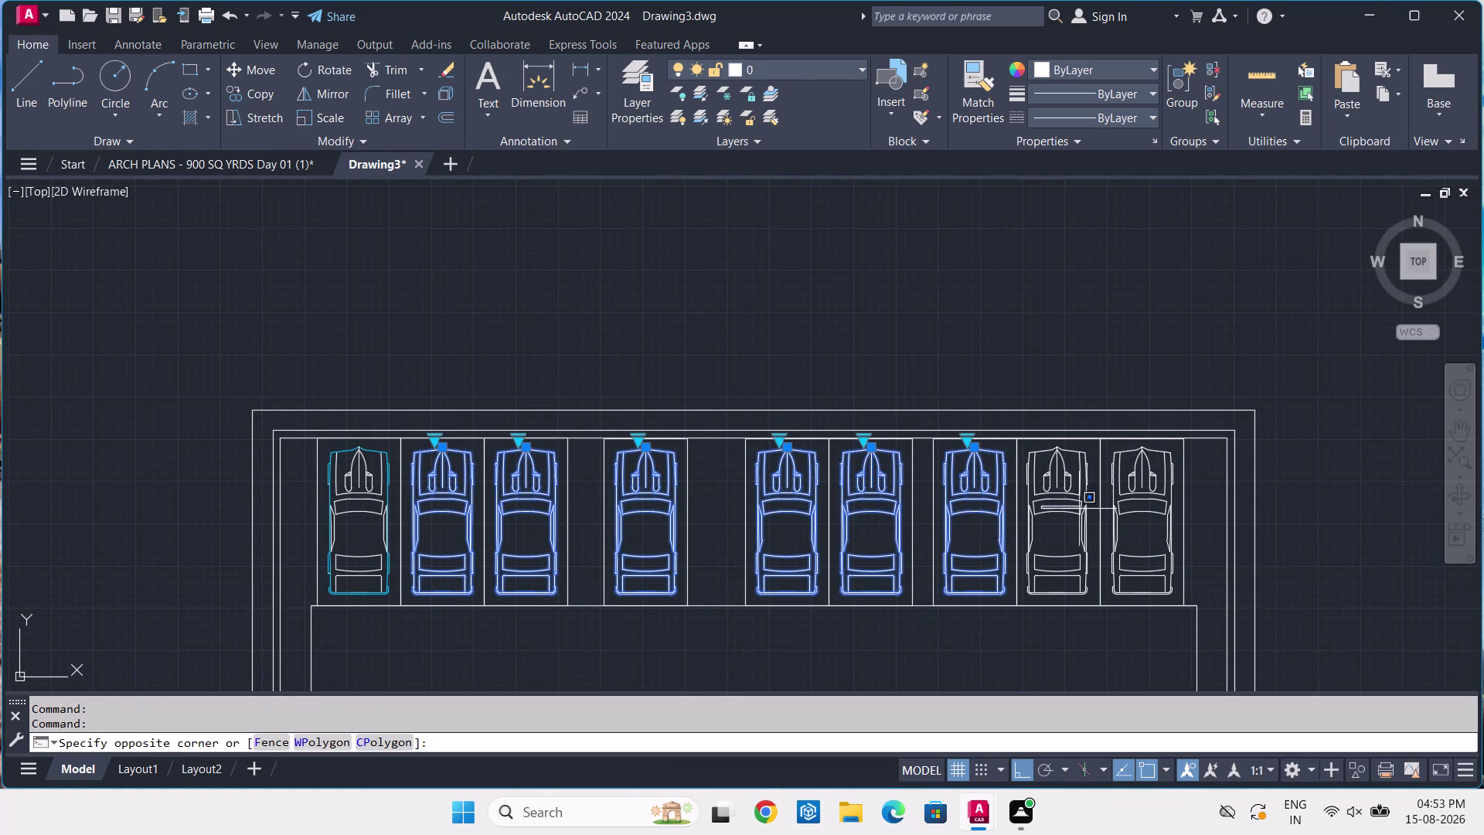
click(1017, 510)
click(1141, 510)
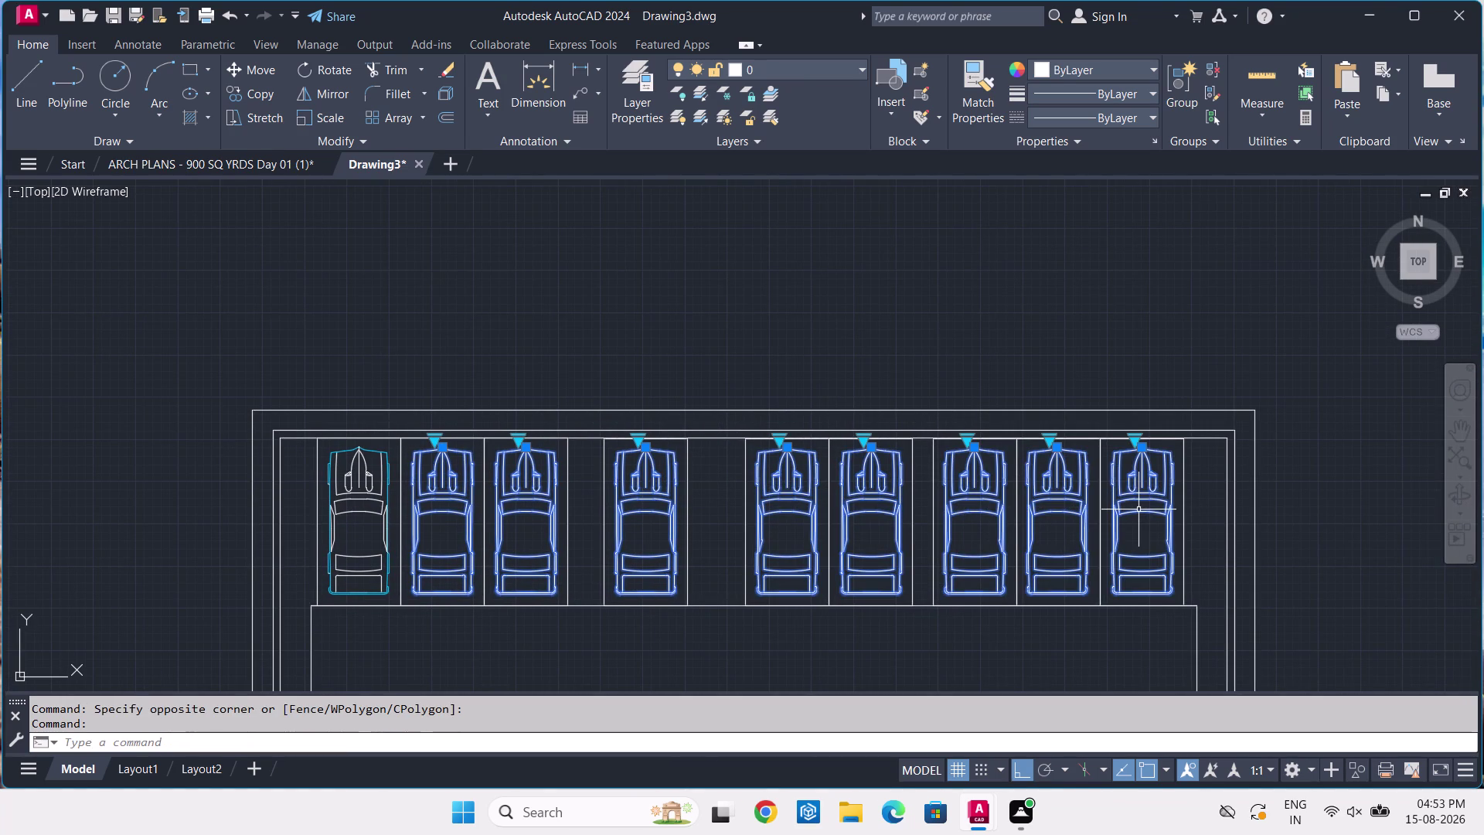
key(Delete)
Bring the cyan car back into view and start the BLOCK command.
scroll(up, 3)
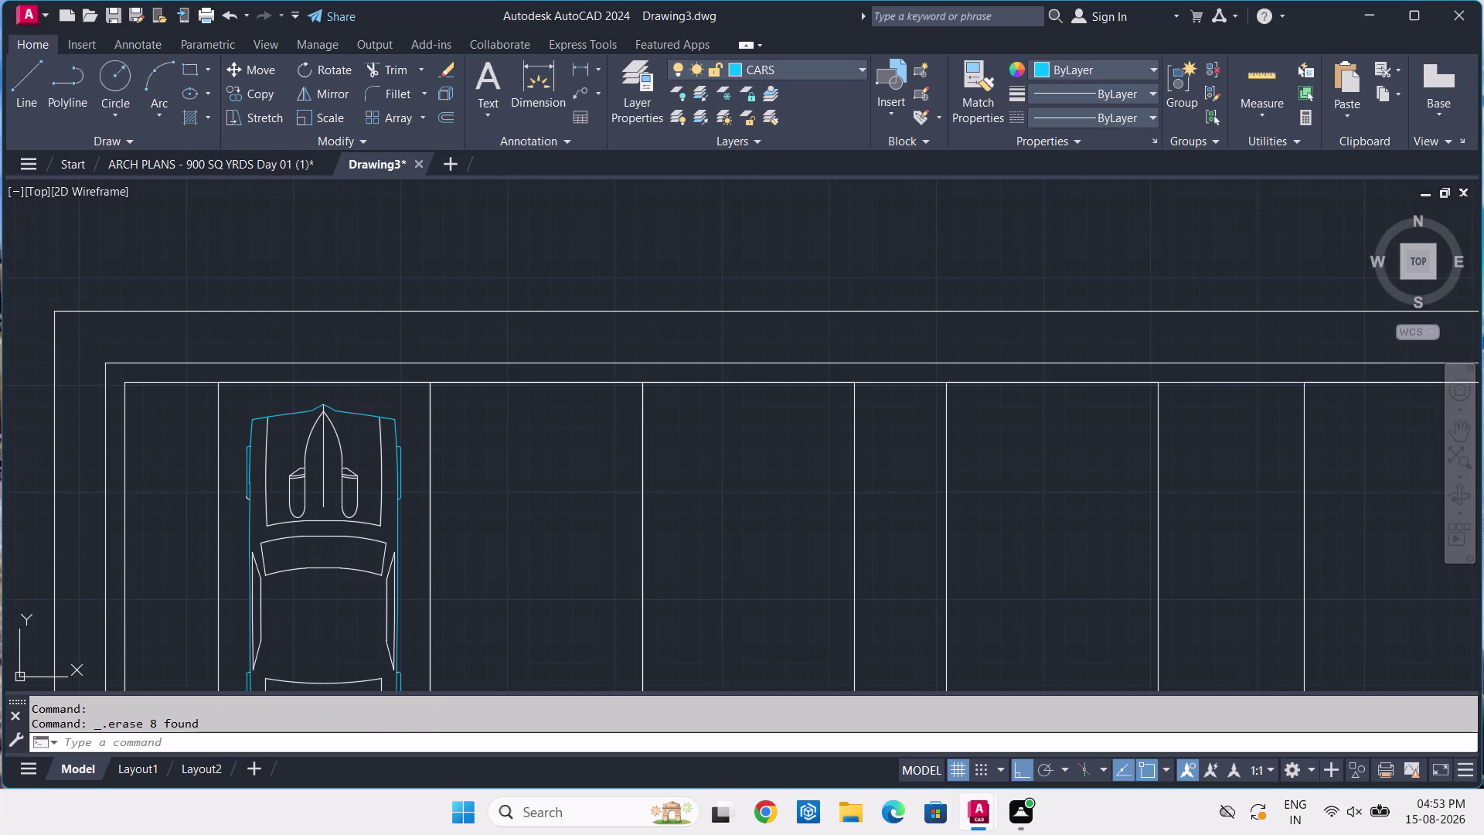
middle_drag(377, 477, 523, 408)
text(B)
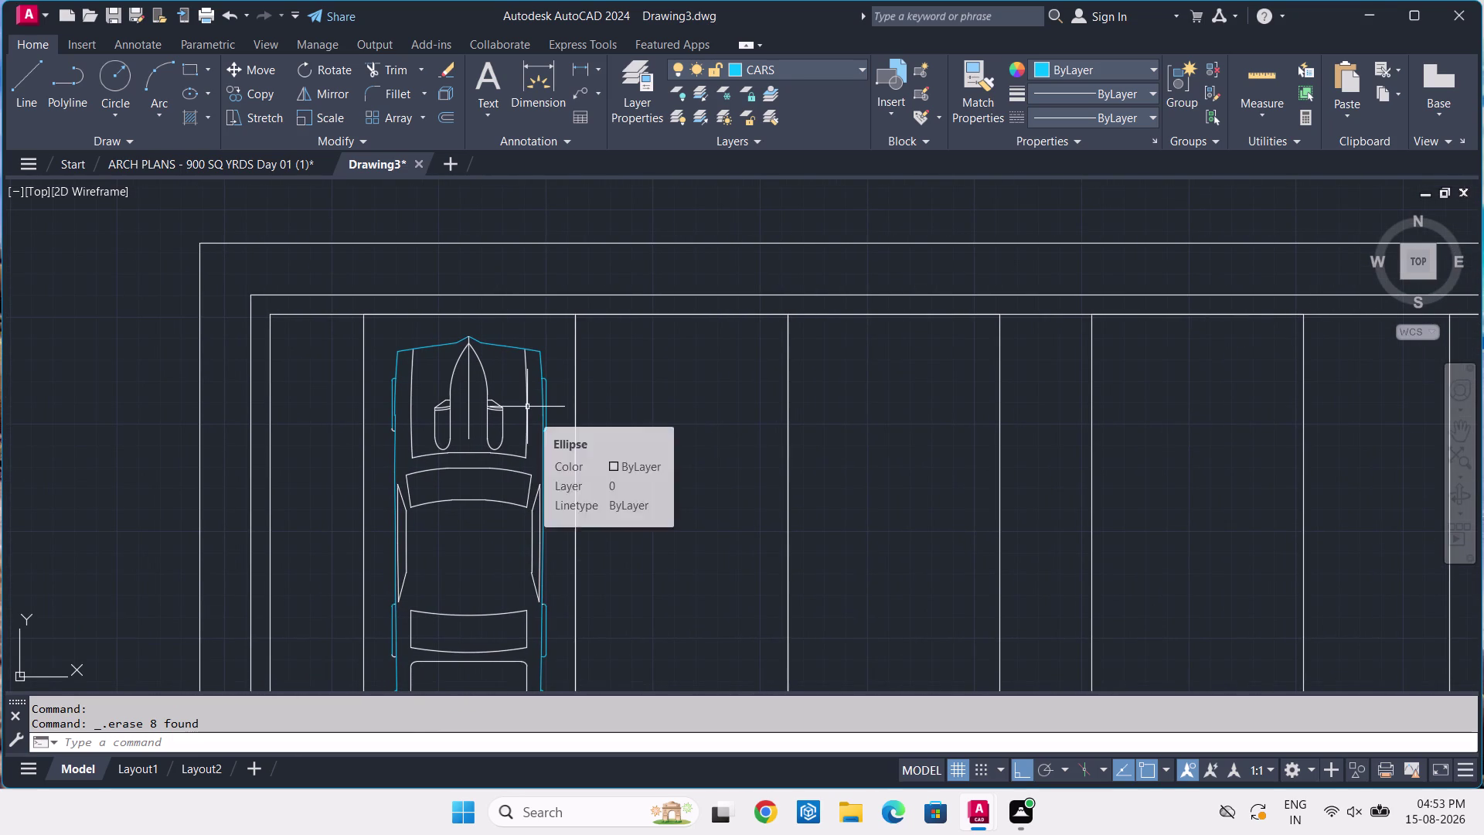
key(space)
Pick a base point at the car's top corner, then cancel the block definition.
click(476, 328)
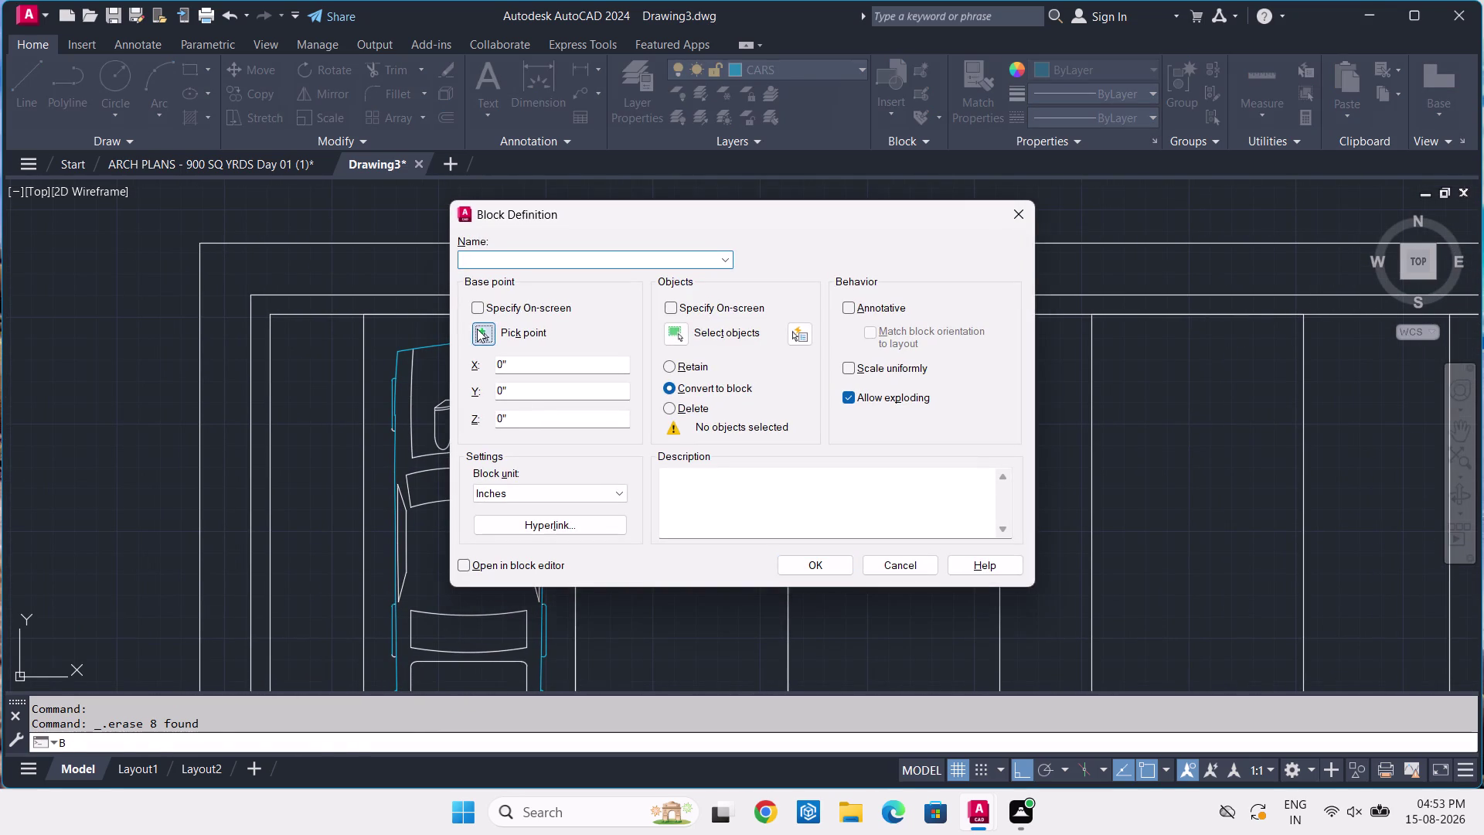
click(397, 350)
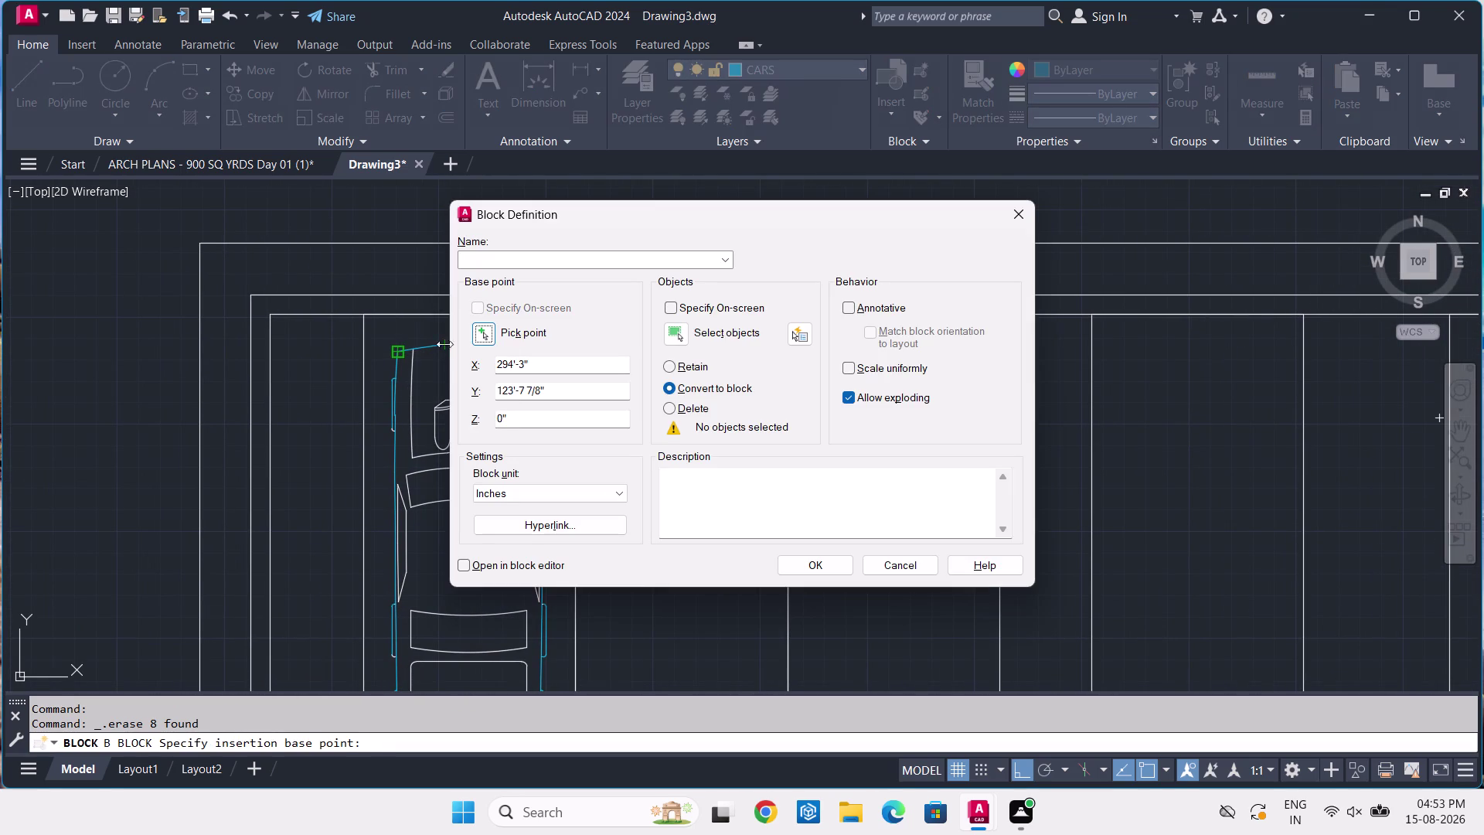
click(684, 335)
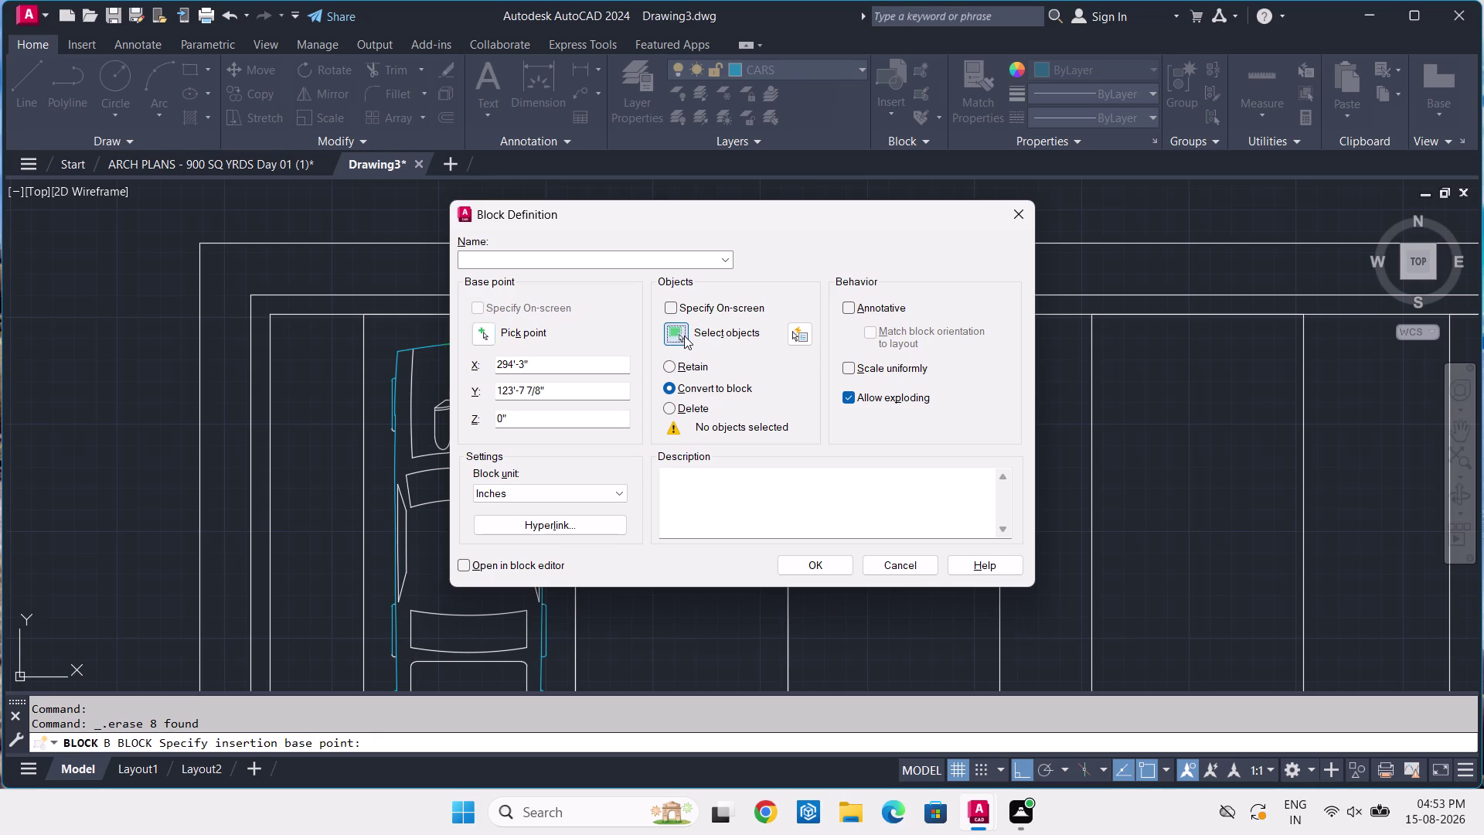
click(562, 338)
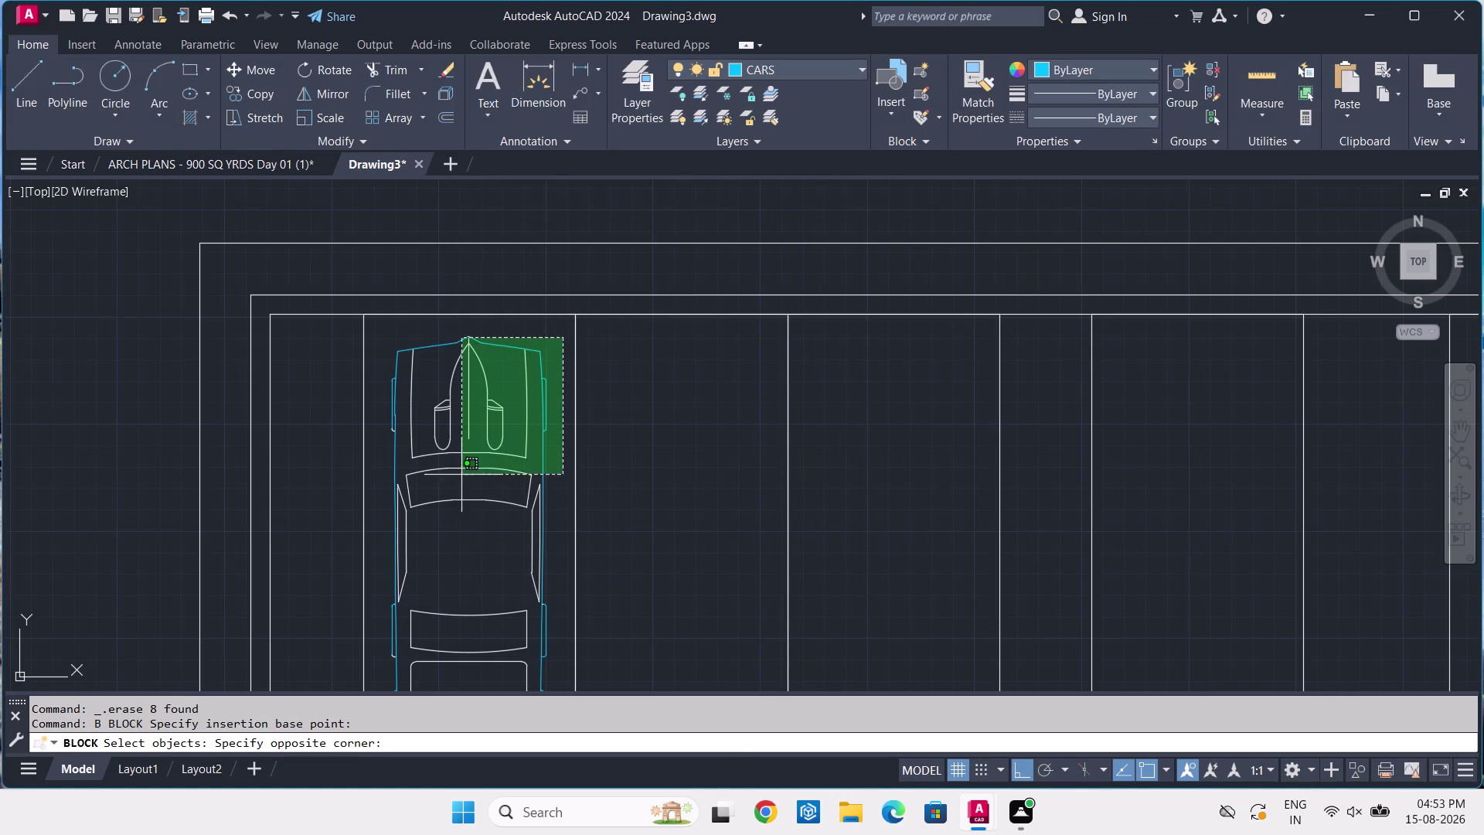
middle_drag(375, 599, 387, 499)
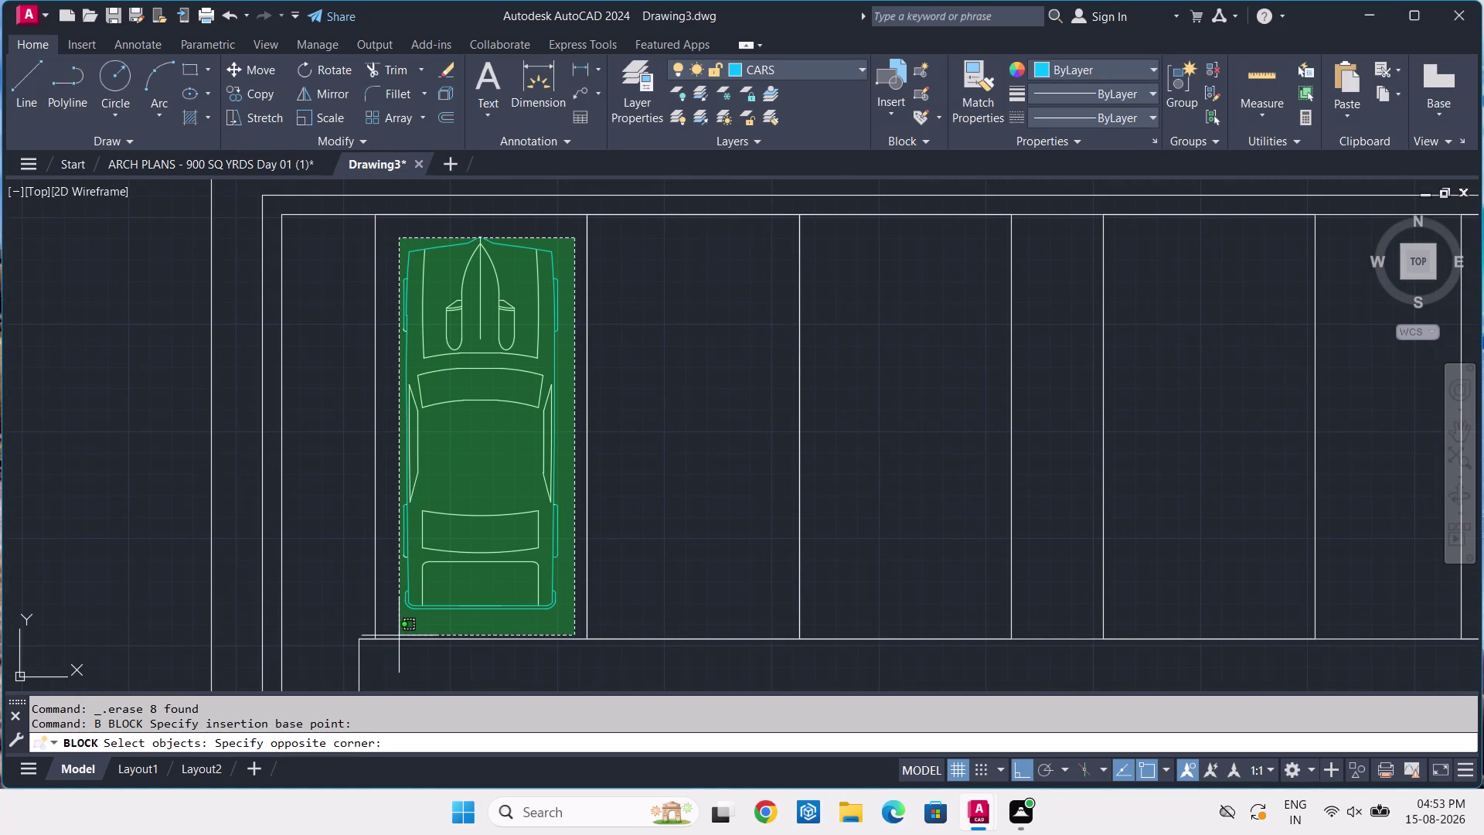
key(Escape)
scroll(up, 3)
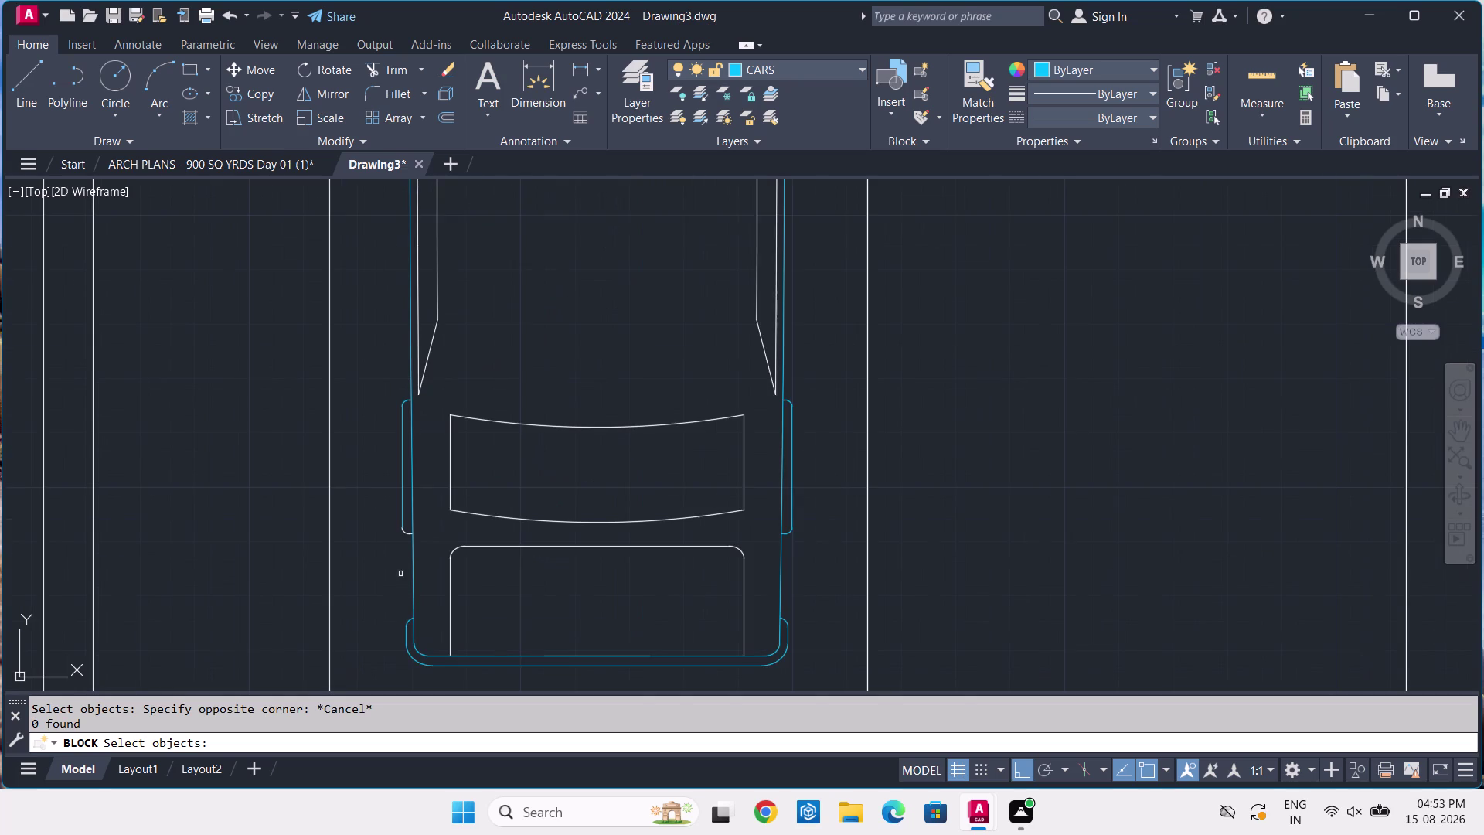
key(Escape)
key(Escape)
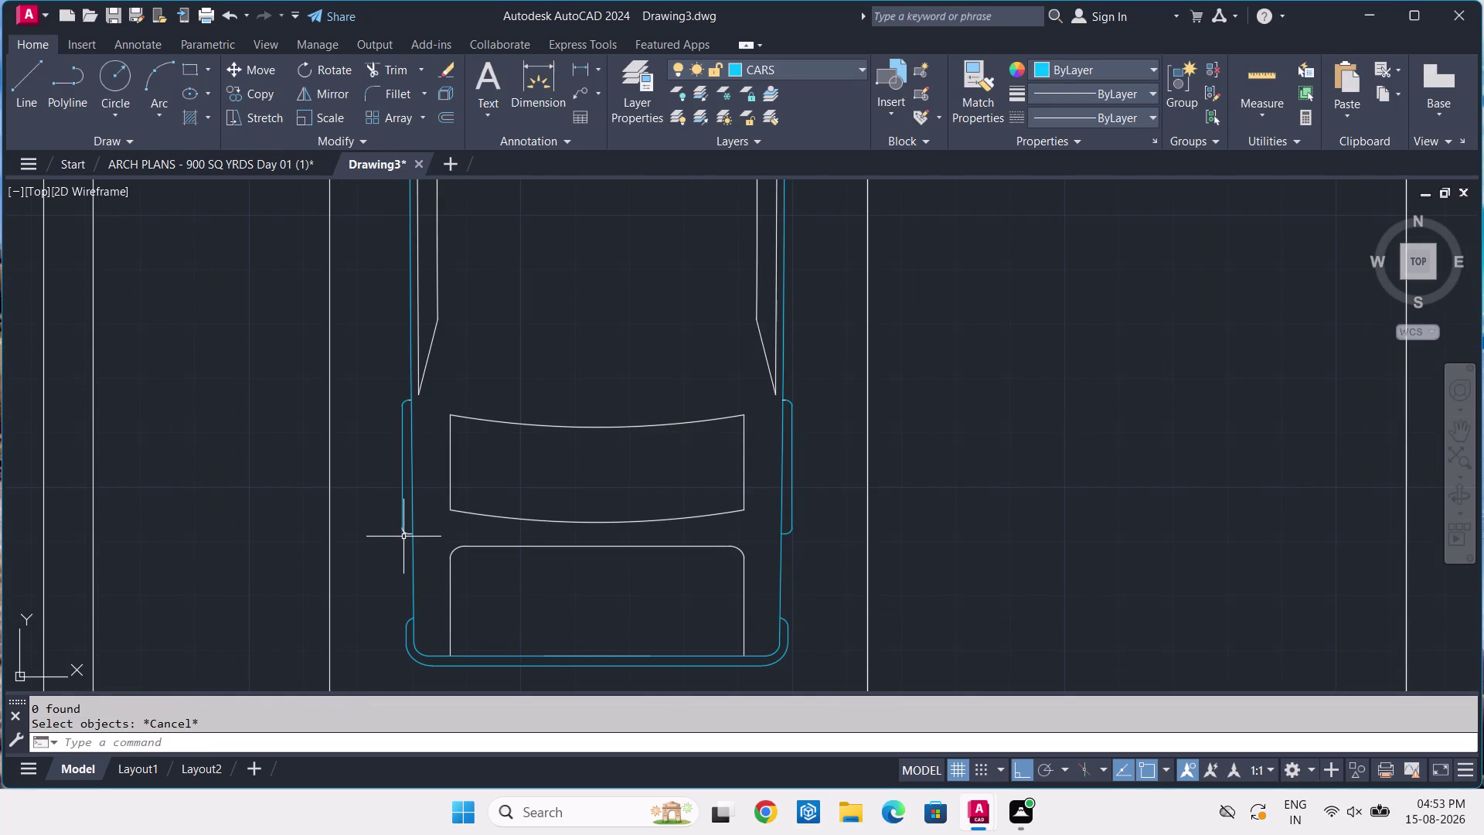
click(405, 537)
click(774, 67)
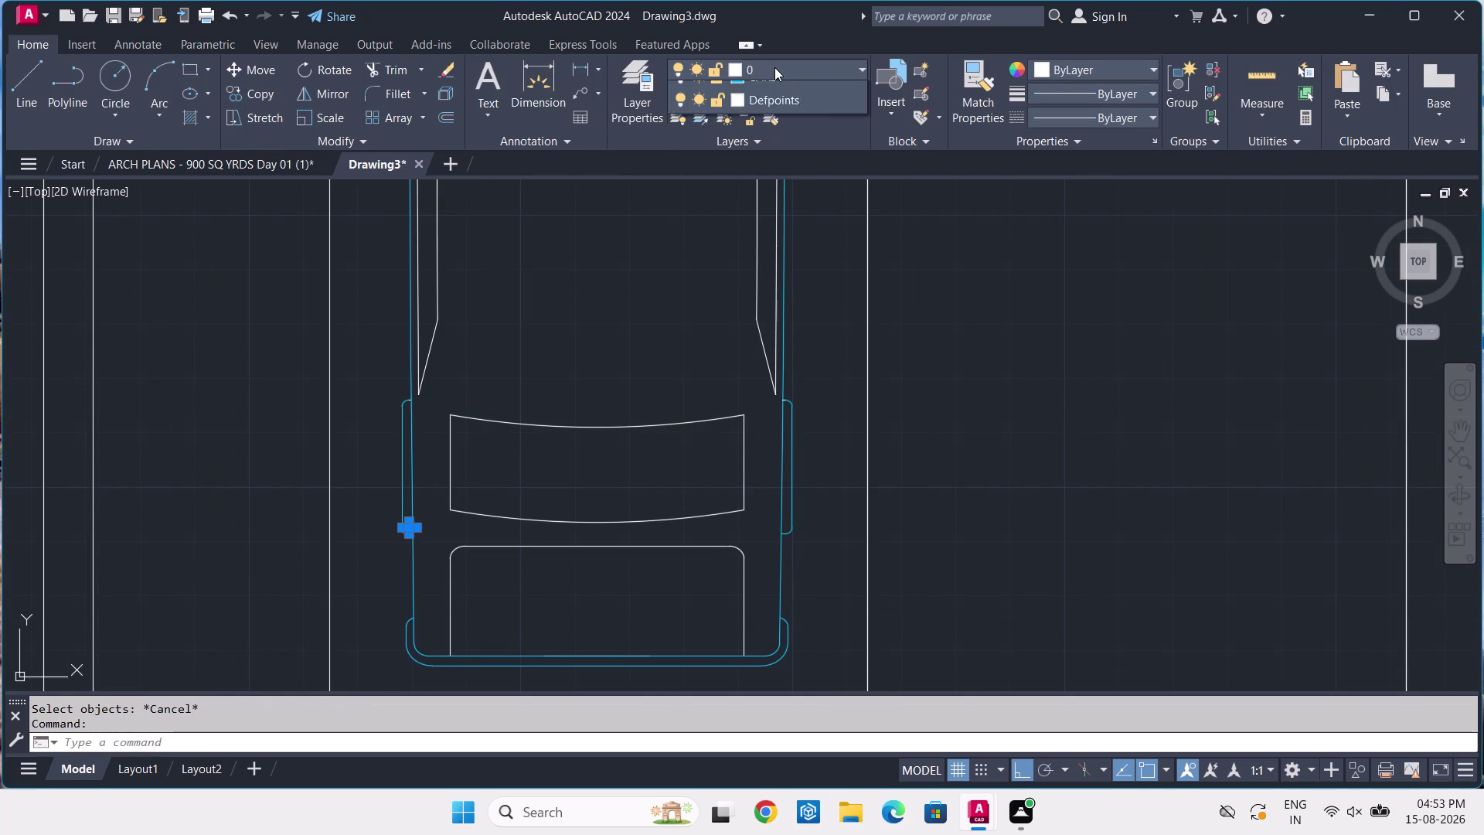
click(779, 116)
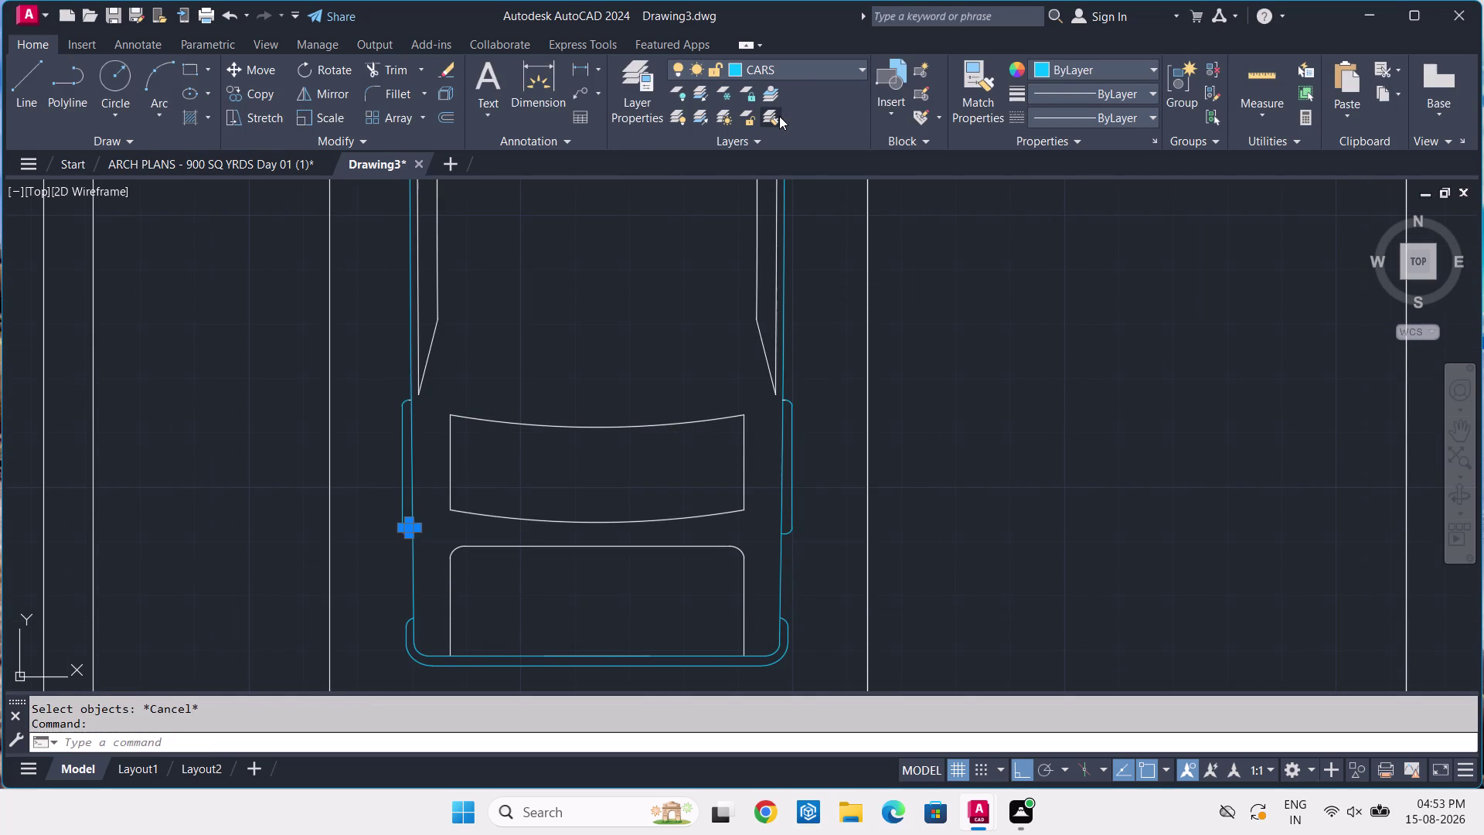
key(Escape)
key(Escape)
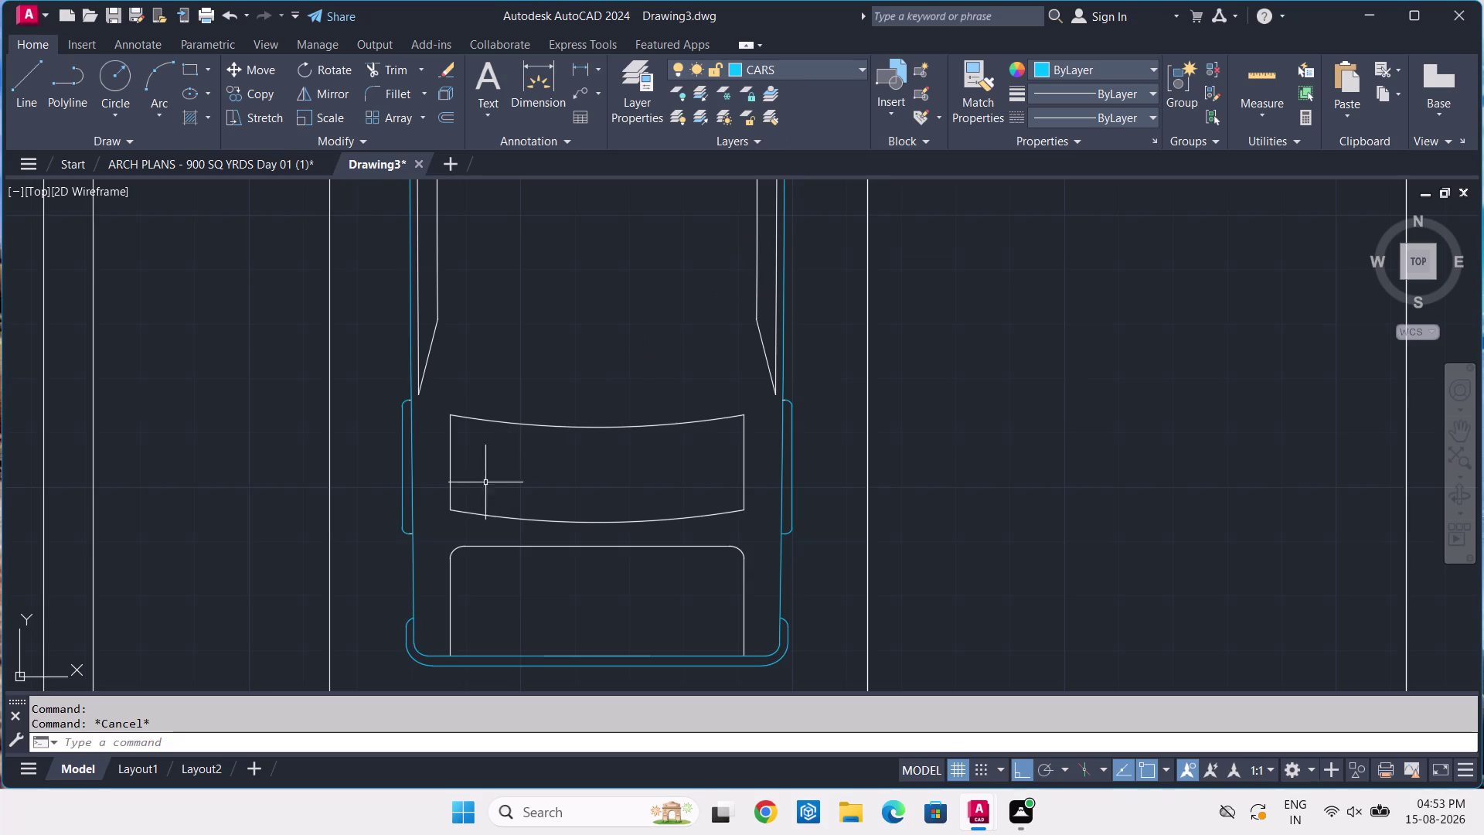
scroll(up, 3)
click(353, 579)
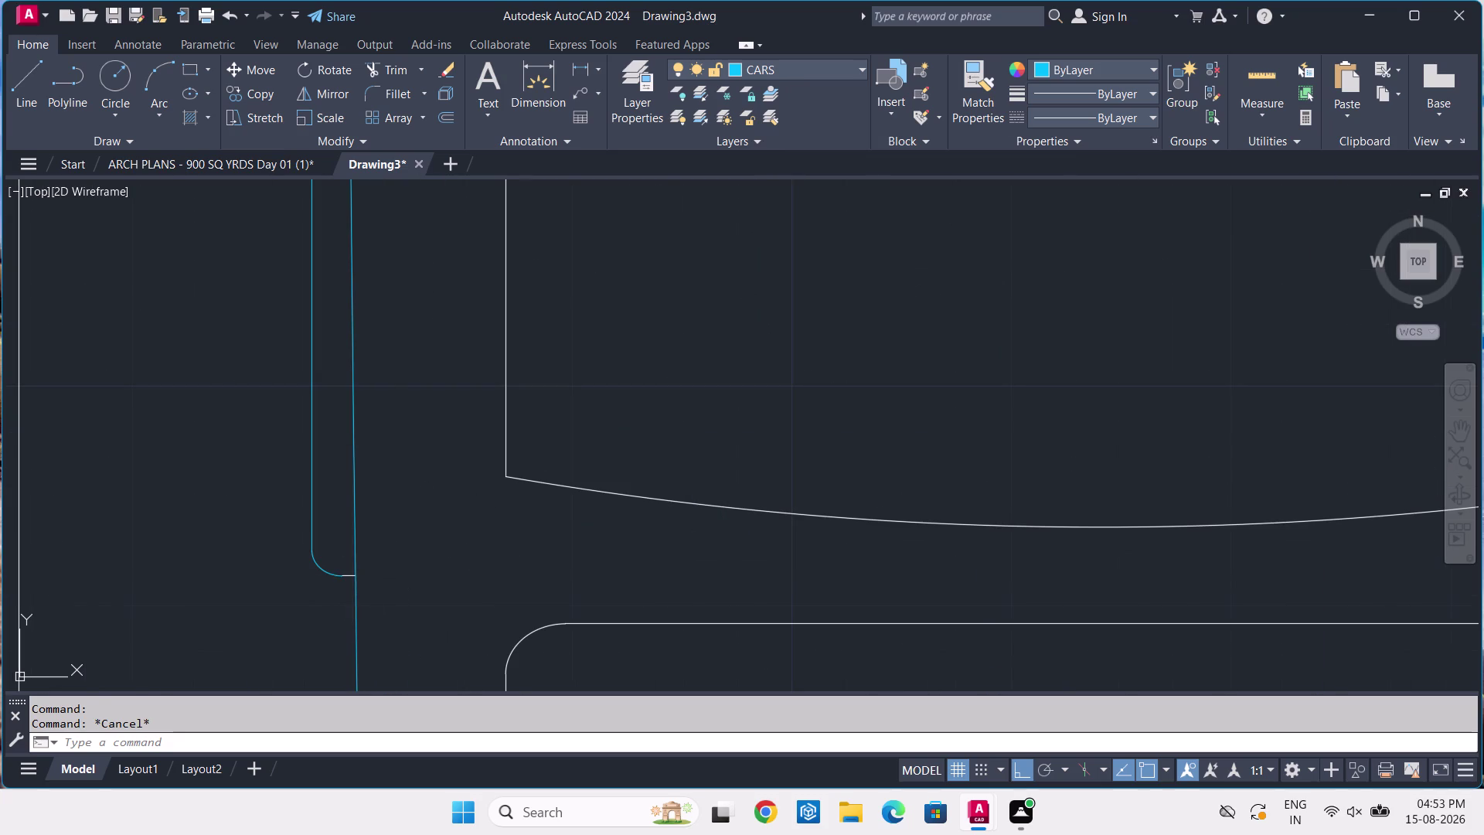
key(Escape)
click(349, 574)
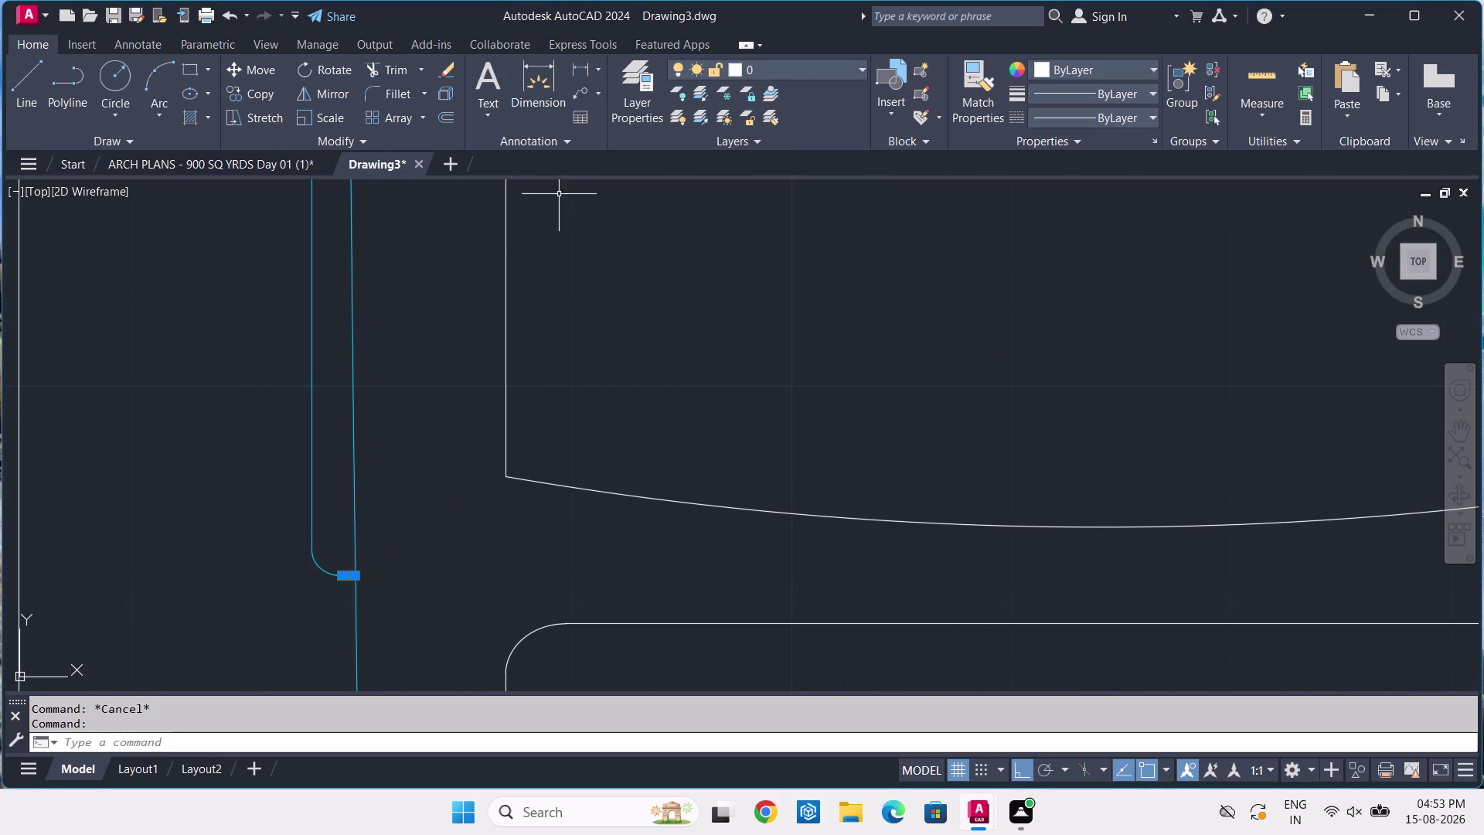
click(778, 73)
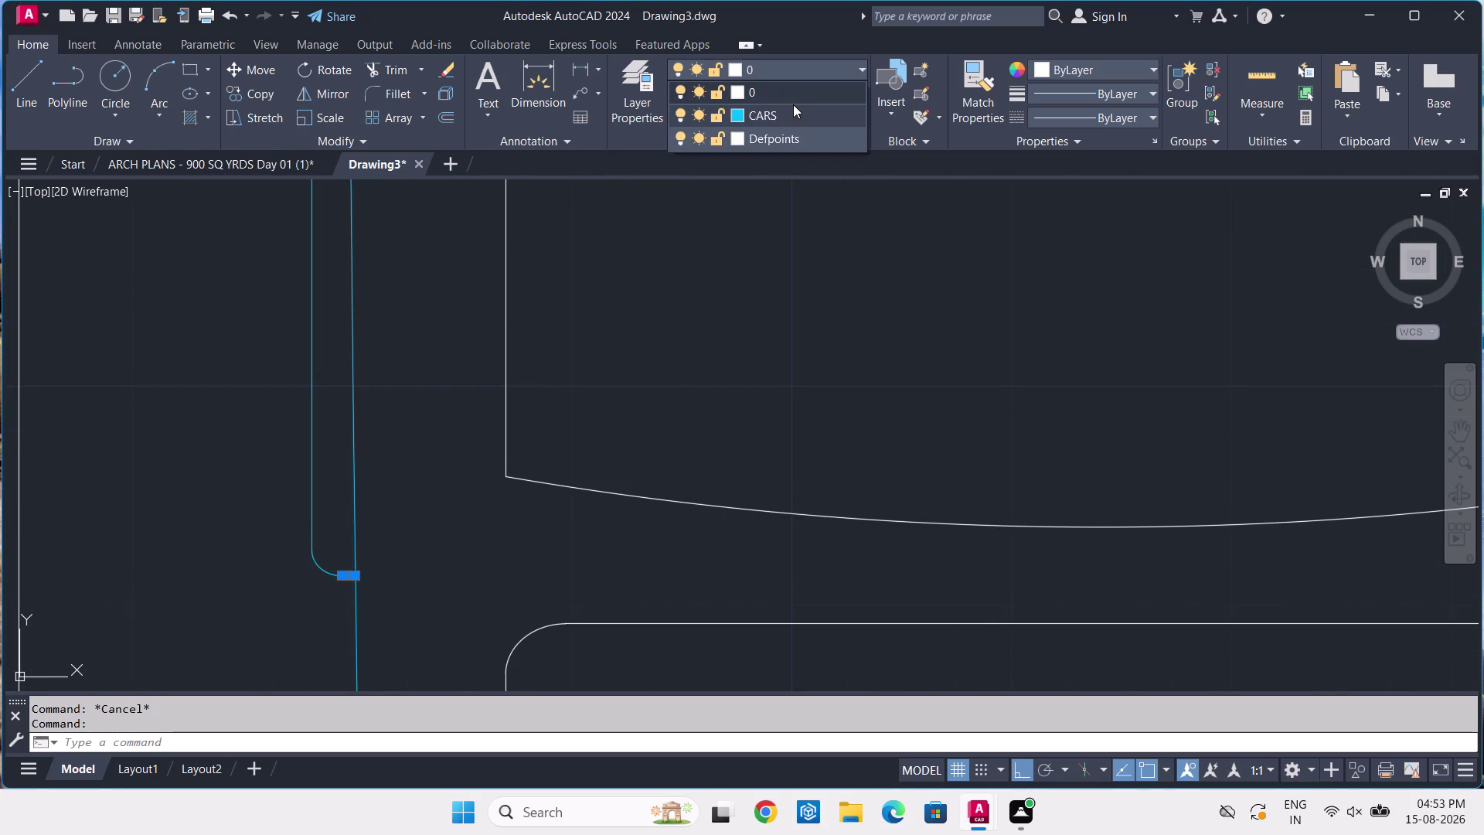
click(791, 113)
key(Escape)
scroll(down, 3)
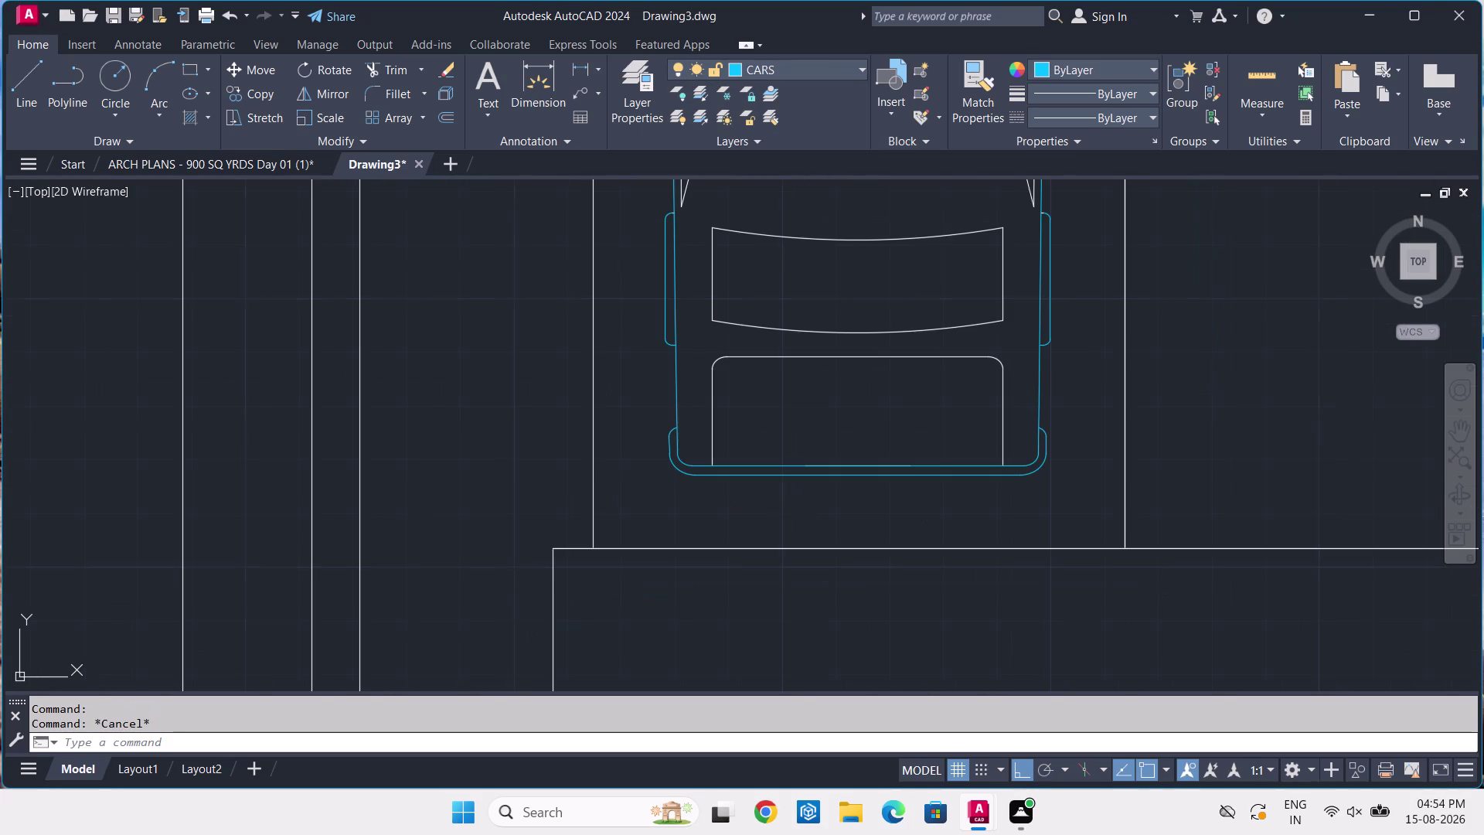
middle_drag(780, 270, 724, 417)
scroll(down, 3)
middle_drag(772, 295, 790, 404)
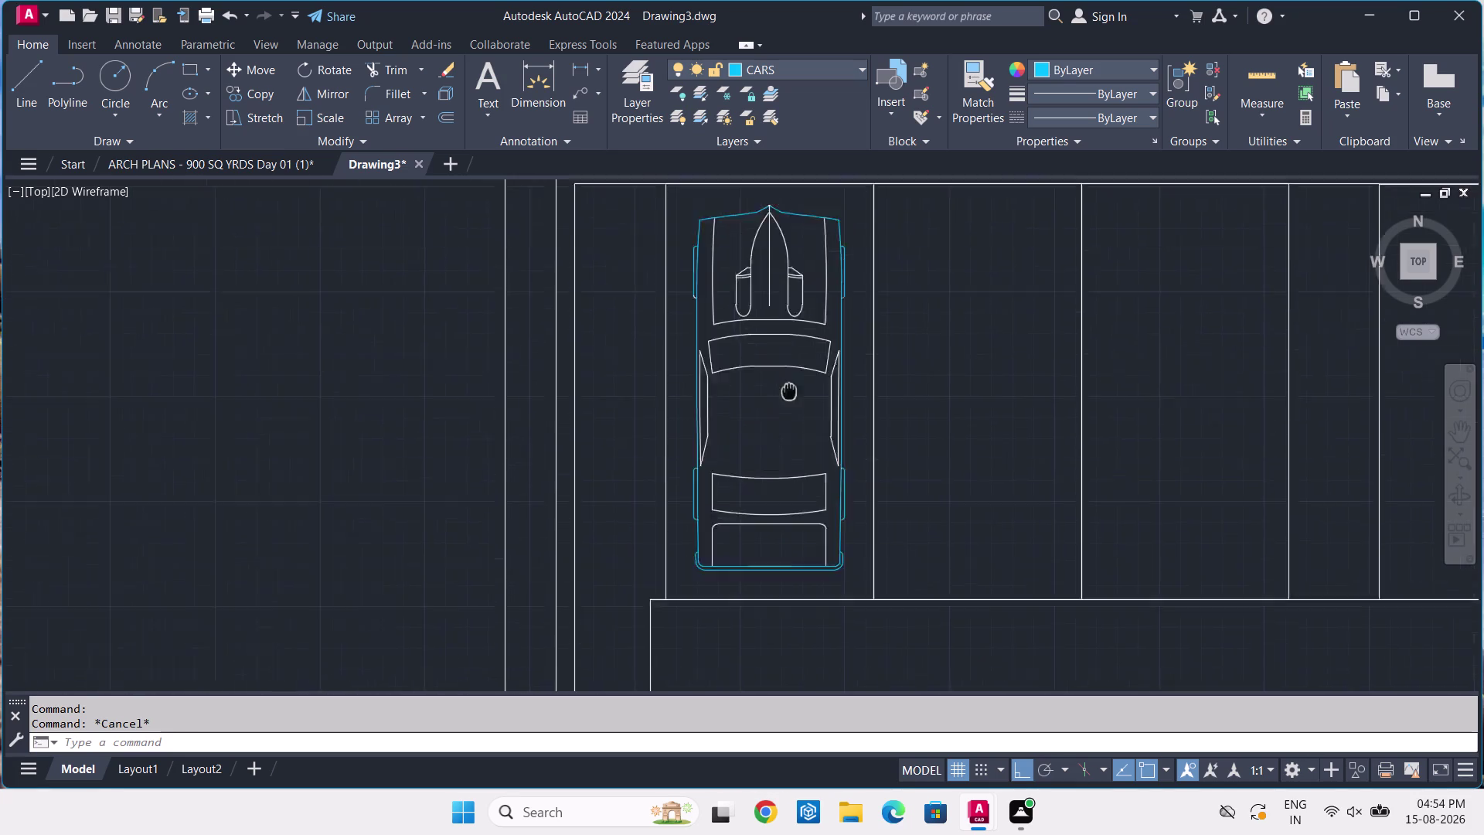
middle_drag(789, 404, 752, 461)
Window-select the whole car and start the BLOCK command with B.
click(824, 282)
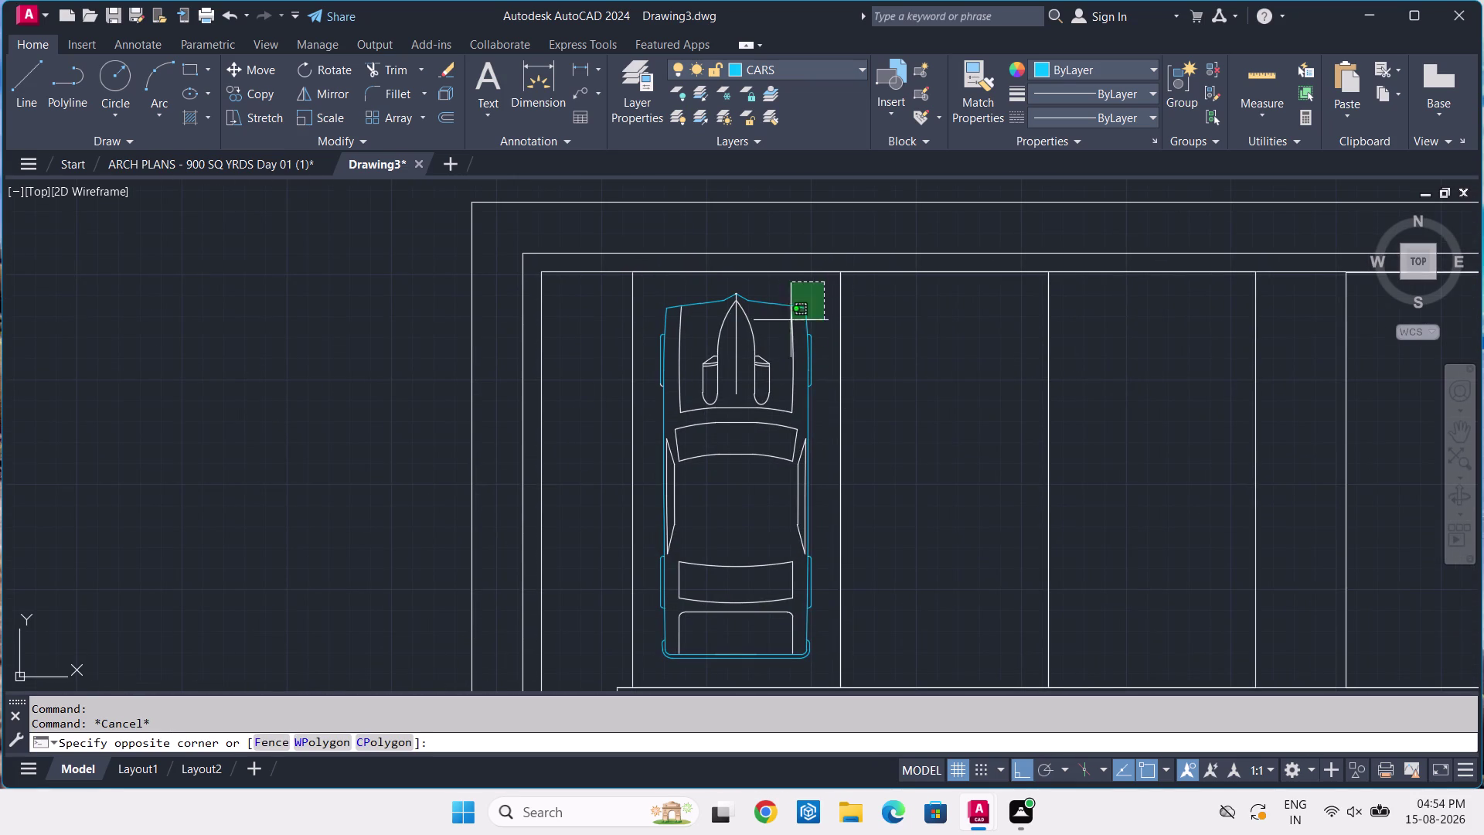
click(648, 669)
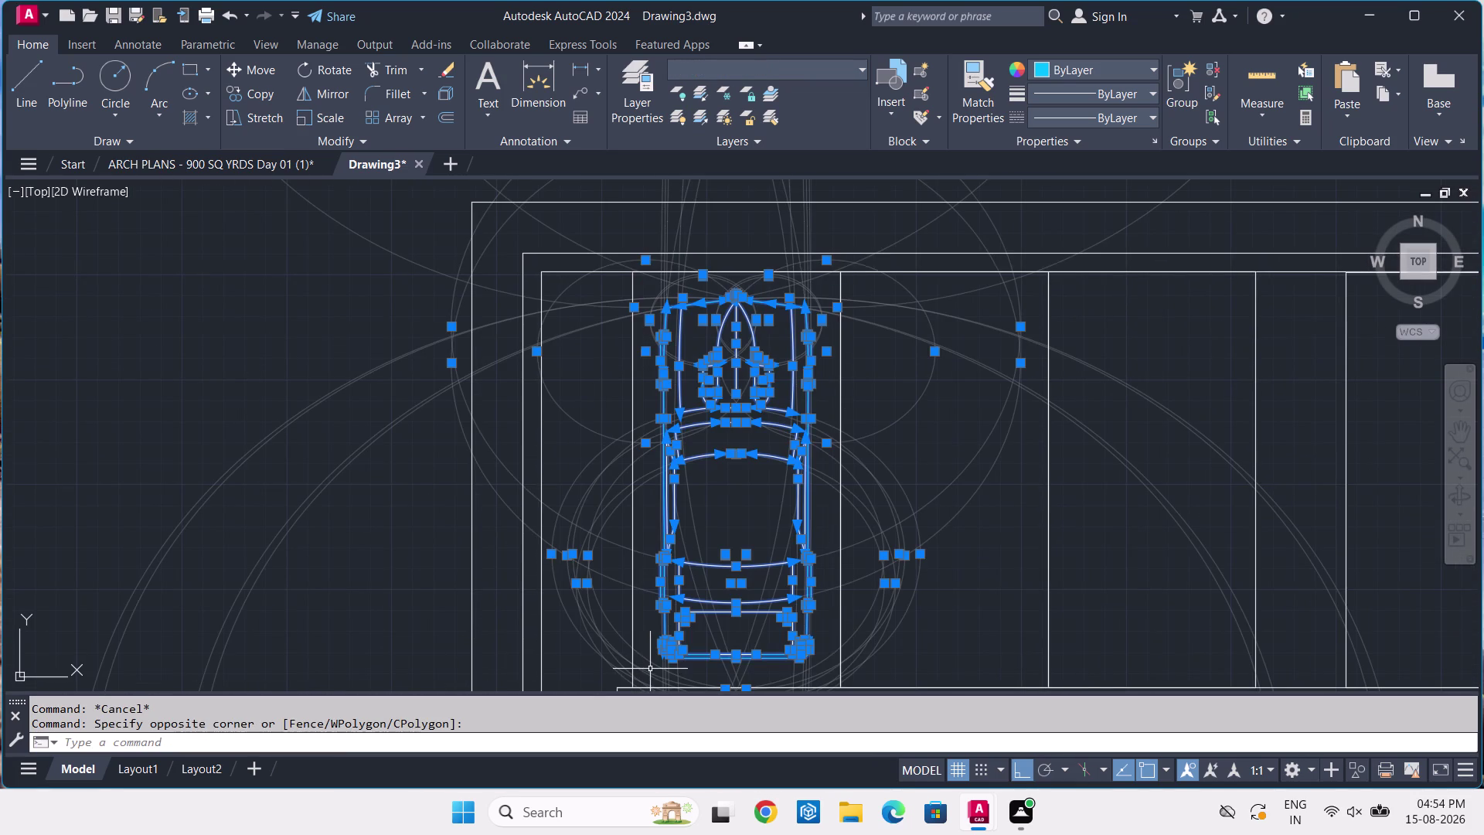
key(b)
key(space)
Set the block base point at the car's top-left corner and select its 93 objects.
click(483, 332)
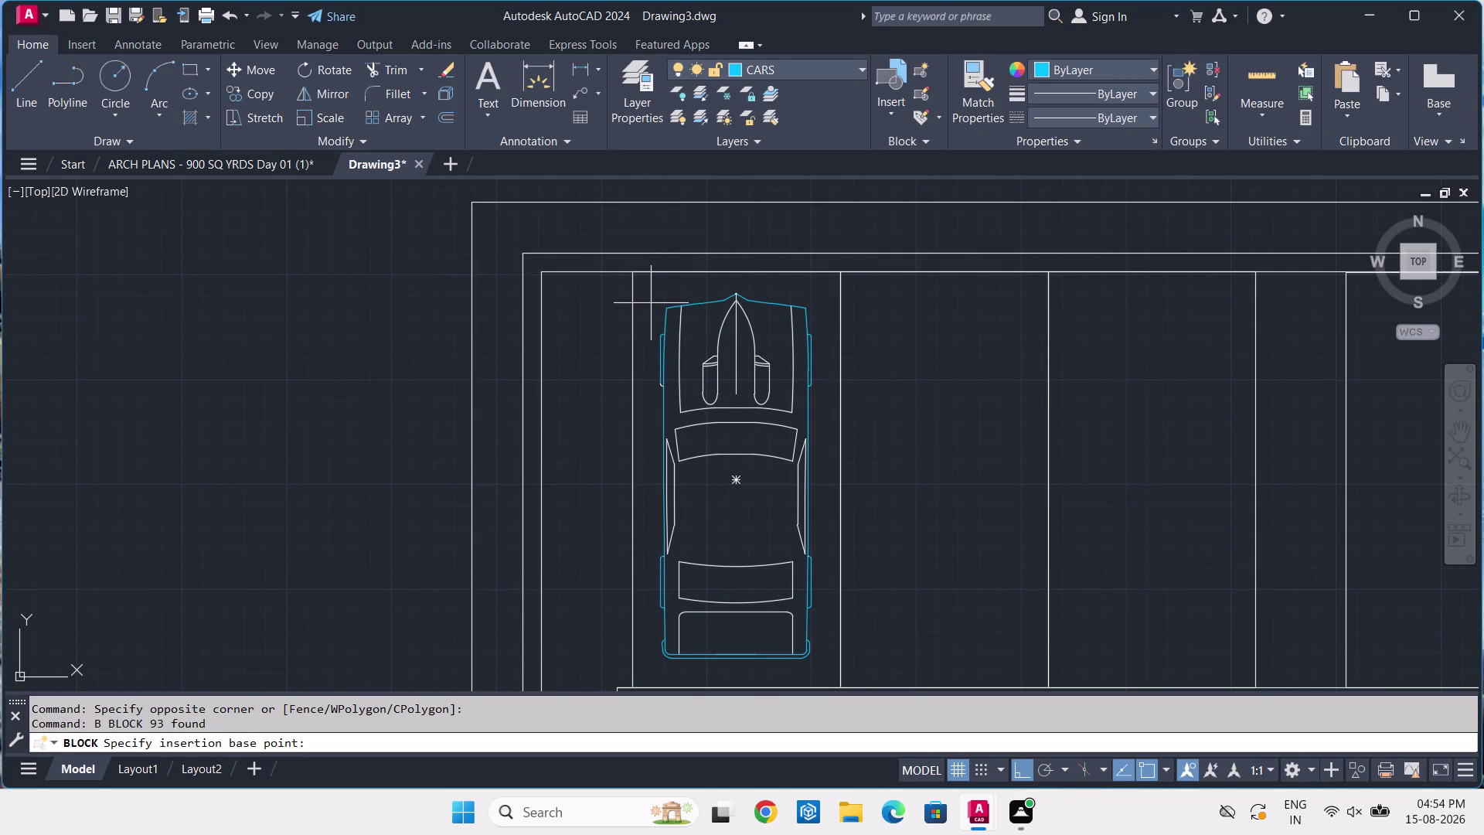
click(664, 311)
click(682, 330)
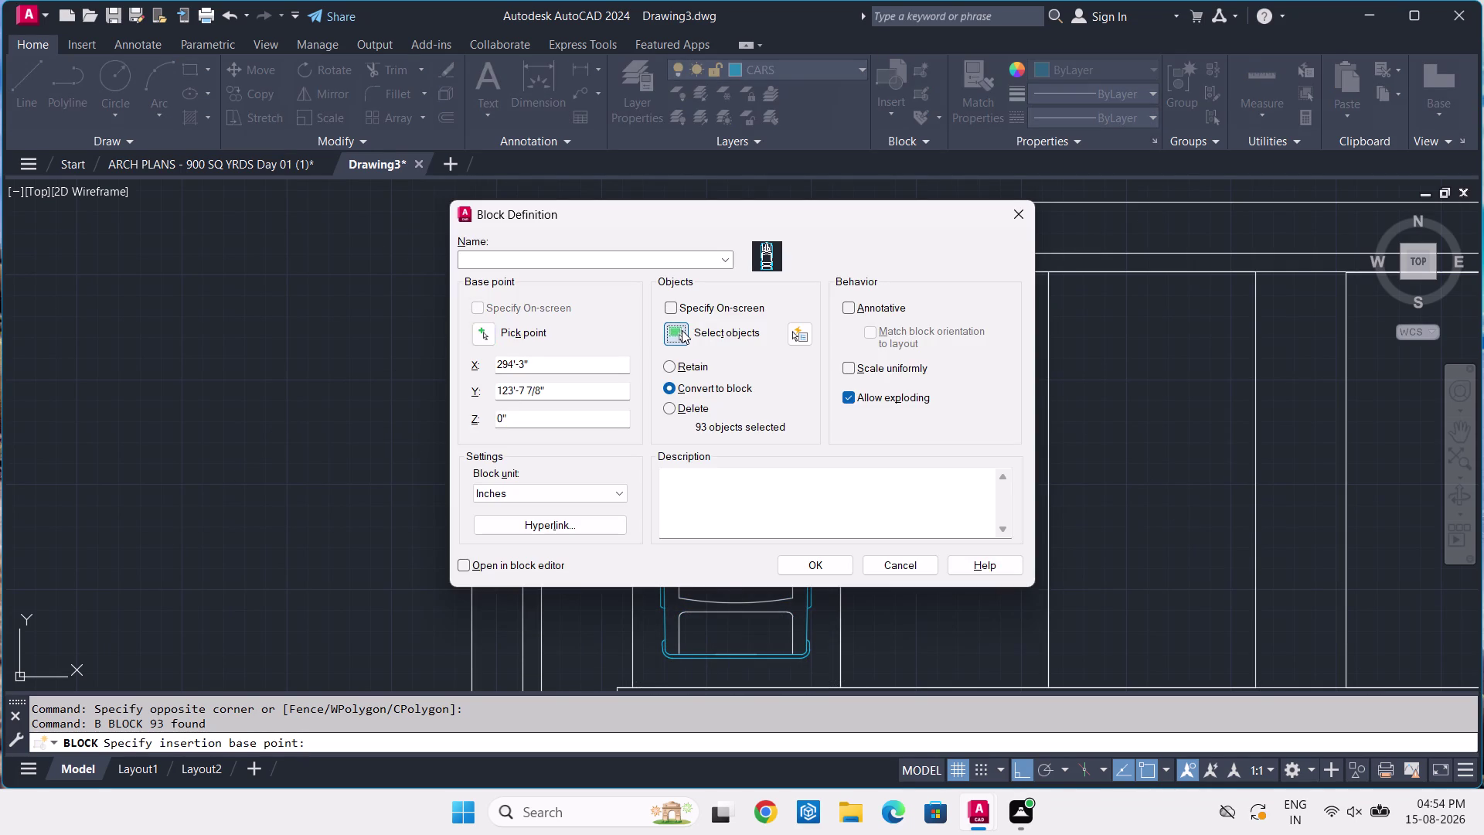
click(828, 289)
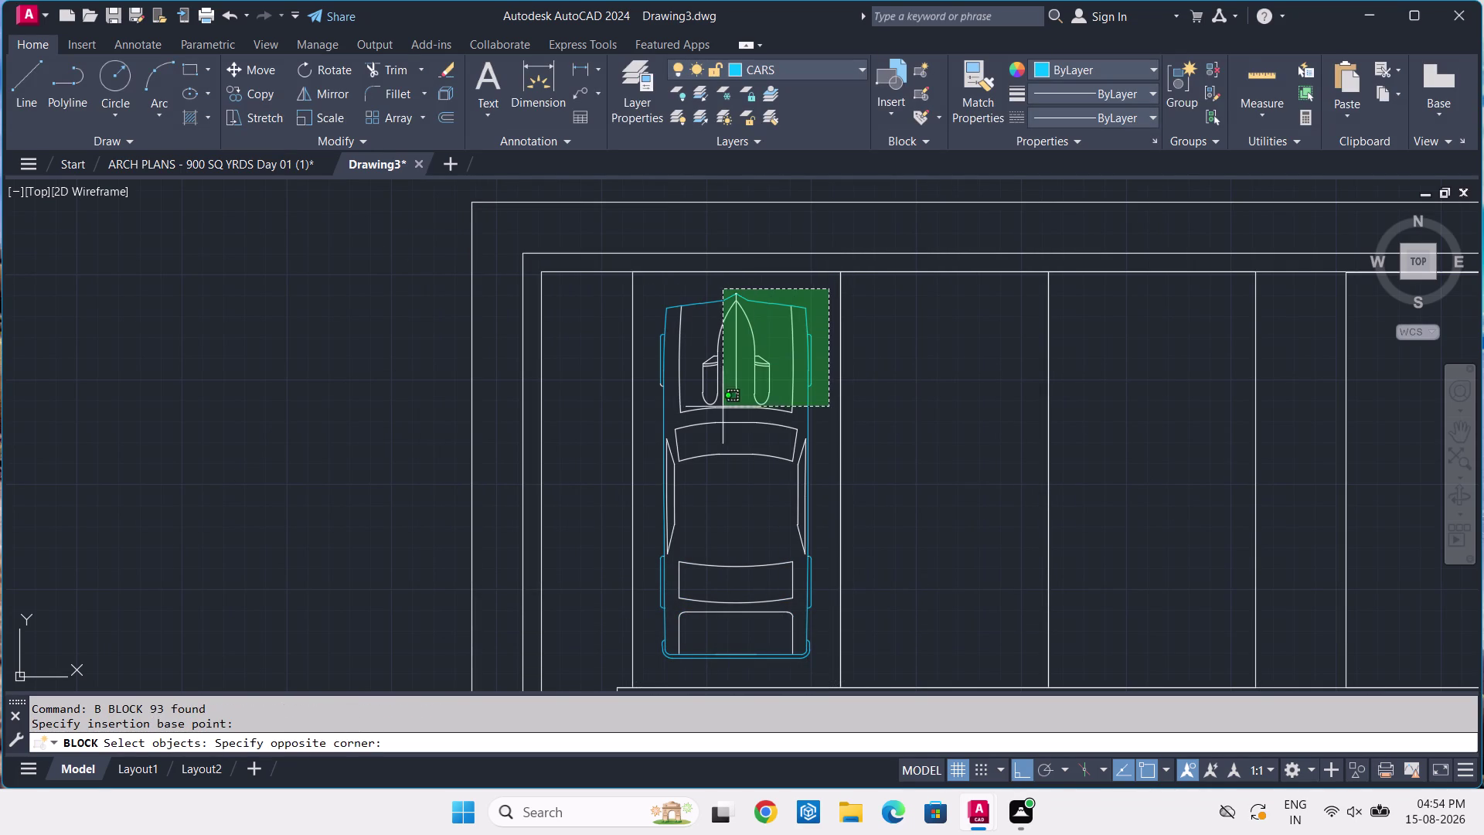
click(649, 673)
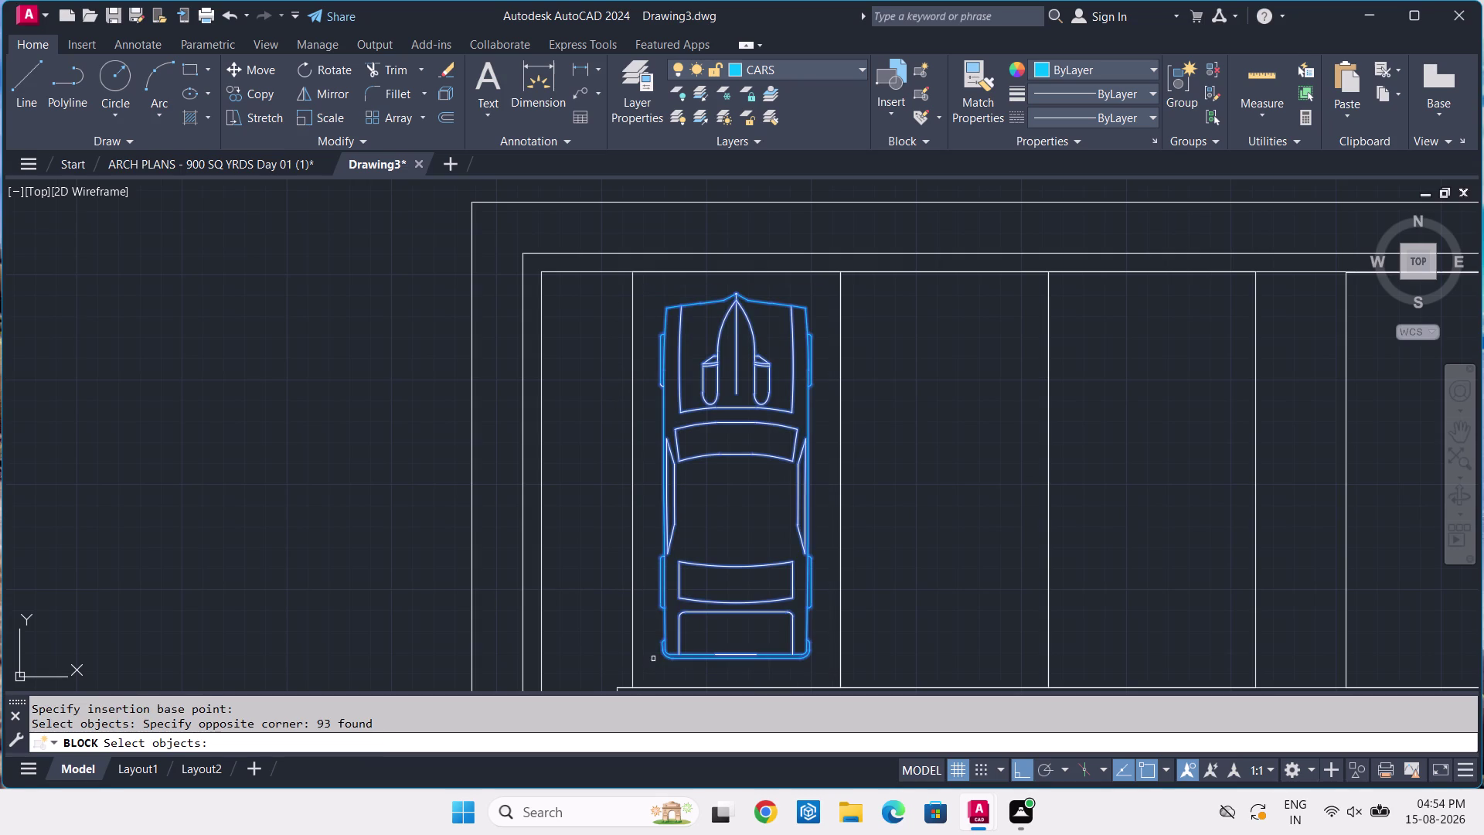
key(Return)
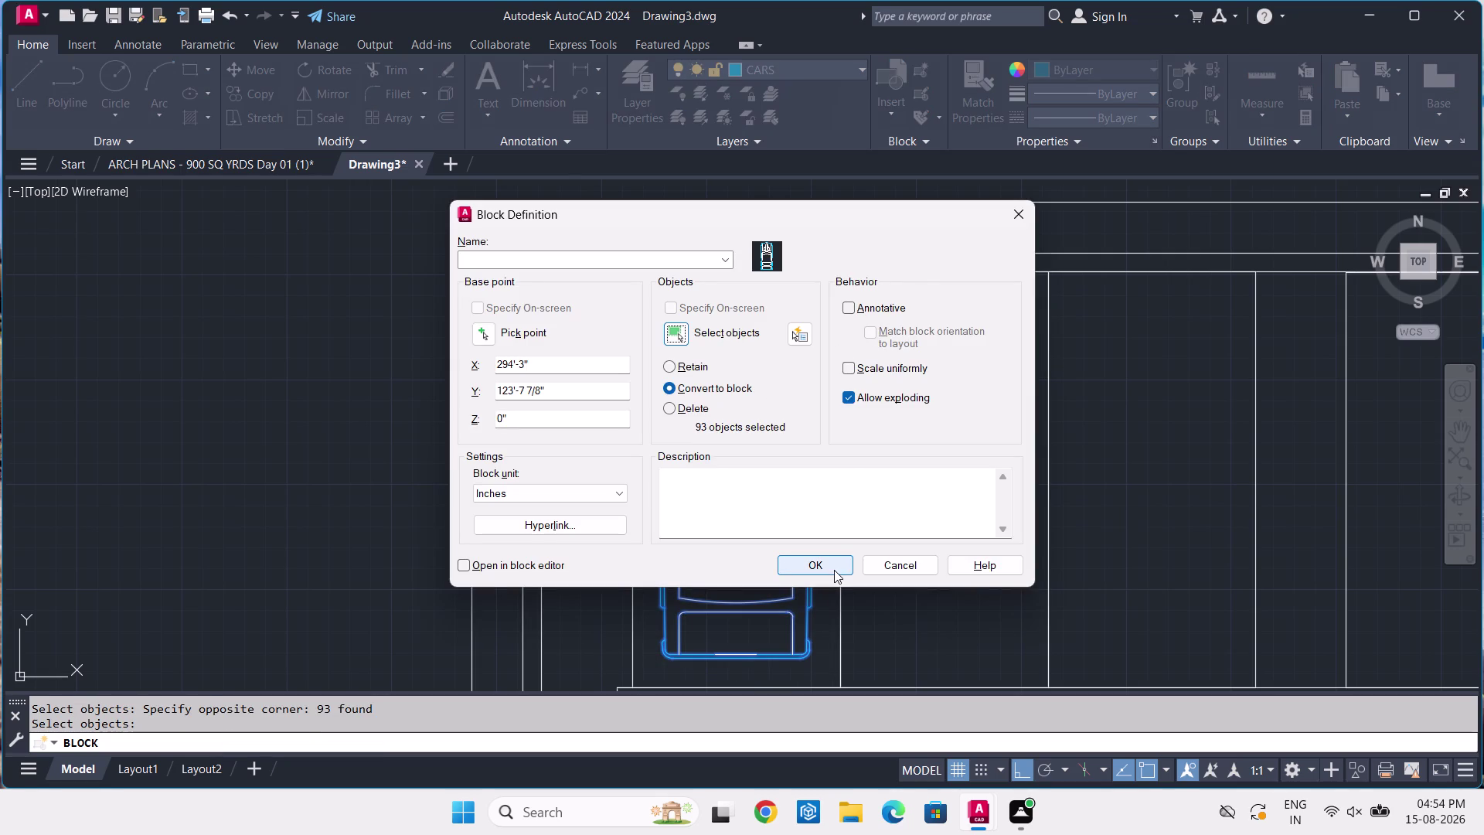
Dismiss the missing-name warning, name the block 'cAR RACER', and create it.
click(833, 570)
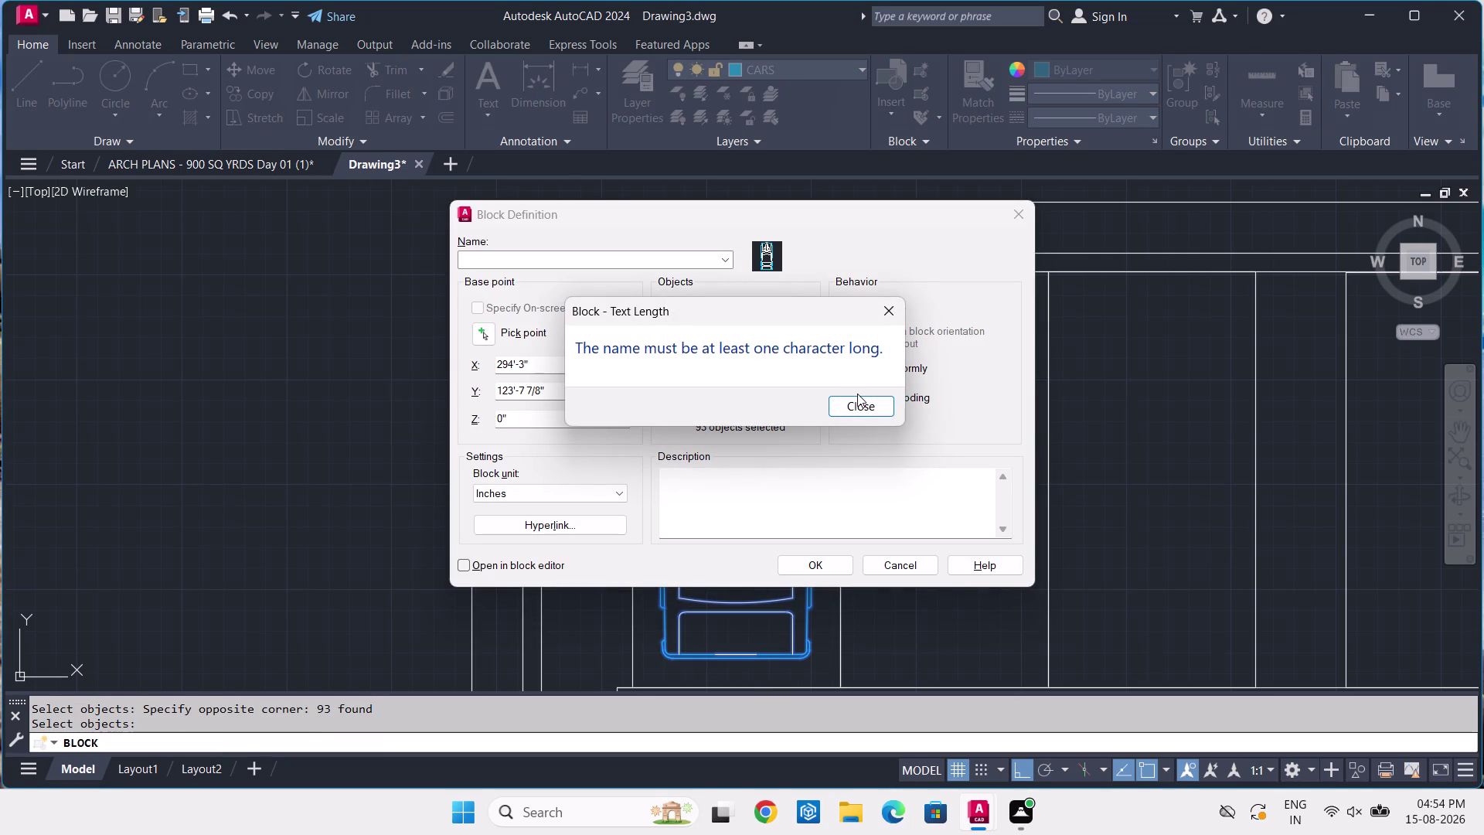
click(874, 311)
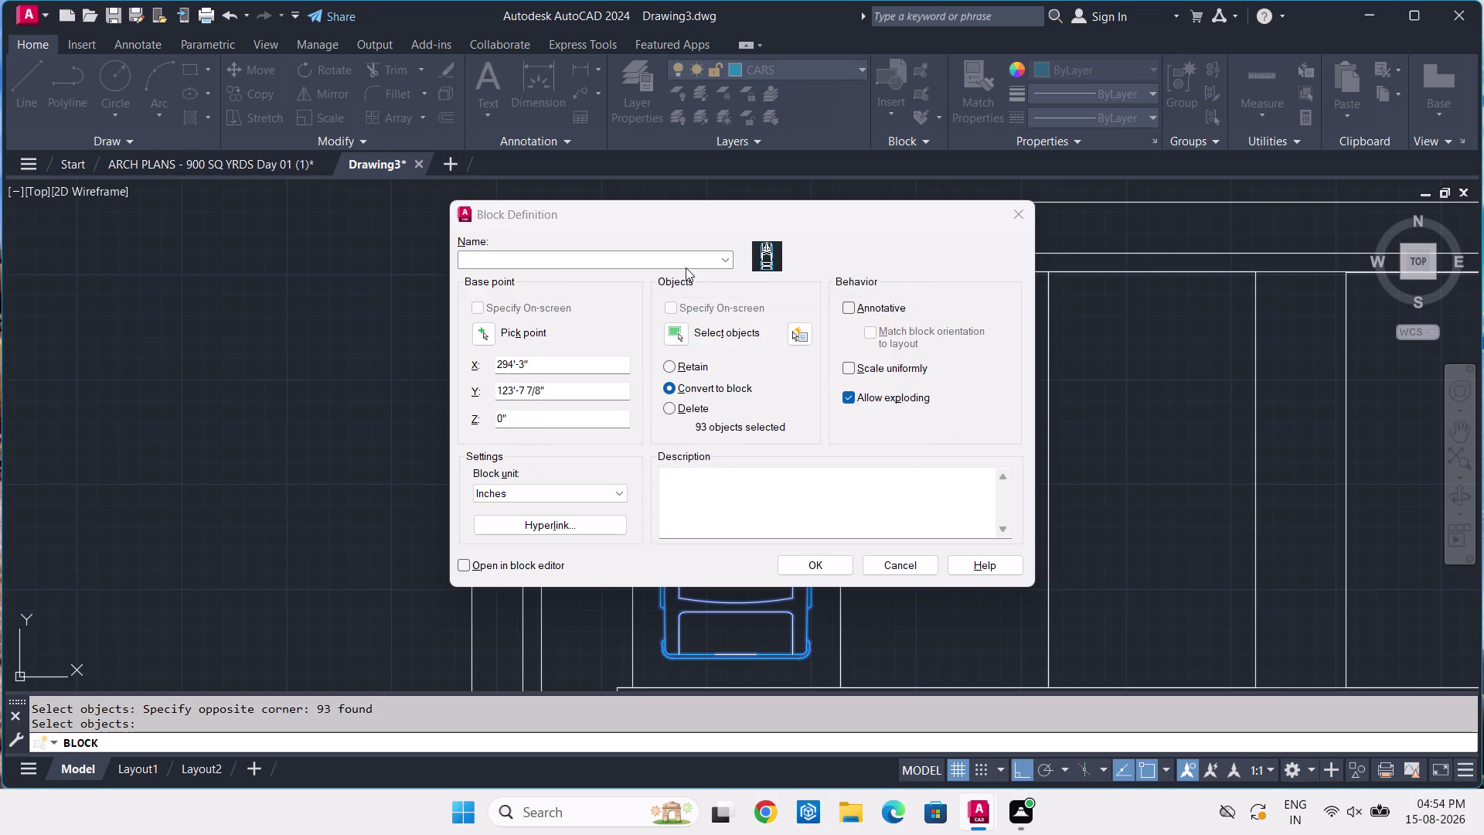
click(680, 263)
key(c)
text(A)
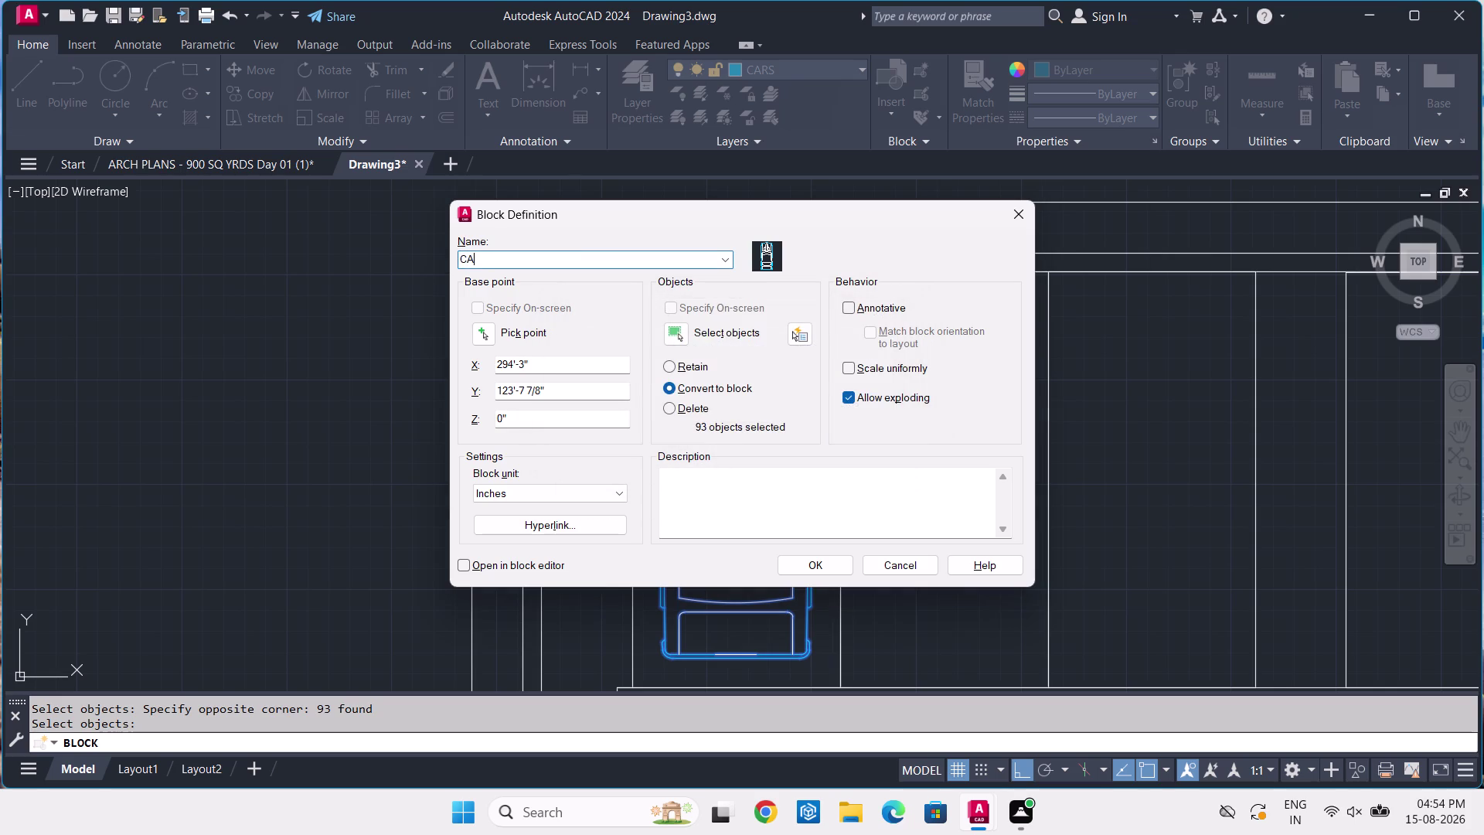
text(R R)
text(ACER)
key(Return)
click(813, 561)
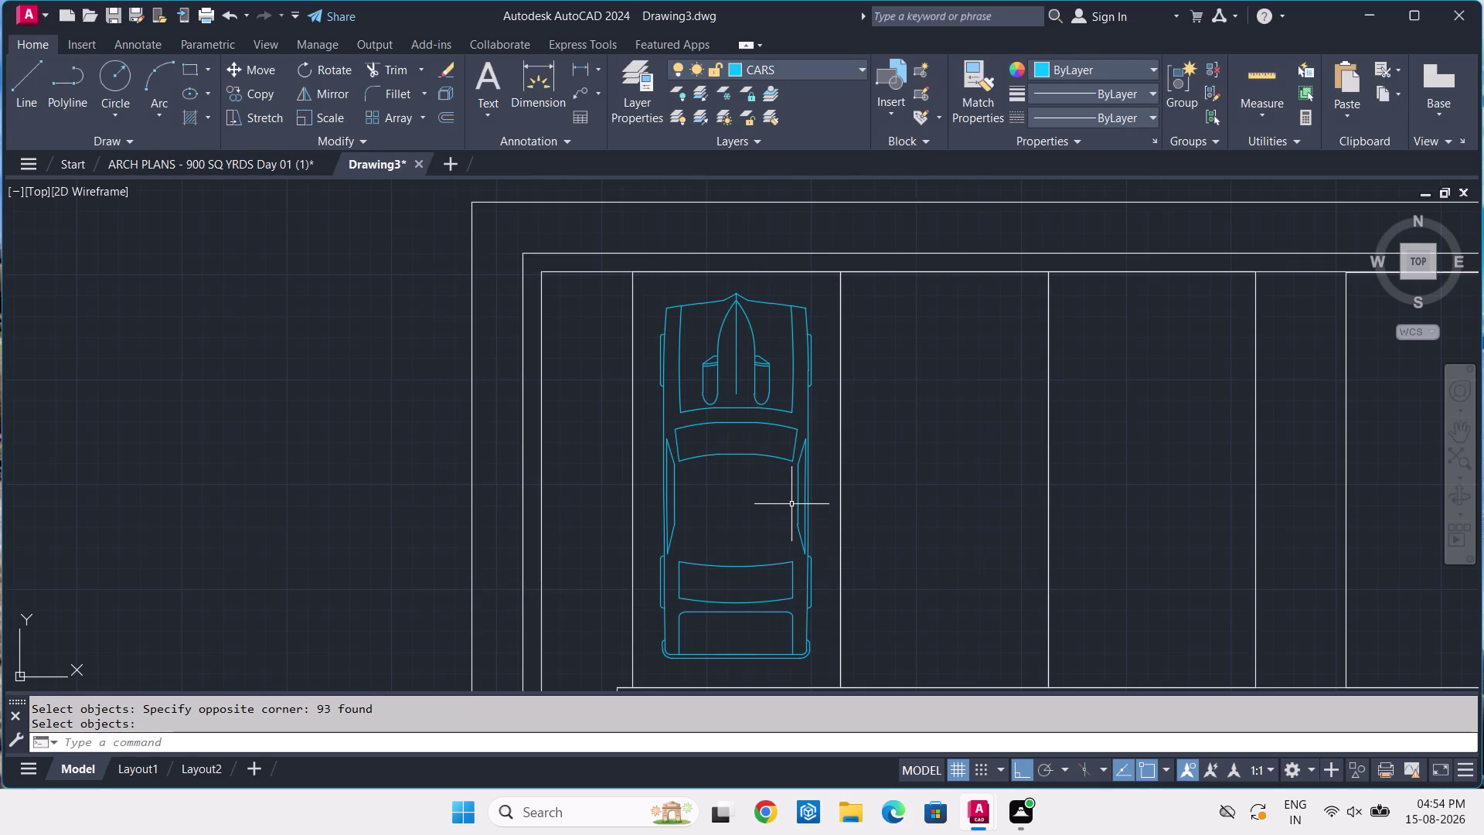
Confirm the car is a single block, then undo the block so its lines separate.
scroll(down, 3)
scroll(down, 3)
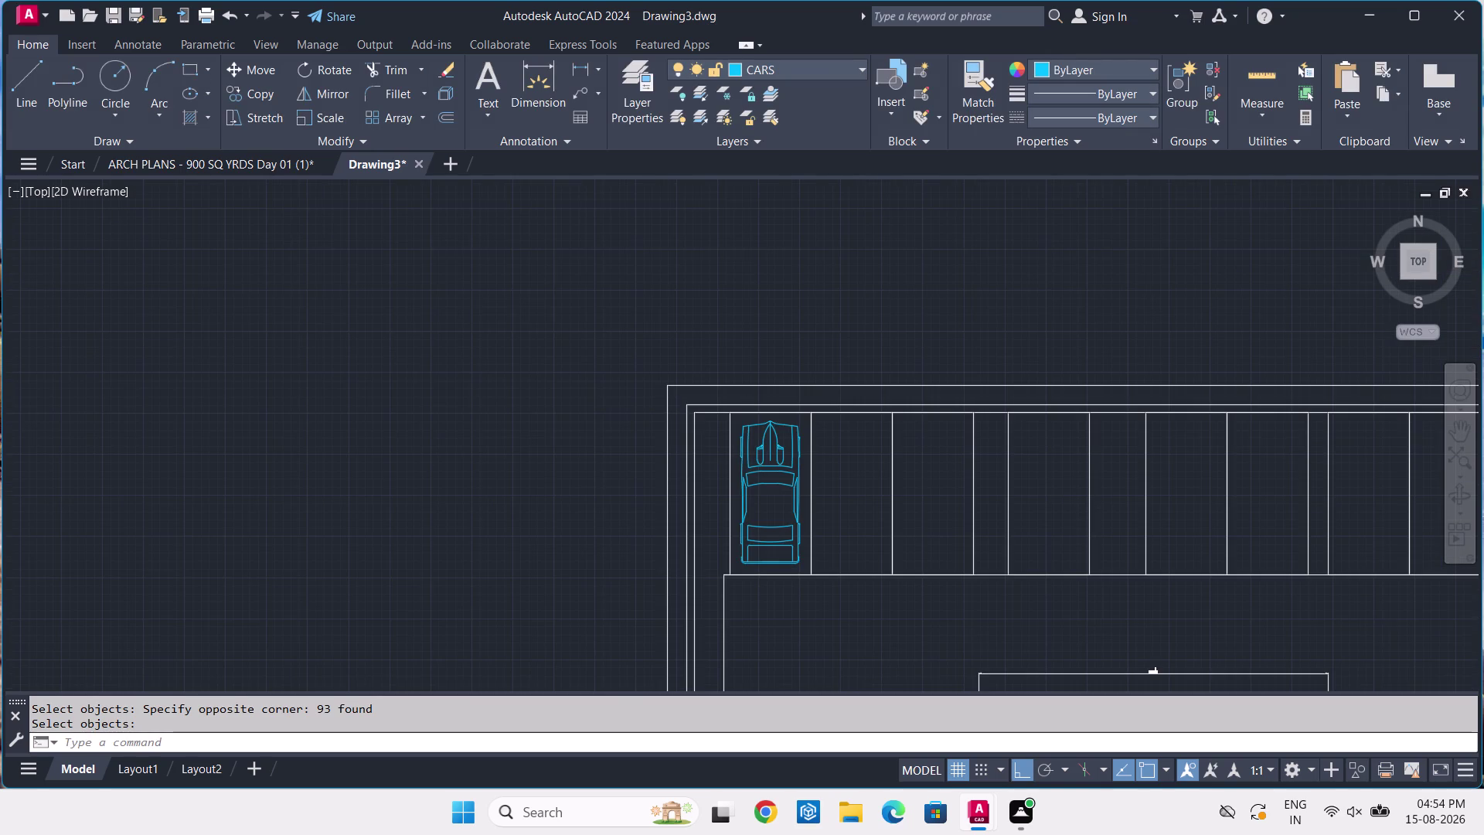
scroll(up, 3)
scroll(up, 3)
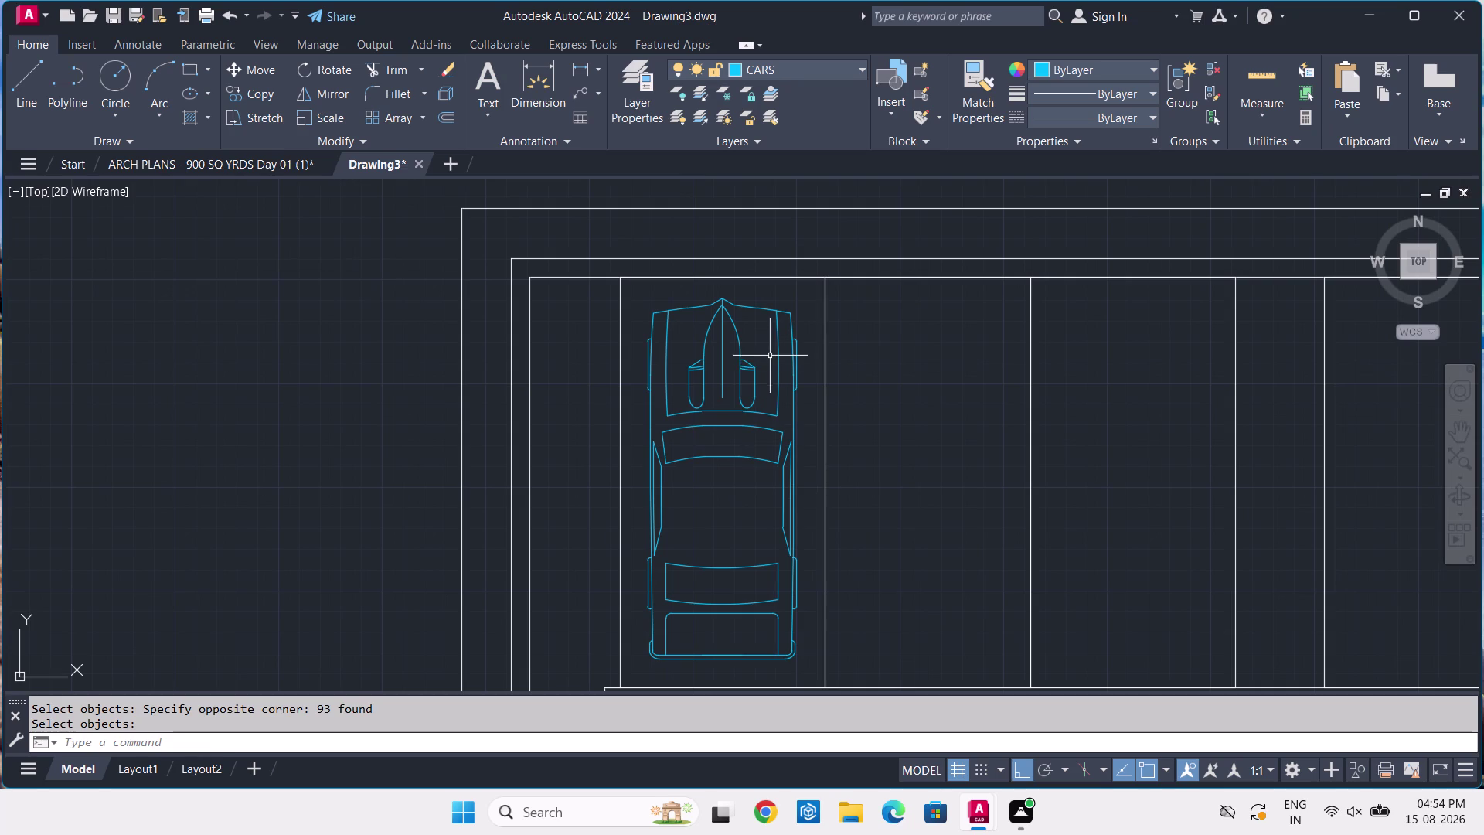
click(771, 354)
click(692, 501)
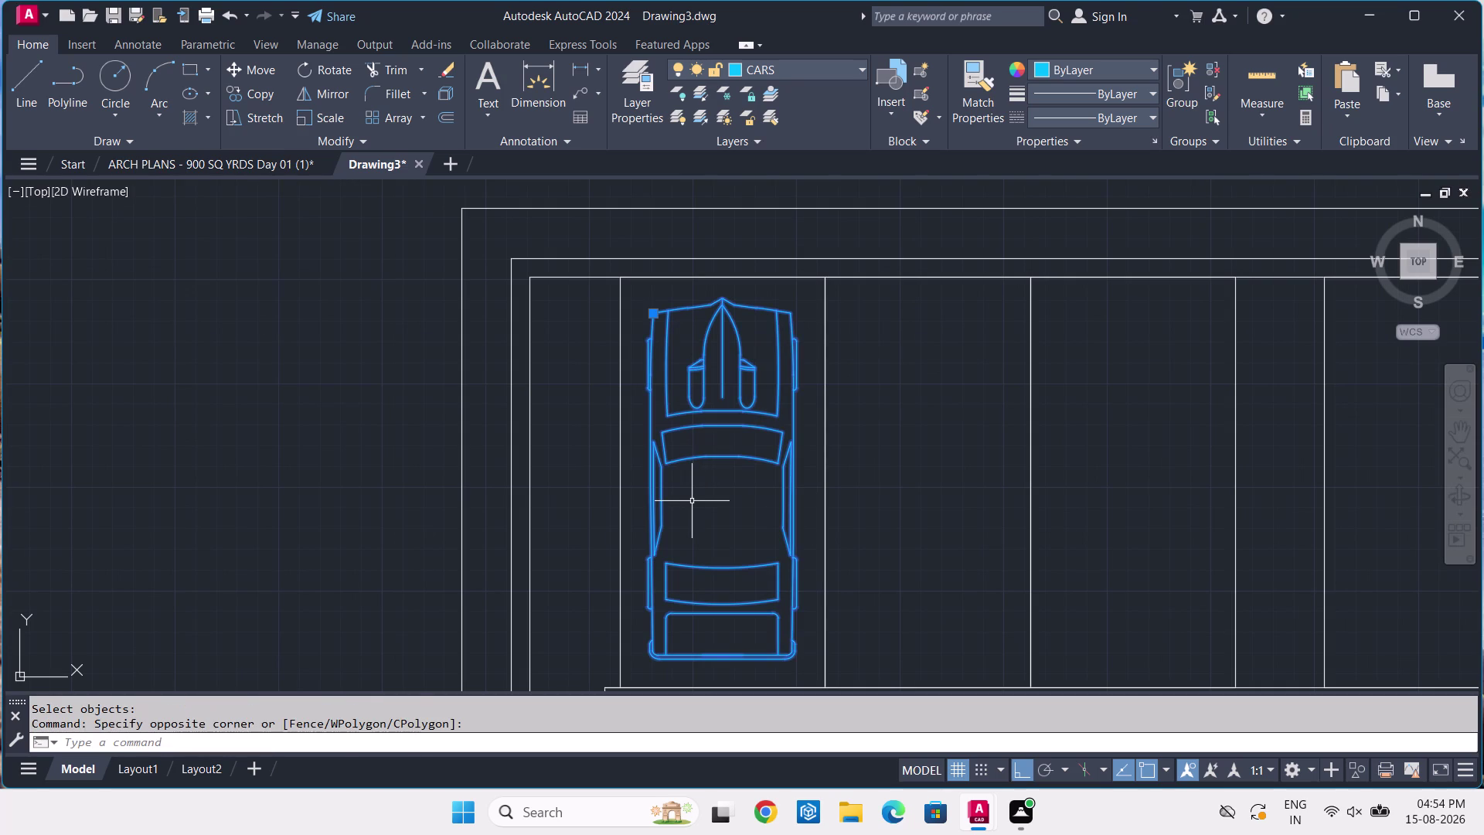
key(Escape)
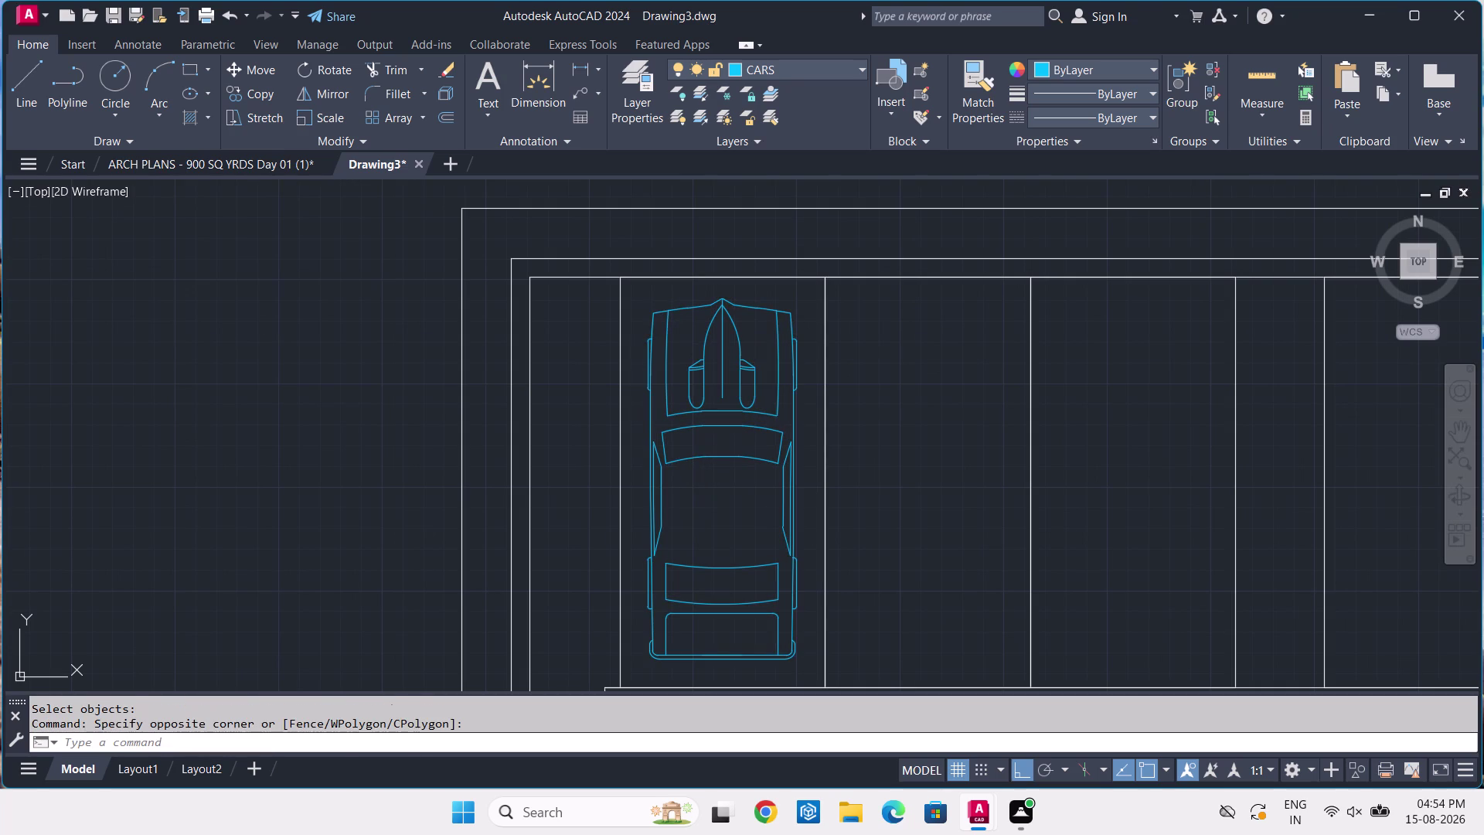
click(225, 17)
click(225, 17)
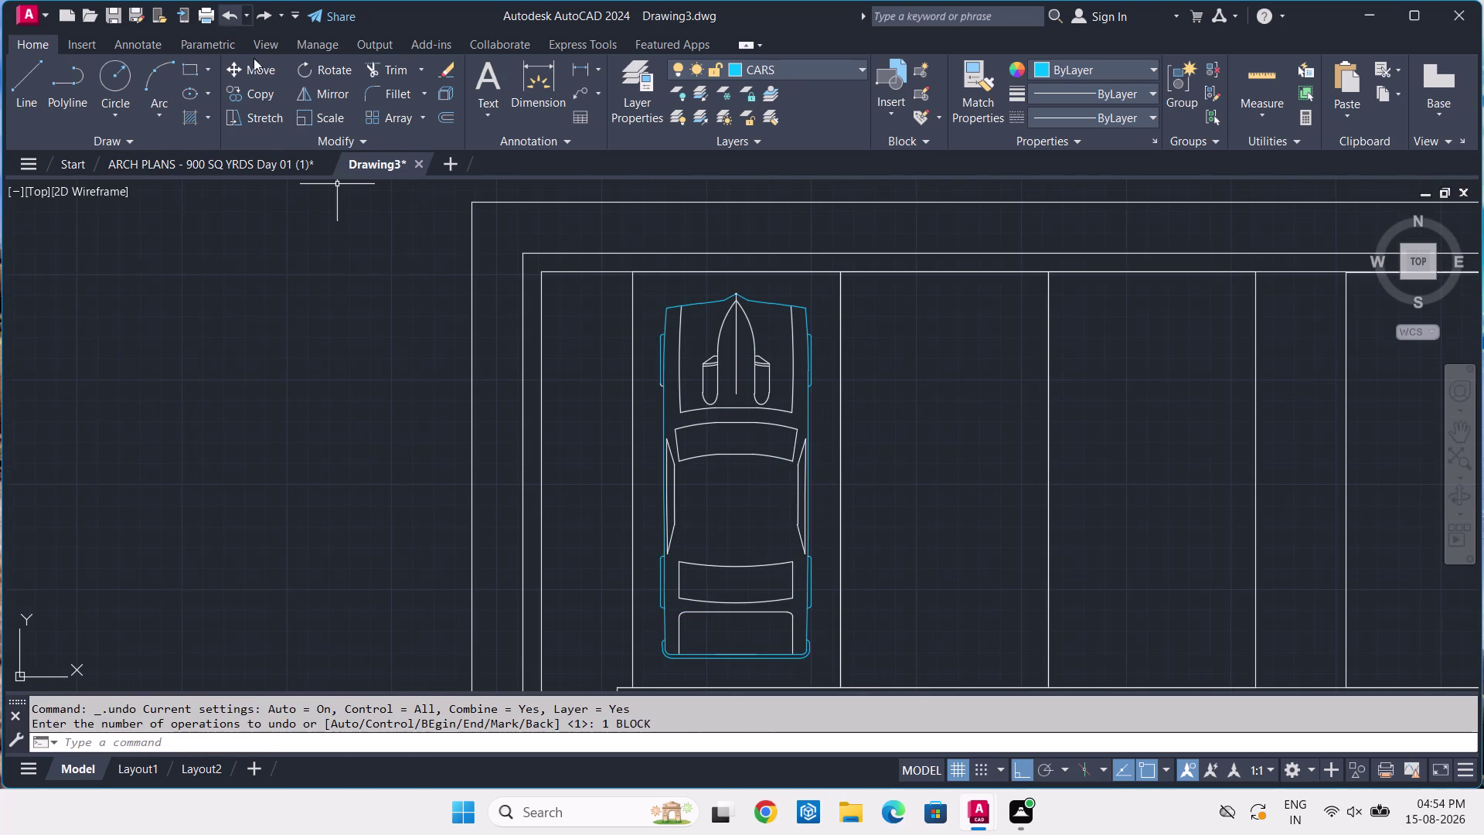
Zoom in on the car and trial-select the cyan outline near the stray arc.
scroll(up, 3)
middle_drag(715, 485, 733, 398)
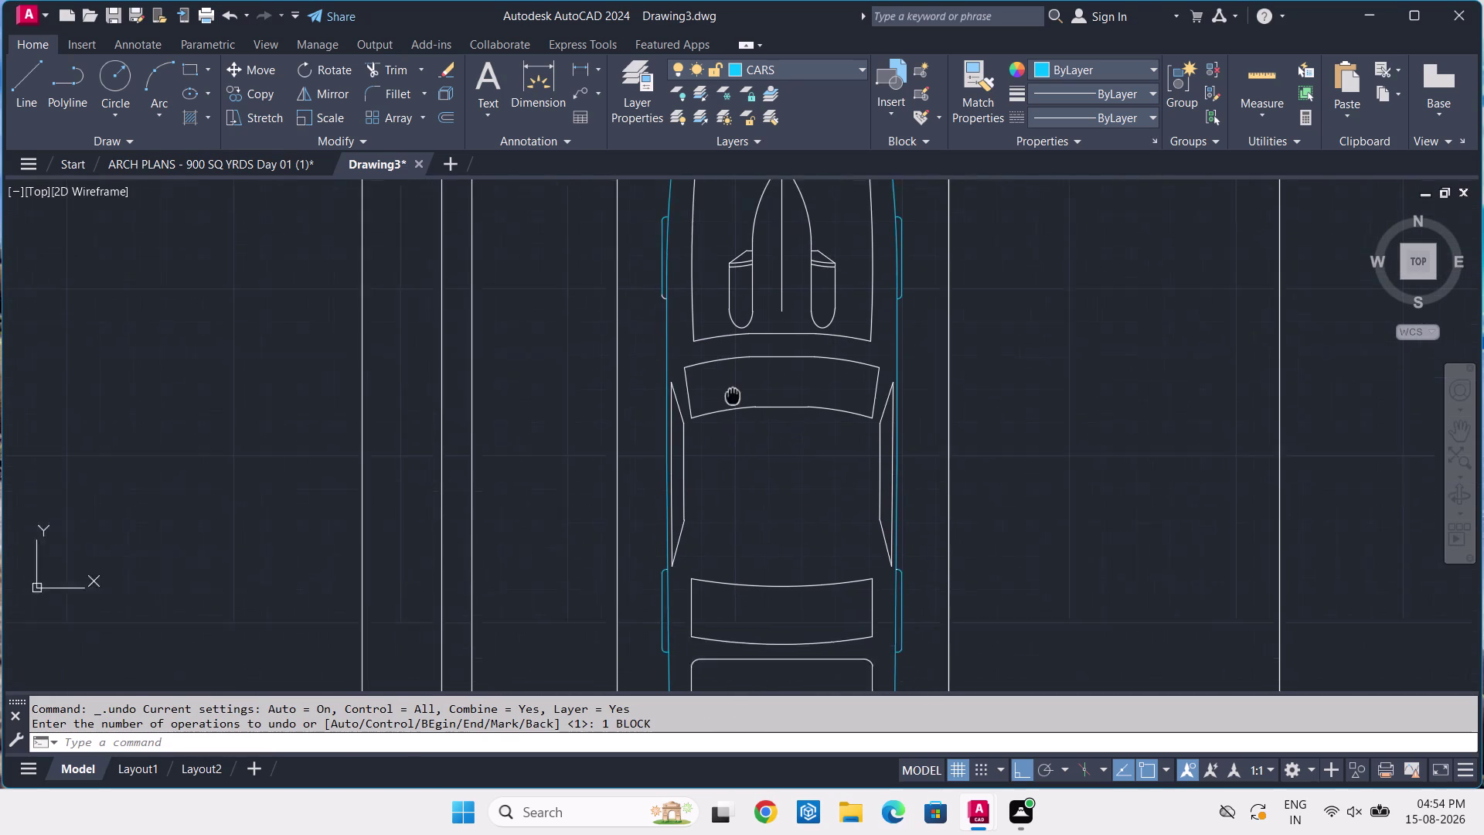
middle_drag(733, 398, 736, 343)
middle_drag(702, 445, 696, 589)
scroll(up, 3)
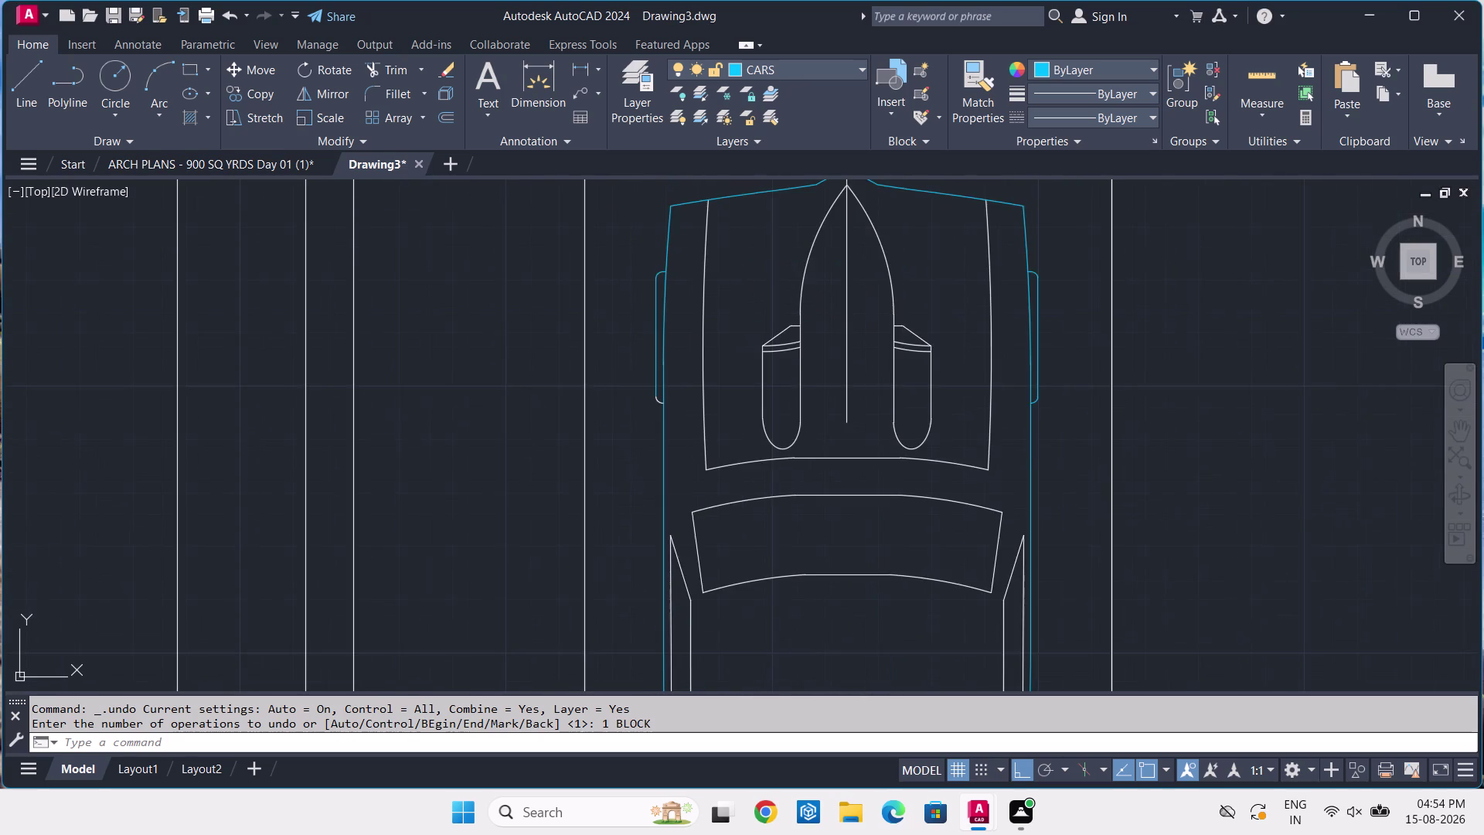
scroll(up, 3)
click(686, 461)
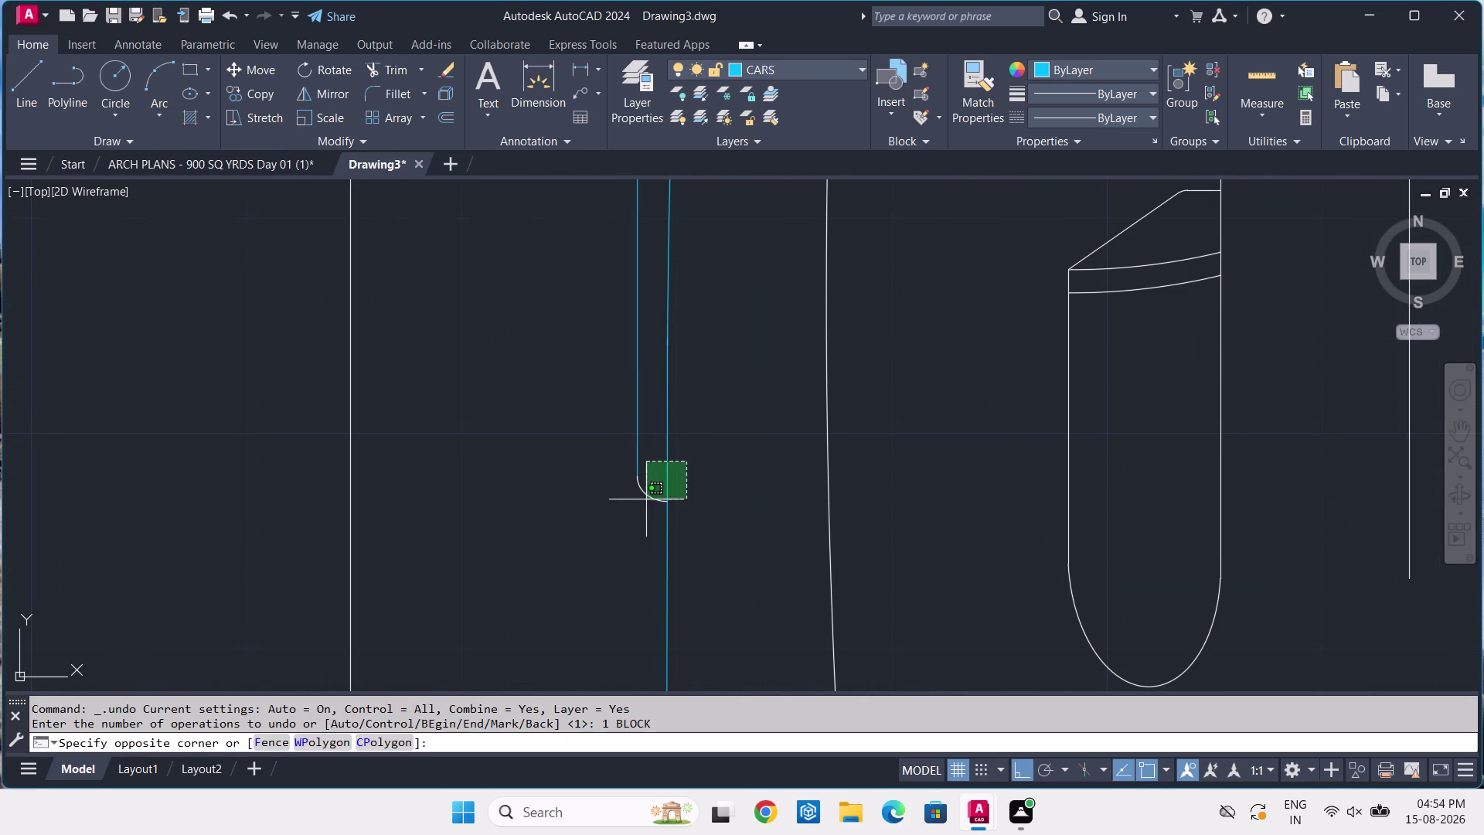
click(691, 479)
click(665, 487)
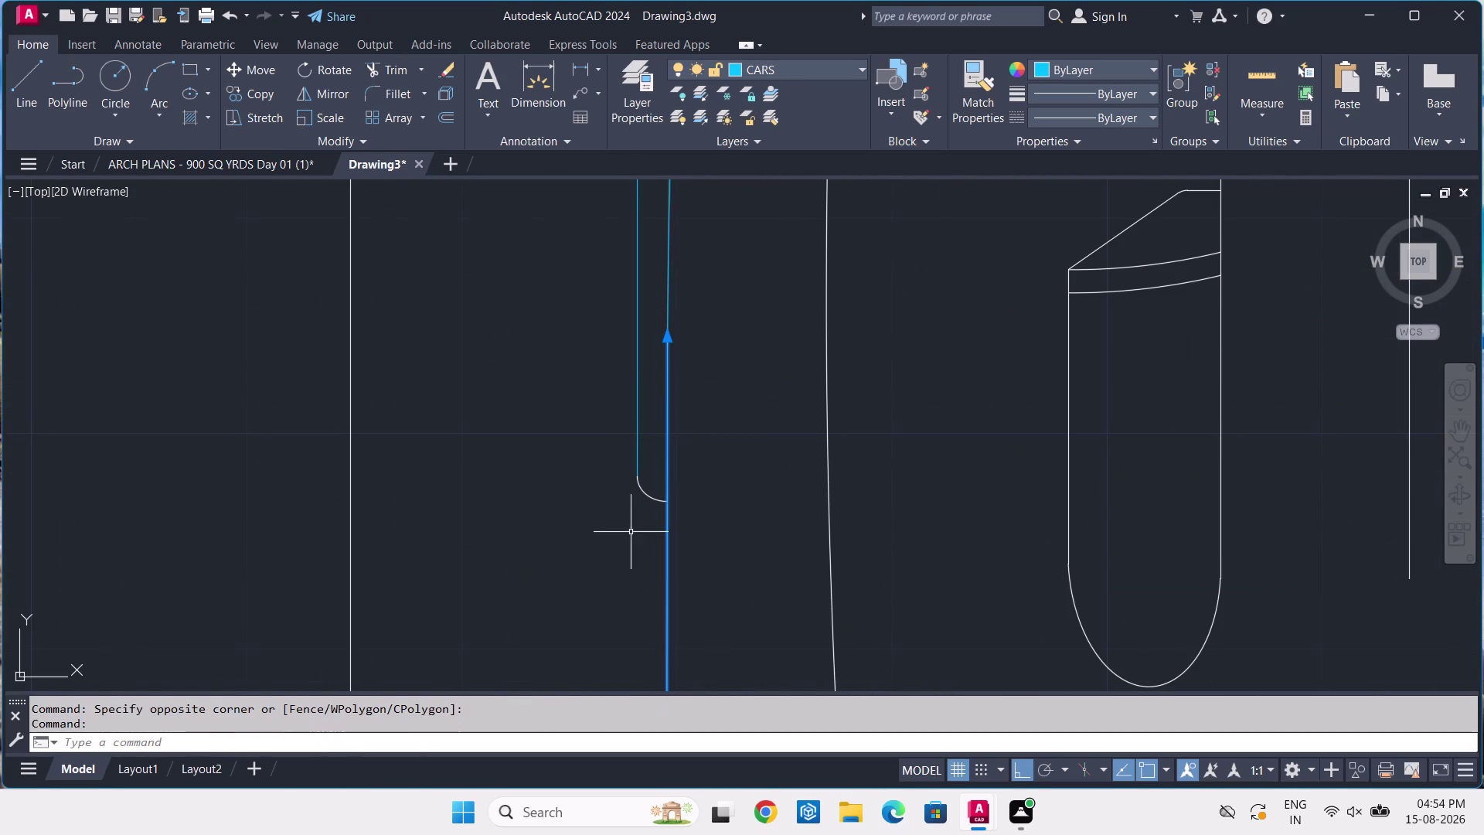
key(Escape)
Move the curved outline arc from layer 0 onto the CARS layer.
scroll(up, 3)
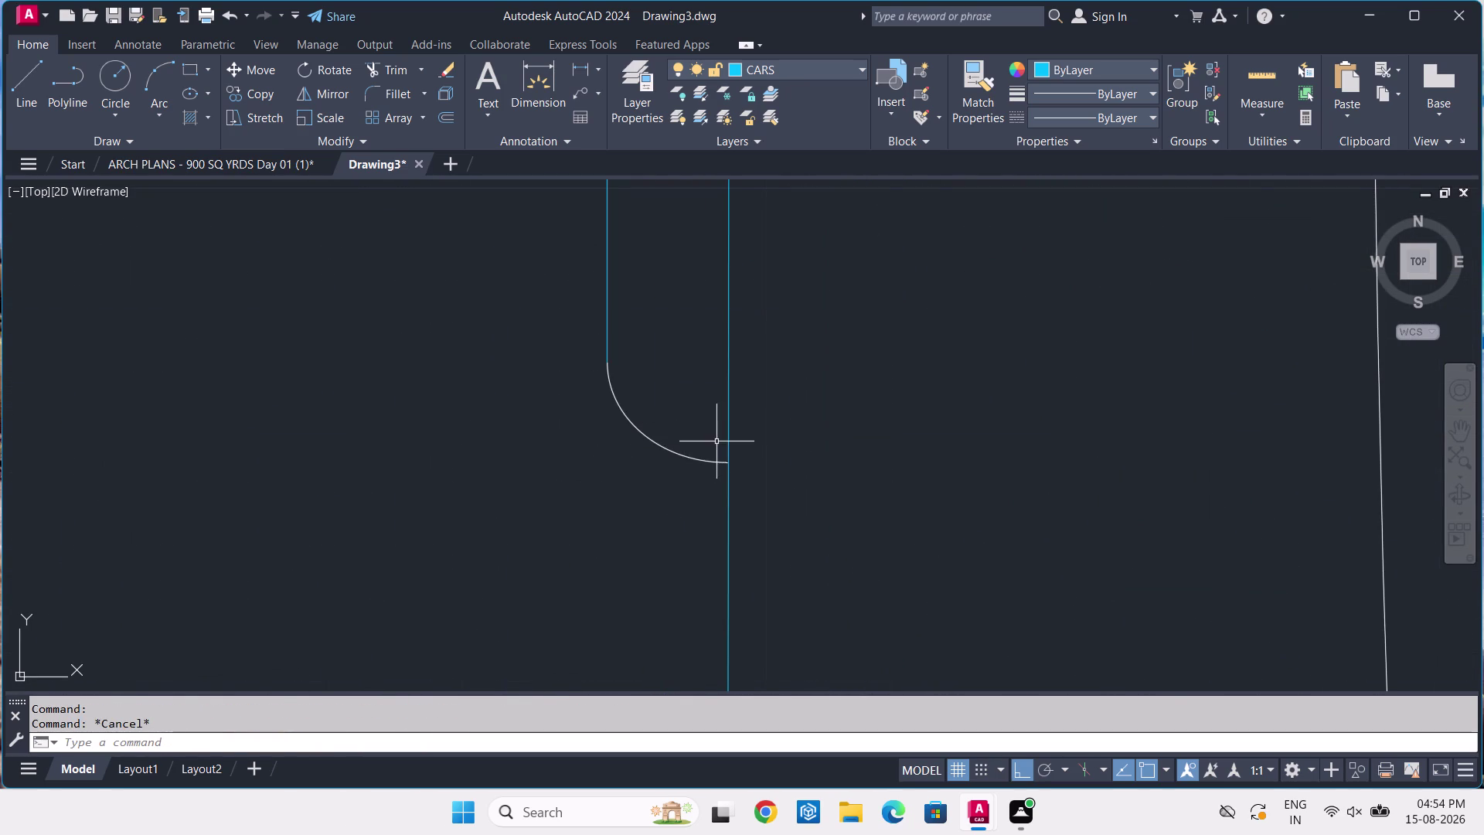
drag(716, 441, 707, 448)
click(536, 556)
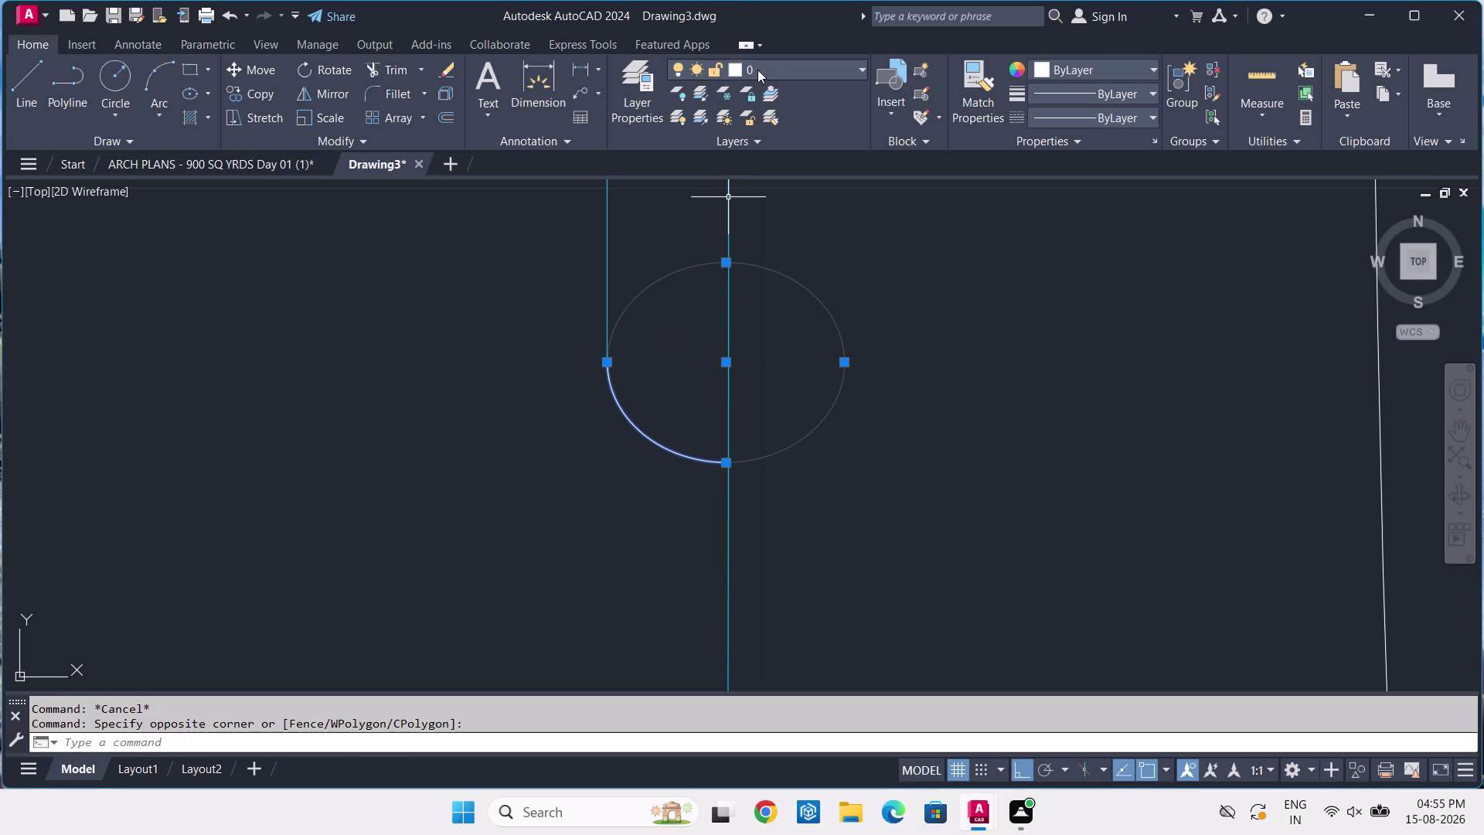
click(757, 69)
click(750, 117)
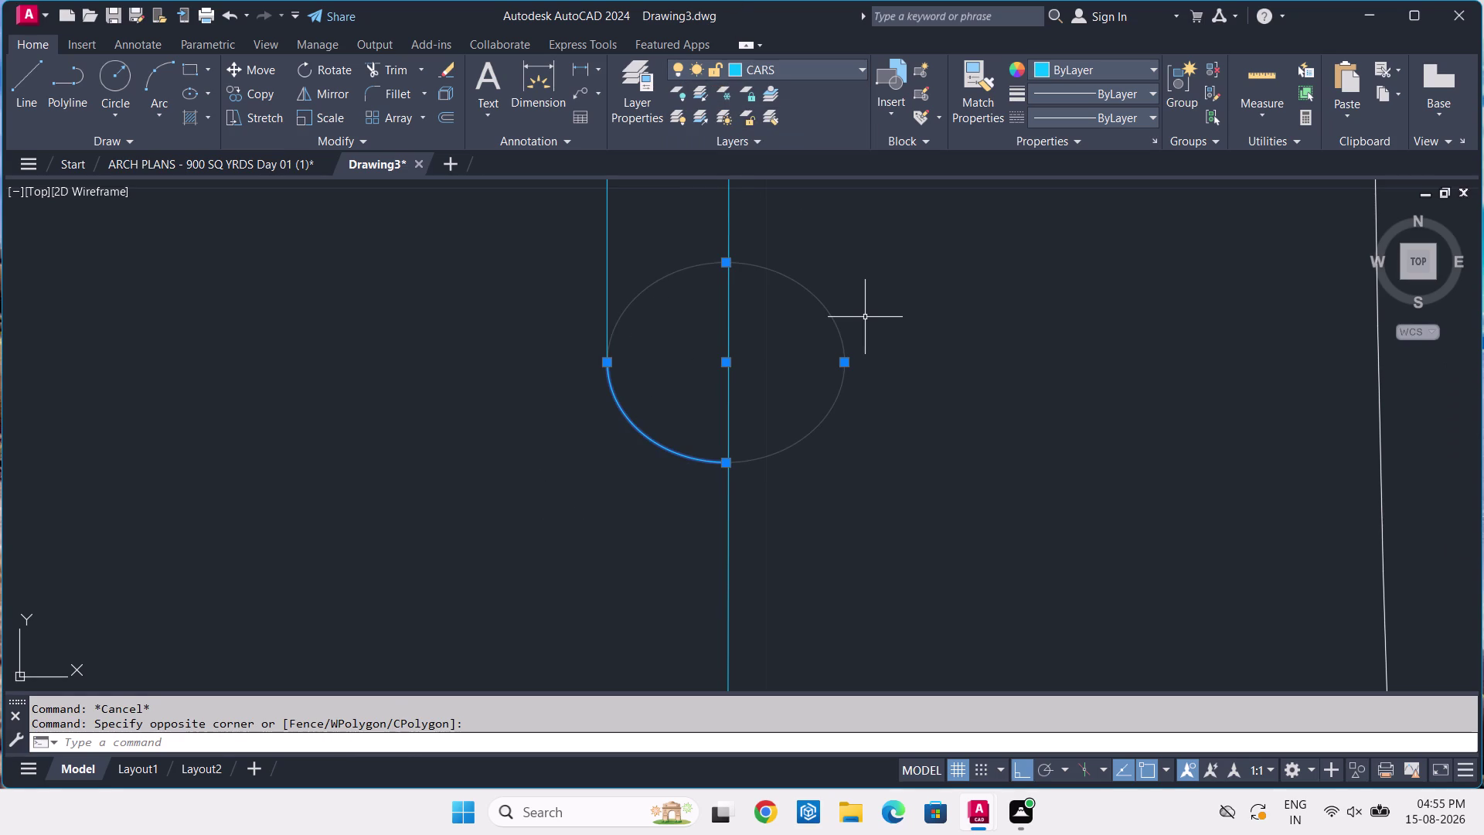
key(Escape)
Move the arc at the car's front tip onto the CARS layer.
scroll(down, 3)
scroll(down, 3)
scroll(down, 3)
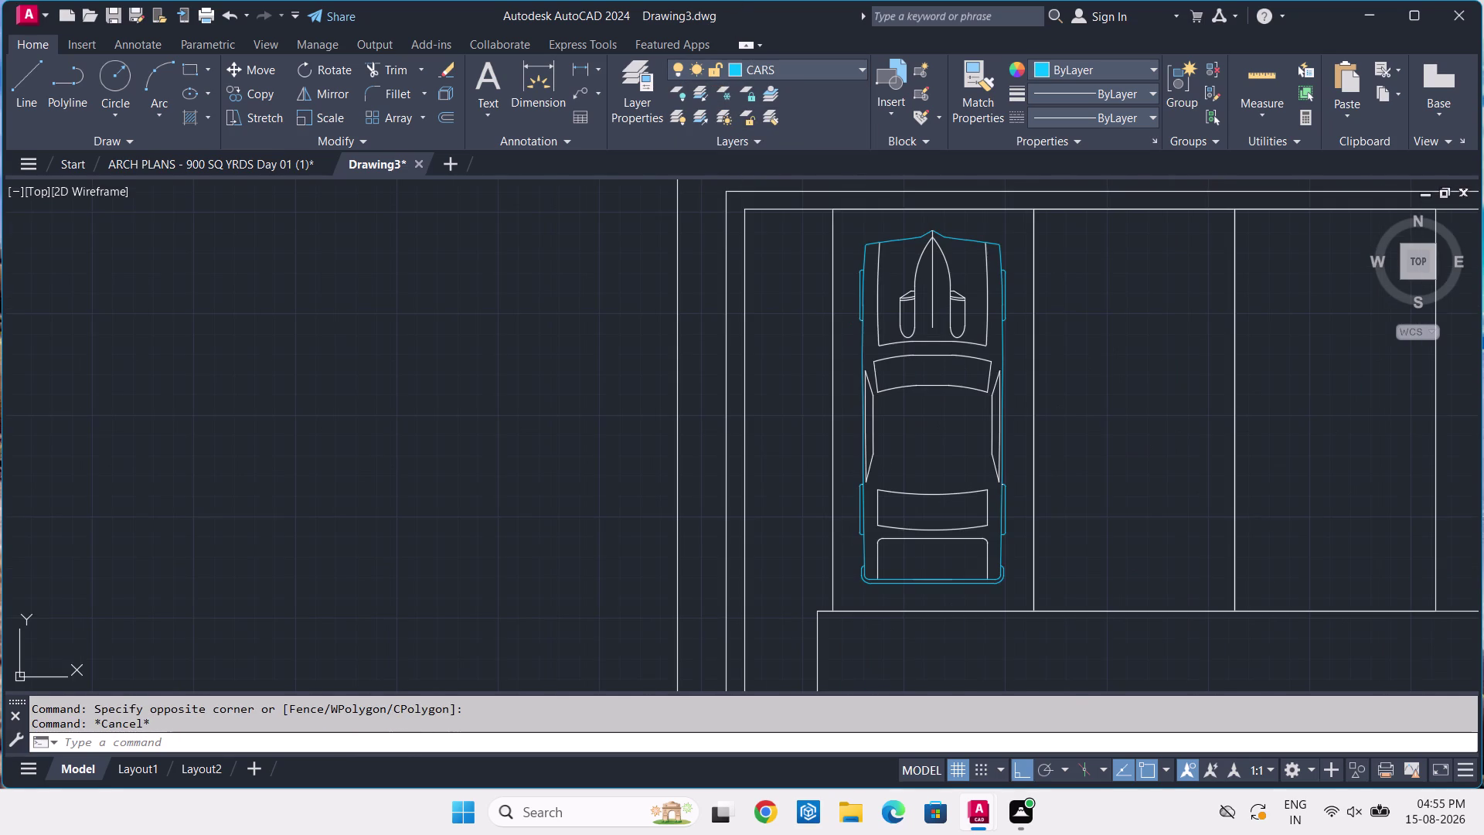
scroll(up, 3)
scroll(up, 3)
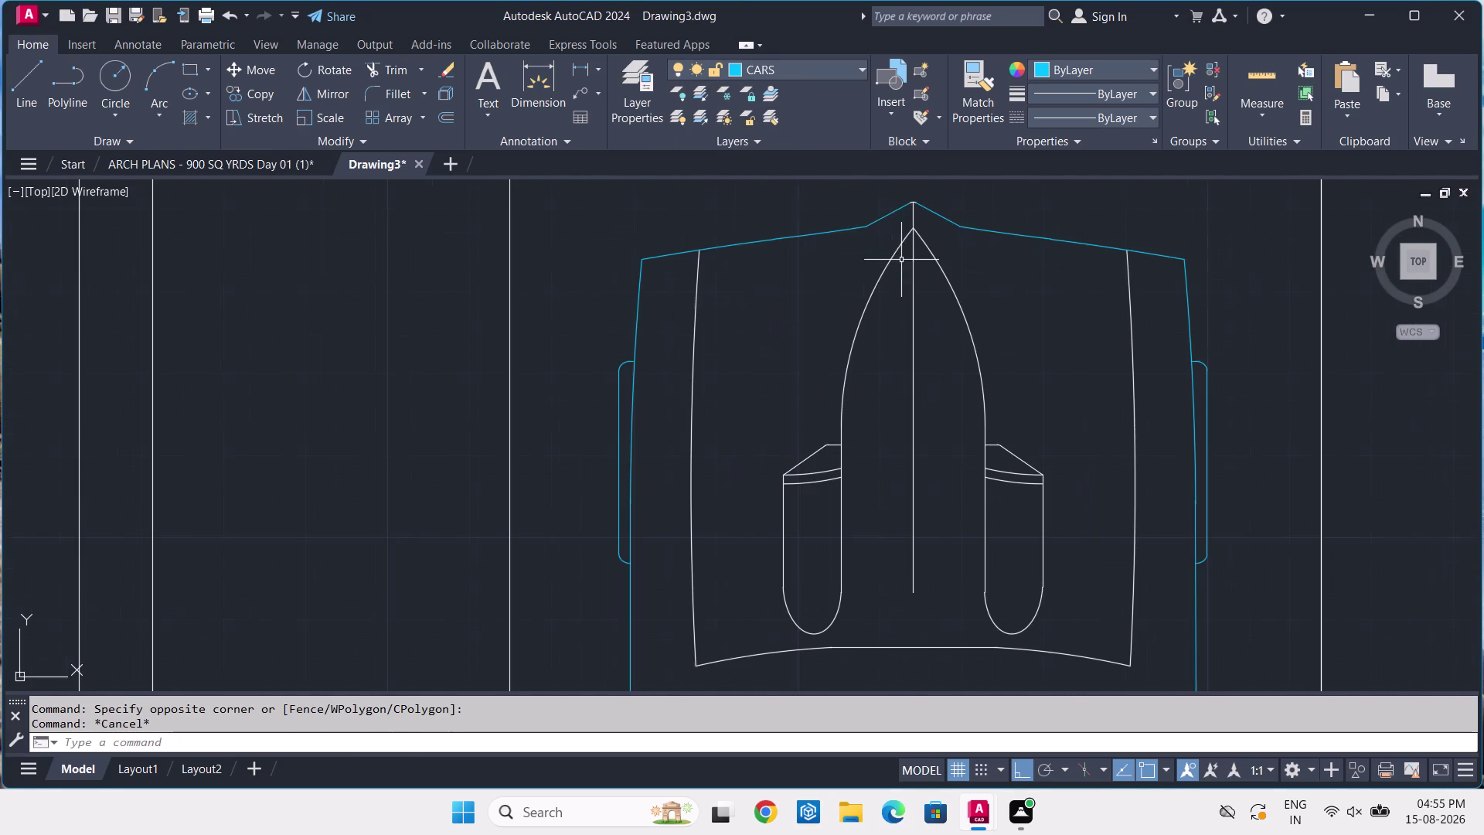
scroll(up, 3)
scroll(up, 3)
middle_drag(913, 187, 896, 313)
scroll(up, 3)
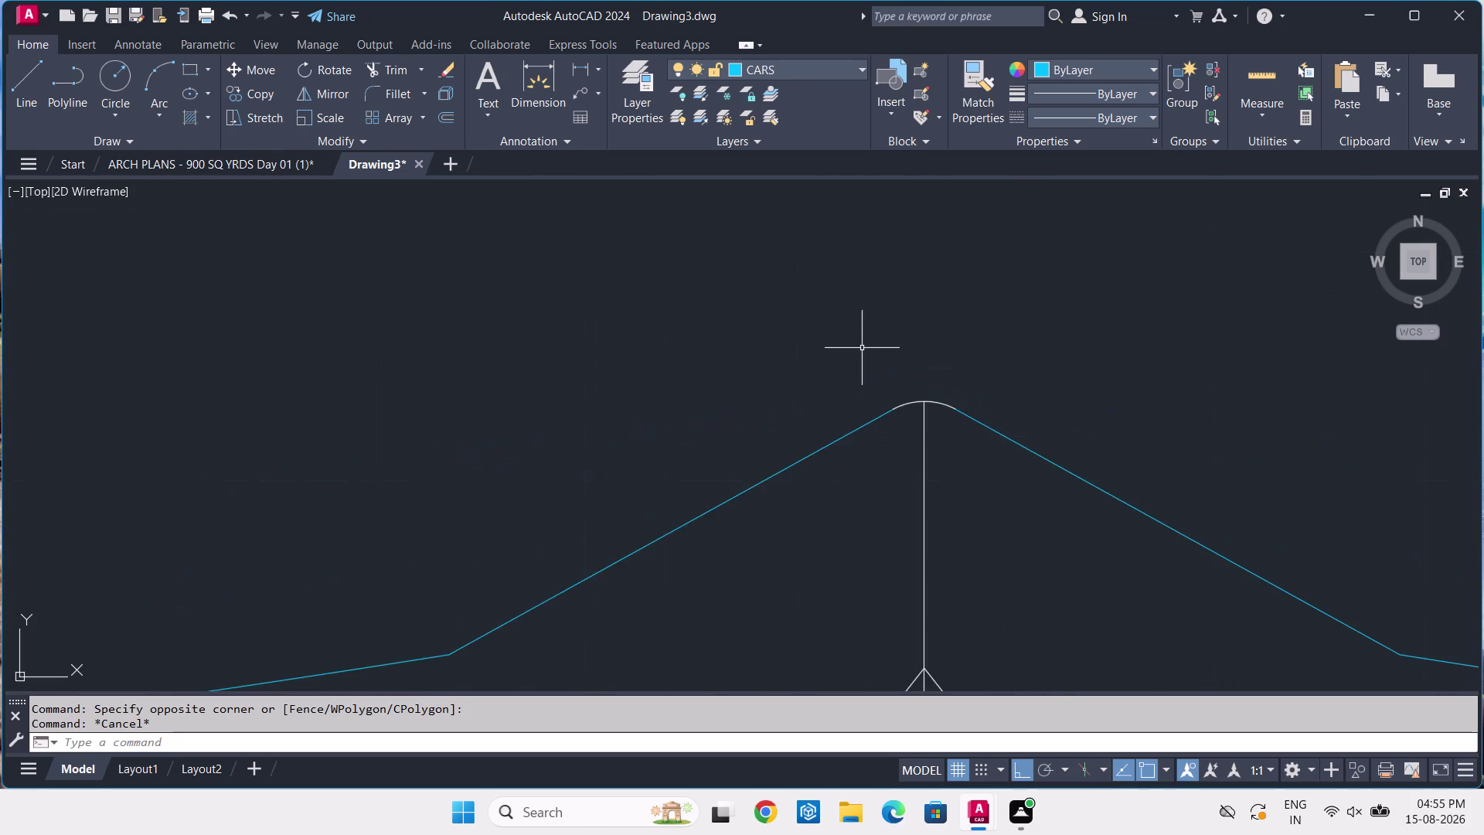
scroll(up, 3)
click(1076, 563)
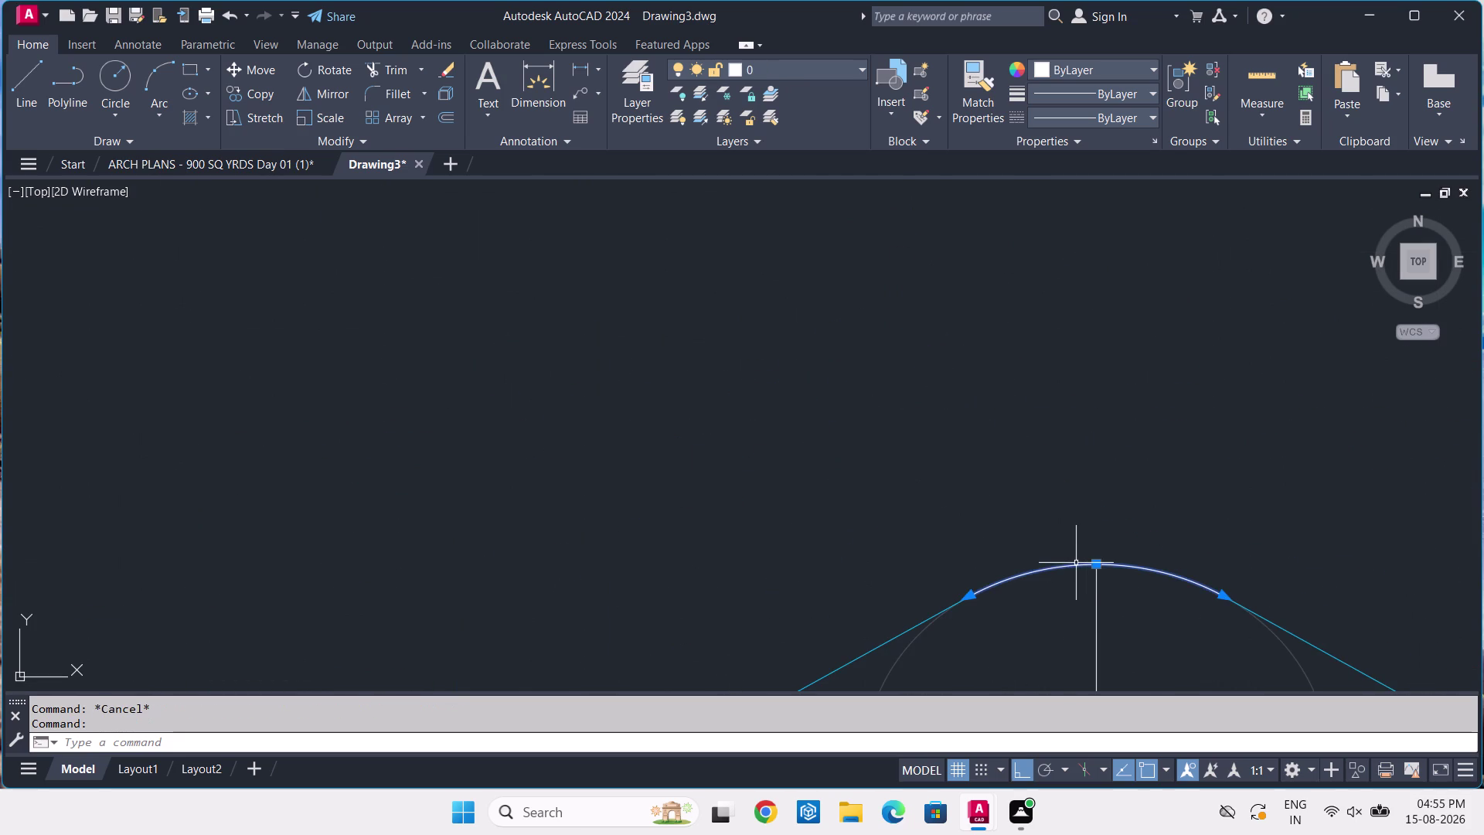
click(779, 72)
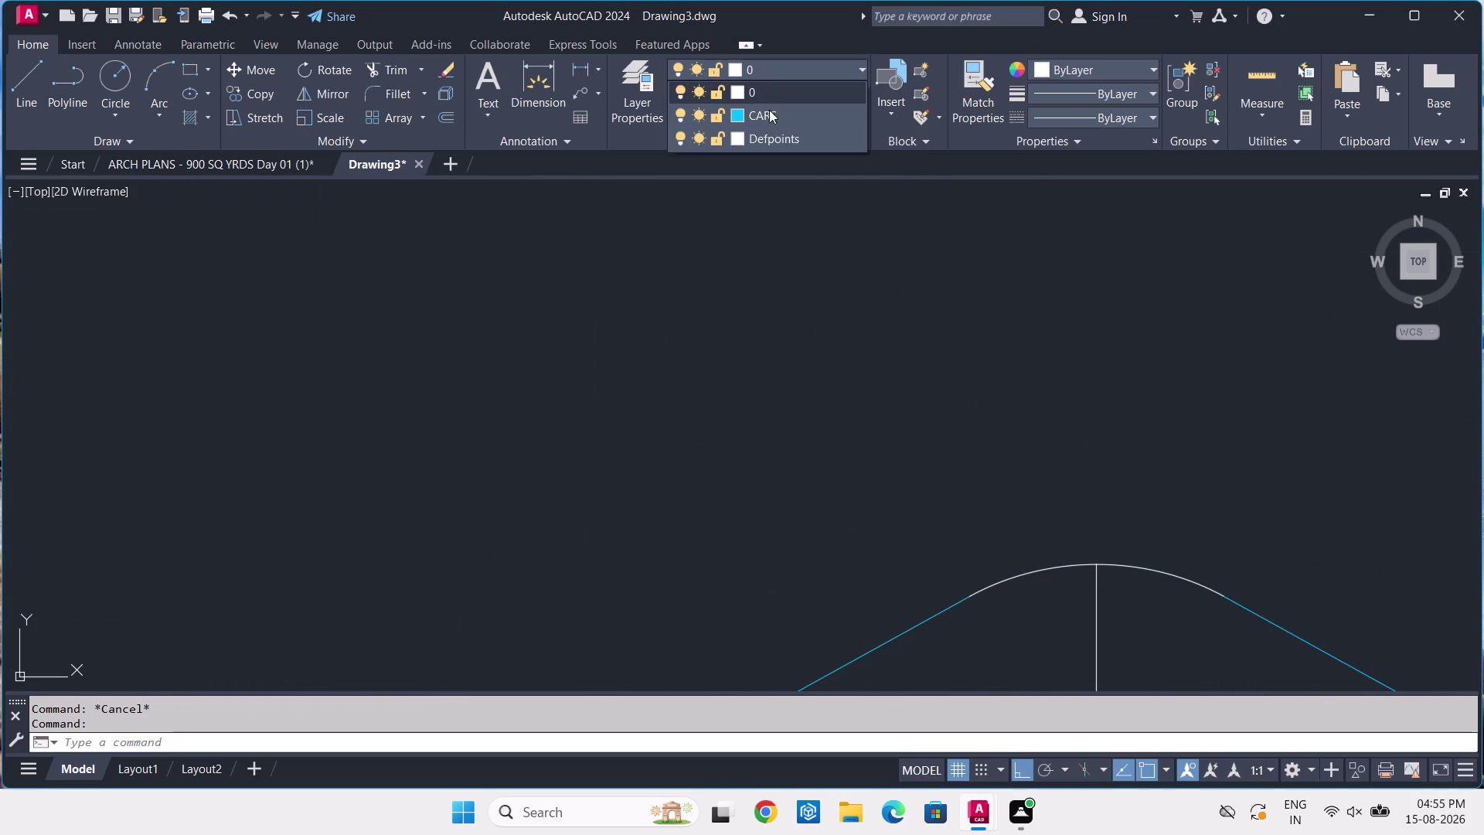
click(772, 107)
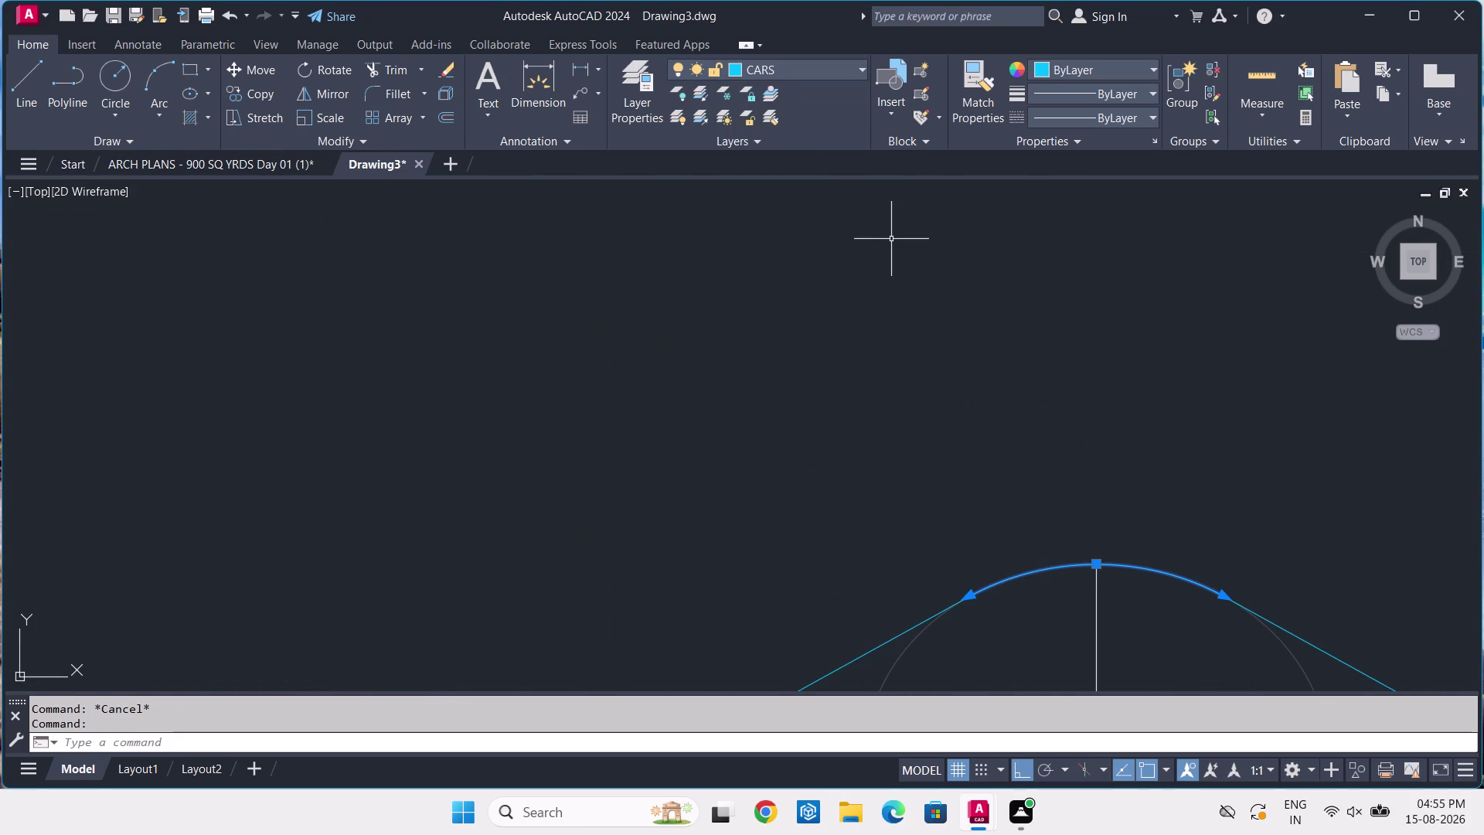
key(Escape)
Pan back to the whole car in its bay and begin window-selecting it.
scroll(down, 3)
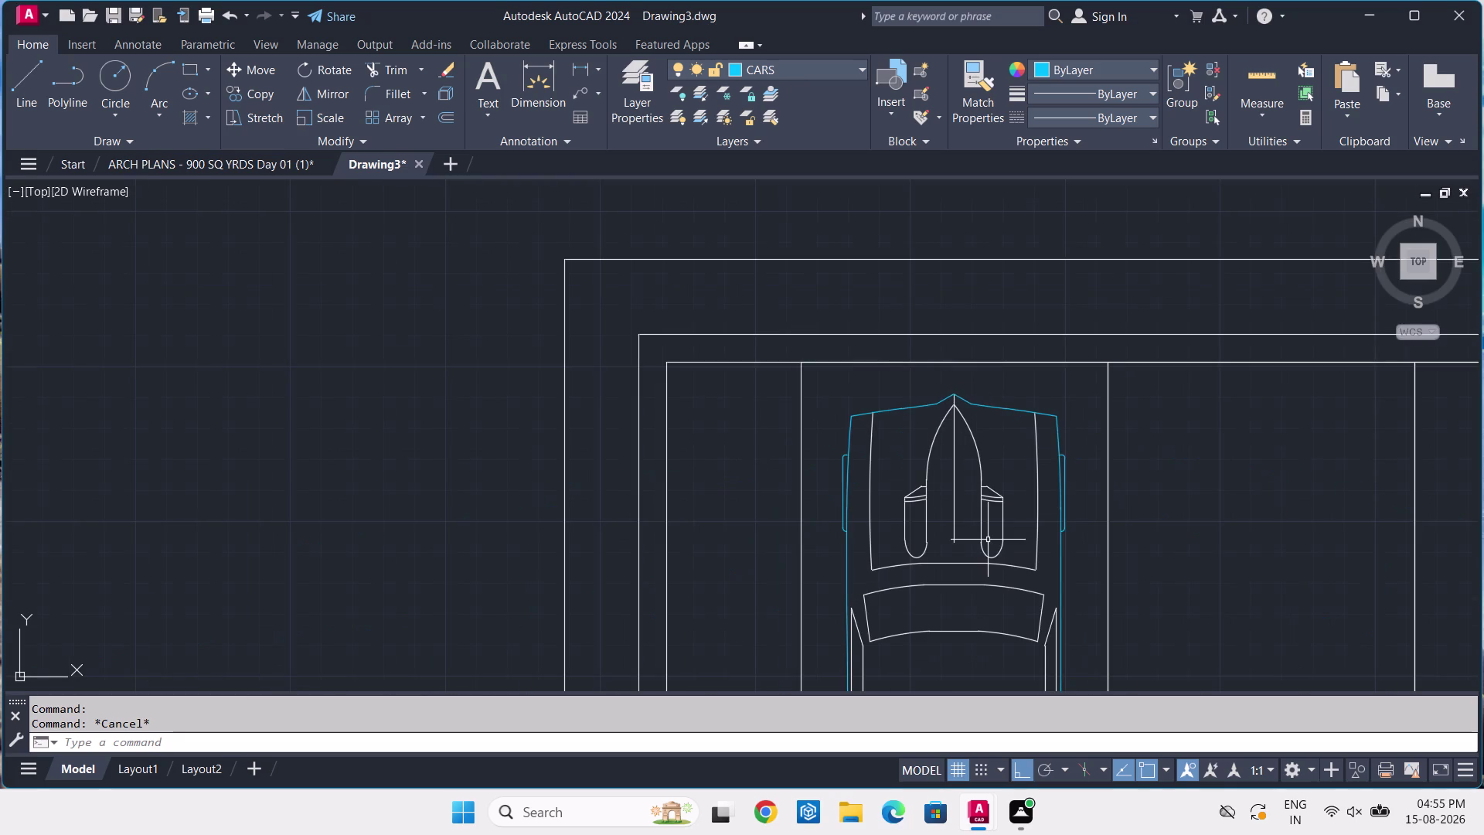
middle_drag(993, 538, 948, 363)
scroll(down, 3)
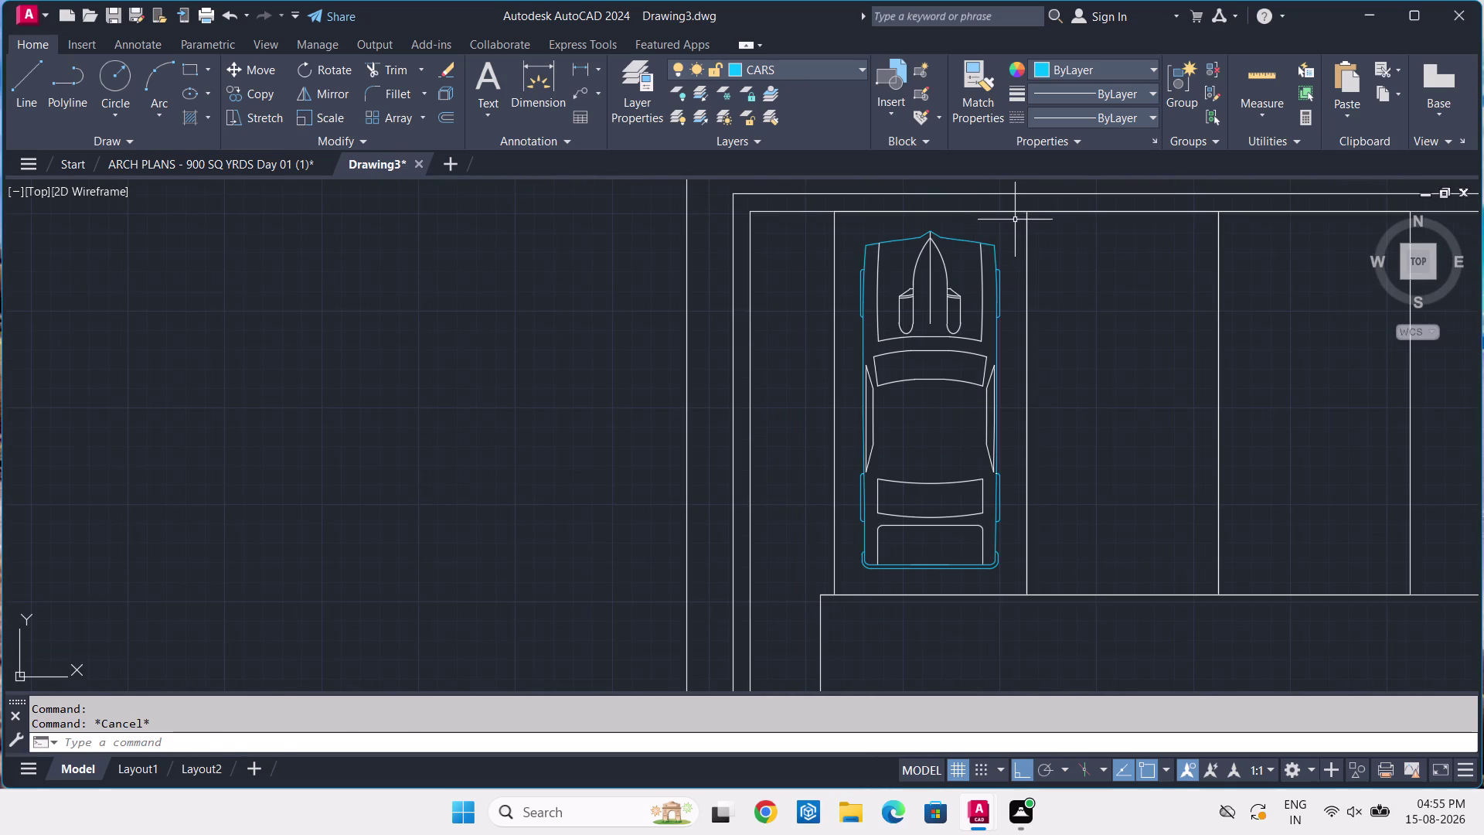
click(1016, 219)
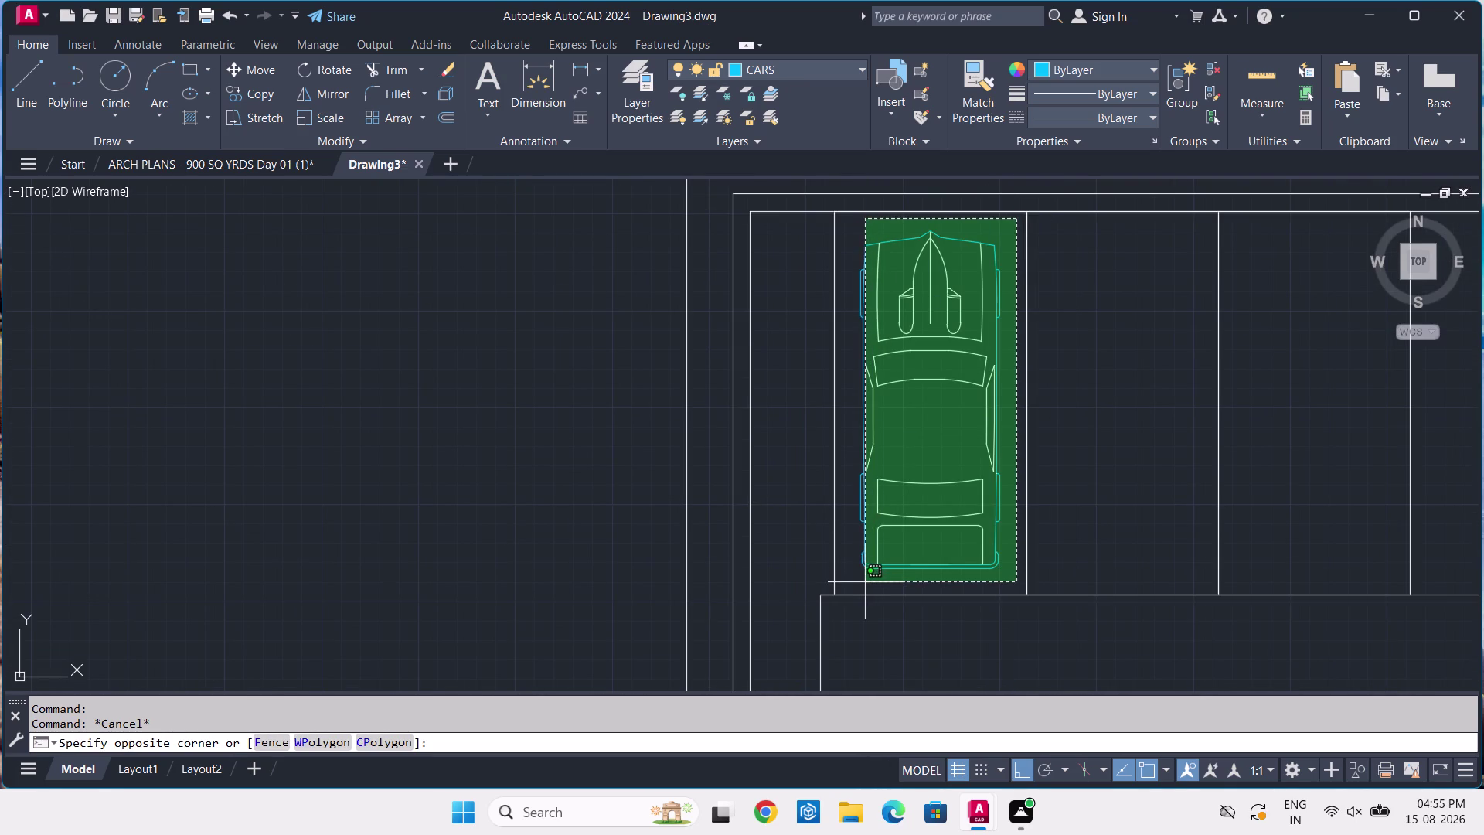
Copy the selected cyan car from its corner into the next two bays.
click(848, 587)
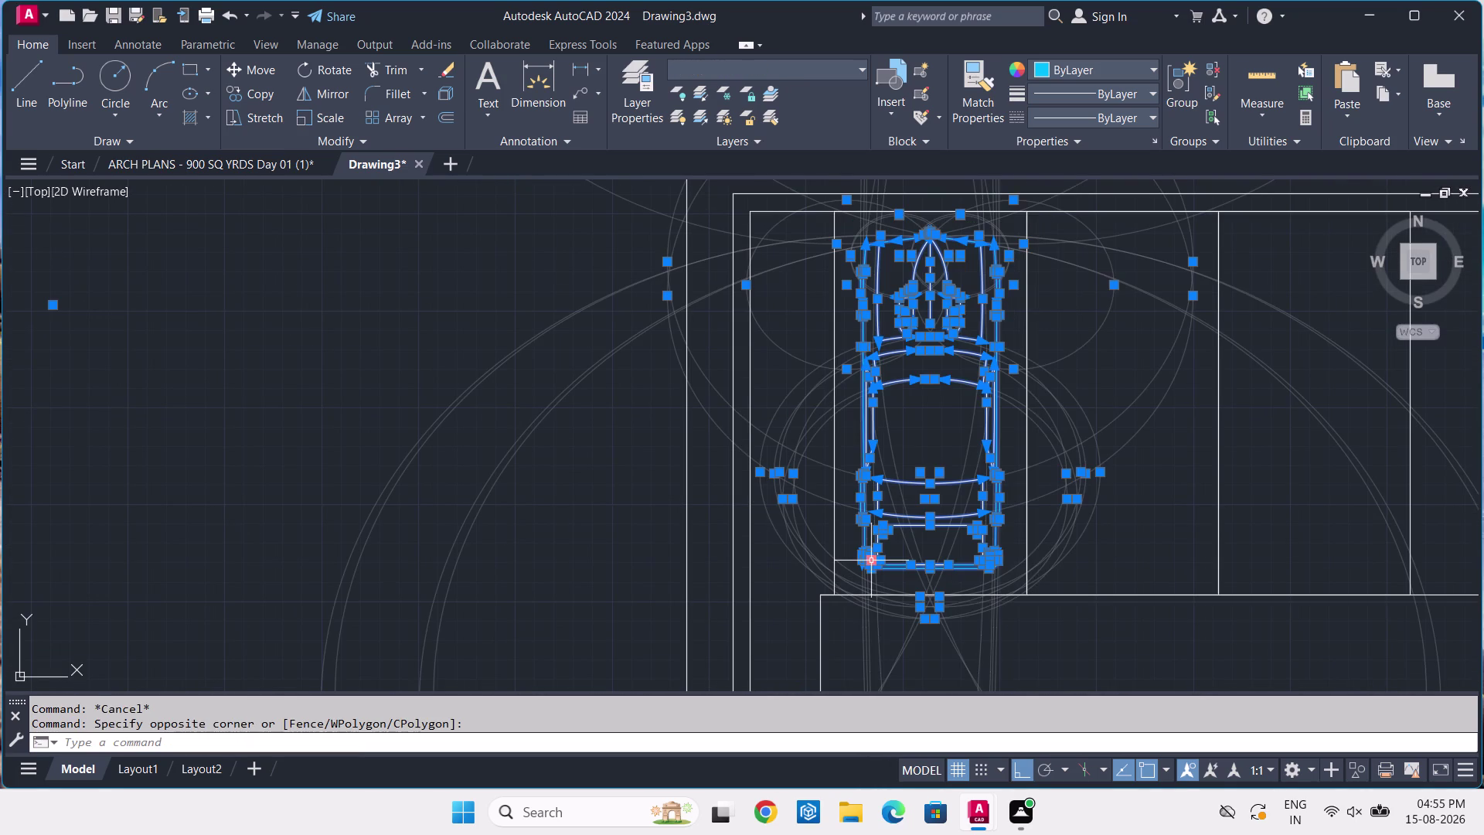
text(CO)
key(space)
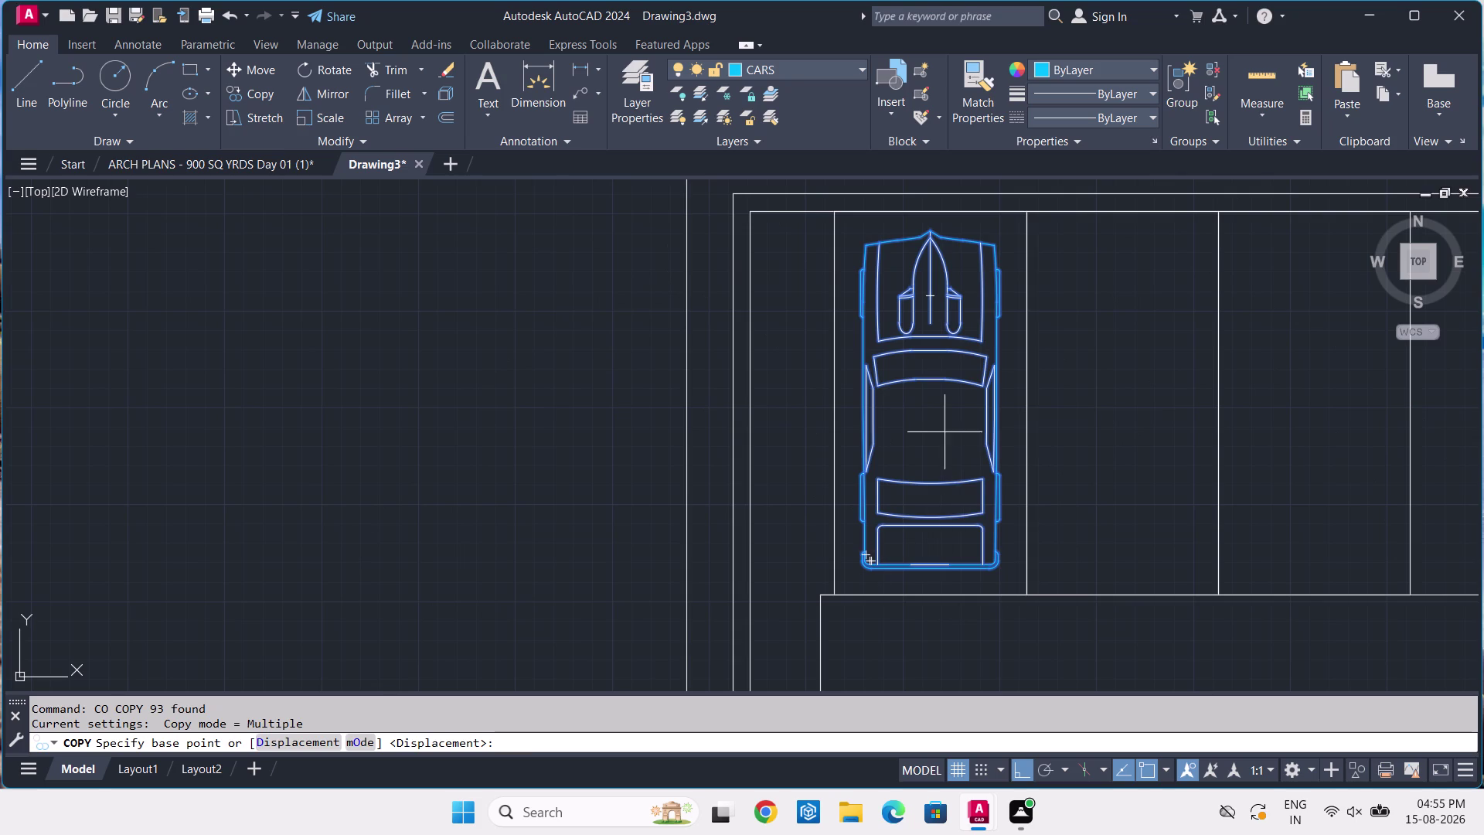
click(940, 425)
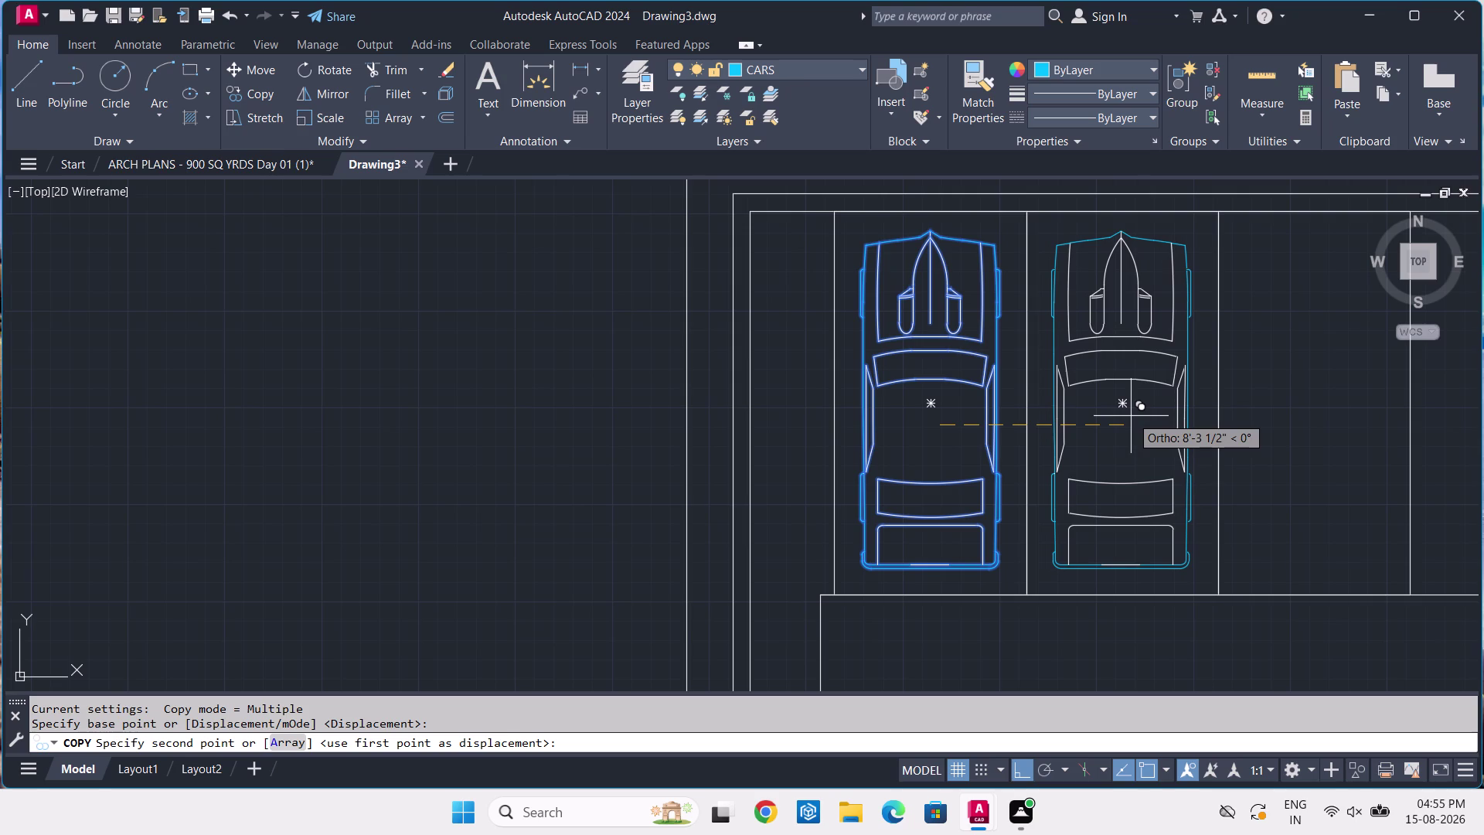
click(1132, 415)
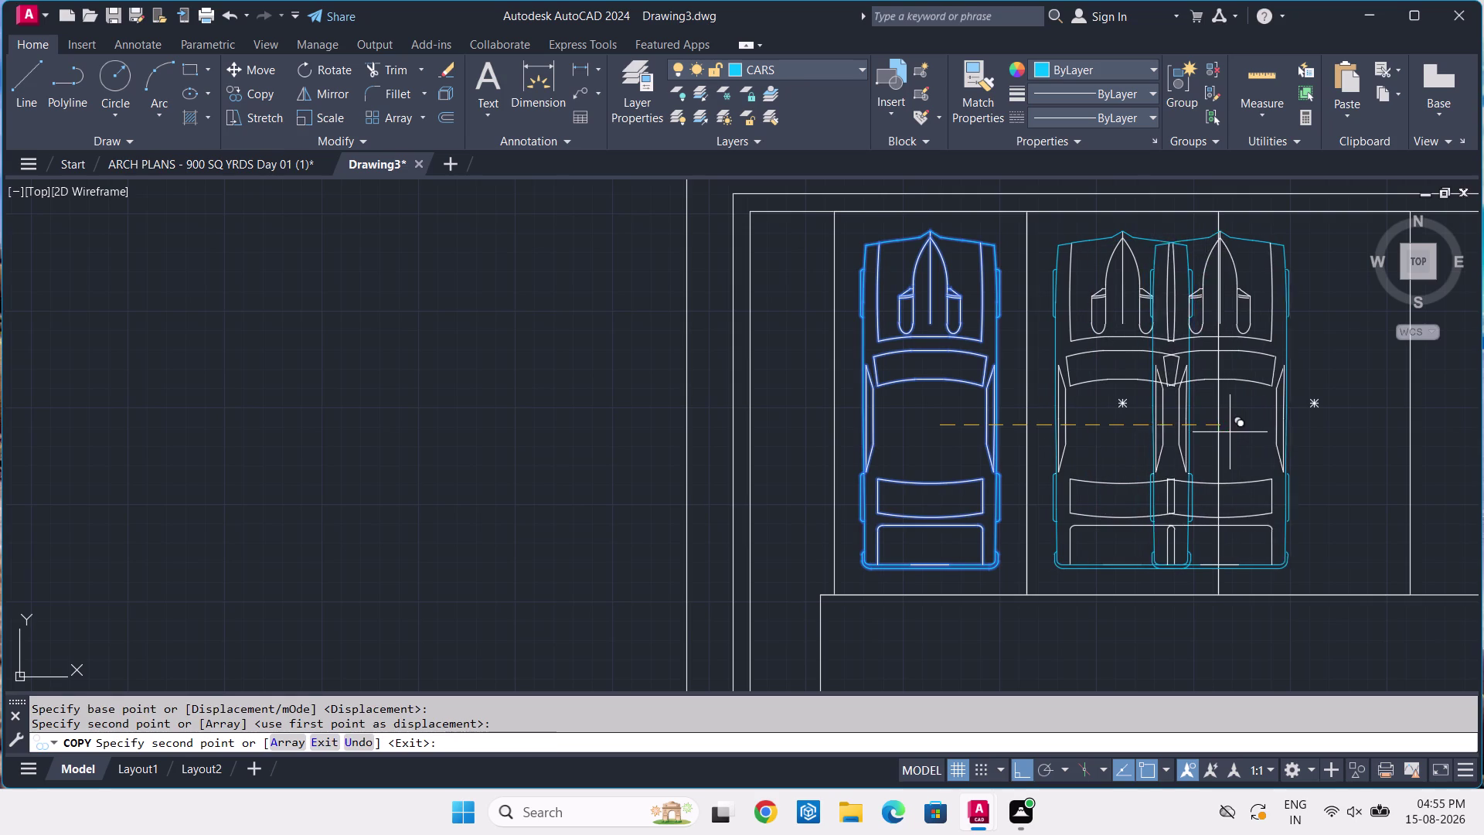
middle_drag(1241, 428, 722, 400)
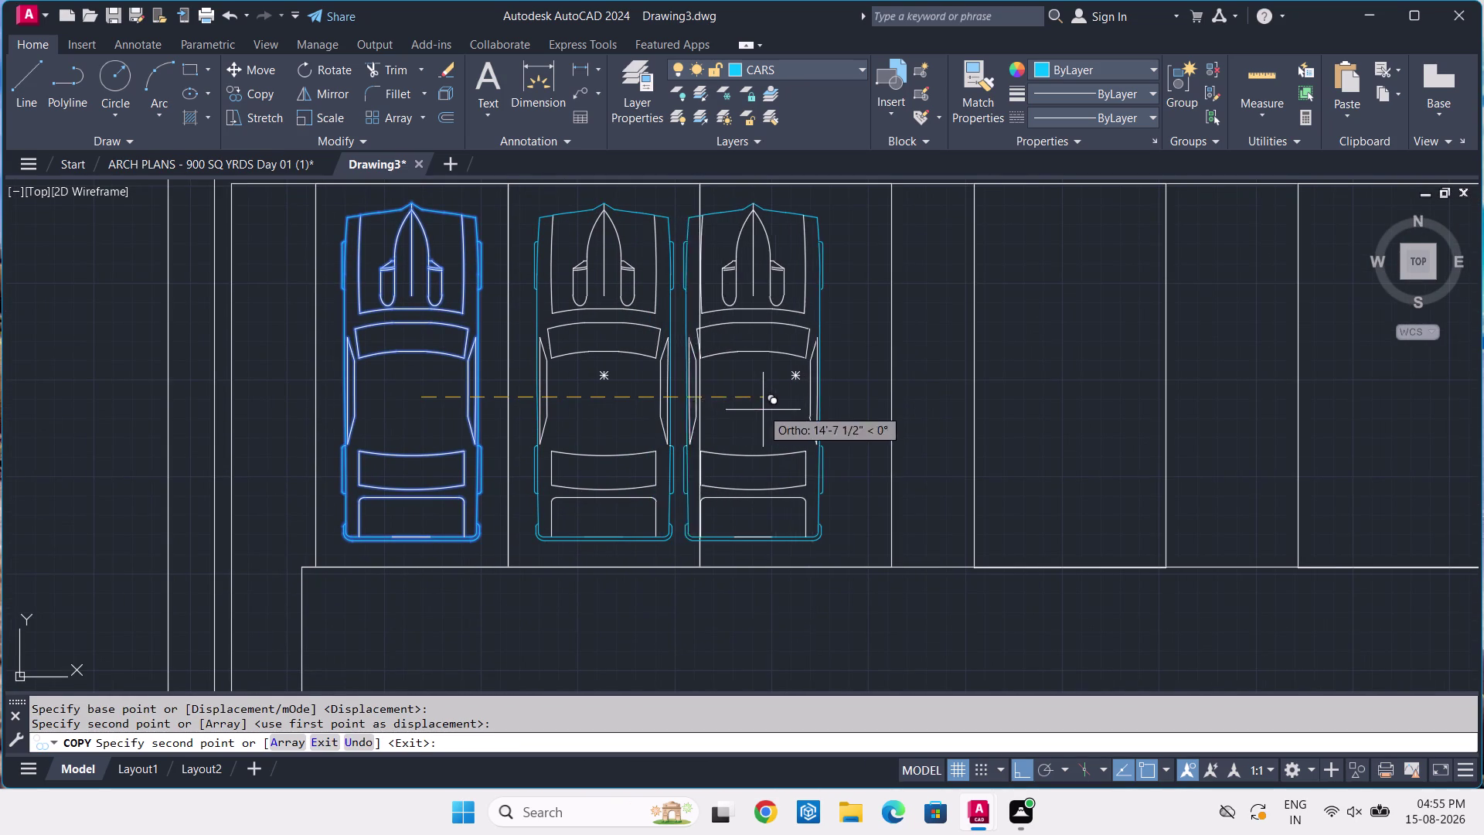
click(807, 392)
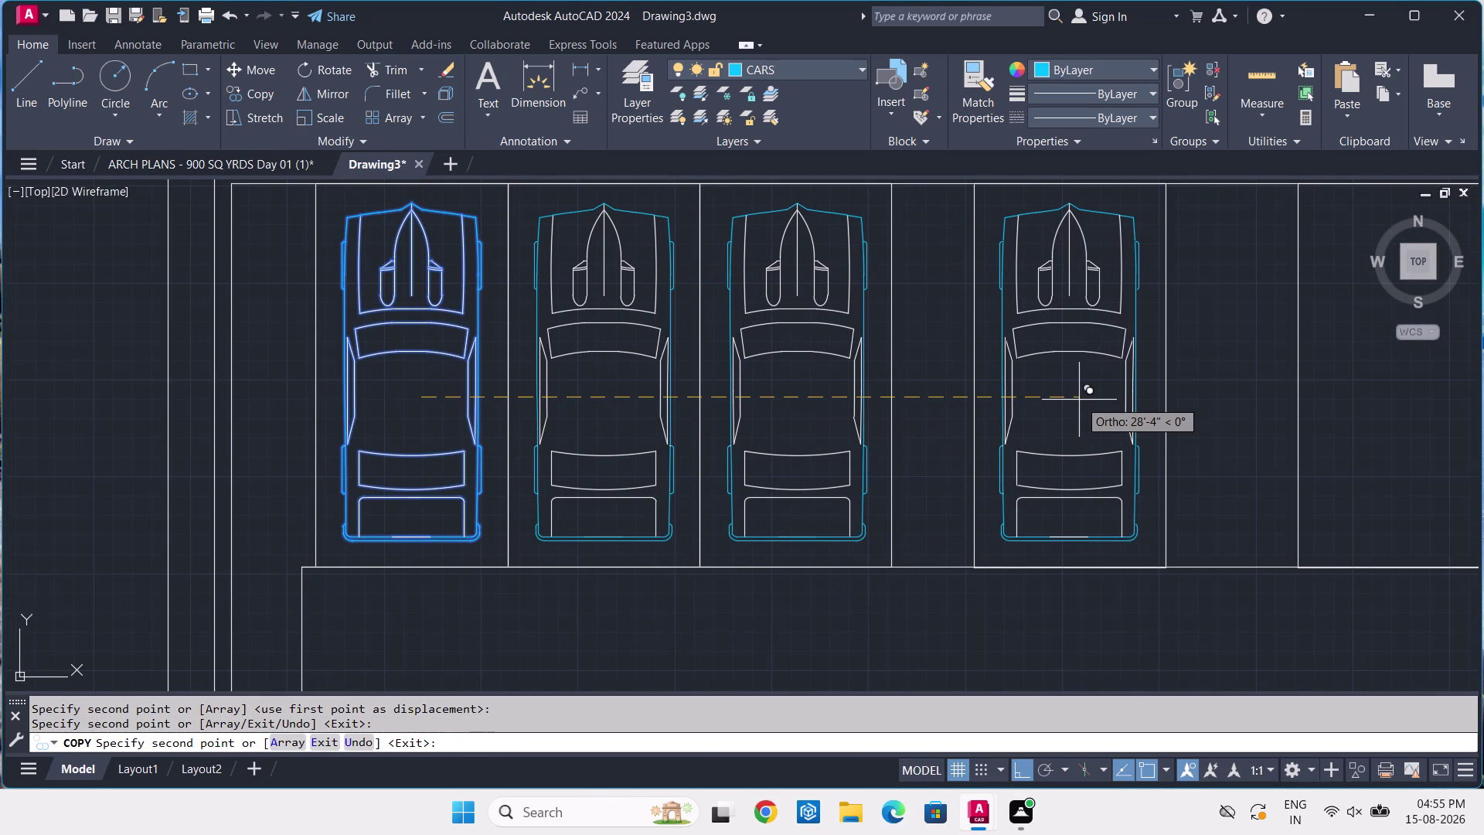
Place five more car copies in the empty bays, ending at the rightmost bay.
click(1079, 400)
middle_drag(1226, 396, 608, 415)
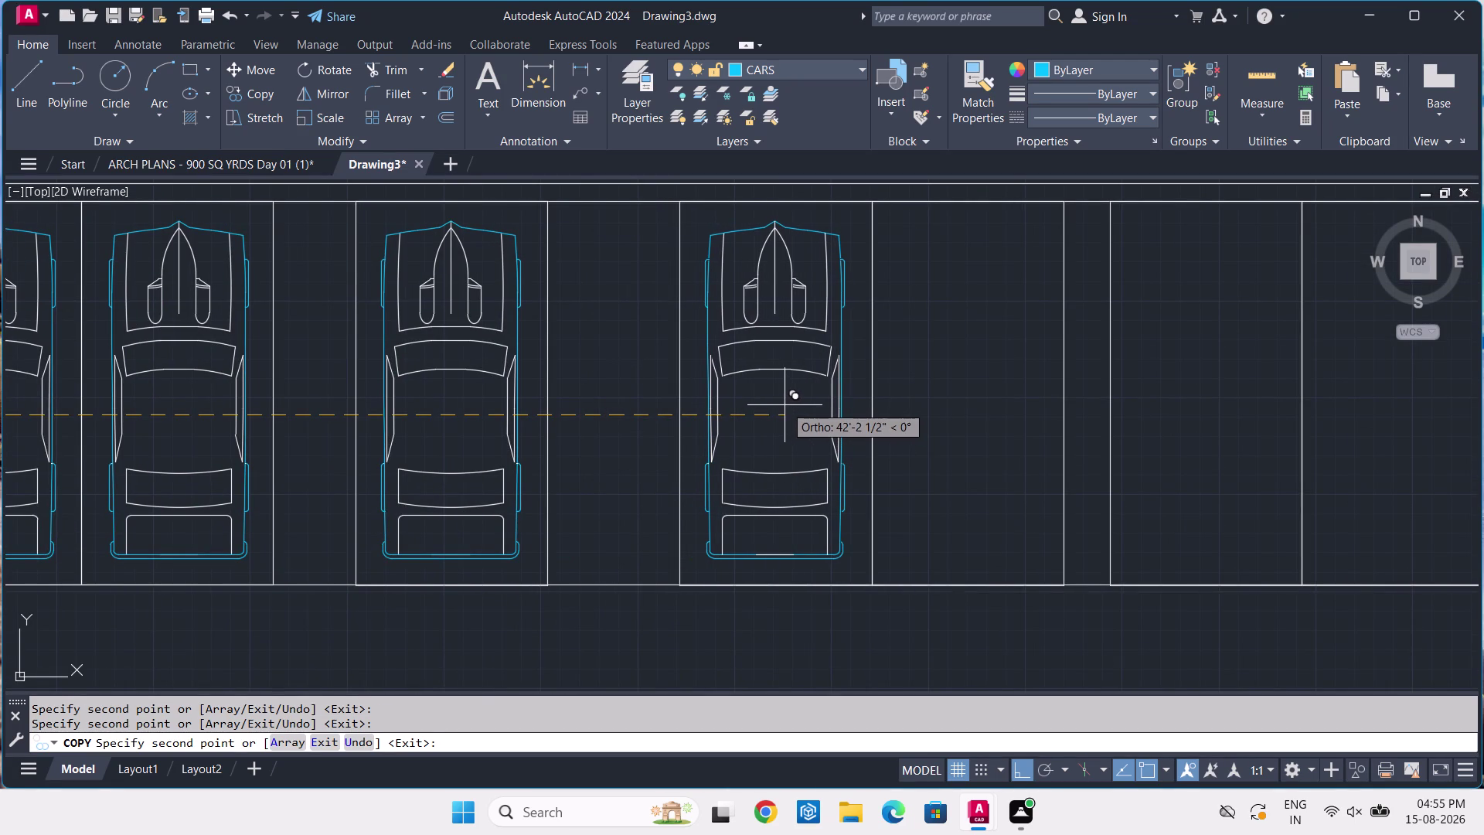
click(784, 405)
middle_drag(1208, 396, 774, 425)
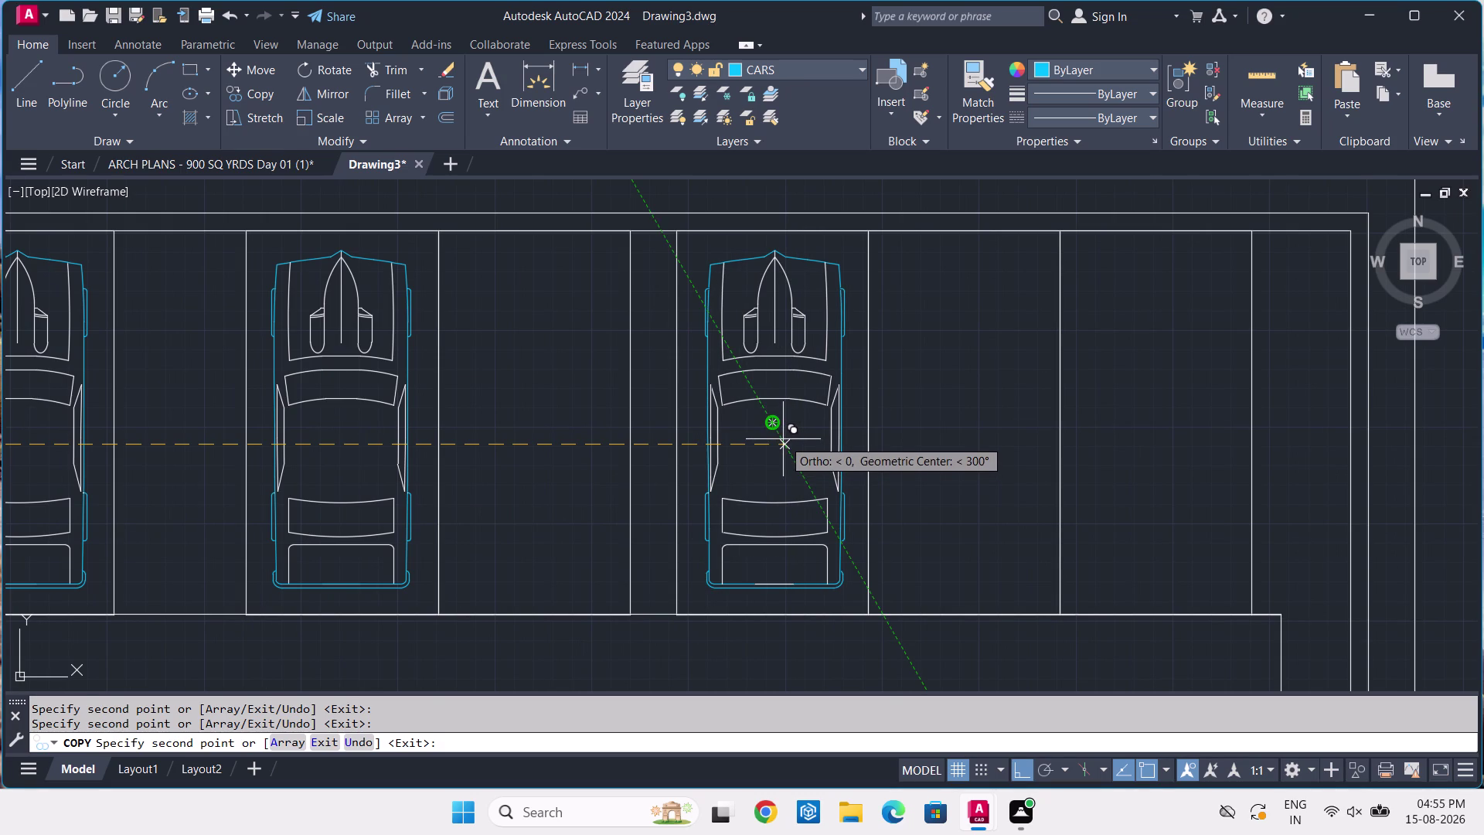
click(783, 439)
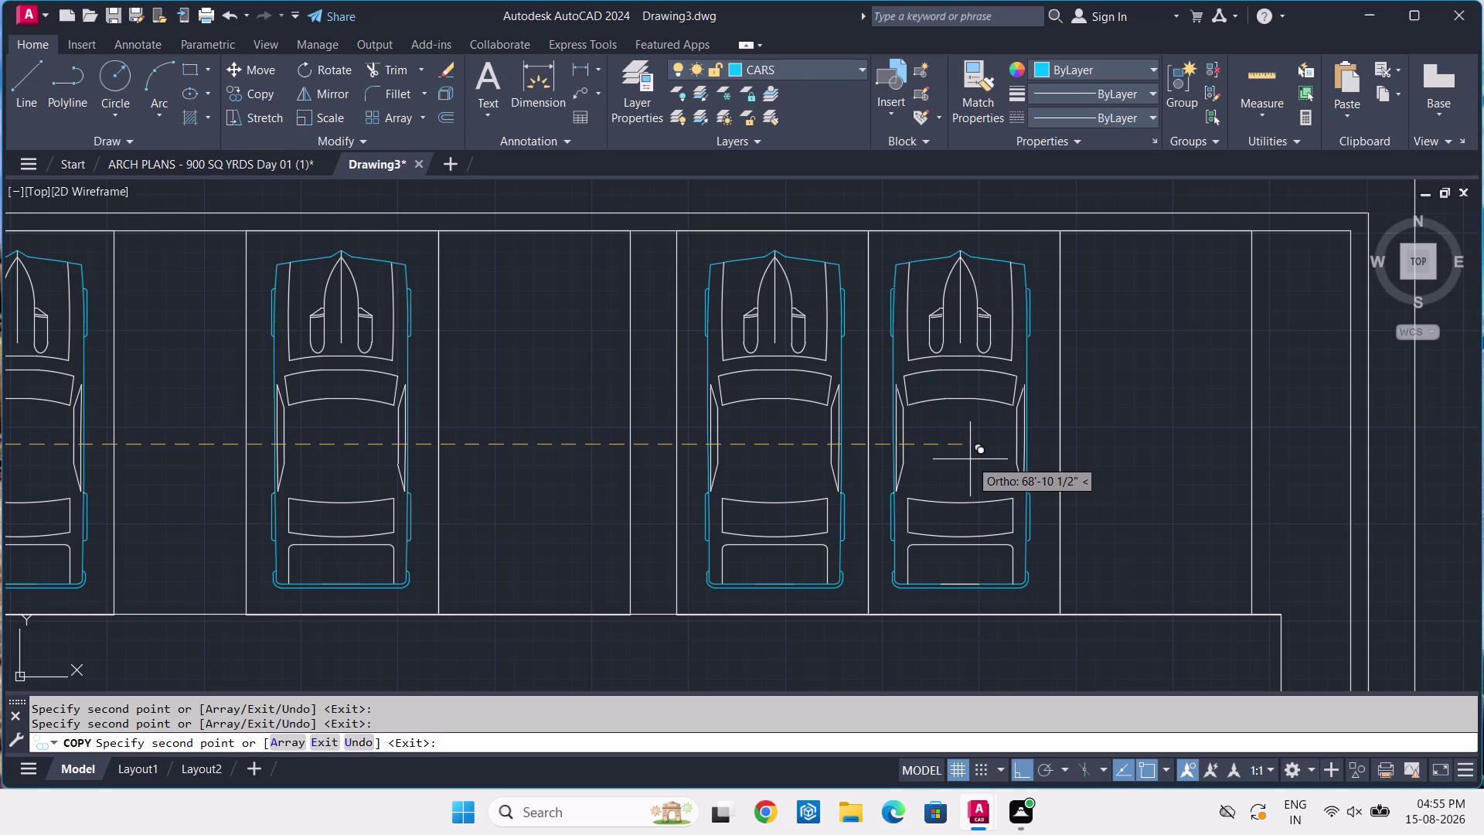
click(972, 455)
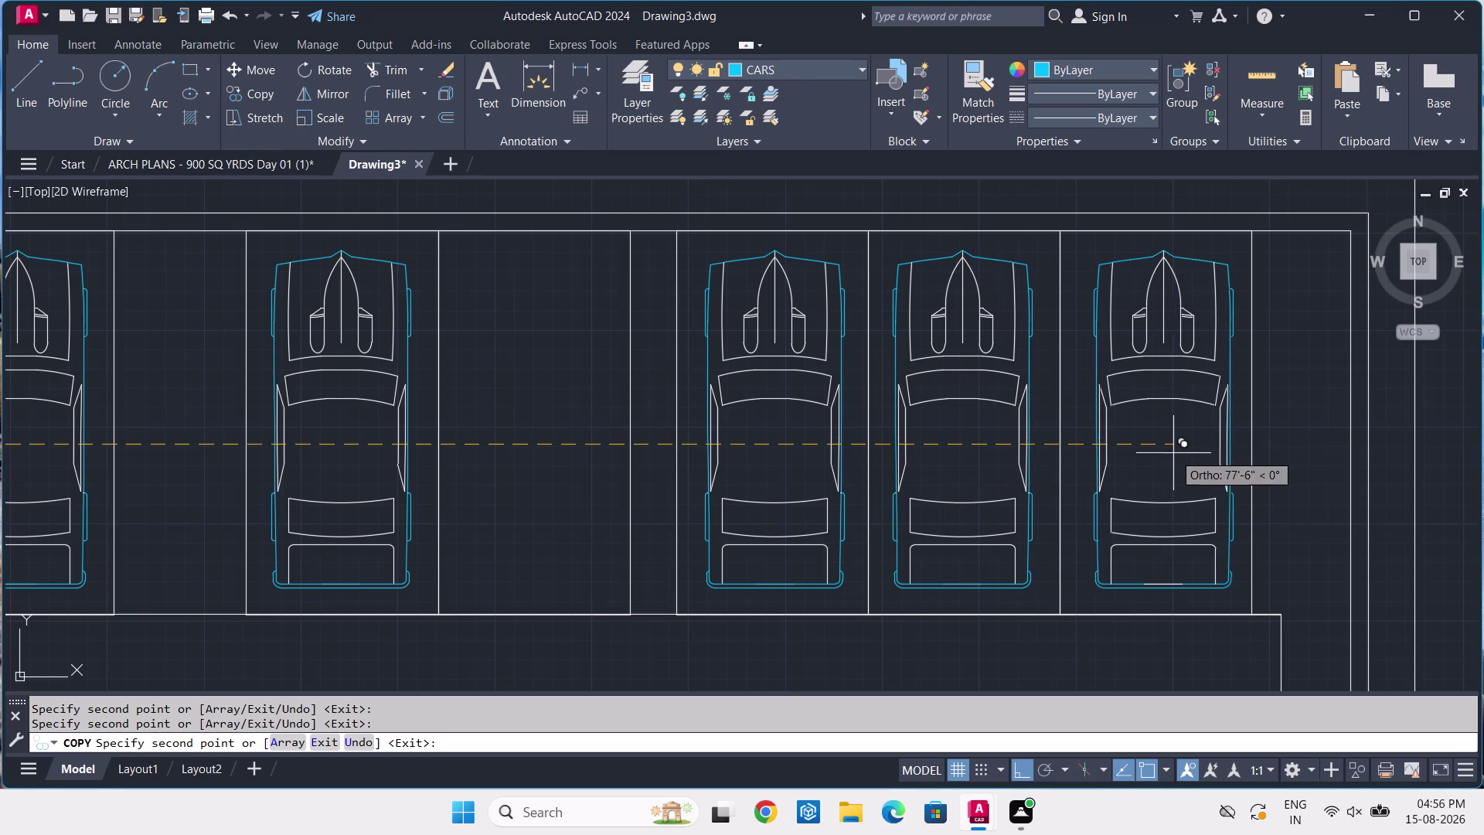
click(1167, 472)
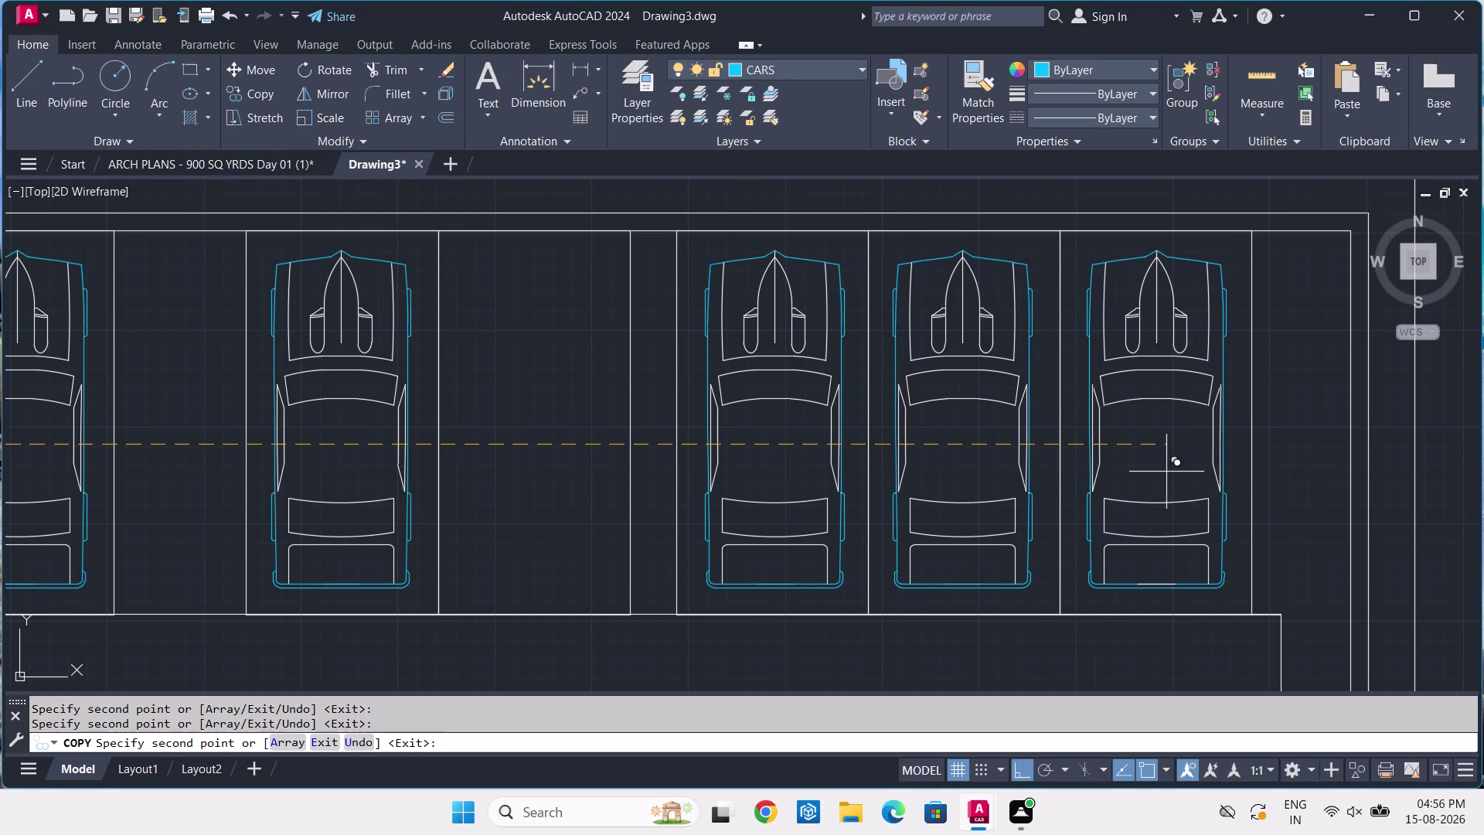
key(Return)
scroll(down, 3)
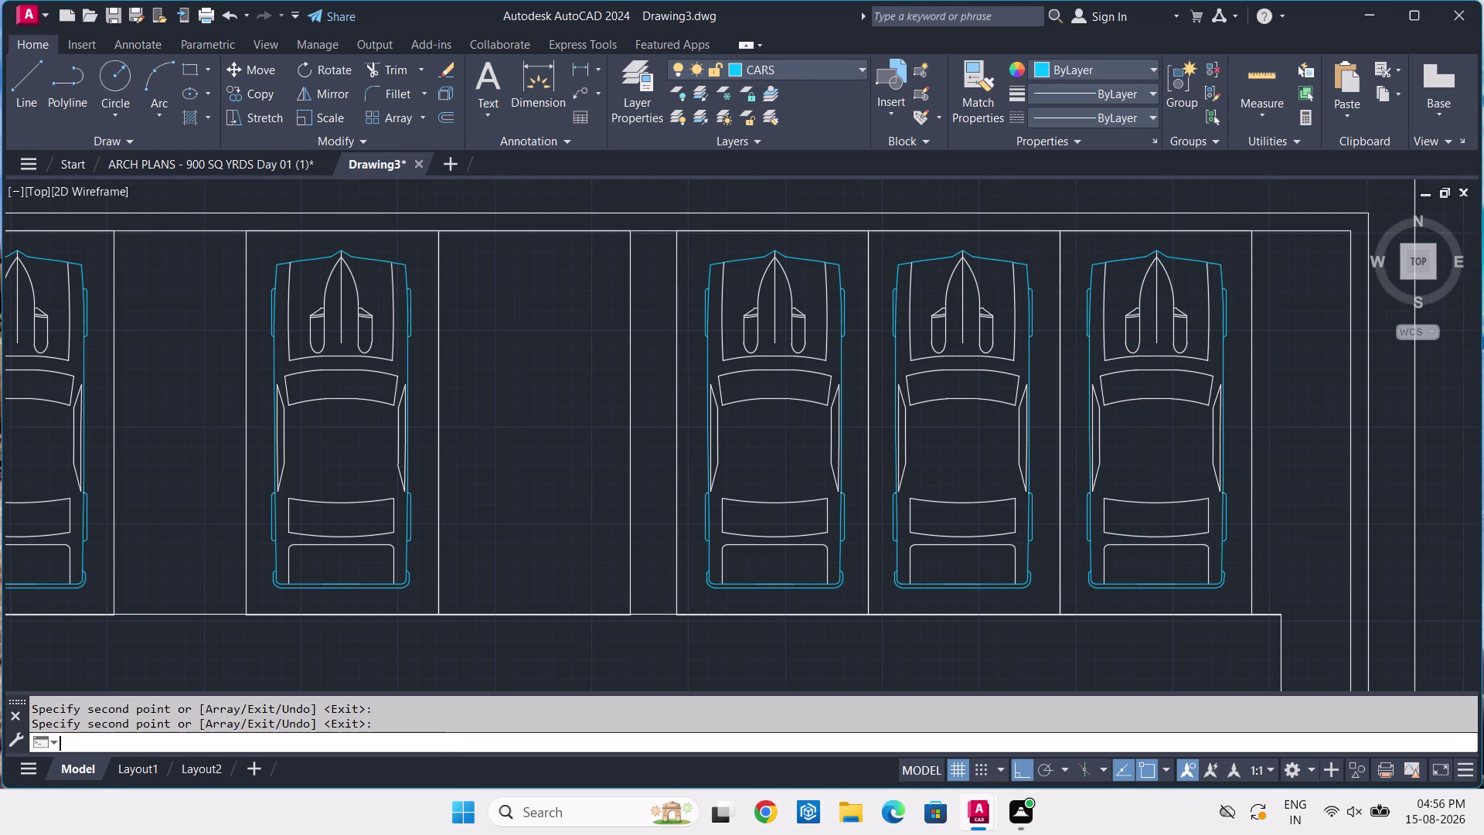
Select a cyan car in the top row and start copying it.
scroll(down, 3)
scroll(down, 3)
middle_drag(1087, 609, 1058, 518)
scroll(up, 3)
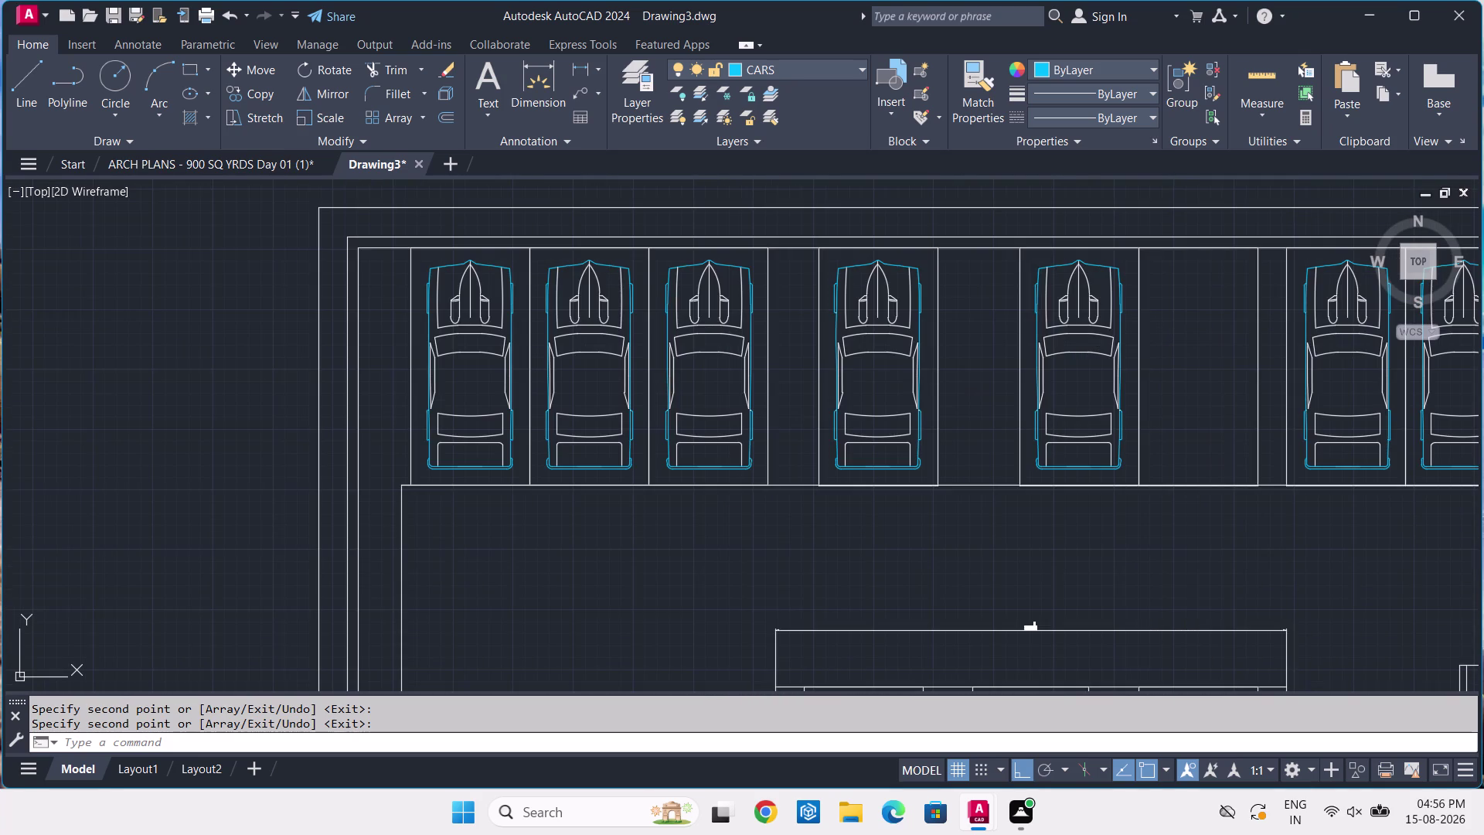
scroll(up, 3)
click(919, 259)
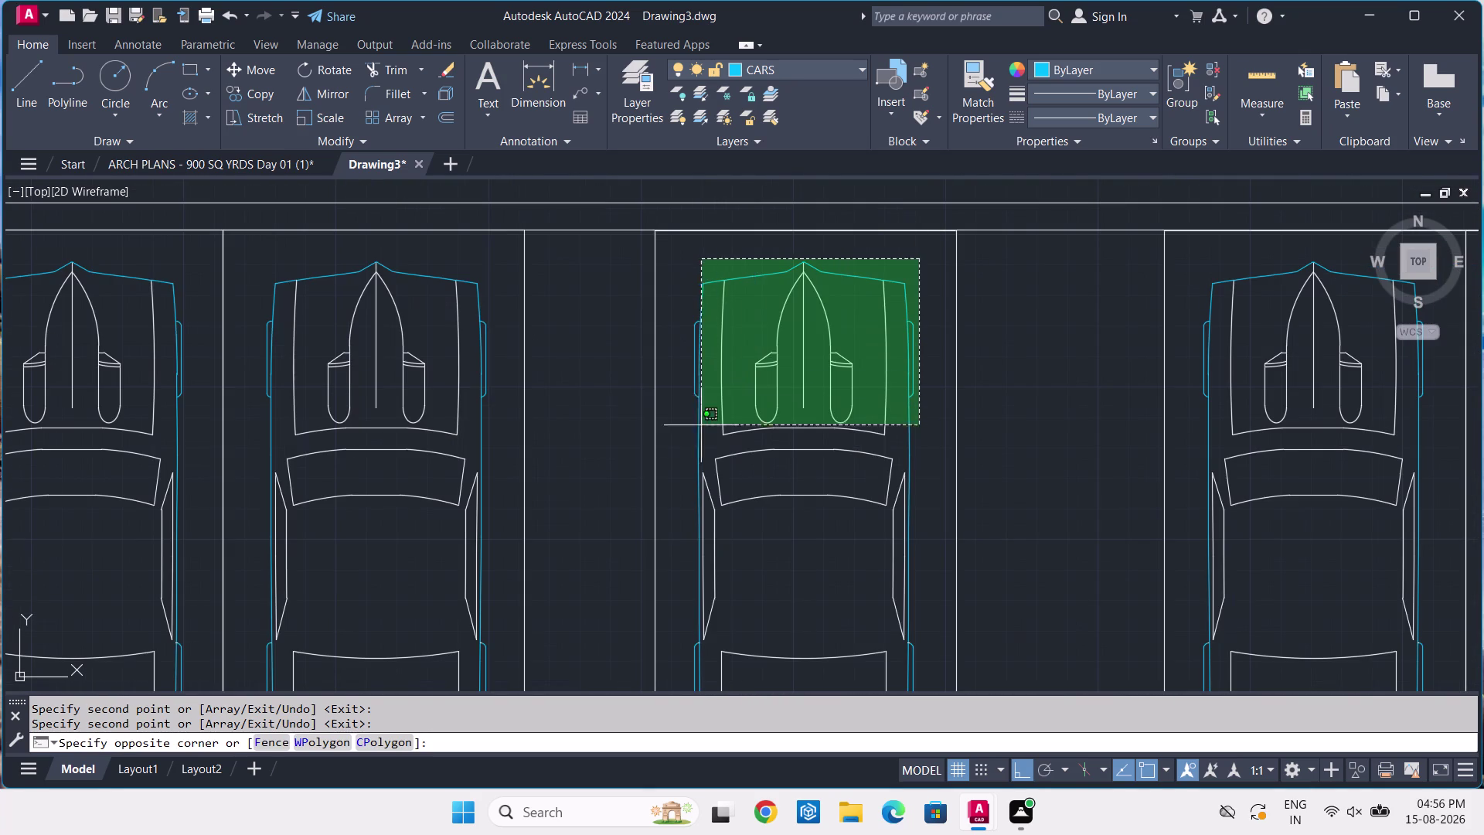
middle_drag(687, 584, 669, 413)
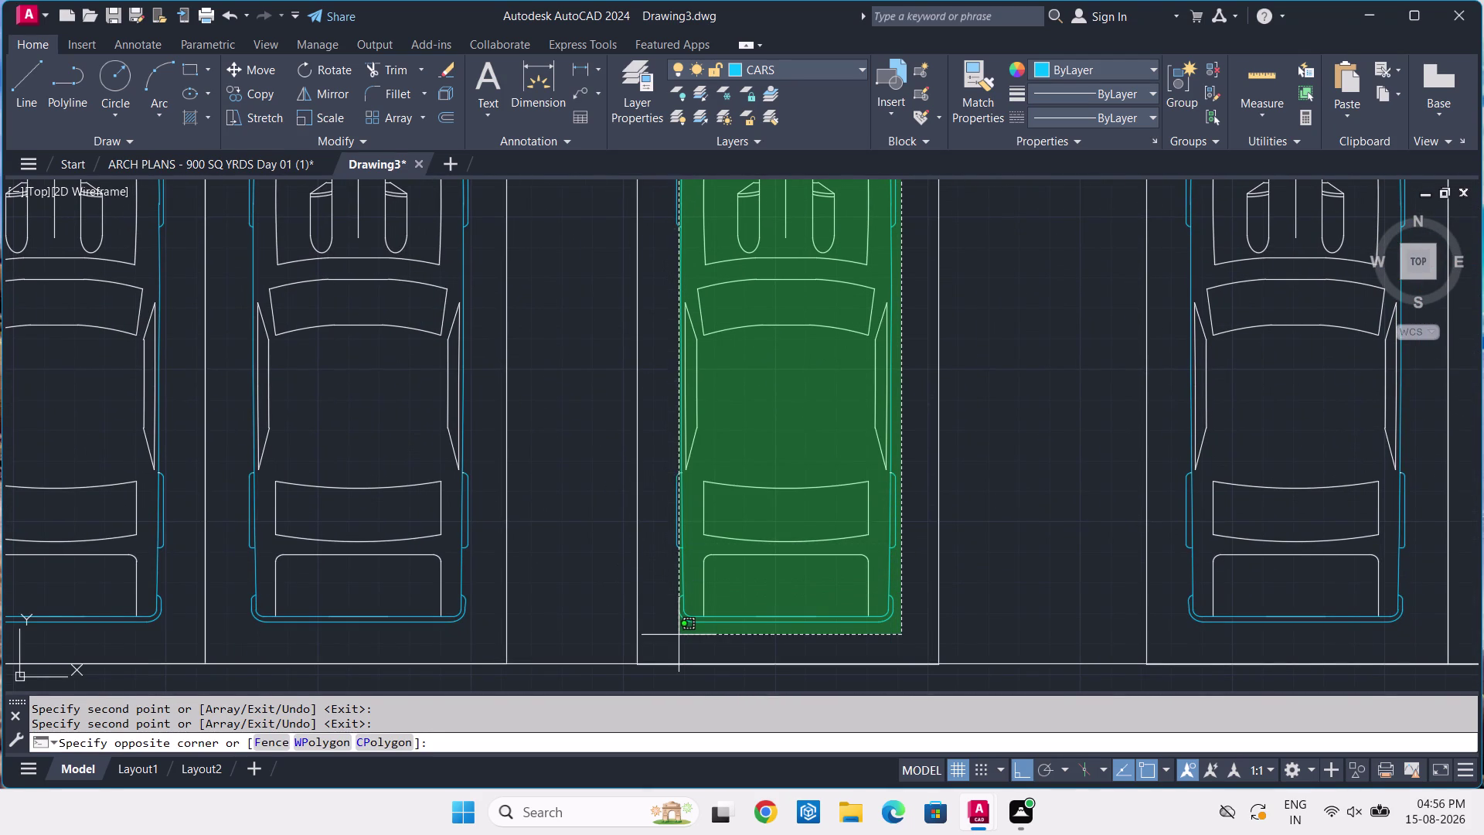
click(662, 635)
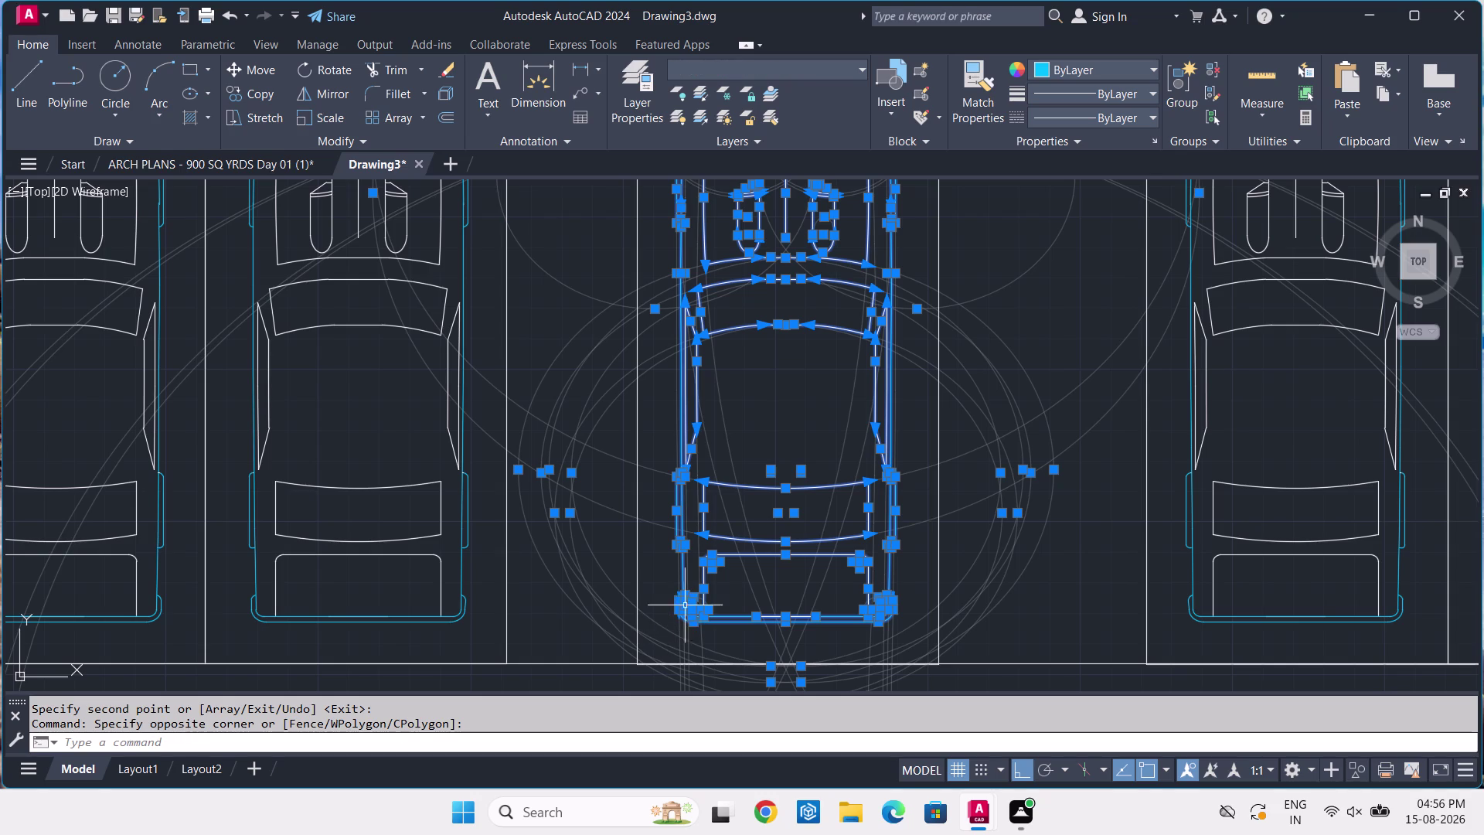
text(CO)
key(space)
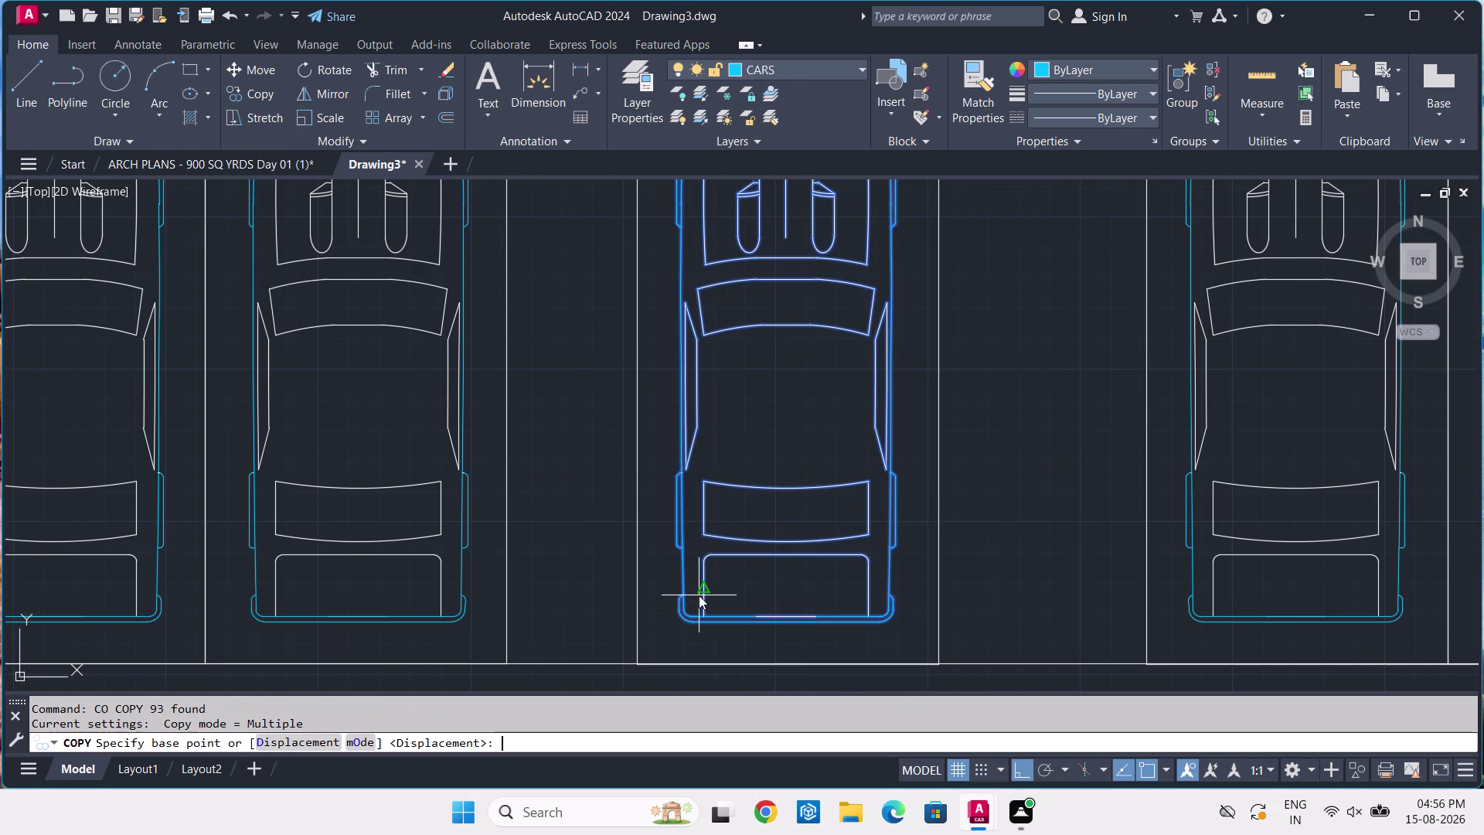
With Ortho off, drop the car copy in the open space above the plan.
drag(767, 521, 794, 488)
scroll(down, 3)
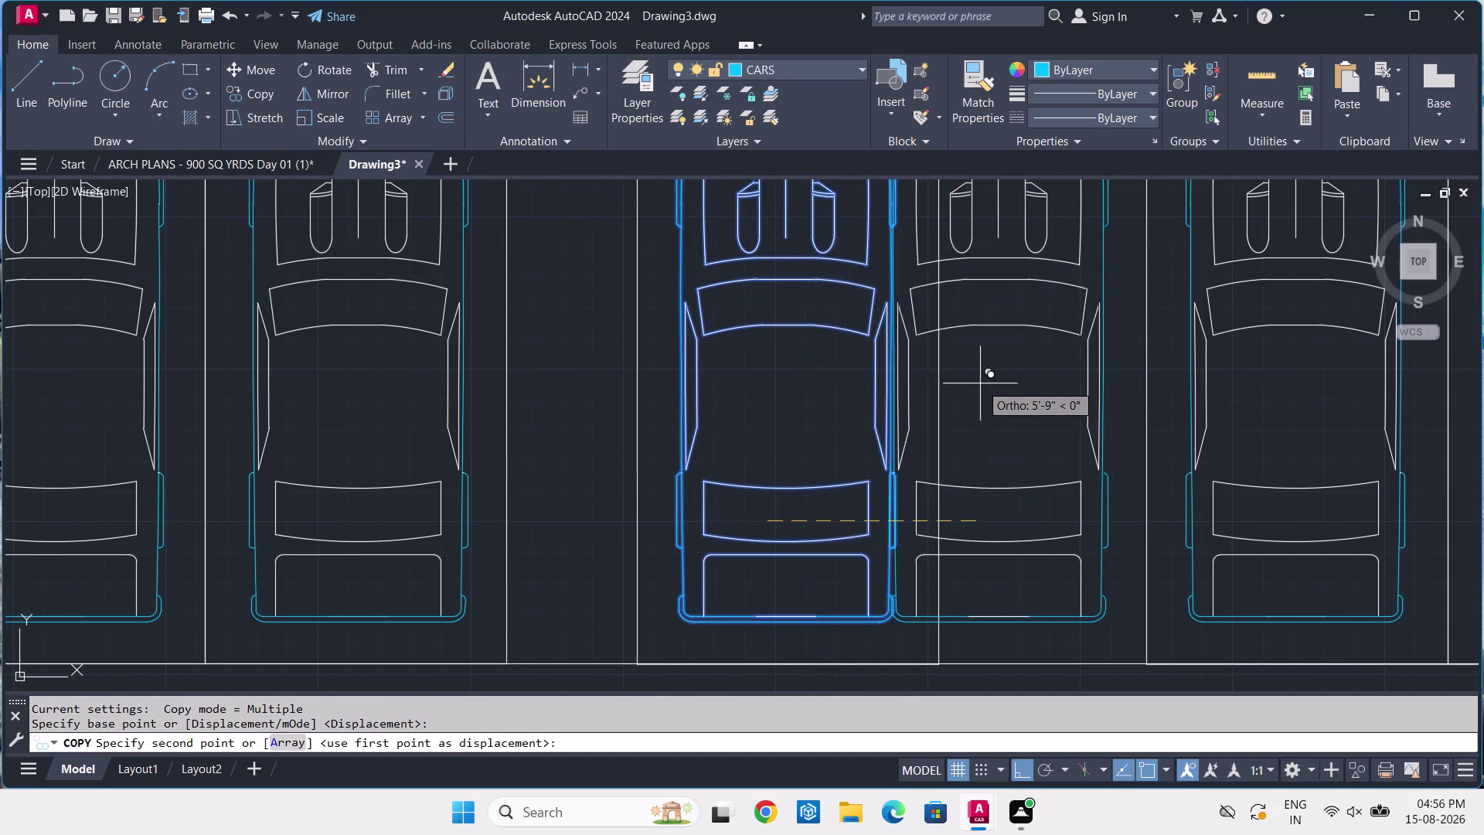
scroll(down, 3)
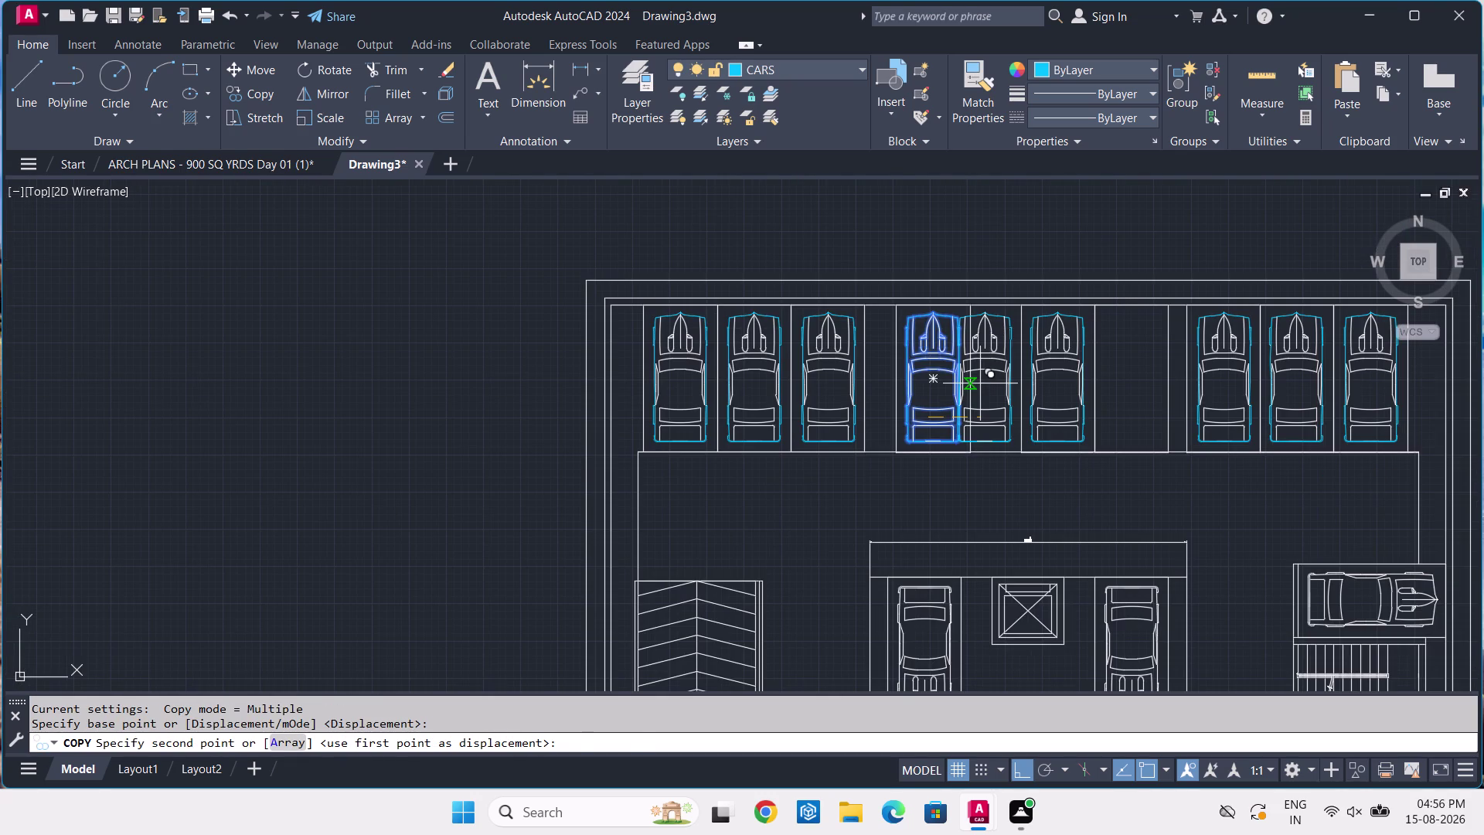
key(F8)
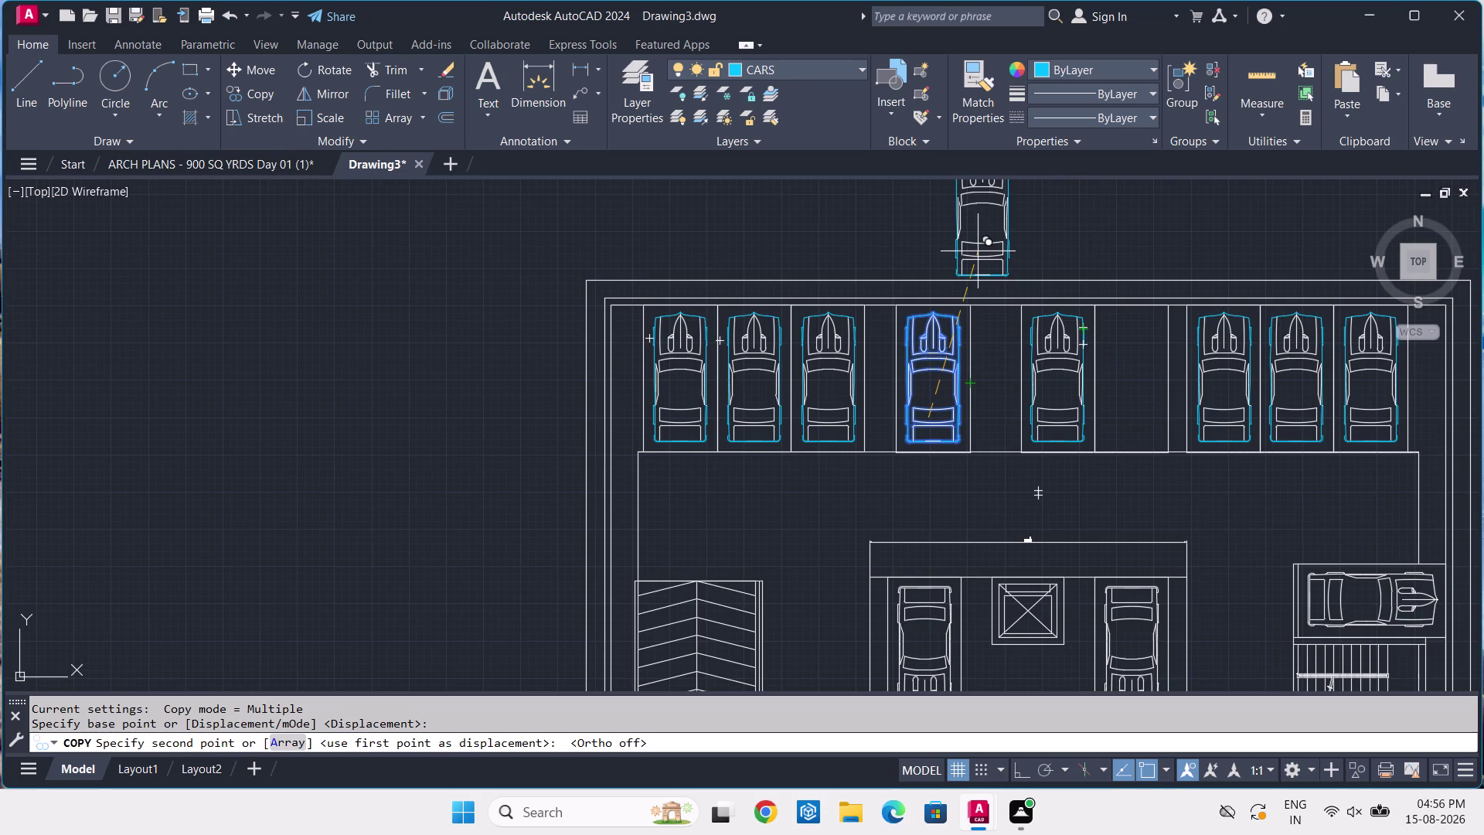
middle_drag(978, 251, 791, 592)
click(788, 428)
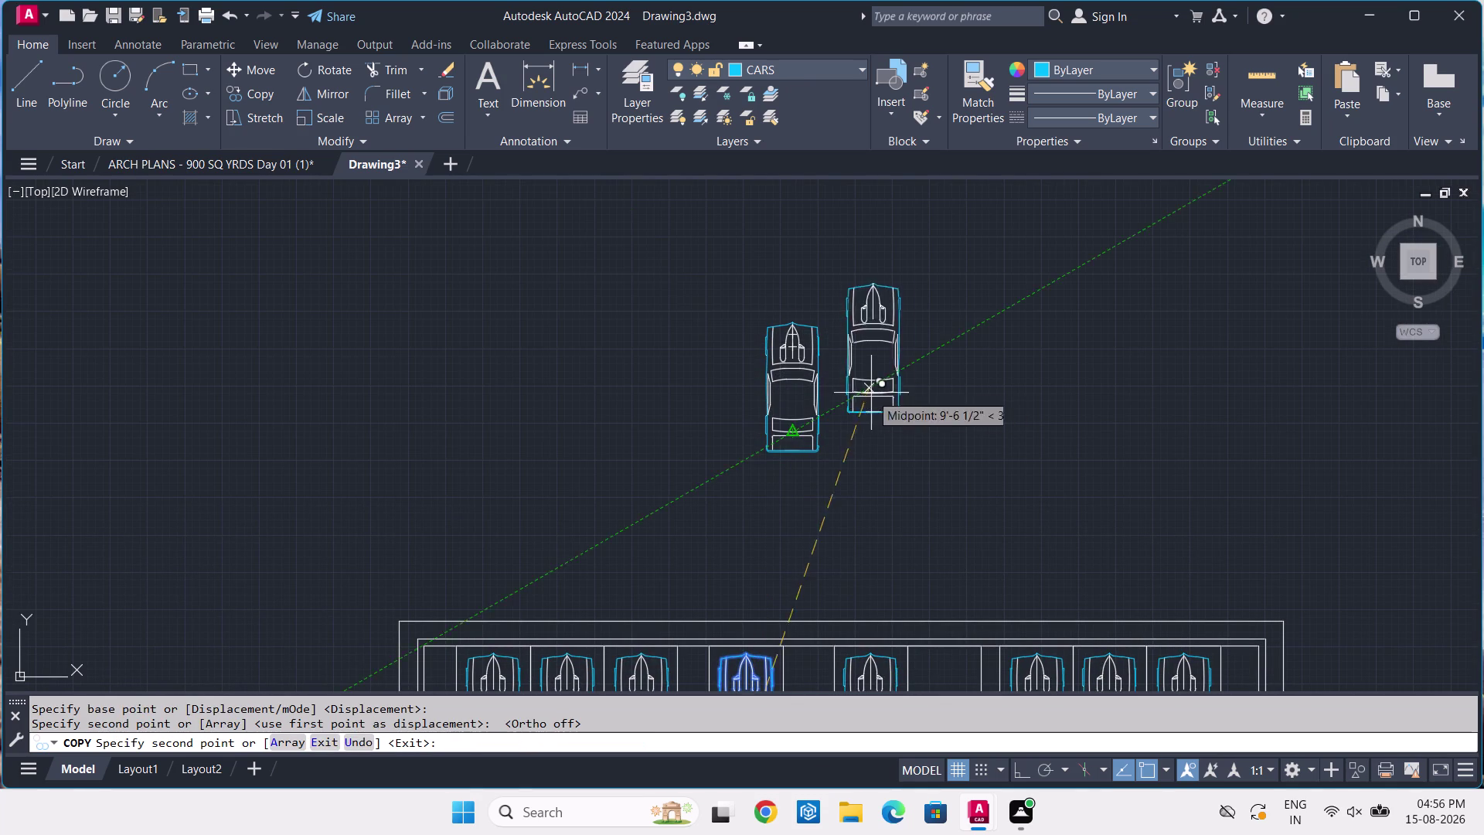
key(space)
click(877, 292)
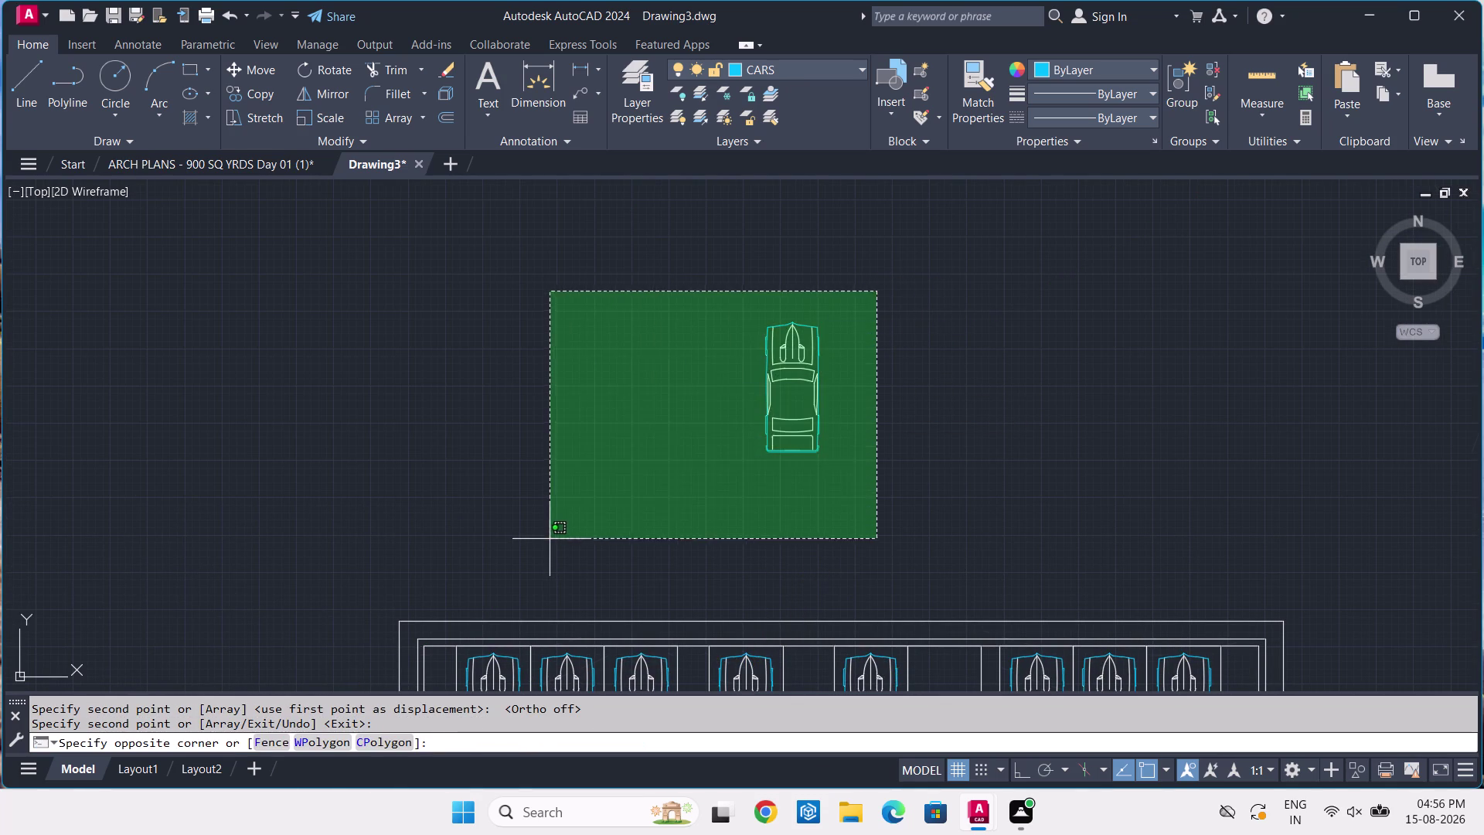
Mirror the upper car about a horizontal axis below it, keeping the original.
click(550, 539)
key(m)
text(I)
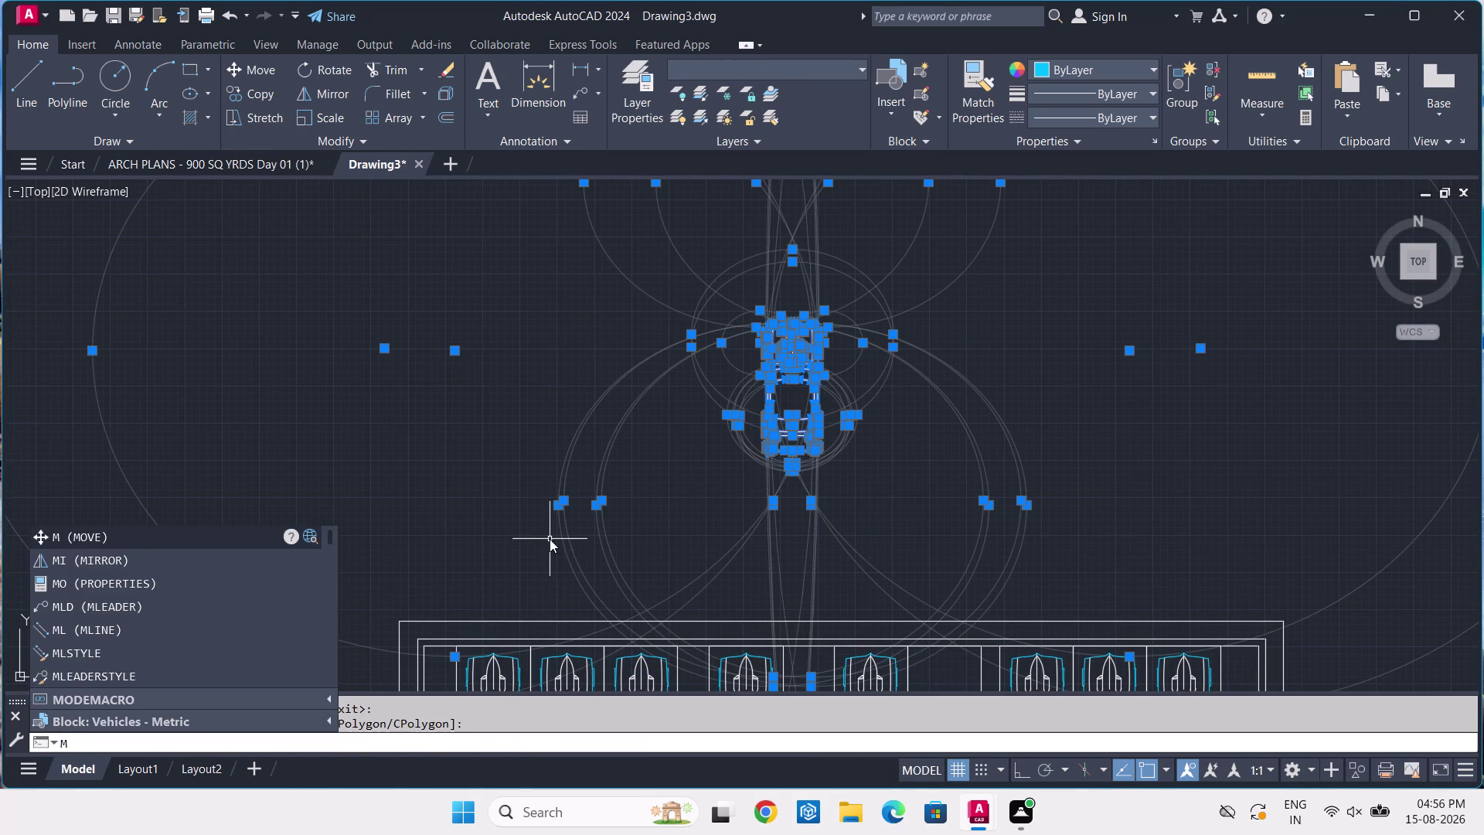
key(space)
click(715, 473)
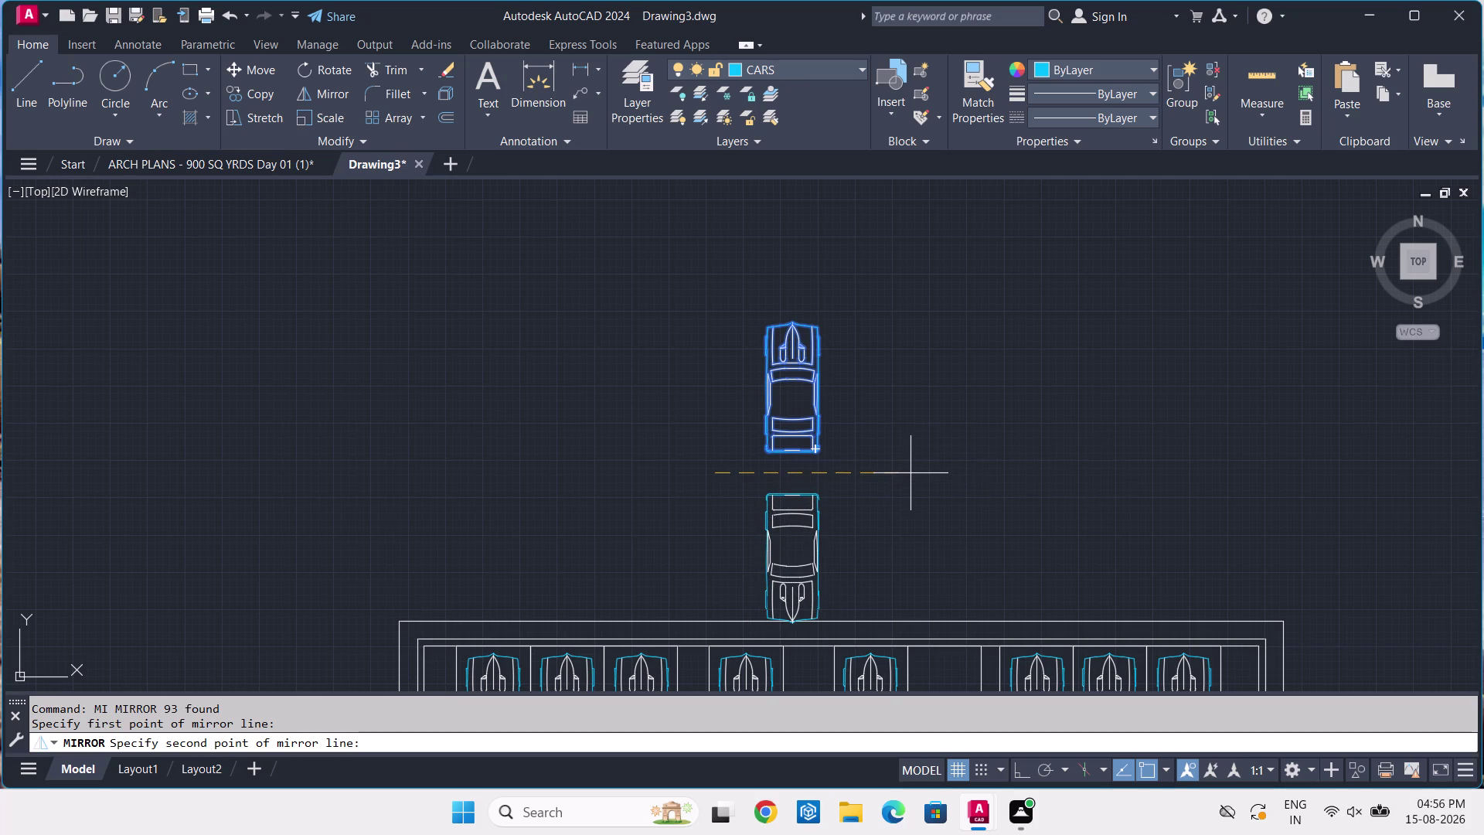
key(F8)
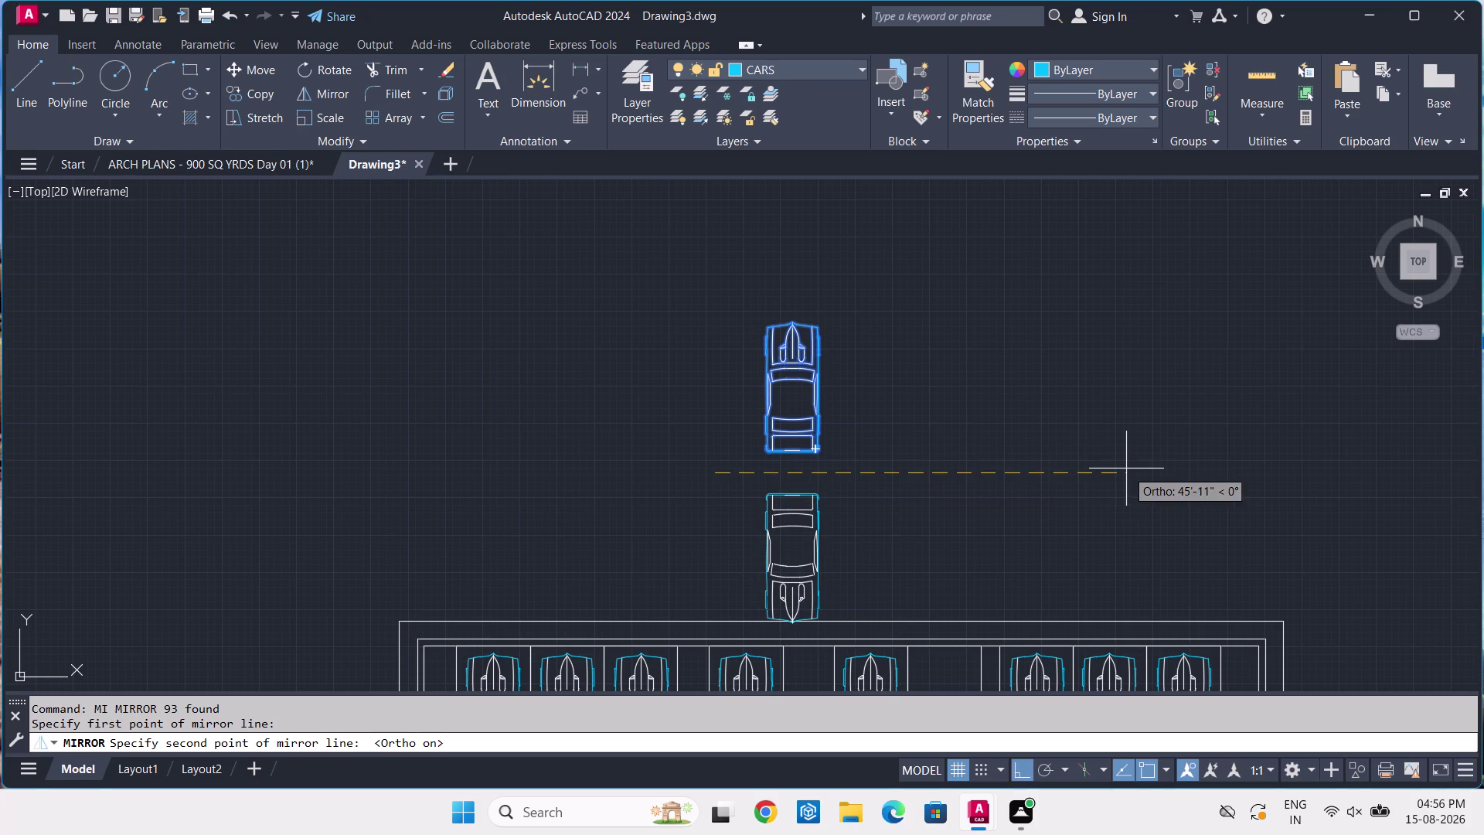
click(1127, 469)
key(space)
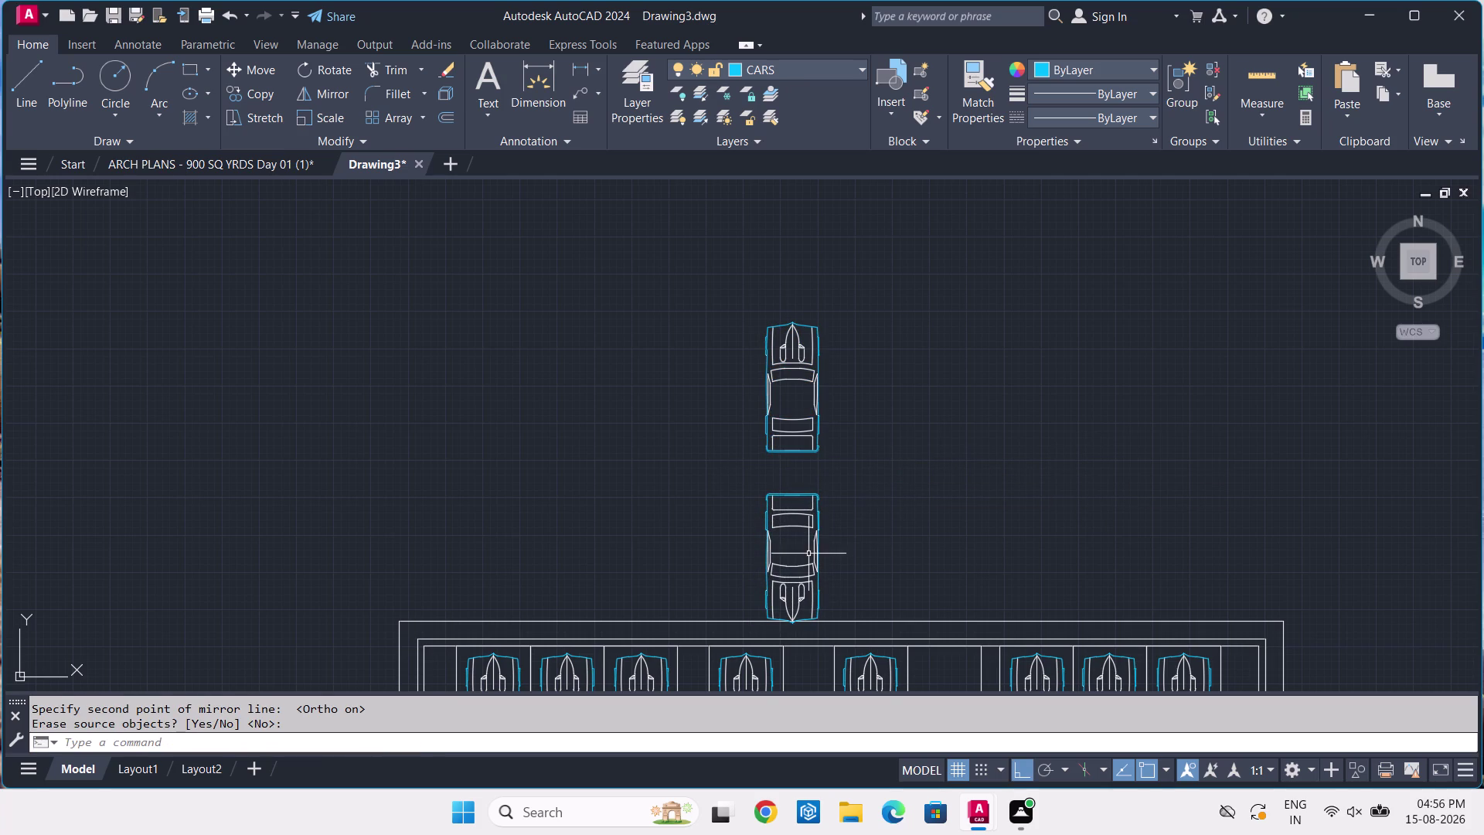
Window-select both stacked cars across the car nose.
drag(846, 261, 846, 275)
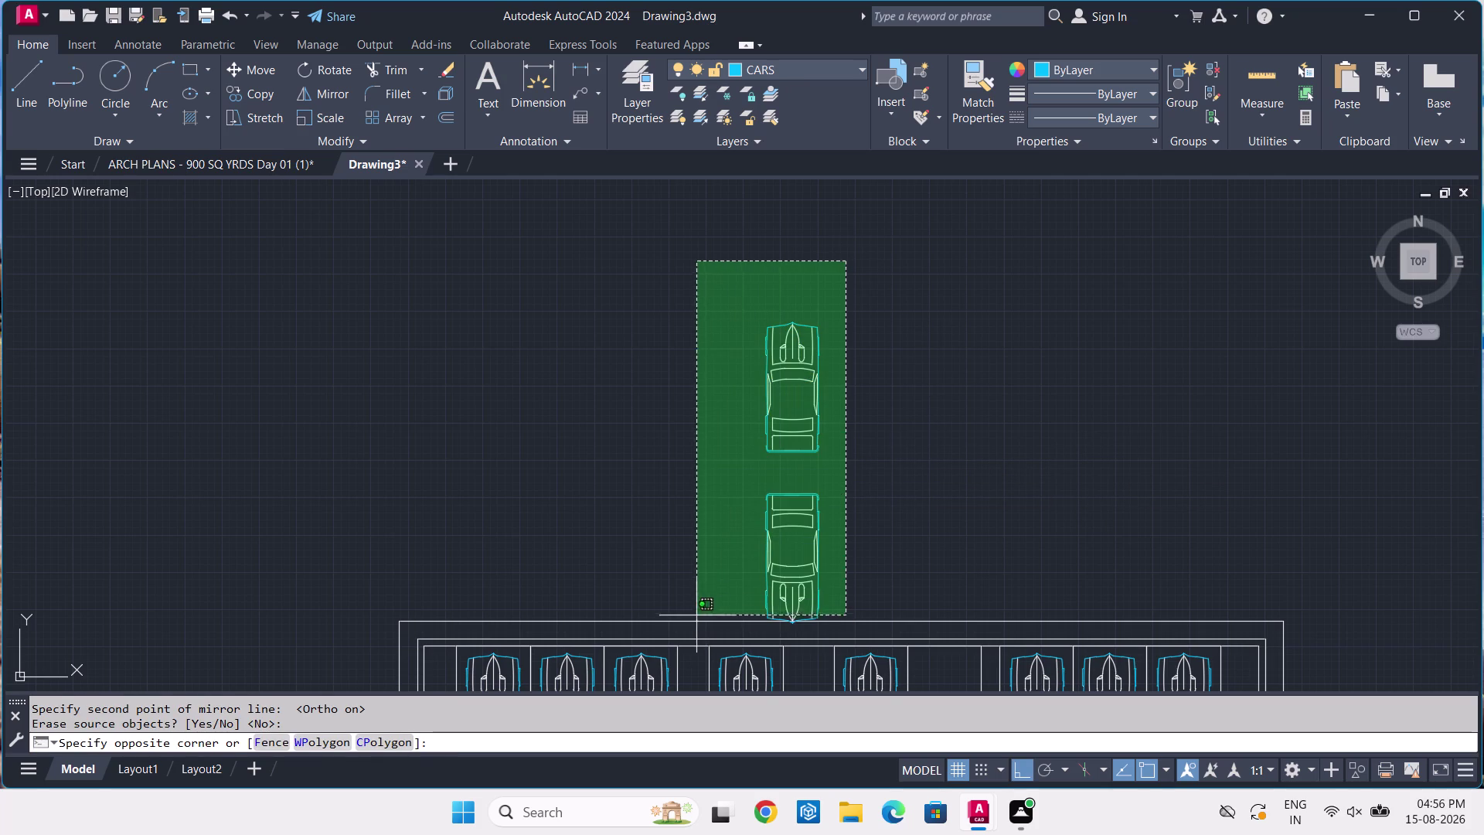
click(695, 607)
scroll(up, 3)
scroll(up, 3)
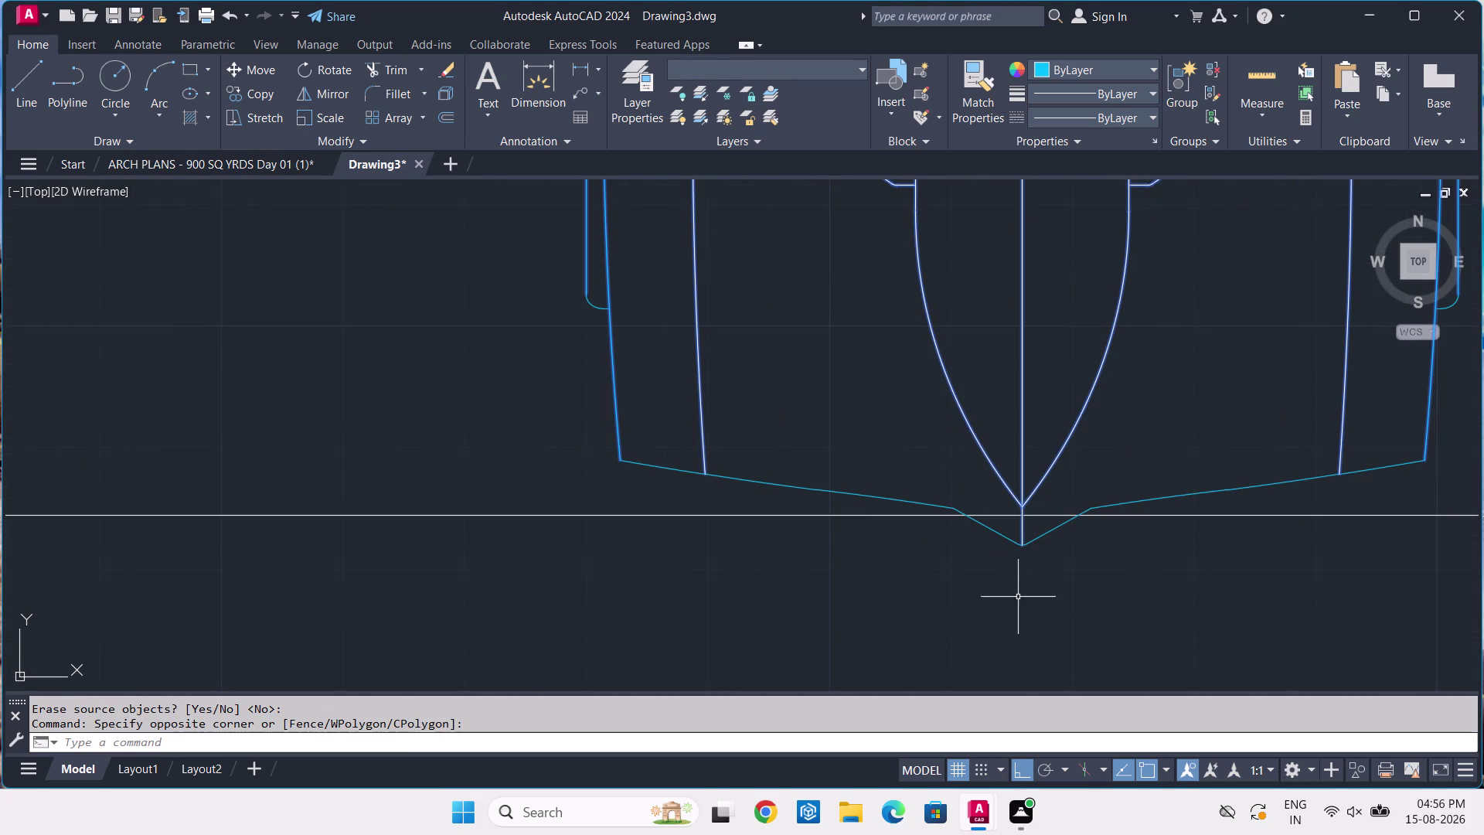
click(1460, 402)
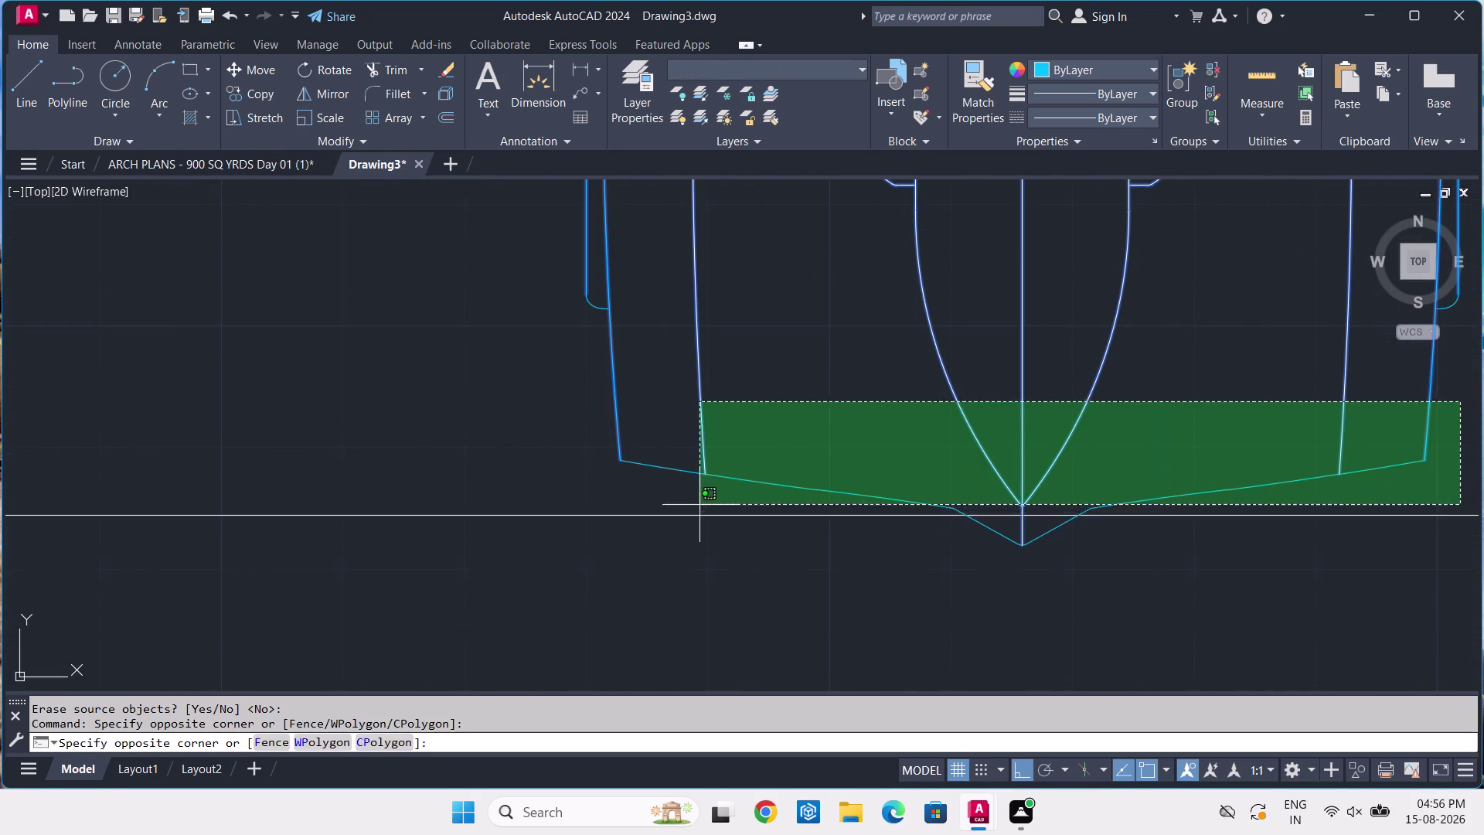
click(567, 488)
scroll(up, 3)
Add the remaining nose edges to the selection and start MOVE.
click(960, 488)
click(850, 510)
click(1041, 539)
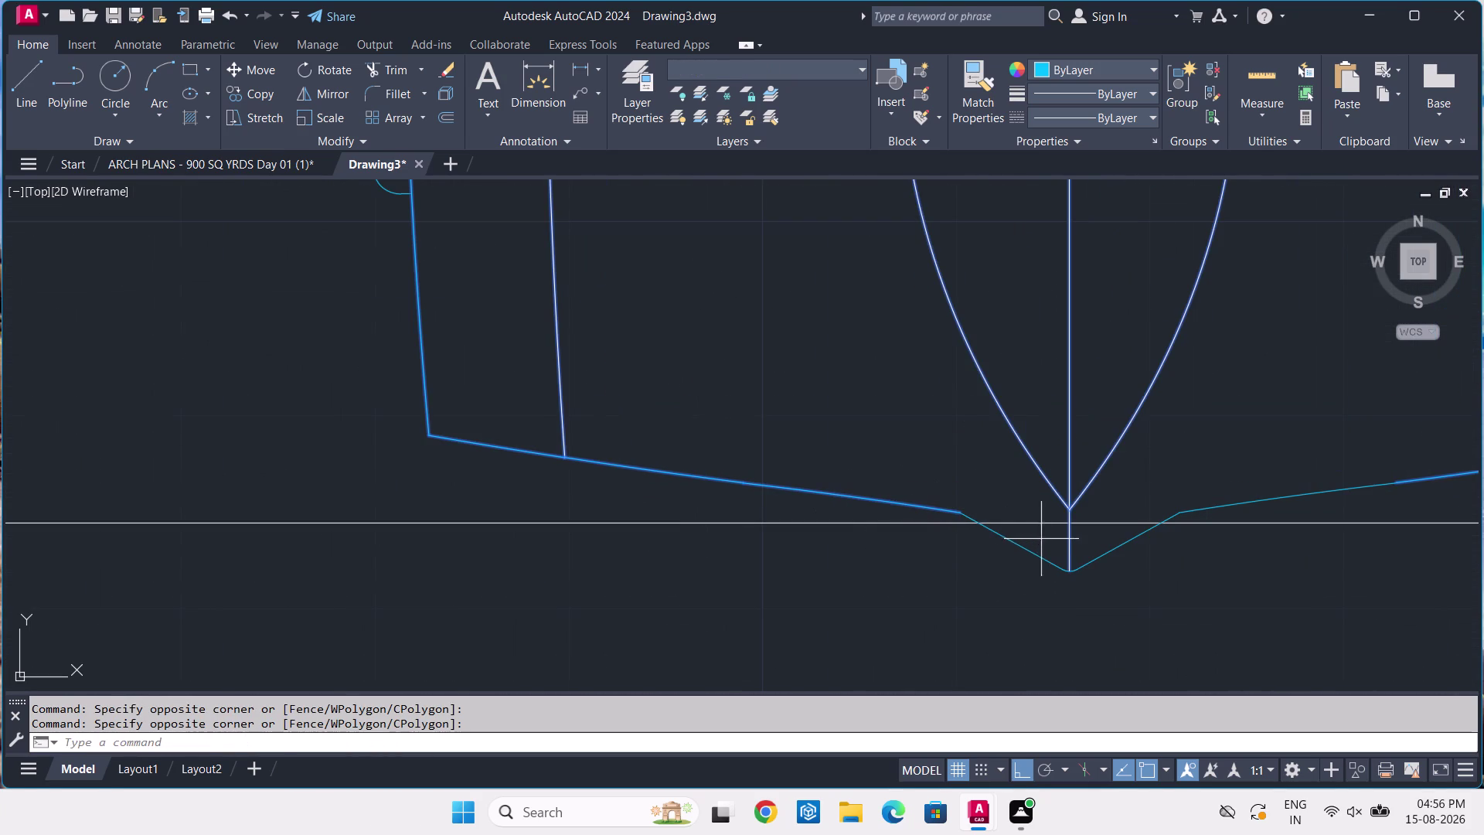
click(981, 576)
click(1152, 552)
click(914, 589)
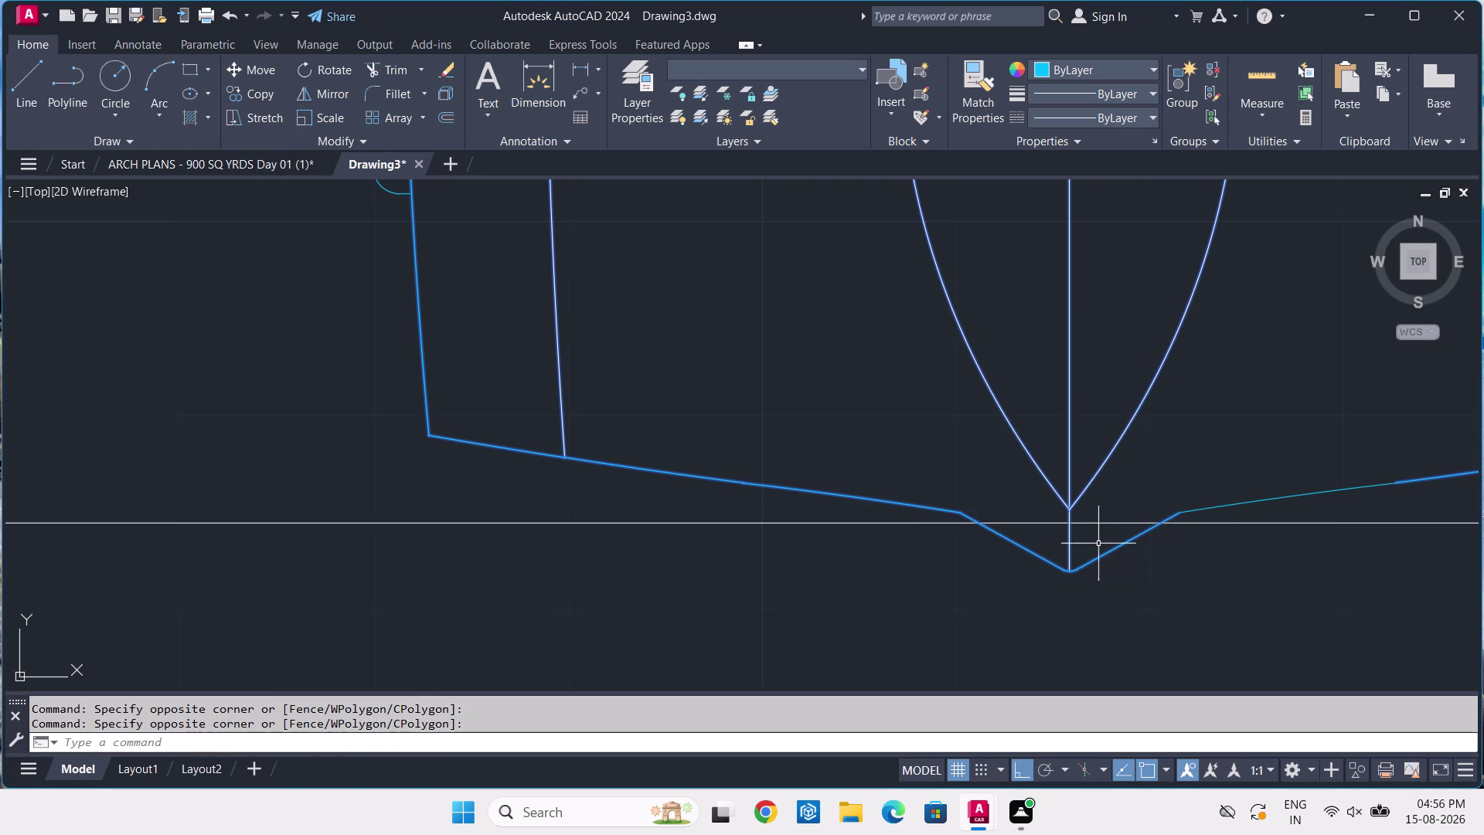
click(1333, 440)
click(1279, 511)
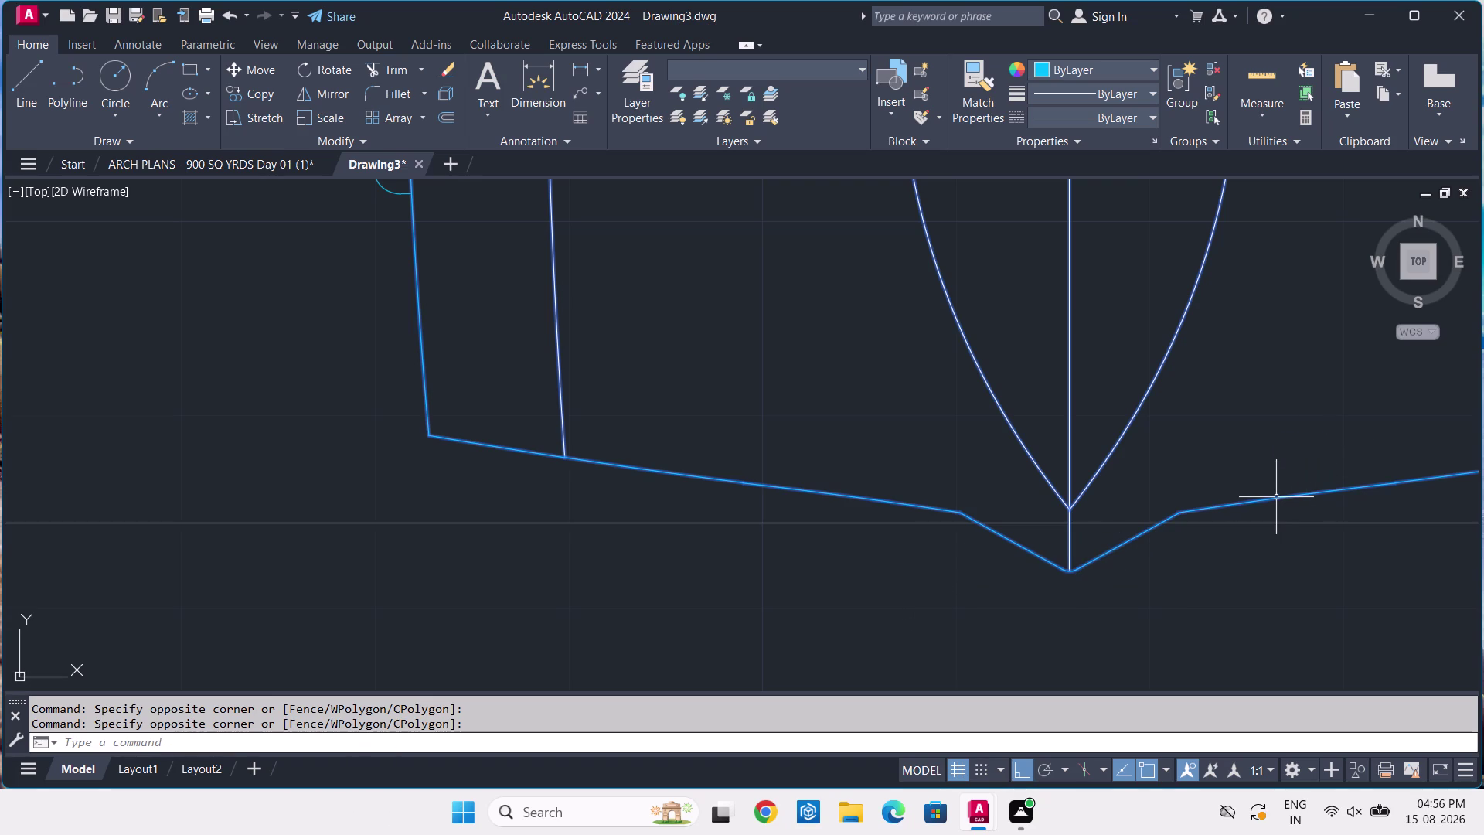
key(m)
key(space)
scroll(down, 3)
scroll(down, 3)
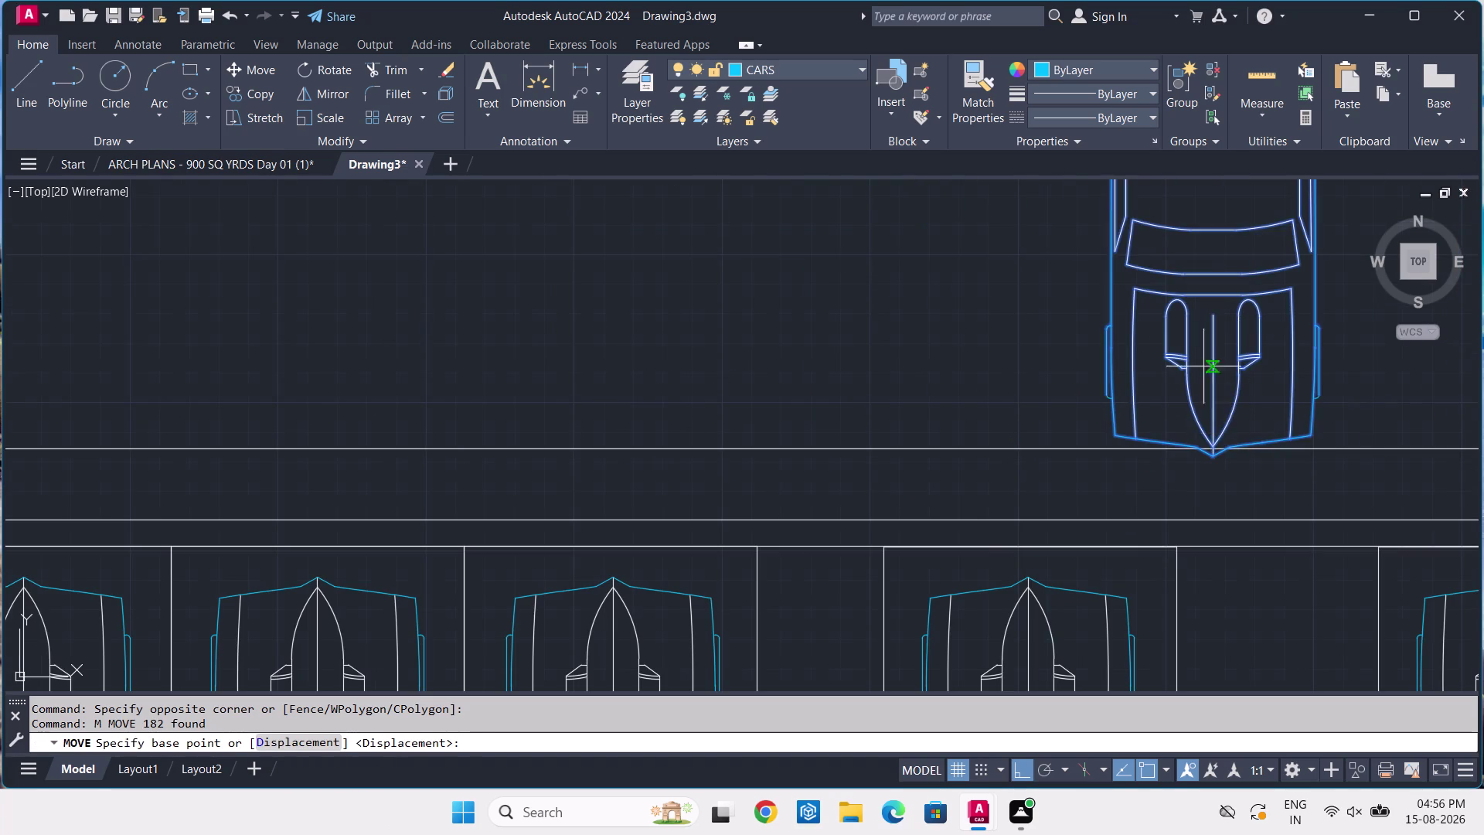
Move the car pair from a base point on the nose to a new position.
click(1200, 362)
middle_drag(1175, 275, 1049, 699)
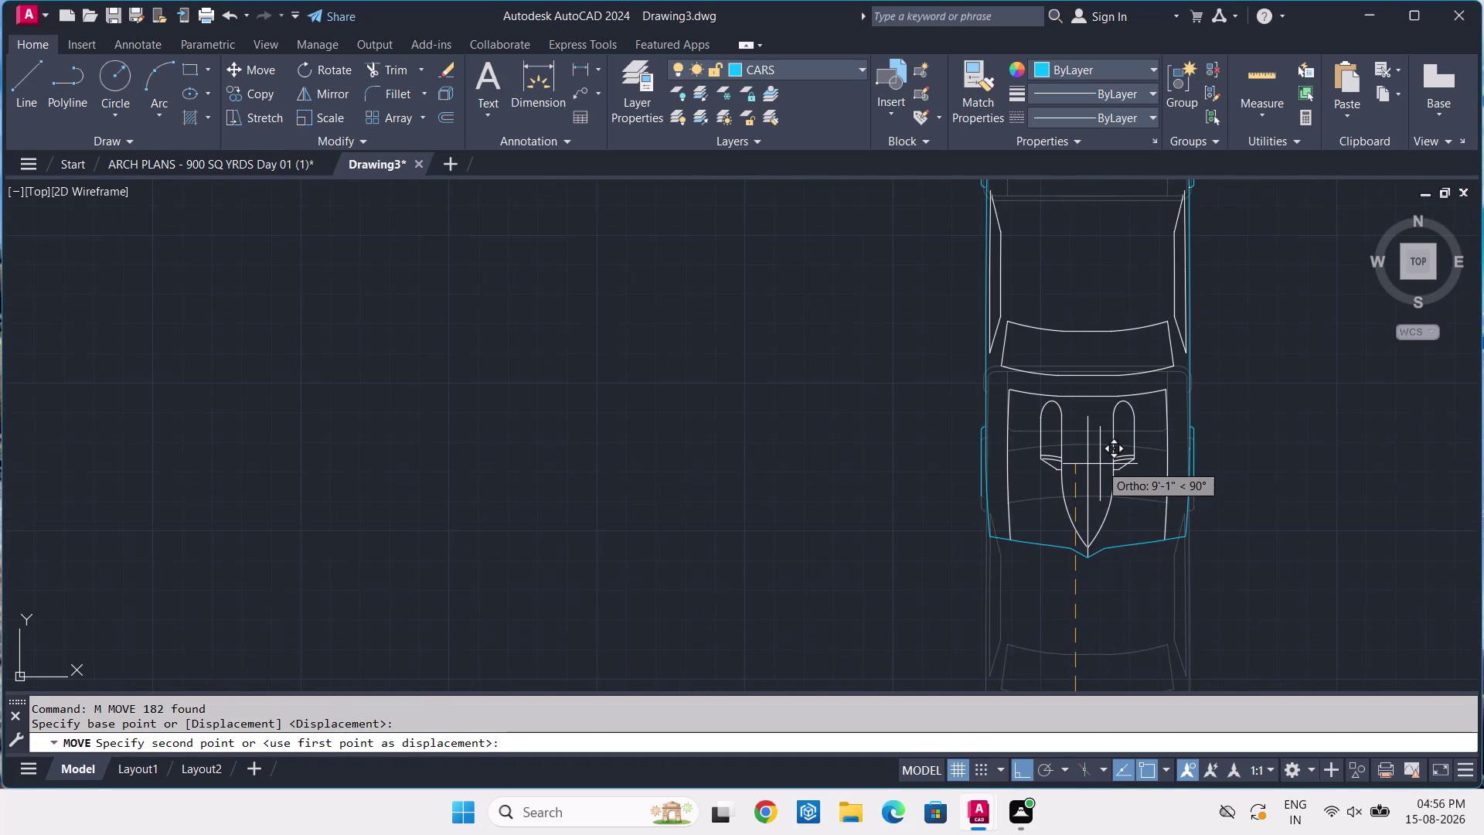
click(1099, 464)
scroll(down, 3)
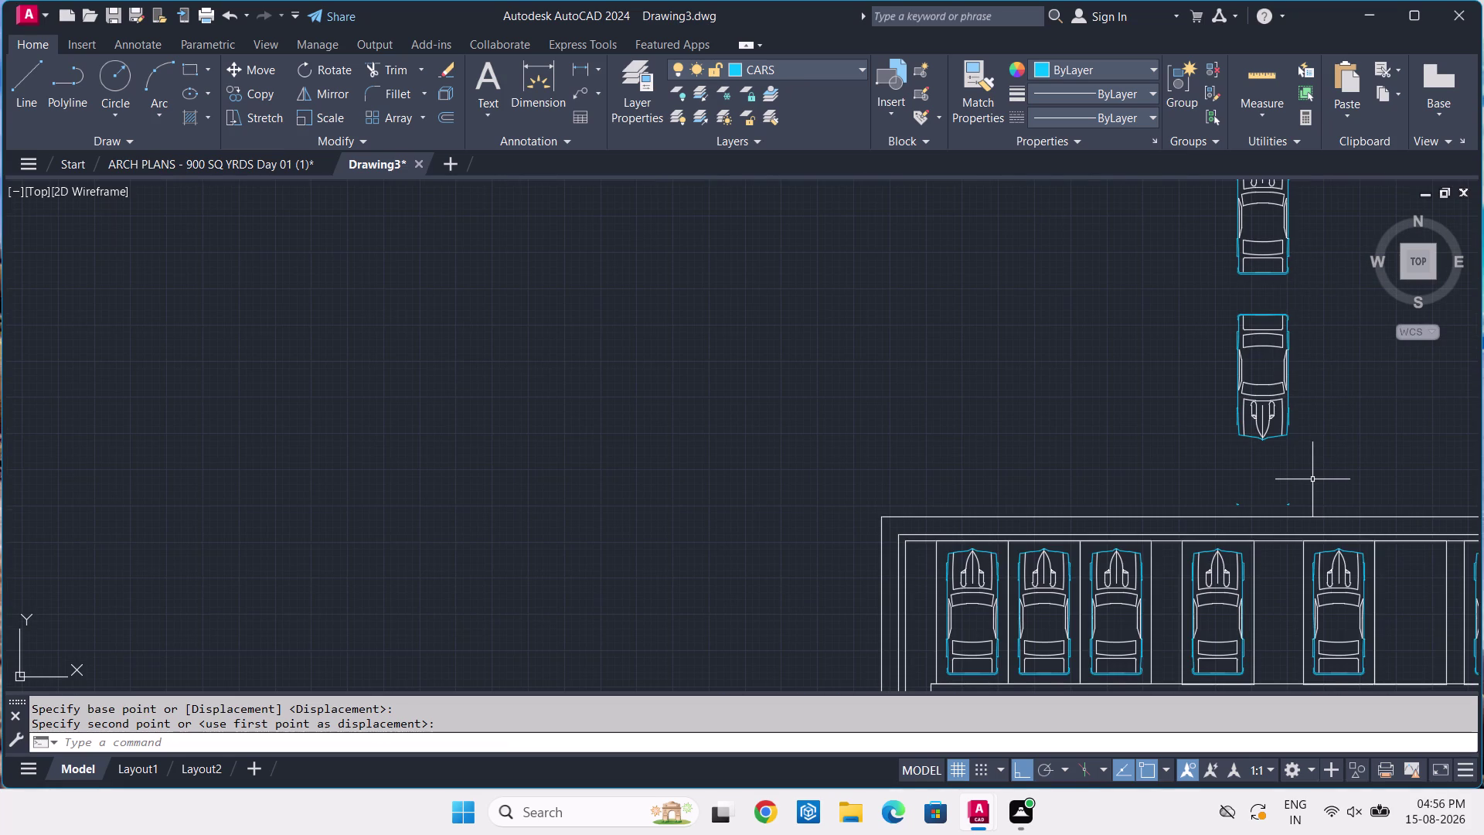
Undo the pair's move and the flipped copy, leaving only the spare car.
key(ctrl+z)
scroll(down, 3)
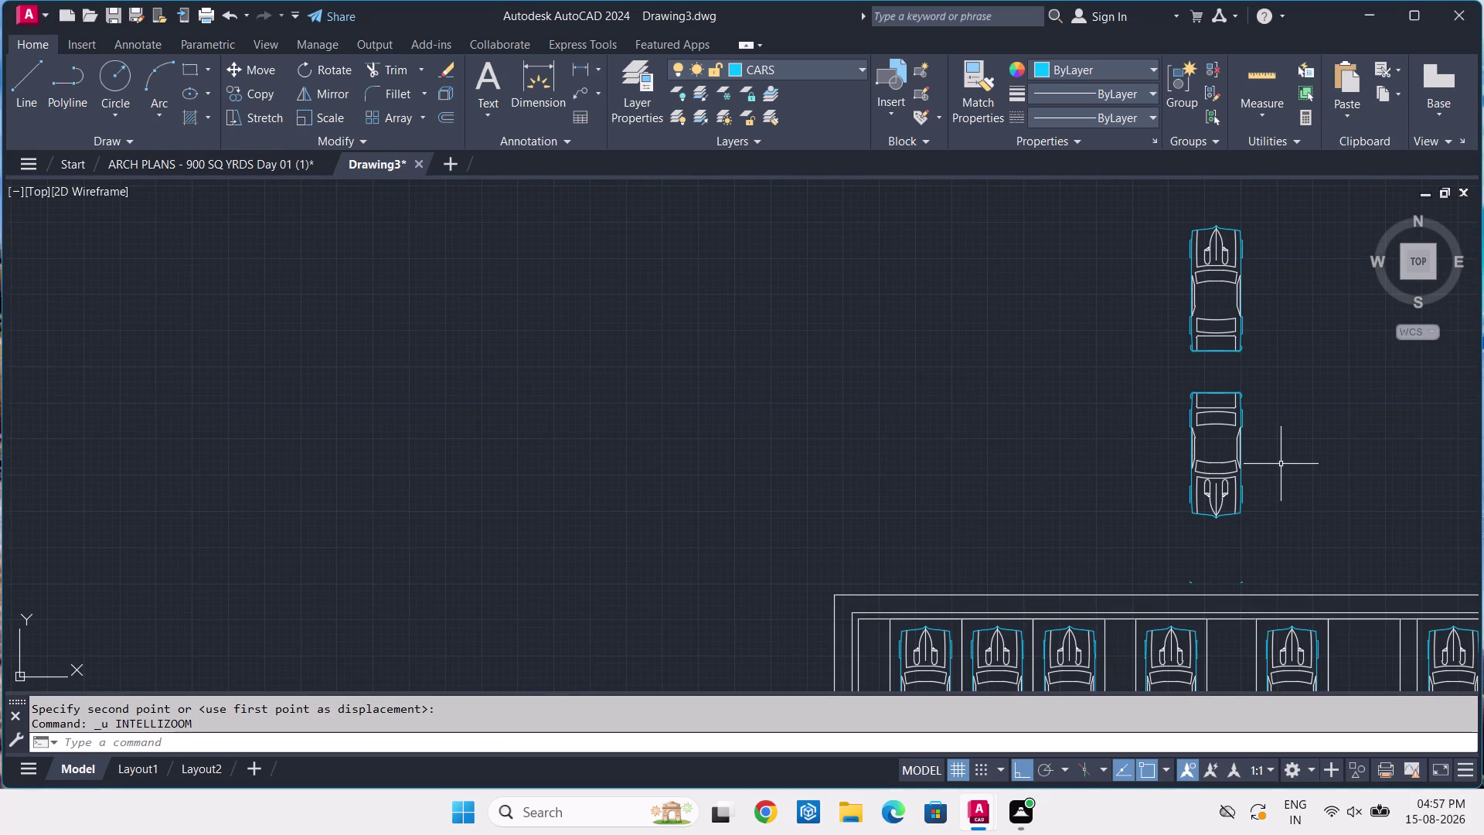
key(ctrl+z)
key(ctrl+z)
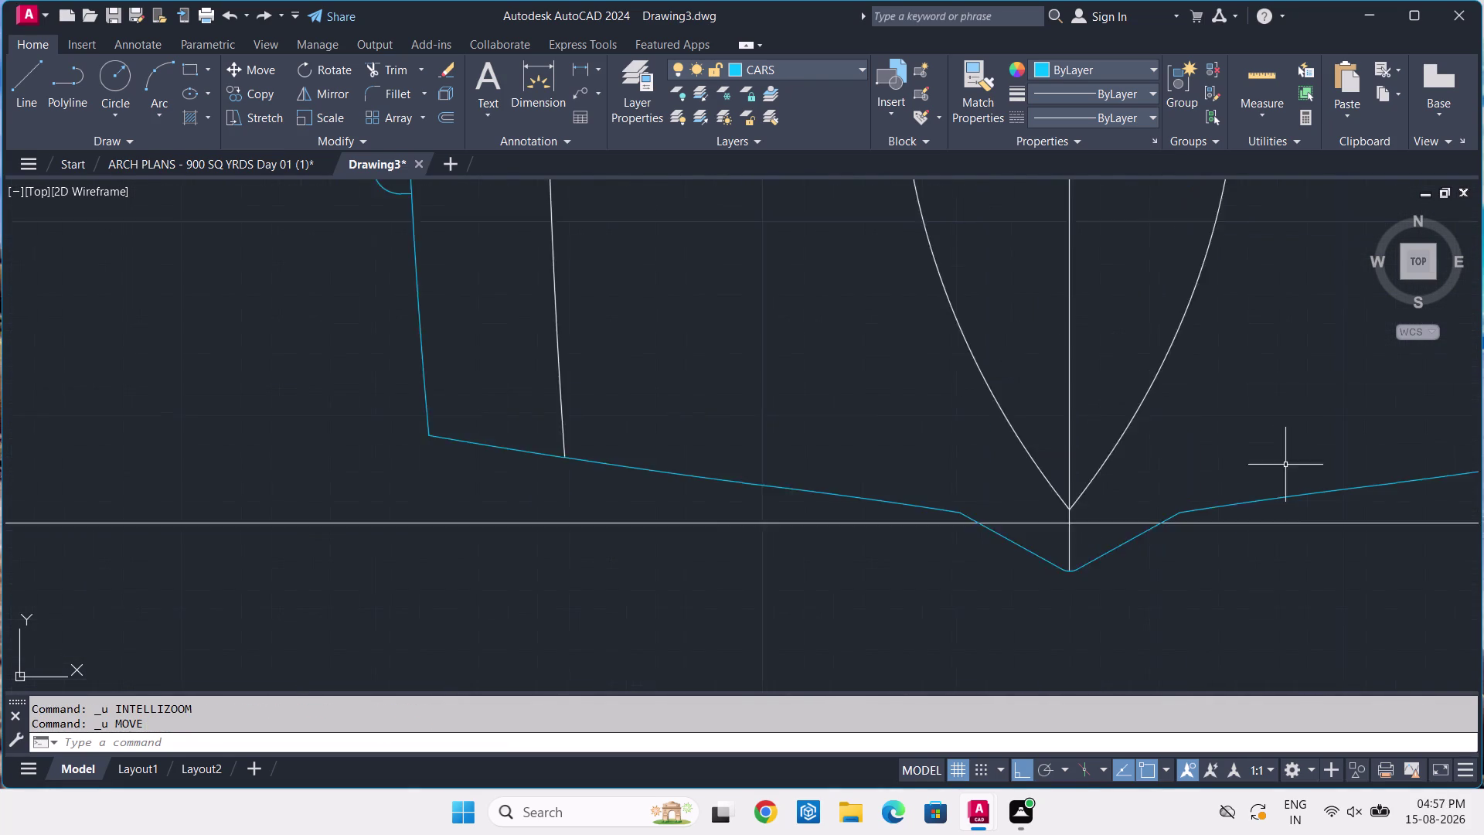
scroll(down, 3)
scroll(down, 3)
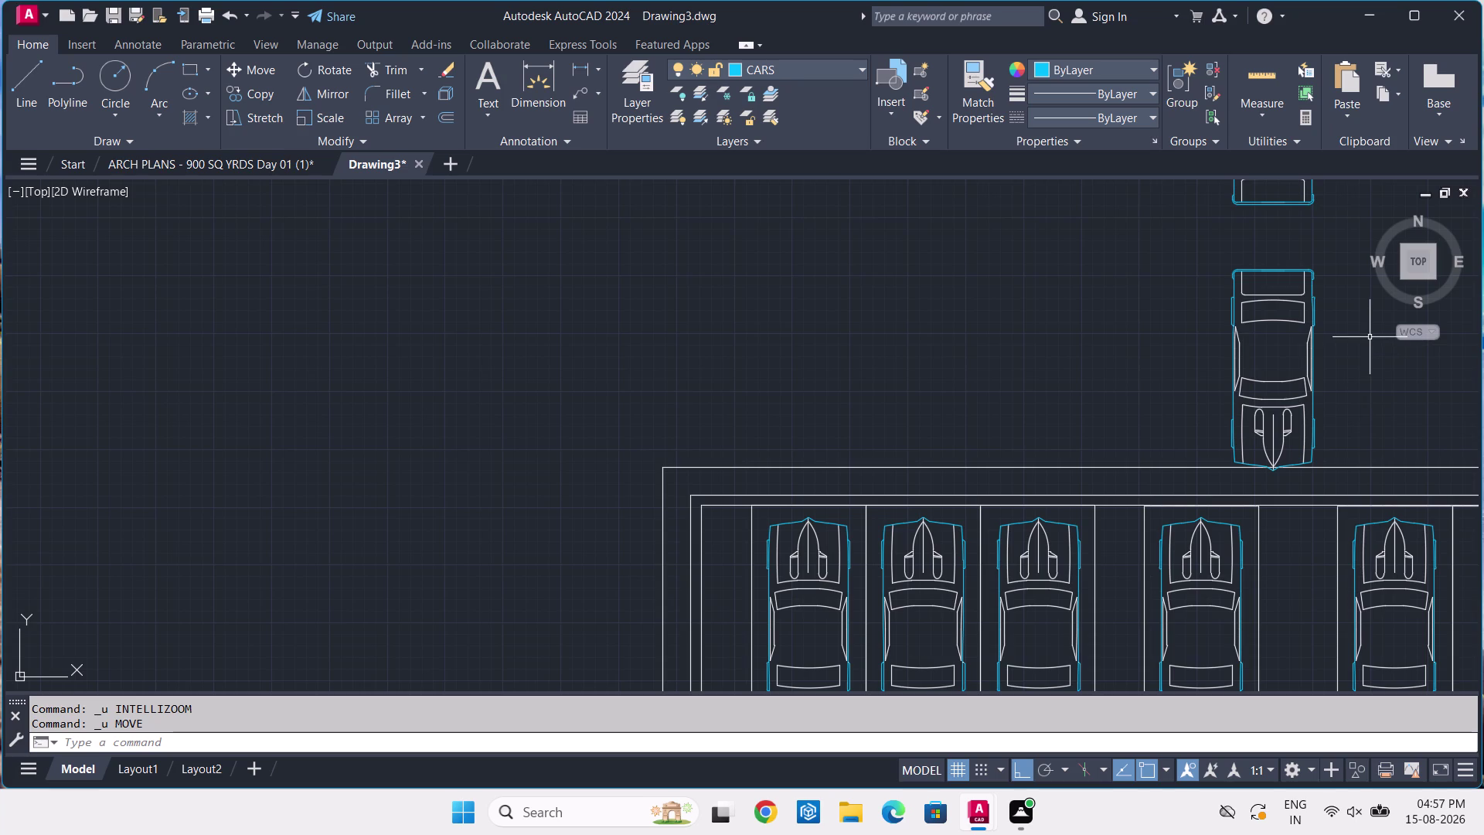
middle_drag(1369, 337, 1041, 488)
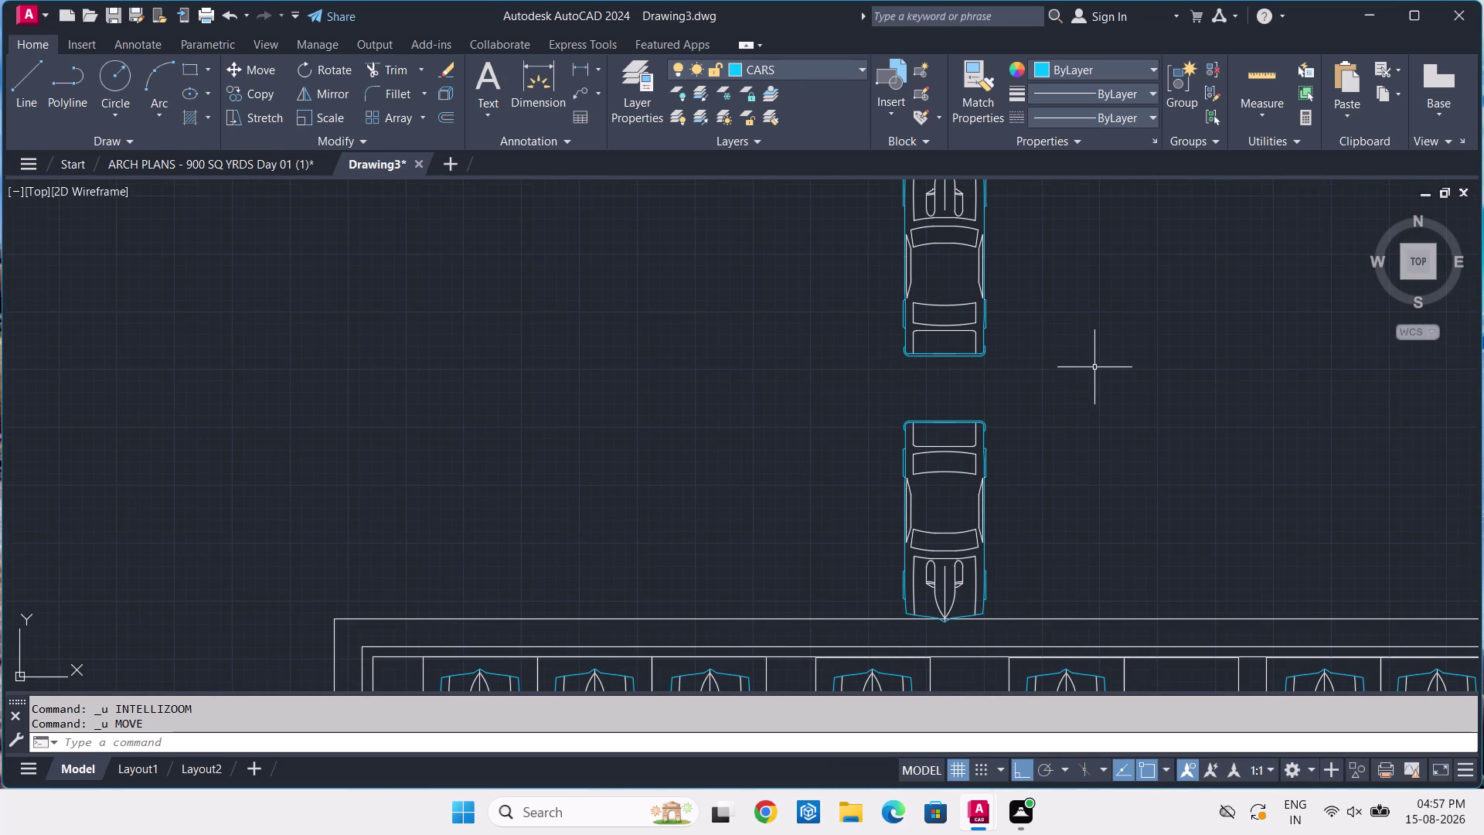
key(ctrl+z)
key(ctrl+z)
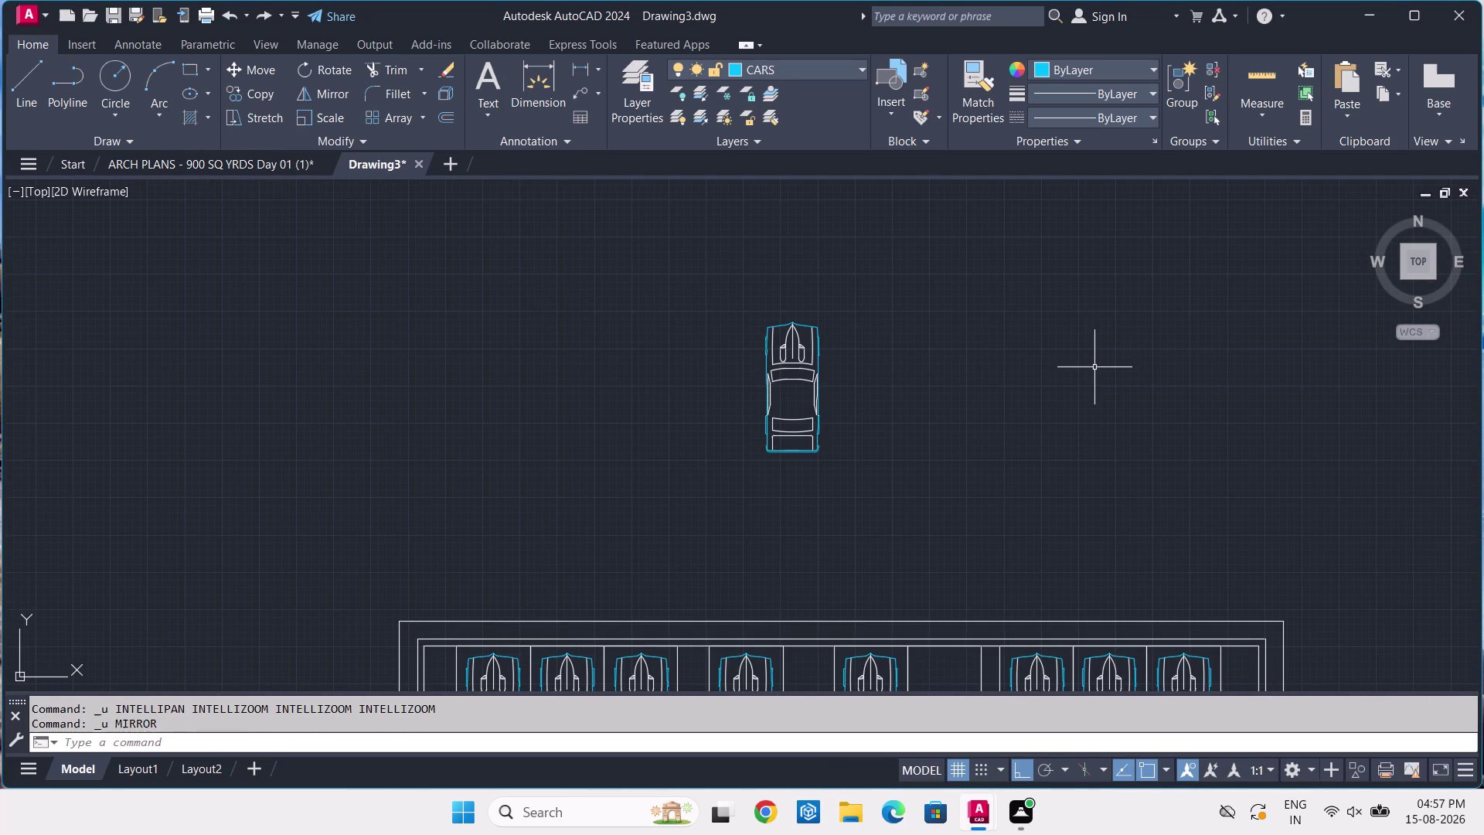
Move the spare car further upward with M.
click(897, 273)
click(677, 486)
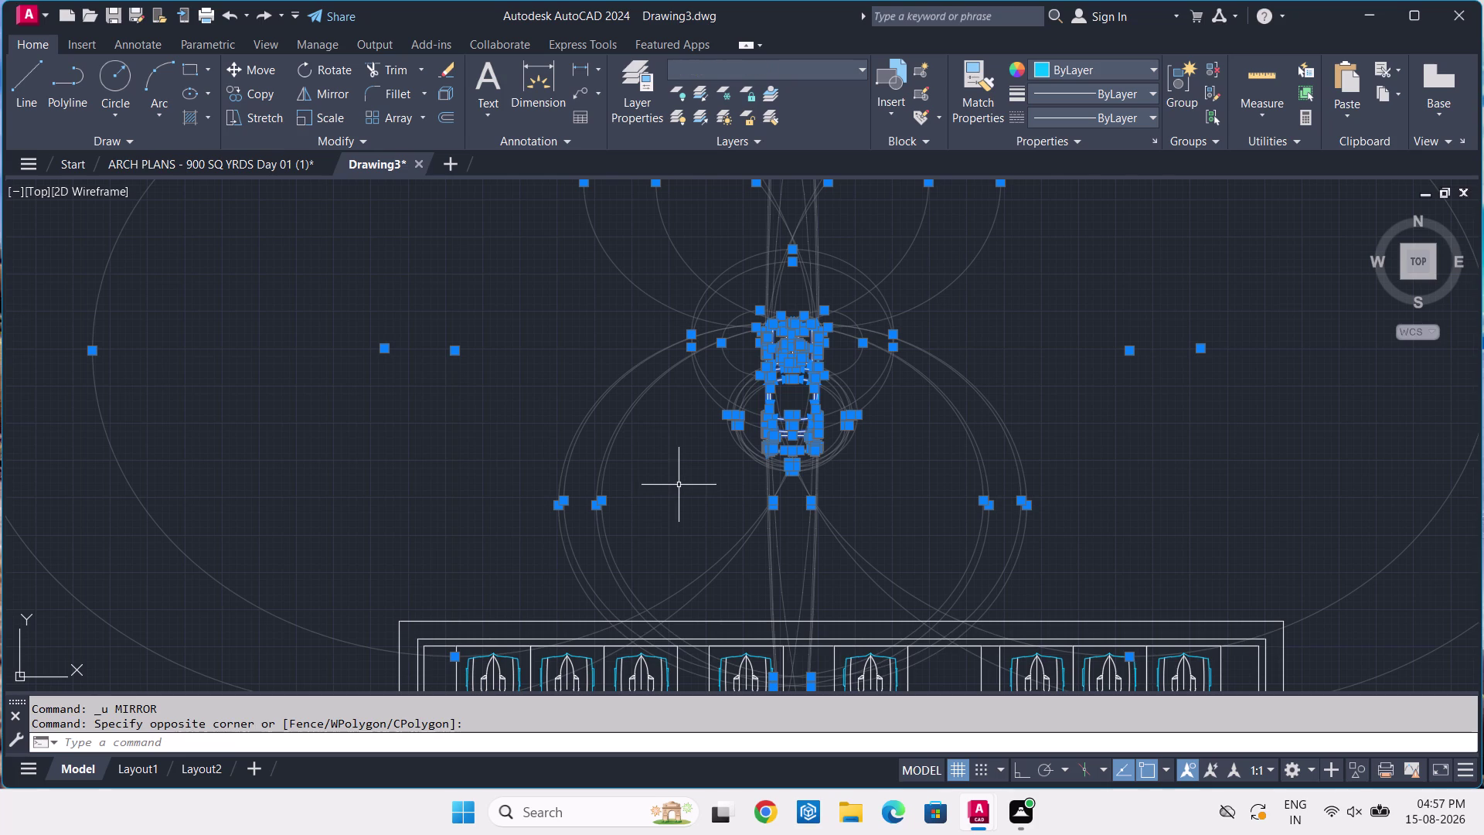
text(M)
key(space)
drag(772, 375, 775, 364)
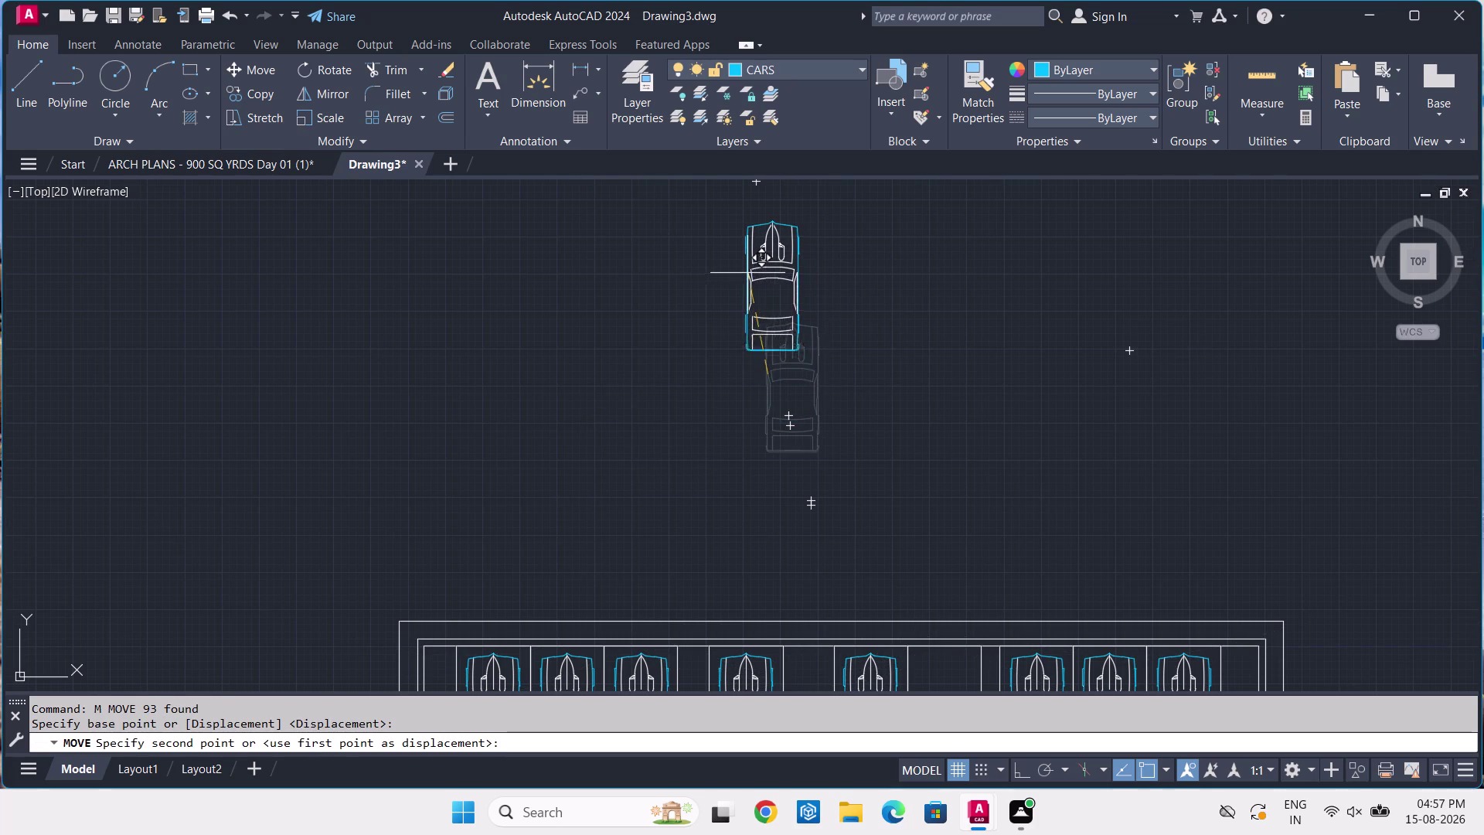
click(749, 244)
Mirror the moved car about a horizontal axis just below it, keeping the original.
click(831, 182)
click(613, 411)
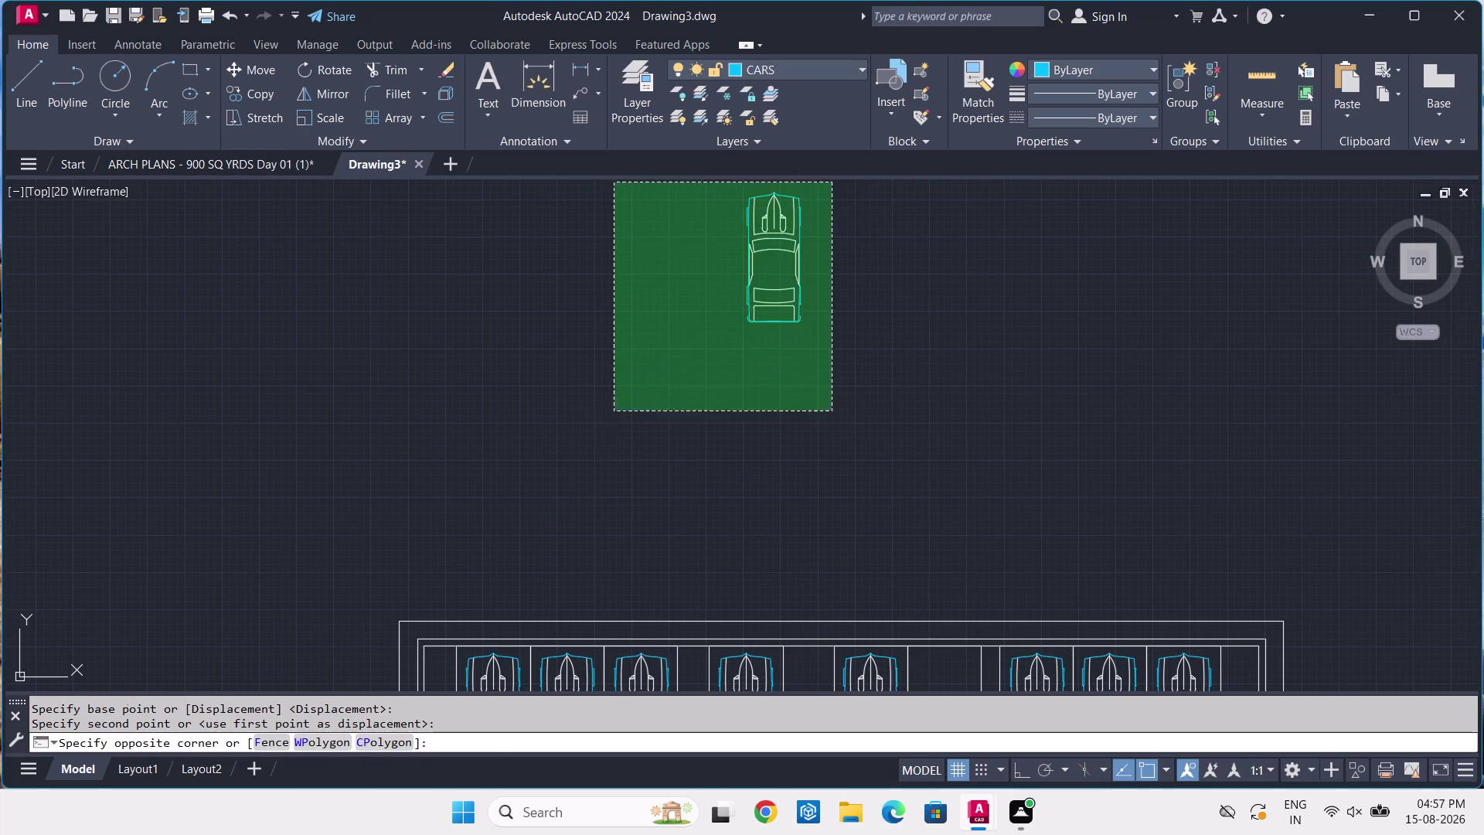
text(MI)
key(space)
key(space)
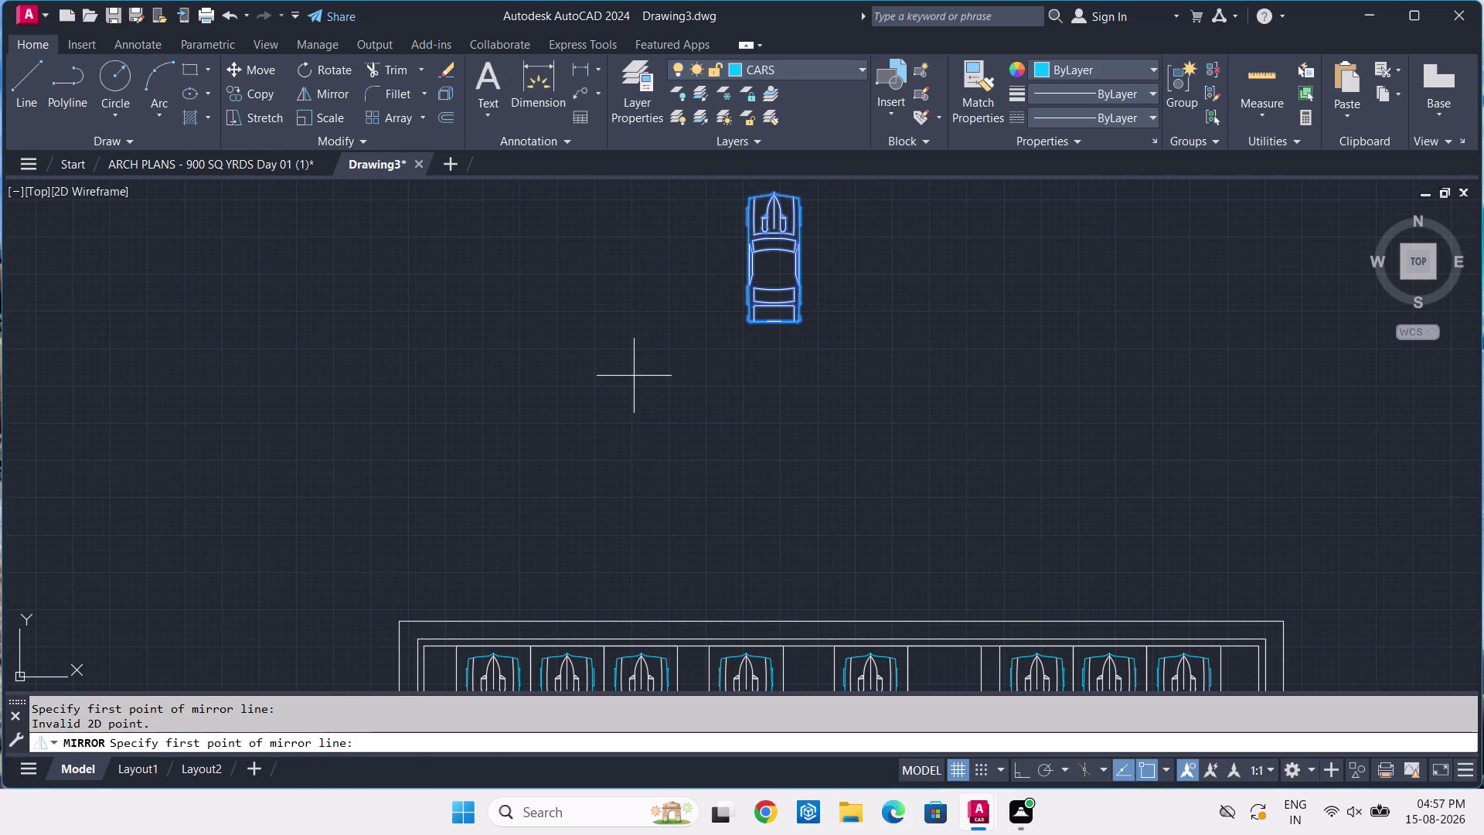
click(704, 330)
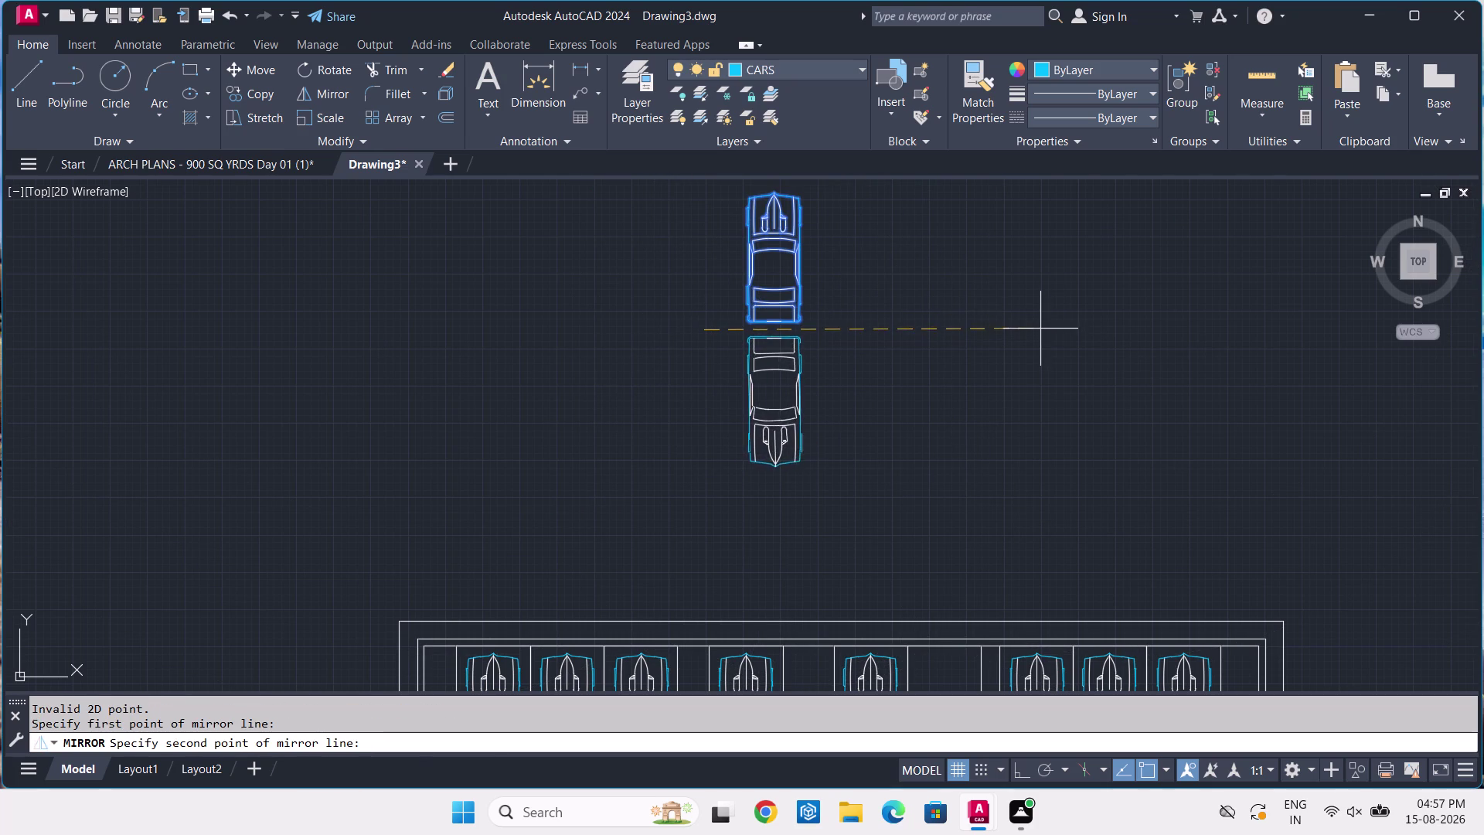
key(F8)
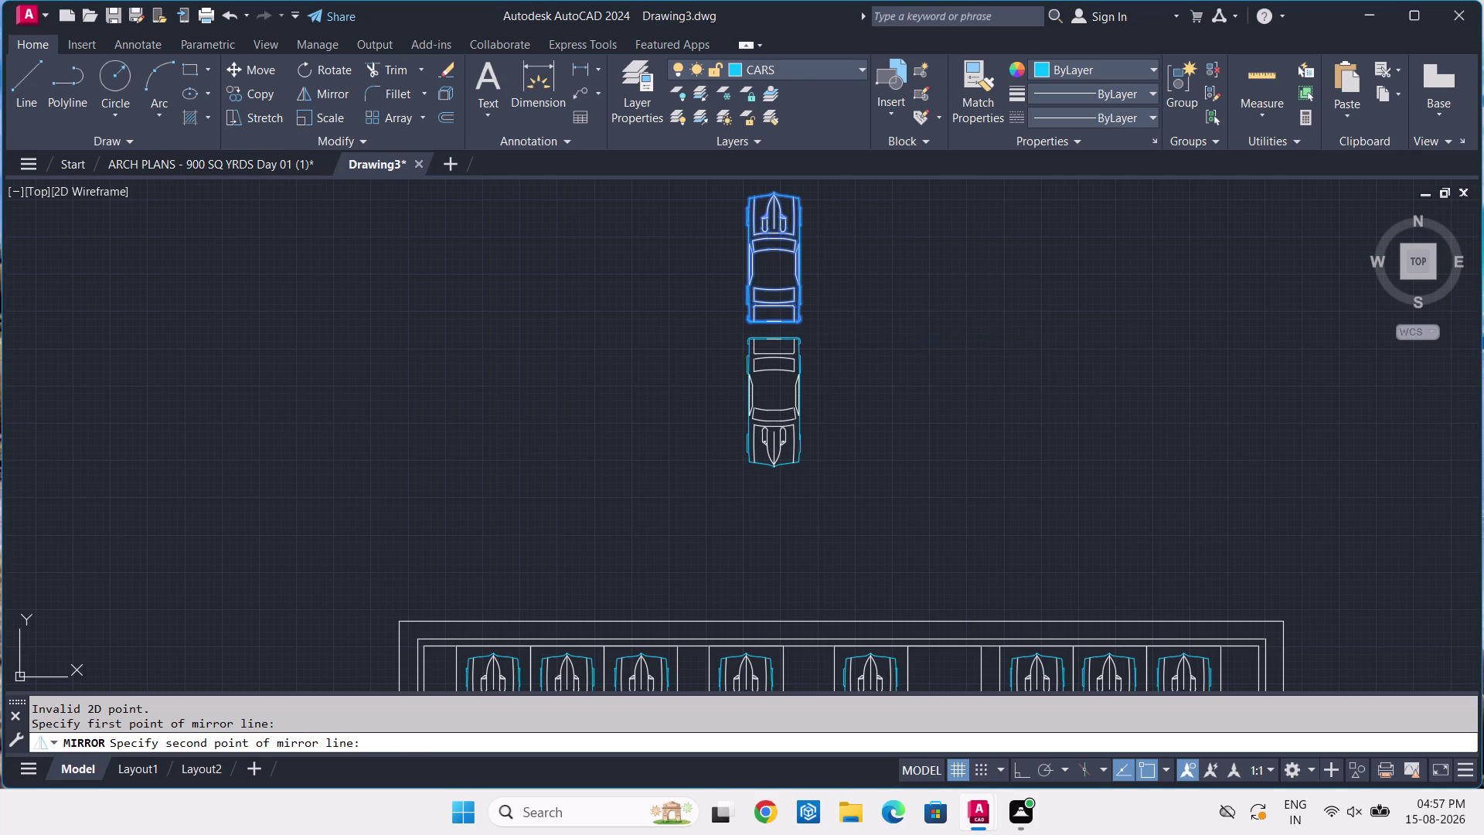
click(1041, 323)
key(Return)
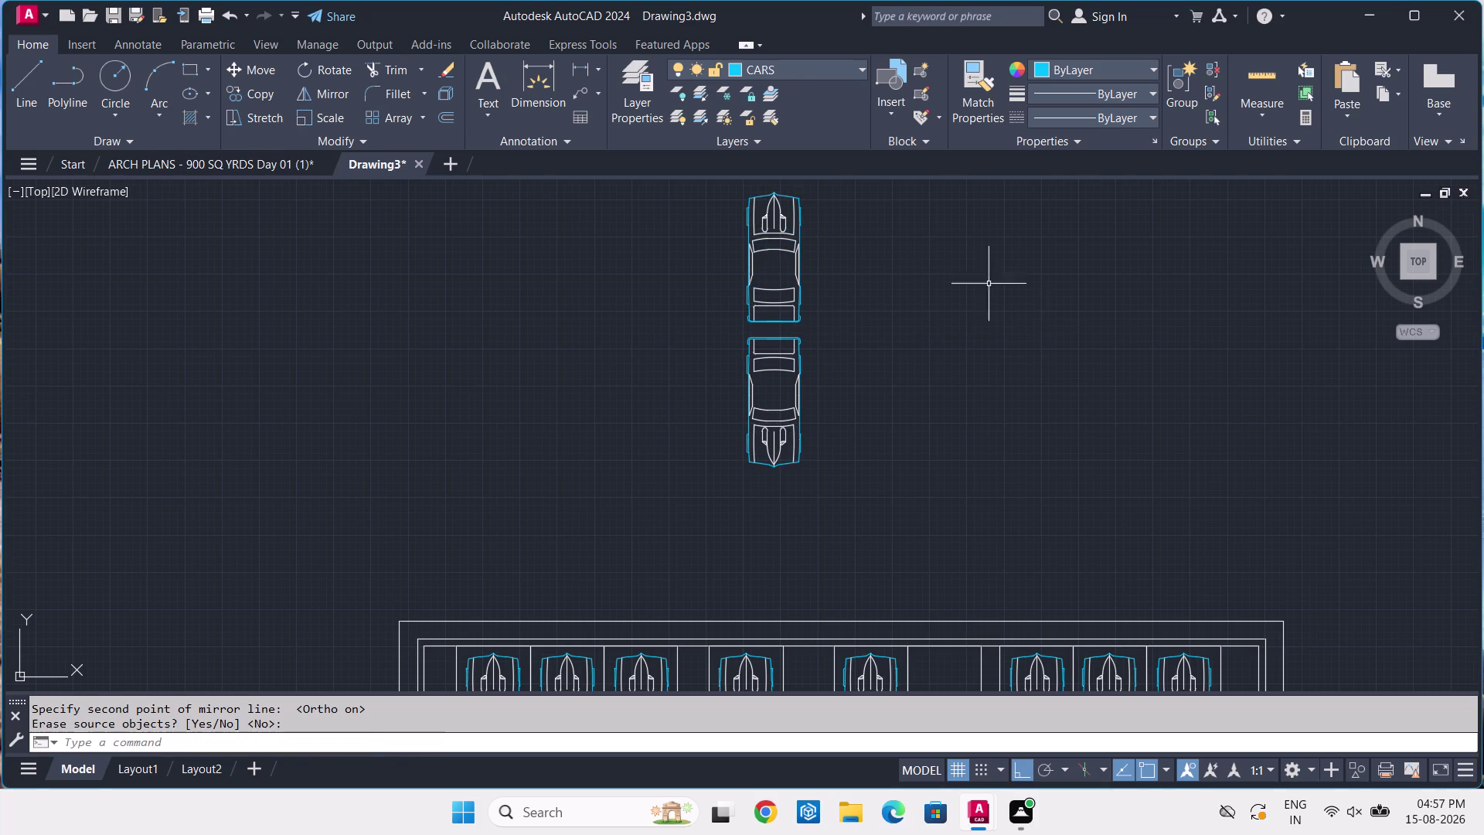
Pan down and window-select the new back-to-back car pair.
click(859, 171)
middle_drag(853, 293, 828, 538)
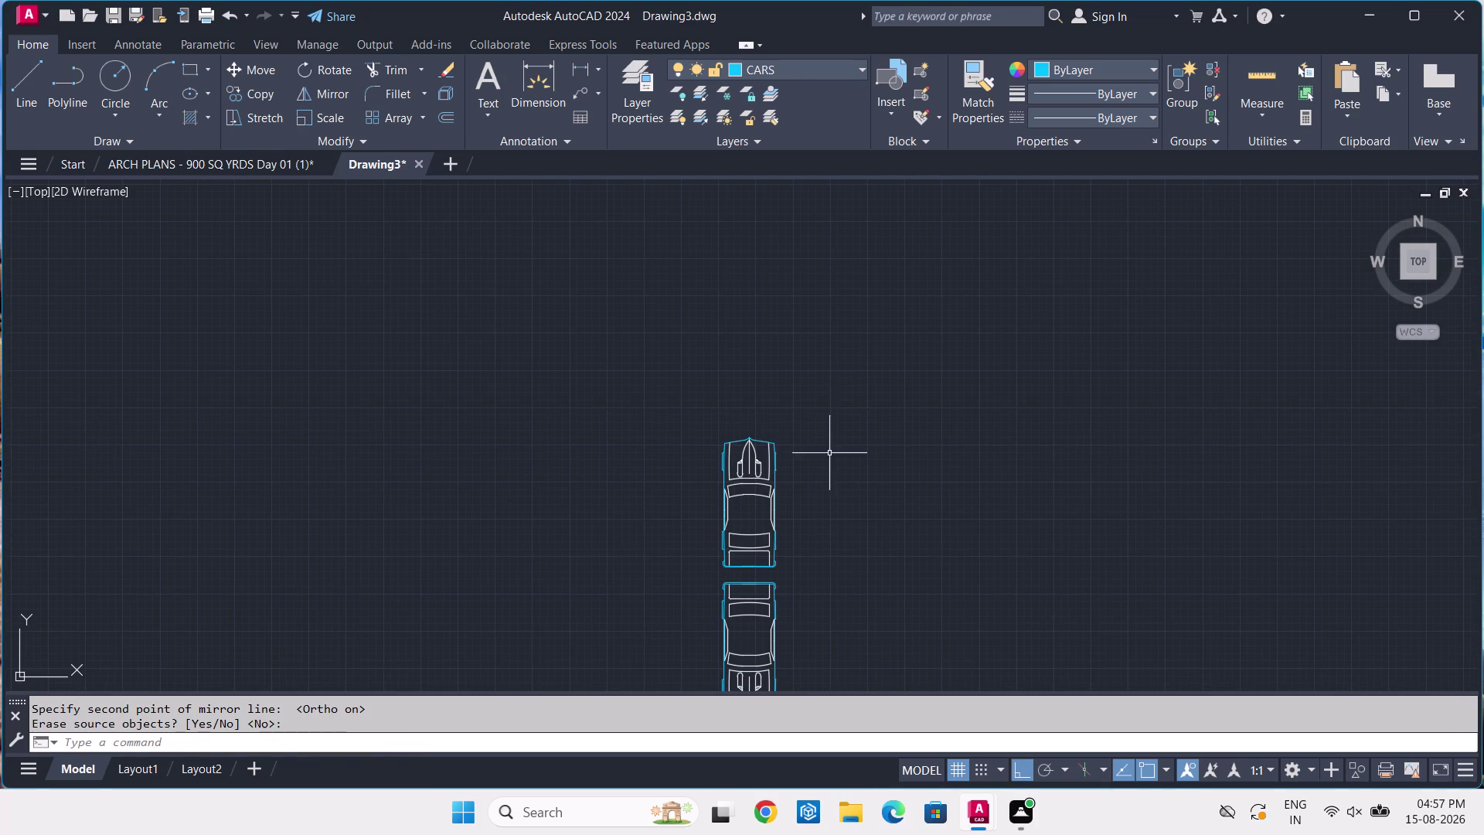
click(835, 411)
click(626, 578)
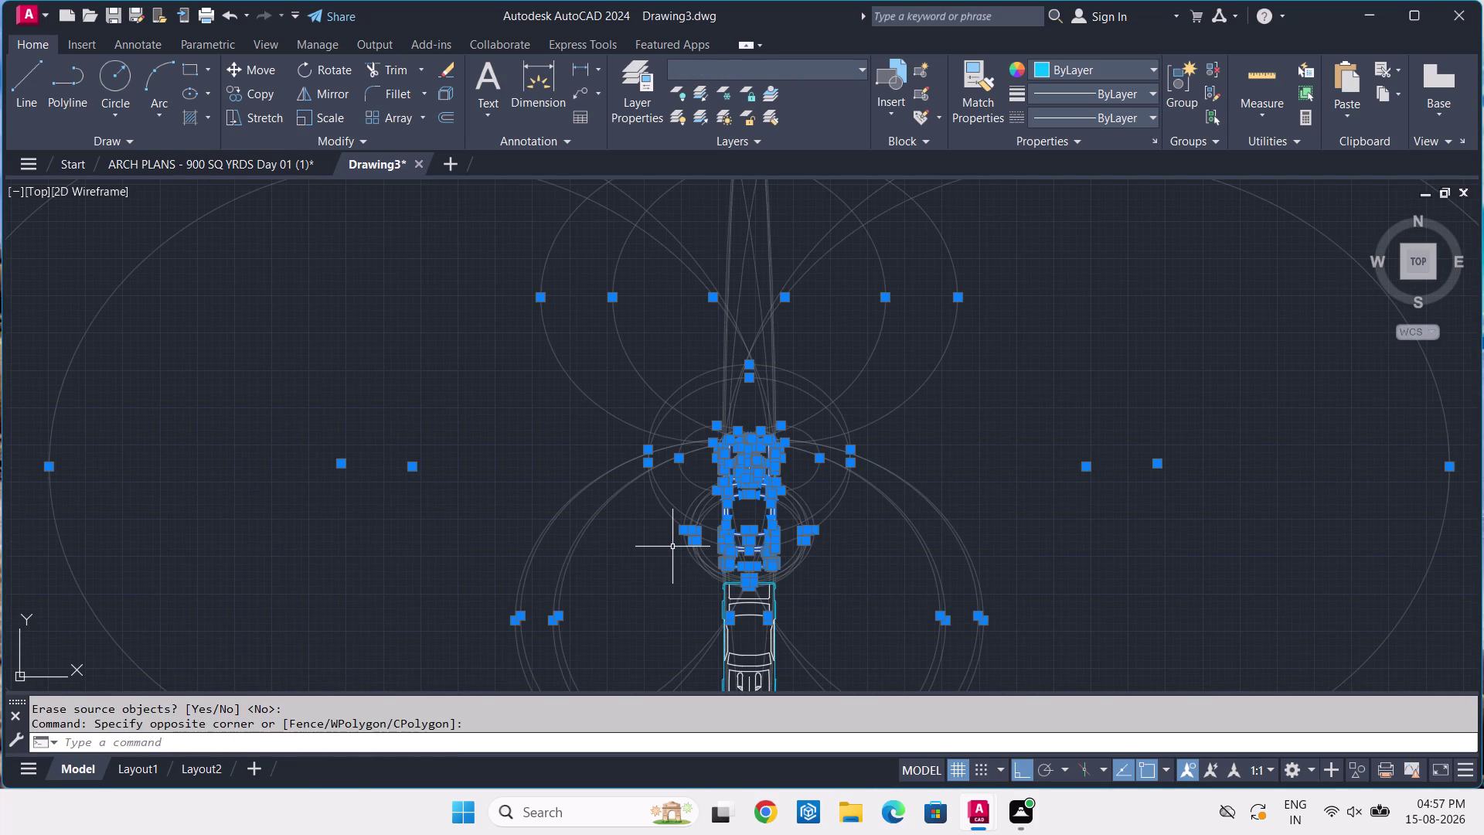
Erase the selected mirrored spare car and recentre the parking plan.
key(Delete)
scroll(down, 3)
middle_drag(757, 538, 875, 303)
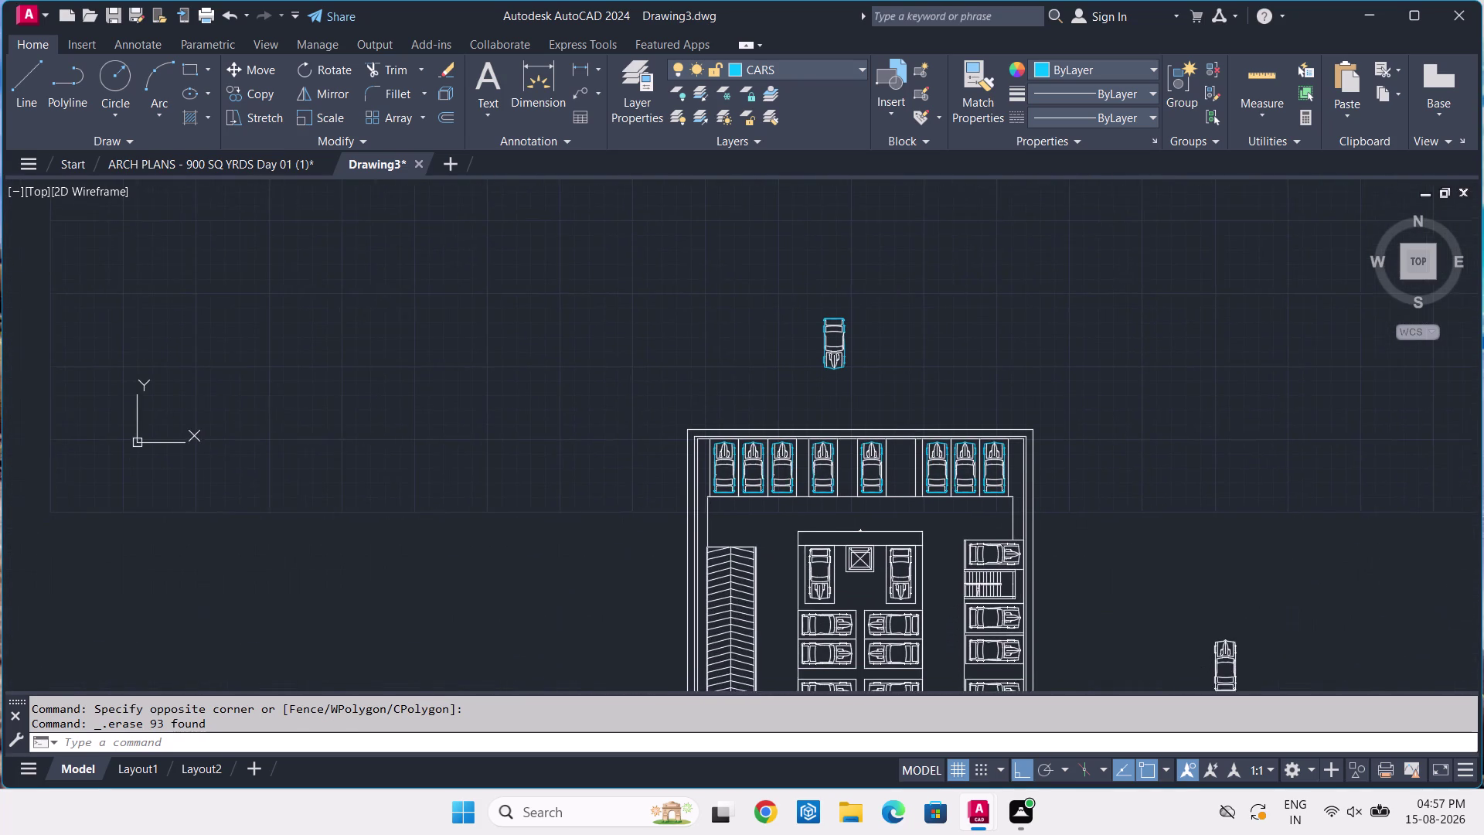
middle_drag(875, 303, 880, 297)
middle_drag(940, 577, 946, 466)
scroll(up, 3)
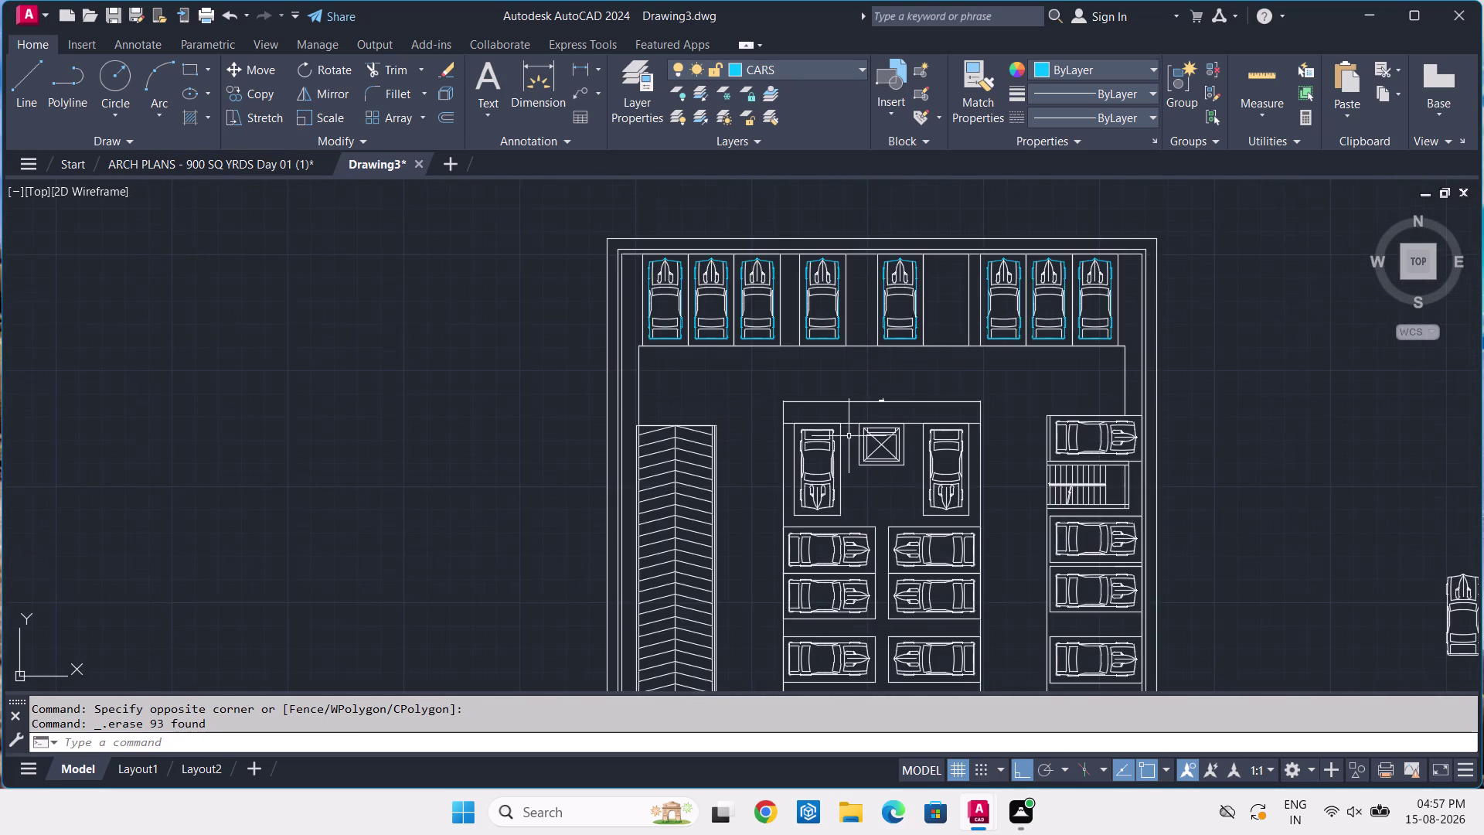
Delete the two white cars in the central block's upper bays.
click(814, 441)
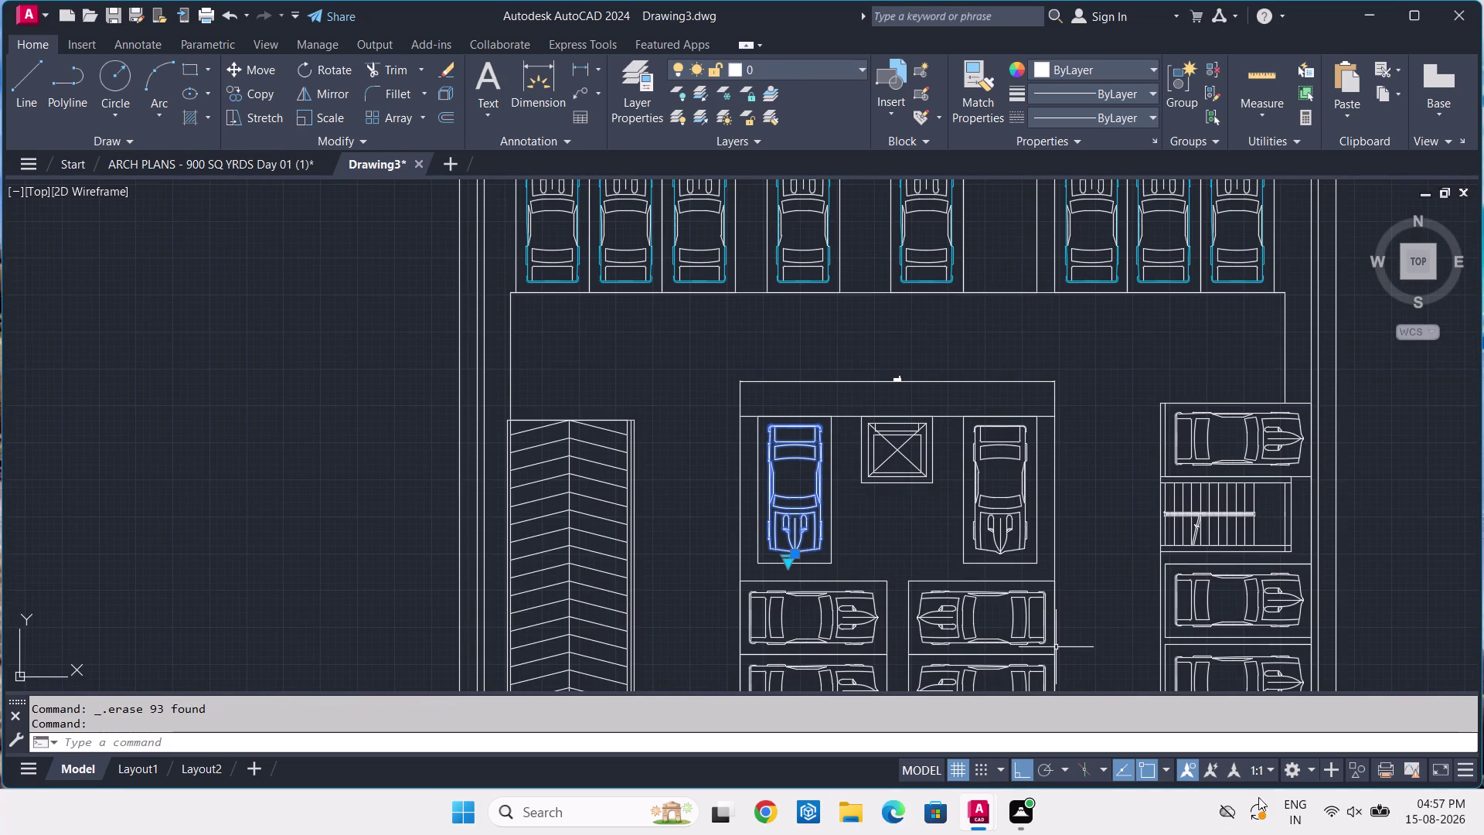
click(999, 466)
click(986, 517)
scroll(down, 3)
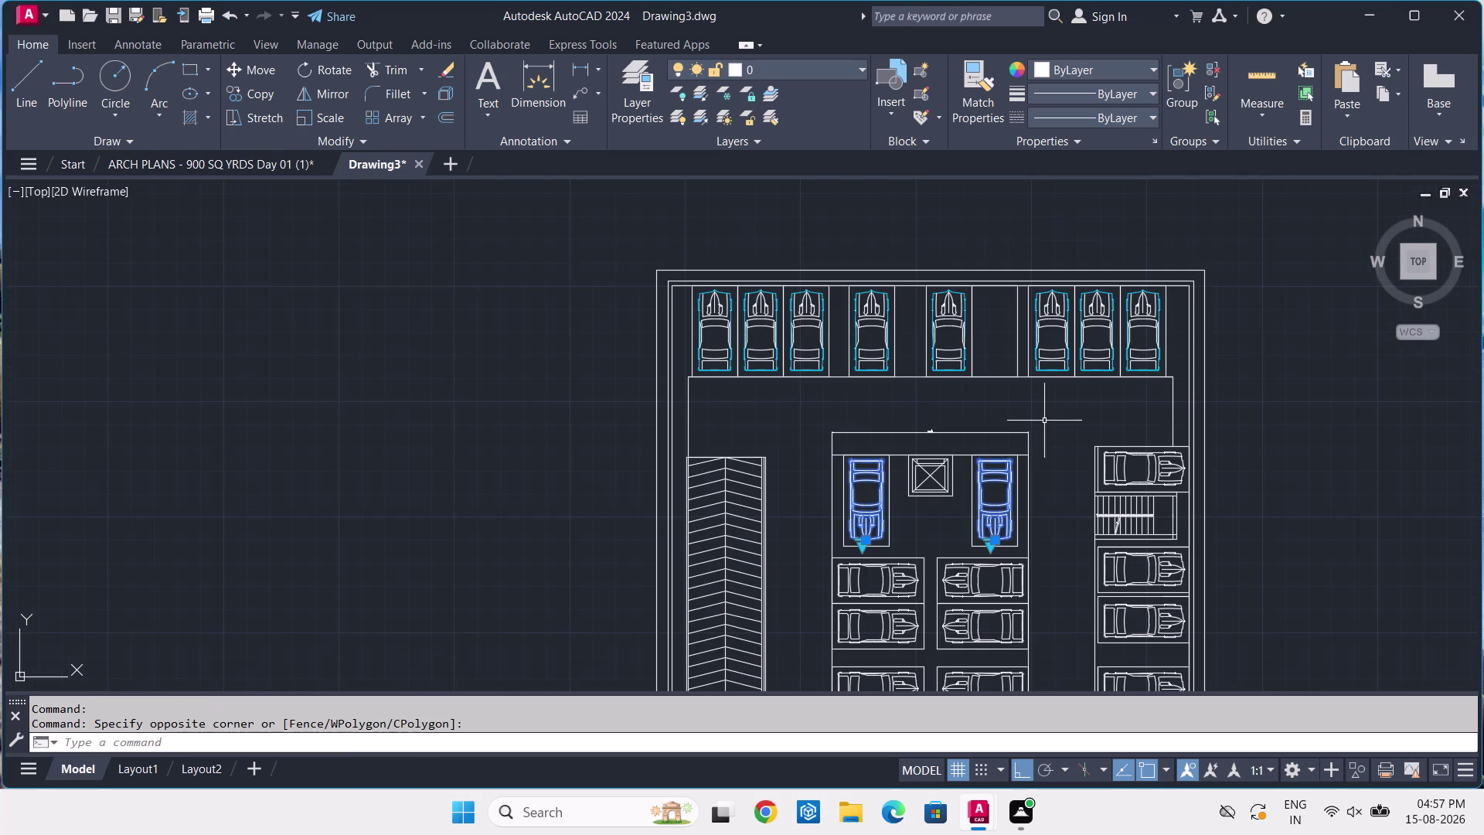
scroll(down, 3)
key(Delete)
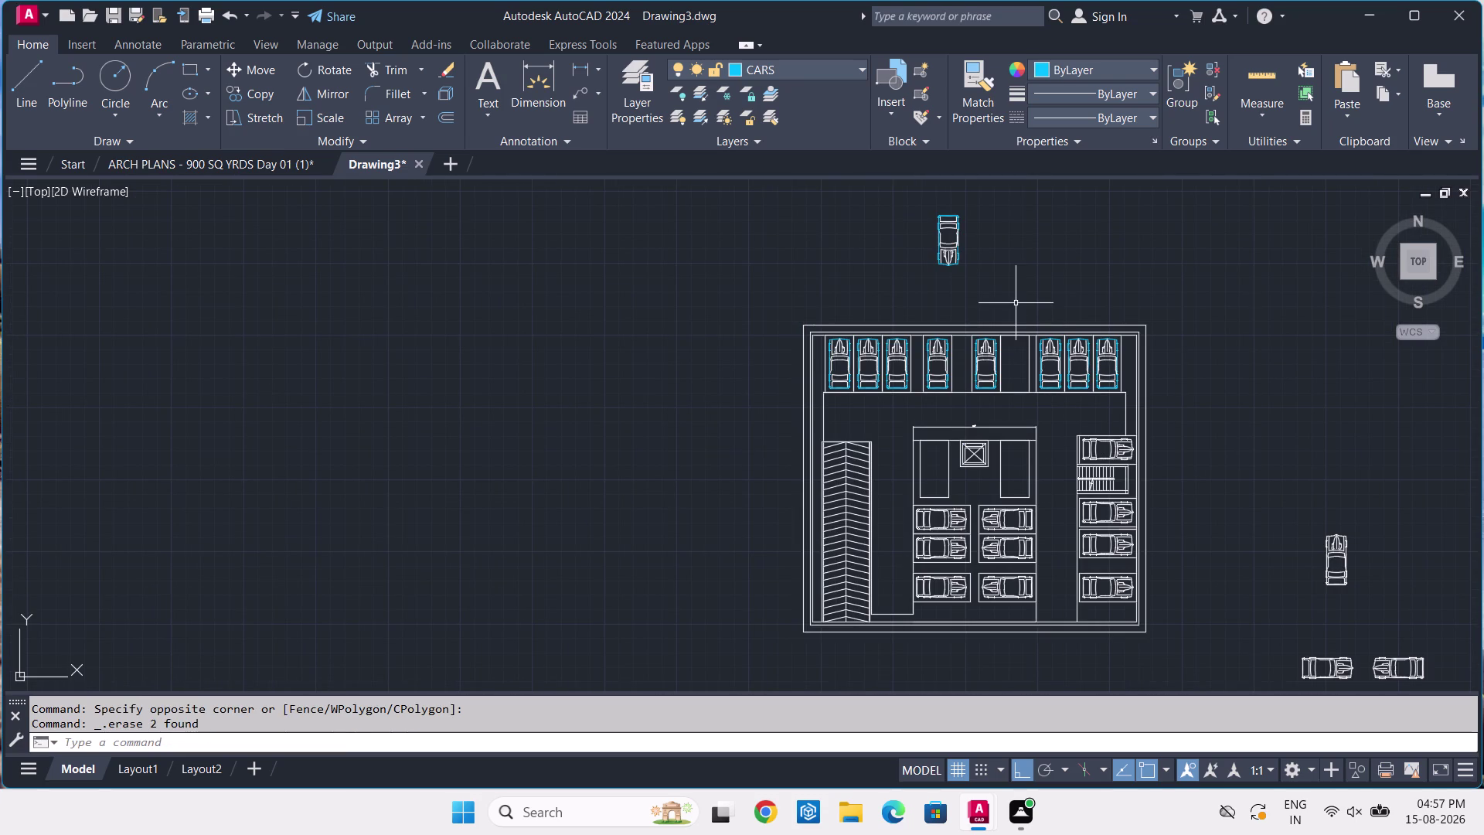
scroll(up, 3)
middle_drag(1017, 261, 1036, 326)
middle_drag(963, 224, 952, 305)
scroll(up, 3)
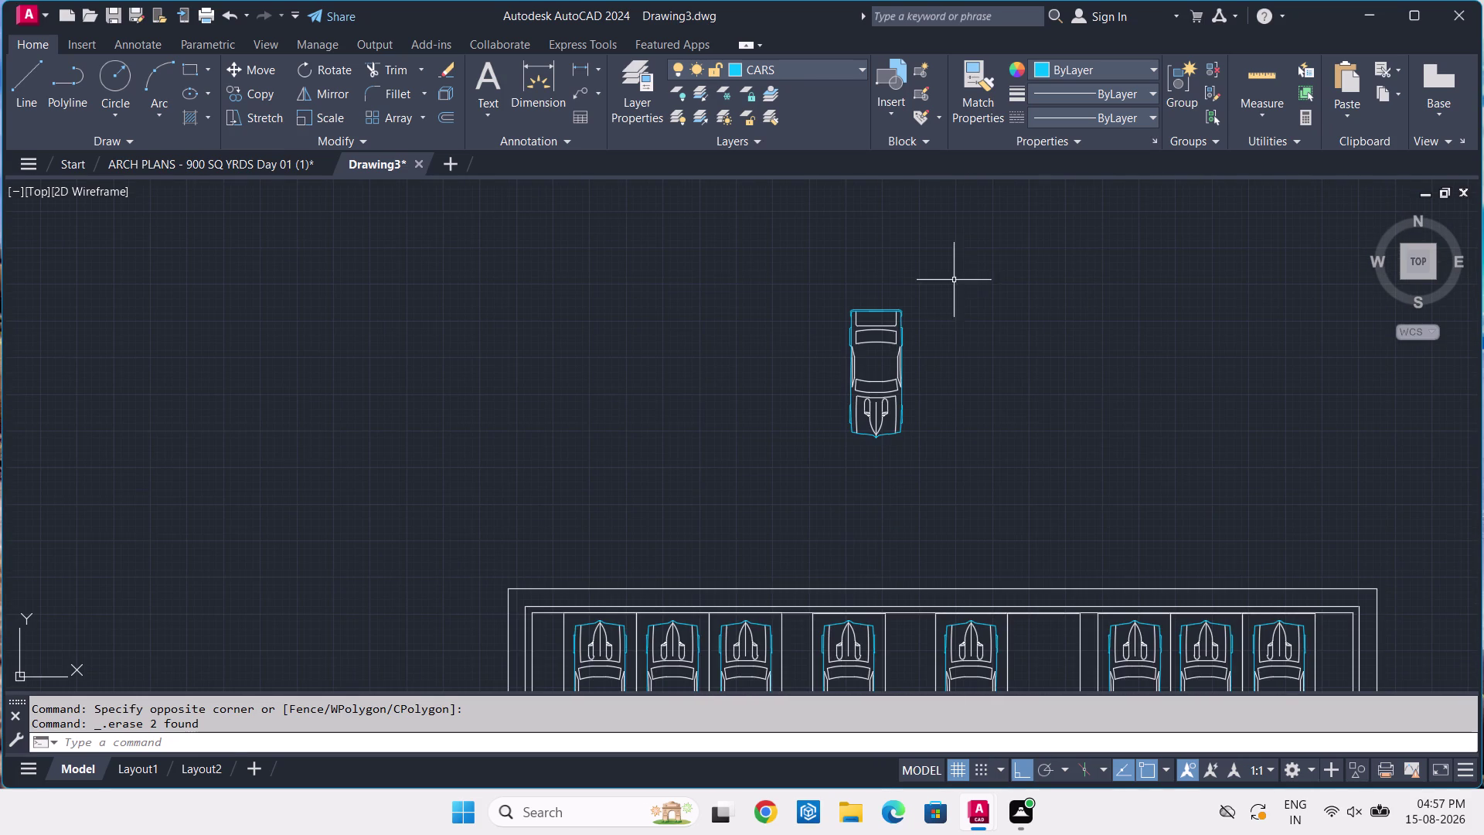
Try rotating the stray cyan car a quarter turn, then undo it.
click(973, 272)
click(771, 484)
text(M)
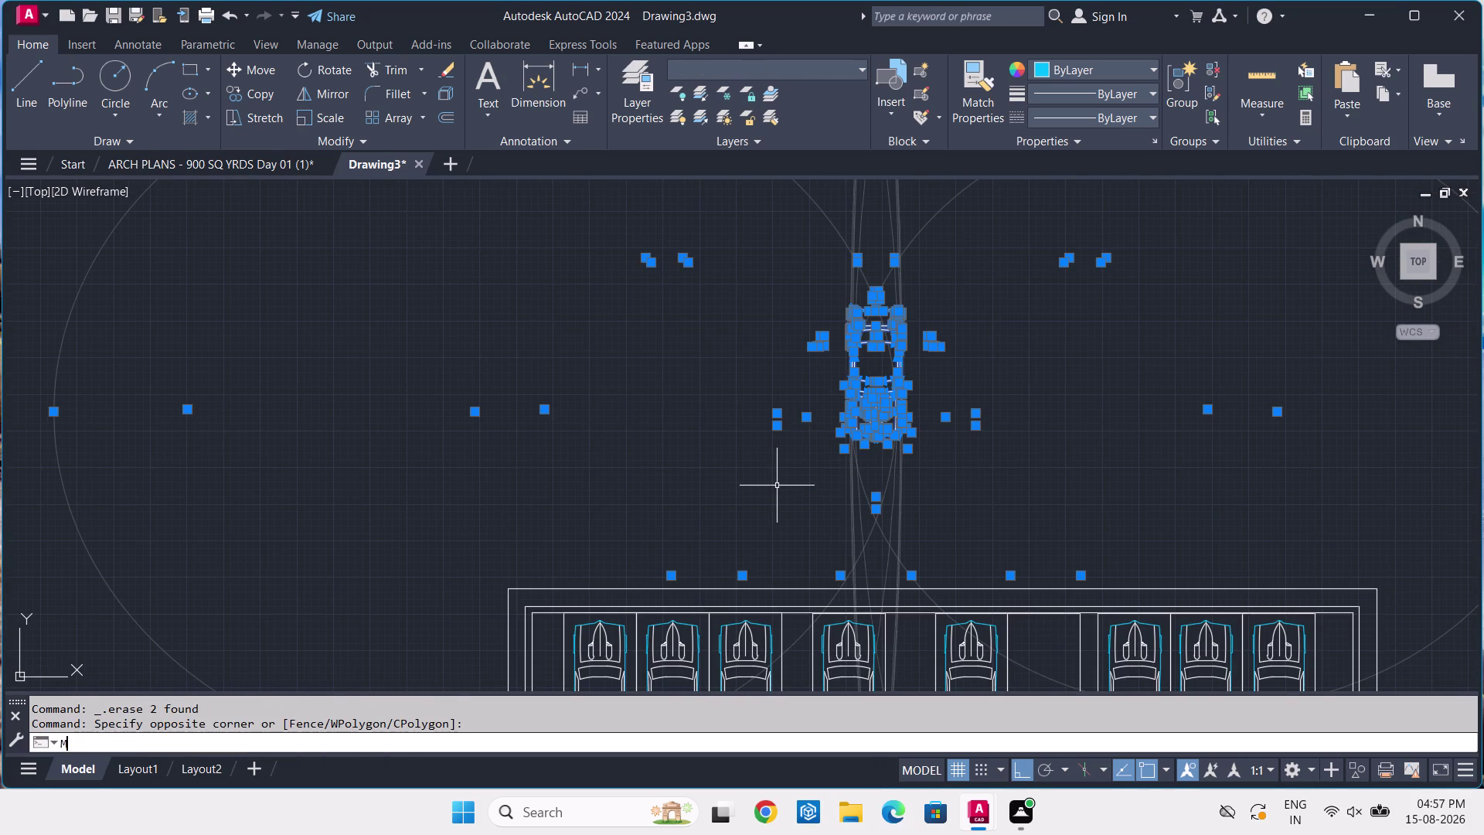
text(I)
key(BackSpace)
key(BackSpace)
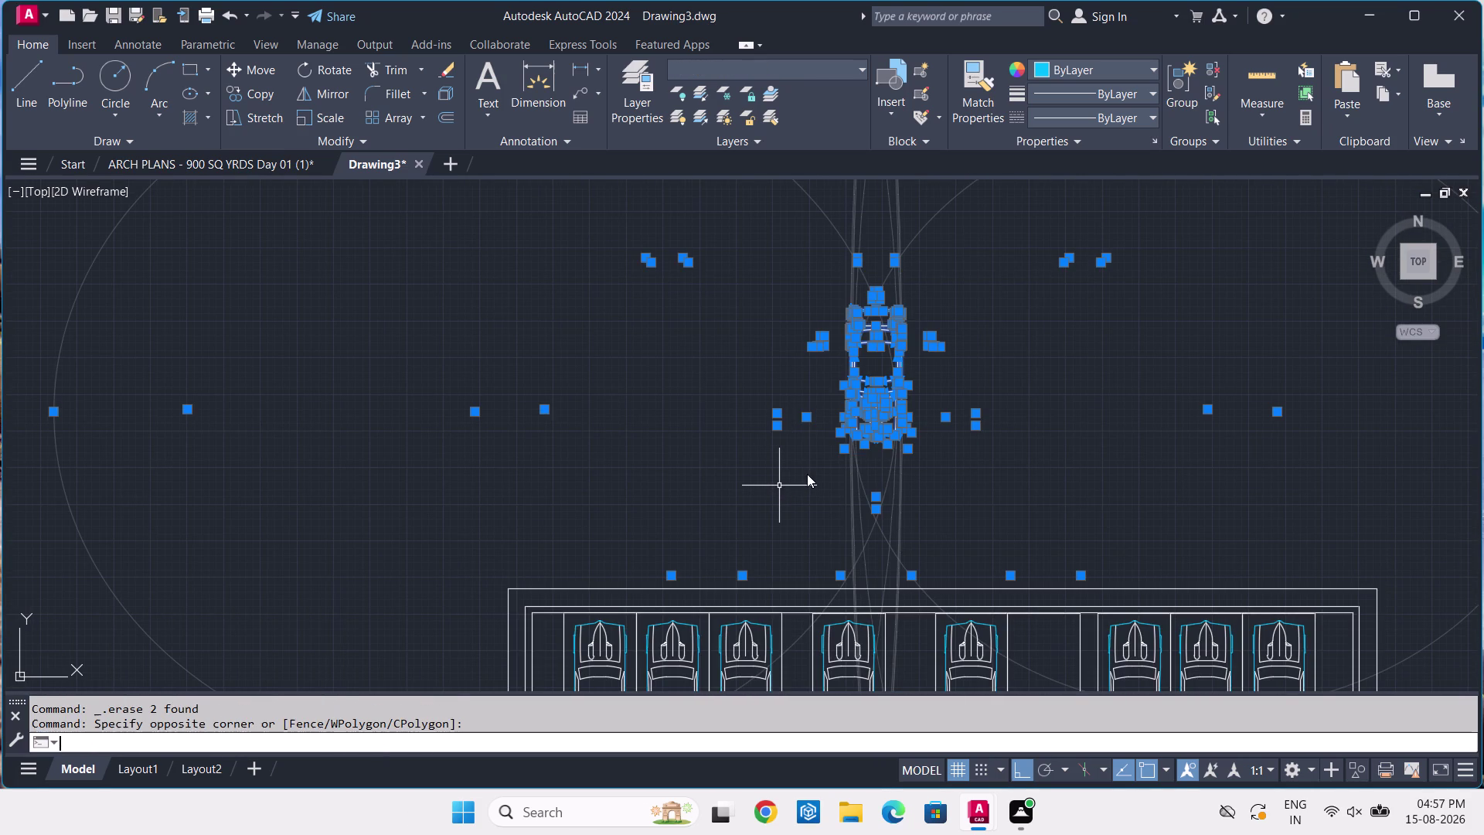
text(RO)
key(space)
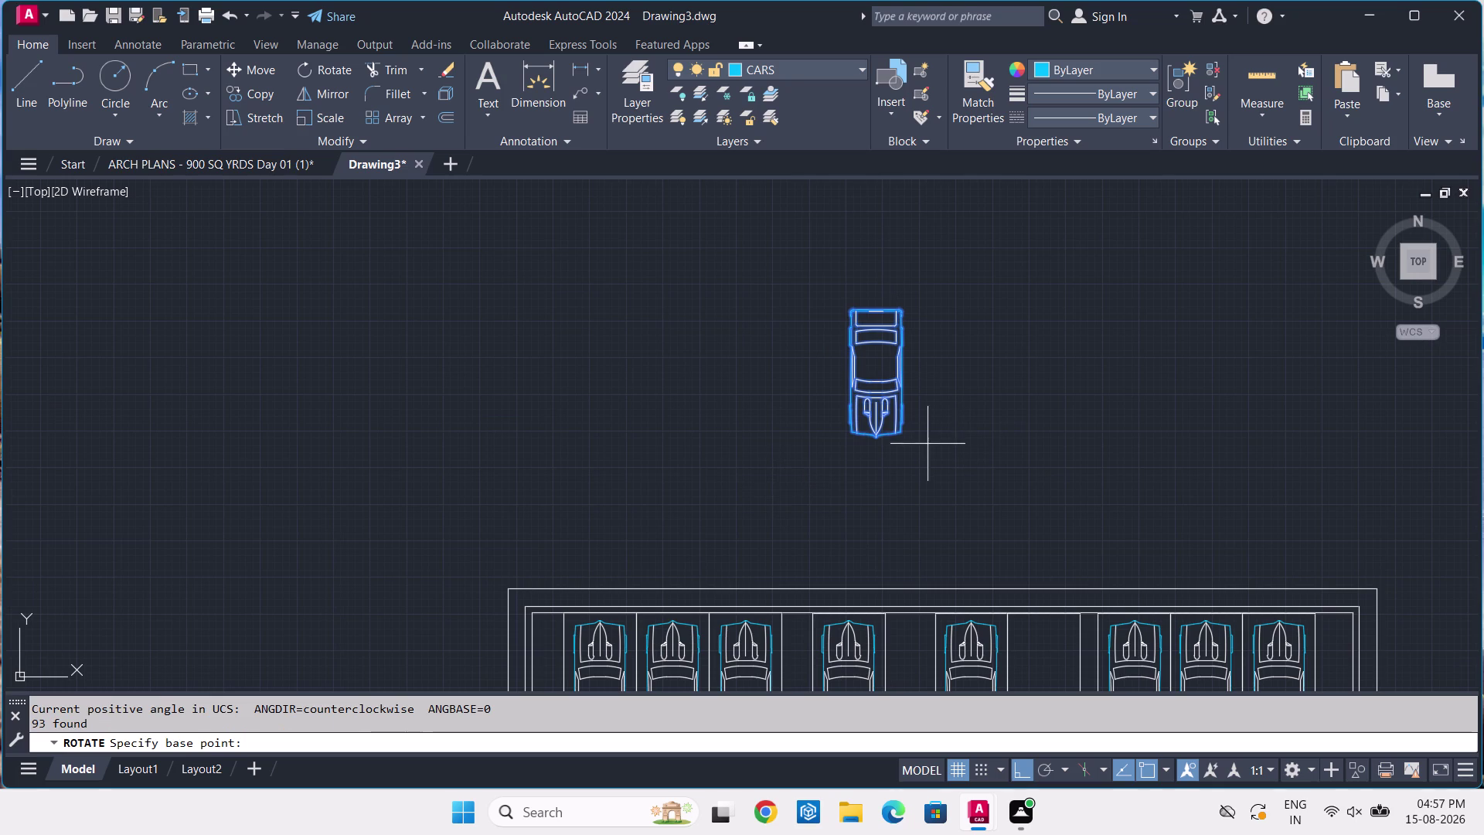
click(900, 432)
click(945, 305)
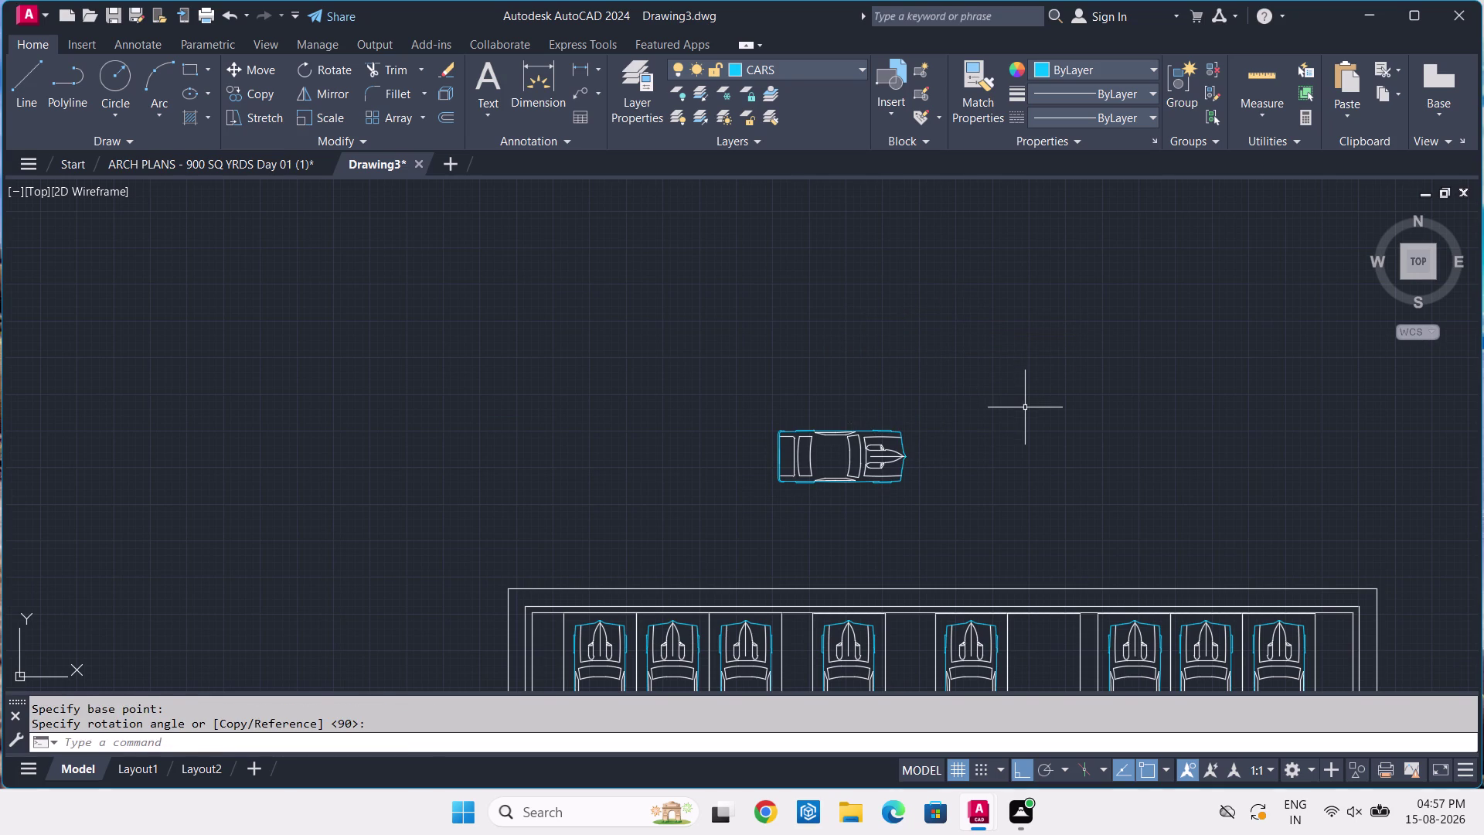
key(ctrl+z)
Copy the upright cyan car once to its left.
drag(993, 216, 975, 242)
click(789, 461)
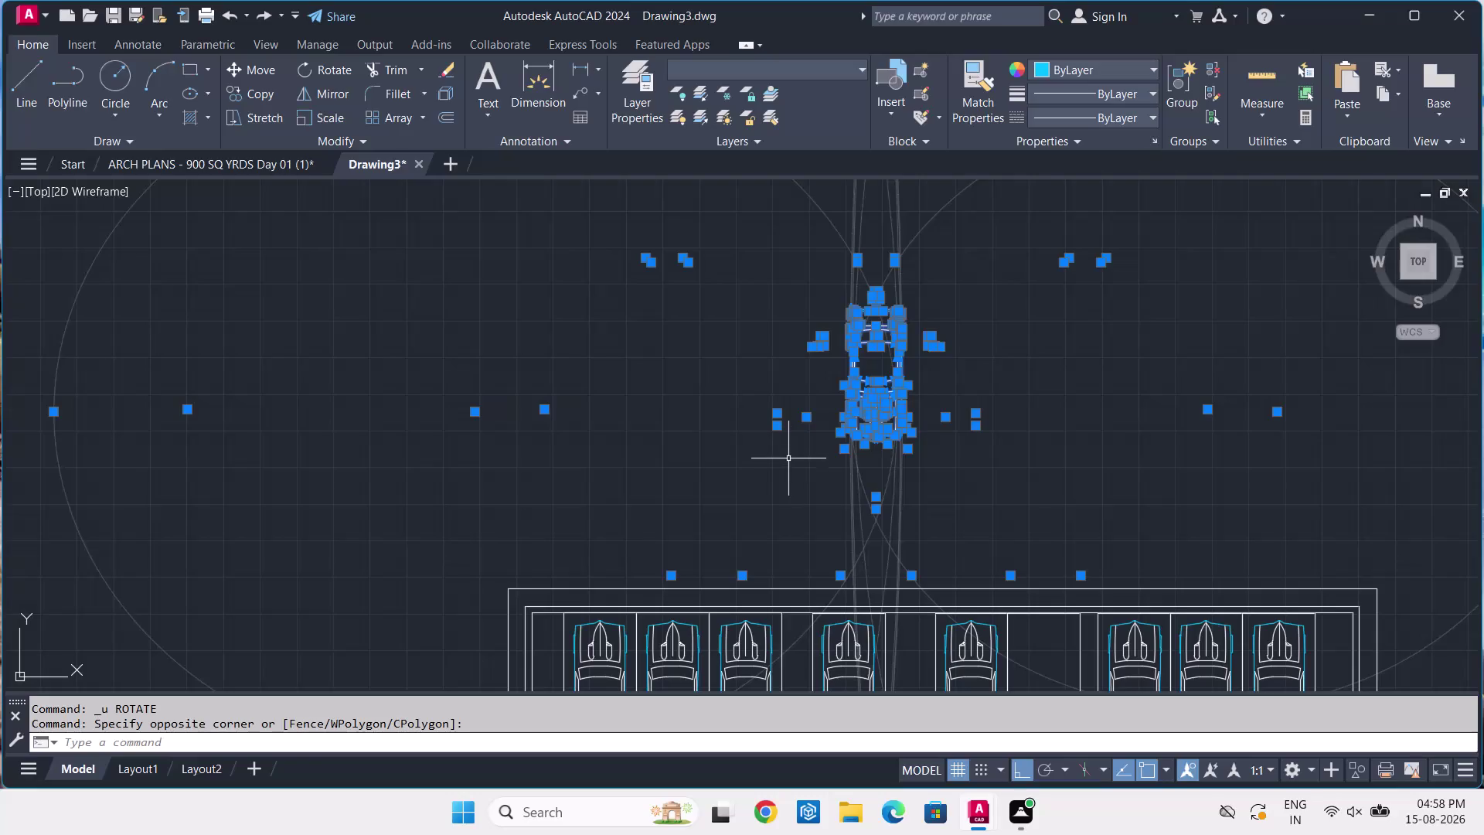
text(CO)
key(space)
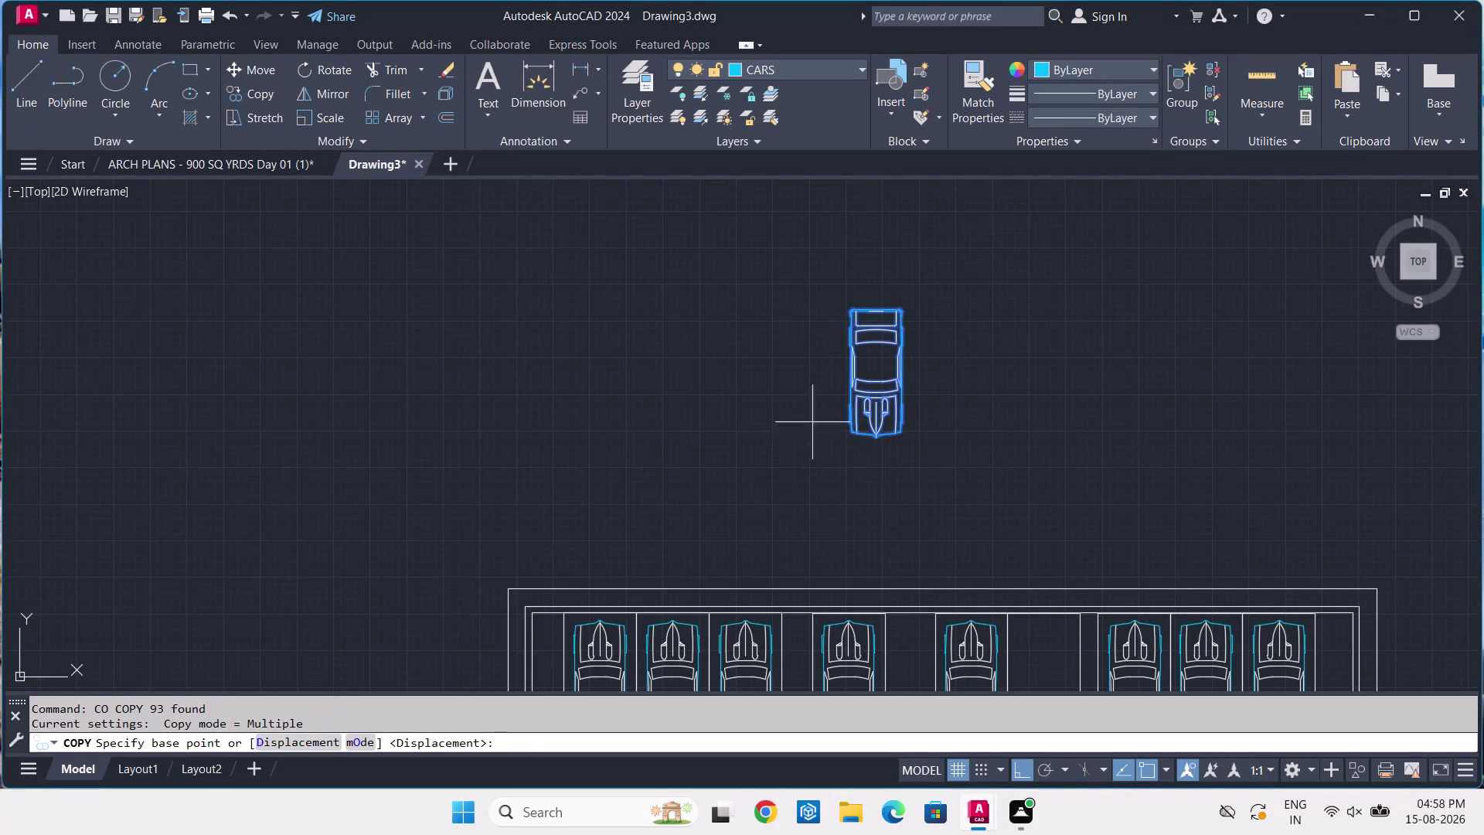
click(846, 393)
click(613, 399)
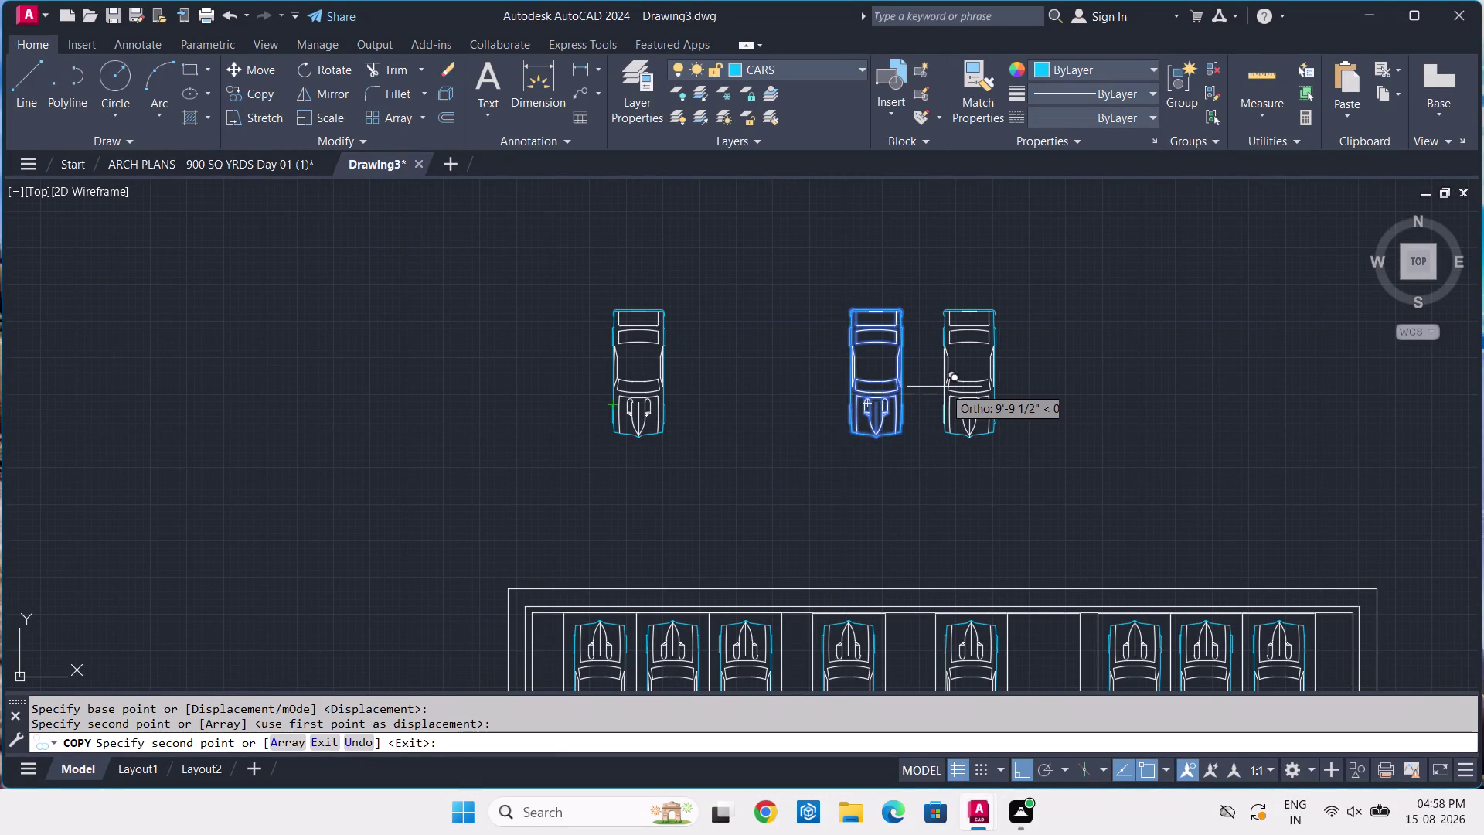
key(space)
Rotate the original cyan car 90° so it lies sideways.
click(981, 259)
click(821, 467)
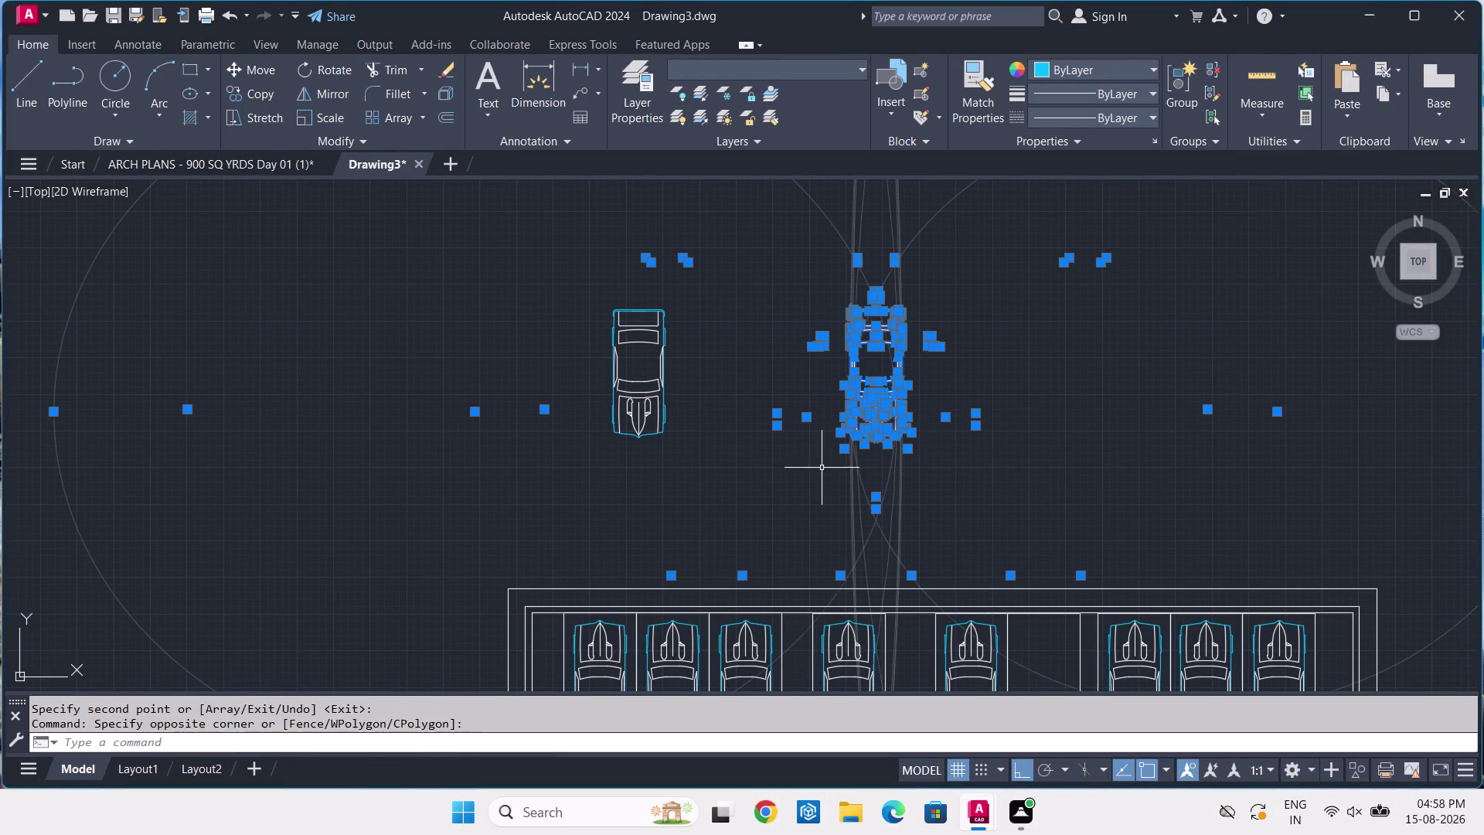
text(RO)
key(space)
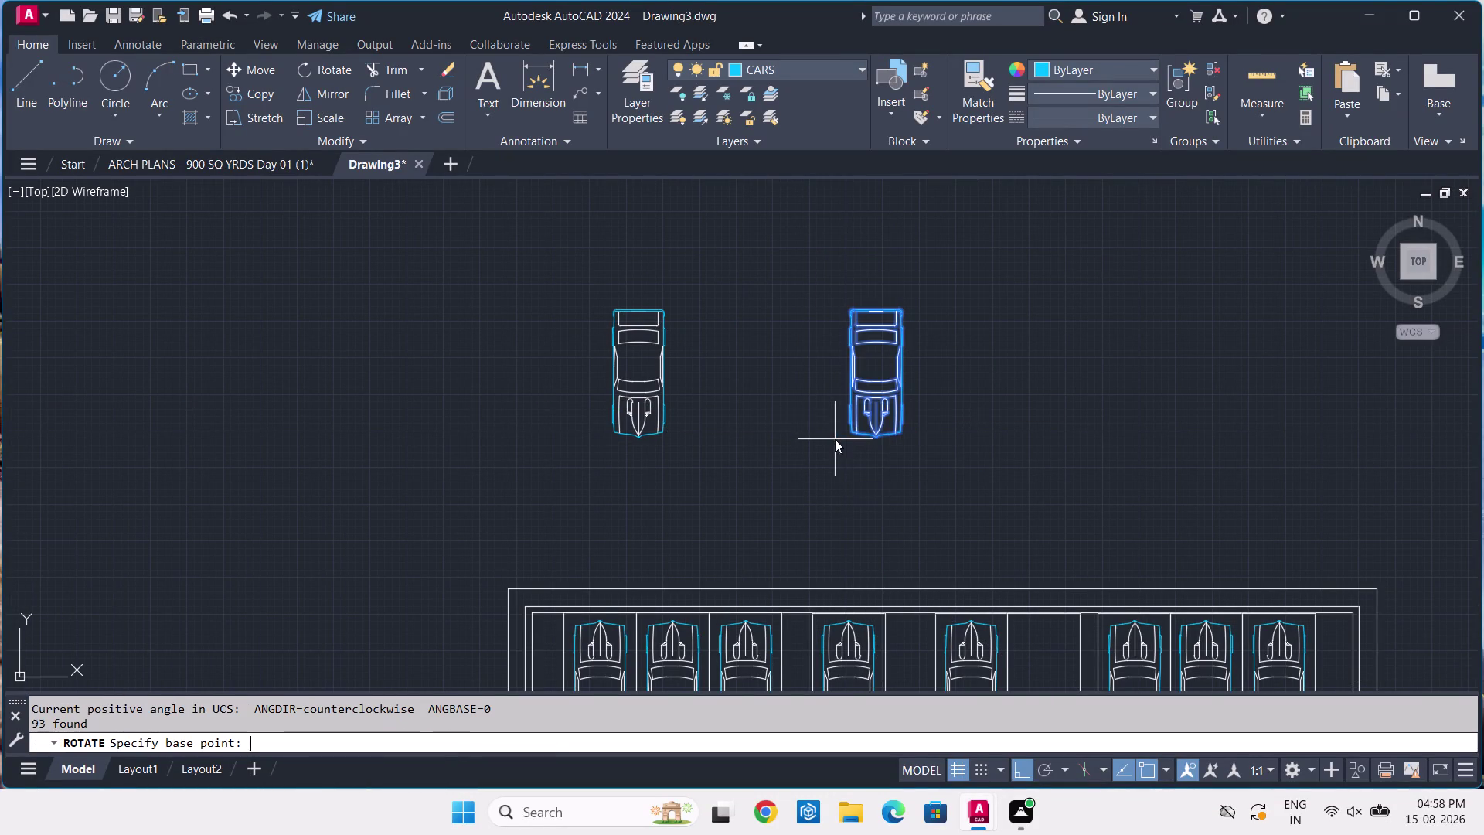
click(907, 424)
click(919, 324)
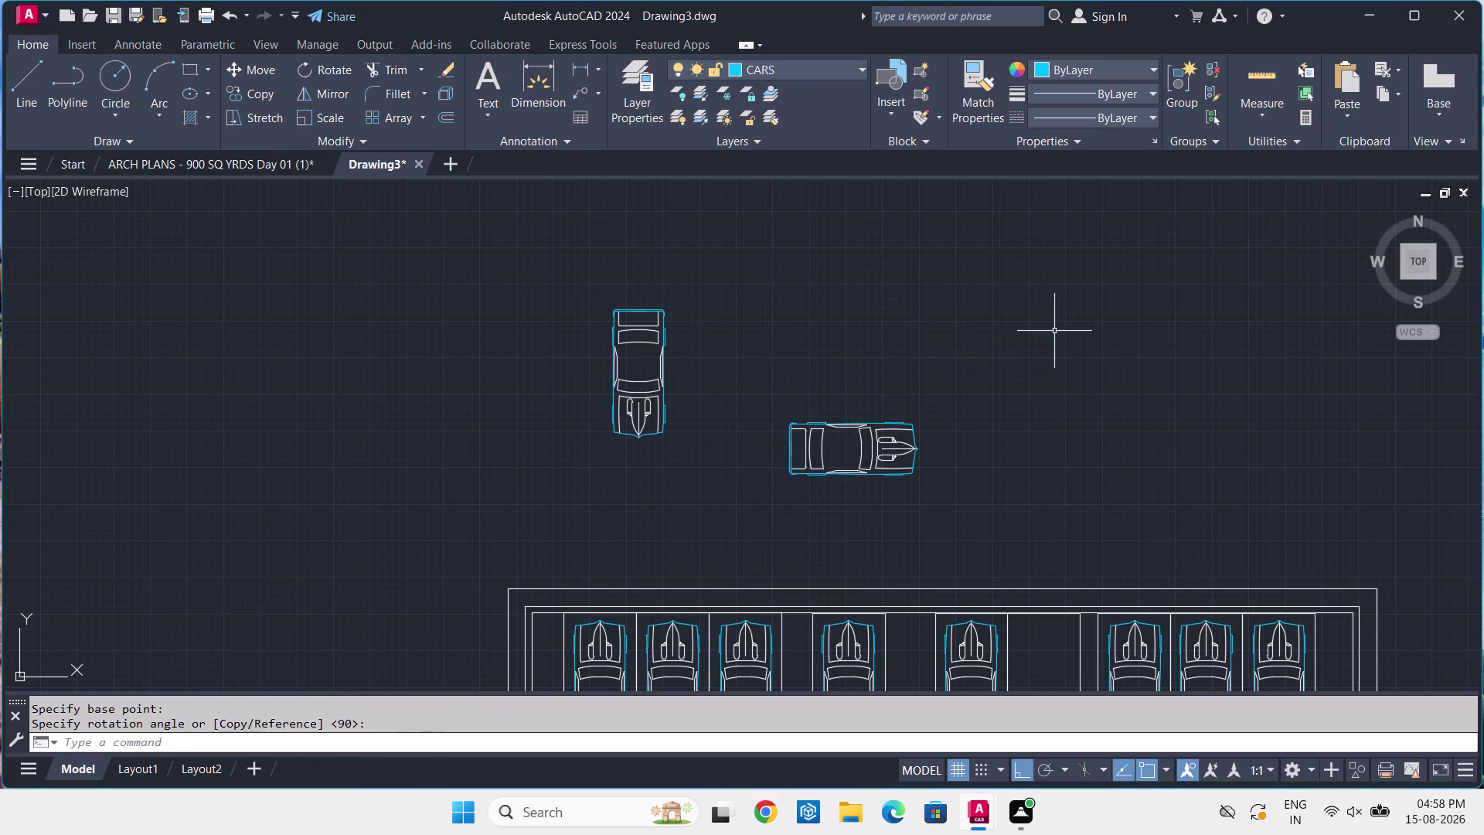
Mirror the sideways car, keeping the source, to make a facing twin.
click(954, 365)
click(759, 530)
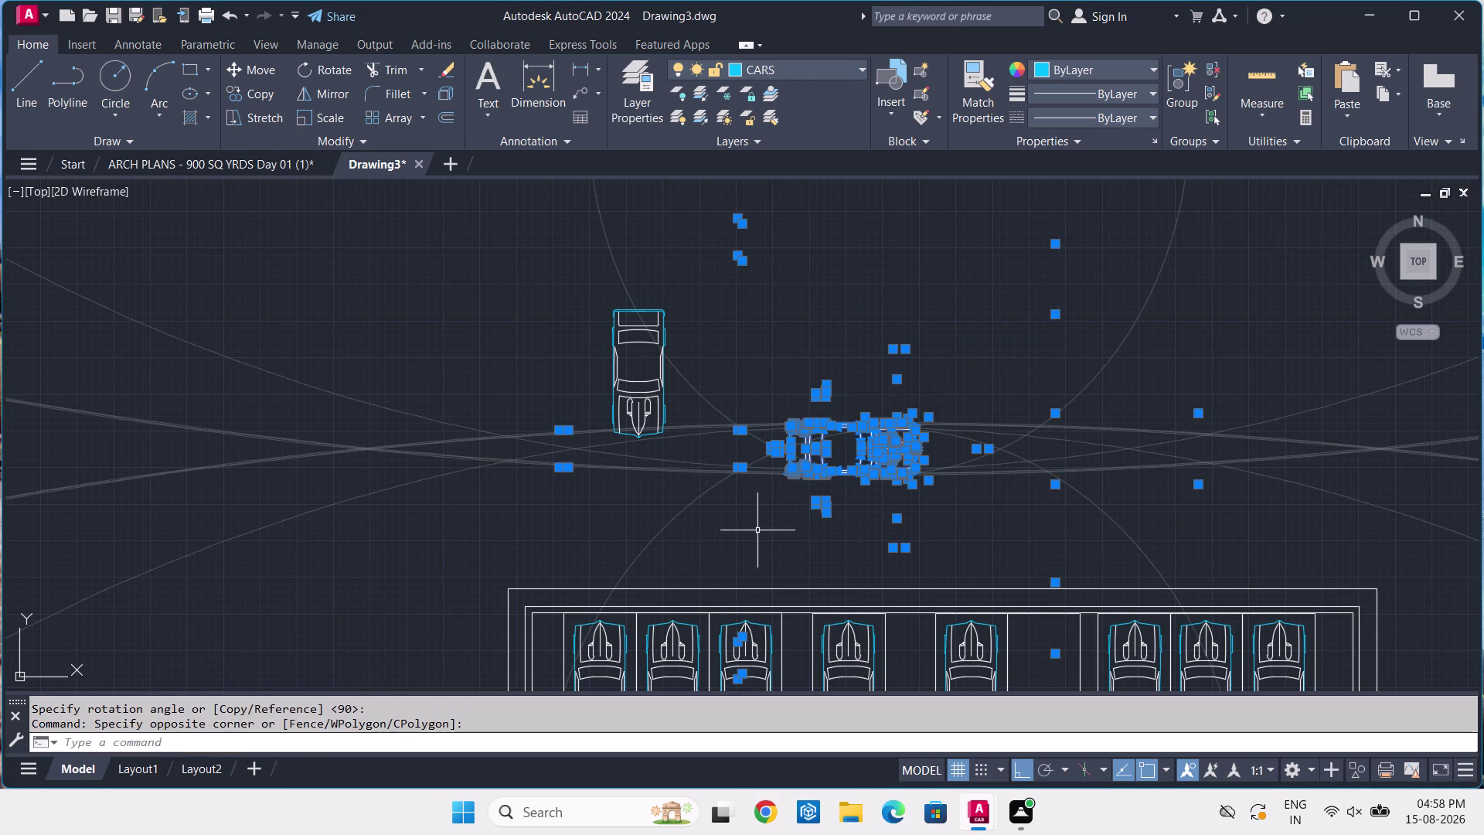
text(MOI)
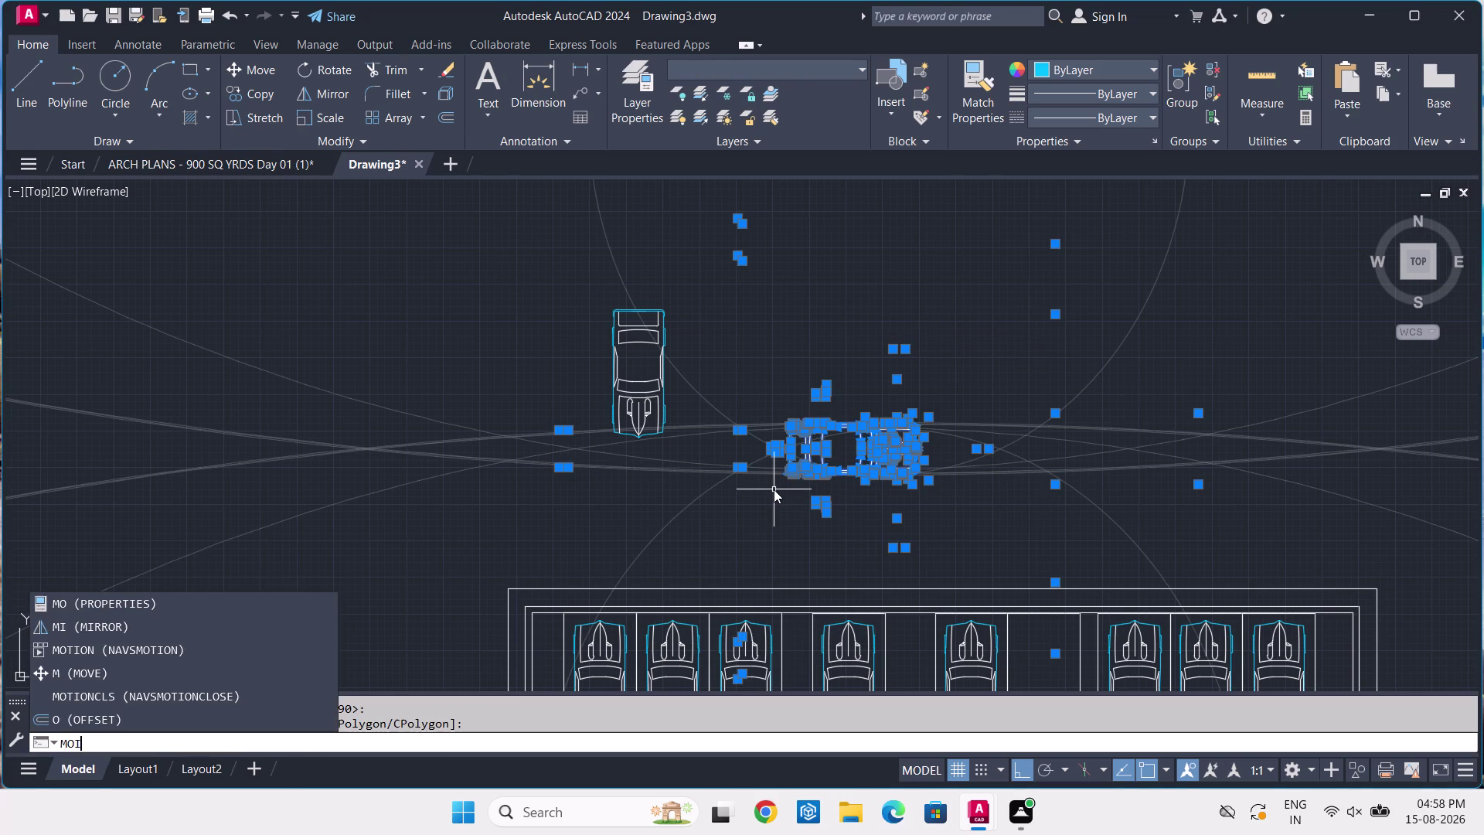
key(BackSpace)
key(BackSpace)
text(I)
key(space)
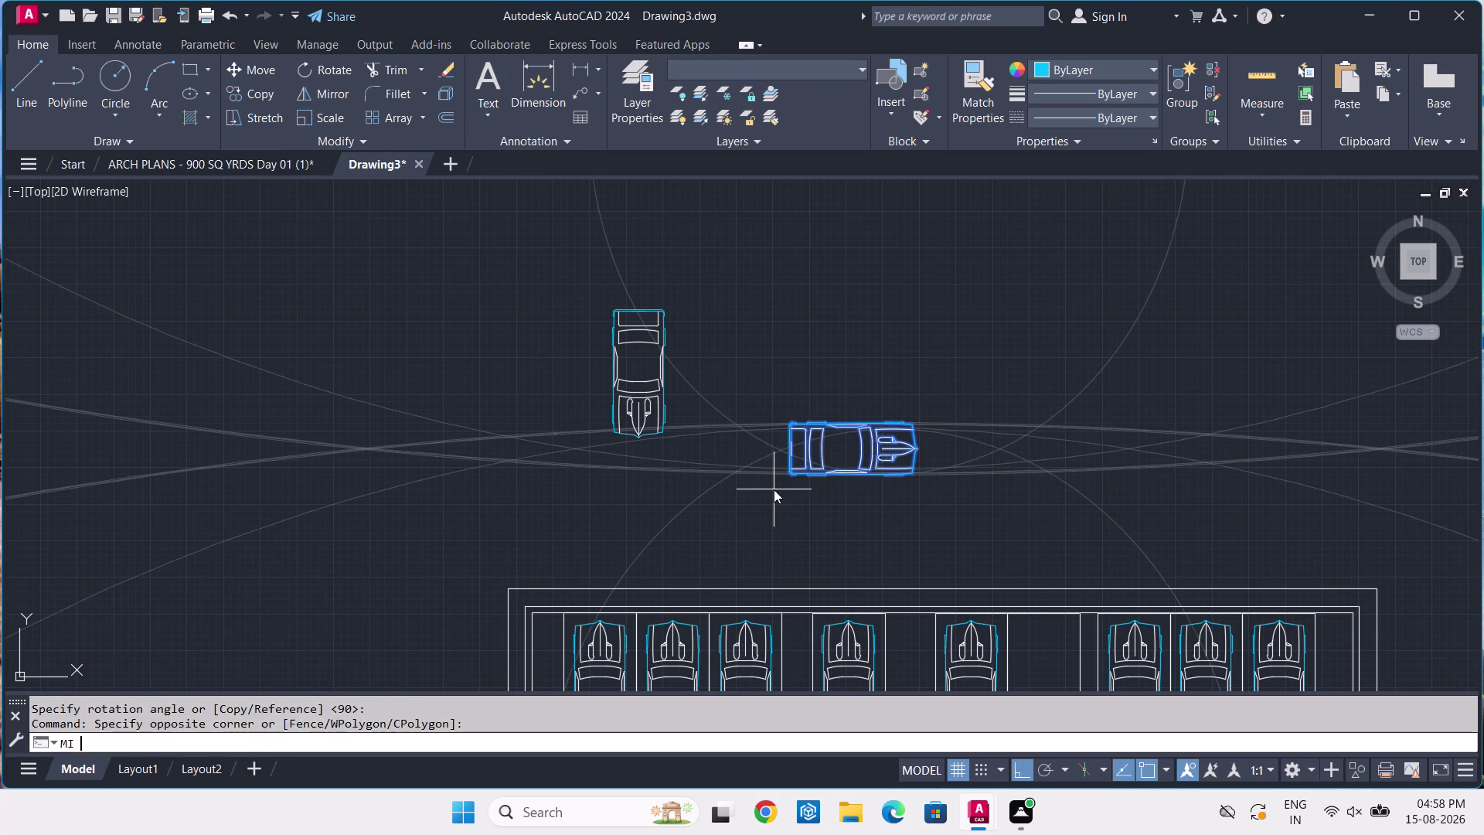
click(938, 355)
click(982, 532)
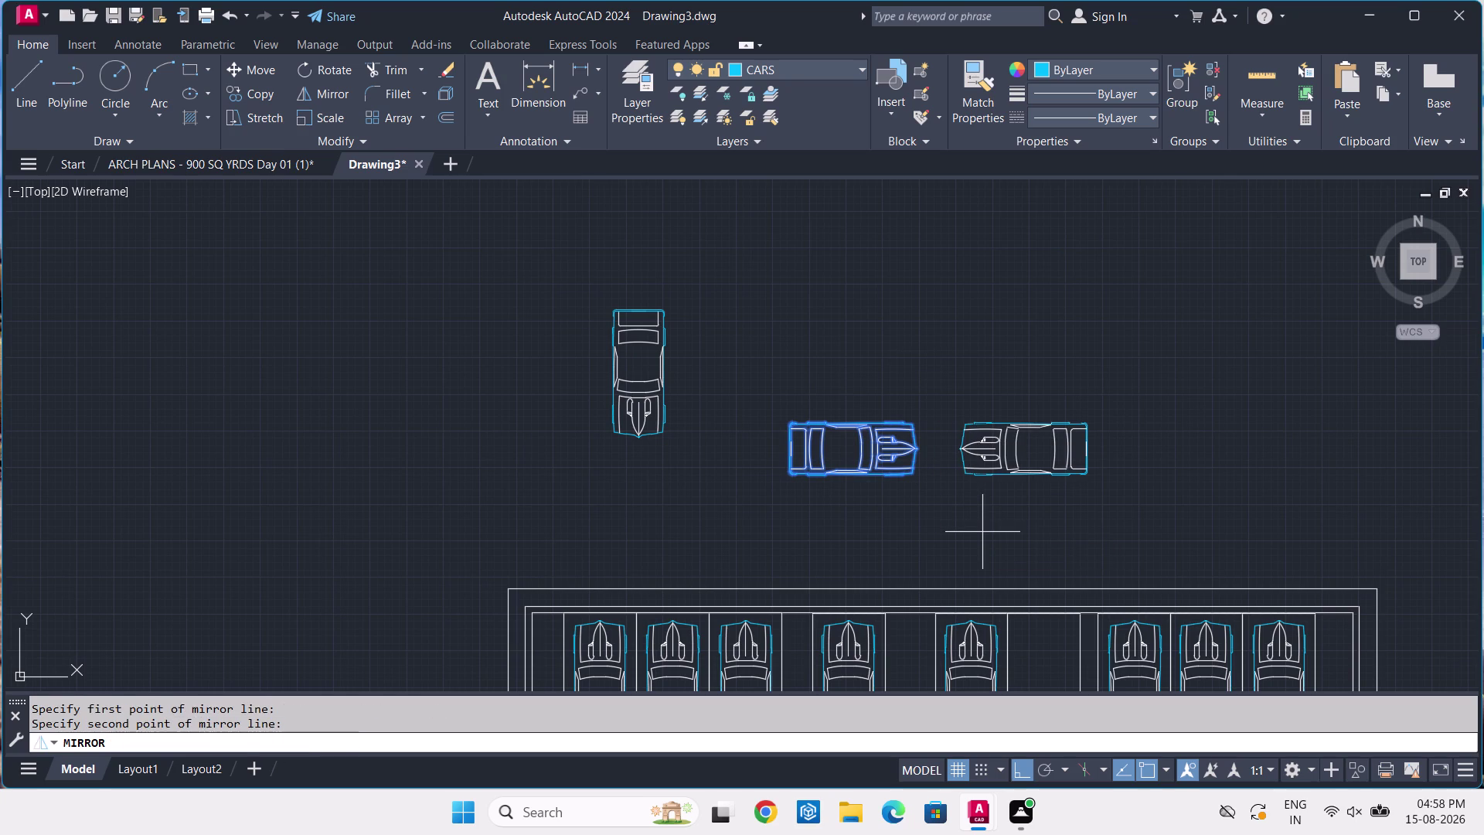
key(space)
click(749, 286)
click(515, 496)
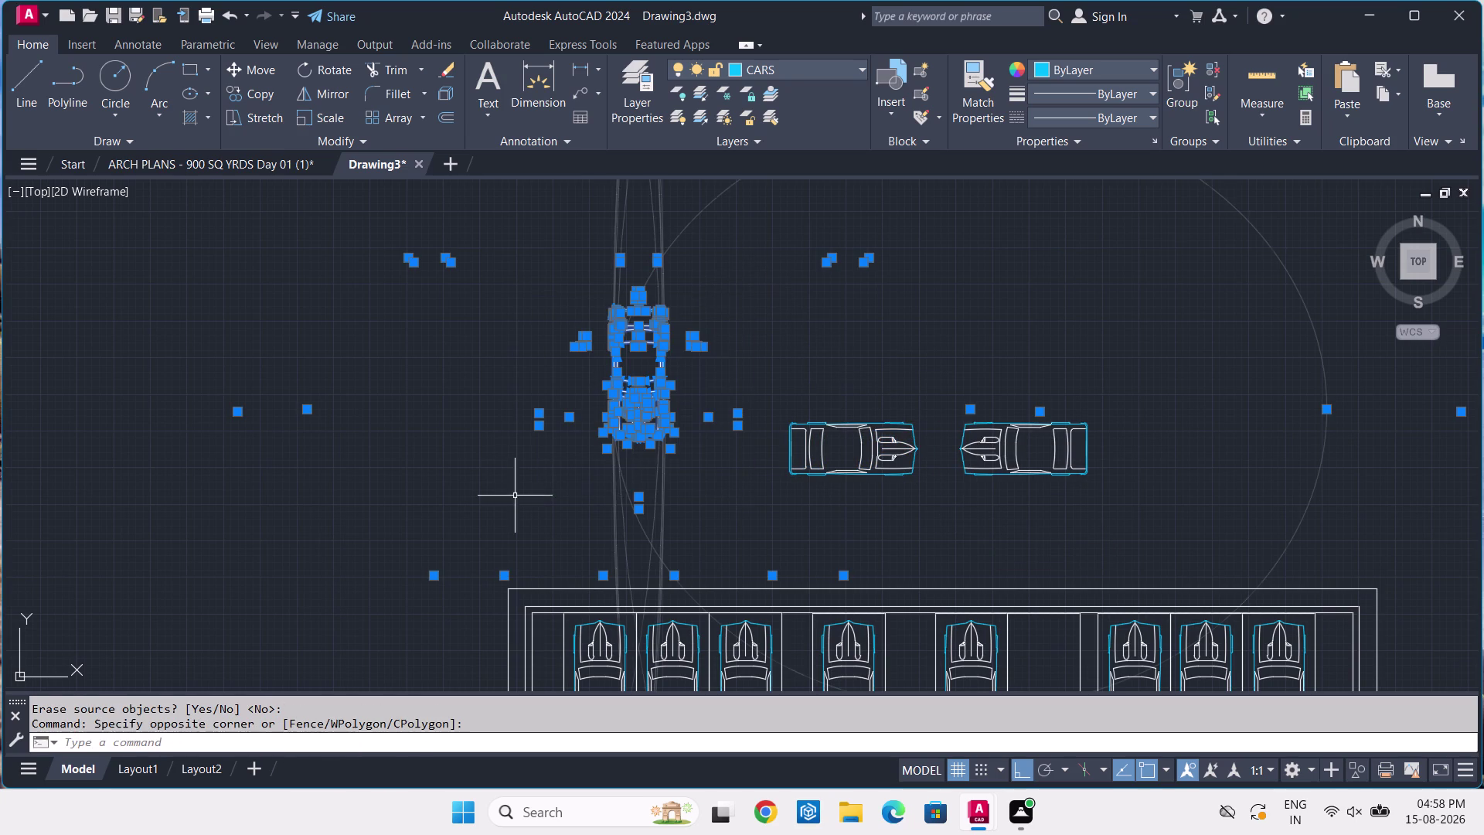
Start copying the upright car with Ortho off, from a base point on it.
text(CO)
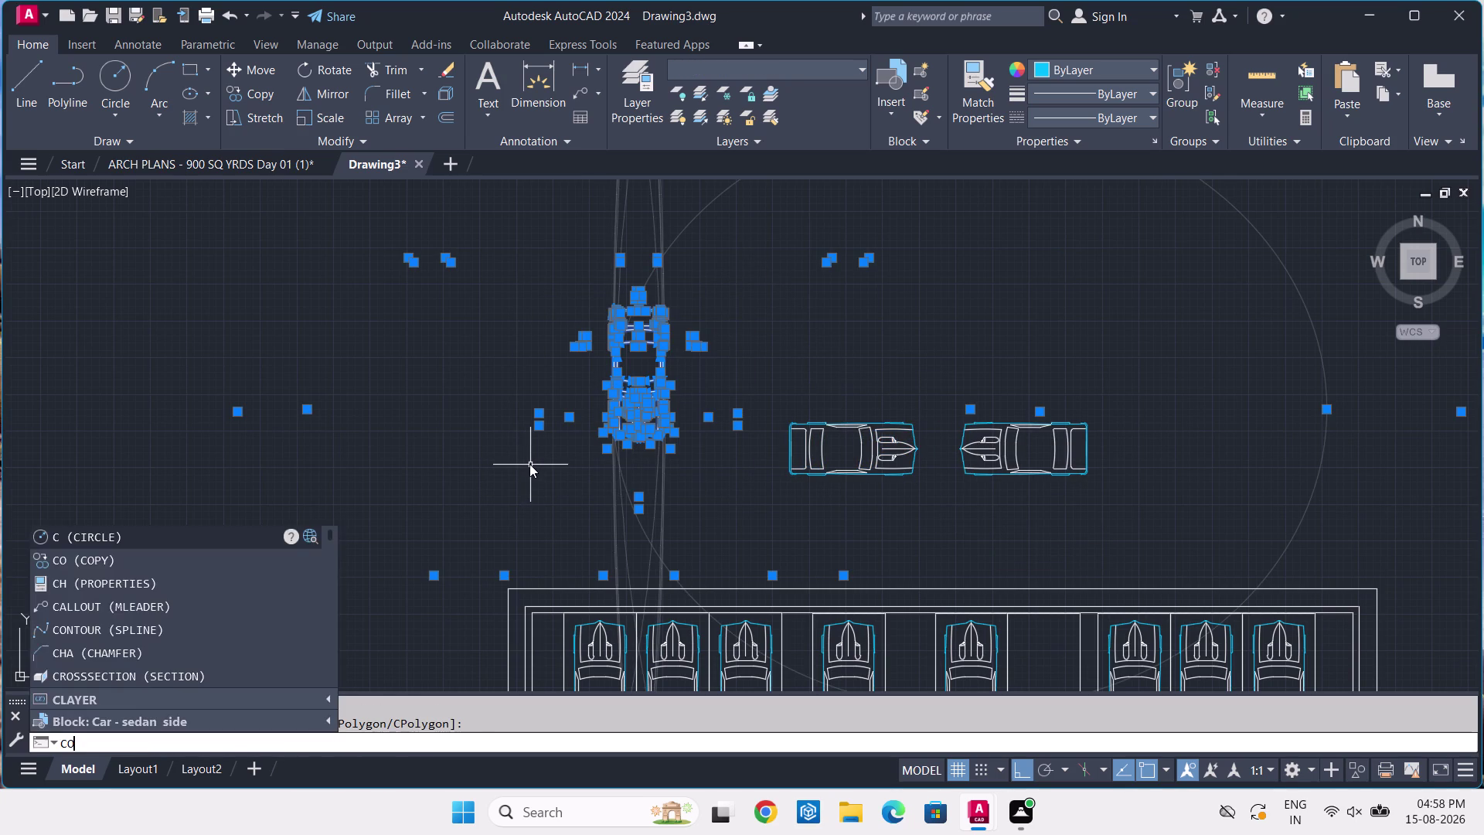
key(space)
key(F8)
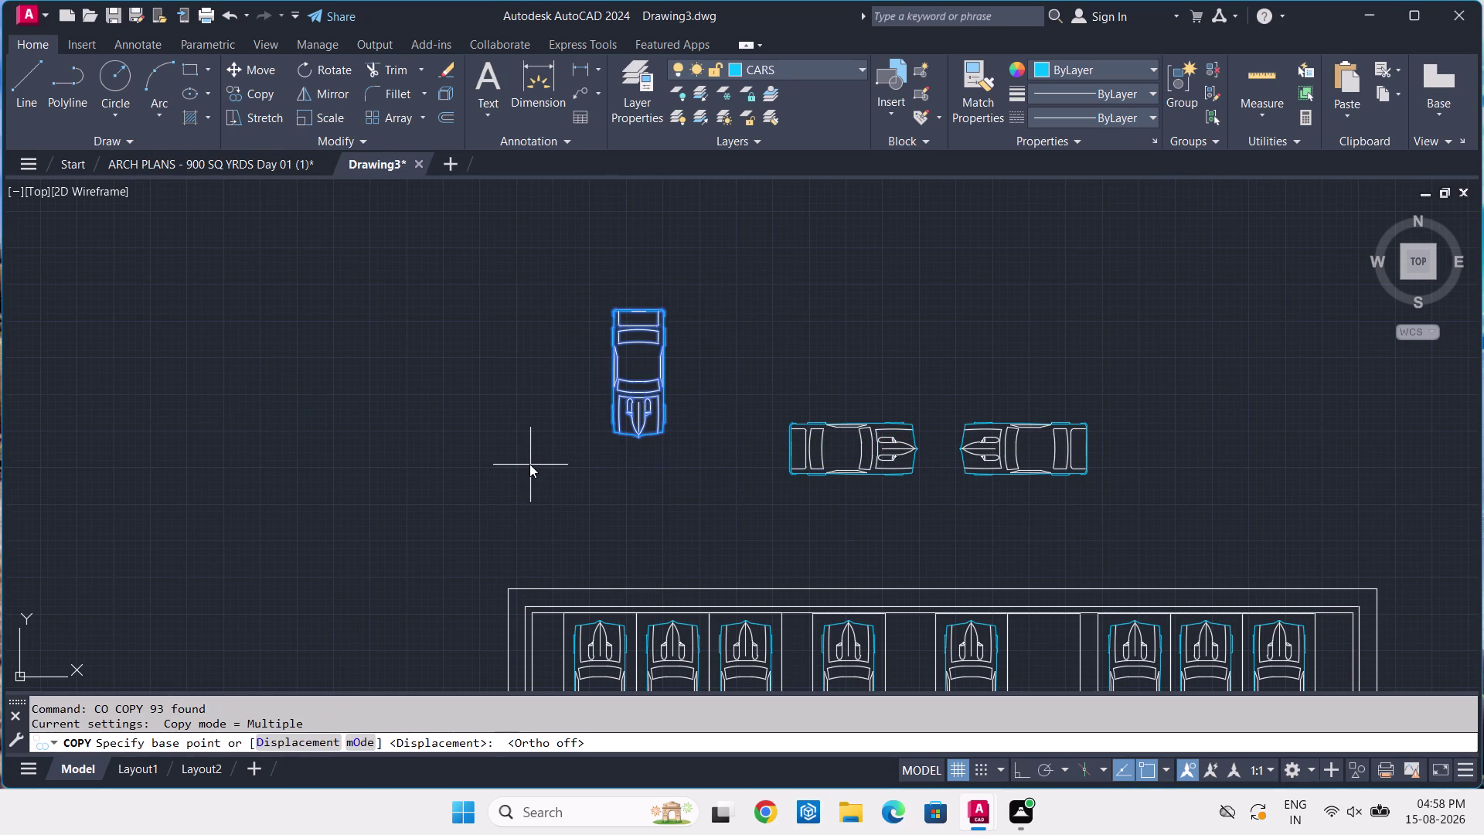
click(622, 396)
scroll(down, 3)
scroll(down, 3)
middle_drag(703, 626, 707, 574)
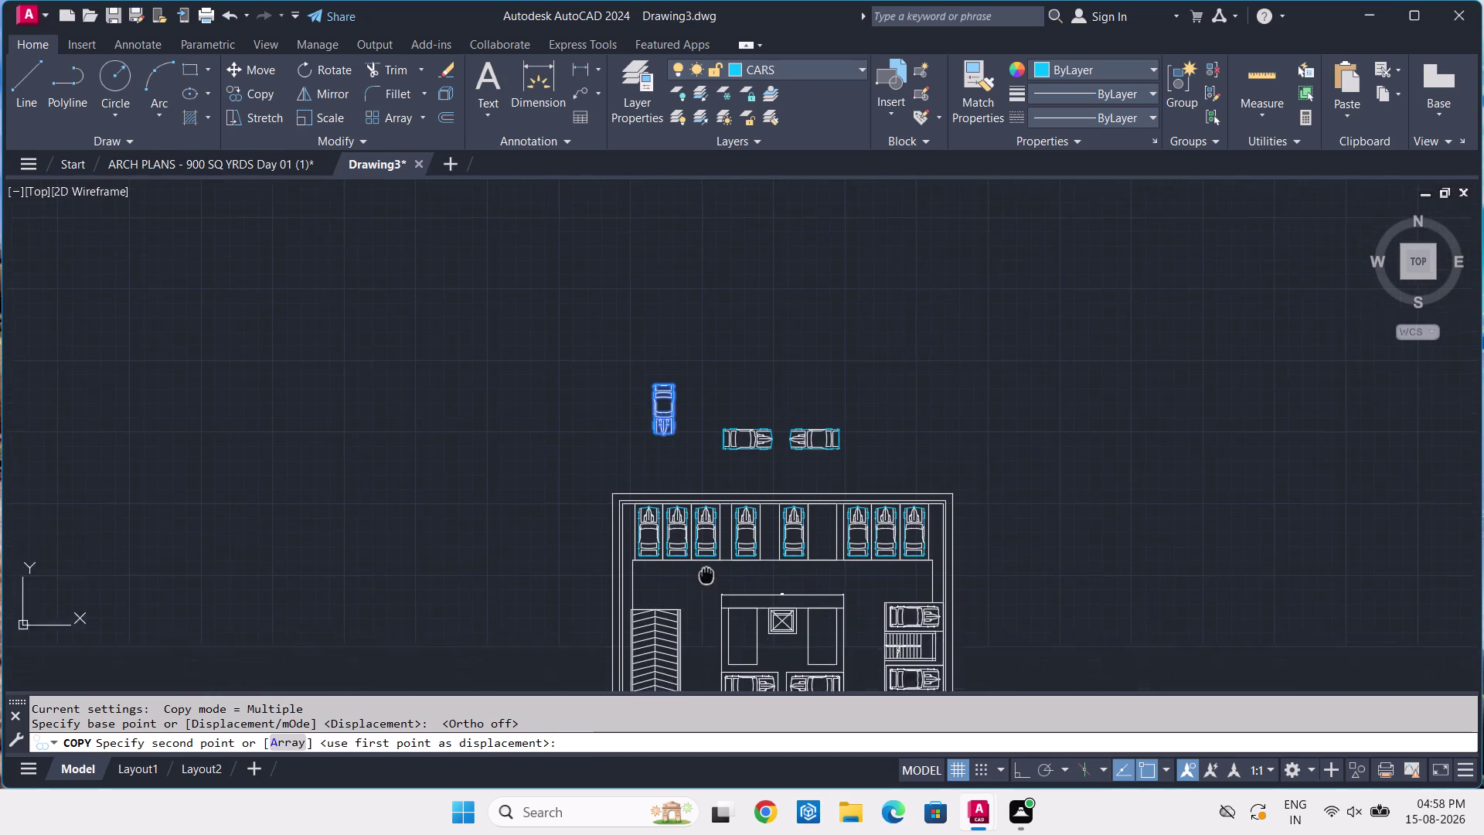
middle_drag(707, 573, 719, 393)
scroll(up, 3)
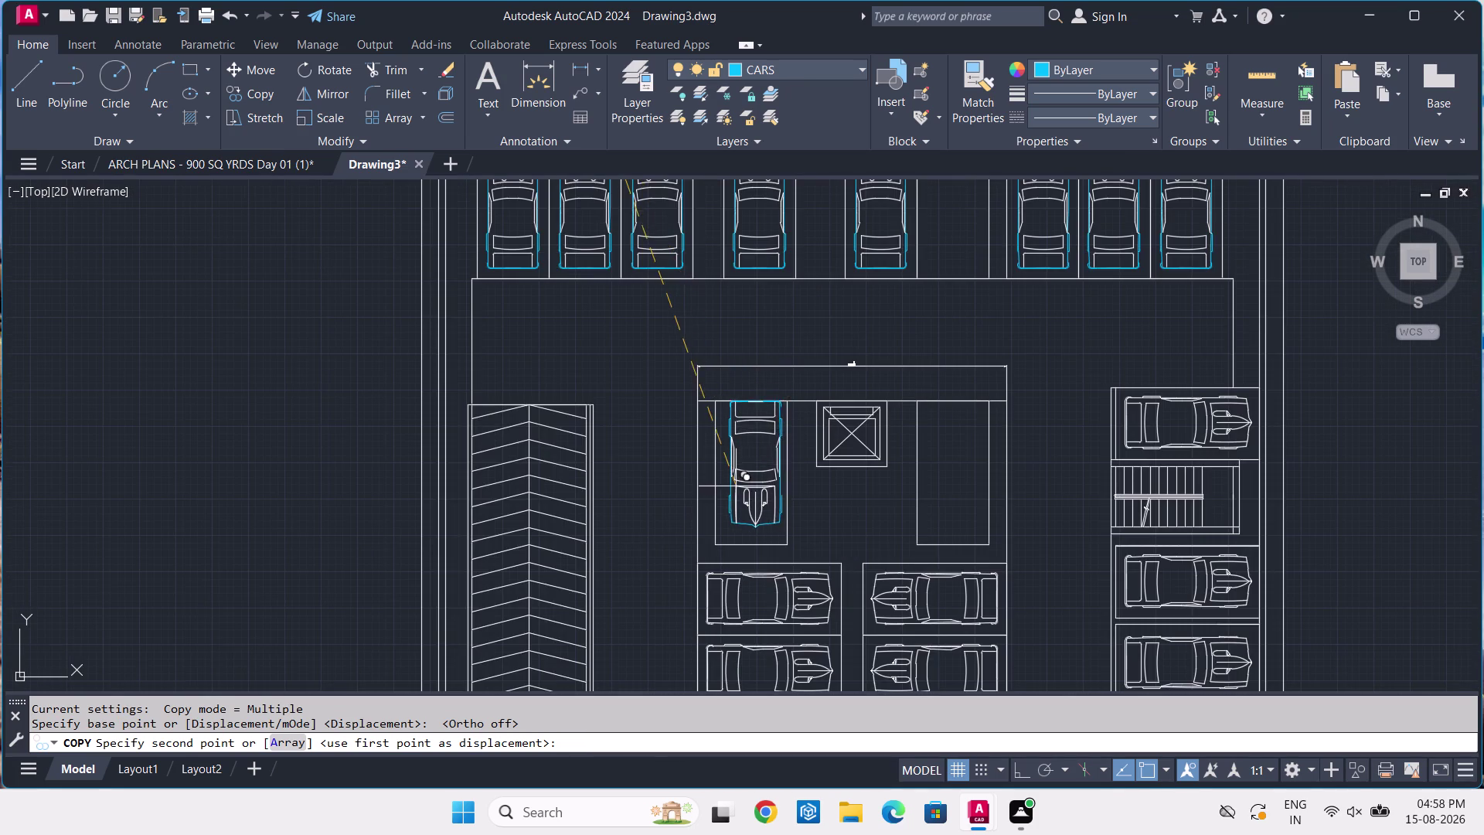
scroll(up, 3)
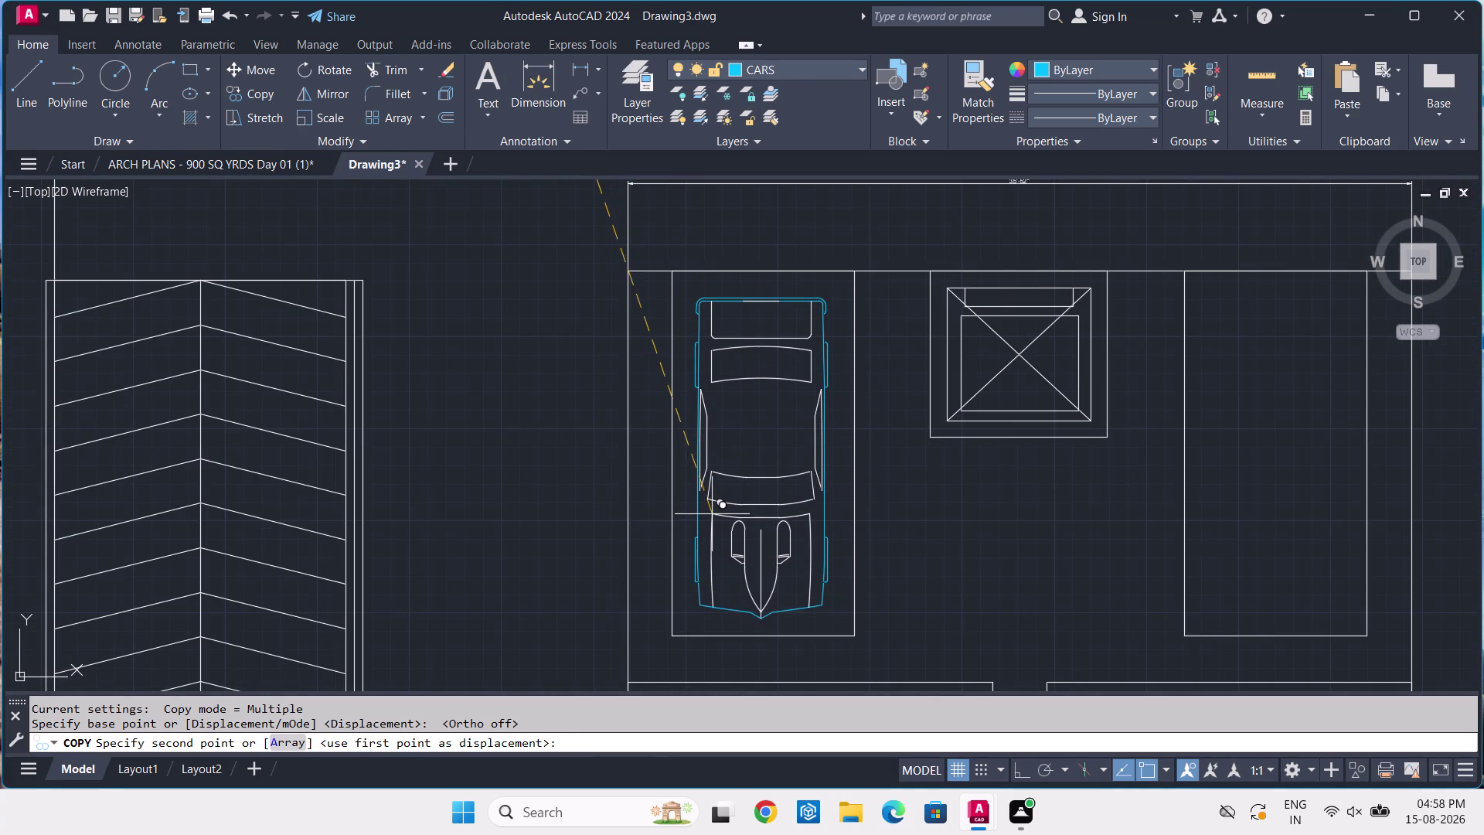
Place car copies in the left and right upper bays beside the lift shaft.
click(714, 508)
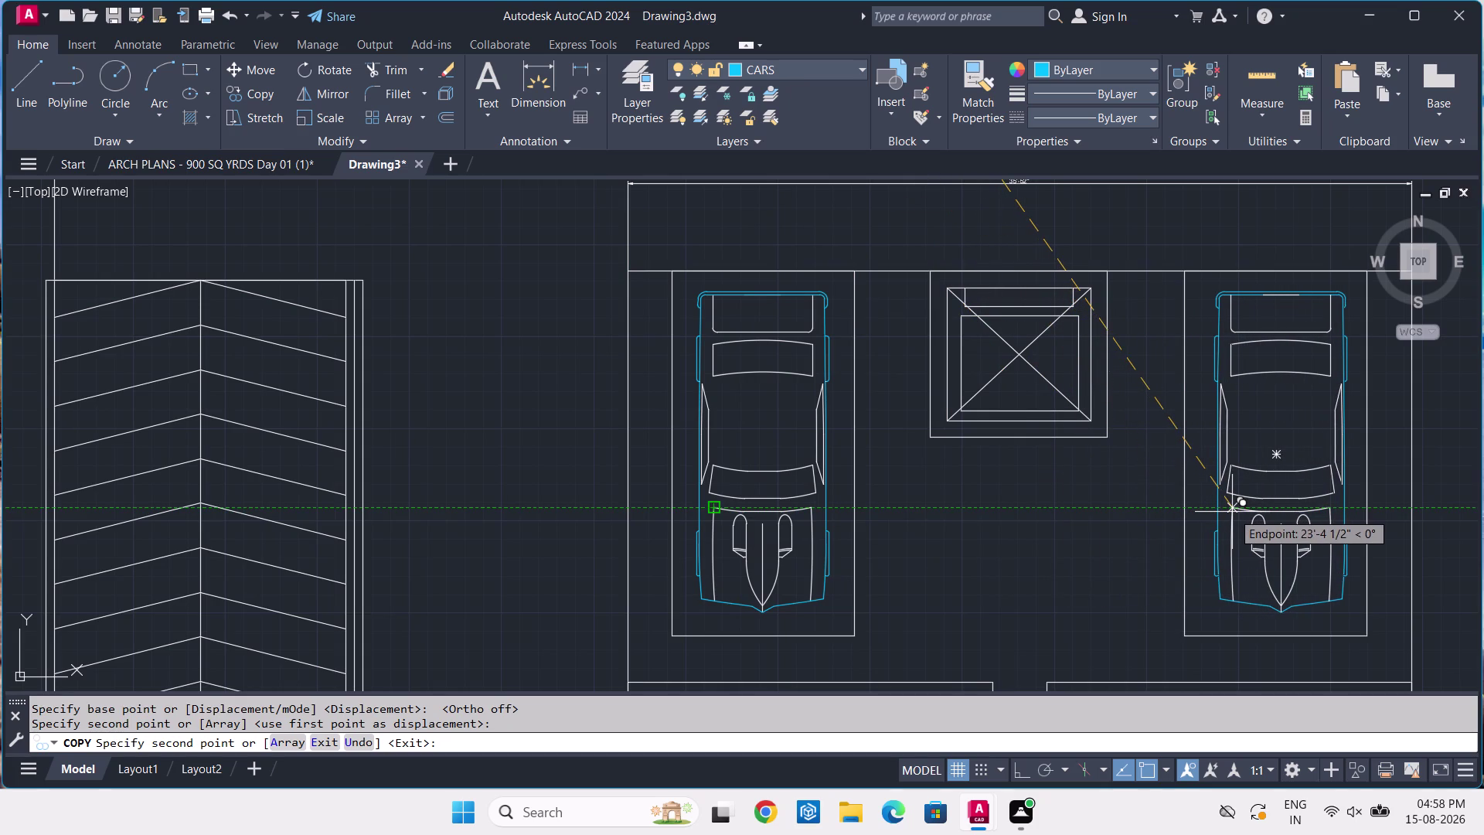
click(1227, 507)
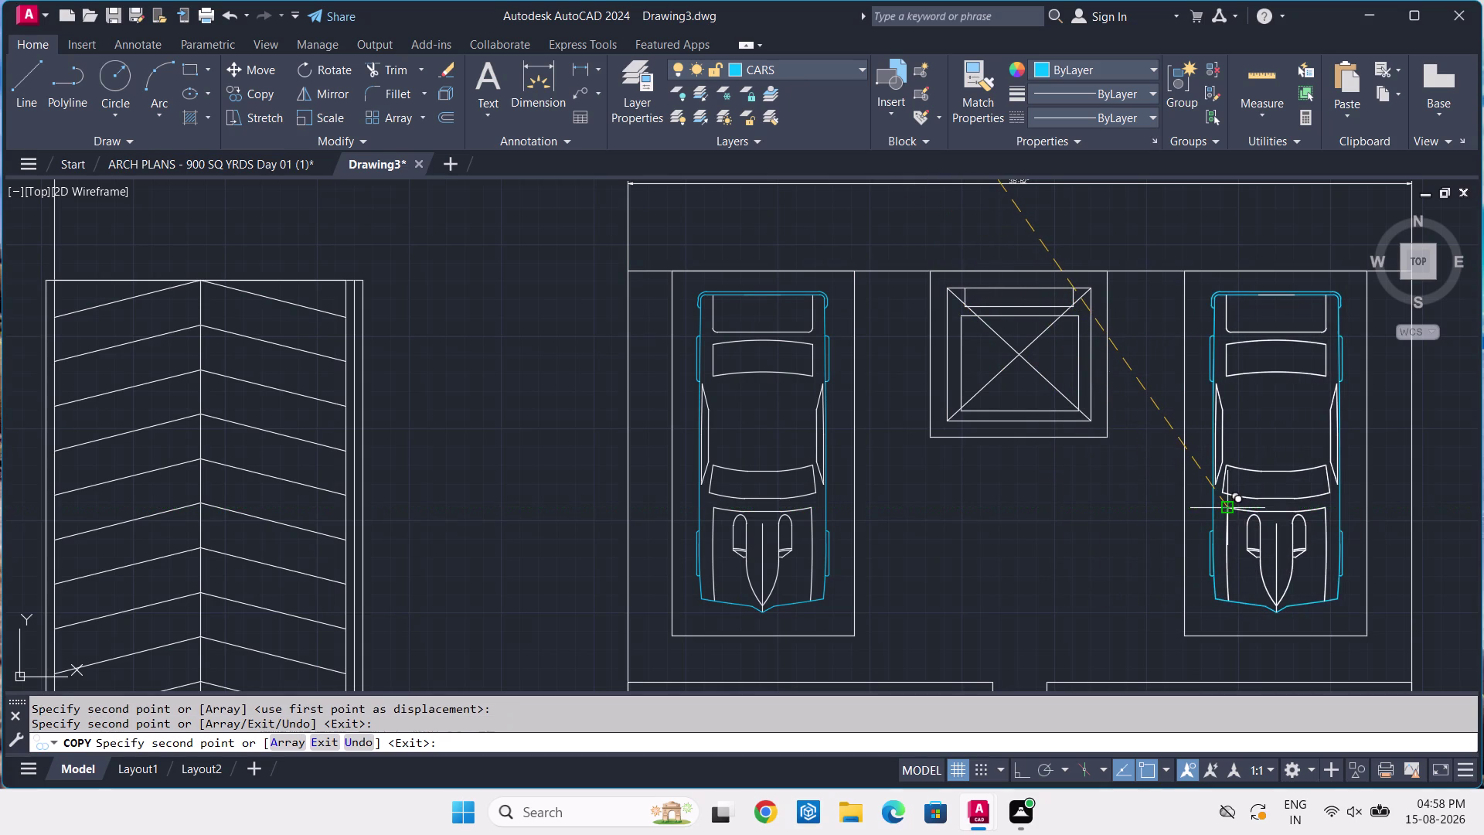
key(space)
scroll(down, 3)
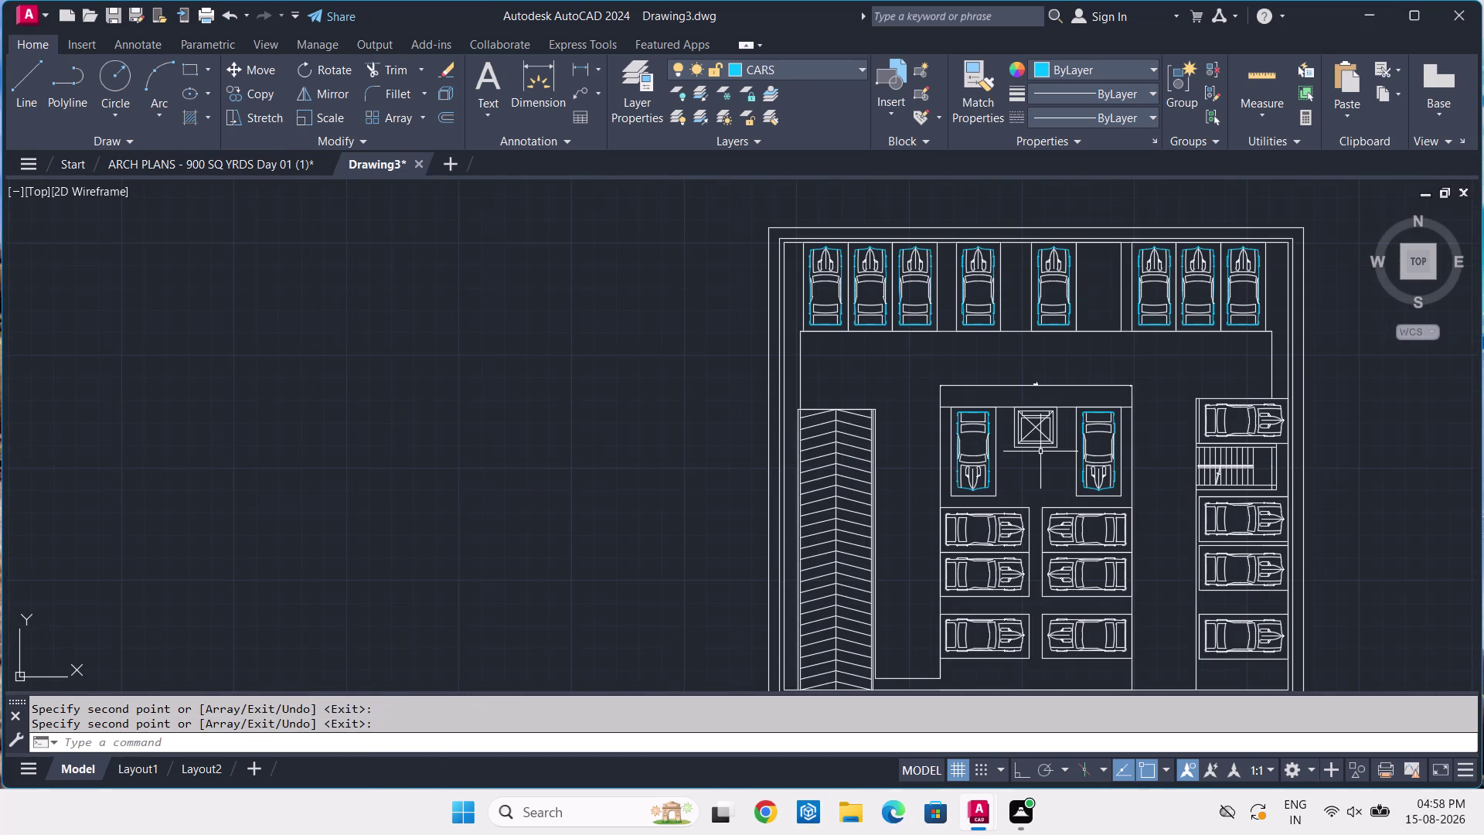
scroll(up, 3)
middle_drag(1027, 555, 992, 450)
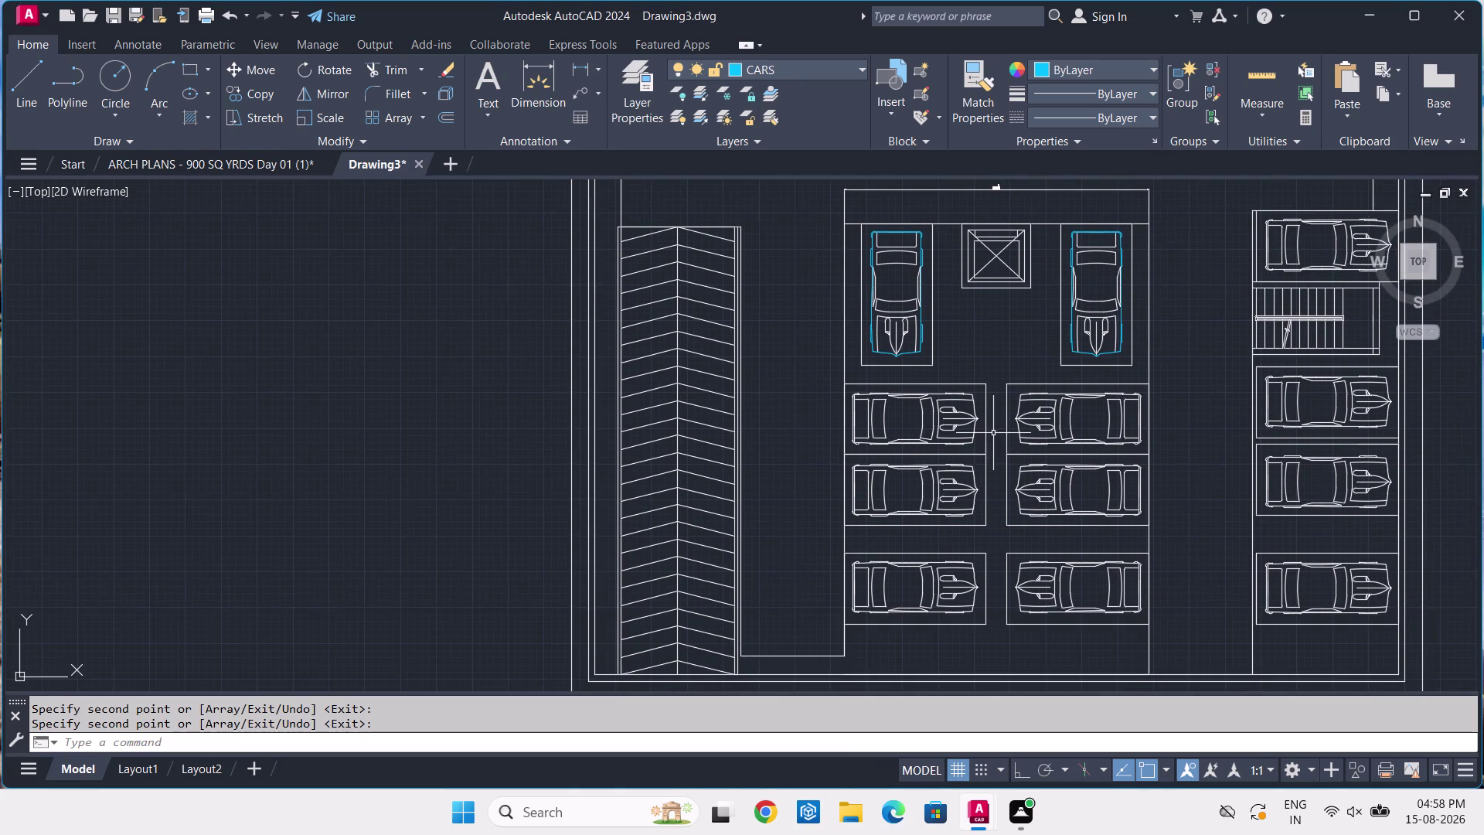
Erase the white cars from the left lower bays, including the bottom-left one.
click(954, 421)
click(962, 487)
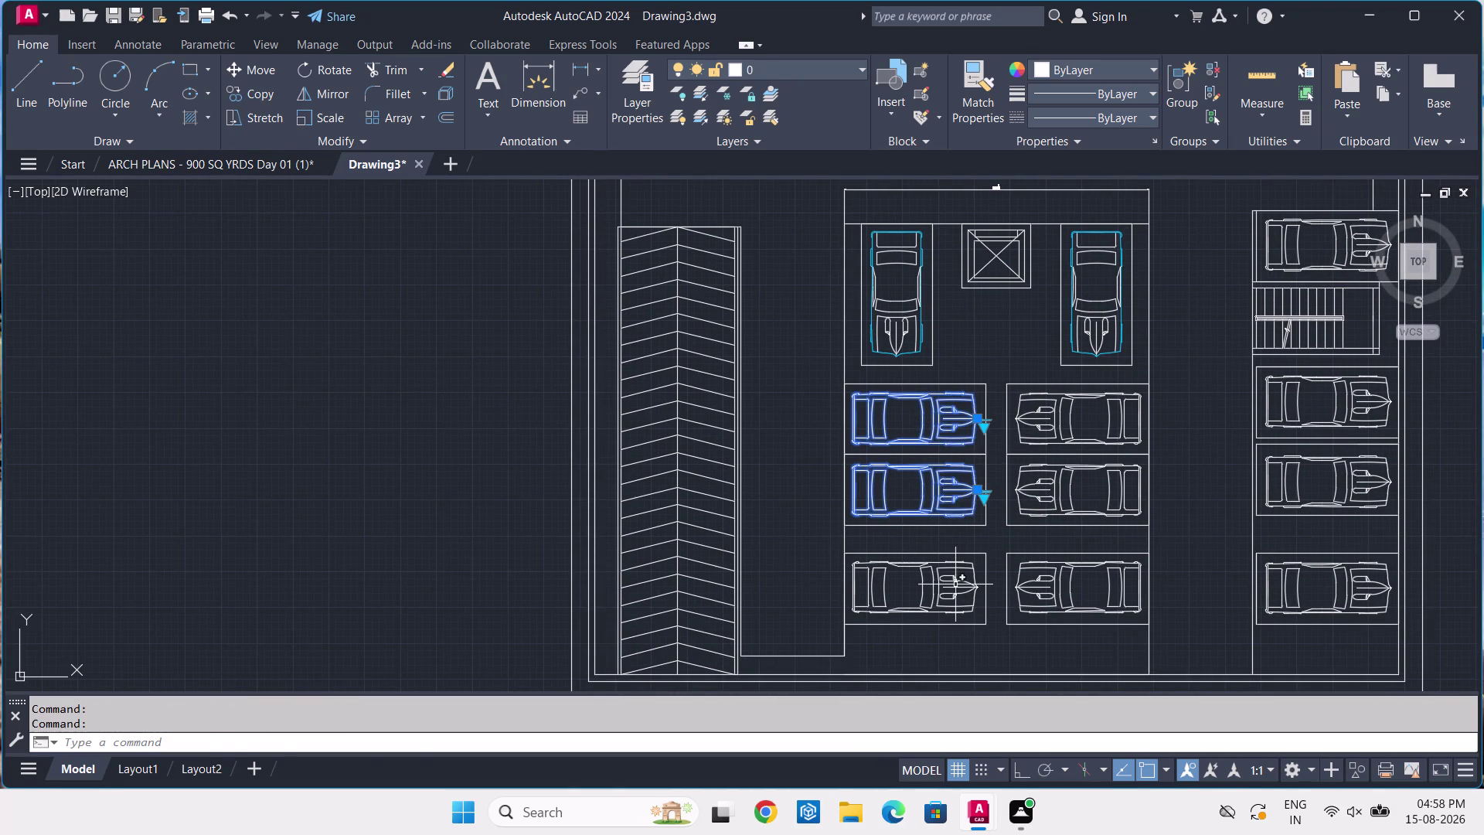
click(955, 584)
click(902, 599)
key(Delete)
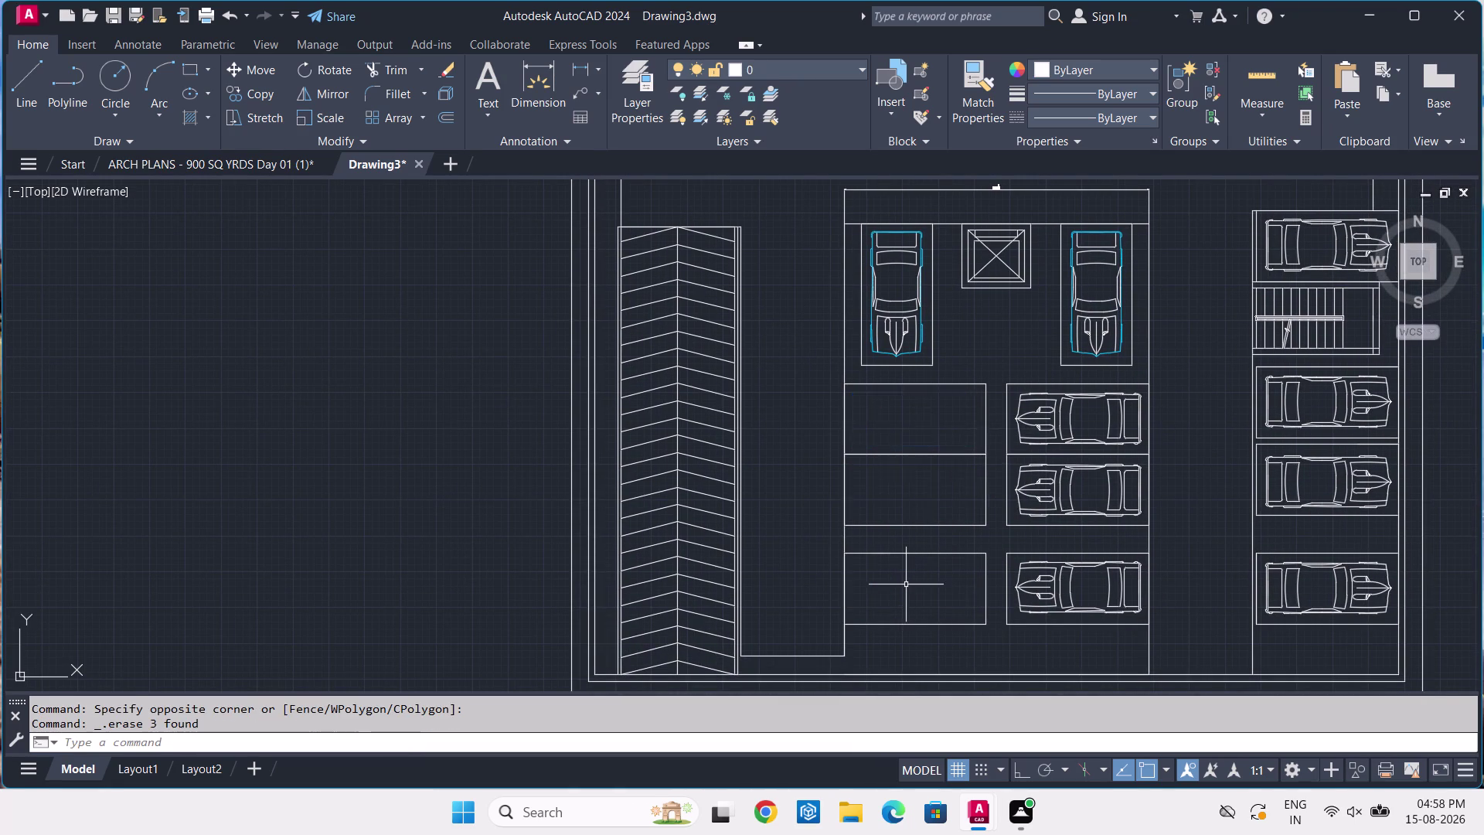
Window-select the stray horizontal car and start copying it from a base point.
scroll(down, 3)
middle_drag(931, 419, 898, 539)
scroll(up, 3)
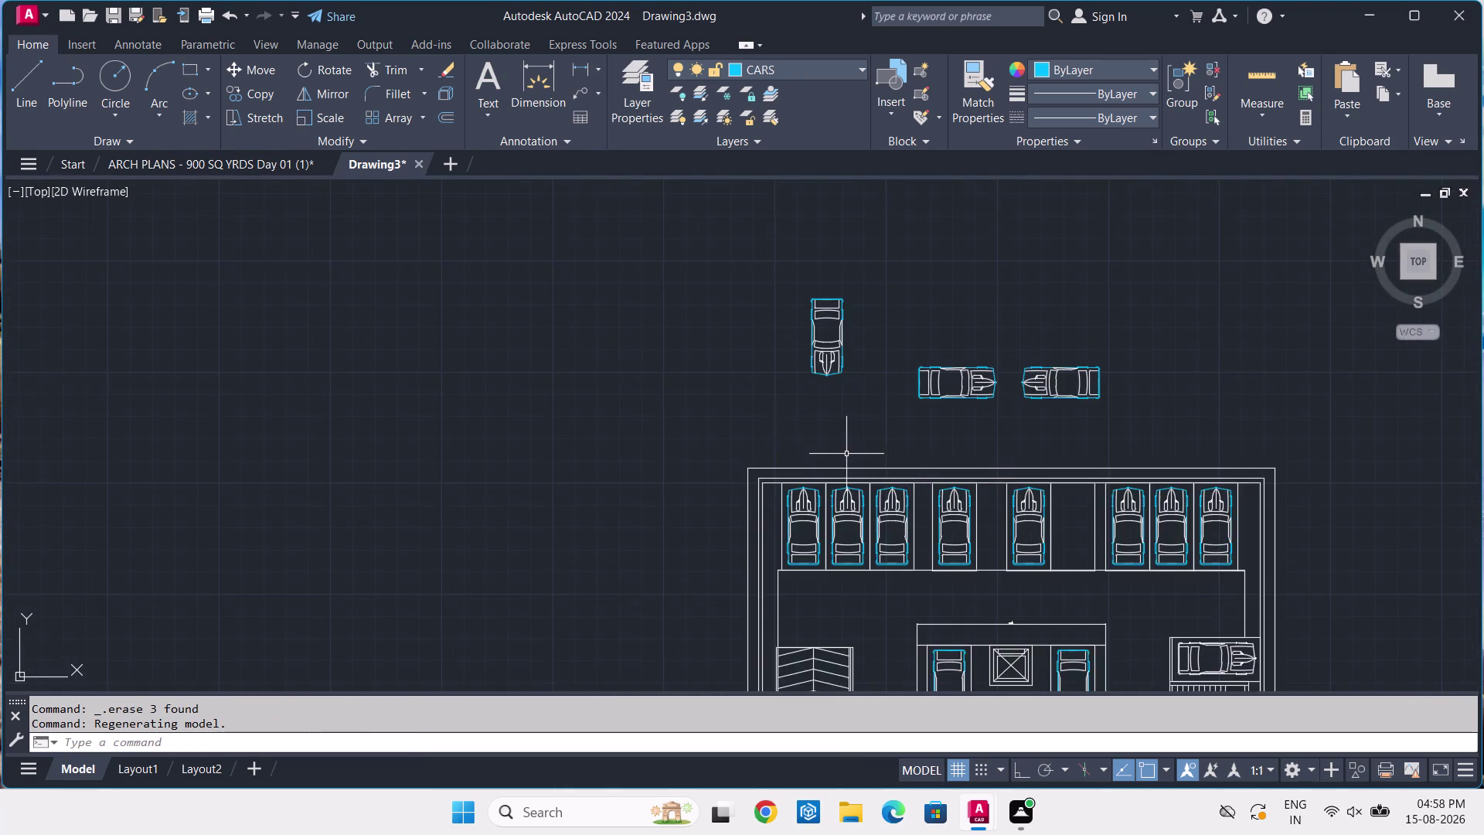
scroll(up, 3)
click(1238, 220)
click(872, 374)
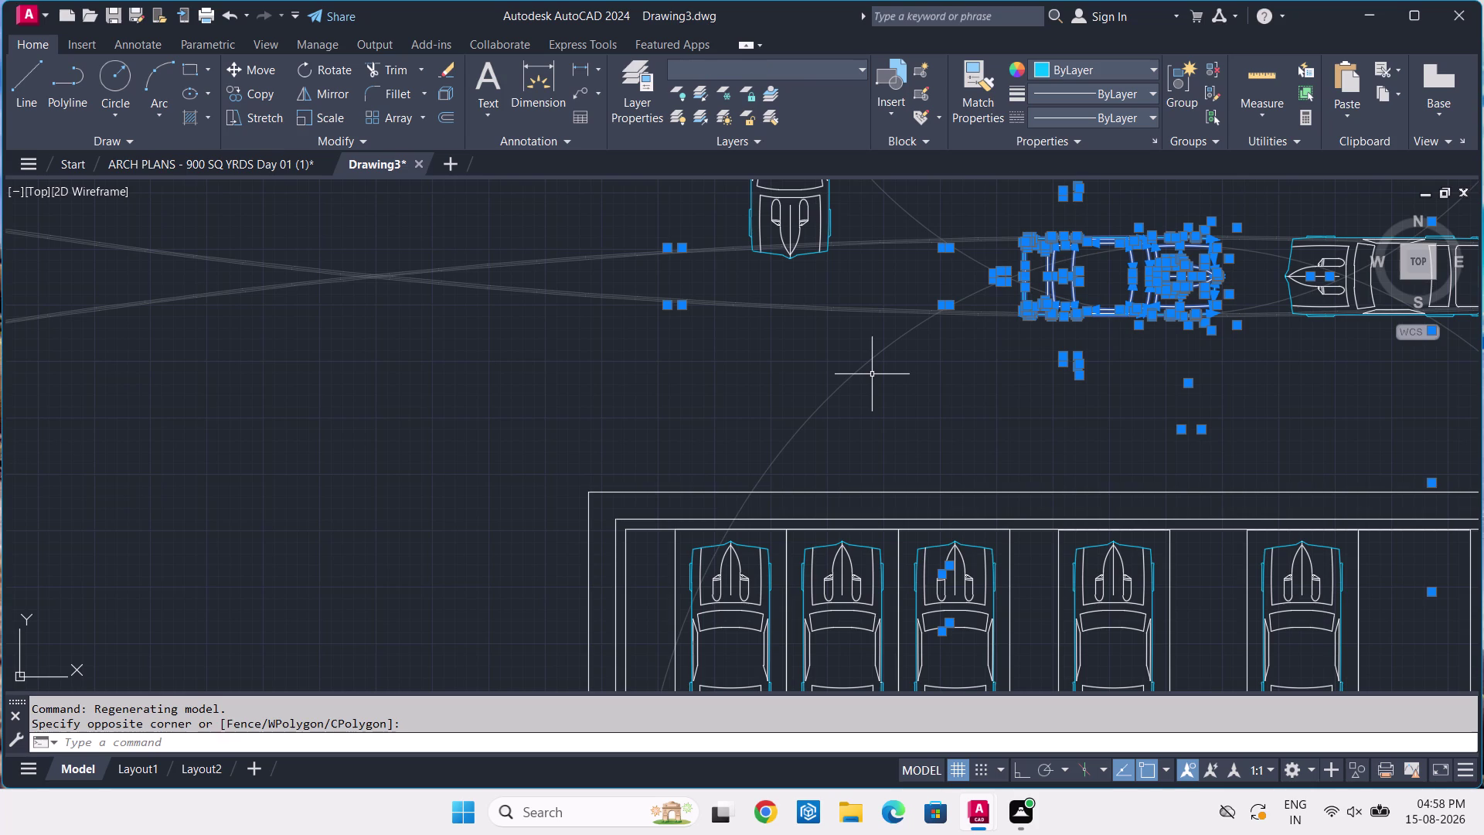
key(c)
key(o)
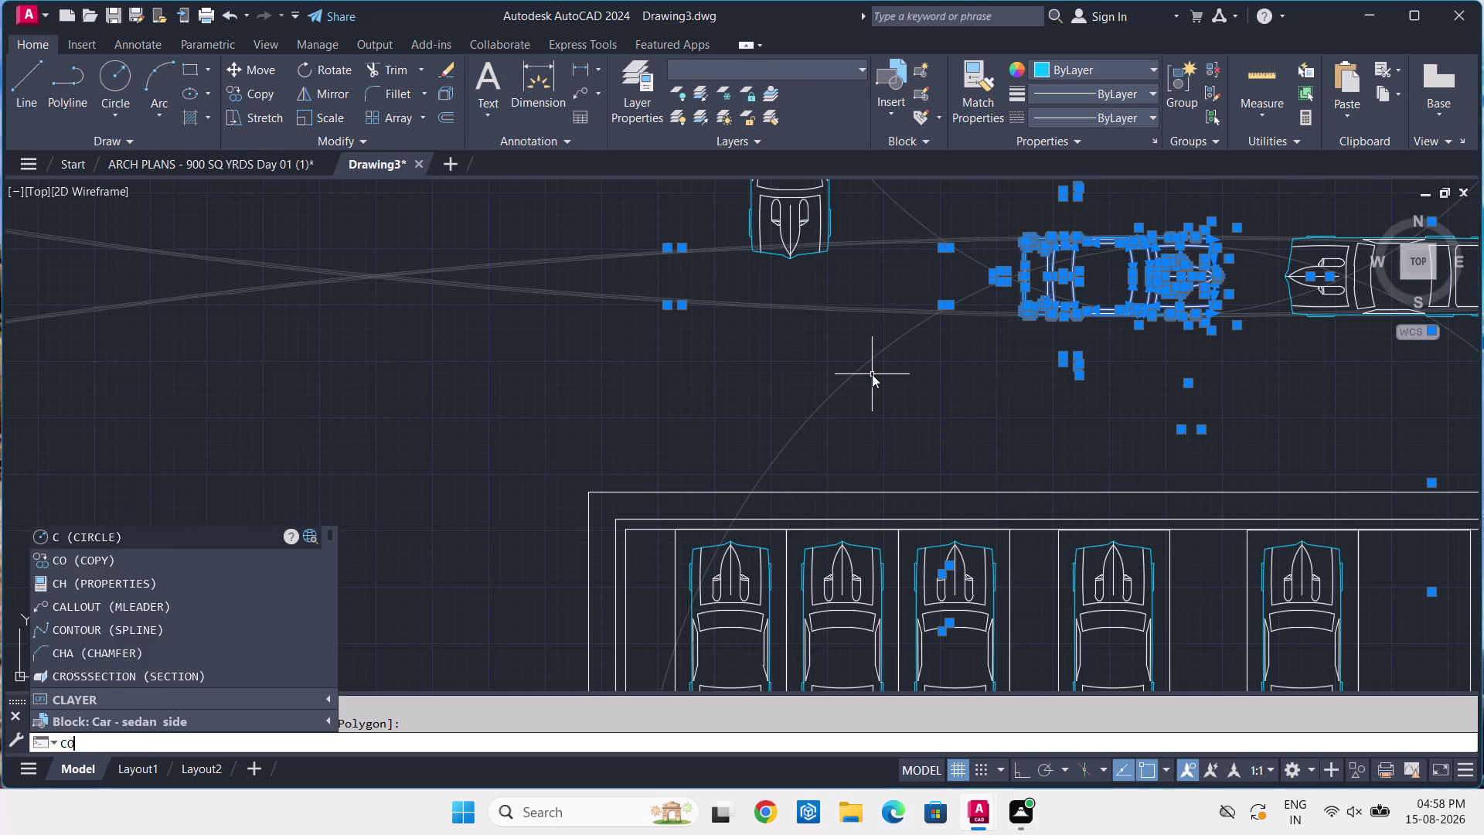
key(space)
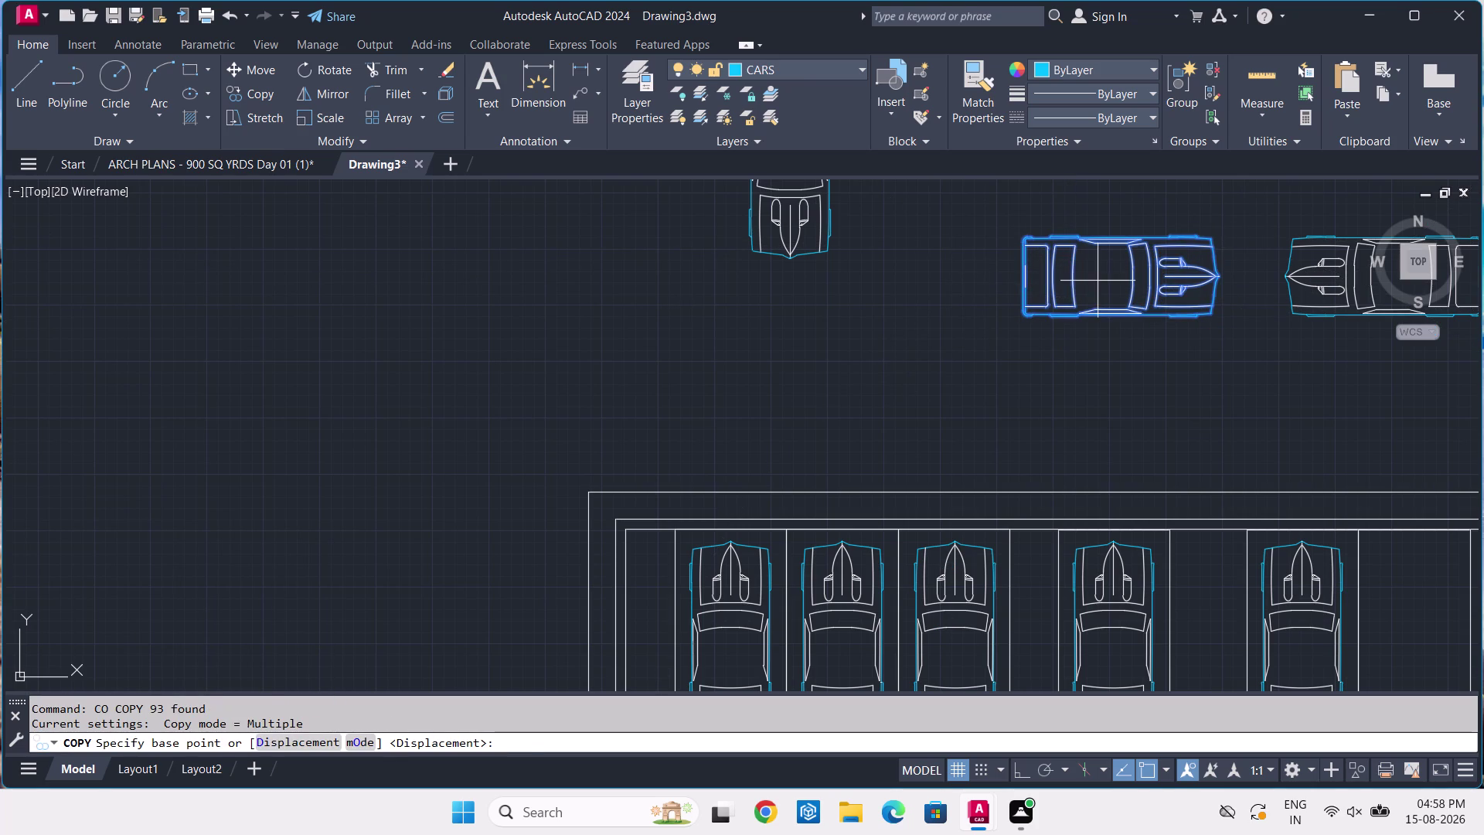
click(1098, 281)
Place one copy of the horizontal car in the empty bay.
scroll(down, 3)
middle_drag(1019, 594, 959, 364)
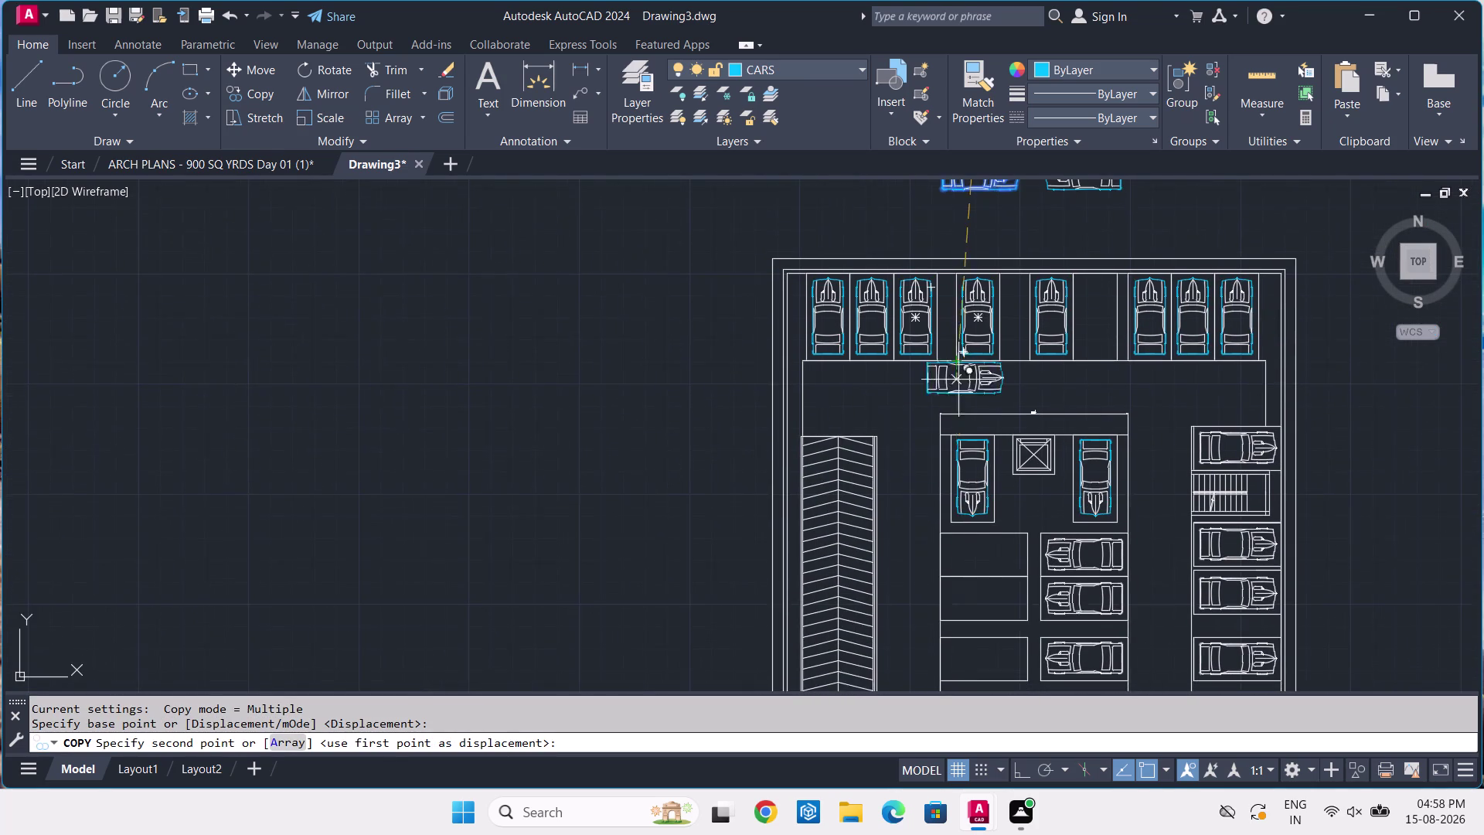
middle_drag(962, 601, 944, 431)
scroll(up, 3)
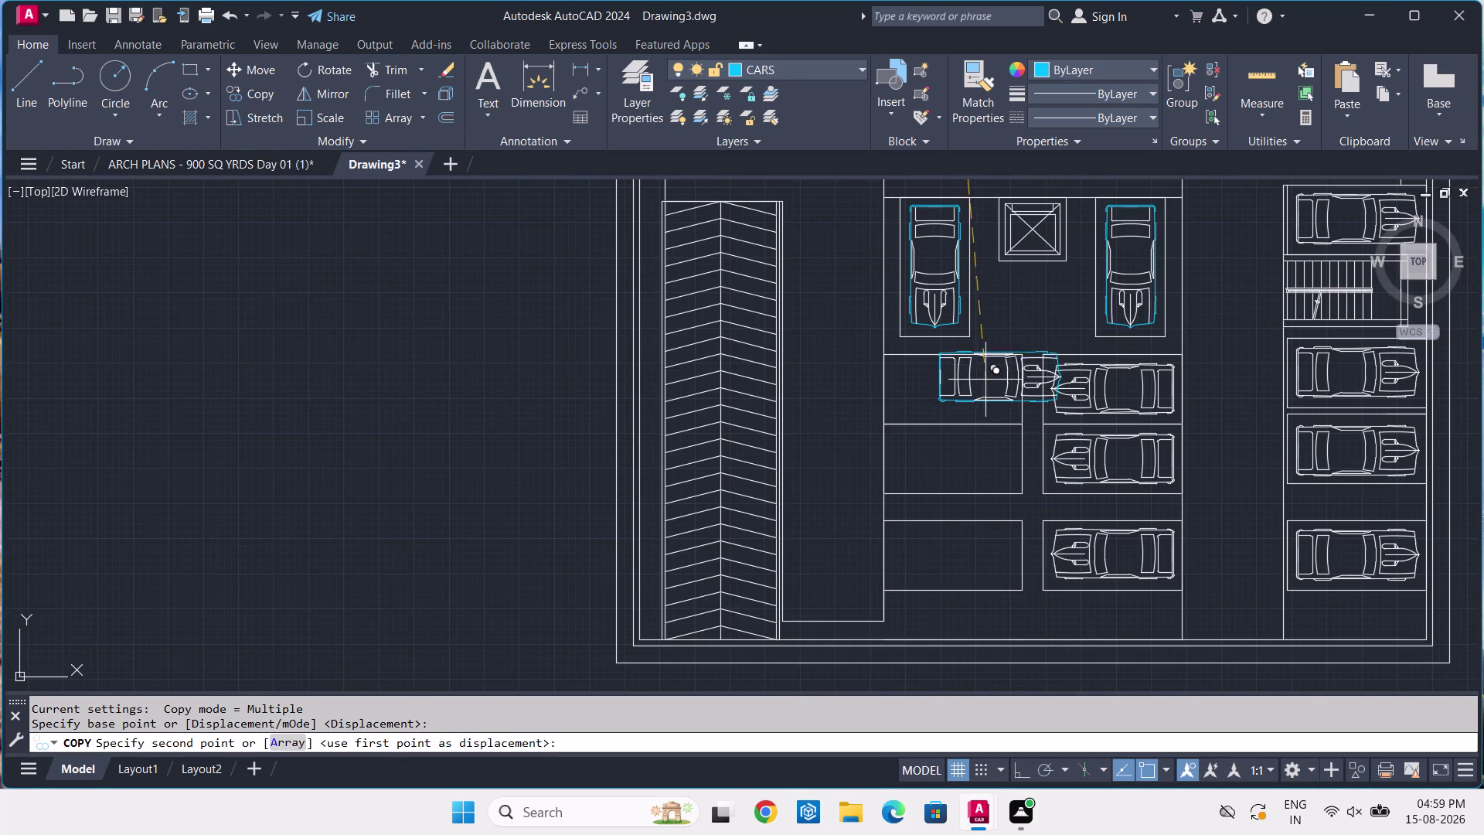
scroll(up, 3)
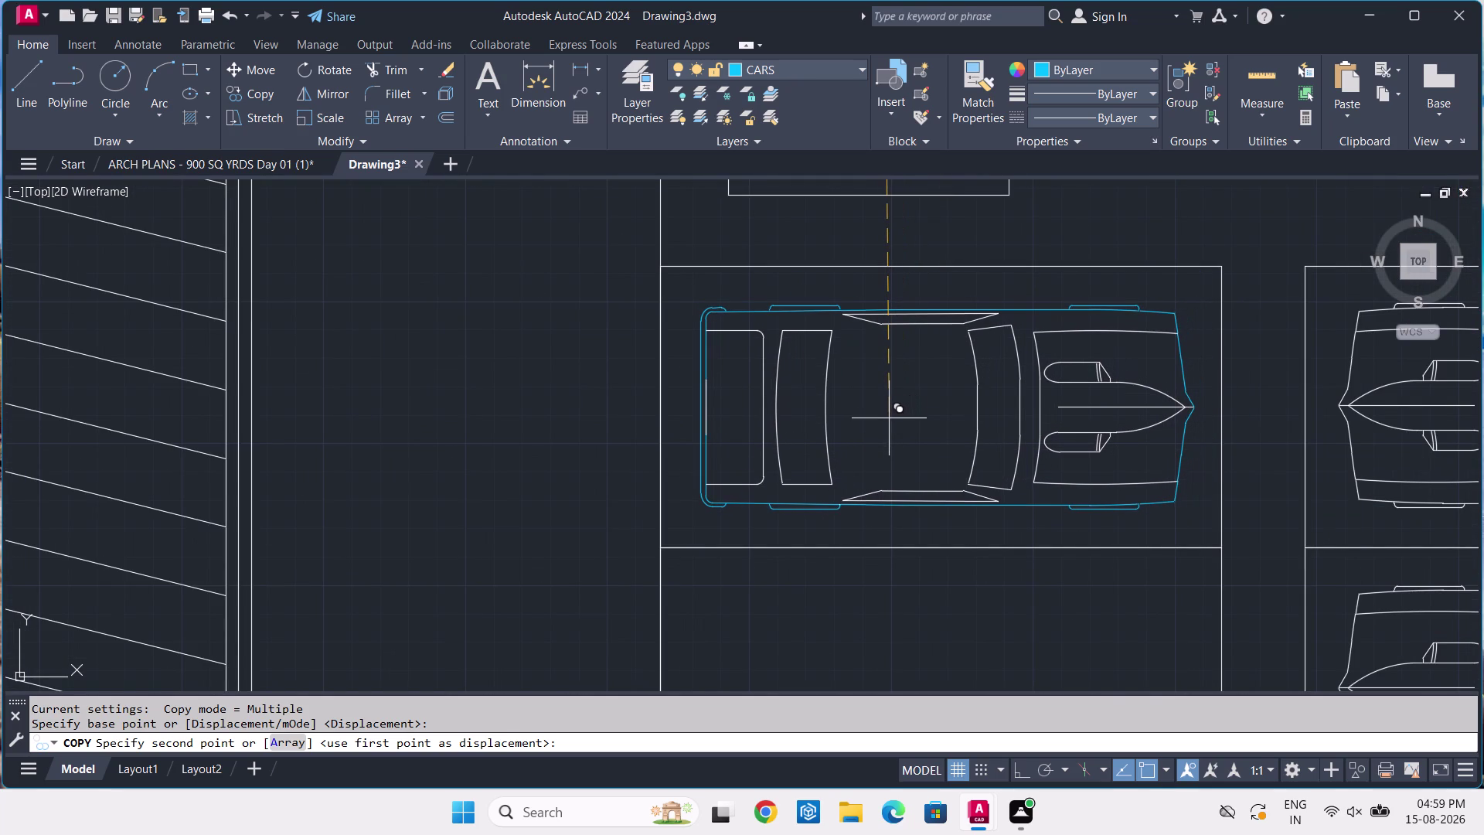
click(889, 418)
key(space)
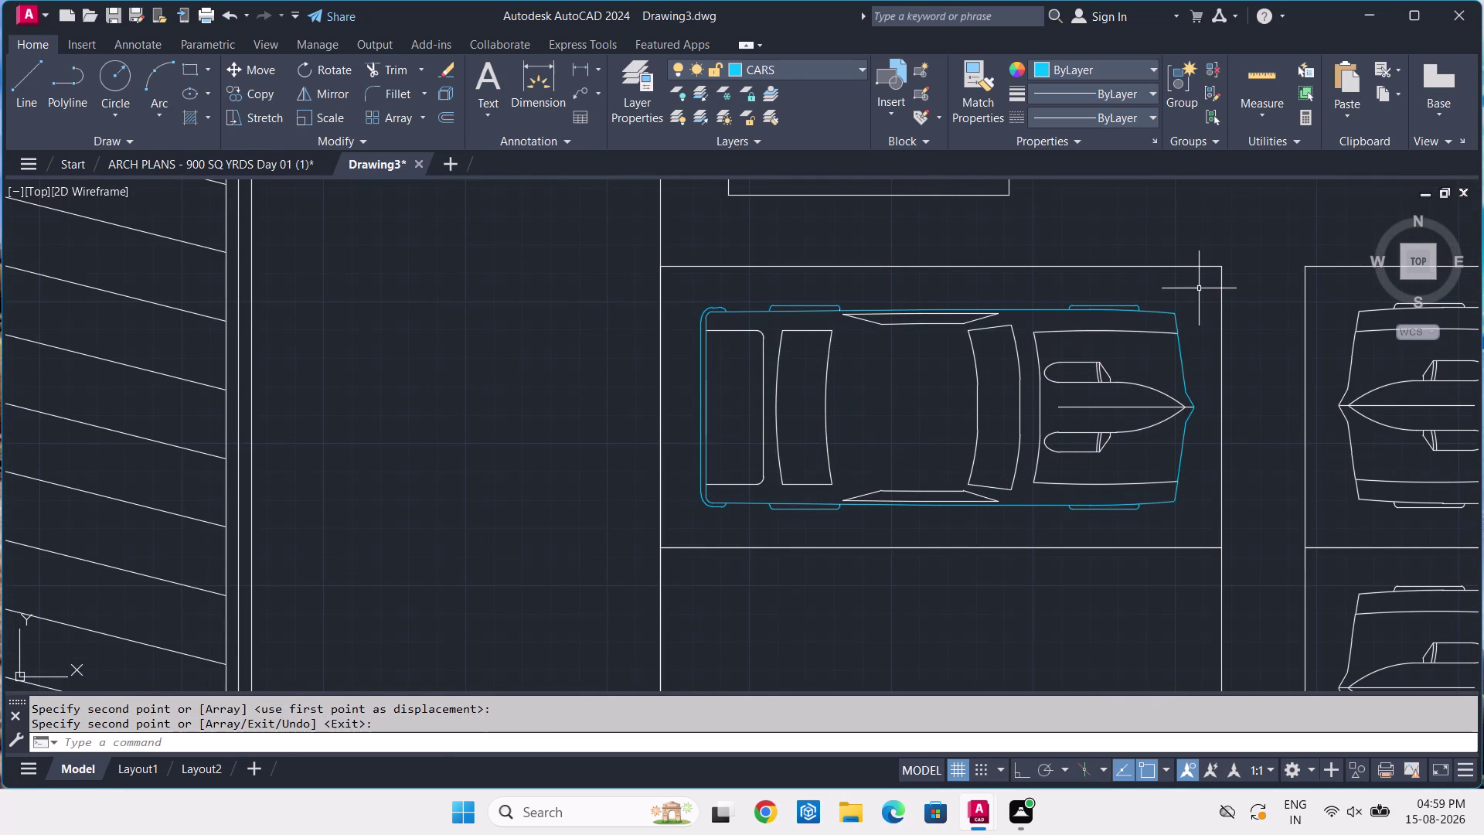
Select the placed car and start copying it with Ortho turned on.
click(1202, 293)
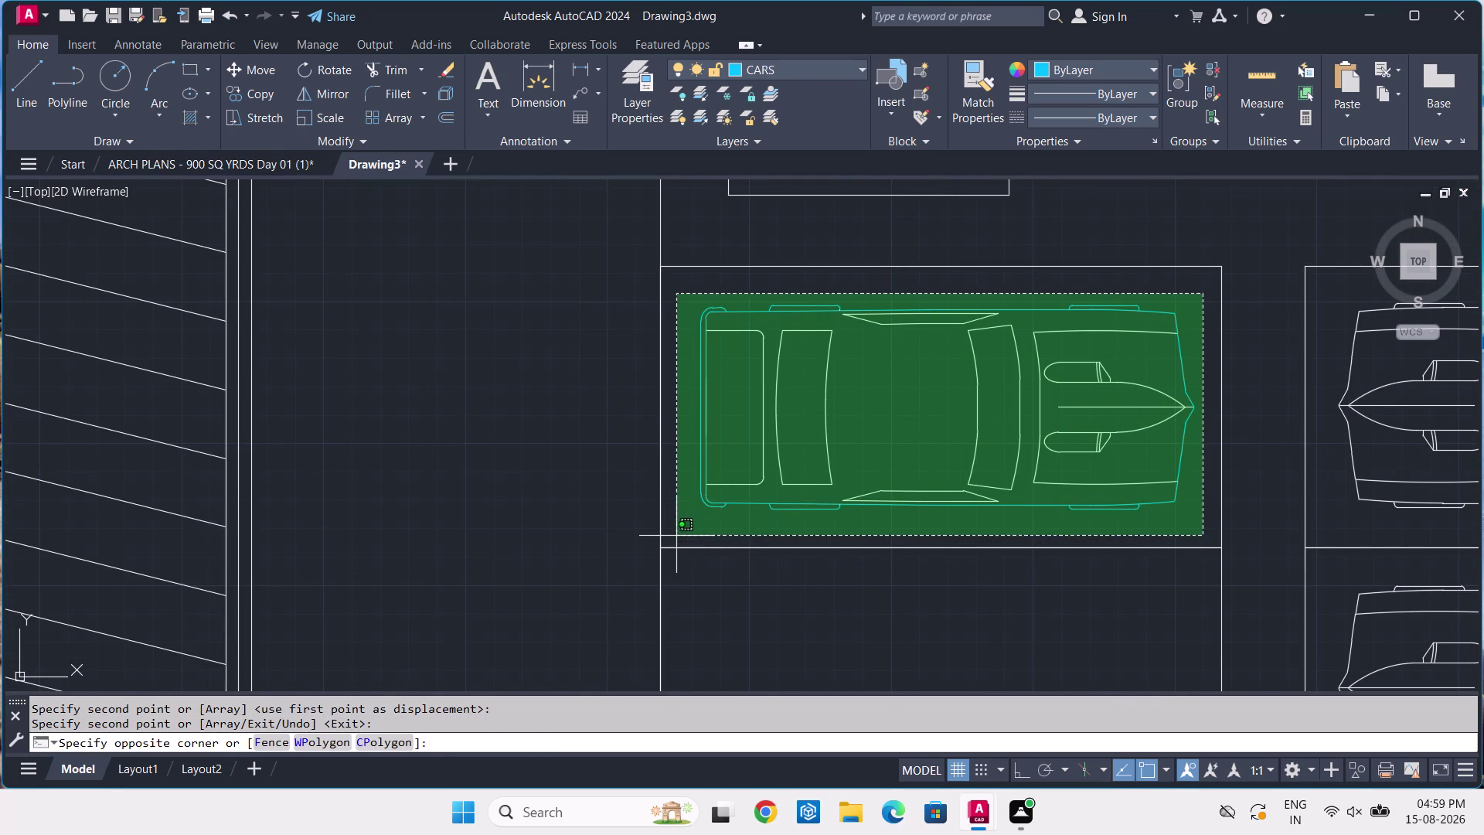
click(675, 534)
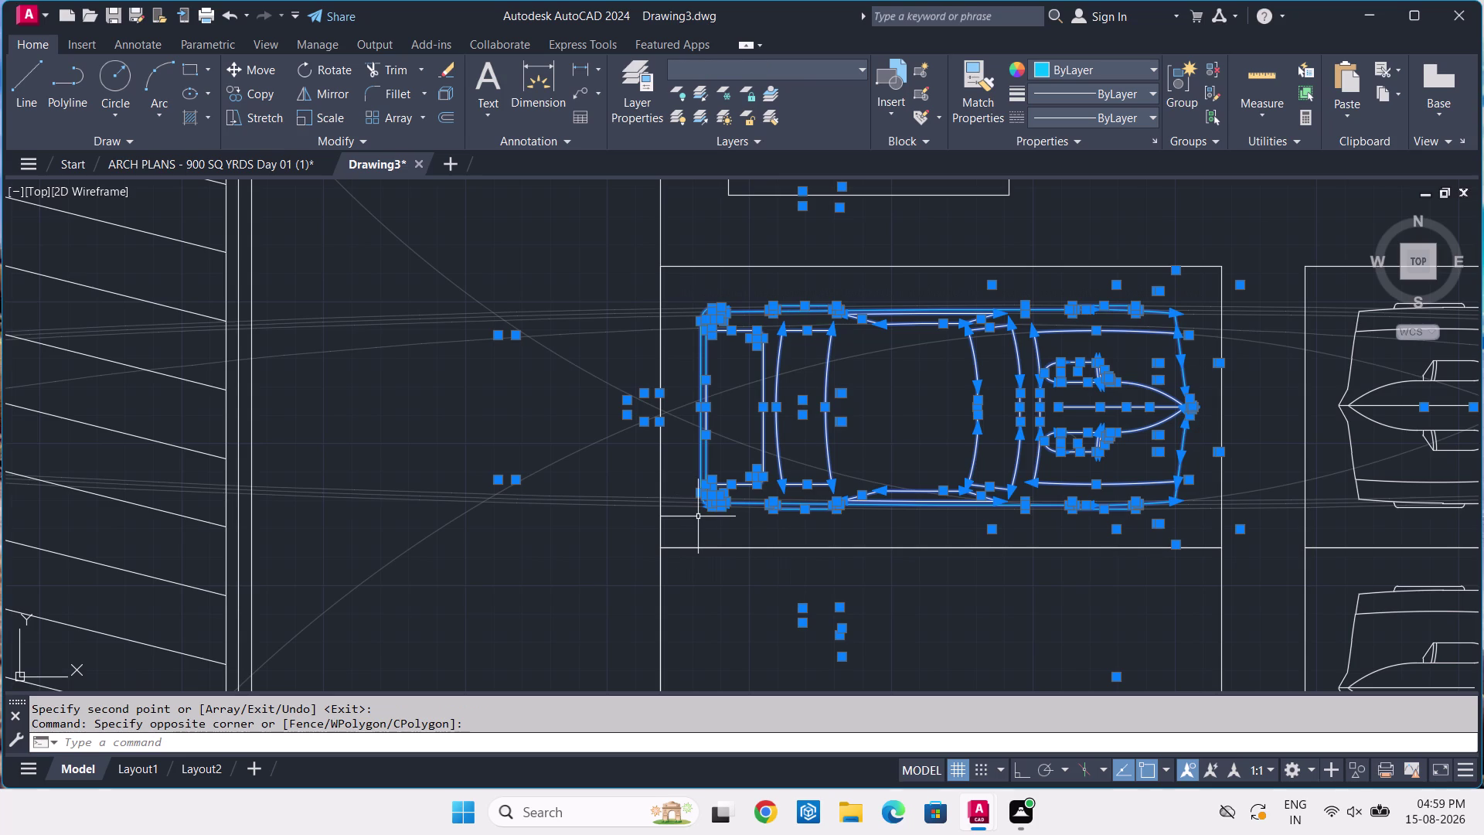
key(F8)
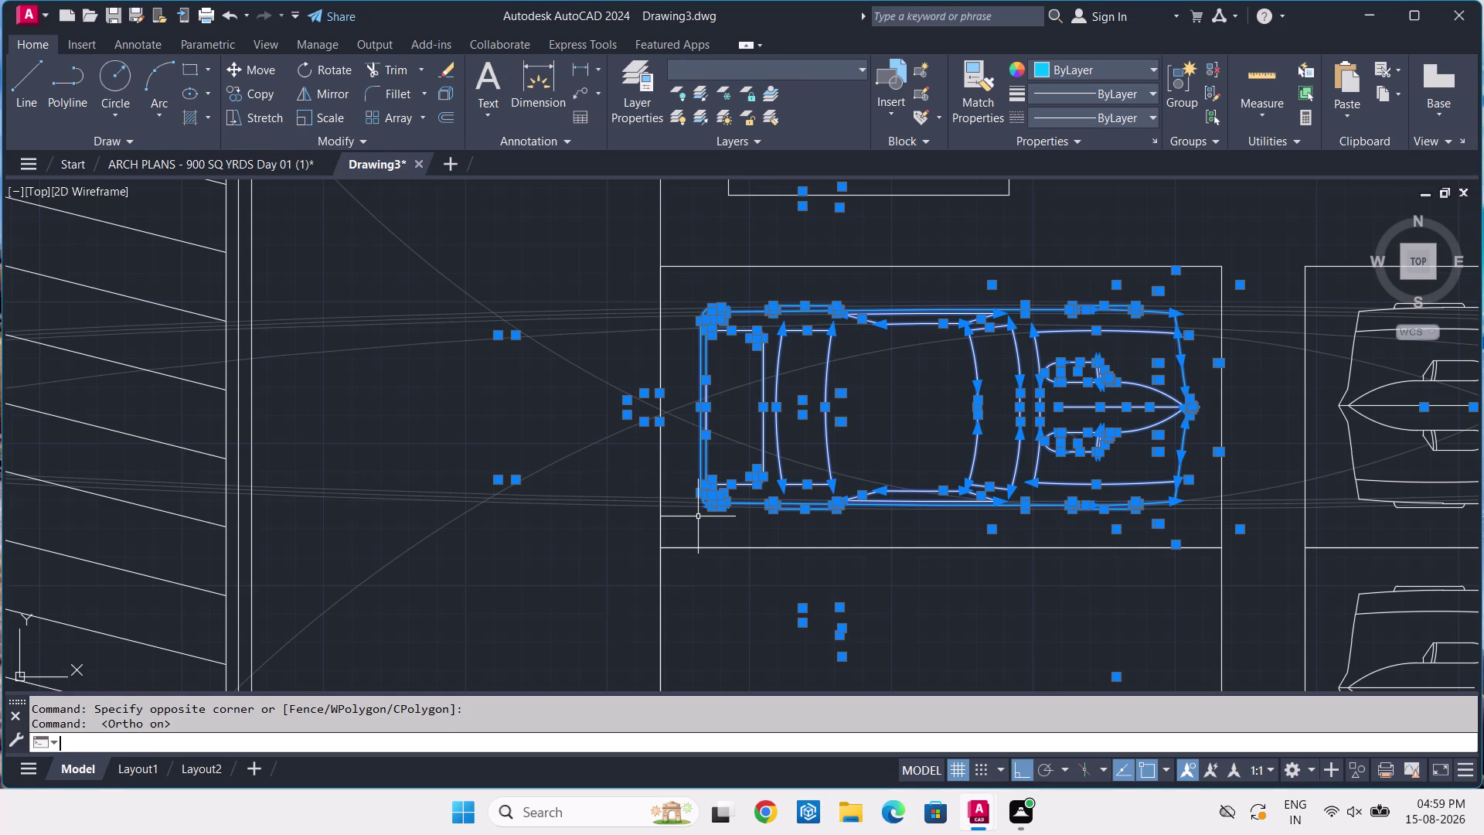
text(CO)
key(space)
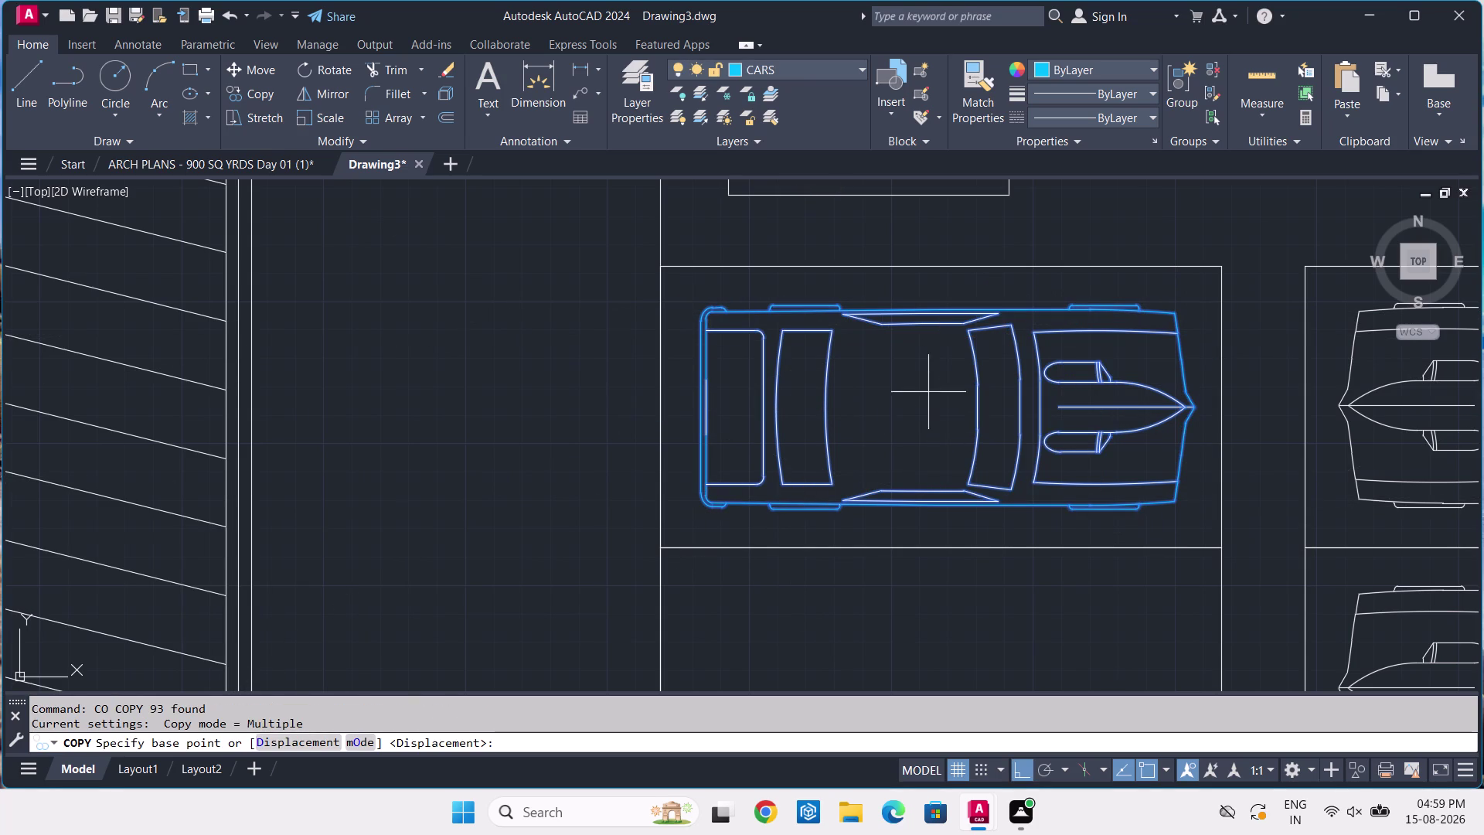
click(932, 317)
Copy the car straight down into the next two bays of the column.
scroll(down, 3)
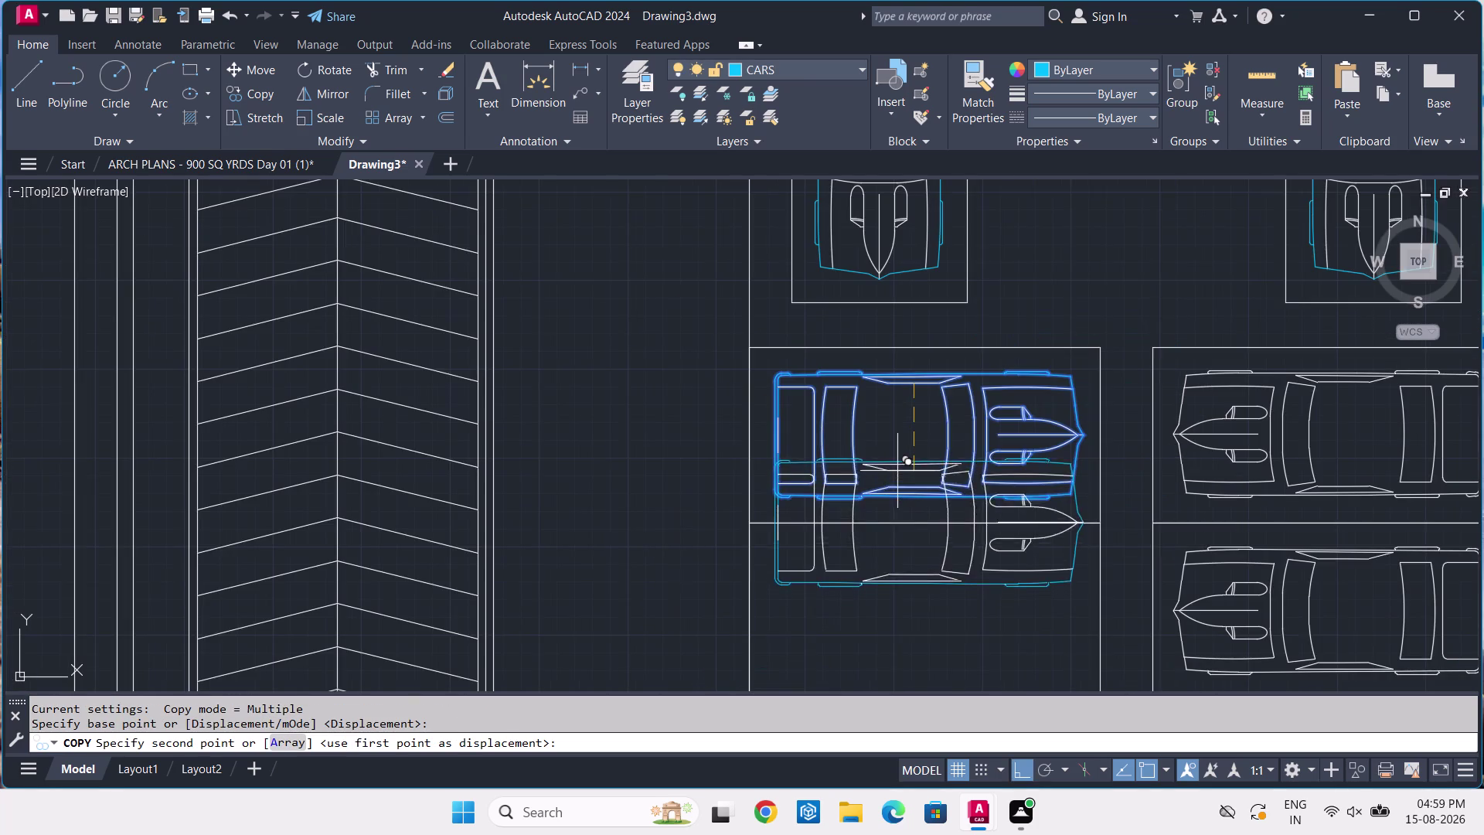
middle_drag(915, 536, 912, 331)
scroll(up, 3)
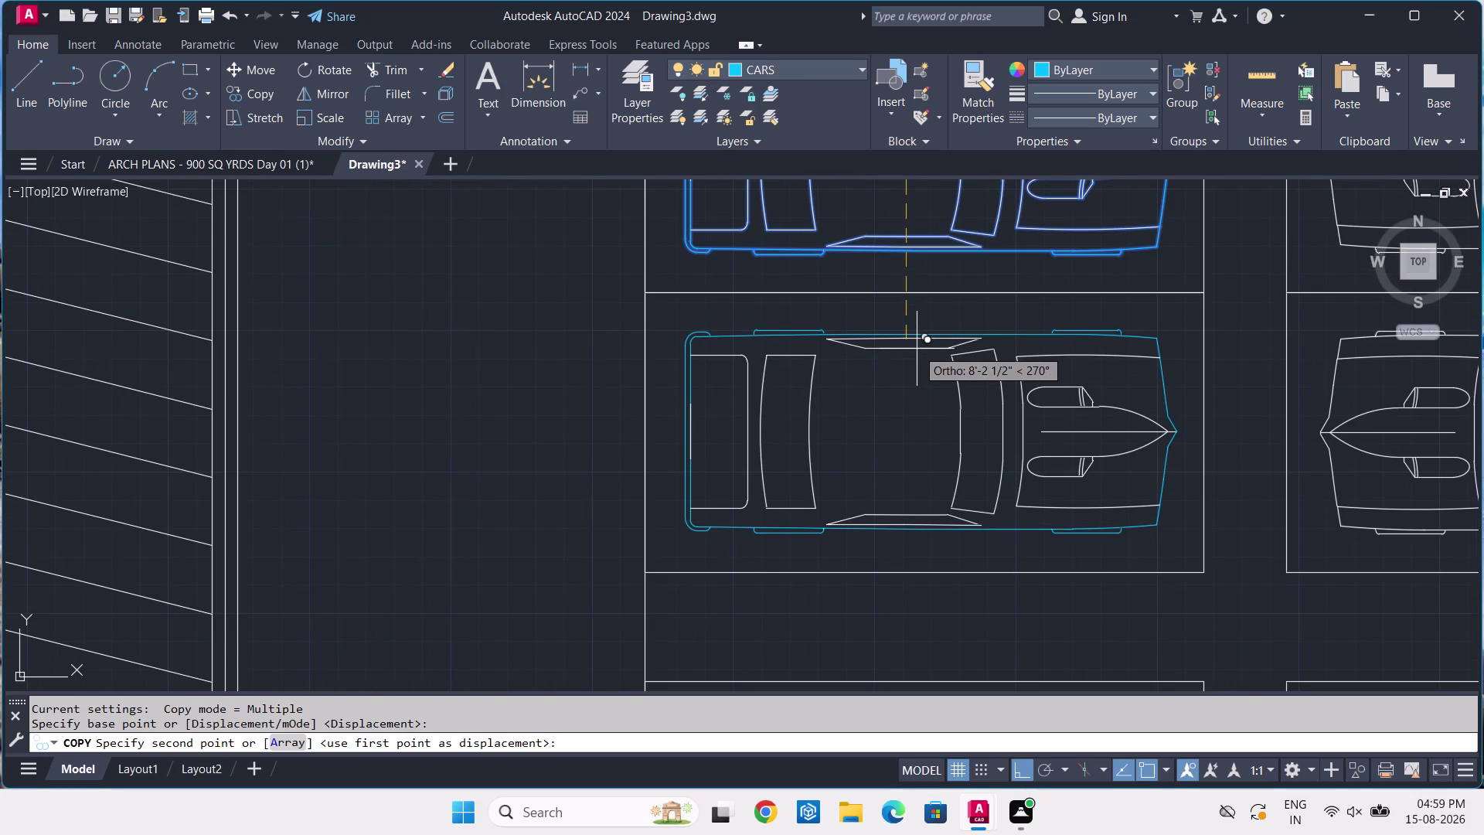
click(917, 349)
scroll(down, 3)
middle_drag(932, 495, 924, 381)
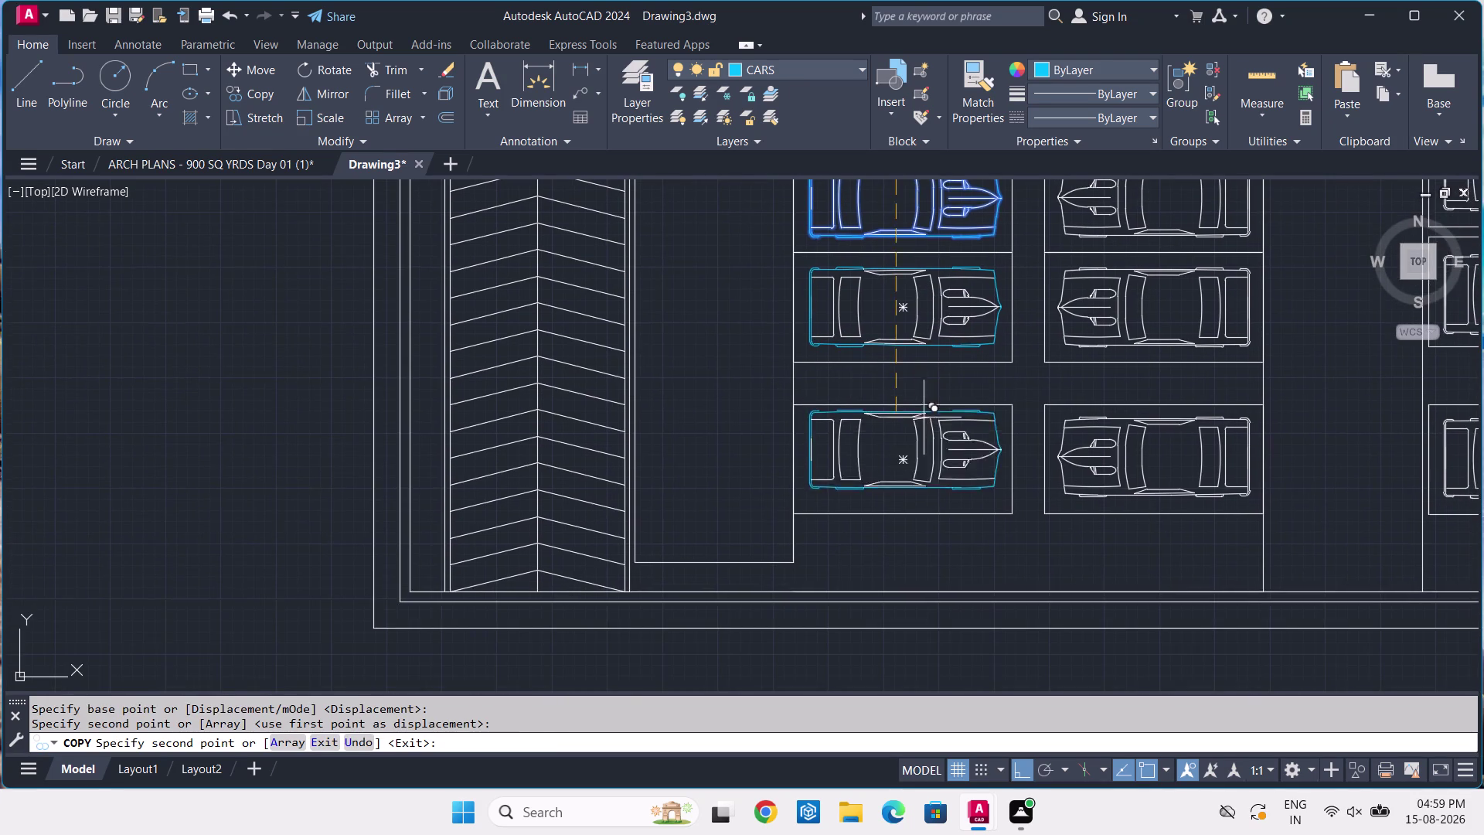
scroll(up, 3)
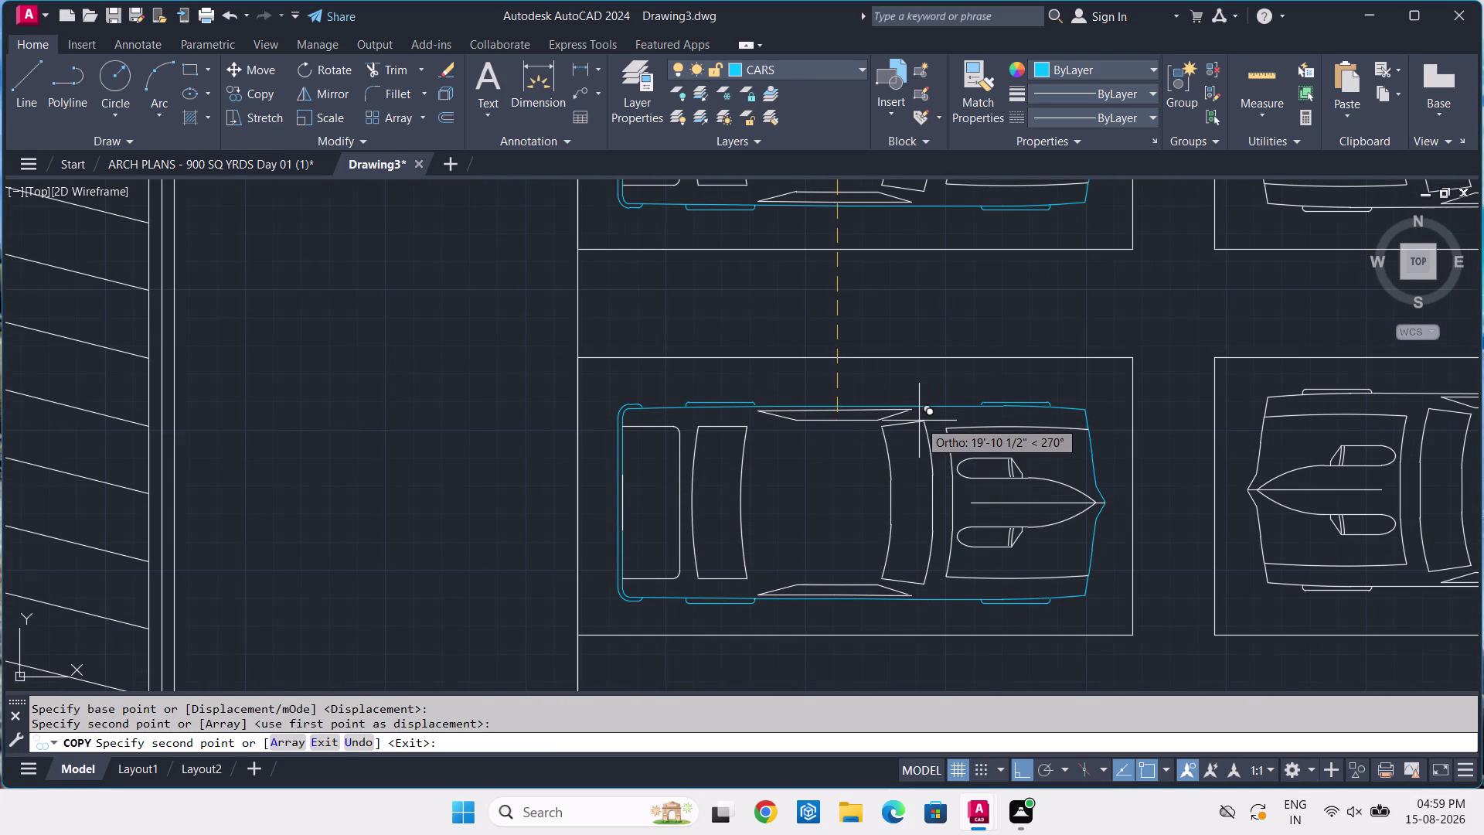
click(919, 421)
key(space)
scroll(down, 3)
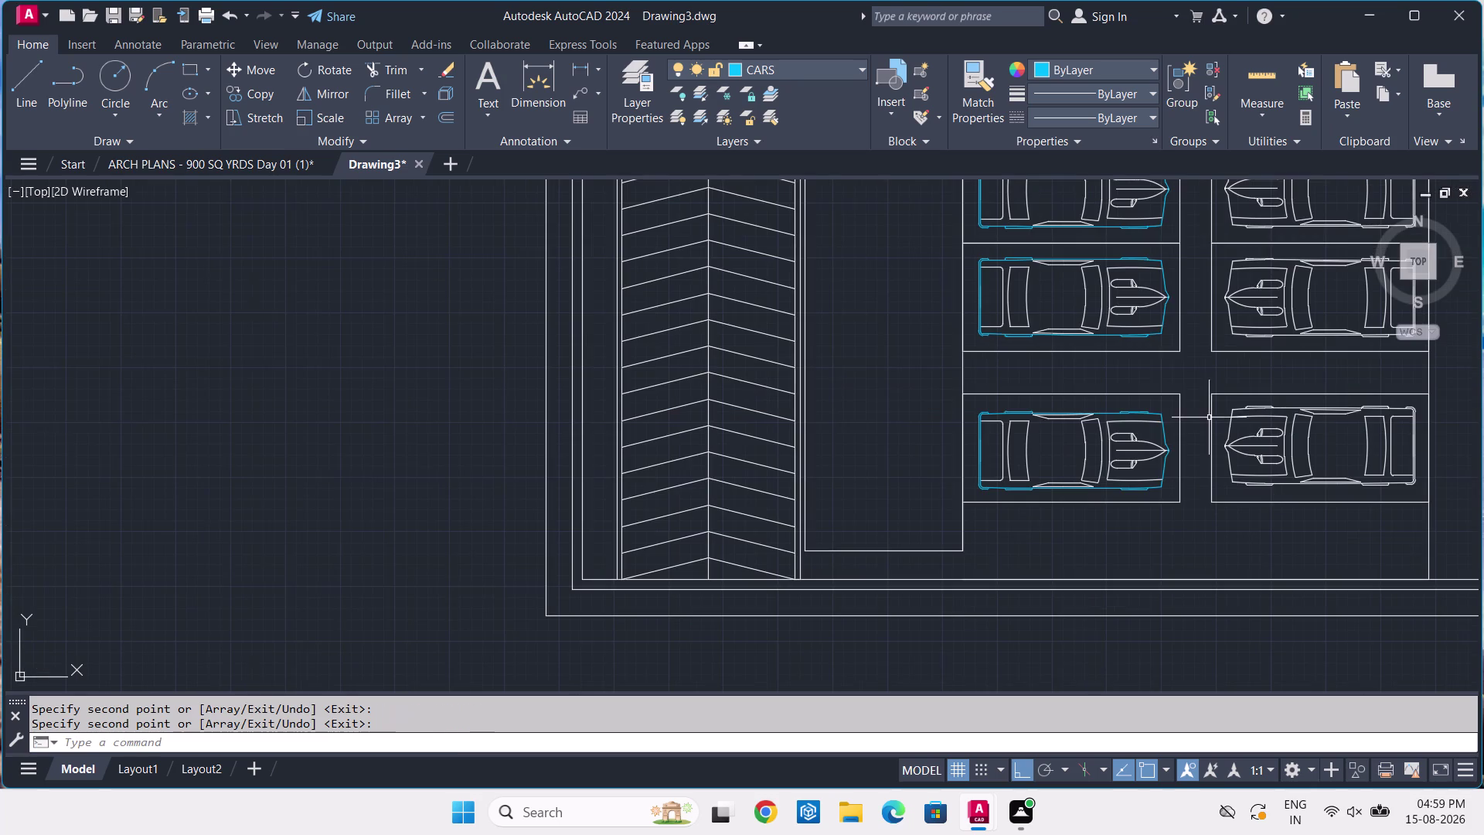
middle_drag(1130, 280, 1089, 382)
scroll(up, 3)
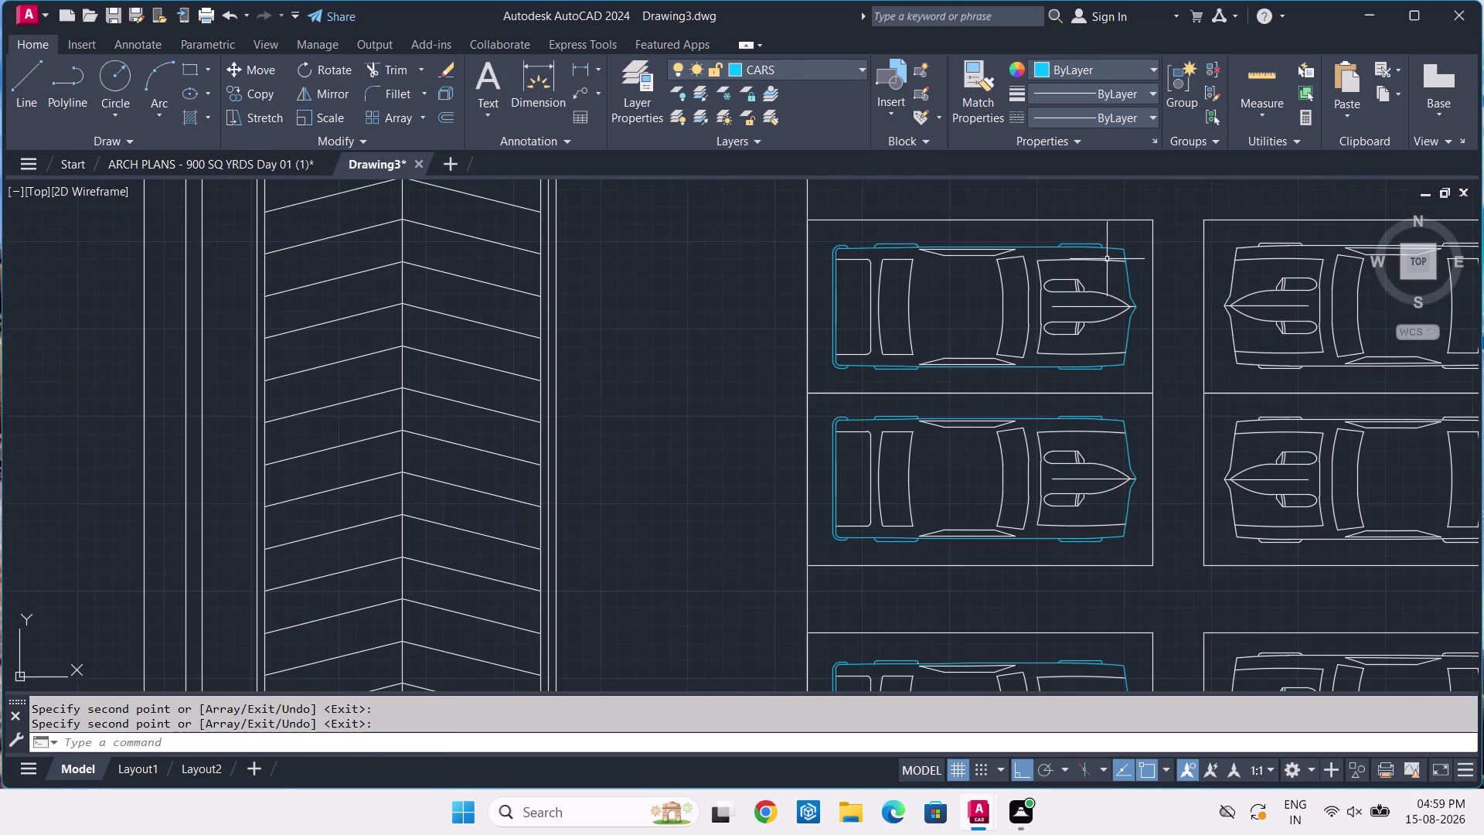
click(1143, 239)
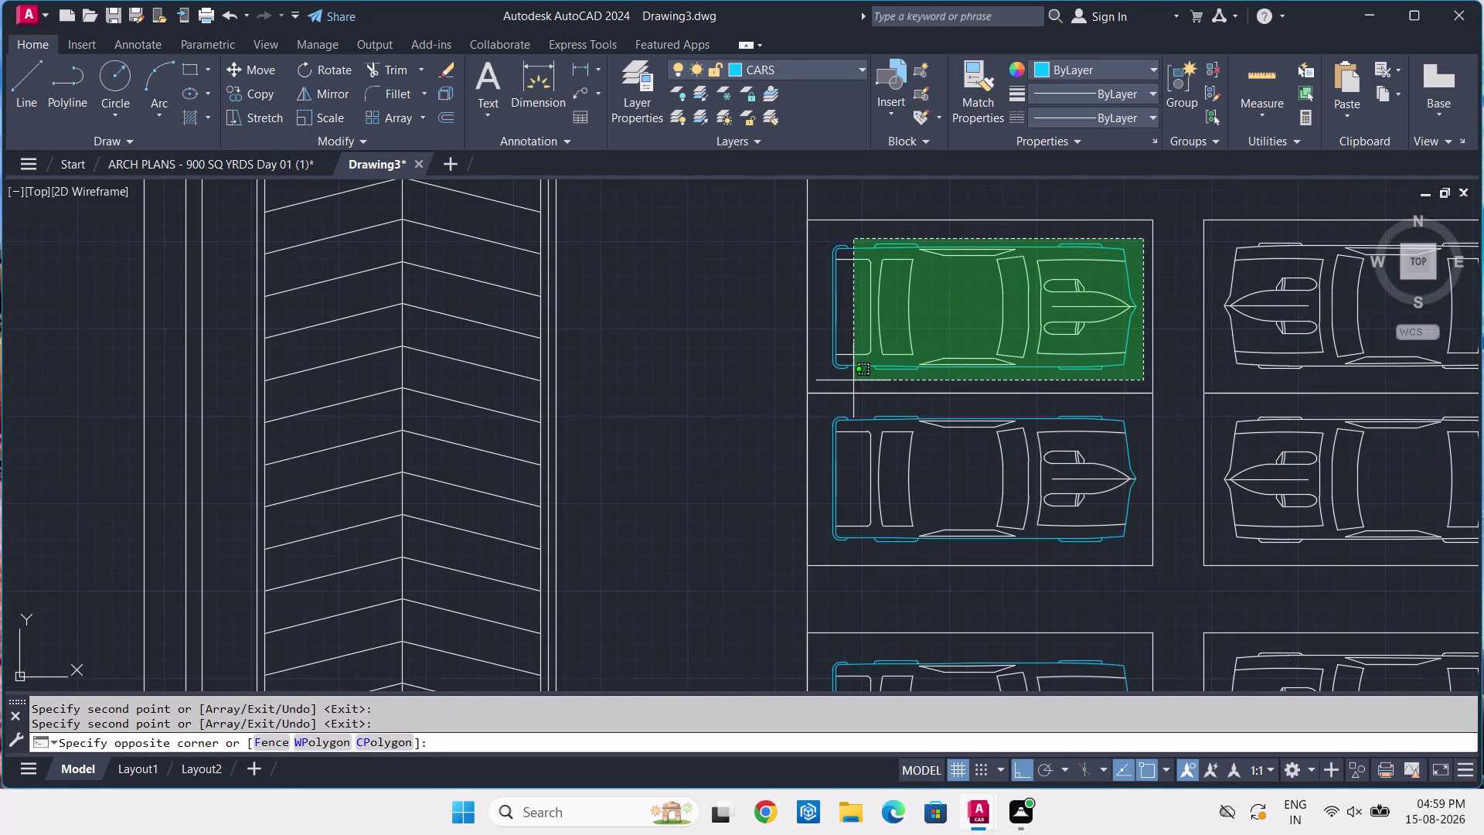
Try window-selecting the stacked left-column cars, then cancel the selection.
click(823, 377)
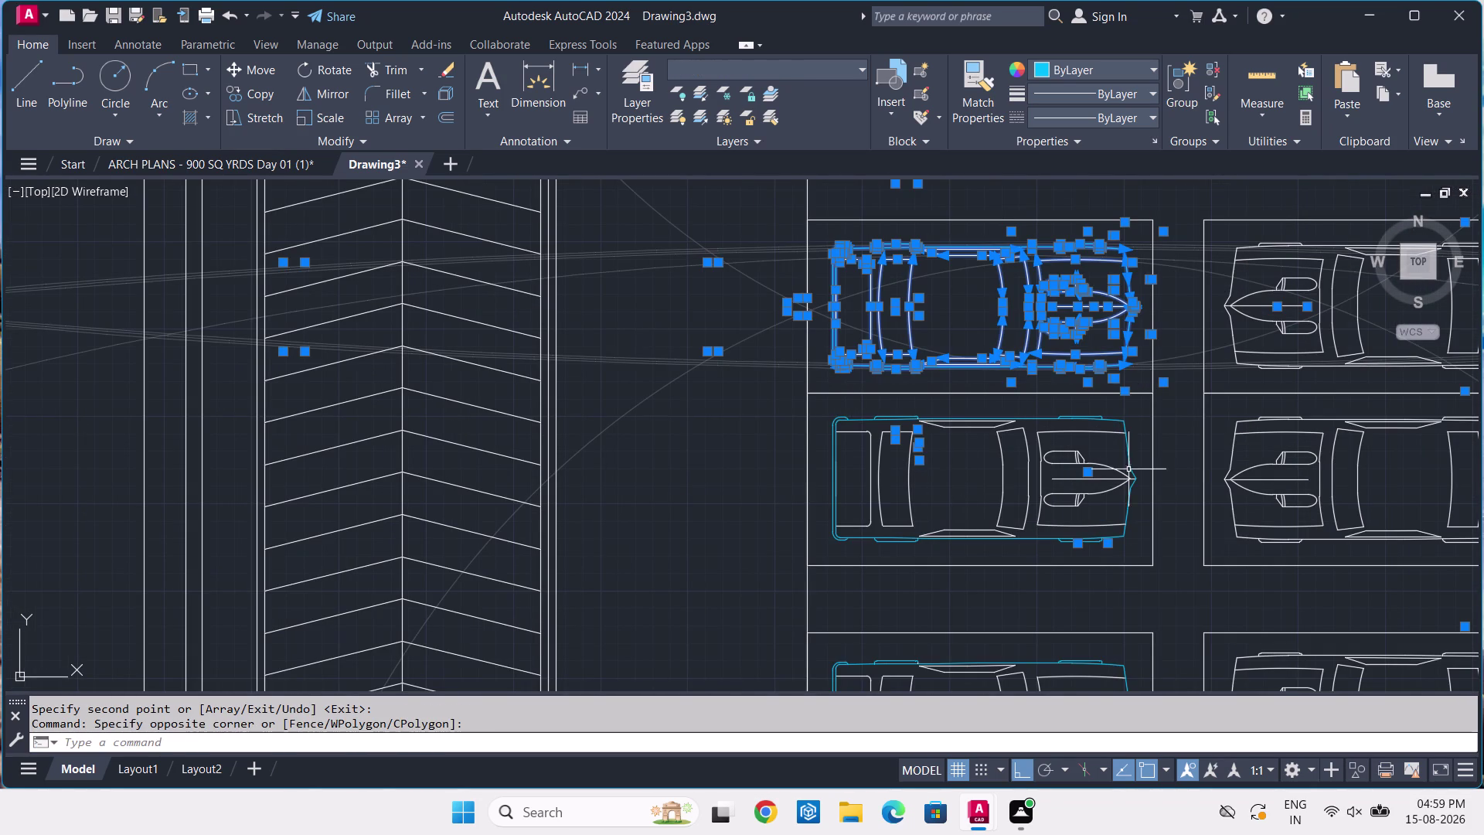
click(1132, 407)
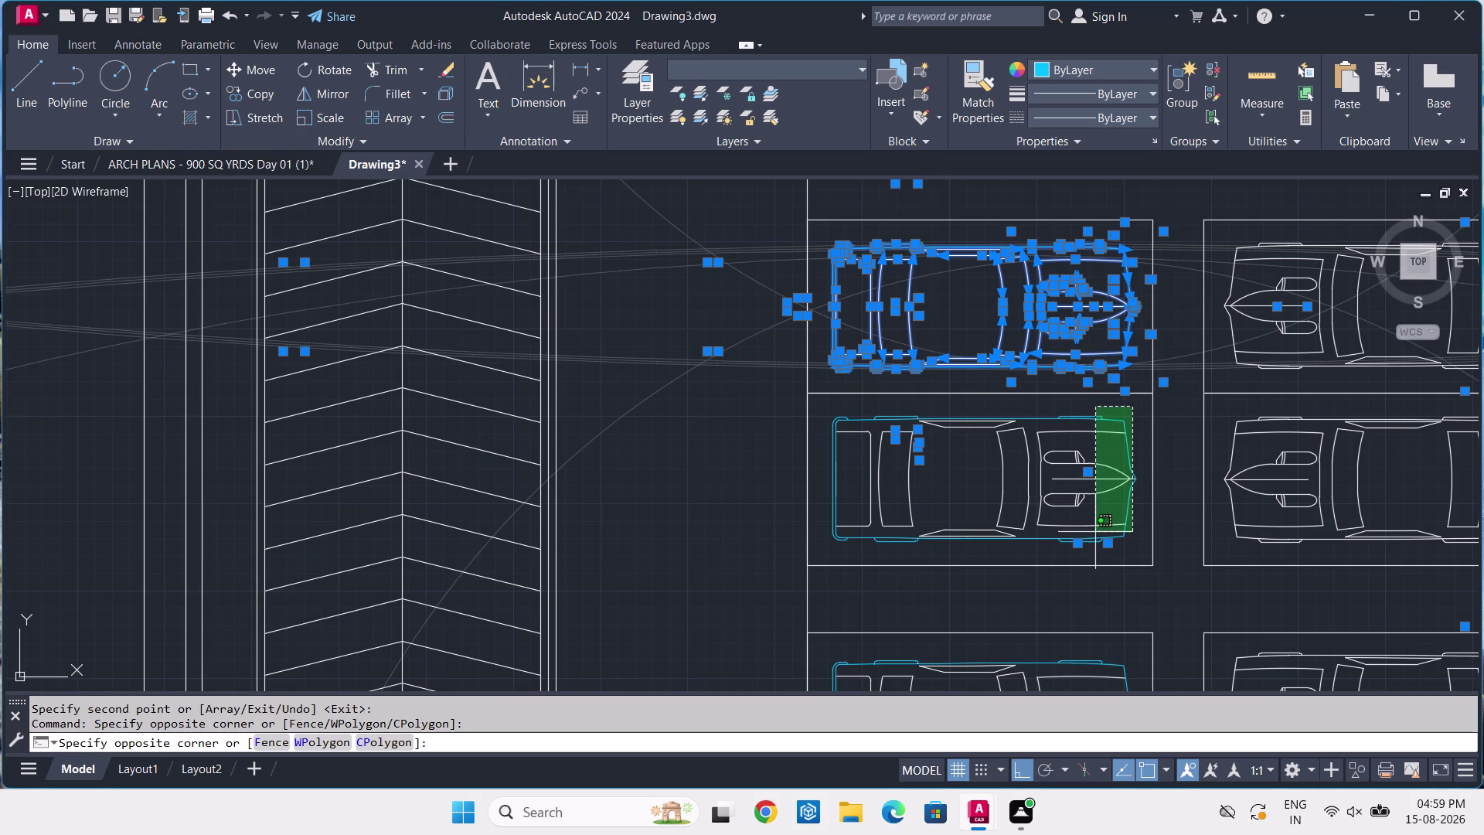
key(Escape)
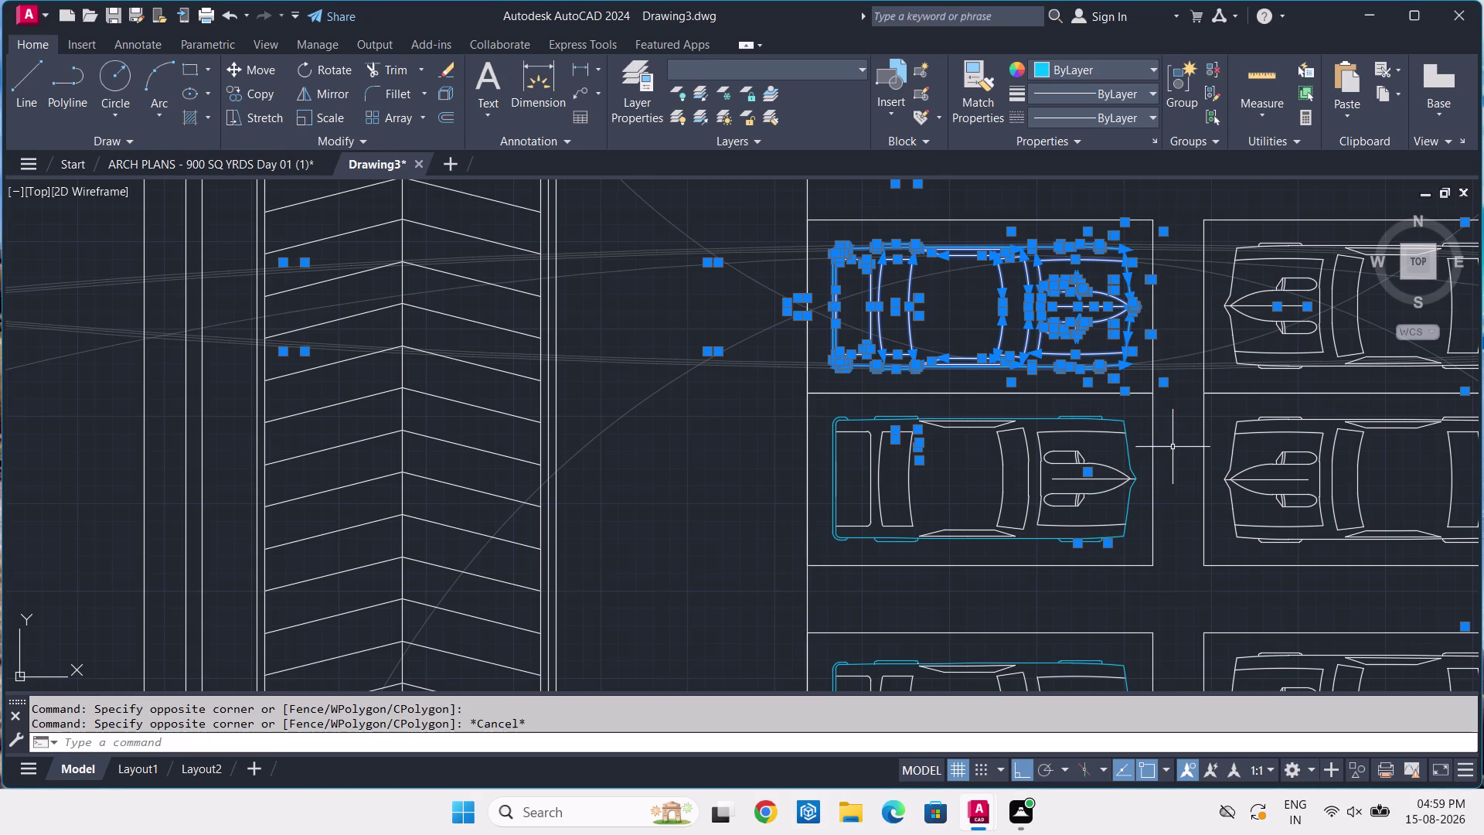
click(1142, 411)
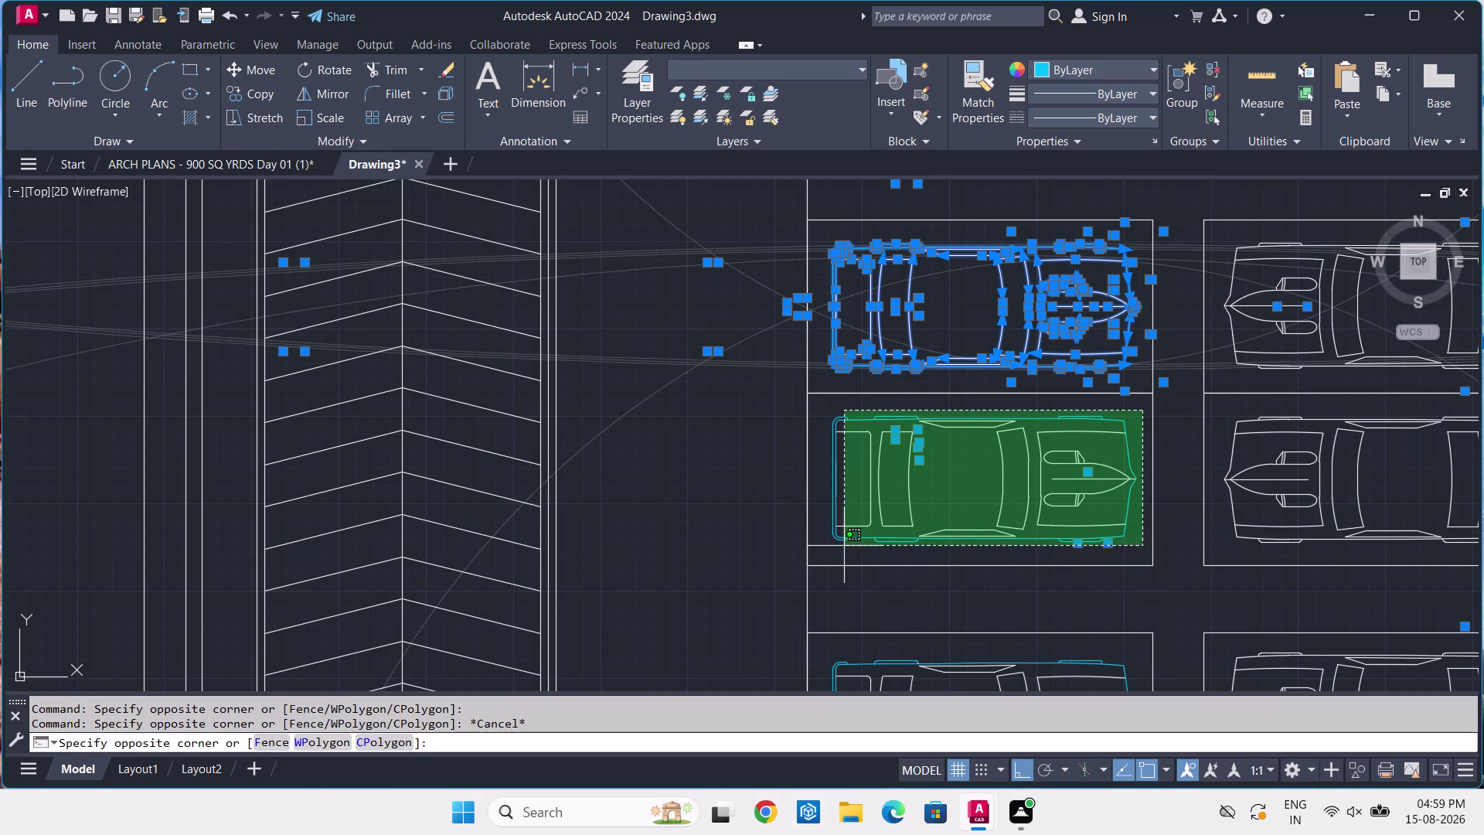
click(818, 547)
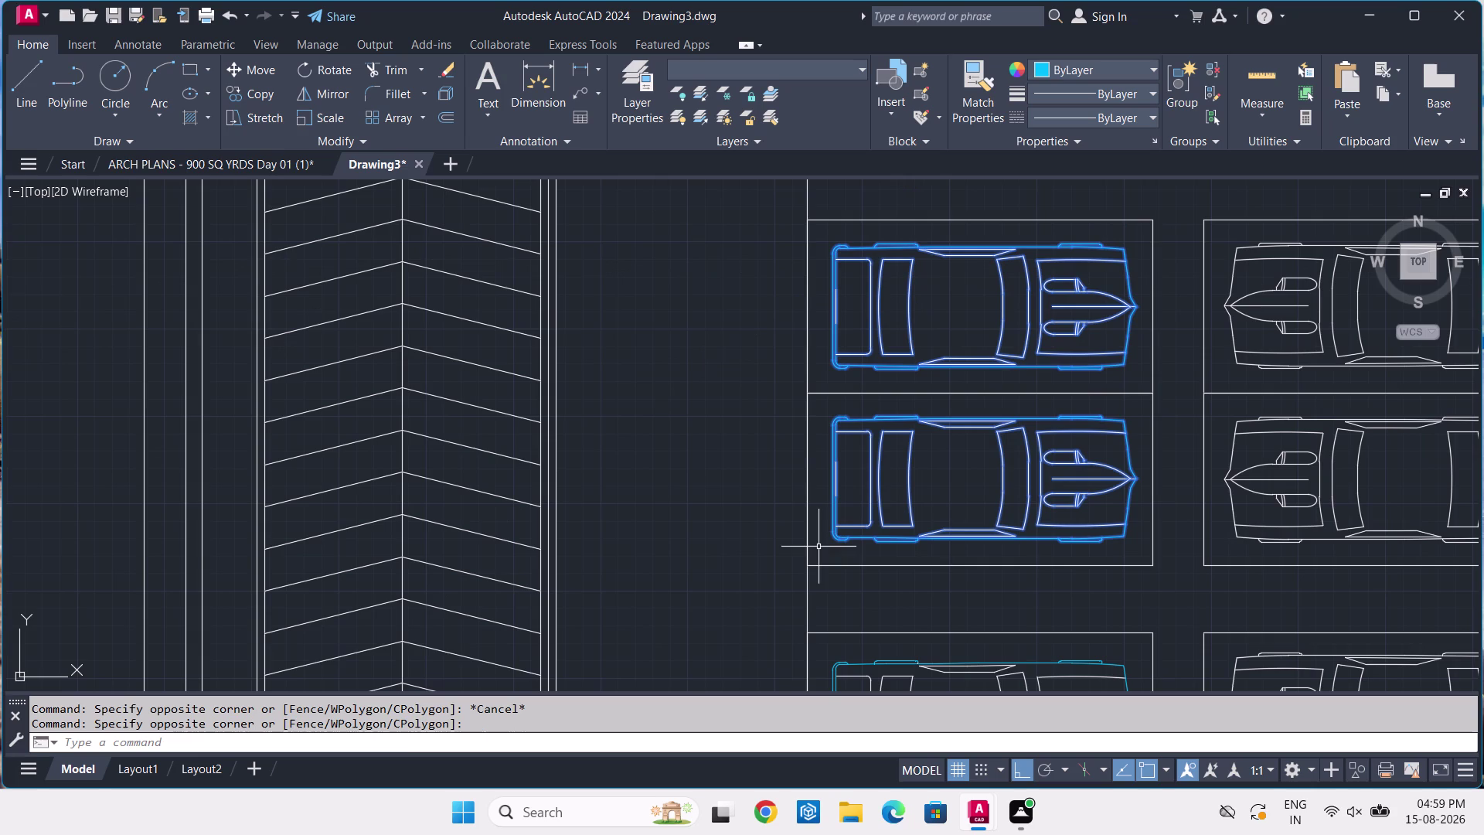
middle_drag(1028, 590, 970, 401)
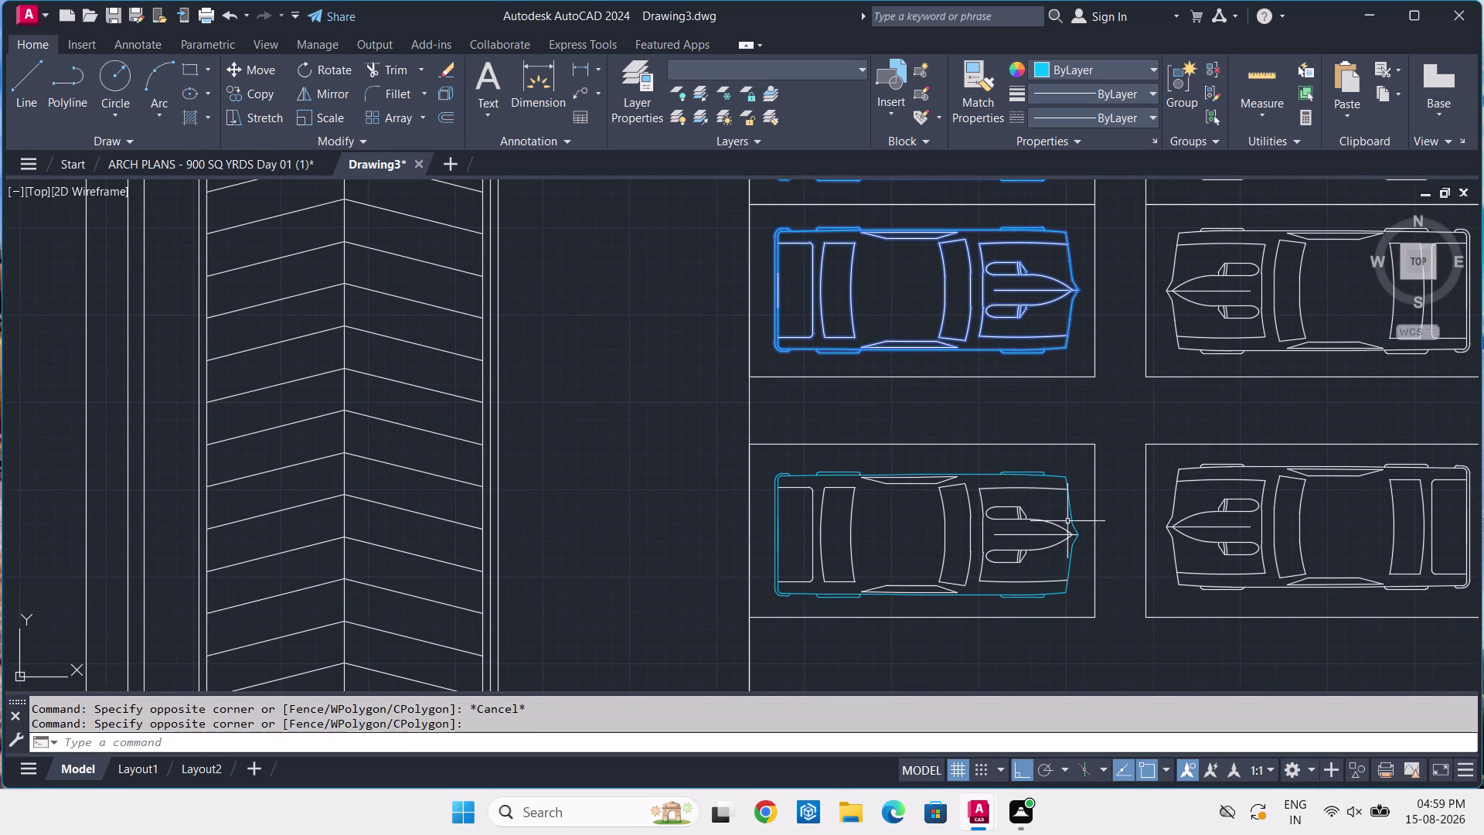
click(1085, 457)
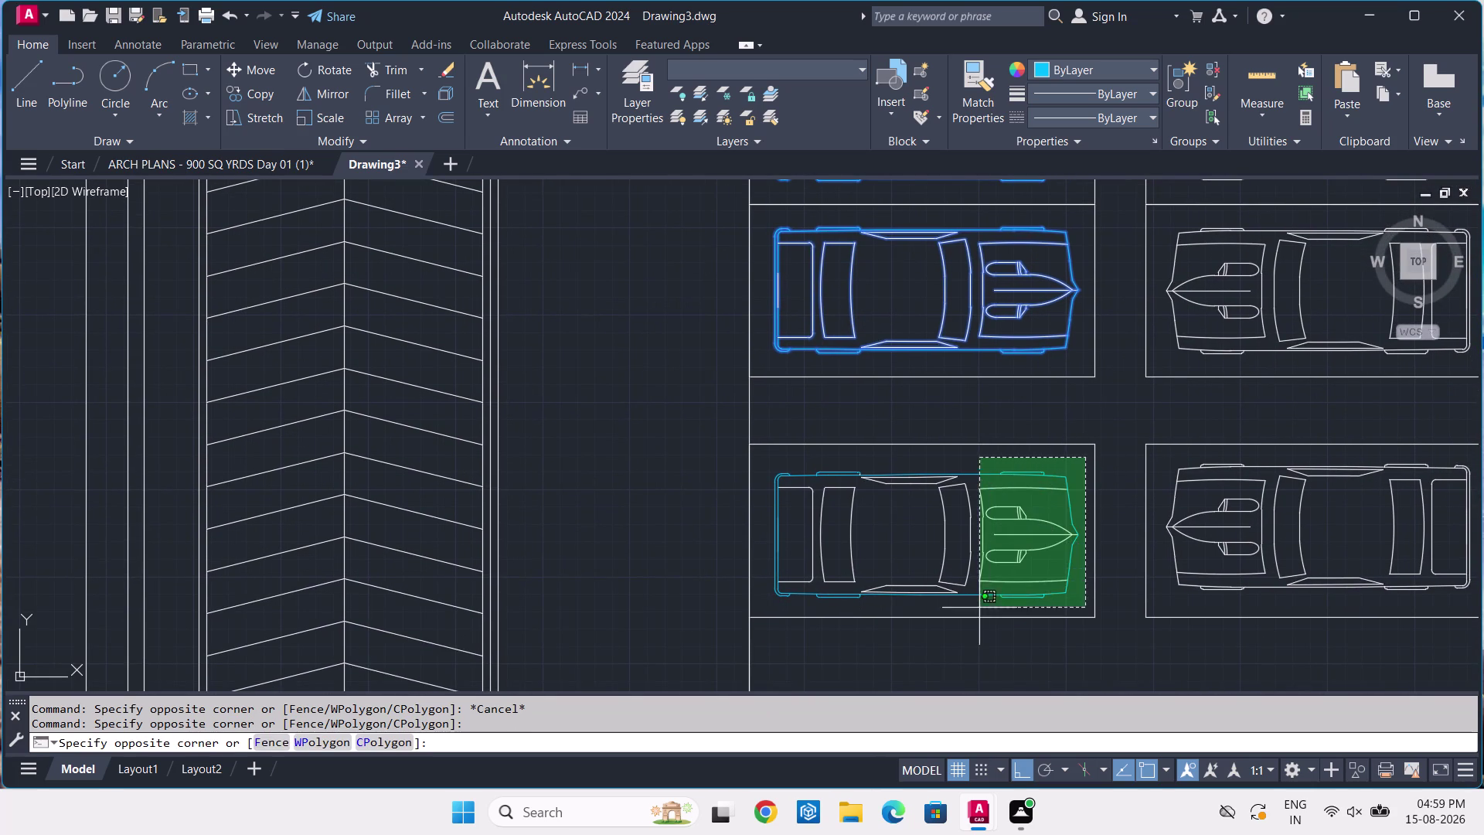
key(Escape)
key(Escape)
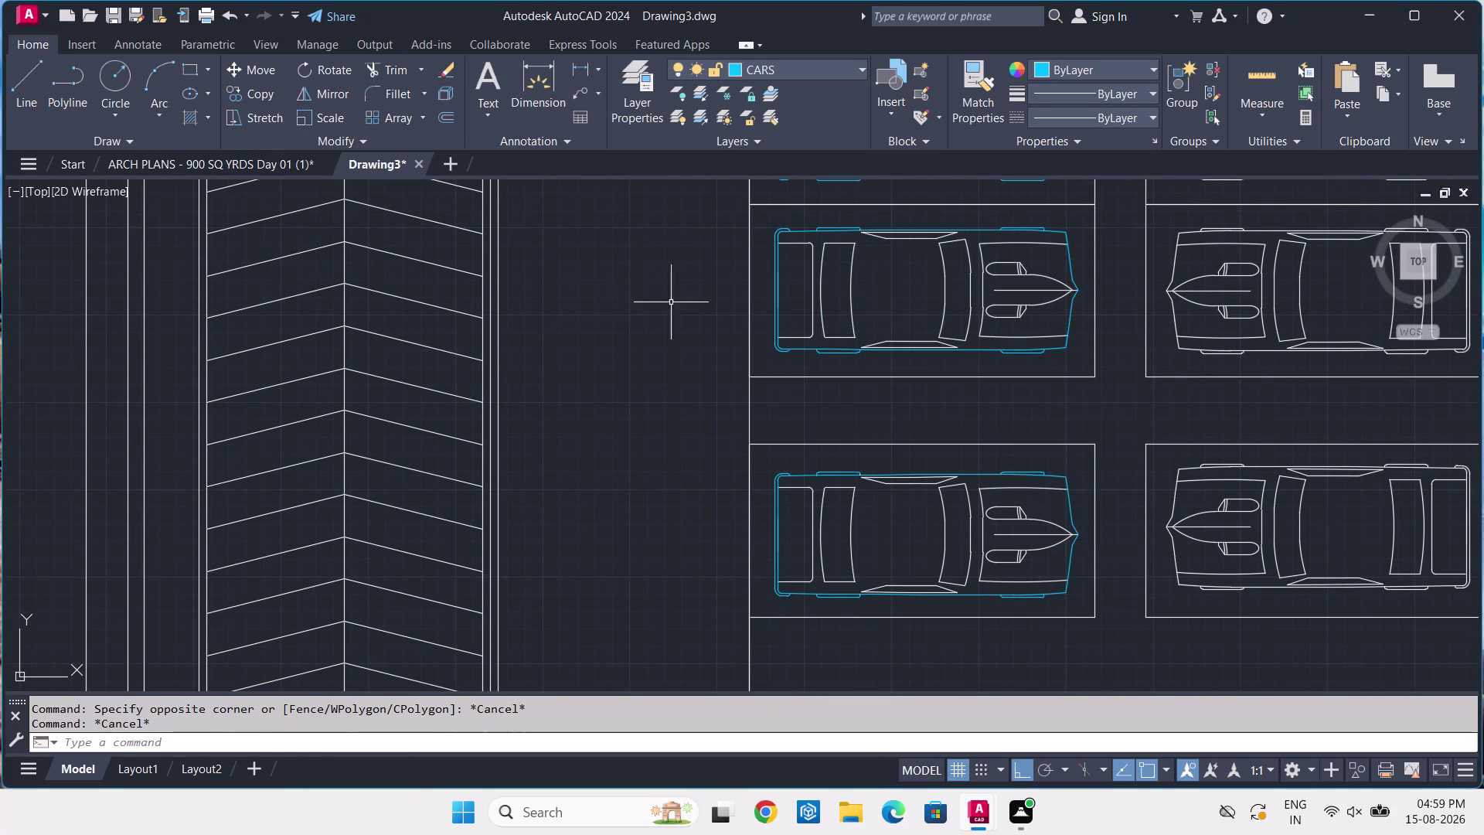
Erase the three white car blocks in the facing right-column bays.
click(1289, 300)
click(1242, 331)
click(1294, 544)
click(1192, 562)
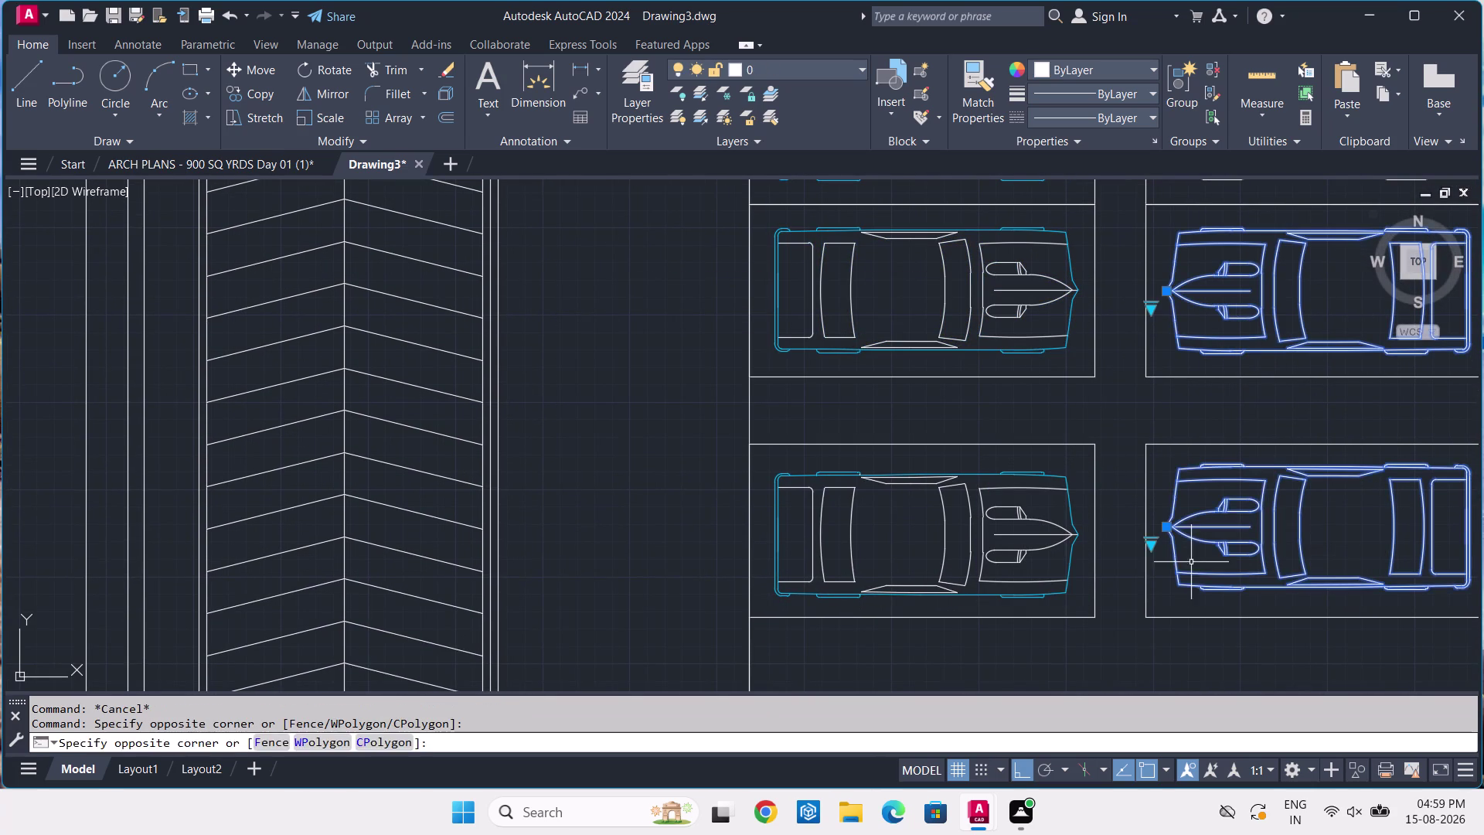
middle_drag(1292, 311, 988, 606)
click(1036, 396)
click(914, 443)
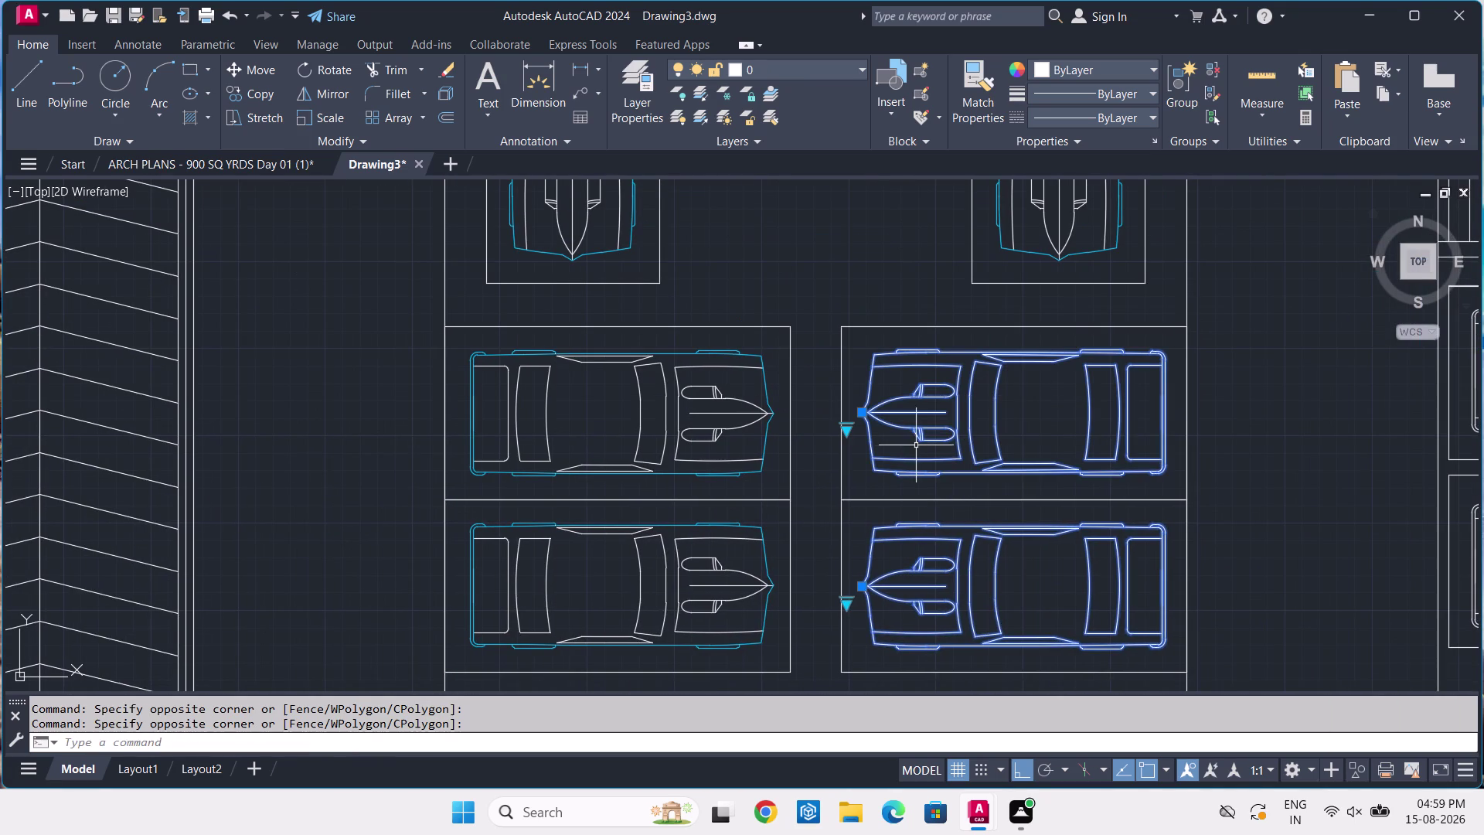
key(Delete)
Window-select the cyan cars in the two stacked left-column bays.
middle_drag(805, 404, 923, 332)
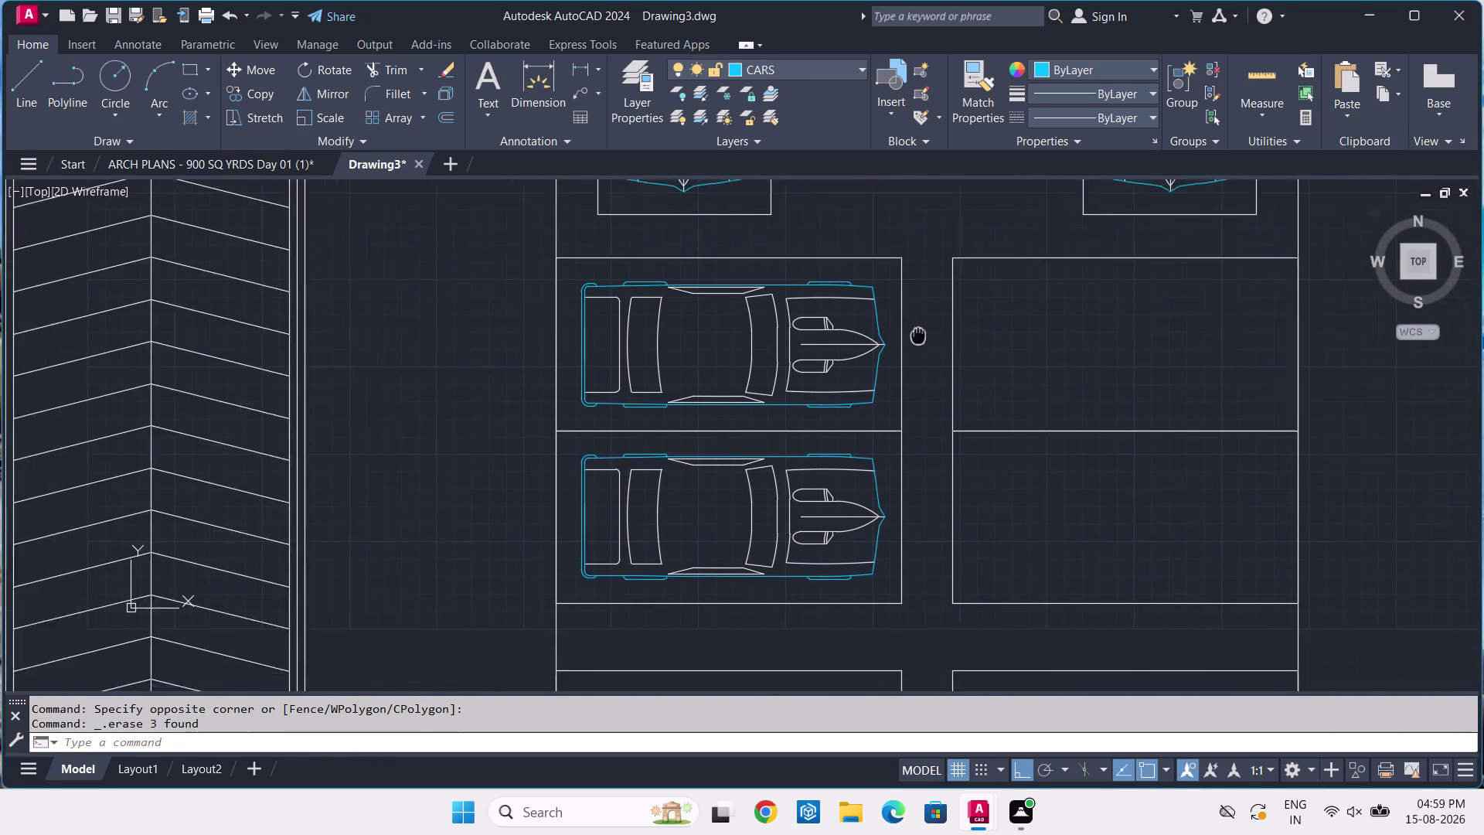
middle_drag(922, 332, 984, 312)
click(961, 255)
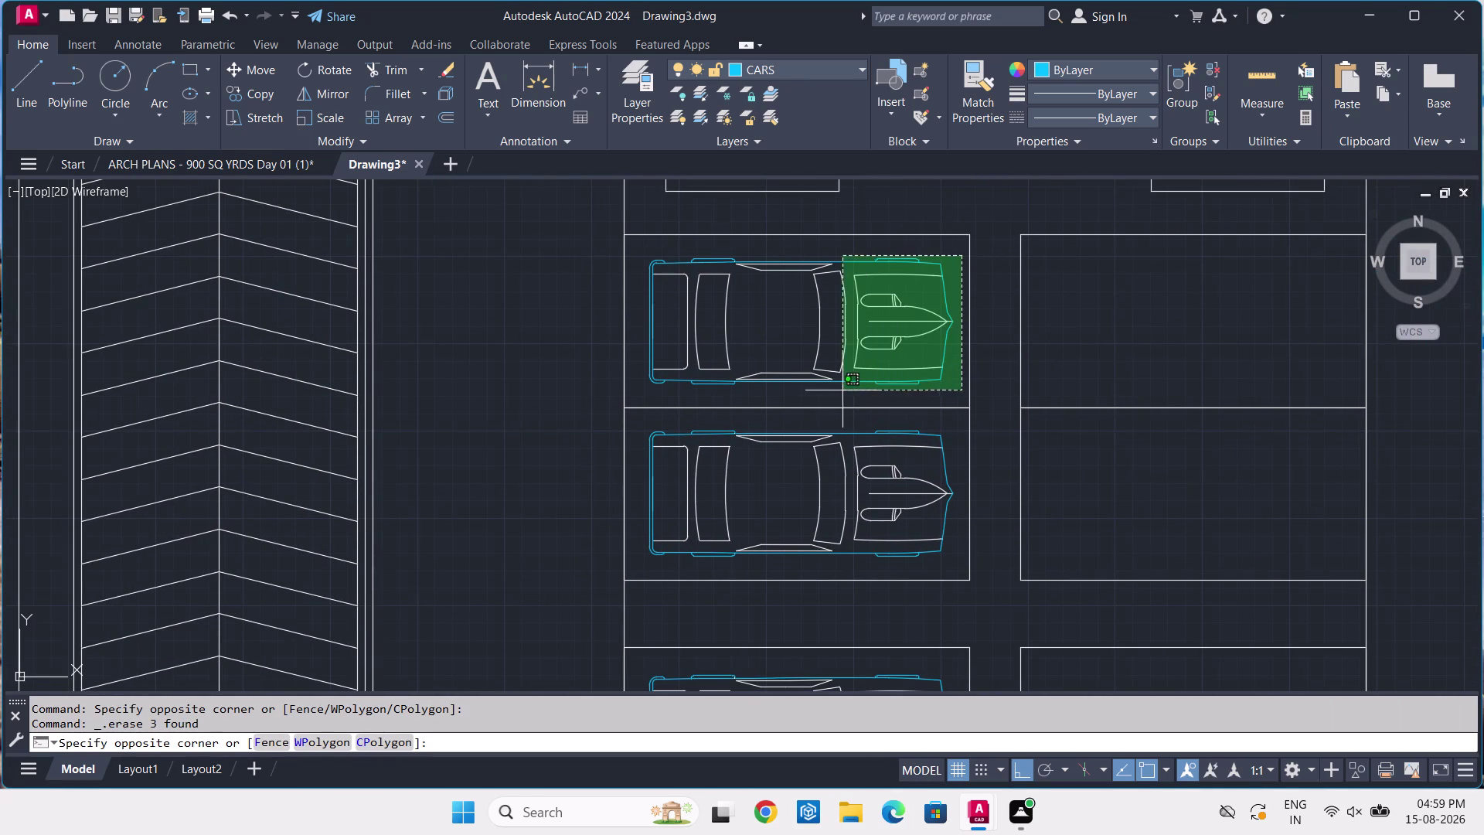
click(640, 398)
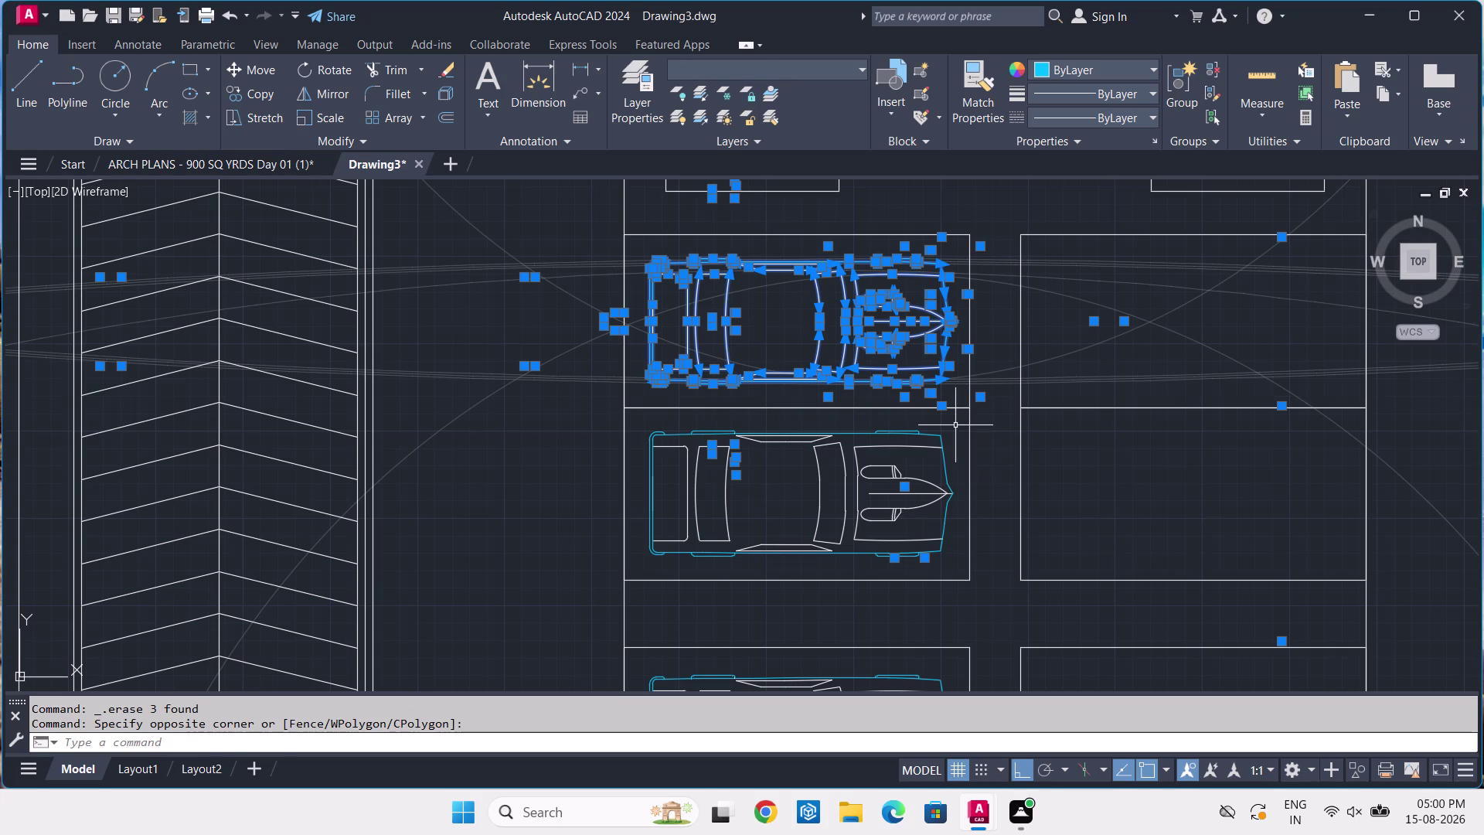
click(957, 425)
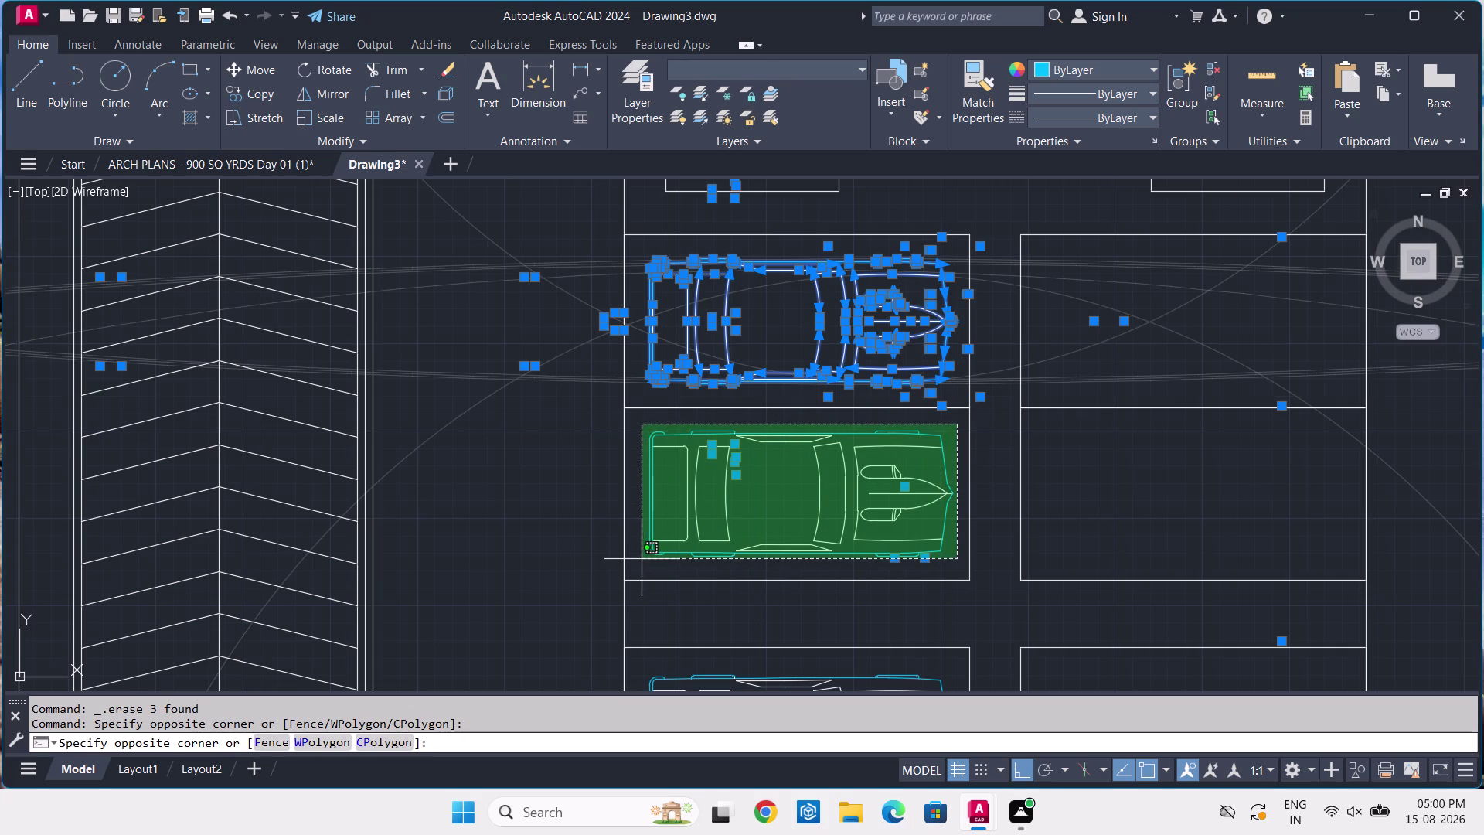
click(639, 558)
middle_drag(936, 507, 1006, 325)
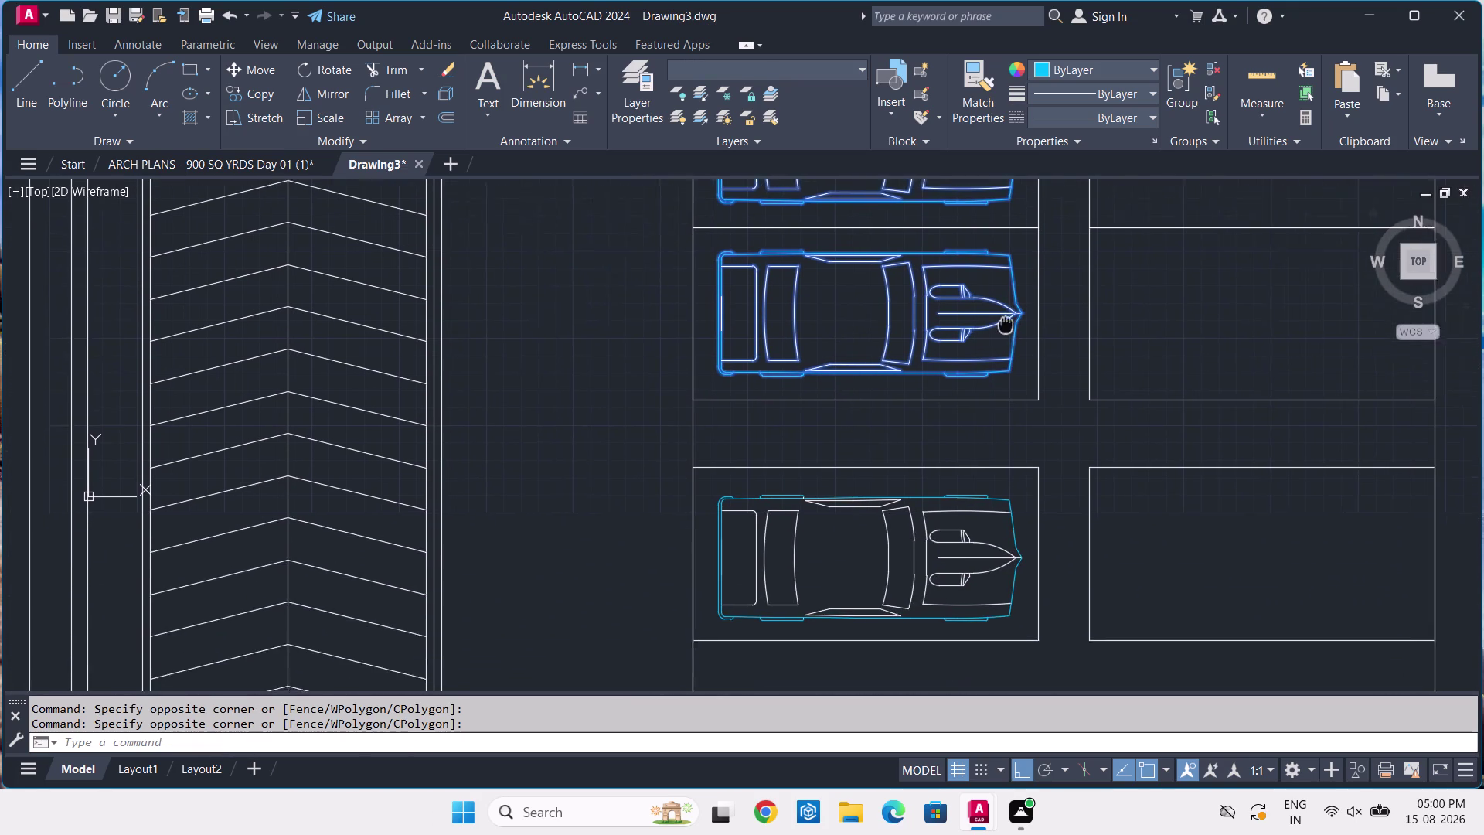
middle_drag(1006, 325, 1013, 313)
click(1035, 468)
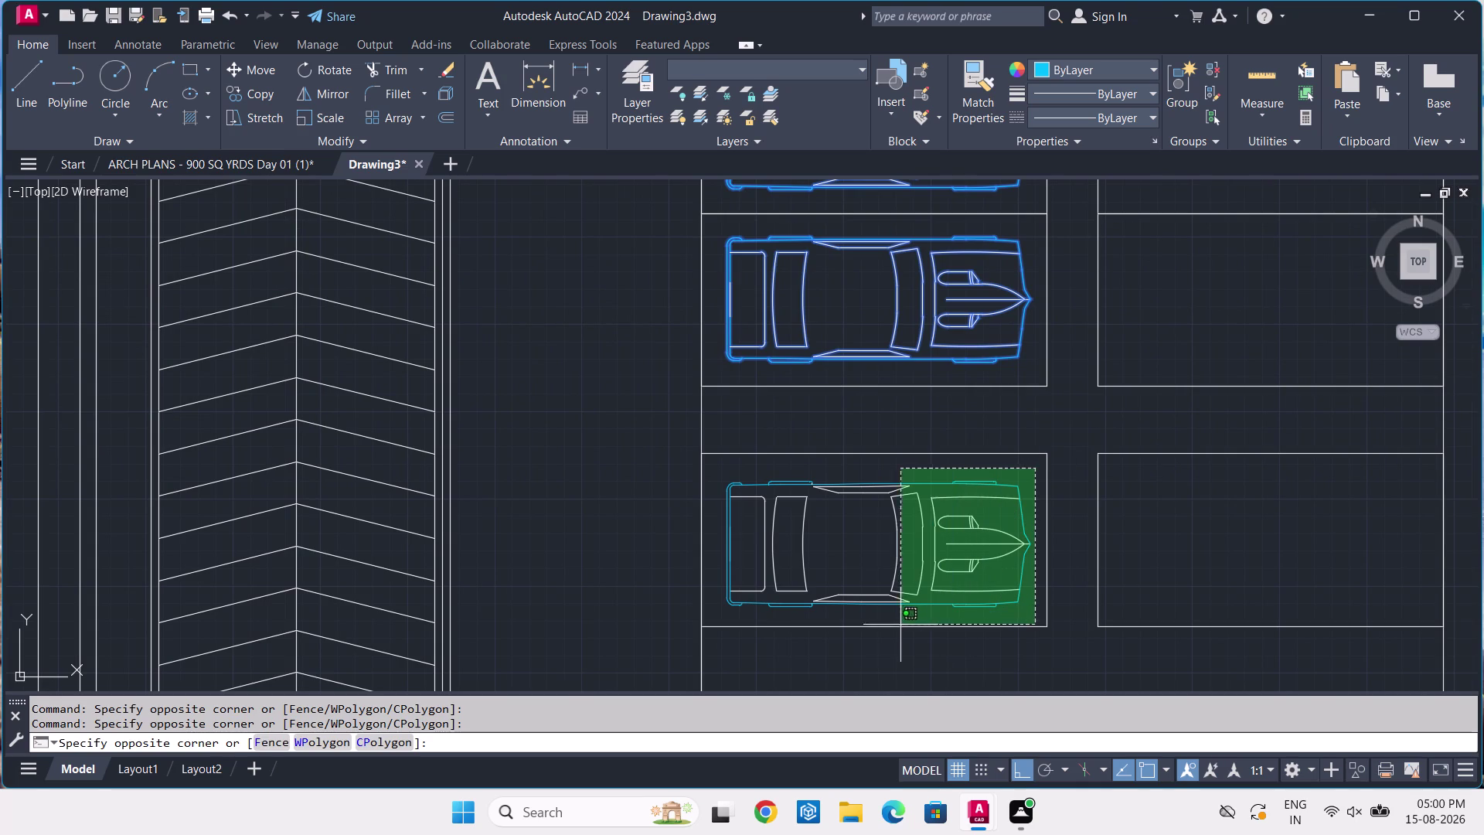
click(712, 610)
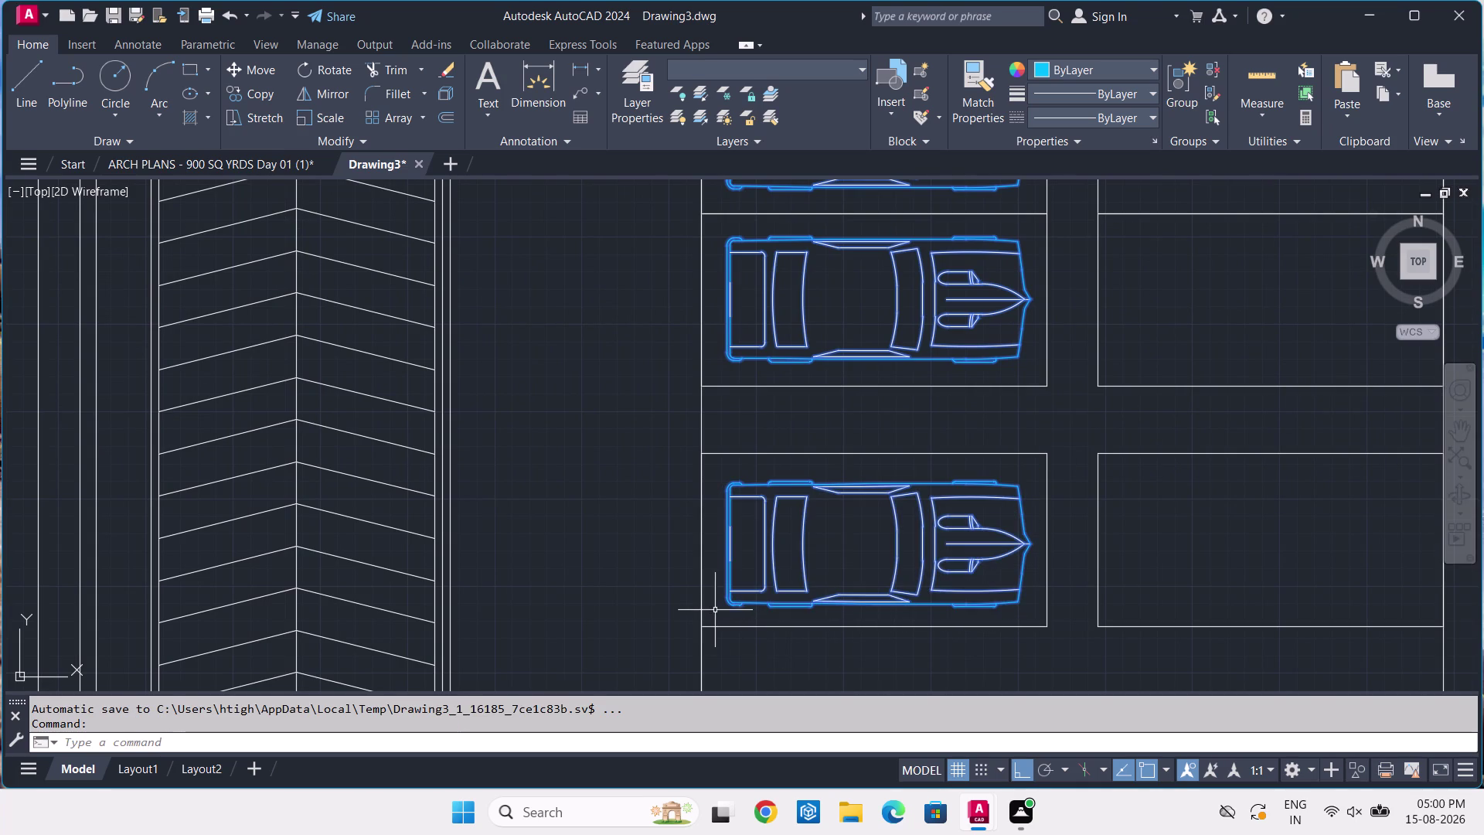
Abandon the started mirror and draw a short vertical guide line up from the bay corner.
text(MI)
key(space)
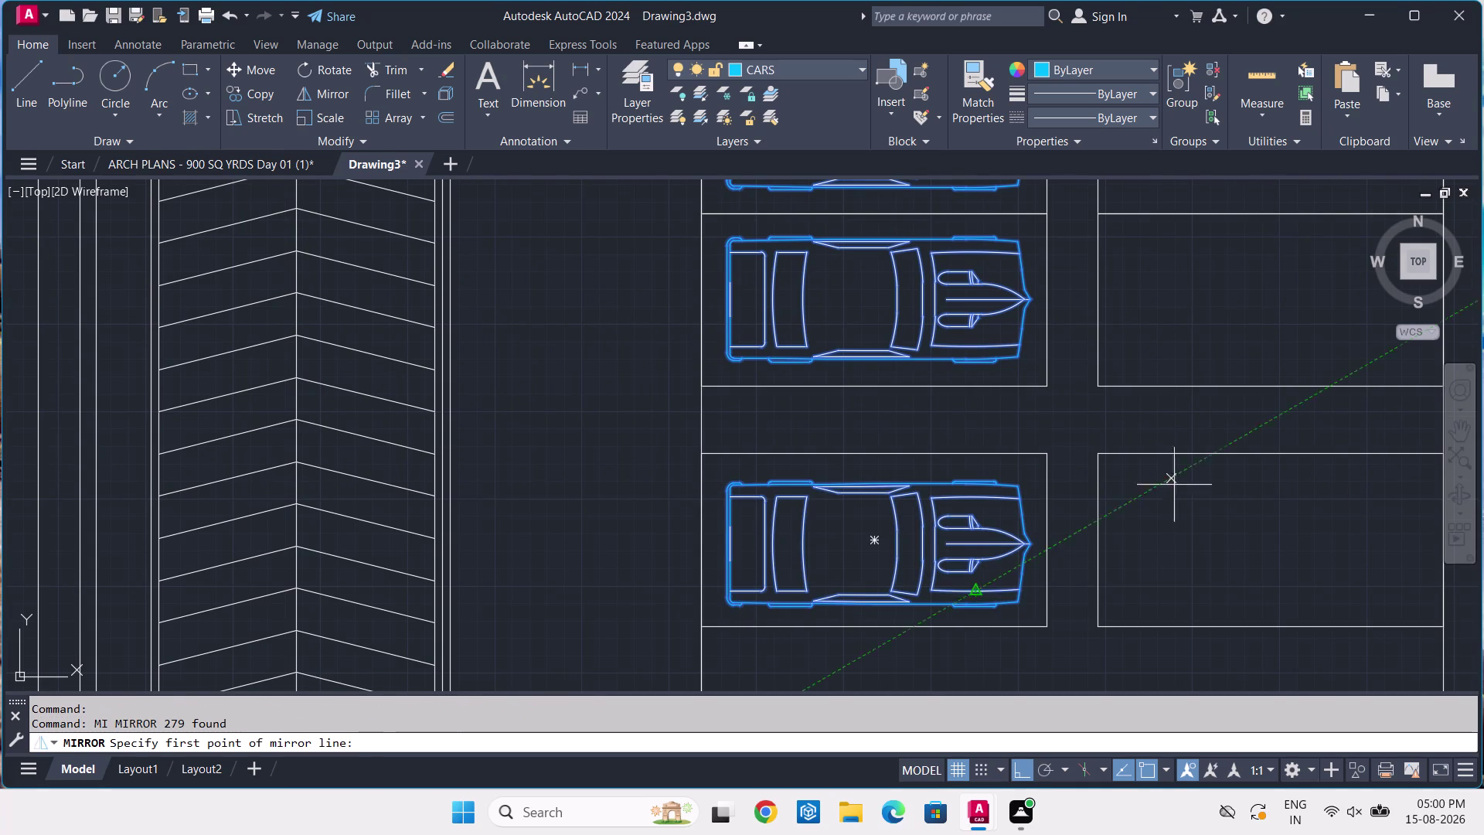
scroll(down, 3)
middle_drag(1165, 354, 1147, 430)
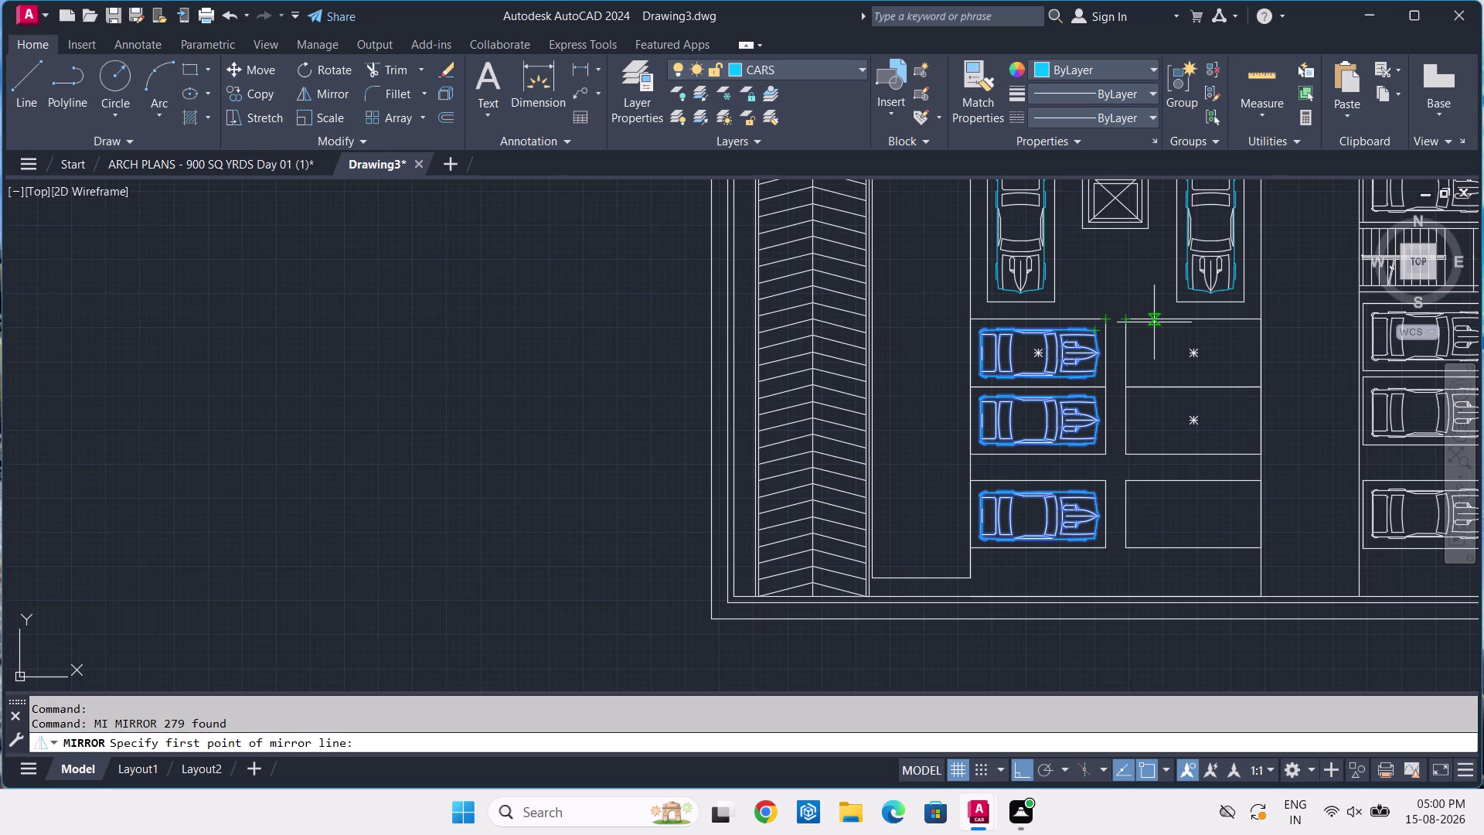
key(Escape)
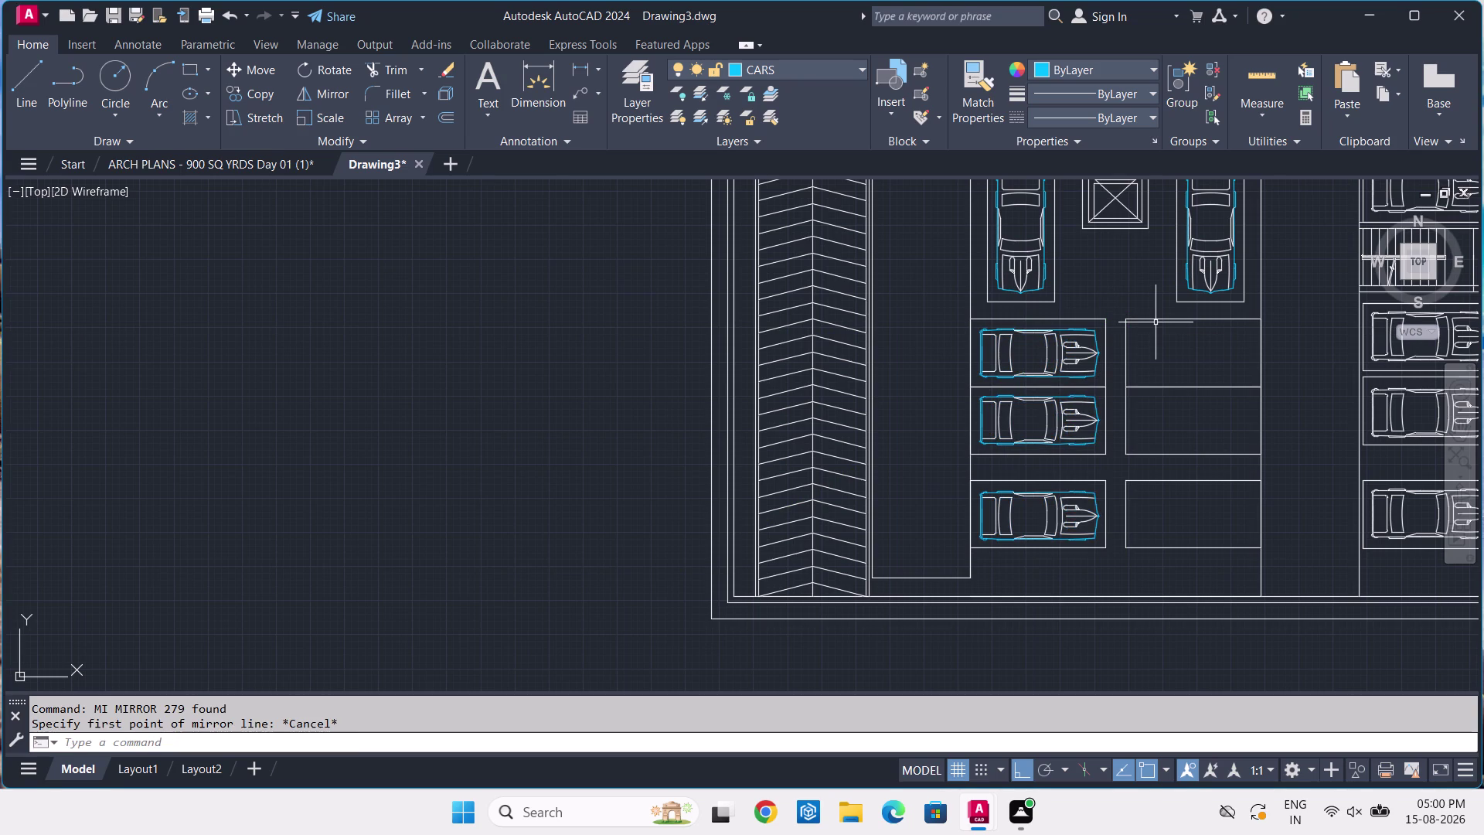
text(L)
key(space)
scroll(up, 3)
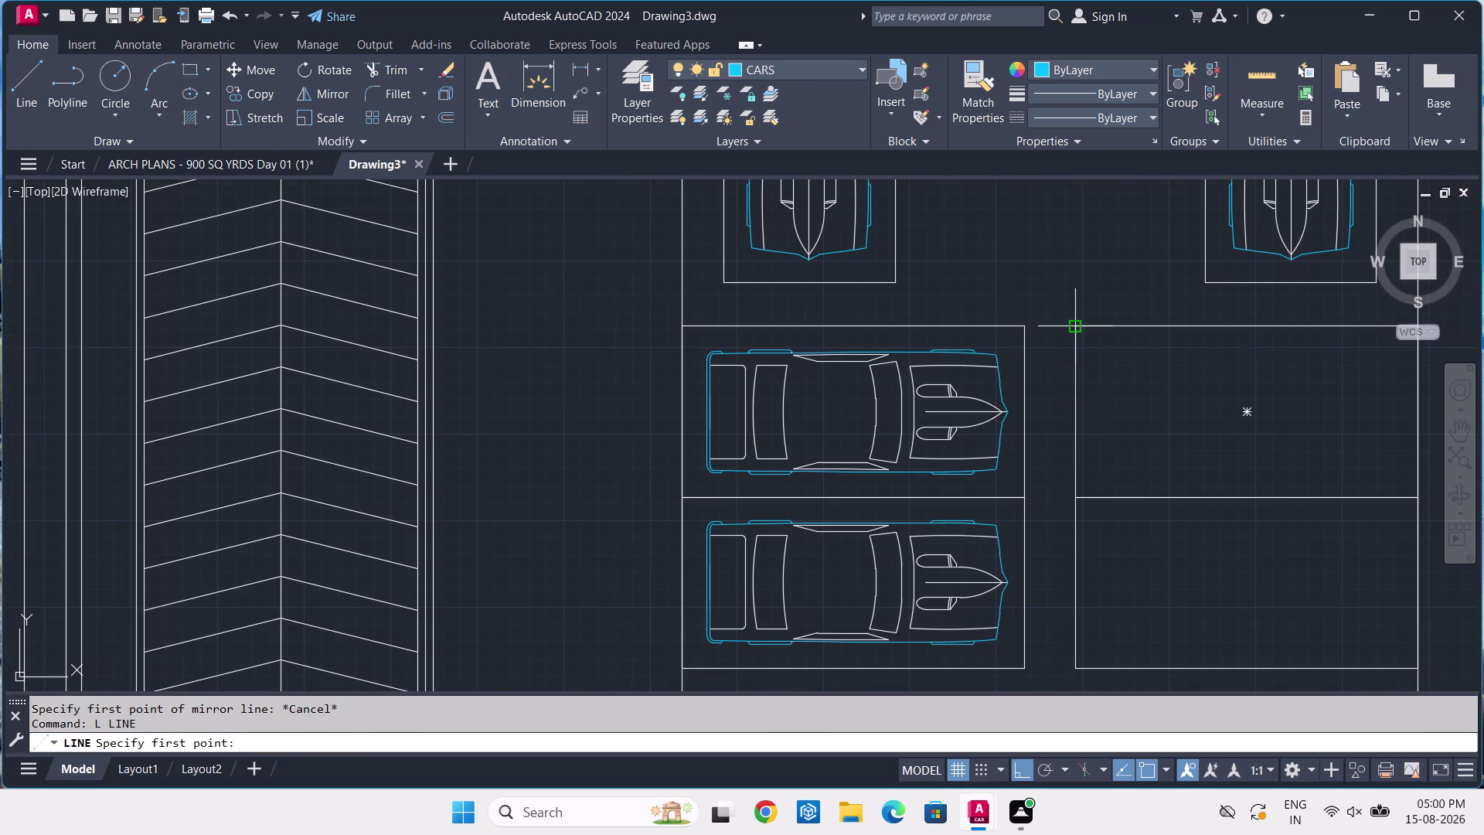
click(1074, 322)
click(1018, 327)
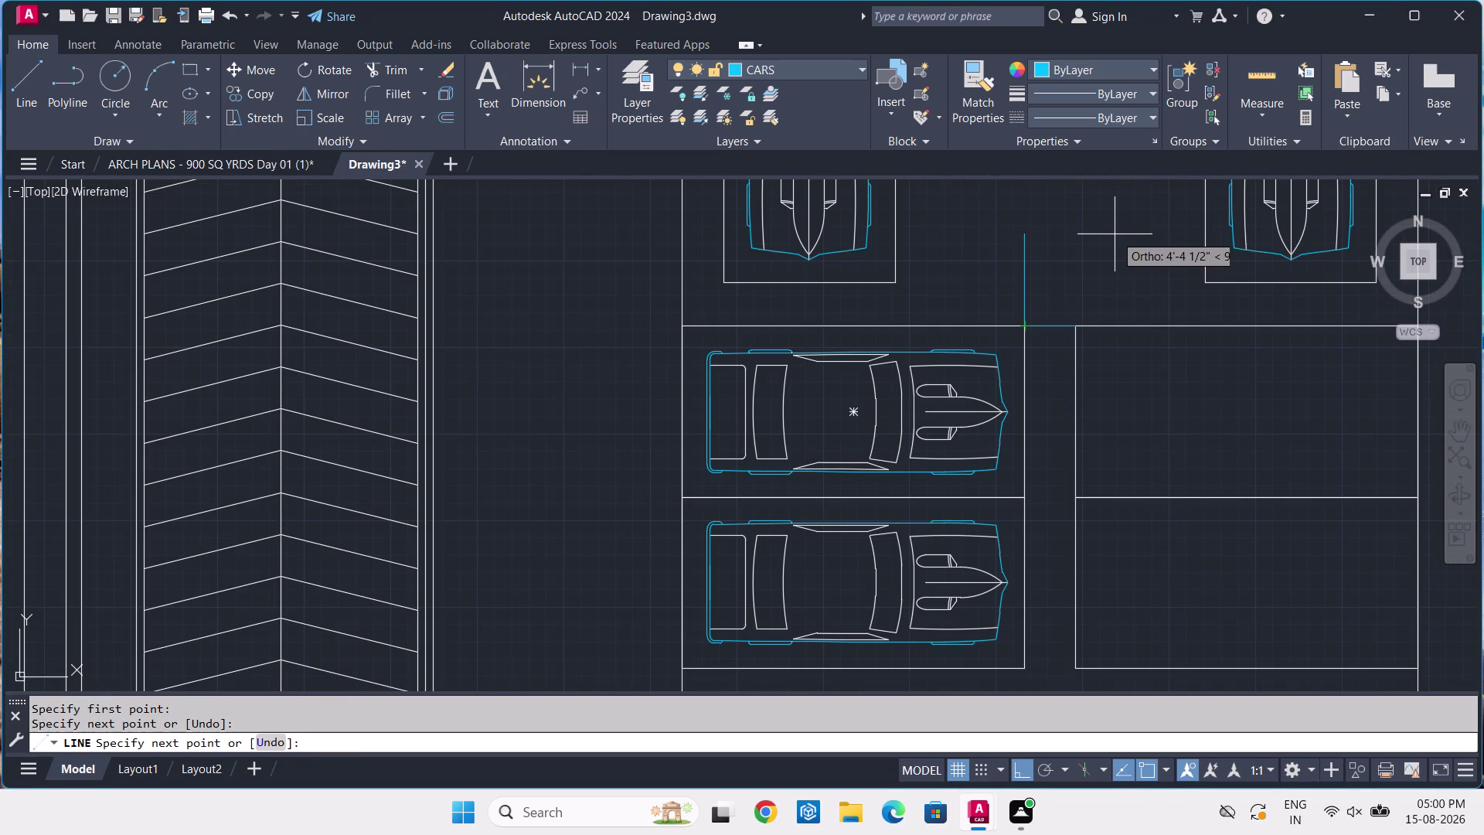
key(space)
Window-select the three cyan cars in the left-column bays.
click(1014, 341)
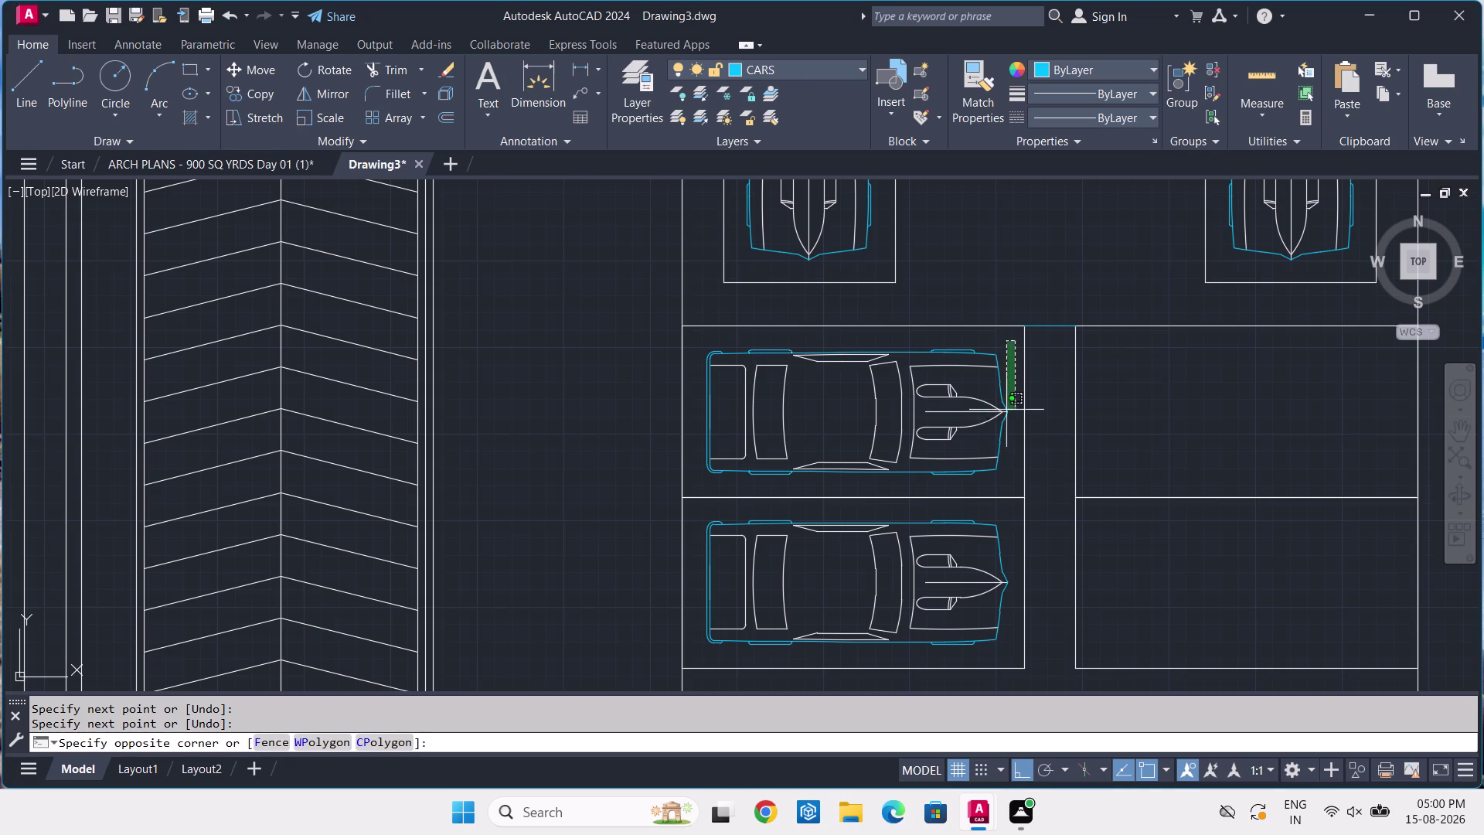
click(692, 486)
middle_drag(978, 537, 1018, 345)
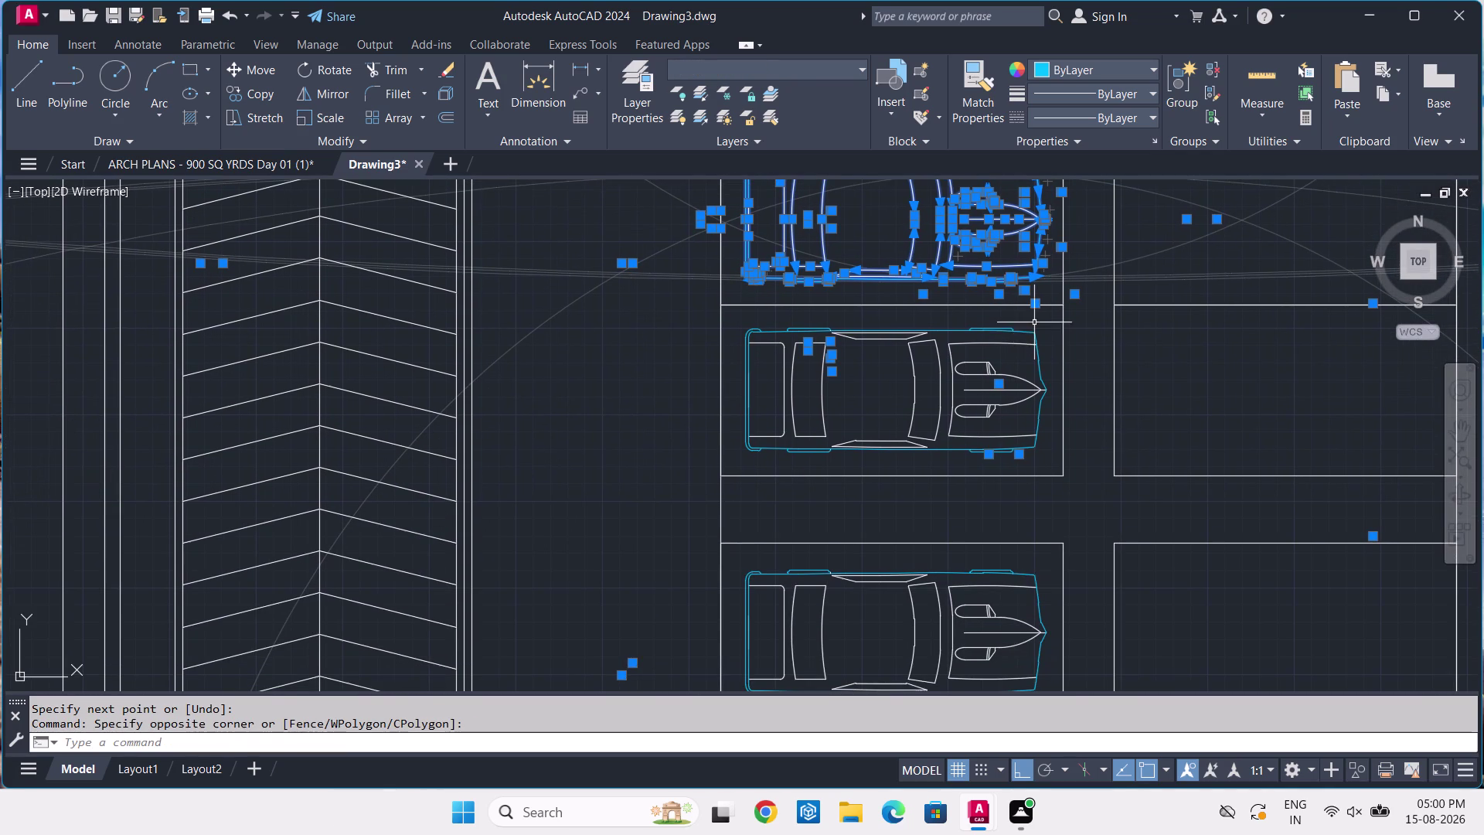
click(1048, 314)
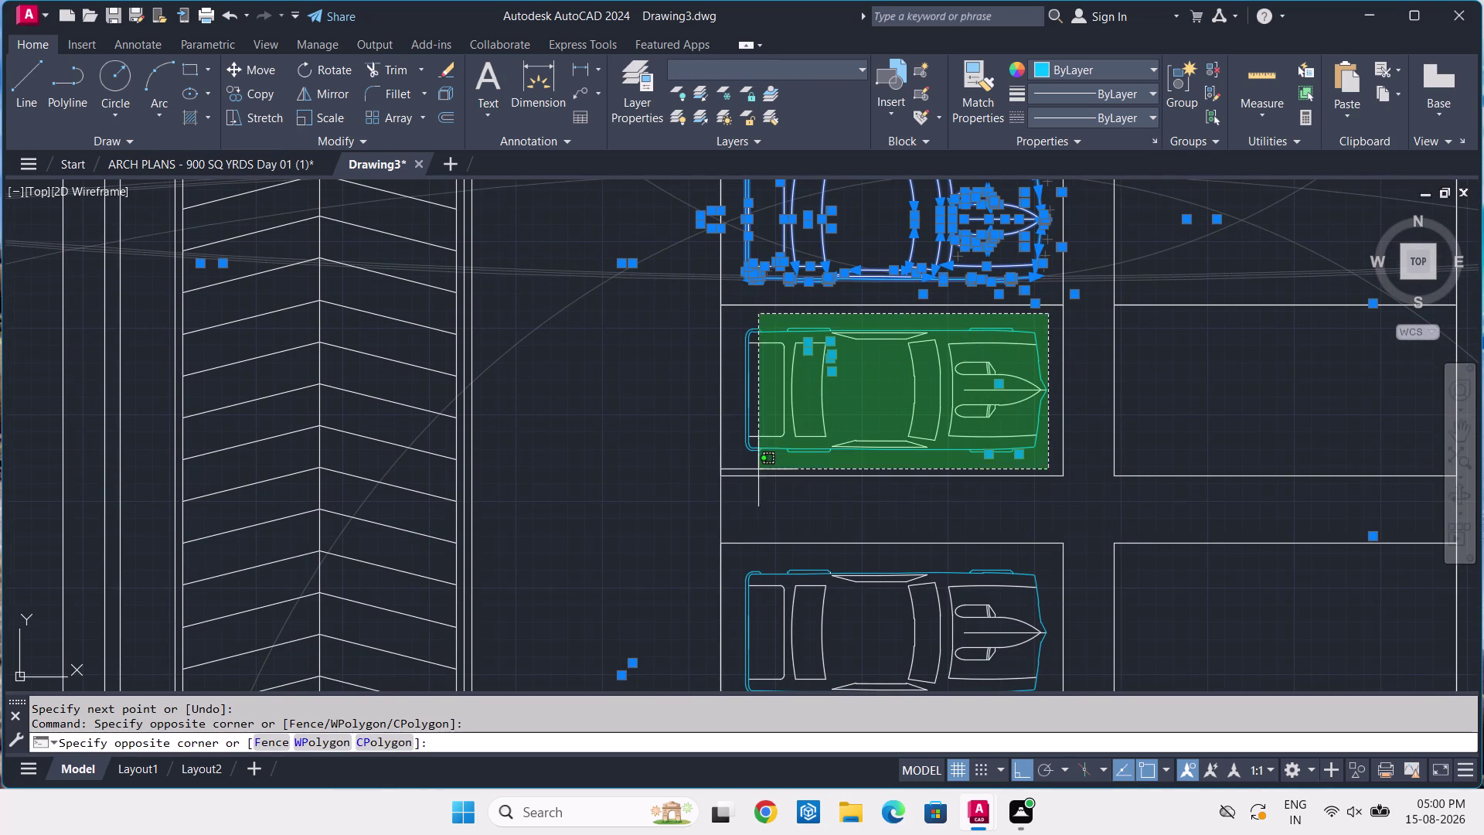
click(746, 462)
middle_drag(1051, 517, 1061, 326)
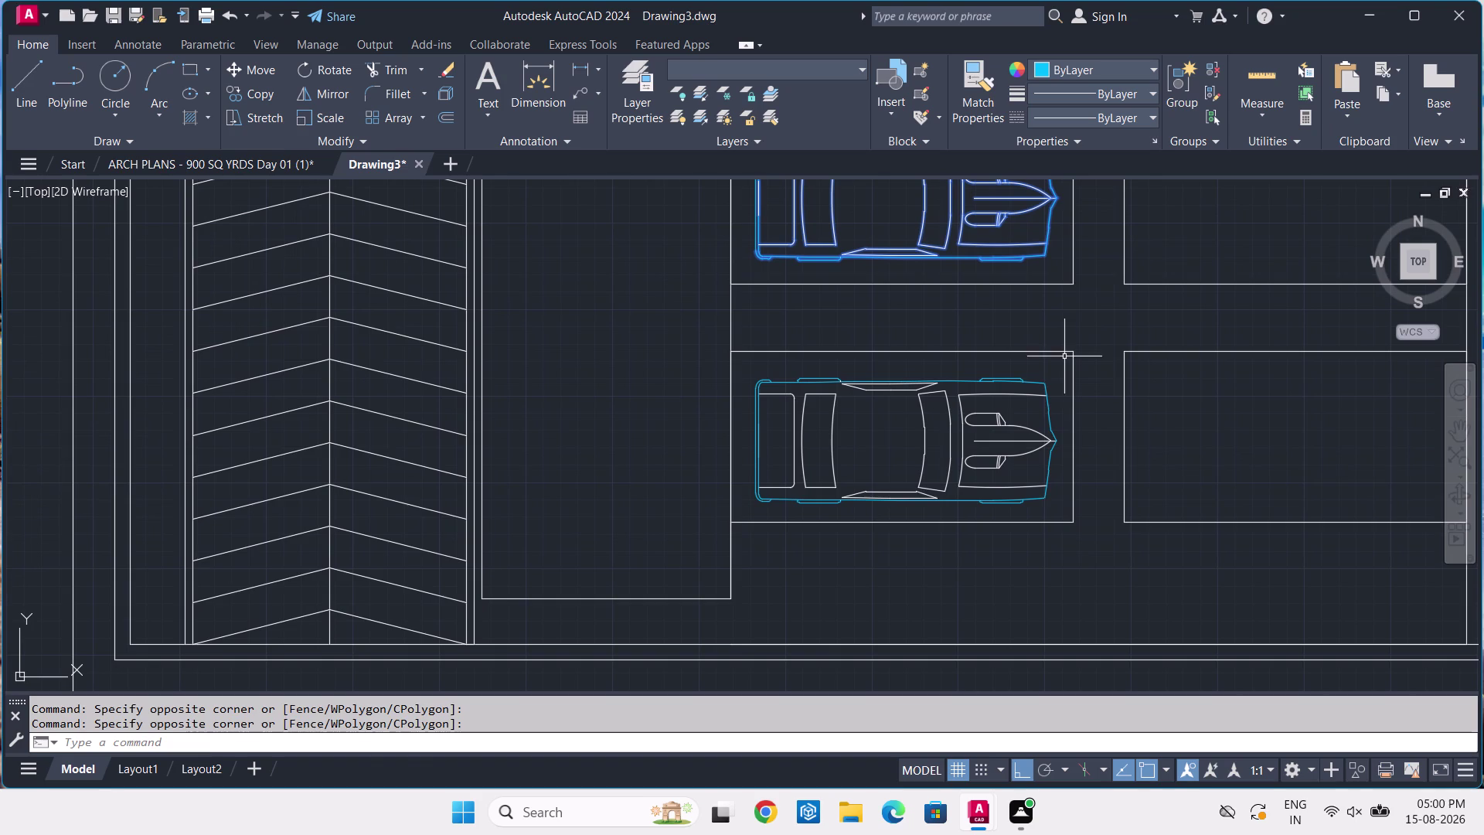
click(1057, 367)
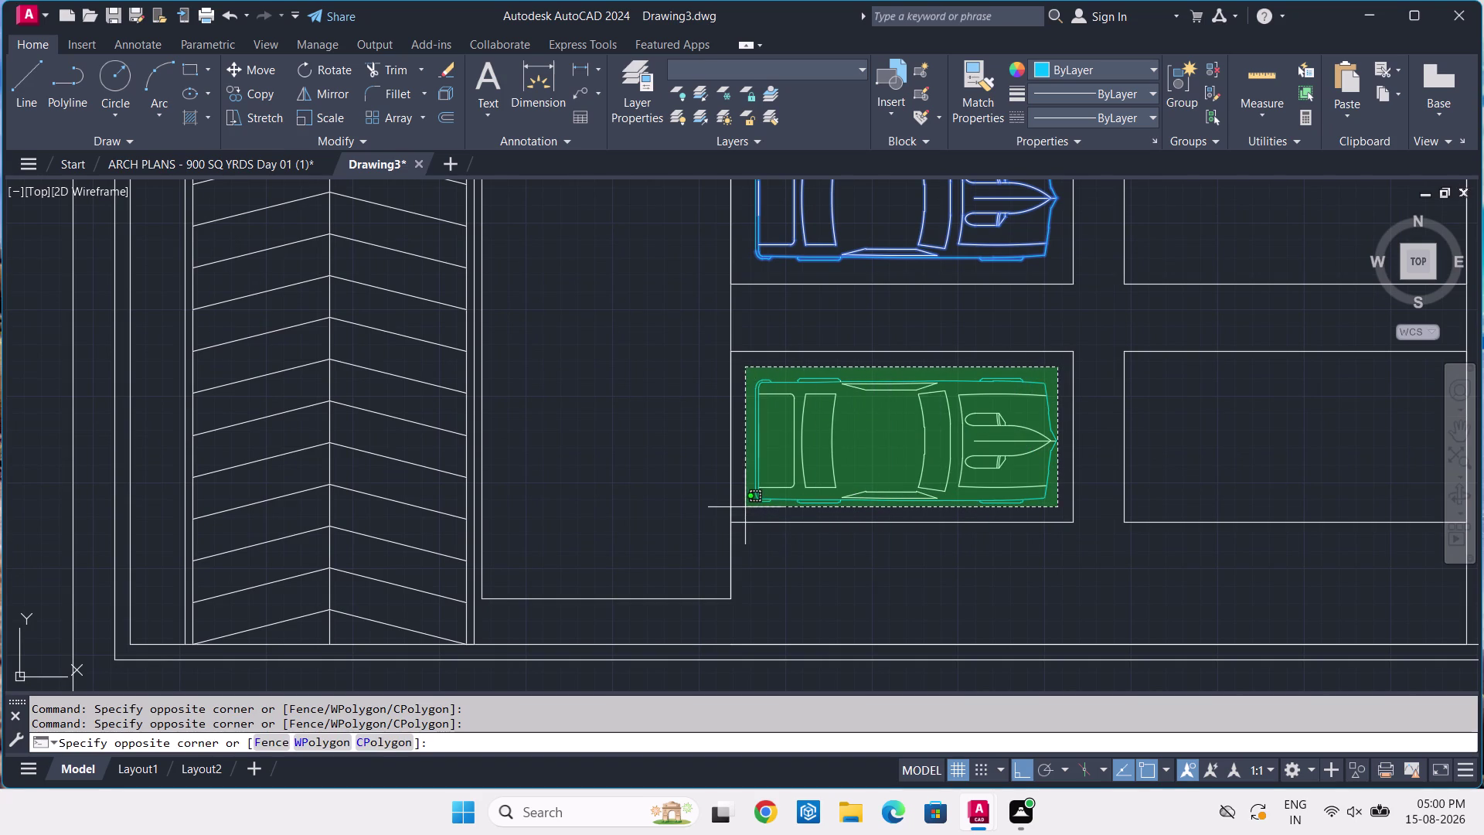
click(745, 507)
scroll(up, 3)
click(1105, 403)
click(1053, 446)
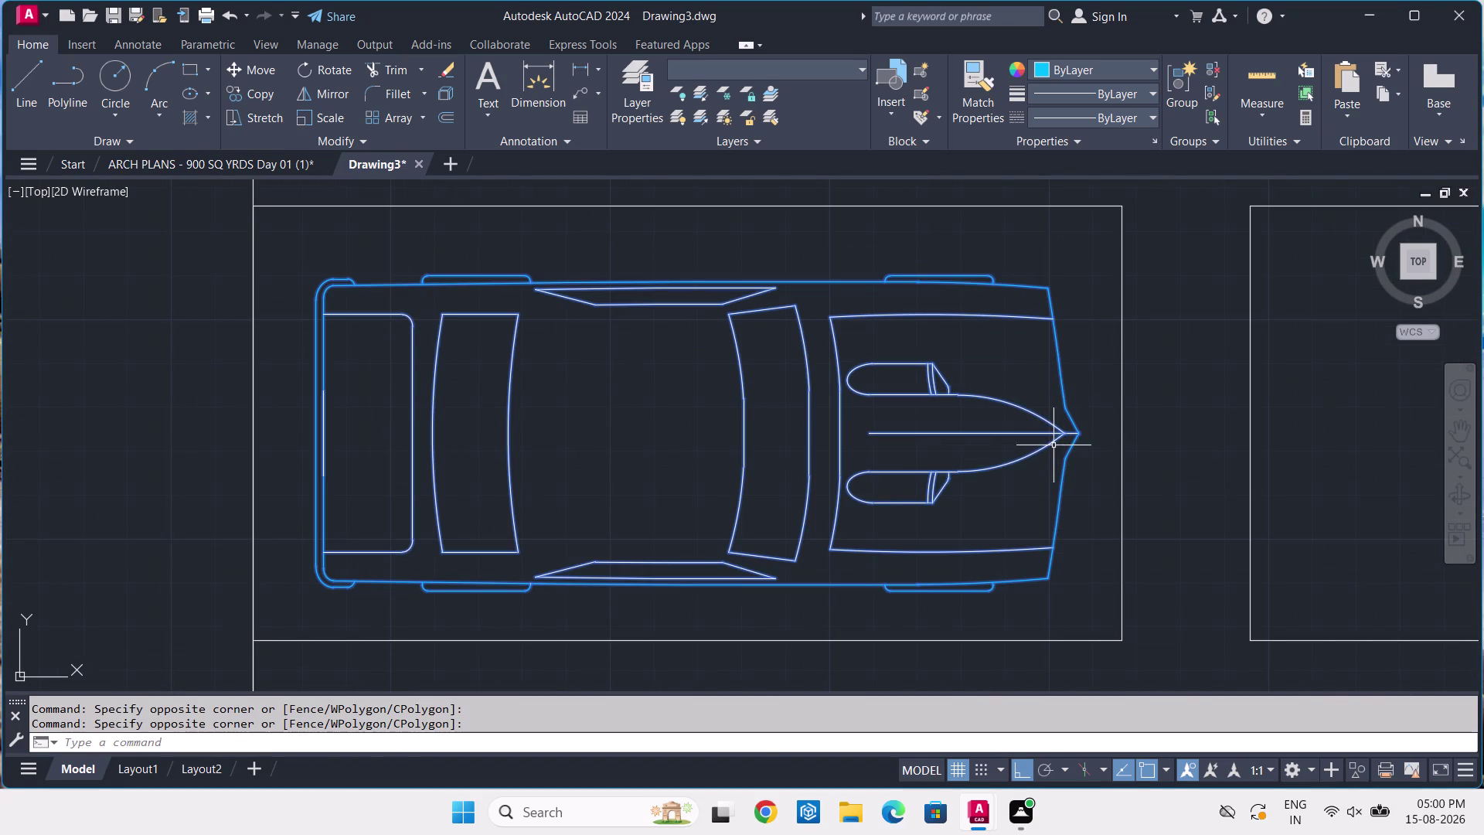
scroll(down, 3)
Mirror the selected cars across the vertical guide line, keeping the originals.
text(M)
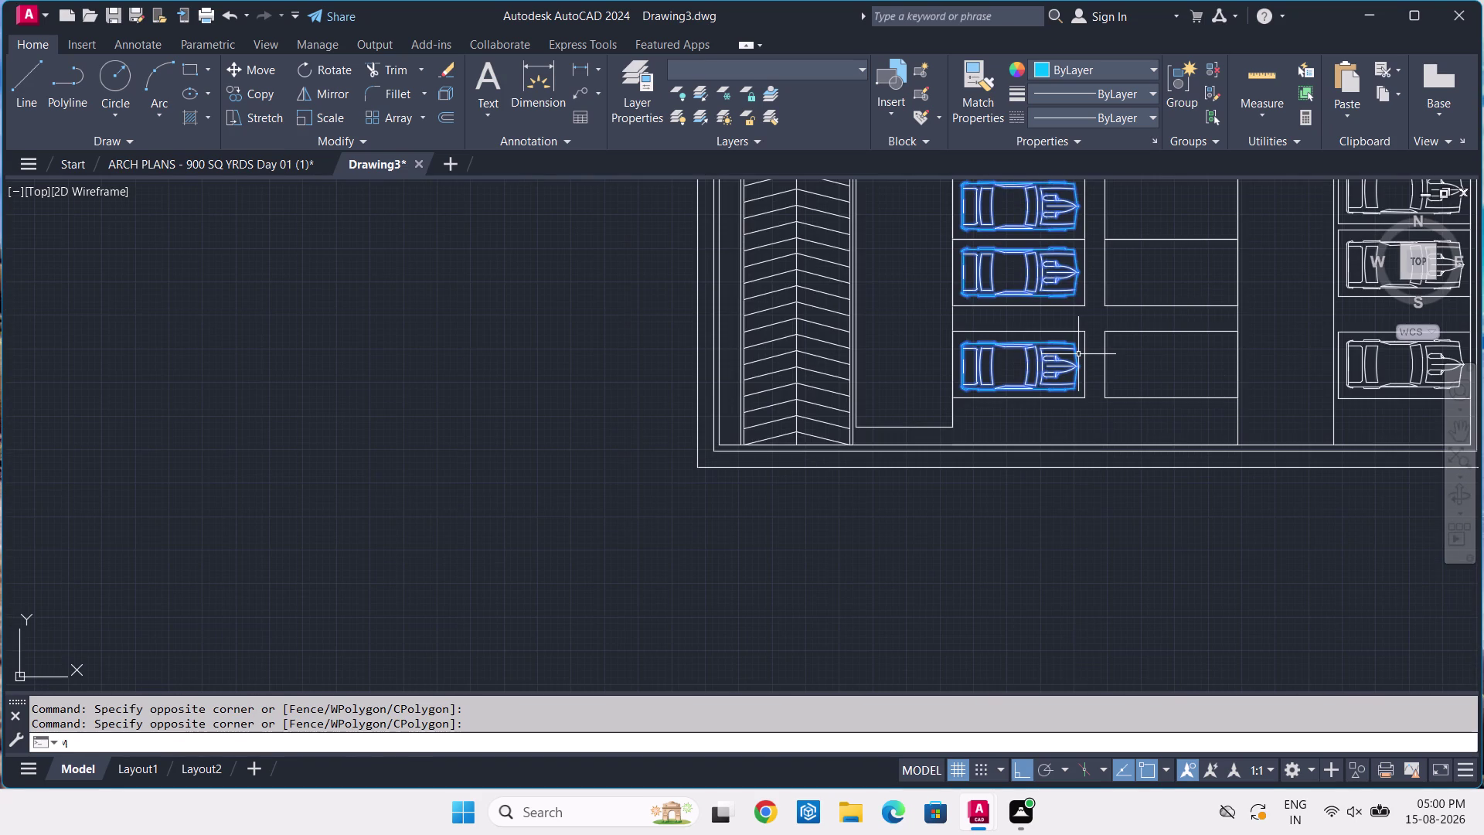
text(I)
key(space)
middle_drag(1123, 264, 1049, 486)
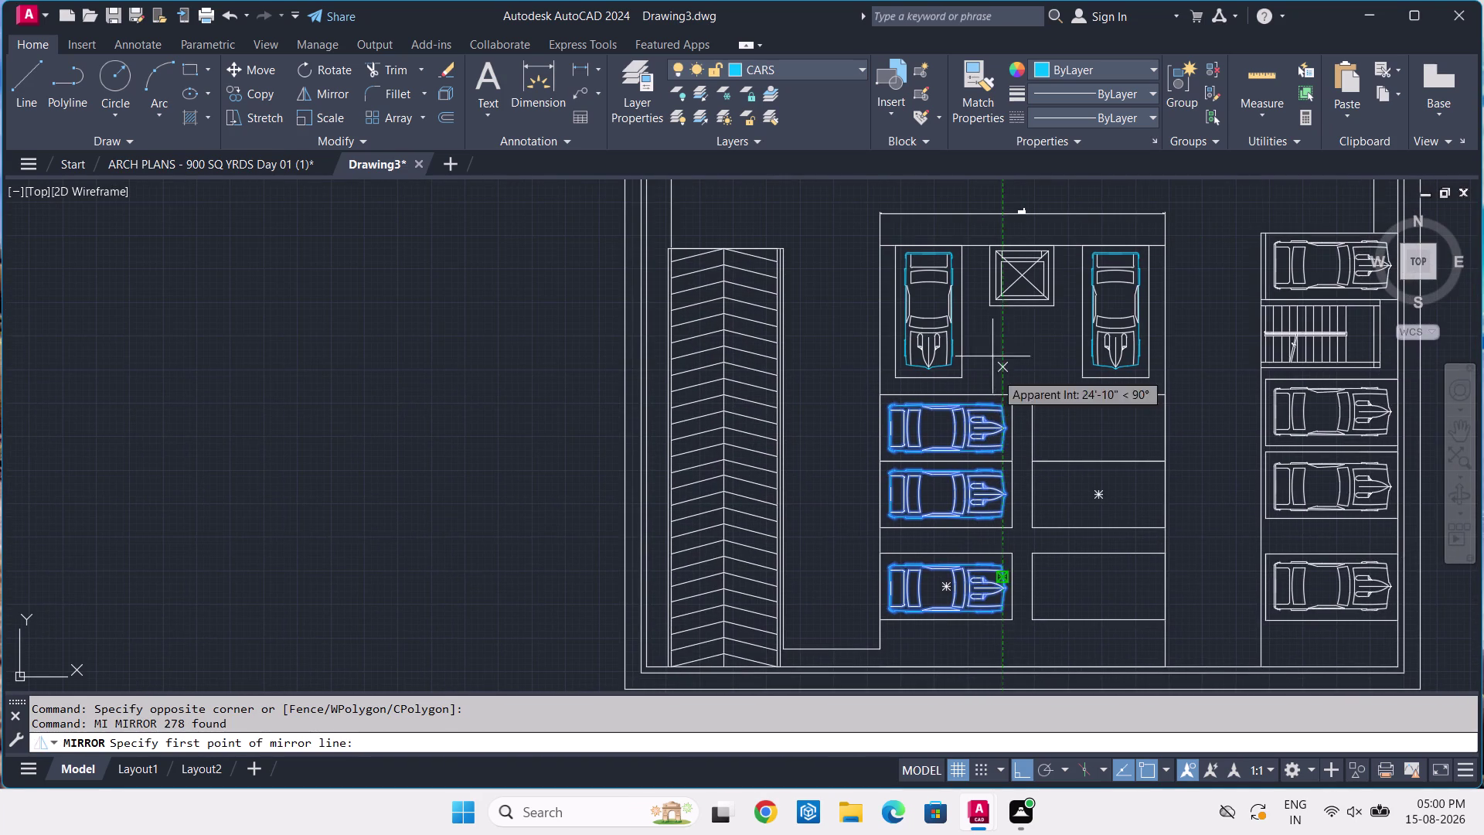
scroll(up, 3)
click(1026, 395)
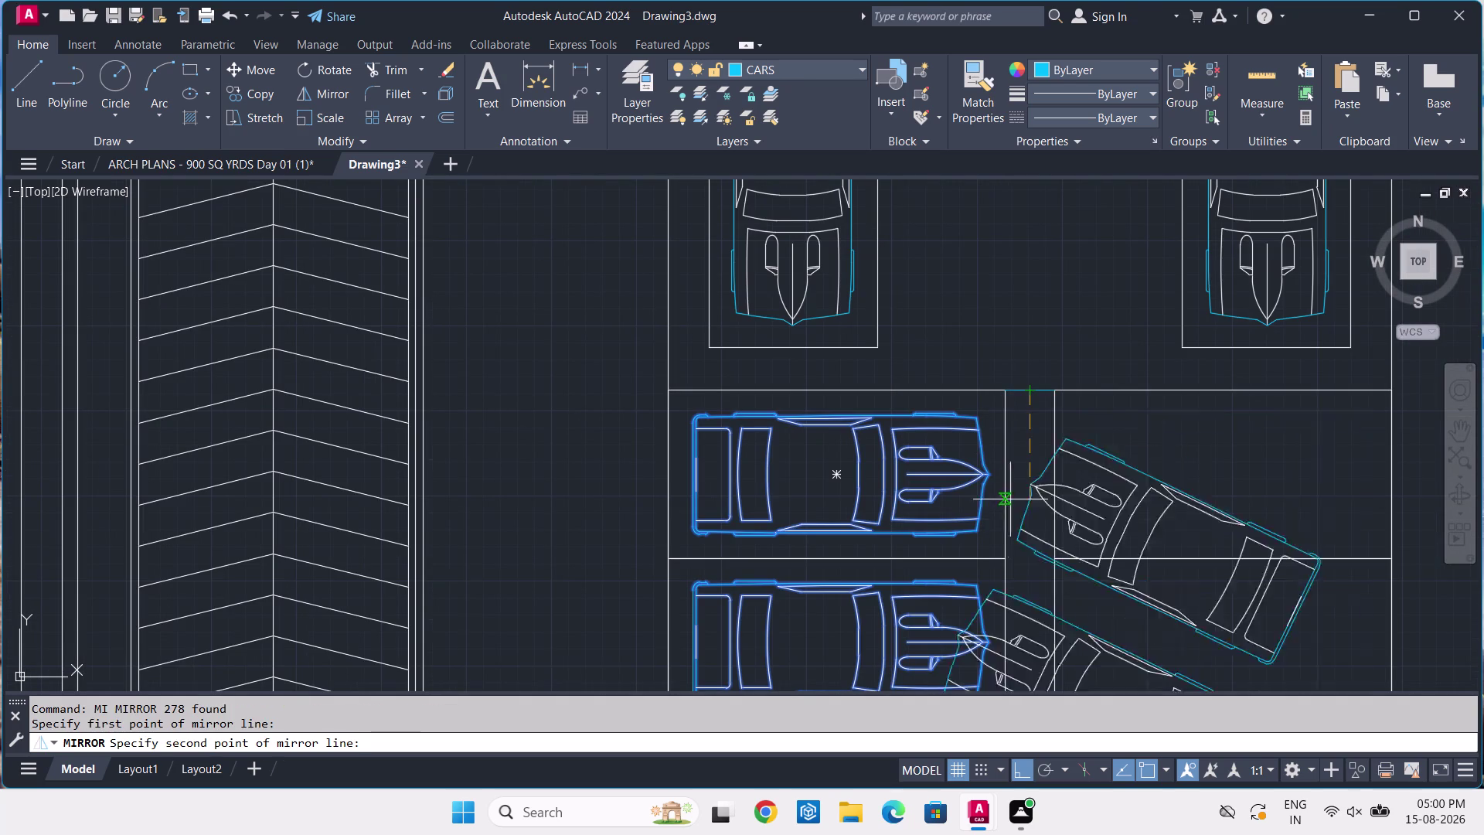
middle_drag(1033, 615, 1017, 441)
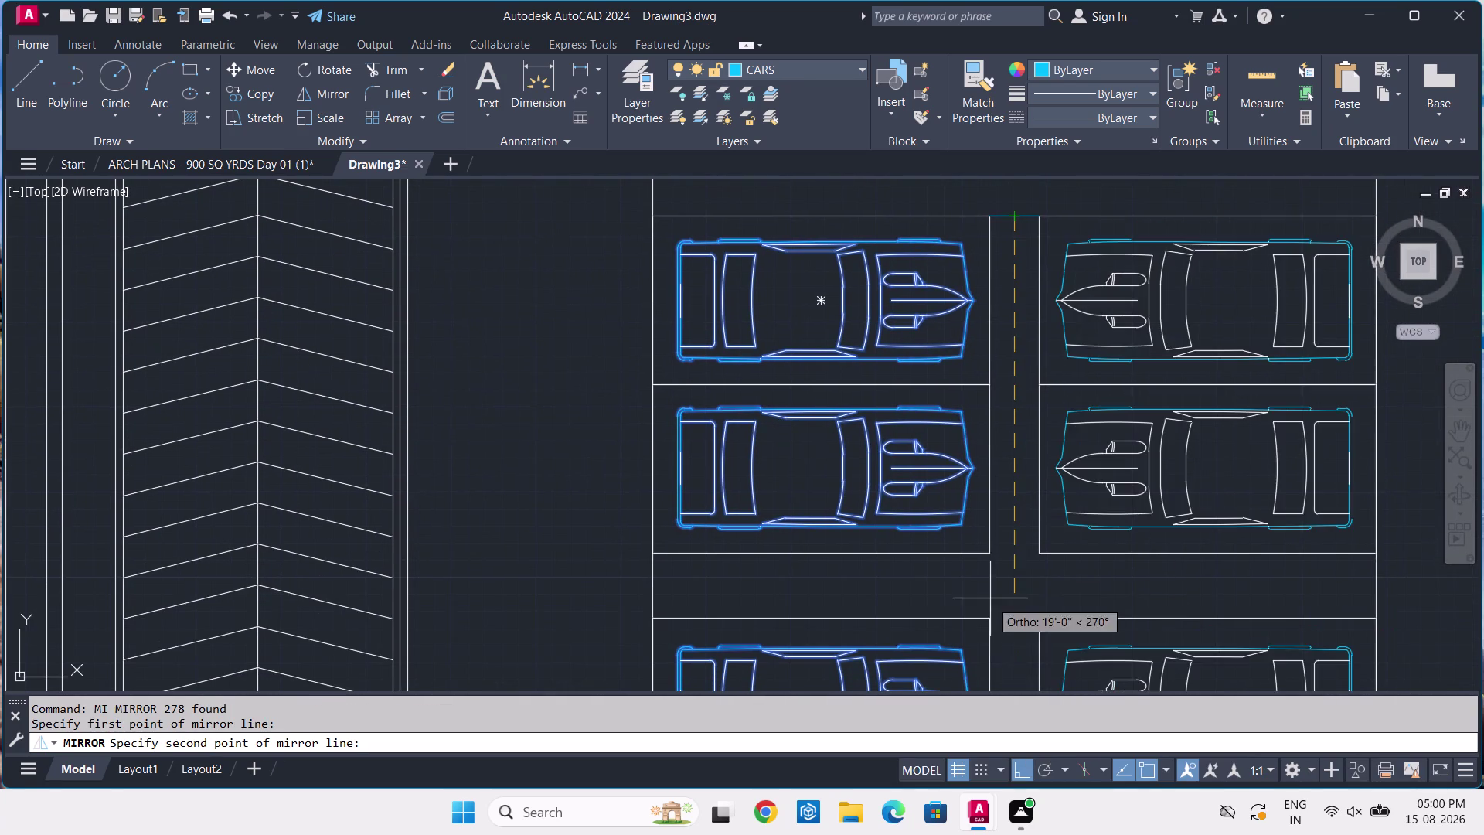
middle_drag(990, 594, 996, 429)
click(1012, 642)
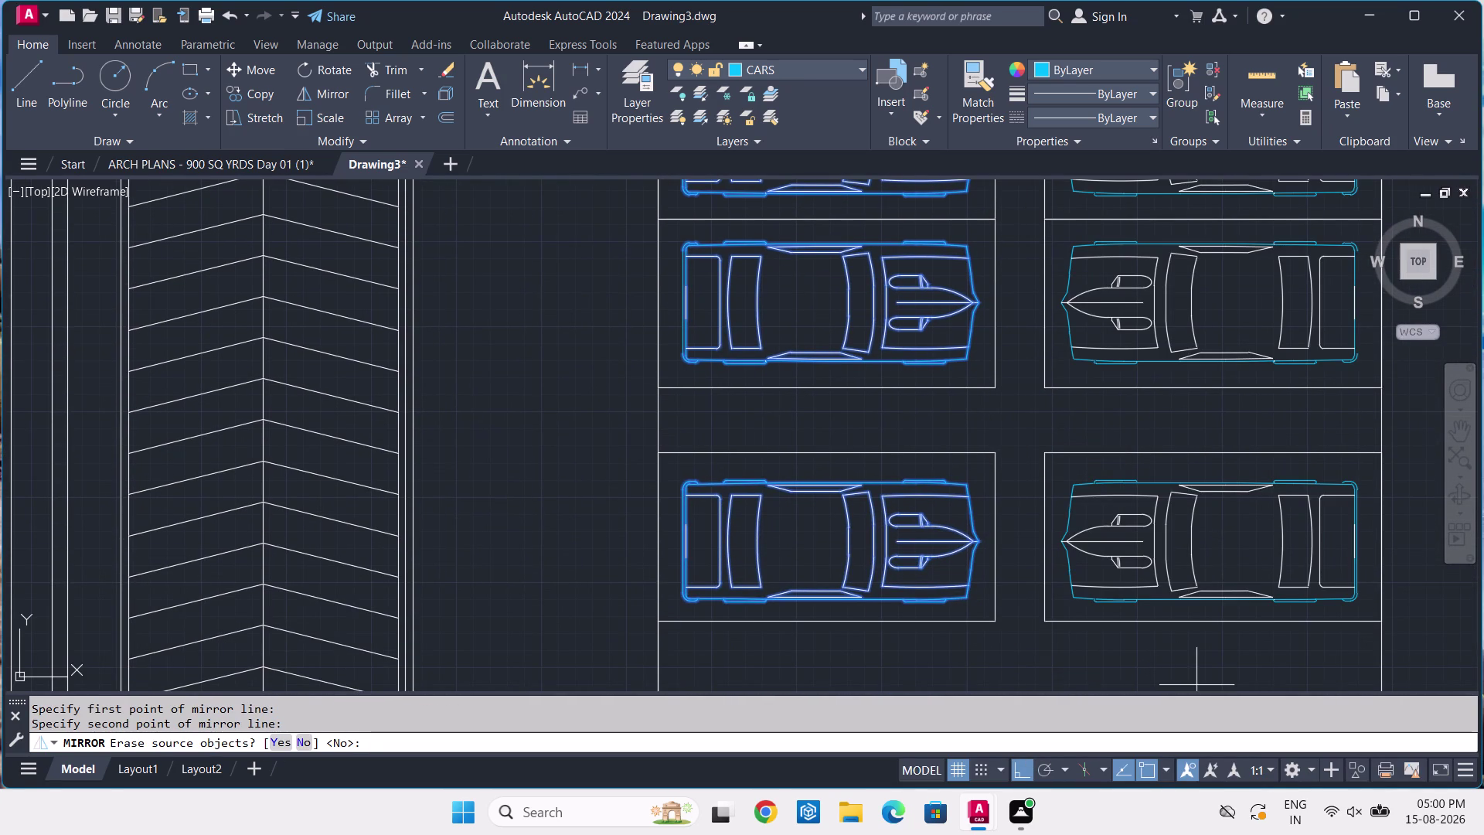
key(Return)
Erase the four white layer-0 cars in the far-right column by the stairs.
scroll(down, 3)
middle_drag(1176, 485, 960, 500)
middle_drag(1164, 360, 1150, 375)
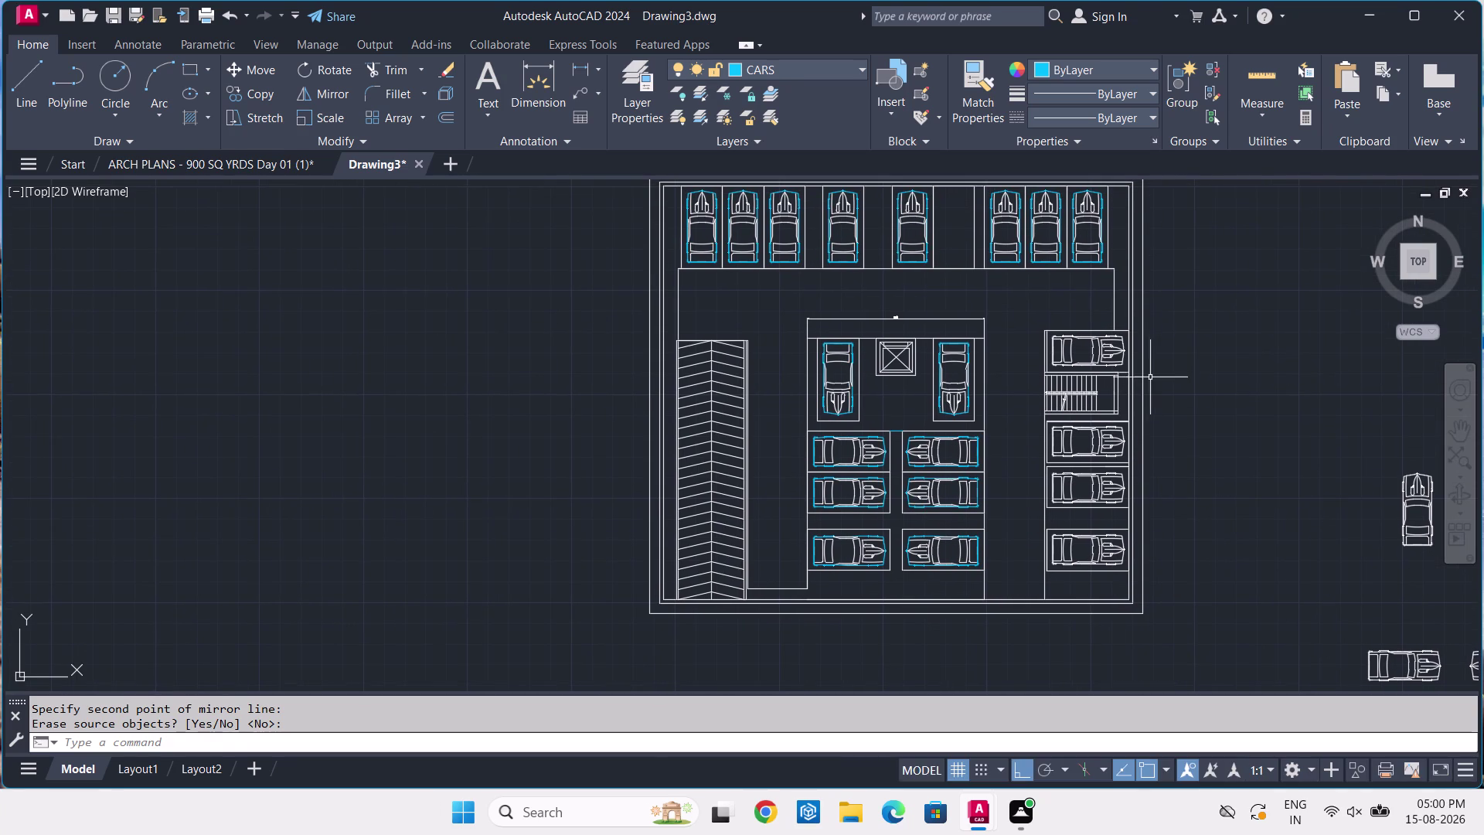
click(1087, 348)
double_click(1097, 350)
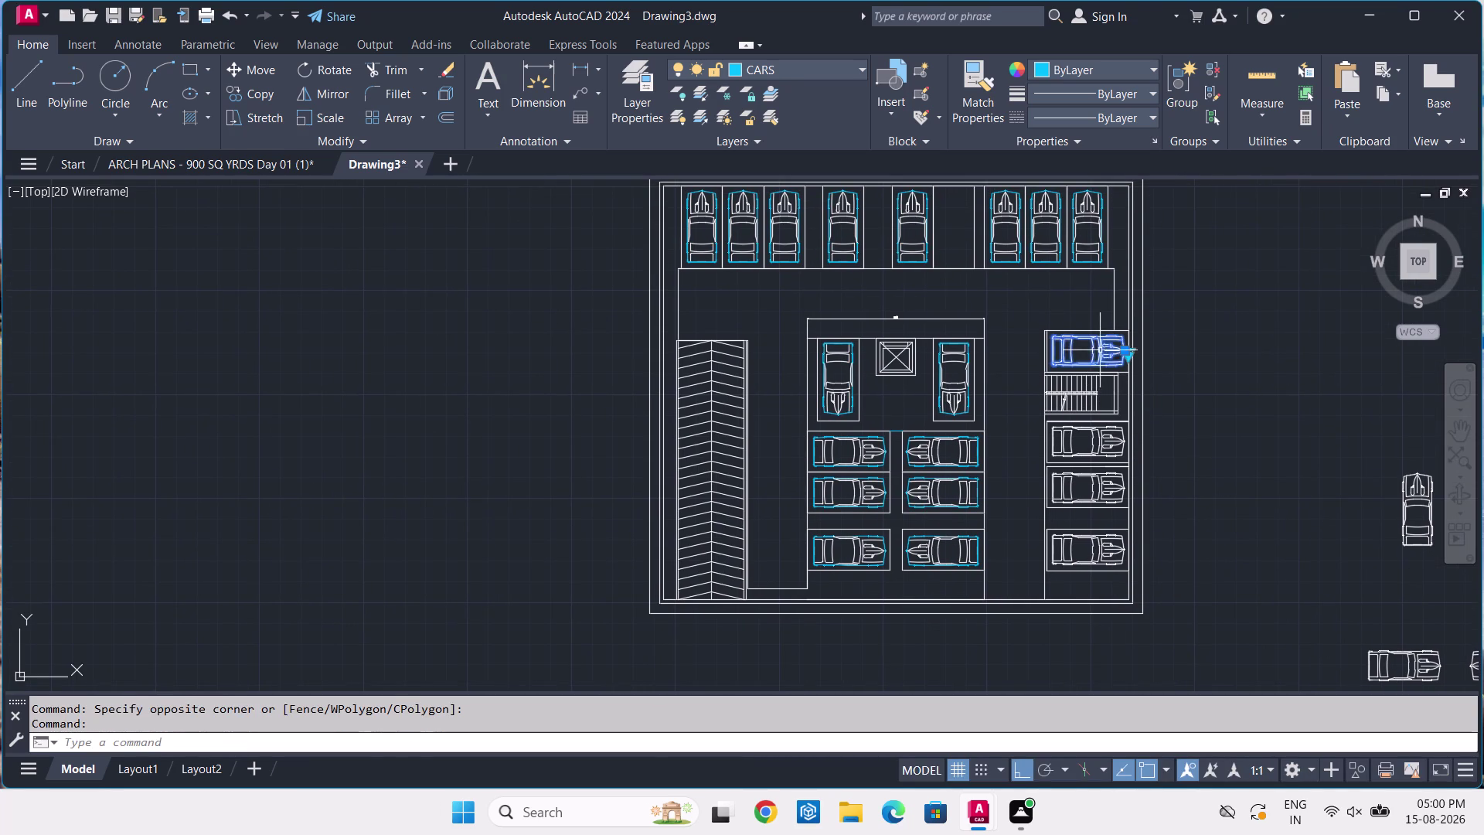
click(1081, 445)
click(1064, 448)
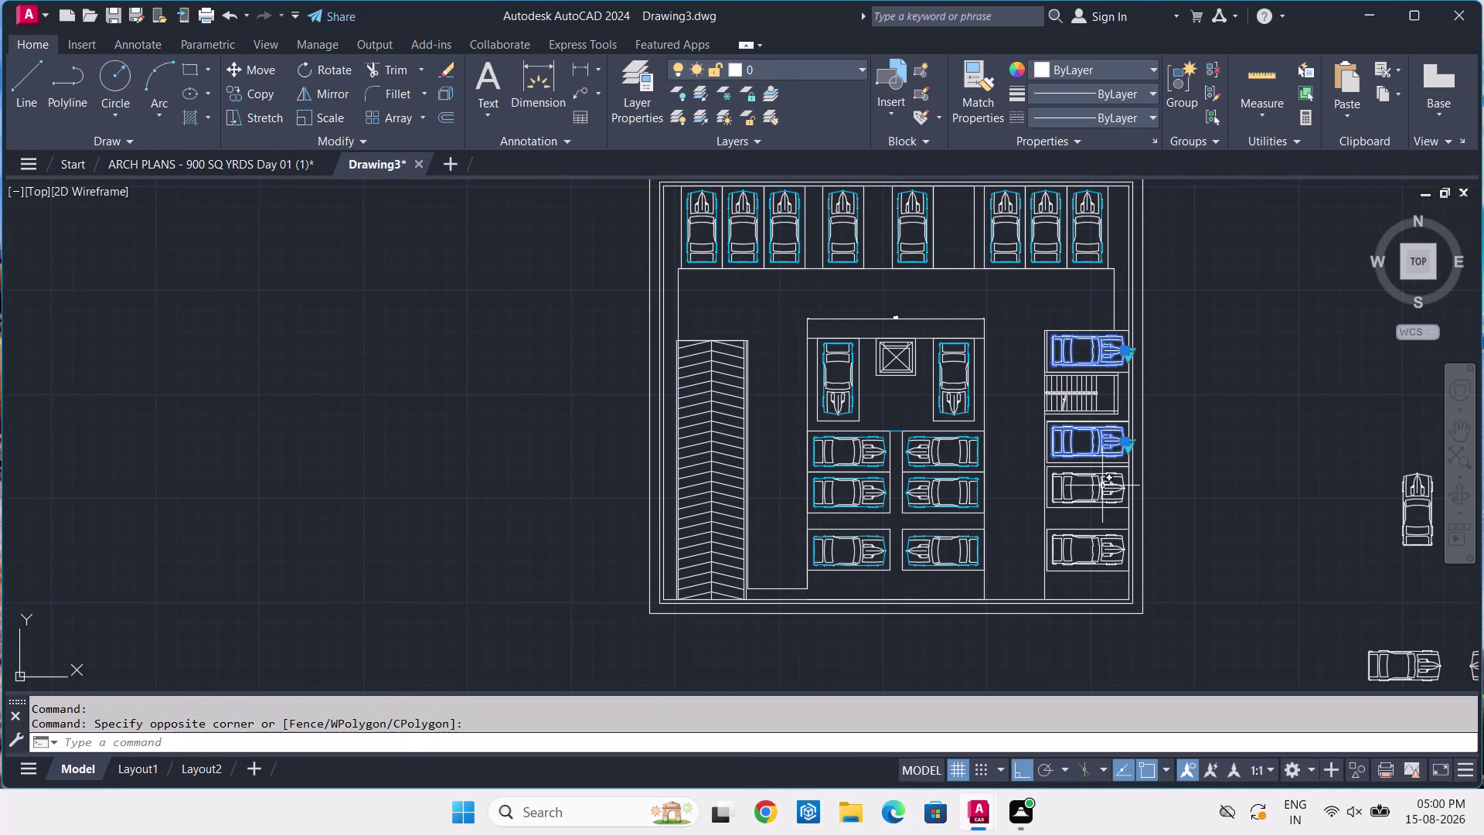
click(1102, 484)
click(1075, 541)
click(1052, 558)
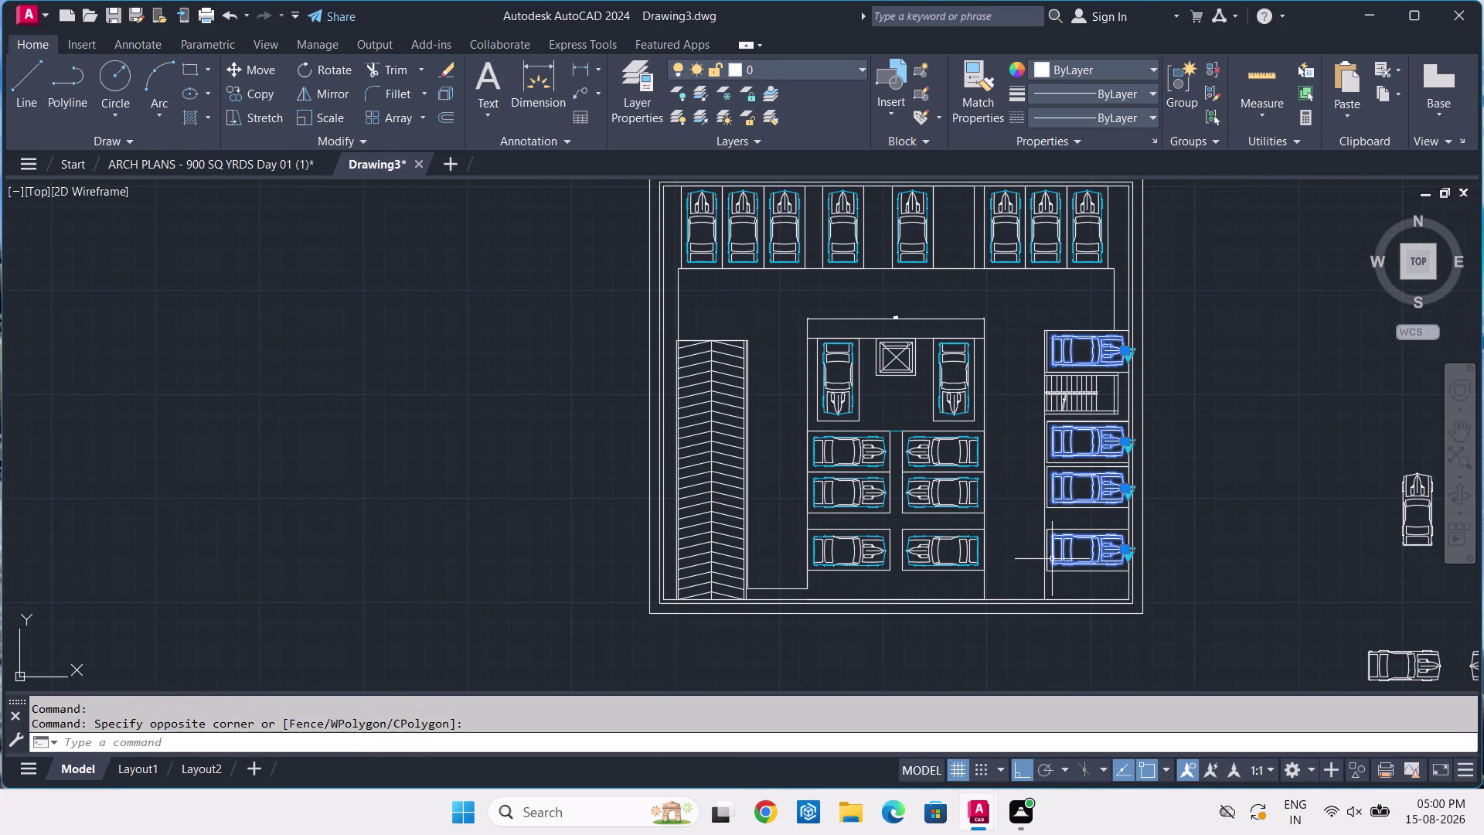
key(Delete)
scroll(up, 3)
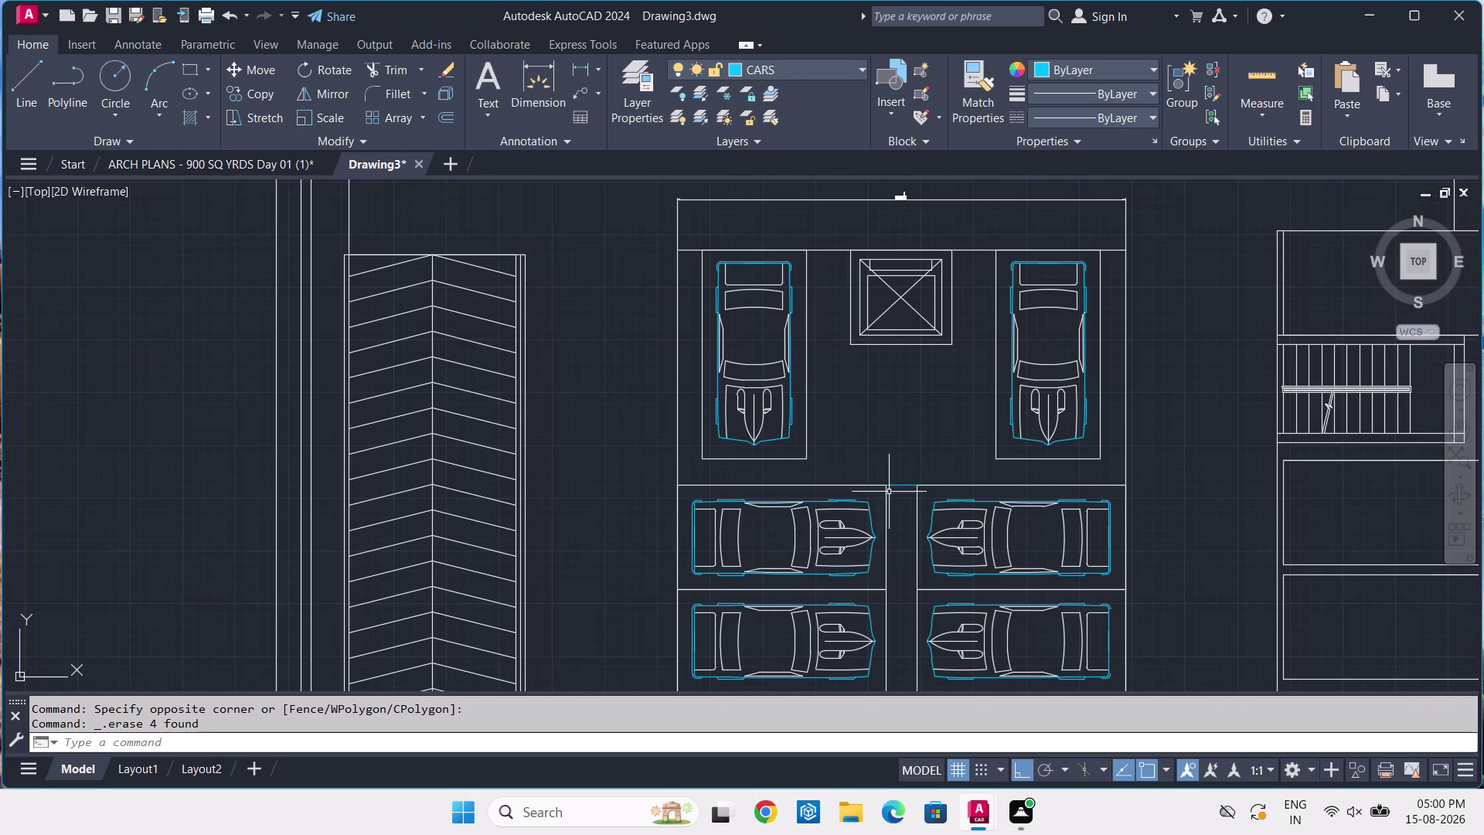
click(879, 493)
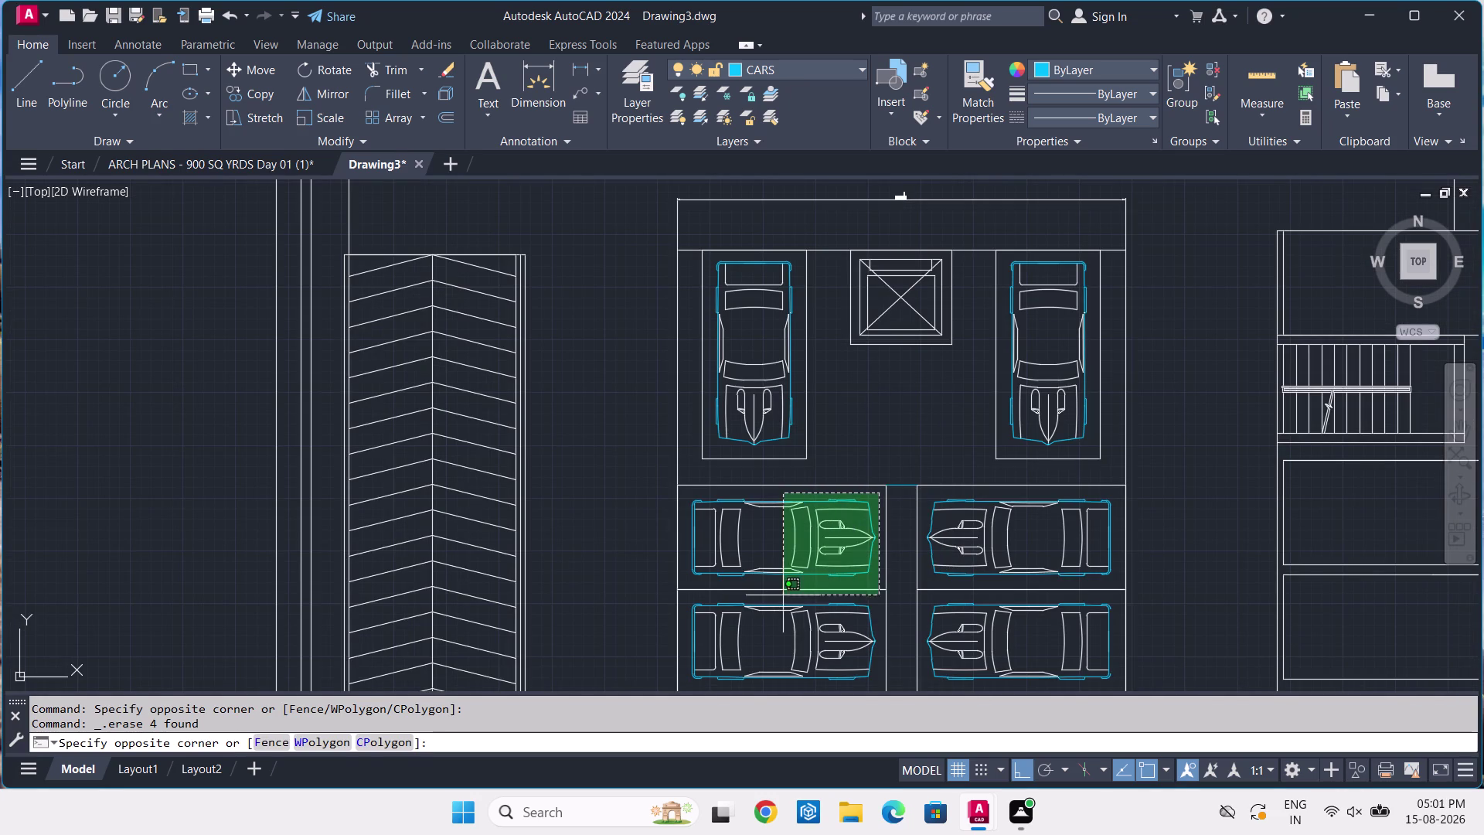
click(686, 583)
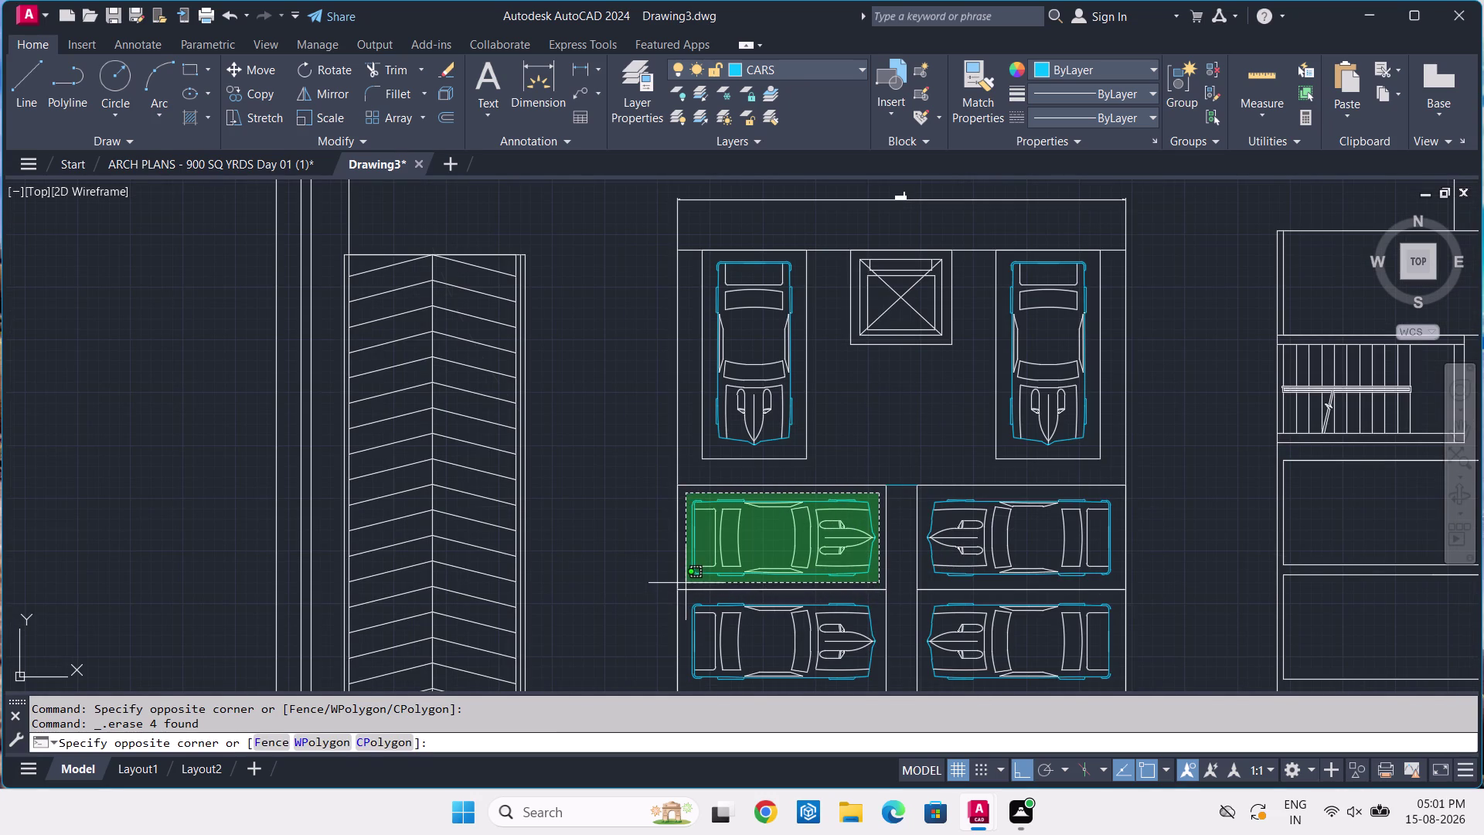
text(CO)
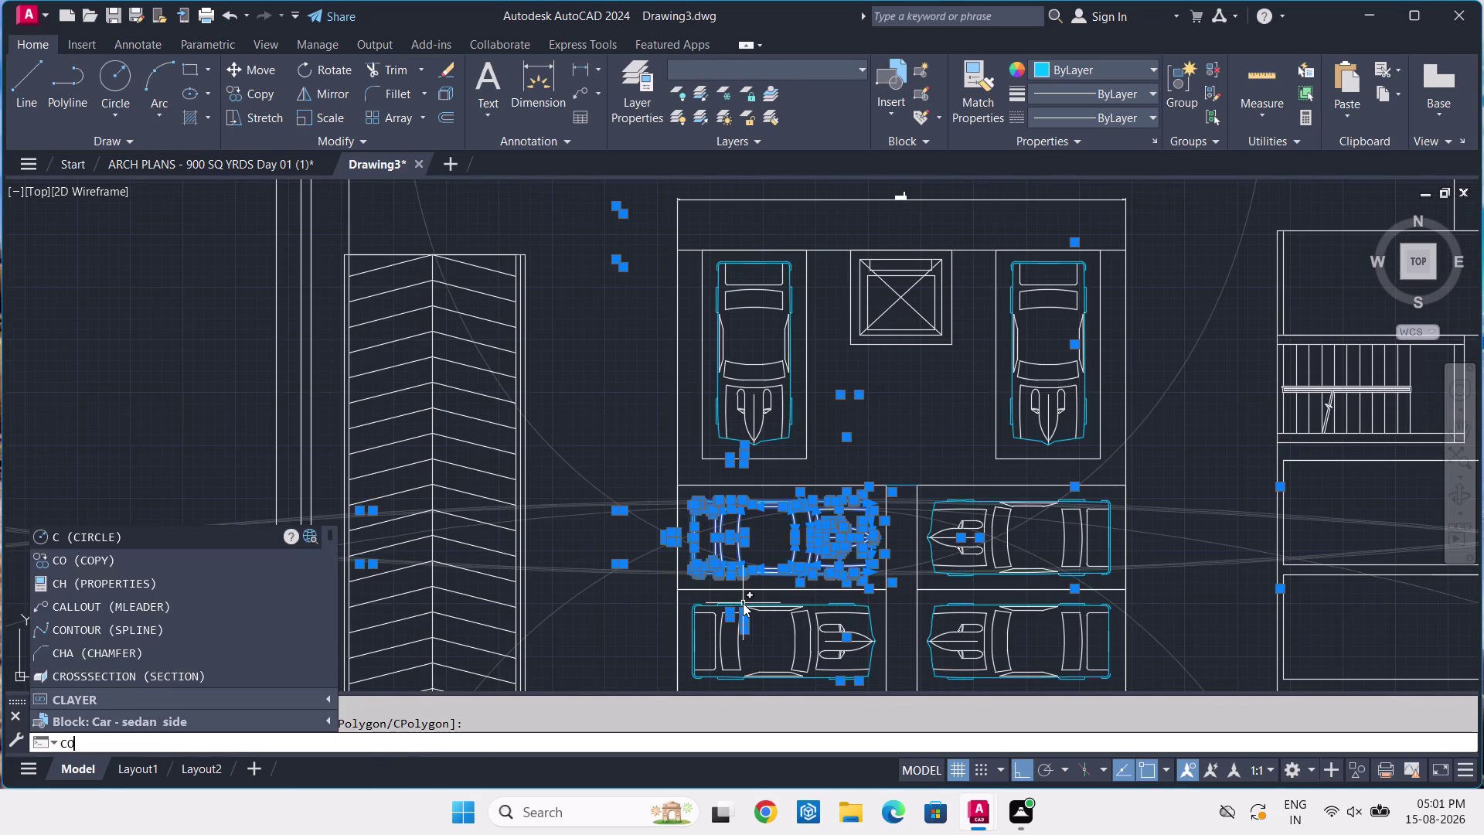
key(space)
key(F8)
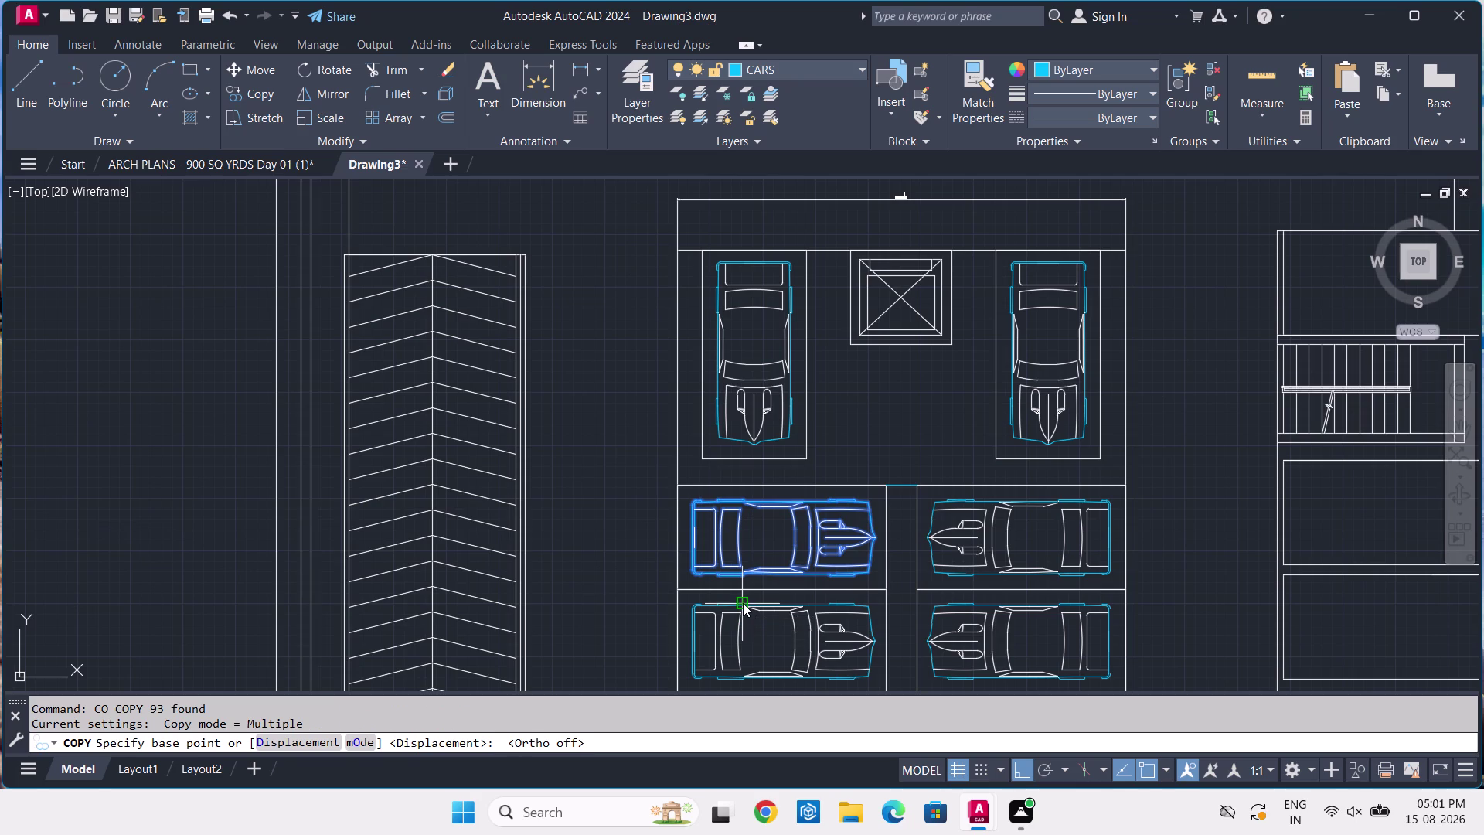
drag(792, 557, 813, 546)
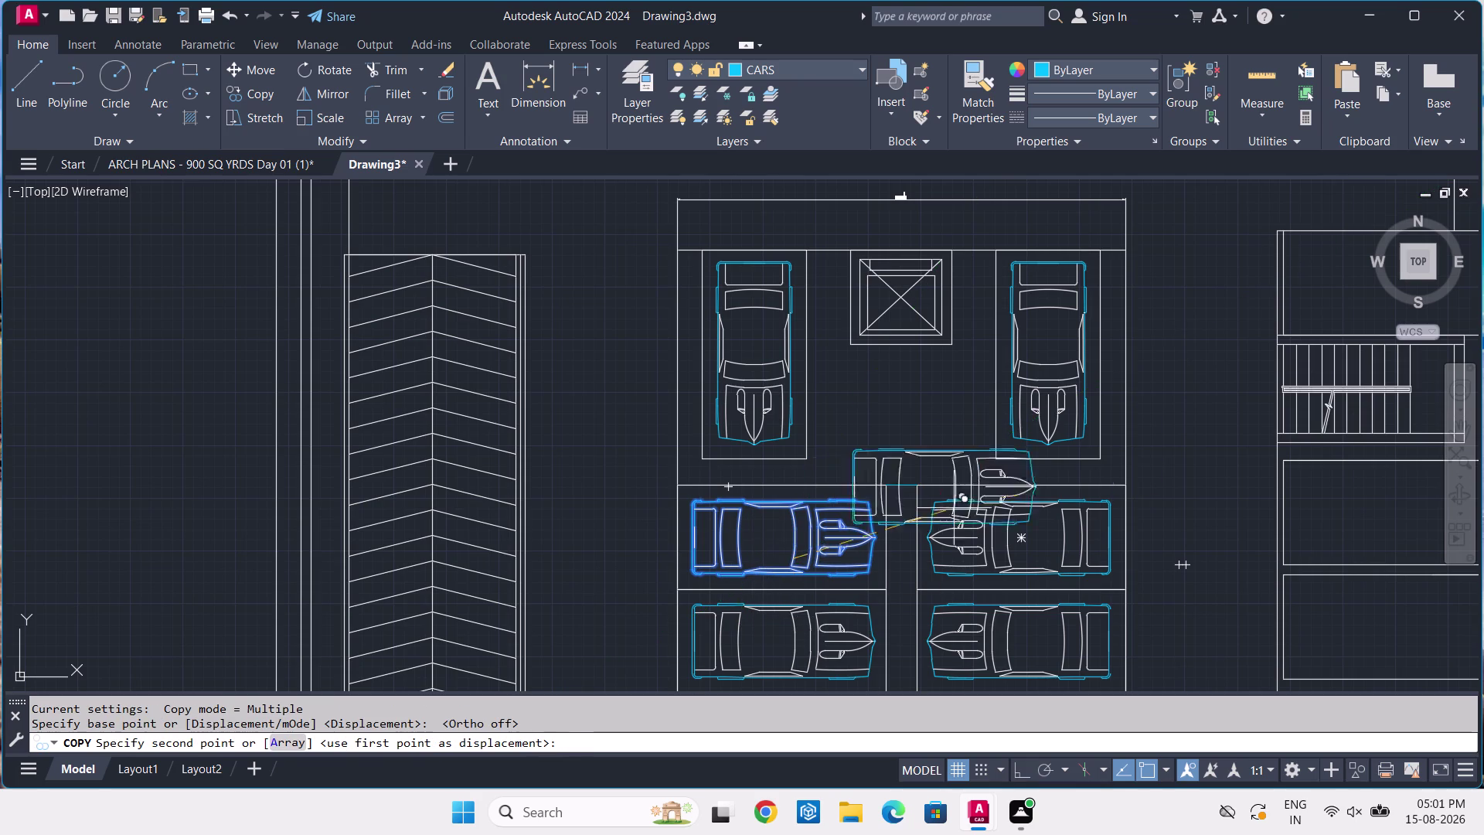
middle_drag(1245, 361, 824, 471)
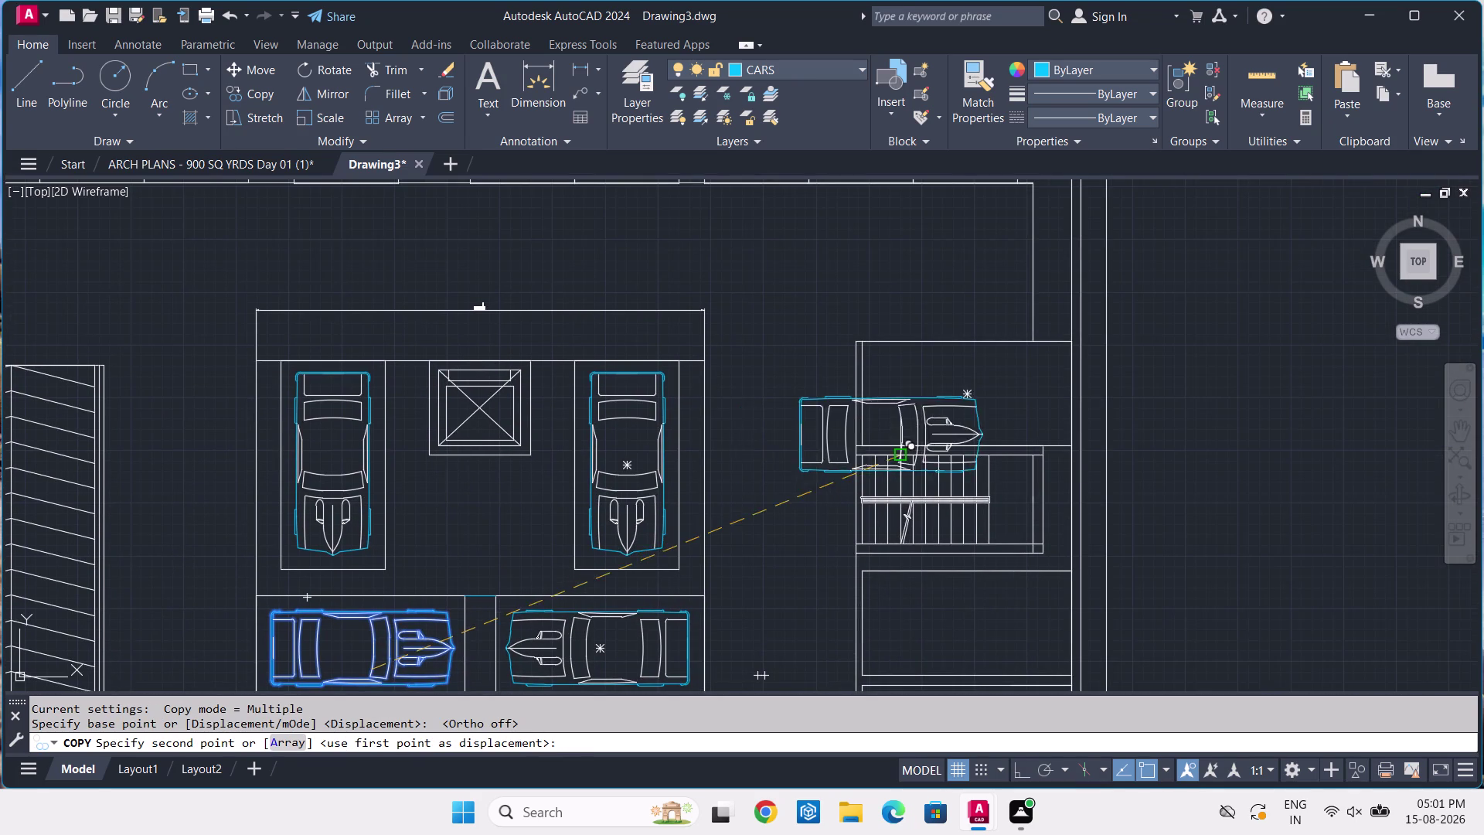
scroll(up, 3)
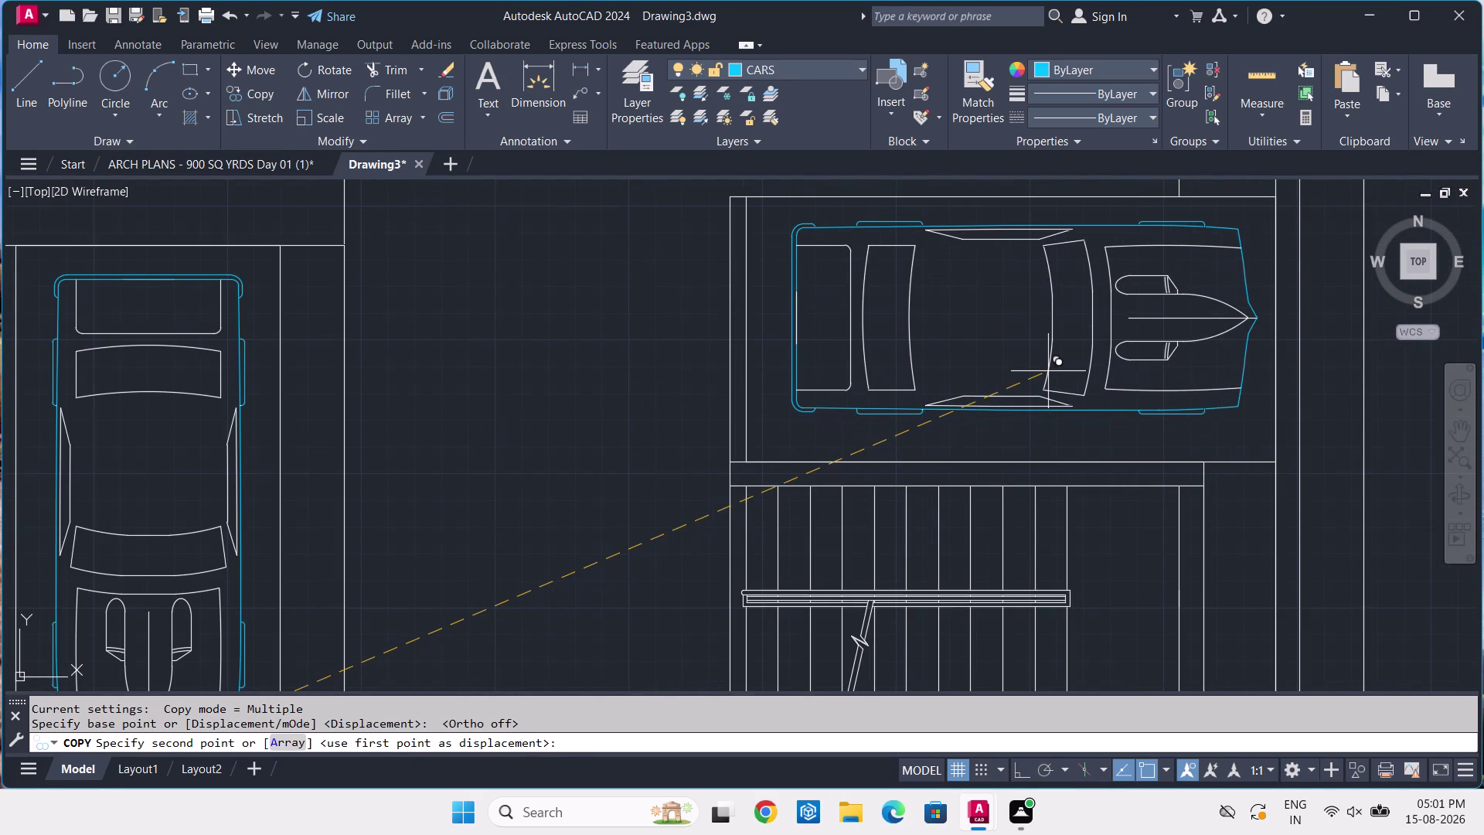
click(1045, 383)
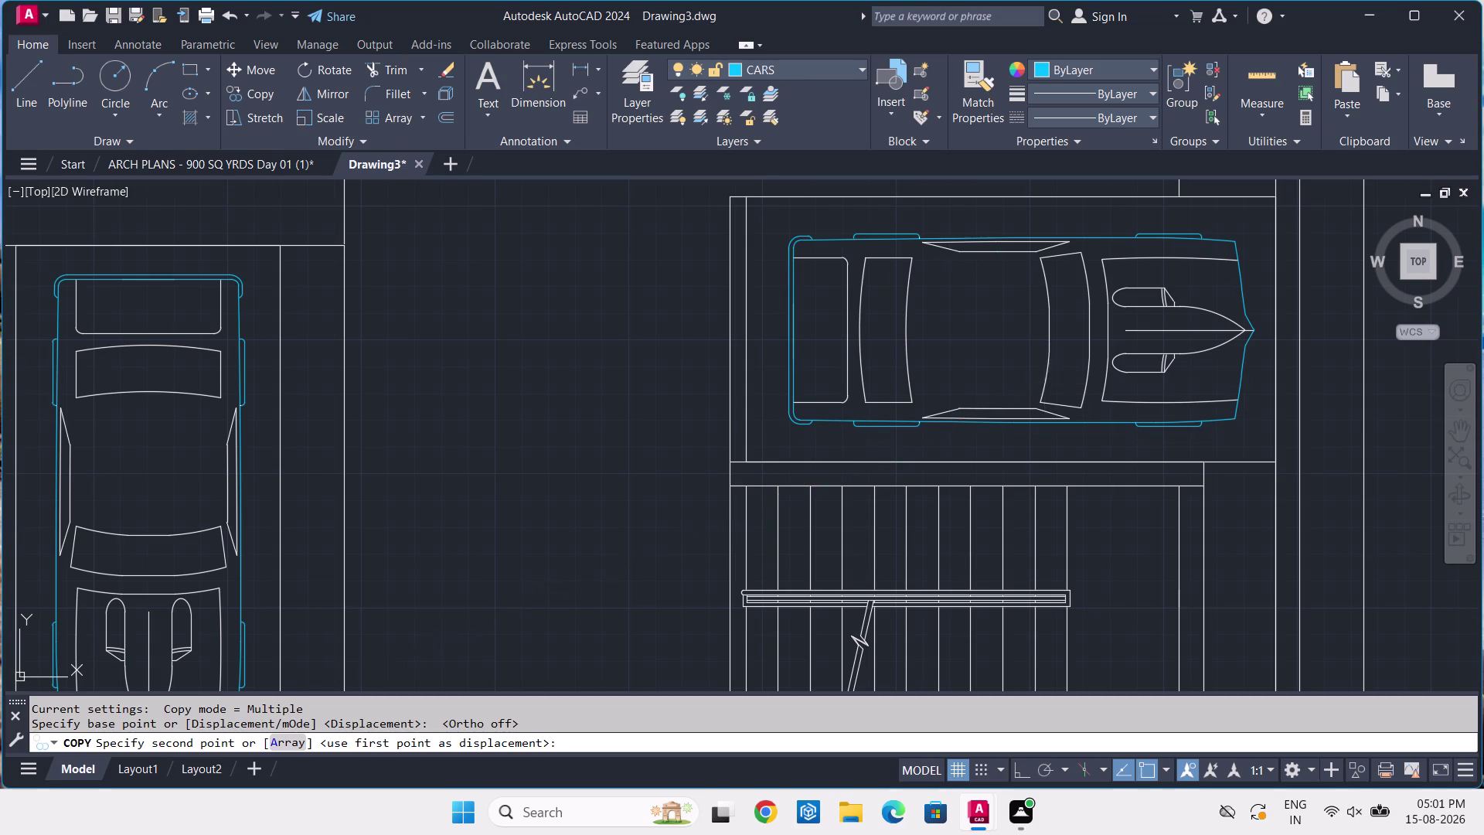
key(Escape)
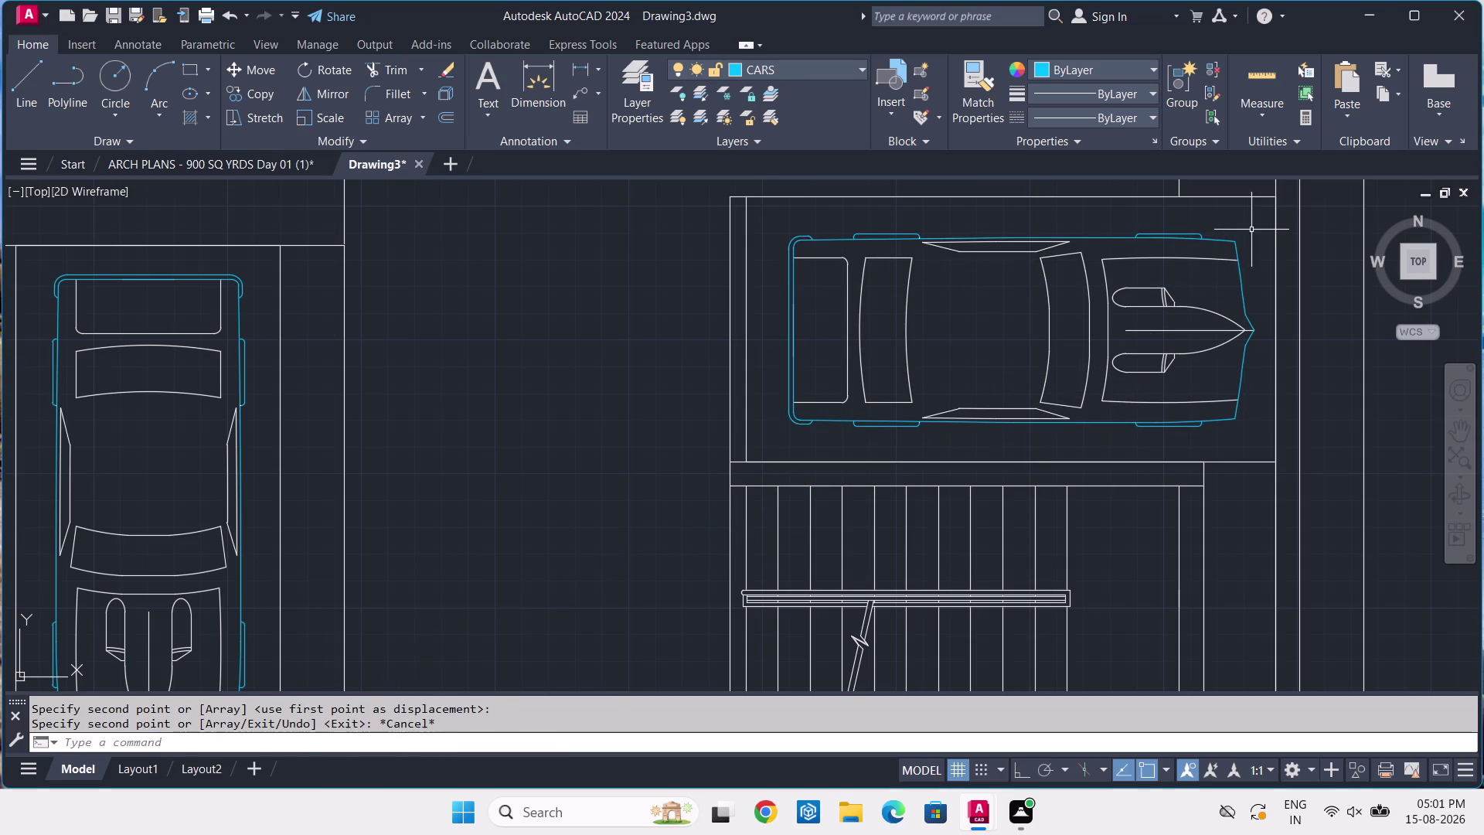
click(1264, 227)
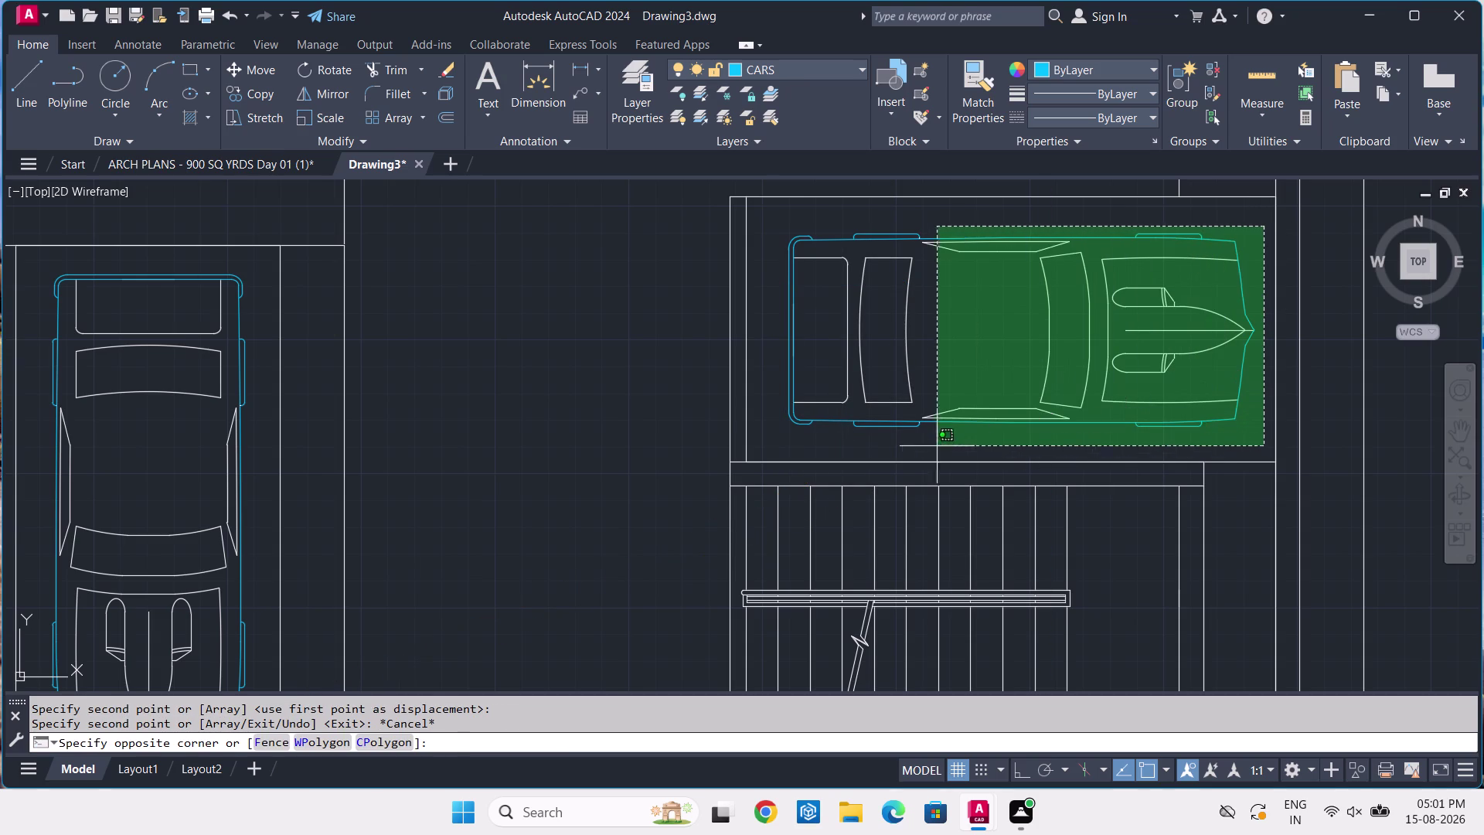
Copy the horizontal car with Ortho on, placing the first copy in the bay below.
click(768, 440)
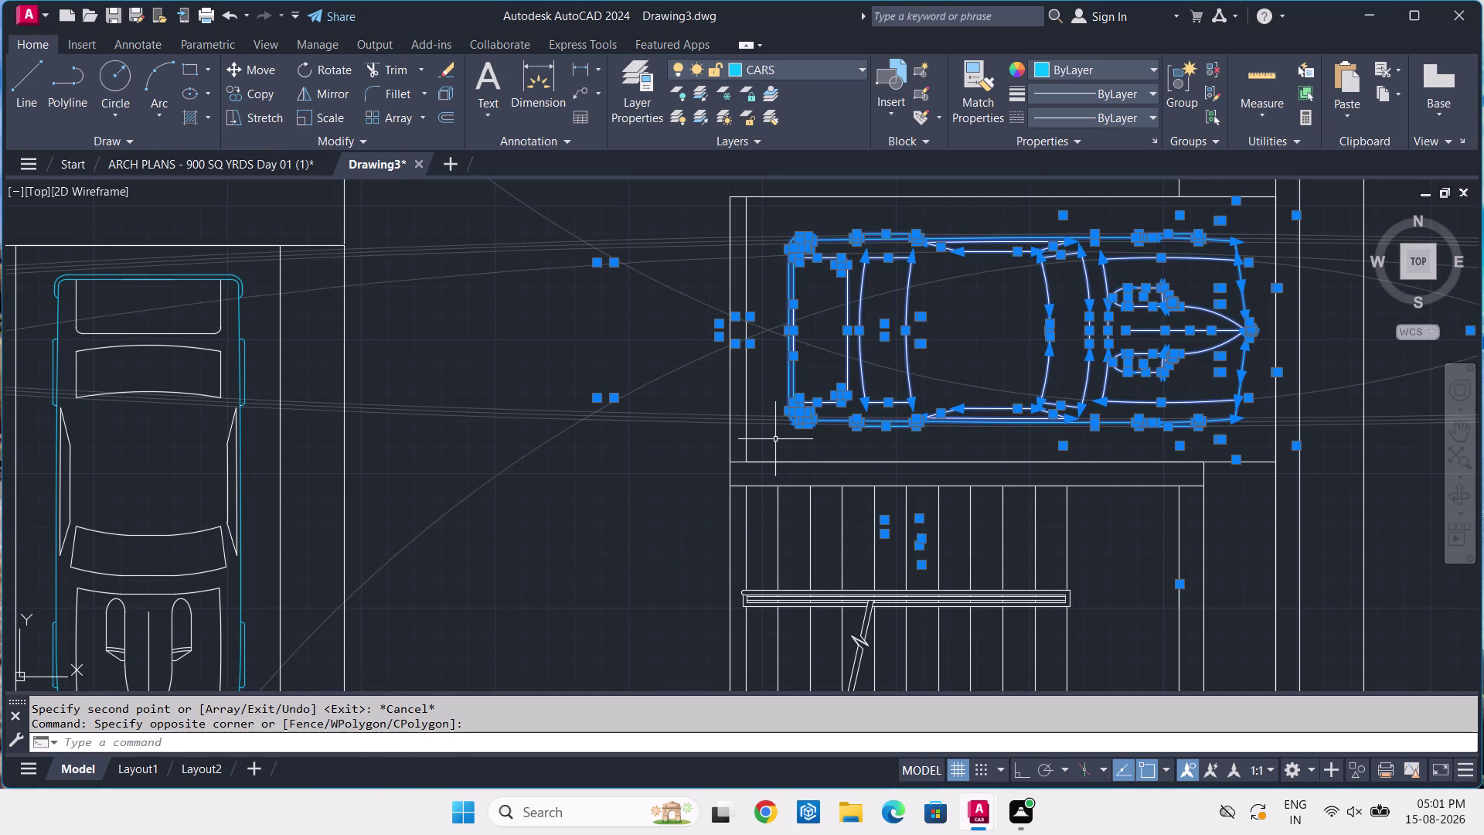
key(c)
key(o)
key(space)
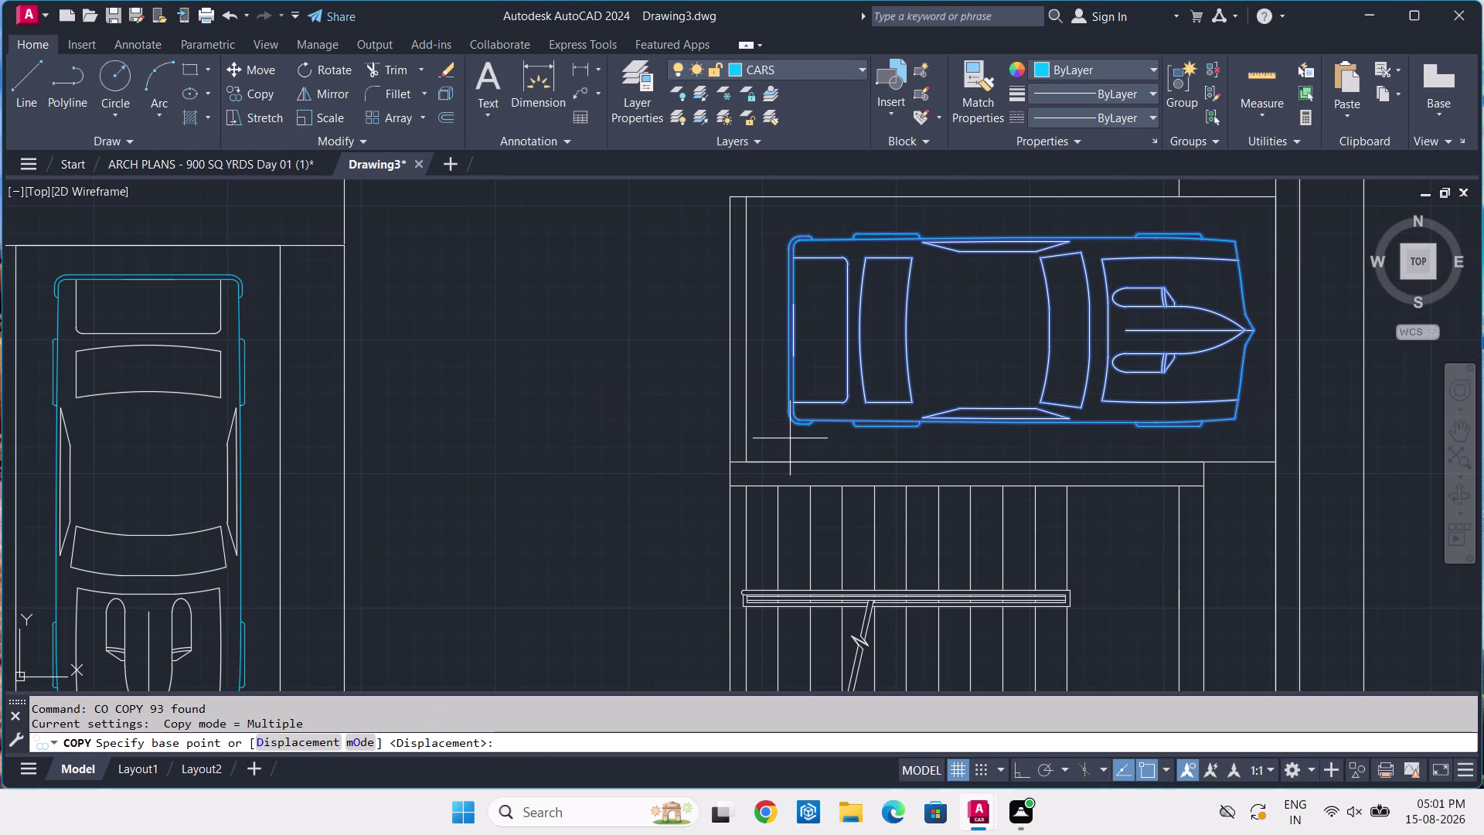
key(F8)
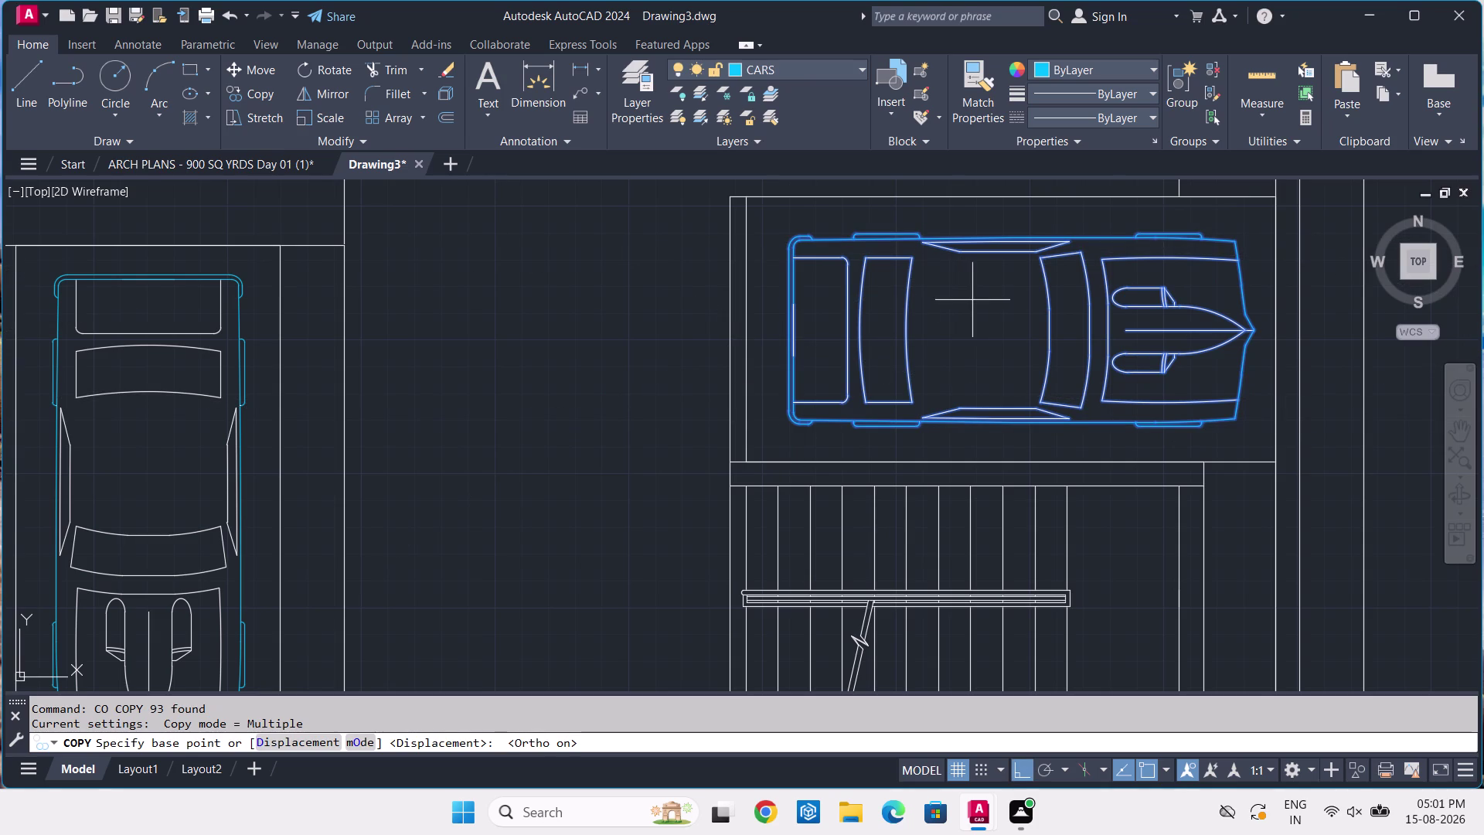
click(972, 300)
scroll(down, 3)
middle_drag(998, 515, 992, 332)
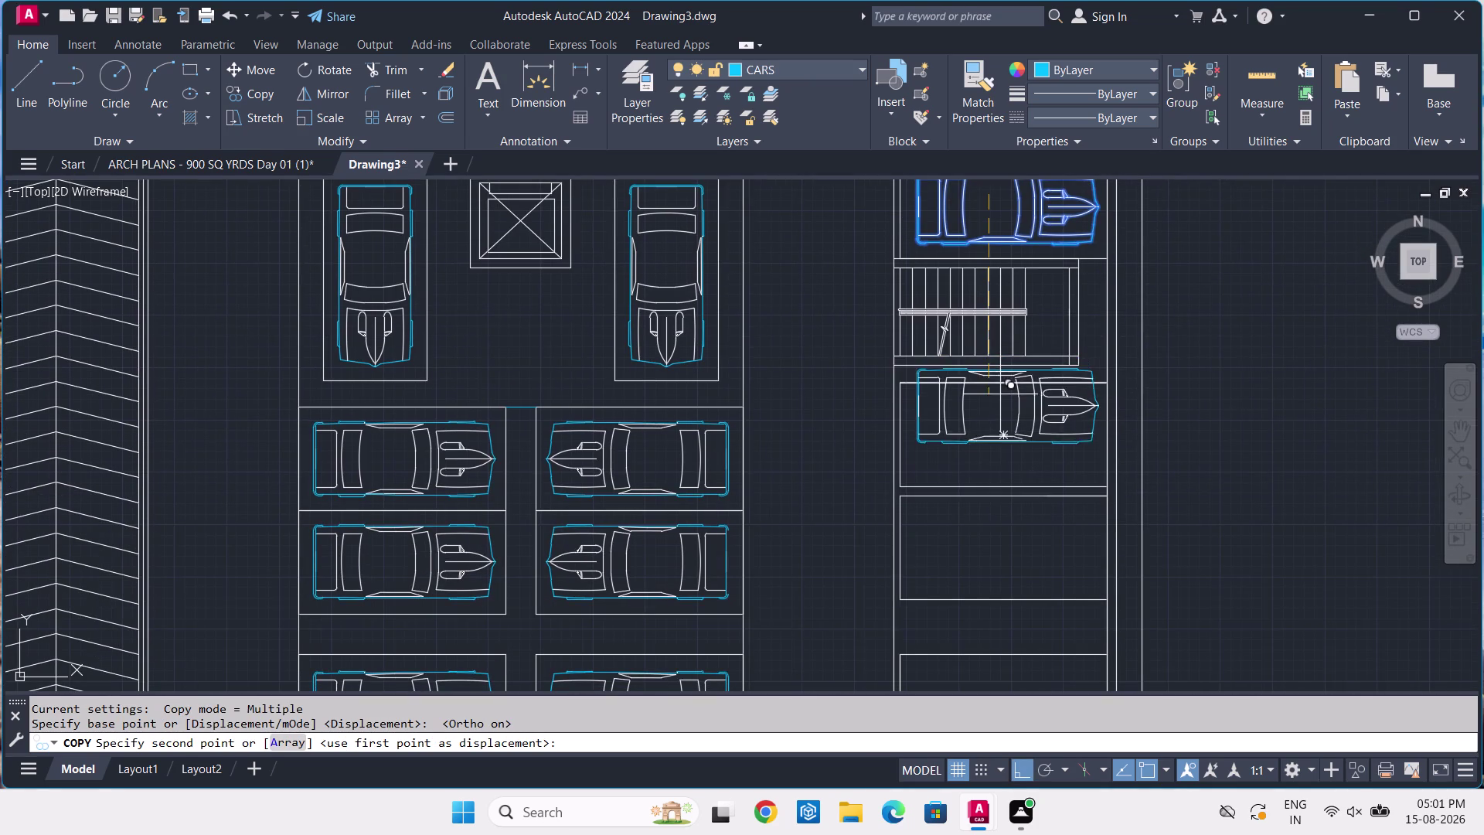
scroll(up, 3)
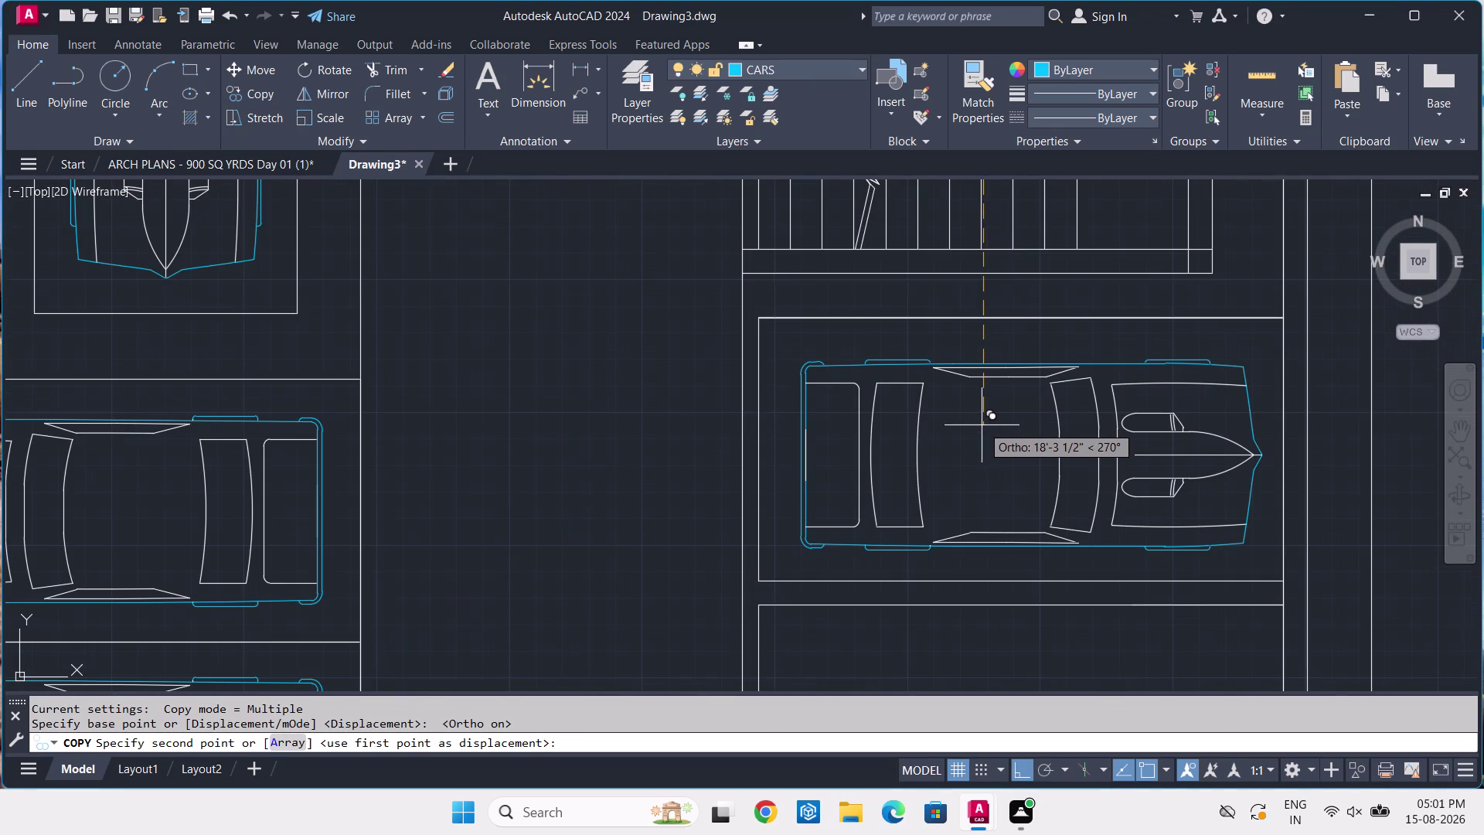
click(977, 420)
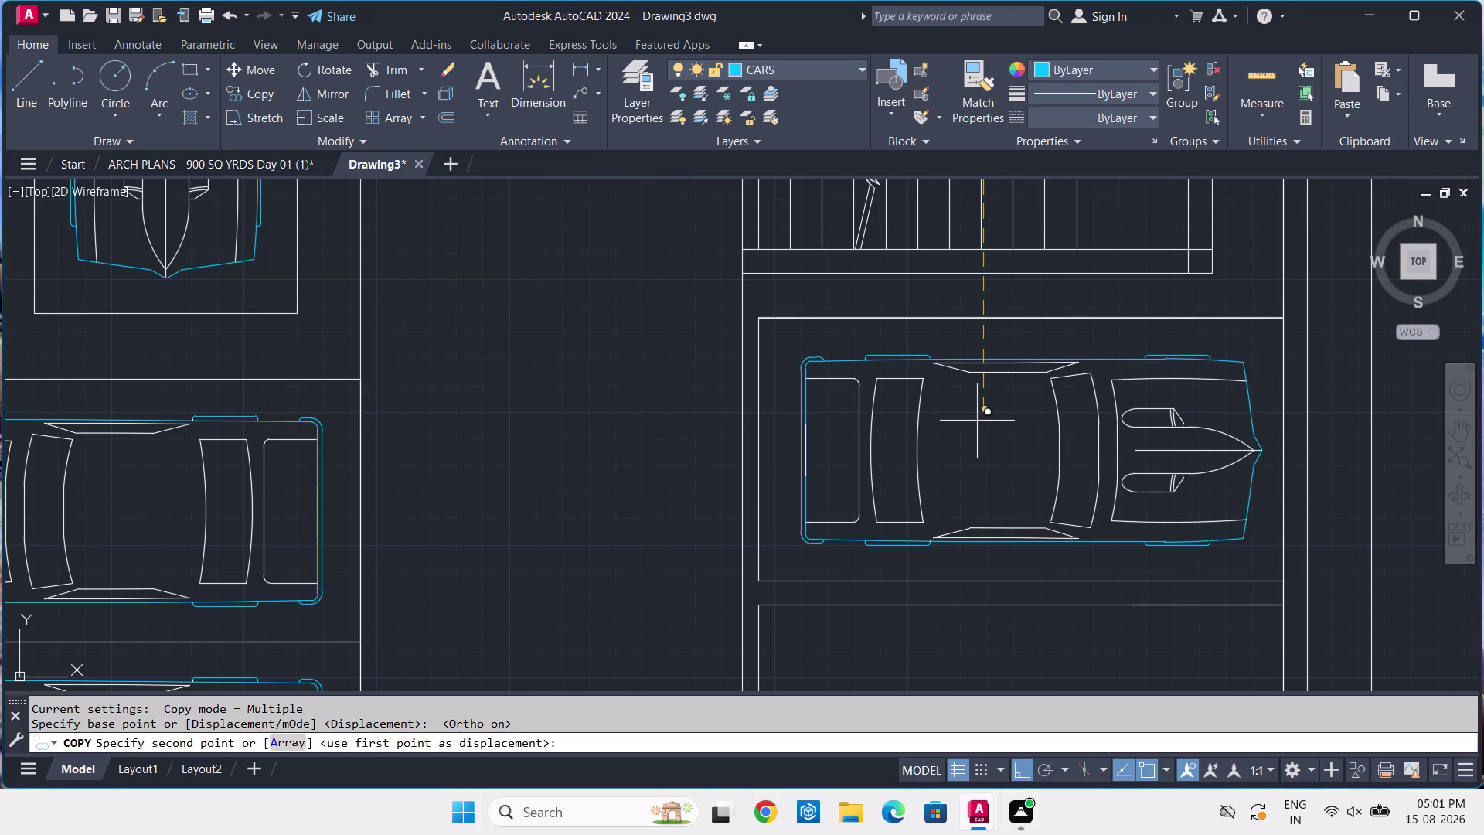
Place two more car copies in the empty bays further down the right column.
scroll(down, 3)
middle_drag(975, 496, 946, 371)
scroll(up, 3)
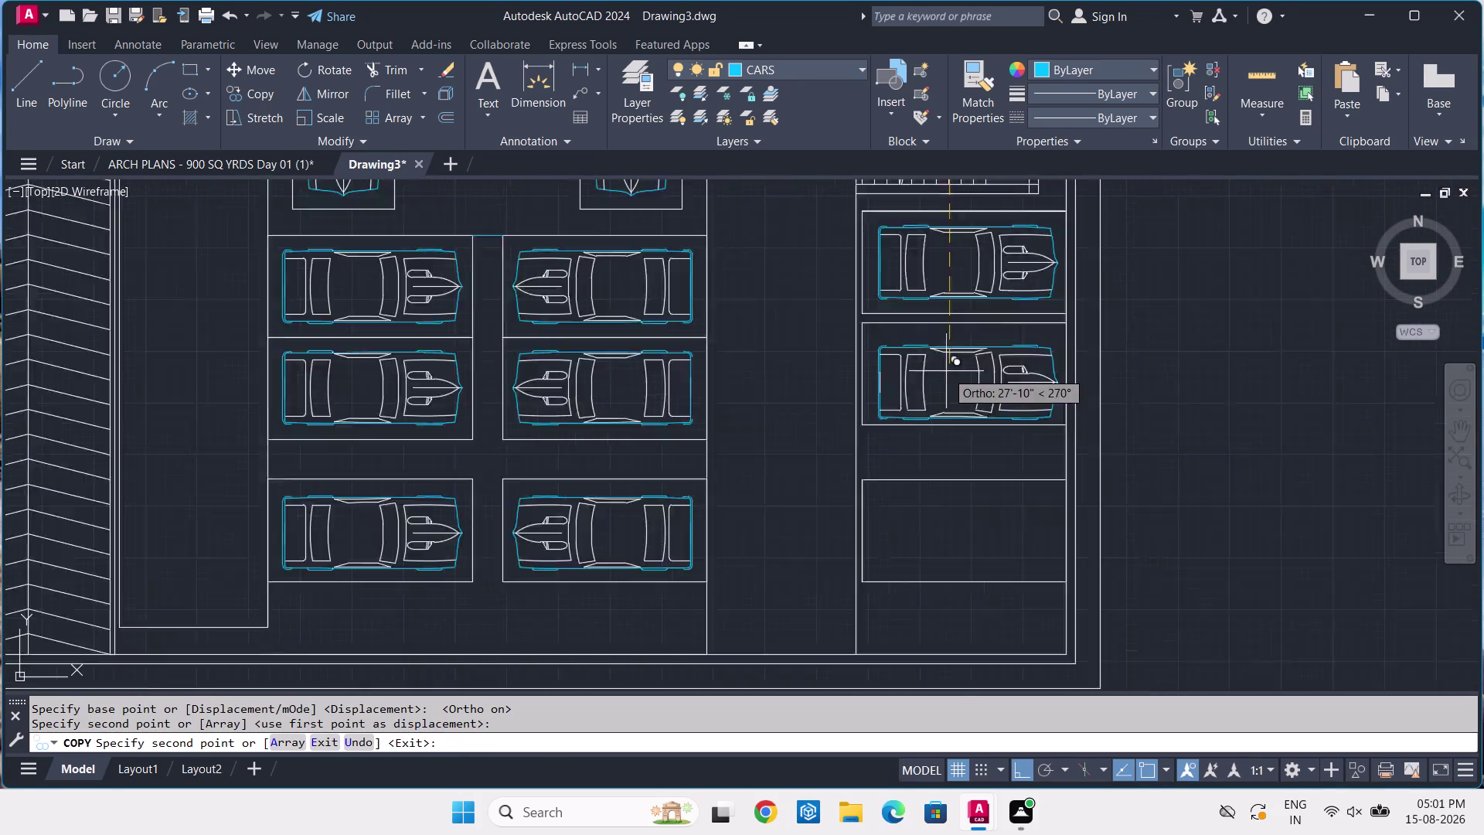
scroll(up, 3)
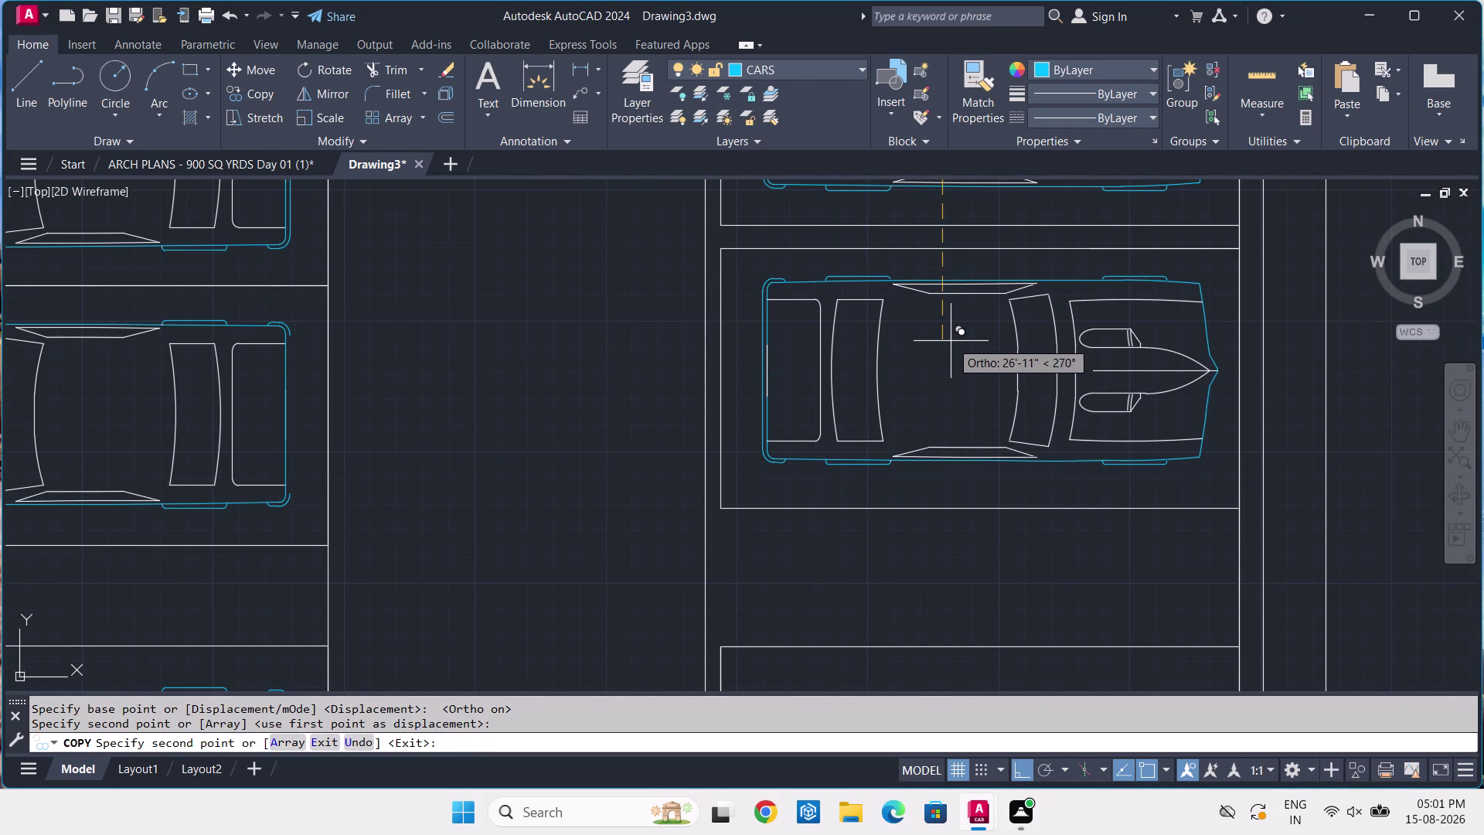
click(953, 347)
scroll(down, 3)
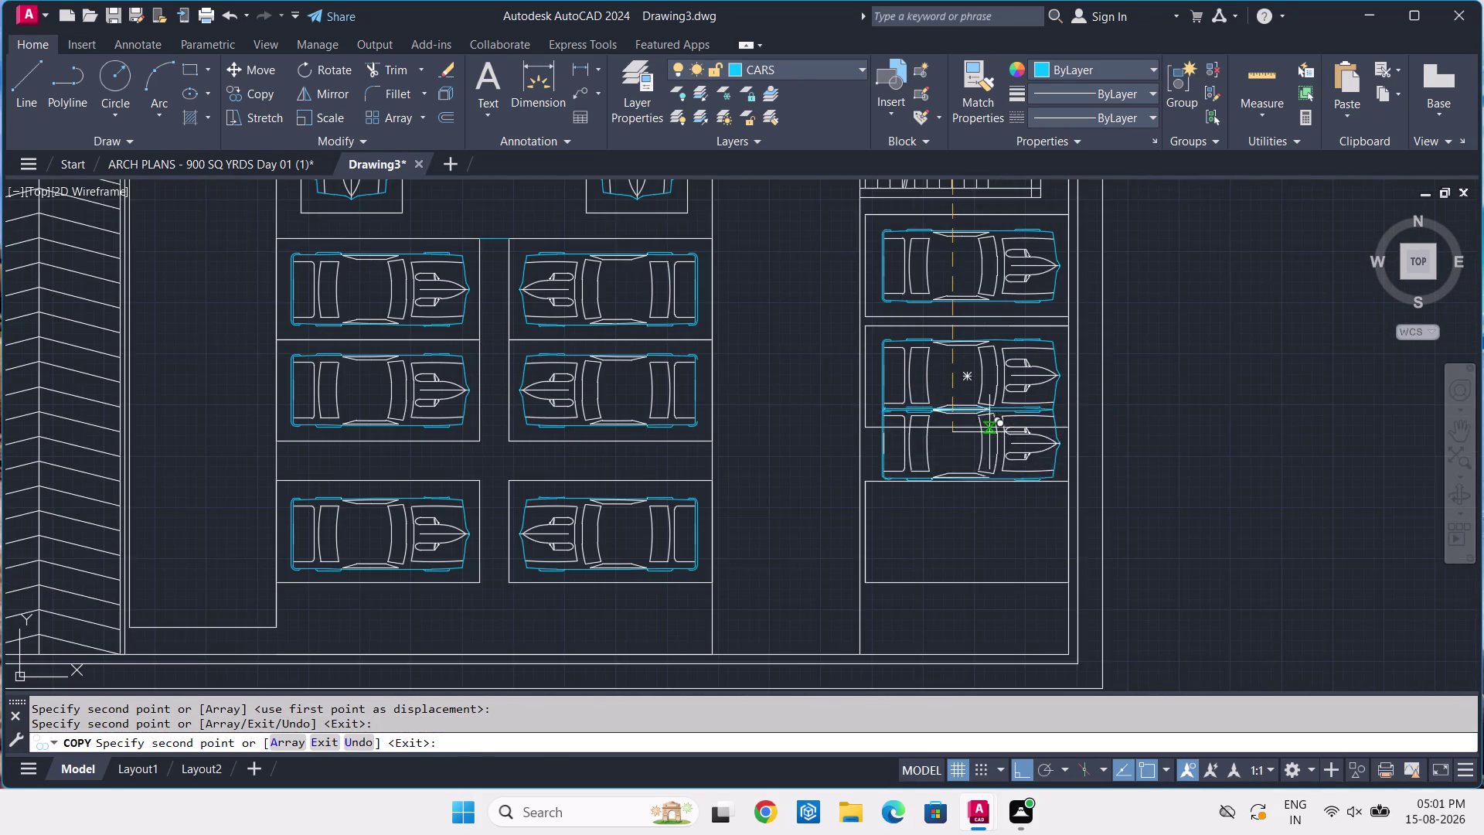
middle_drag(991, 433, 989, 305)
scroll(up, 3)
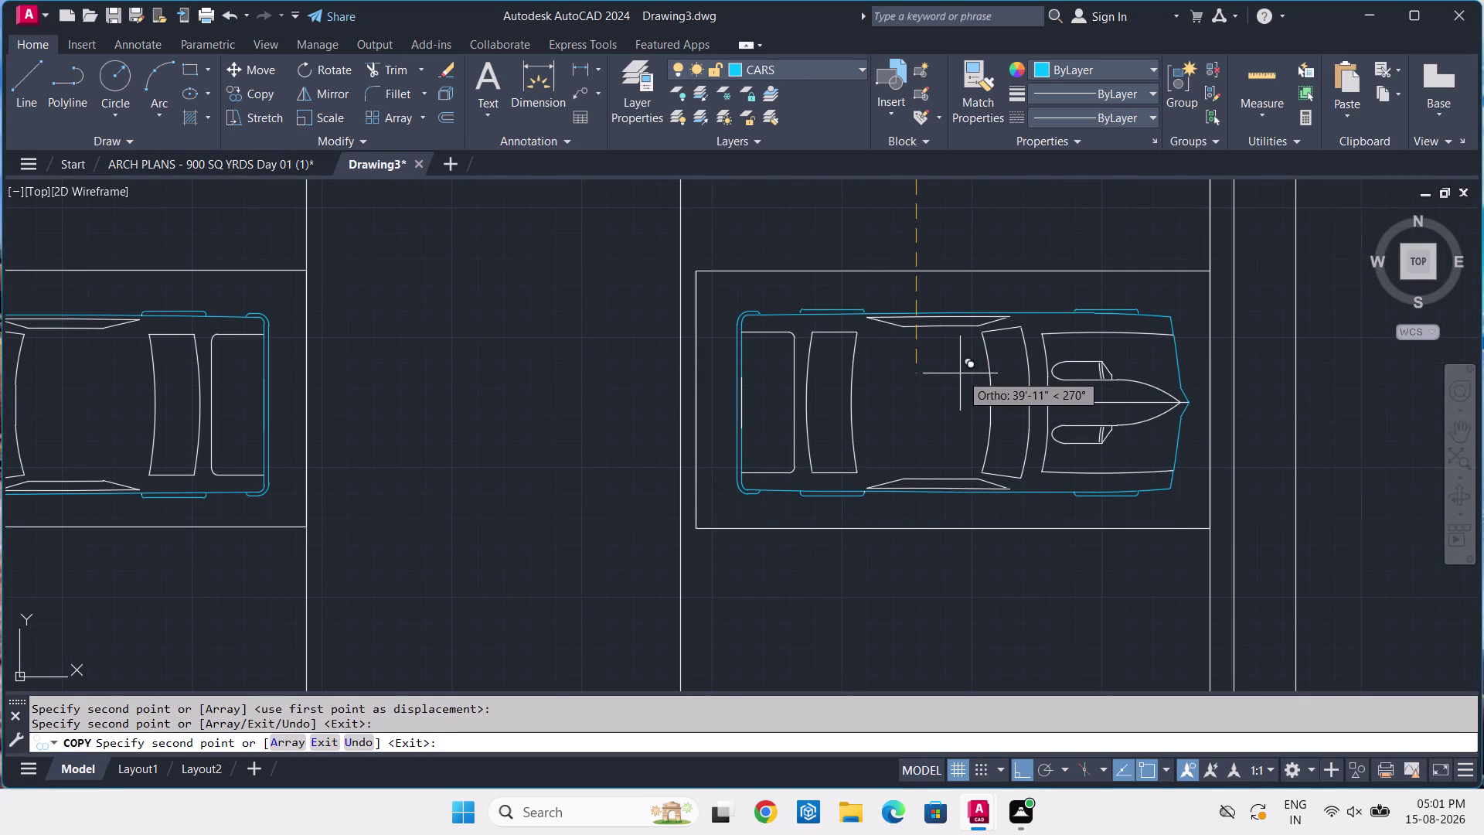
click(956, 373)
scroll(down, 3)
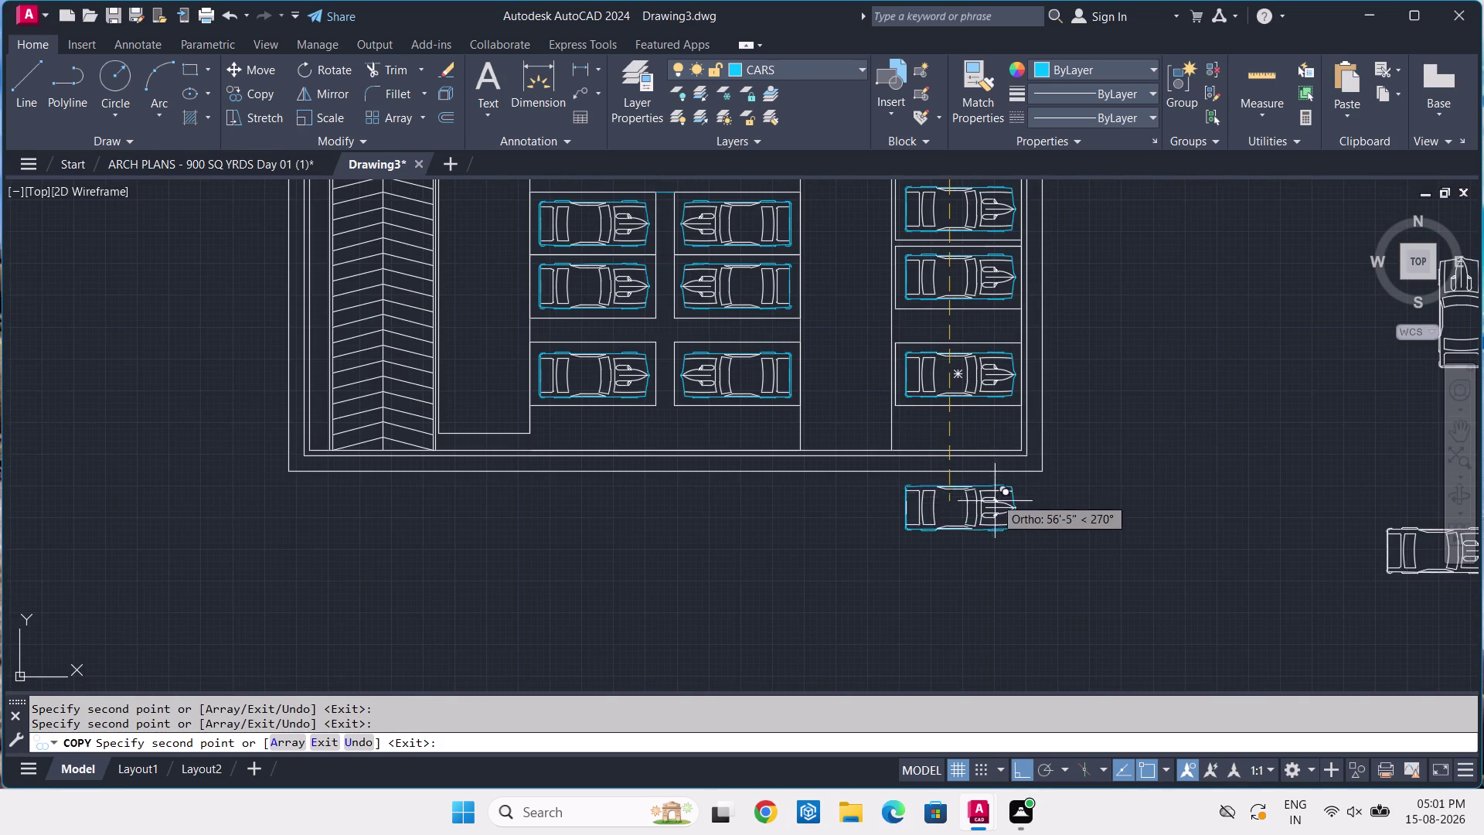
key(Escape)
scroll(down, 3)
middle_drag(1096, 370, 1081, 408)
click(1236, 375)
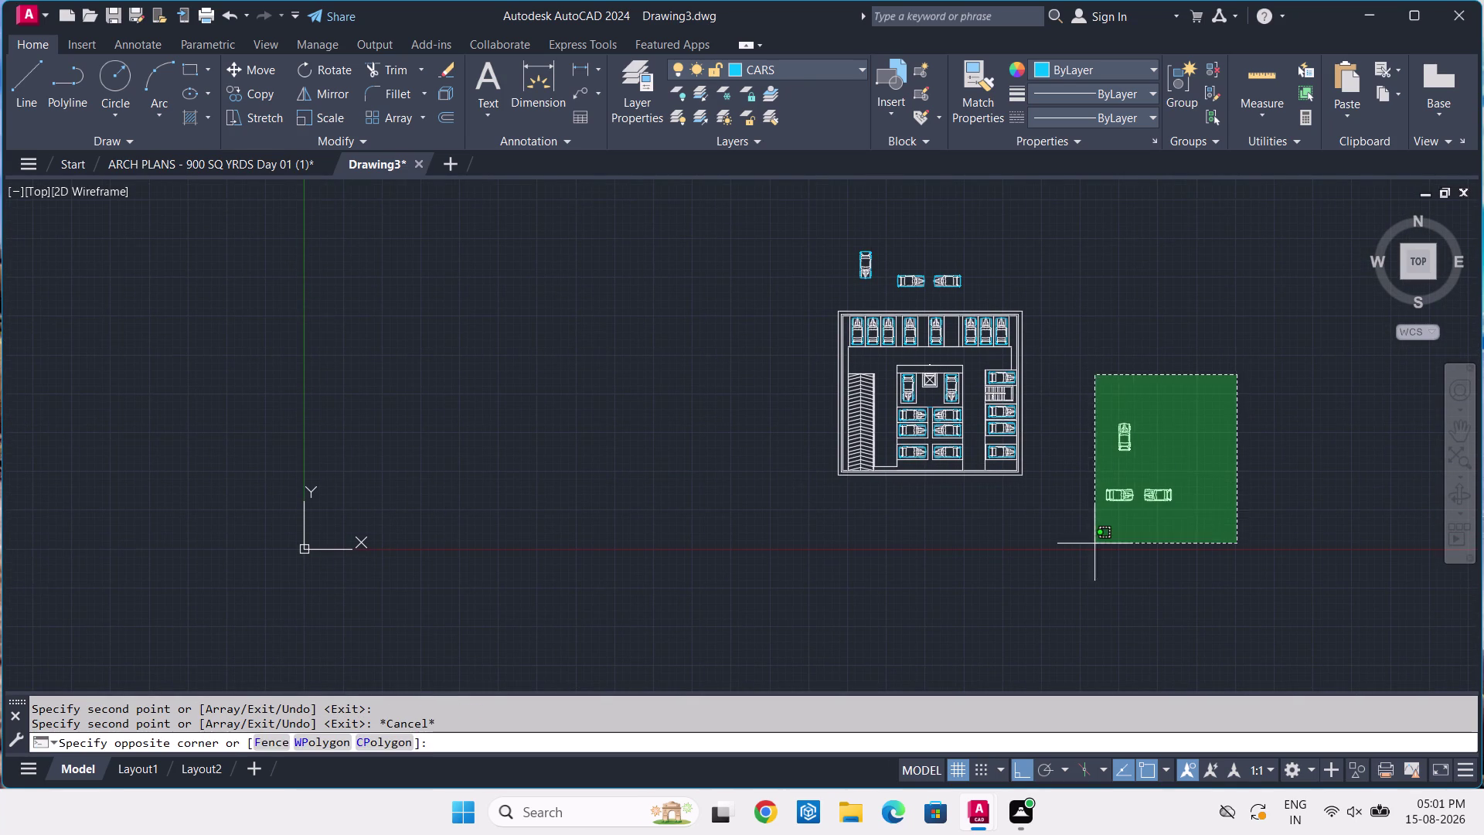
Erase the stray cars right of and above the plan, then switch to ARCH PLANS.
click(1079, 557)
key(Delete)
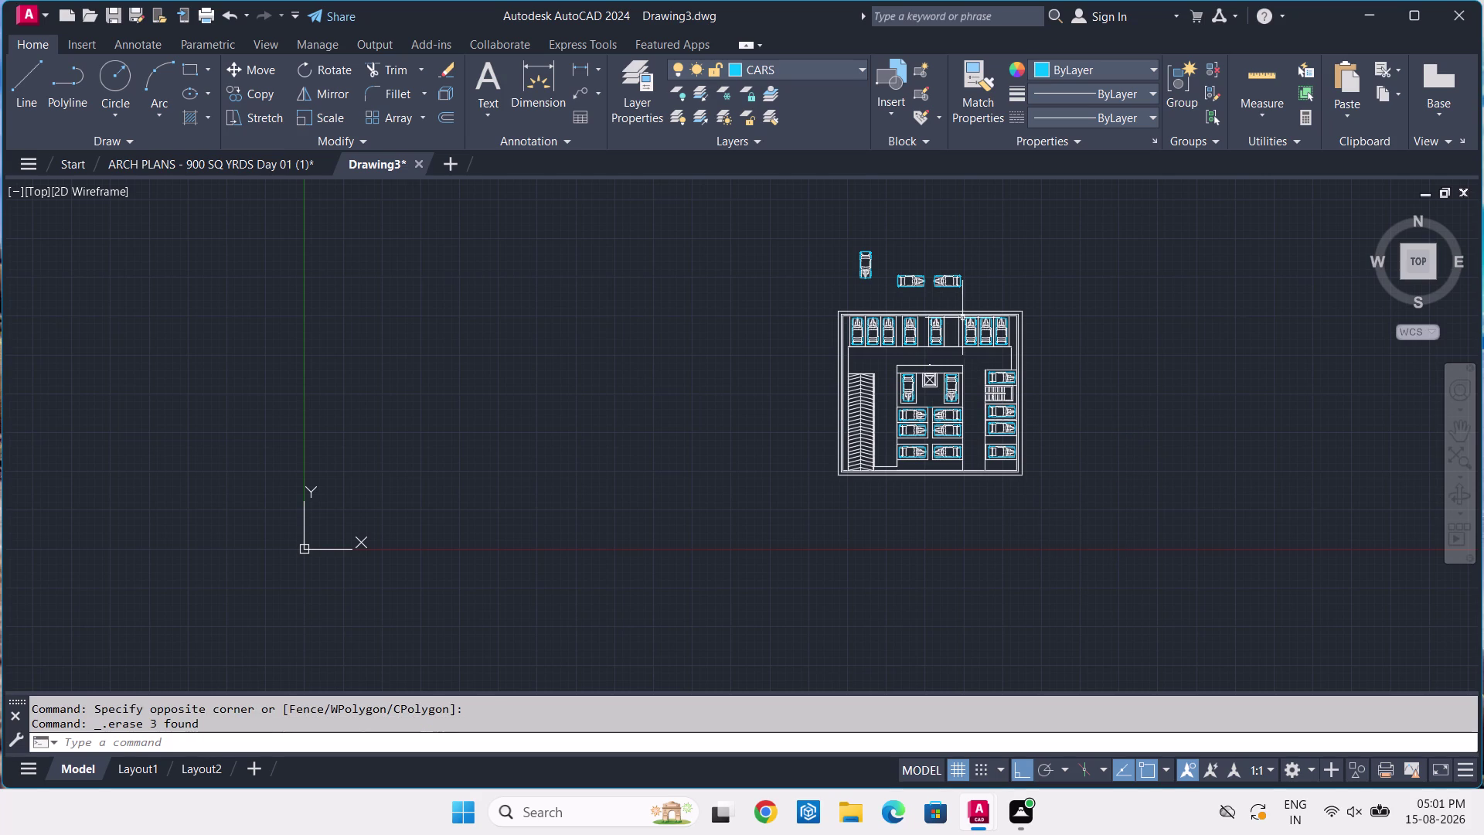
scroll(up, 3)
click(970, 196)
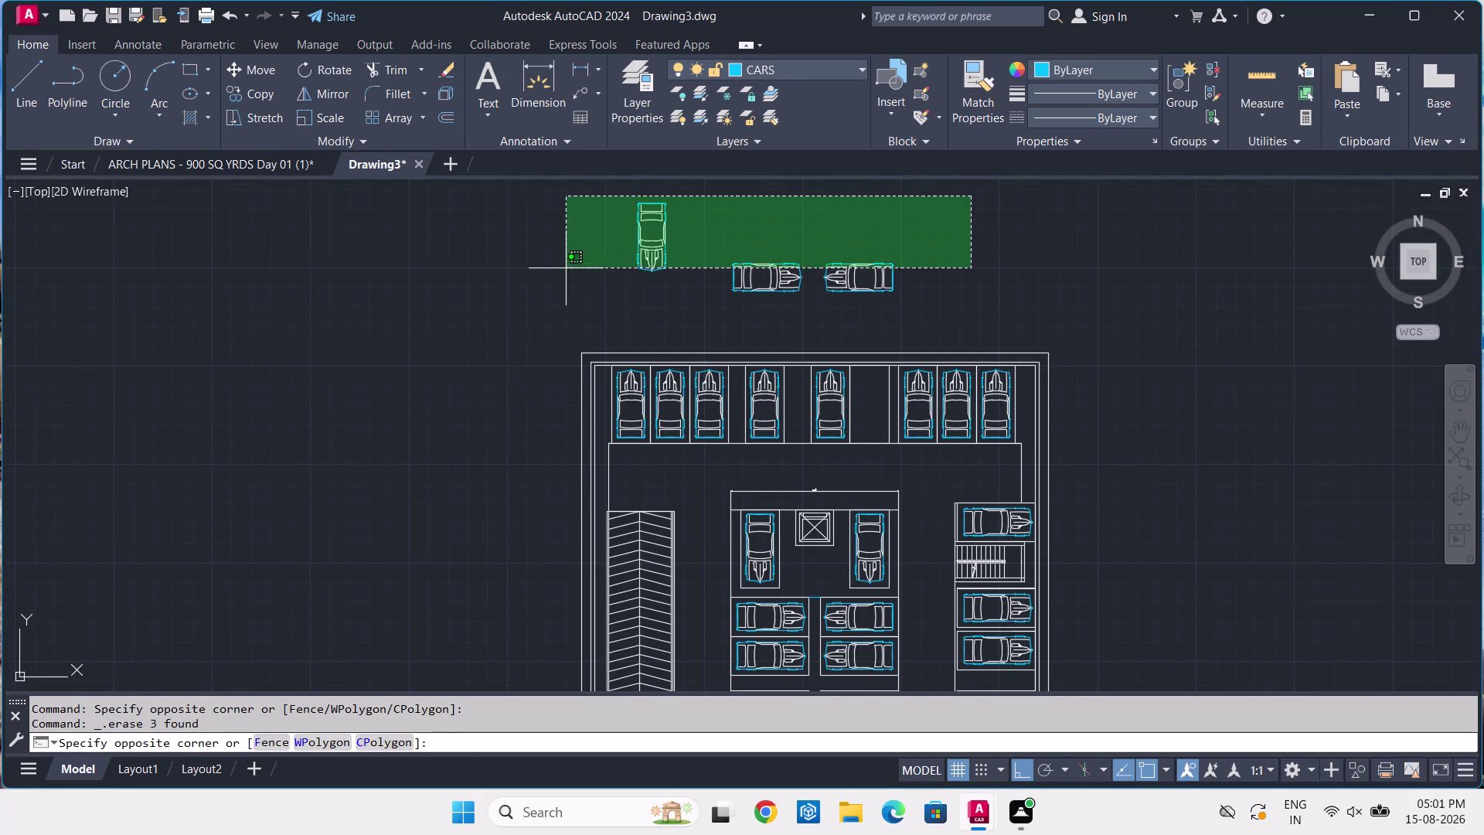
click(521, 301)
key(Delete)
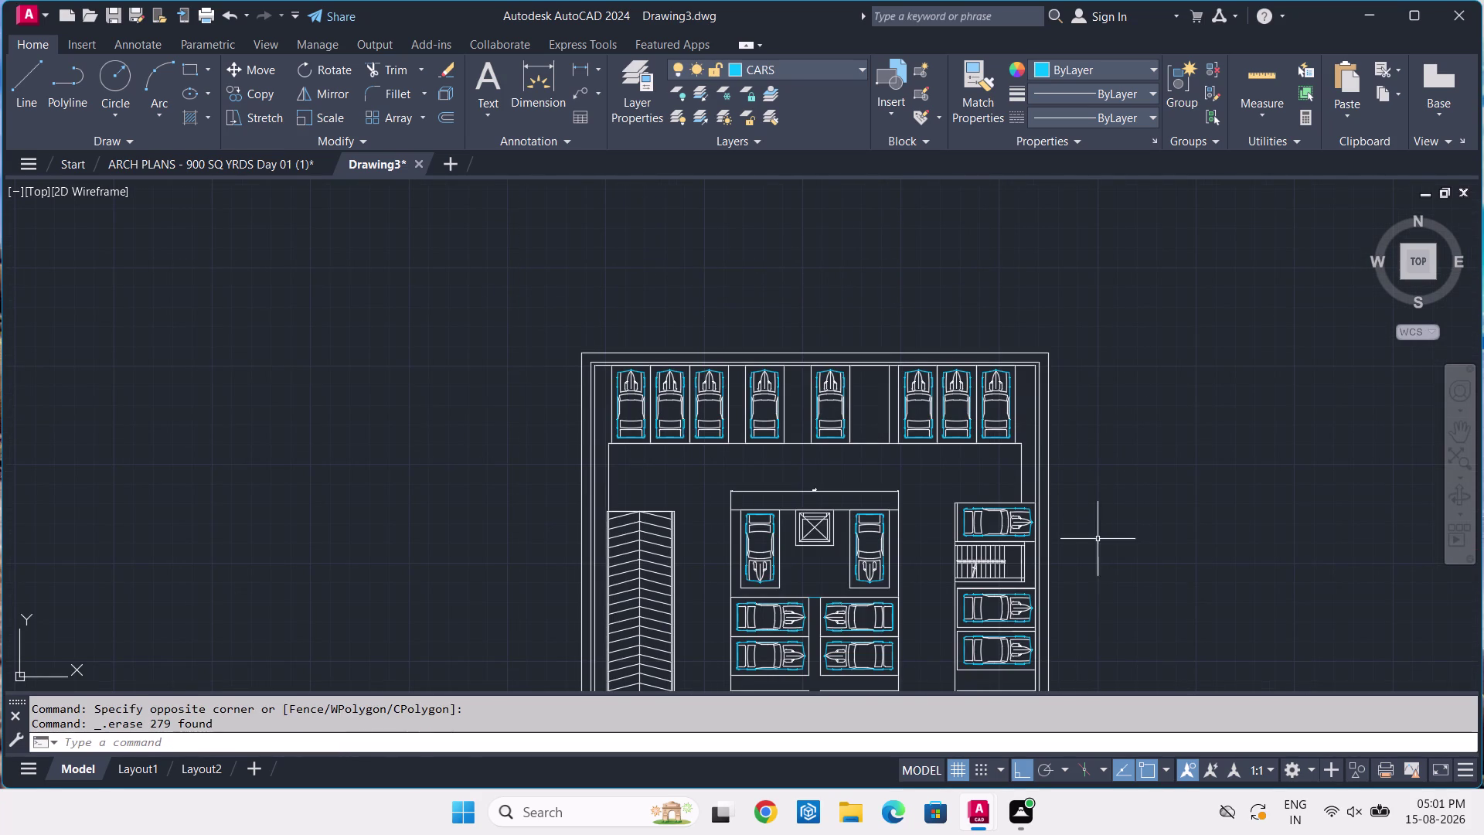
click(268, 158)
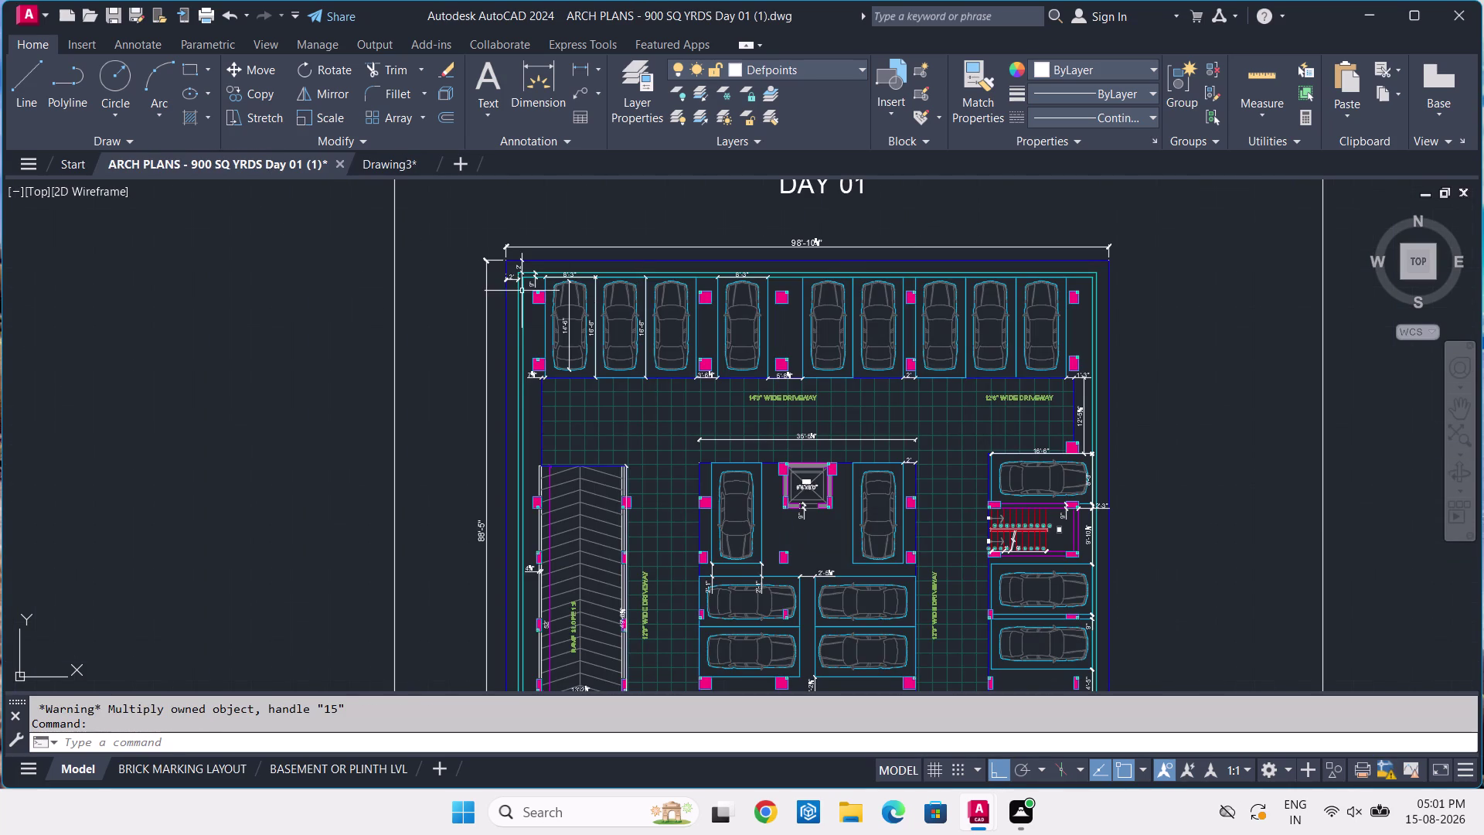
scroll(up, 3)
scroll(up, 3)
scroll(up, 3)
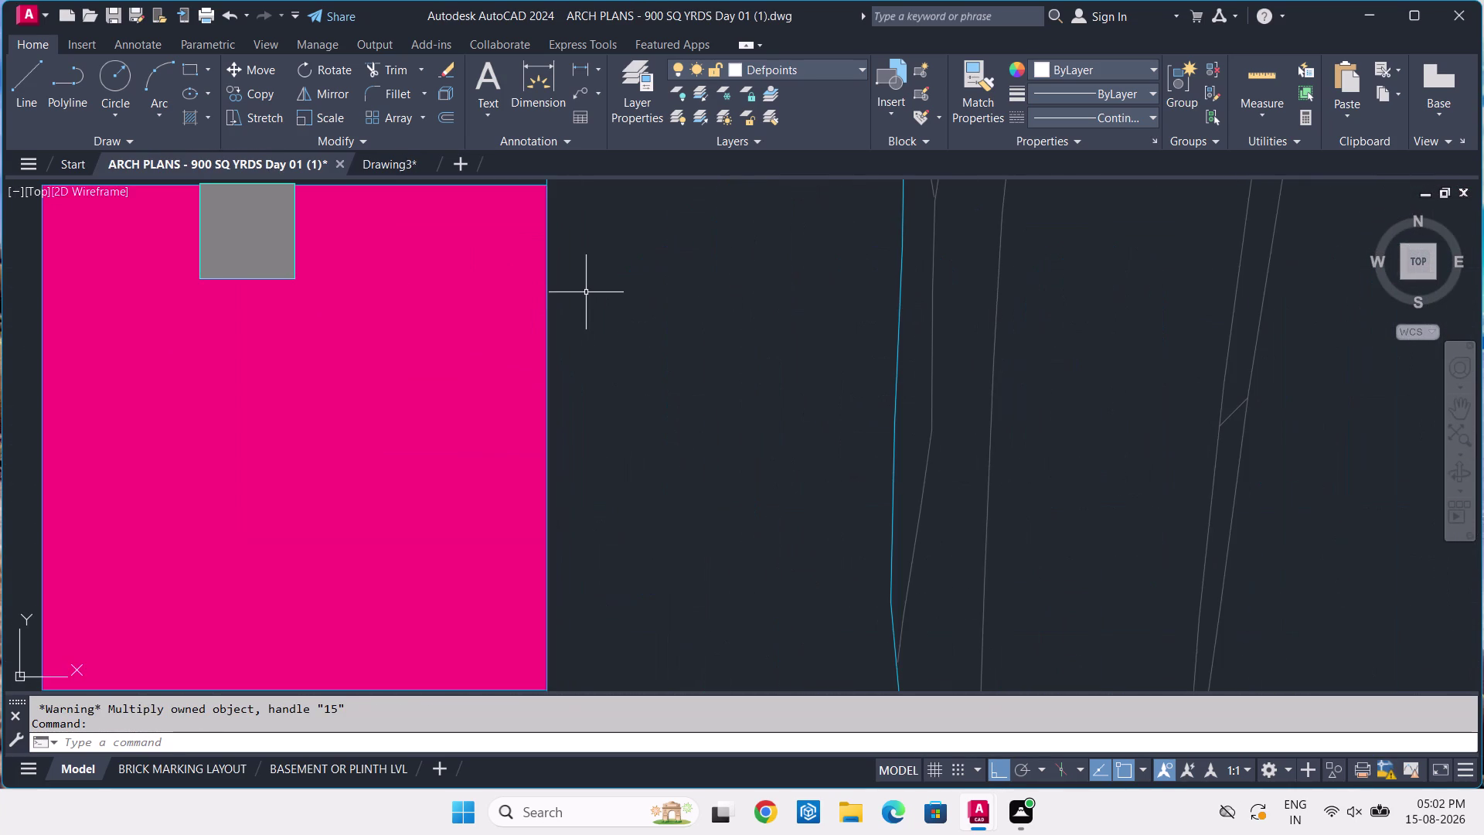
middle_drag(586, 292, 640, 469)
click(134, 360)
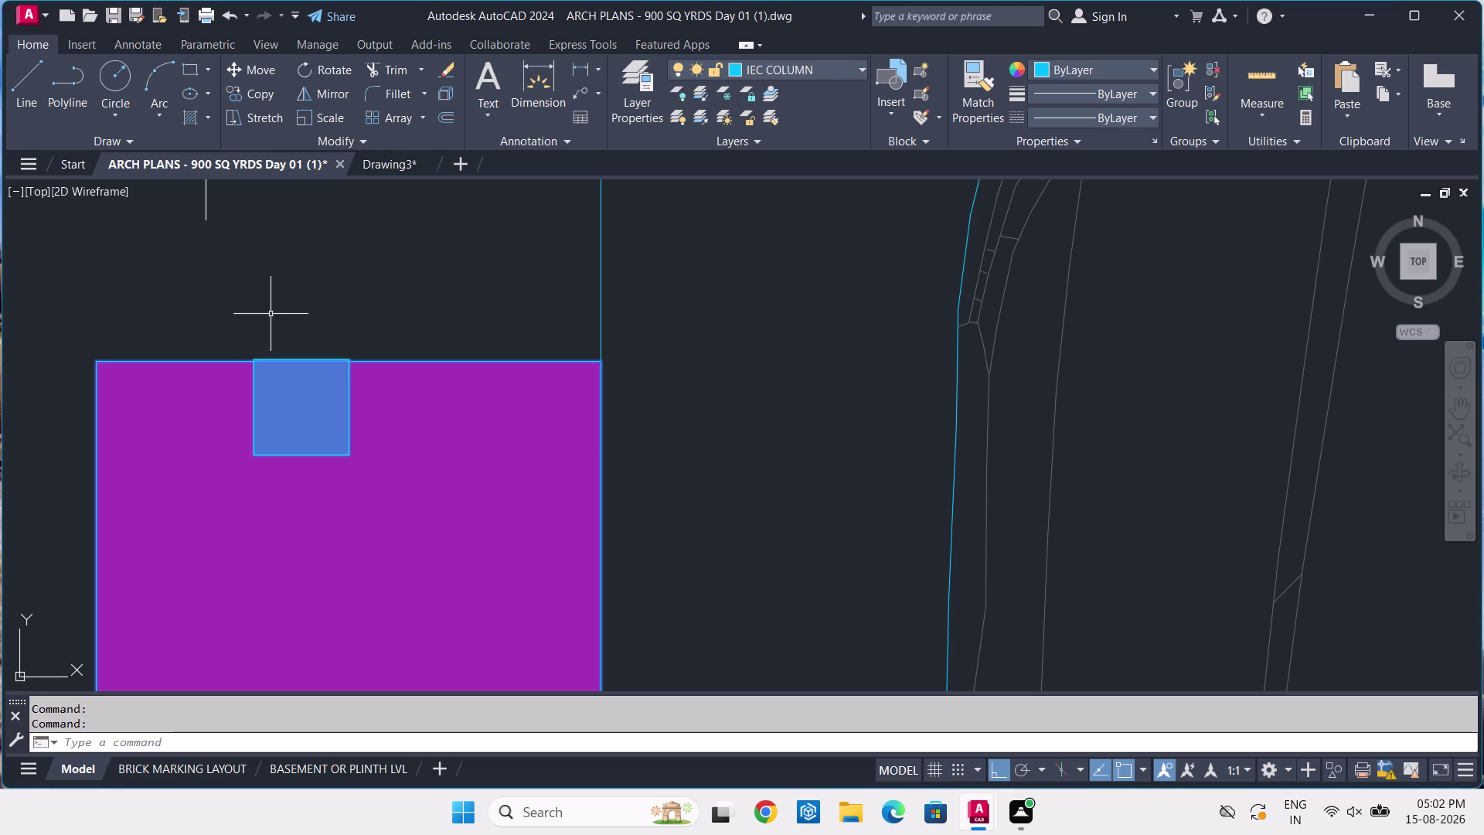
scroll(down, 3)
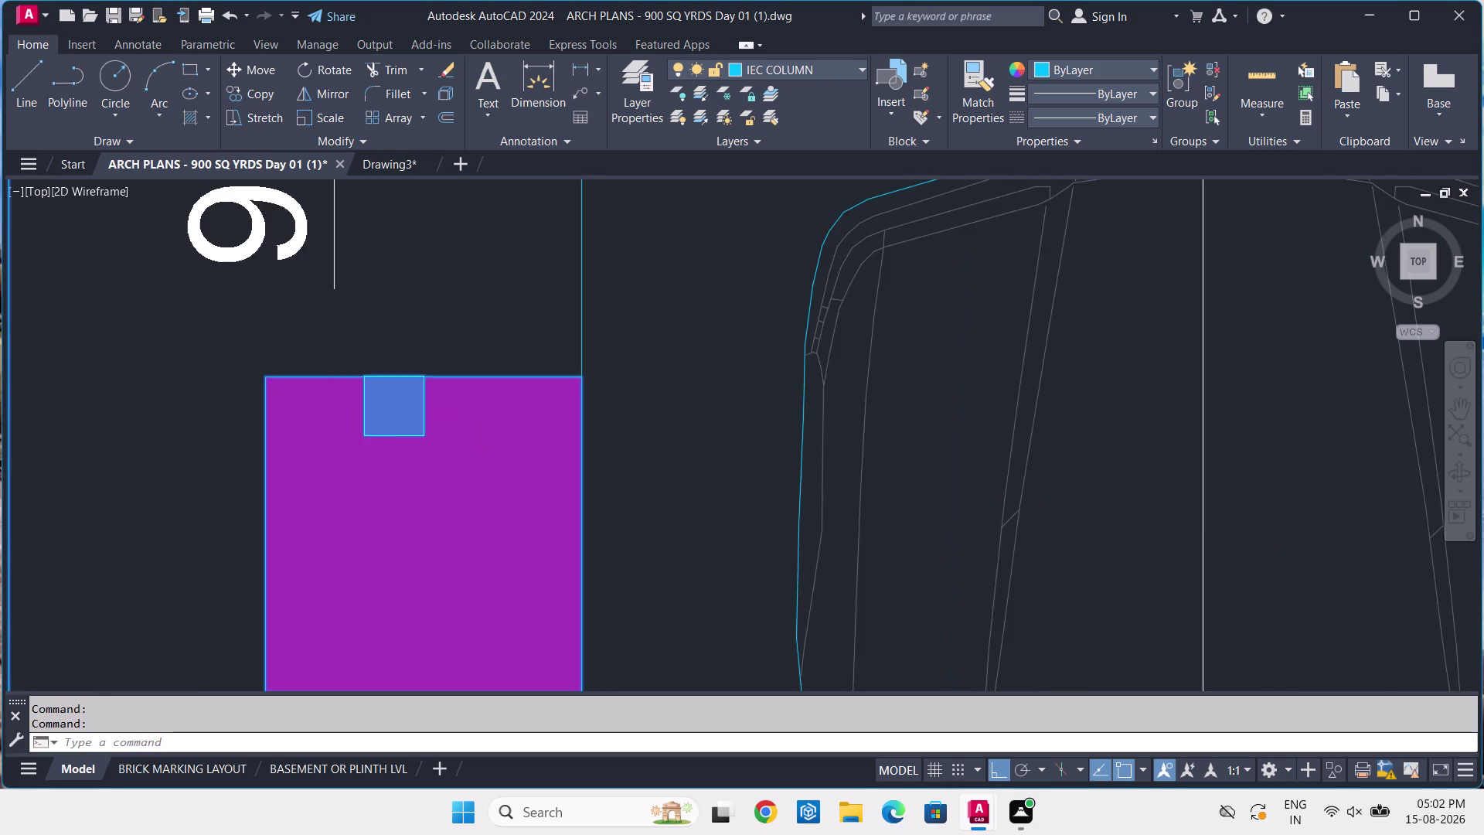
key(Escape)
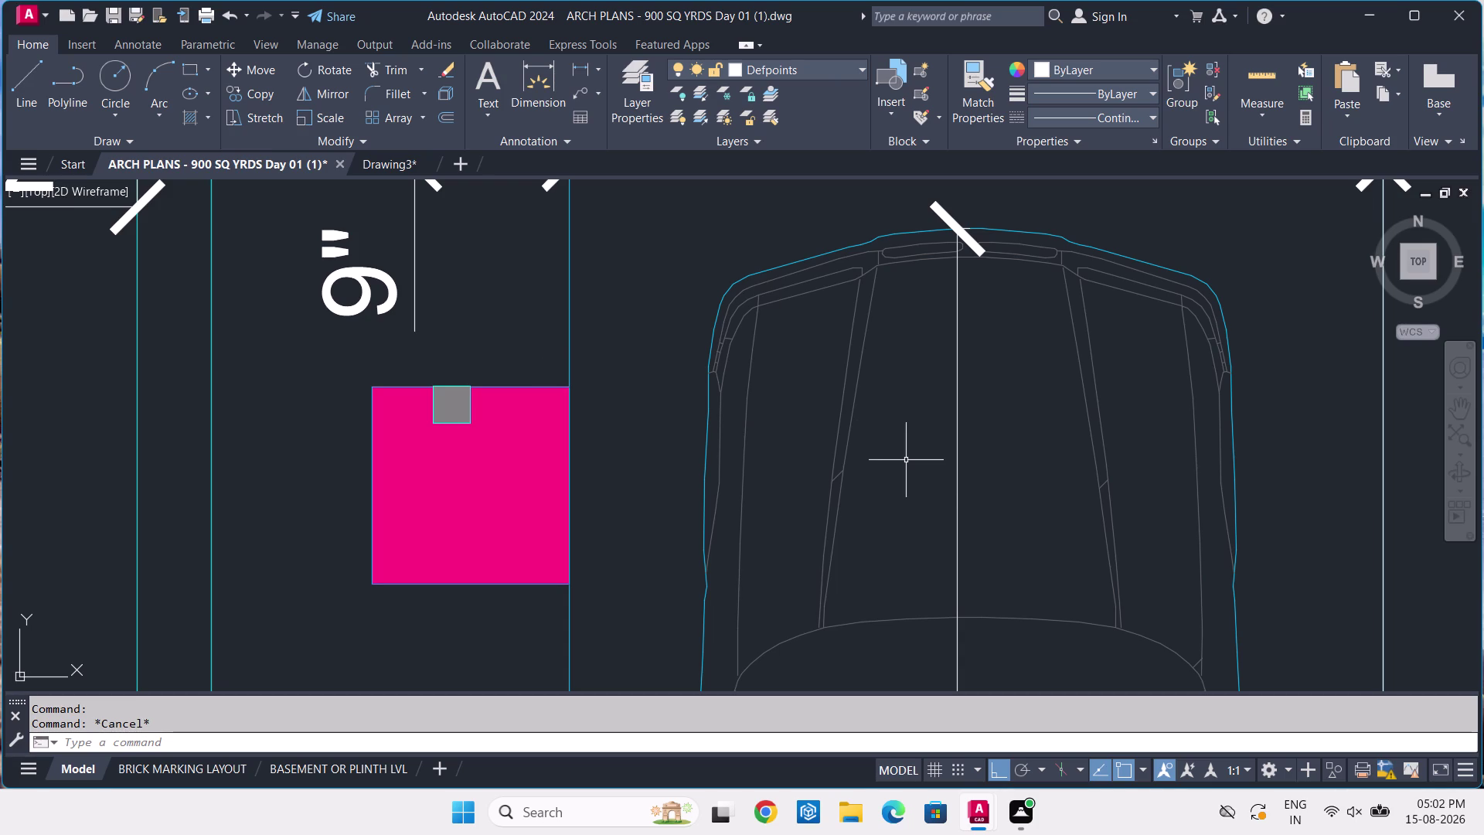
scroll(down, 3)
scroll(down, 3)
middle_drag(1065, 580, 978, 419)
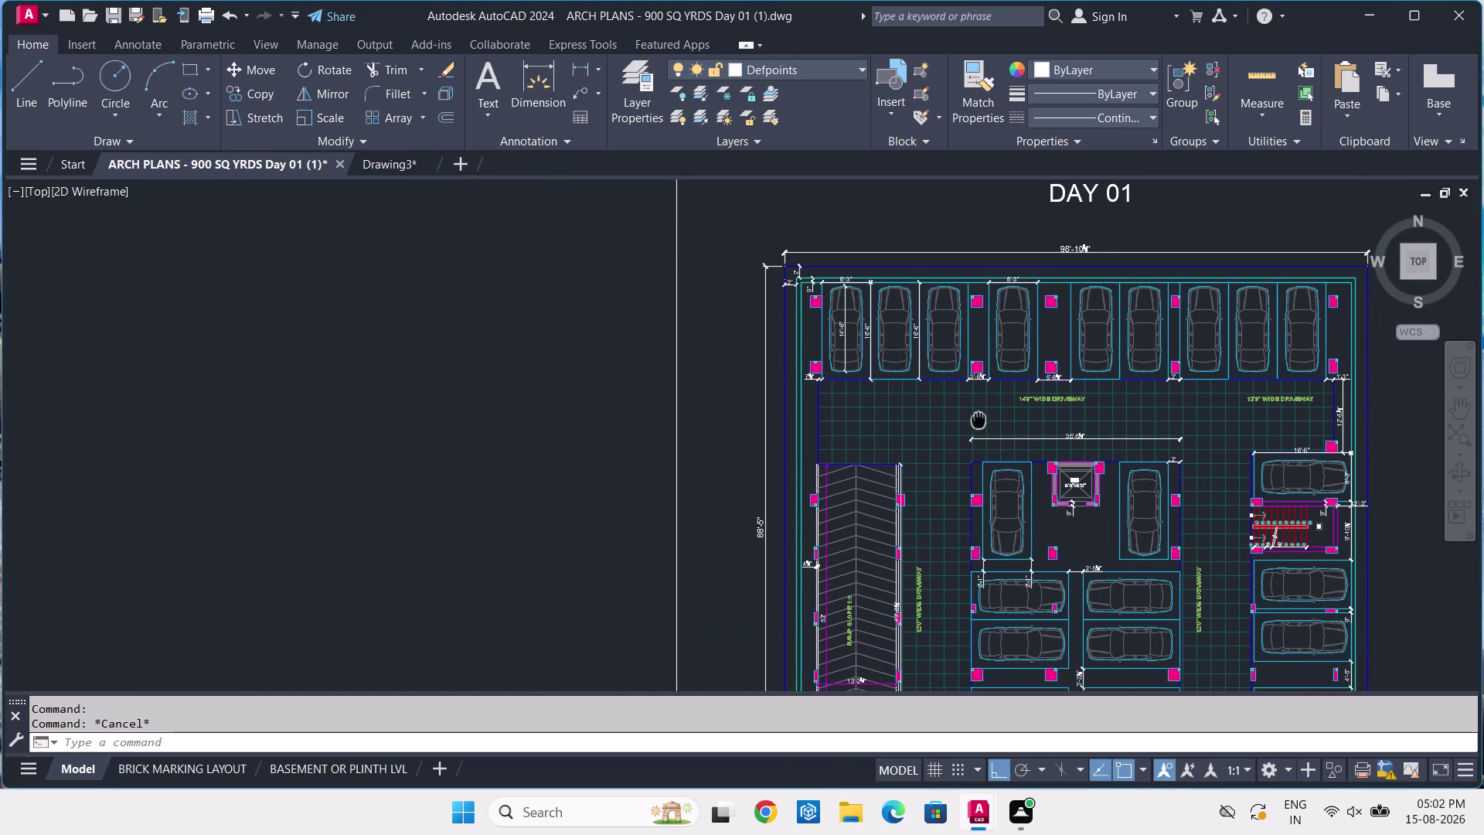
middle_drag(977, 419, 977, 418)
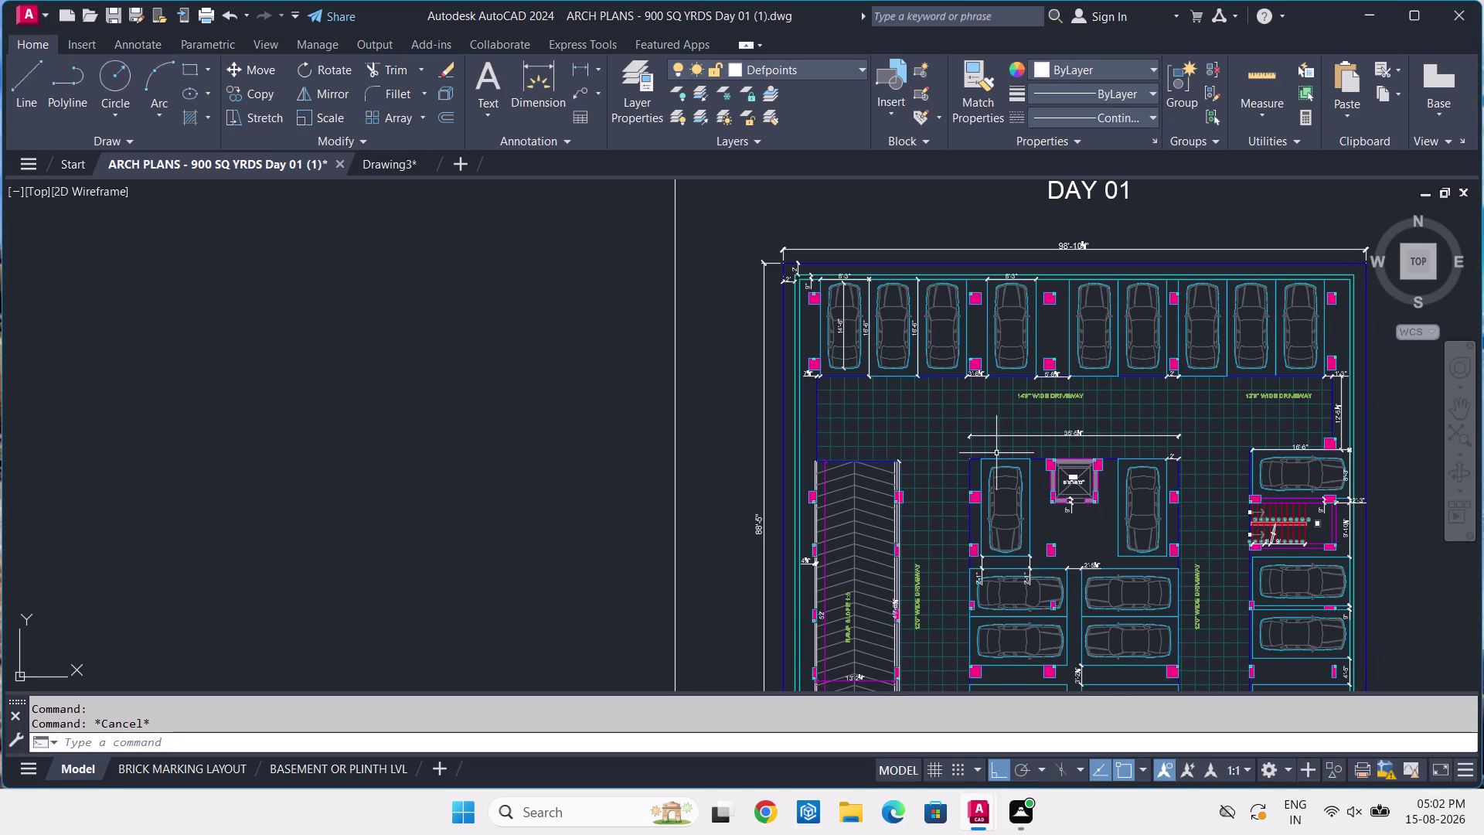